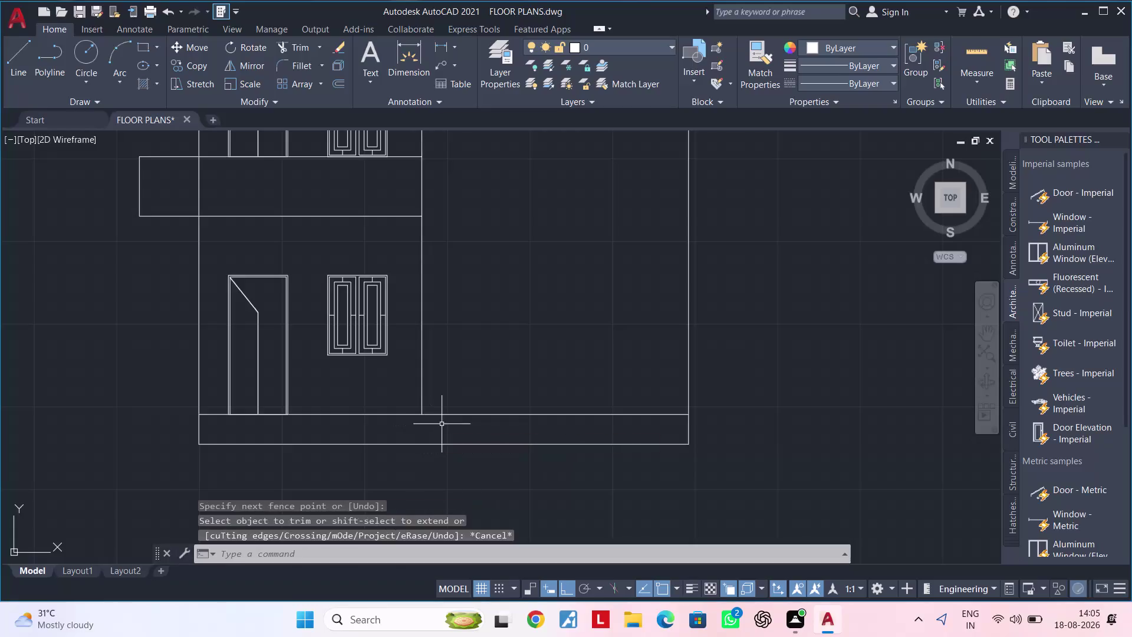
Offset the elevation's base line 5' upward to form the ledge line.
key(Escape)
middle_drag(563, 363, 447, 378)
scroll(up, 3)
key(Escape)
key(Escape)
key(Escape)
scroll(down, 3)
middle_drag(347, 346, 290, 347)
key(Escape)
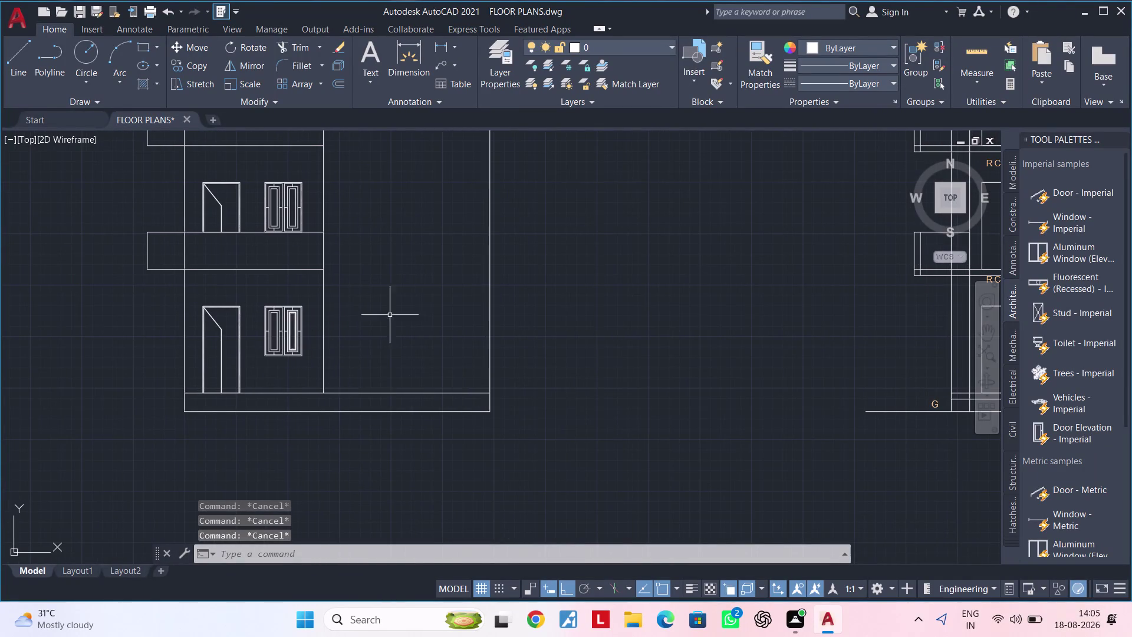
key(Escape)
key(Escape)
text(OF)
key(space)
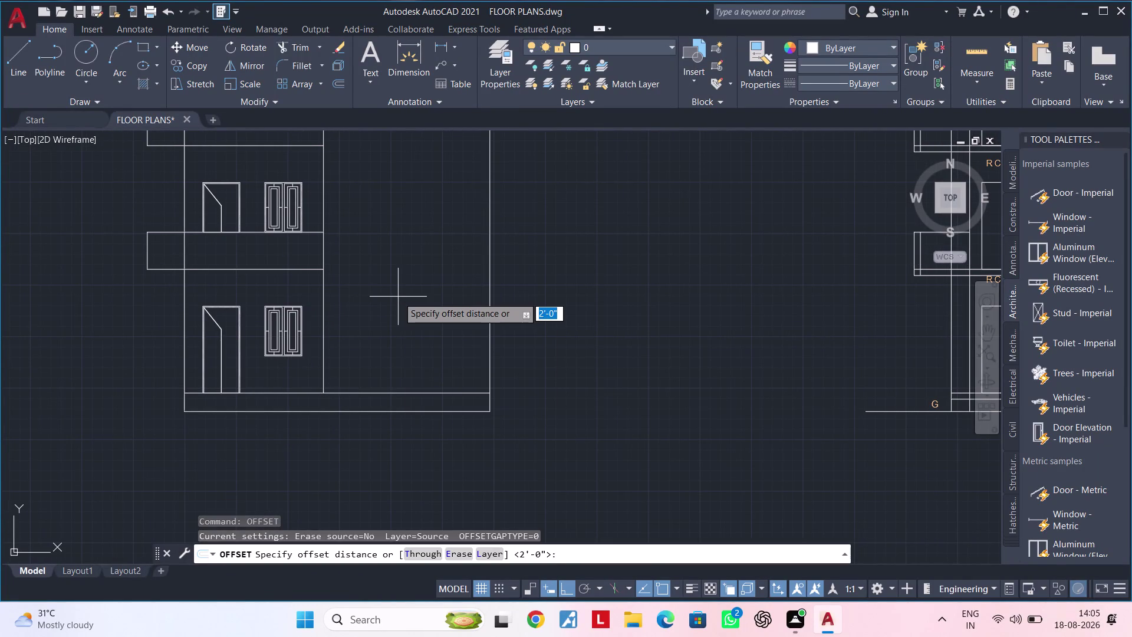
text(5')
key(Return)
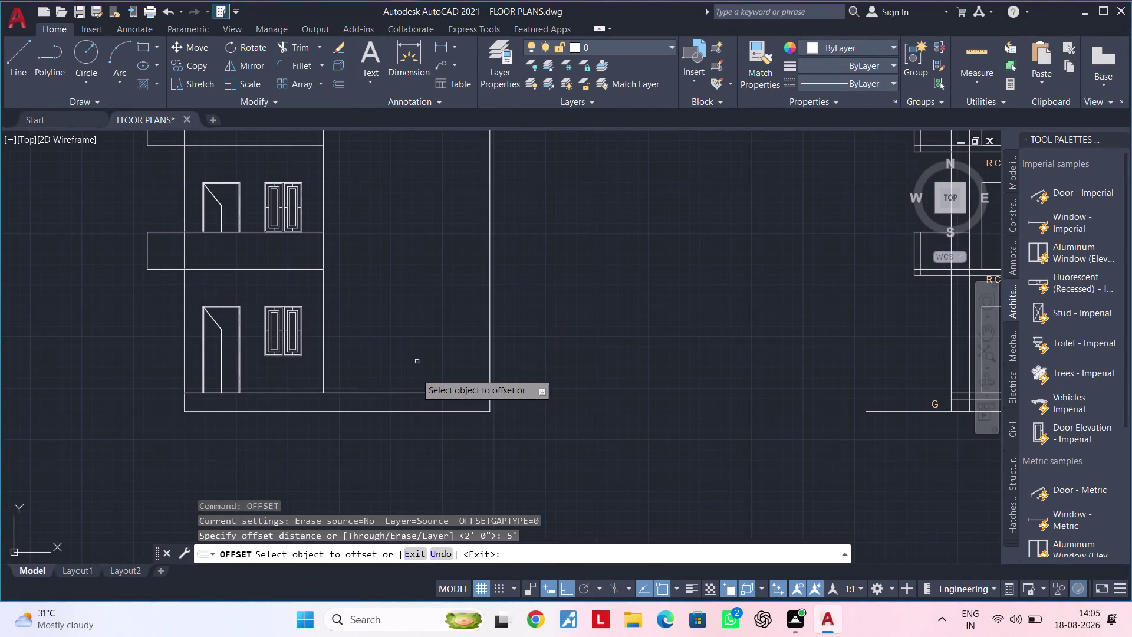
click(416, 394)
click(423, 284)
key(Escape)
key(Escape)
key(Escape)
key(Escape)
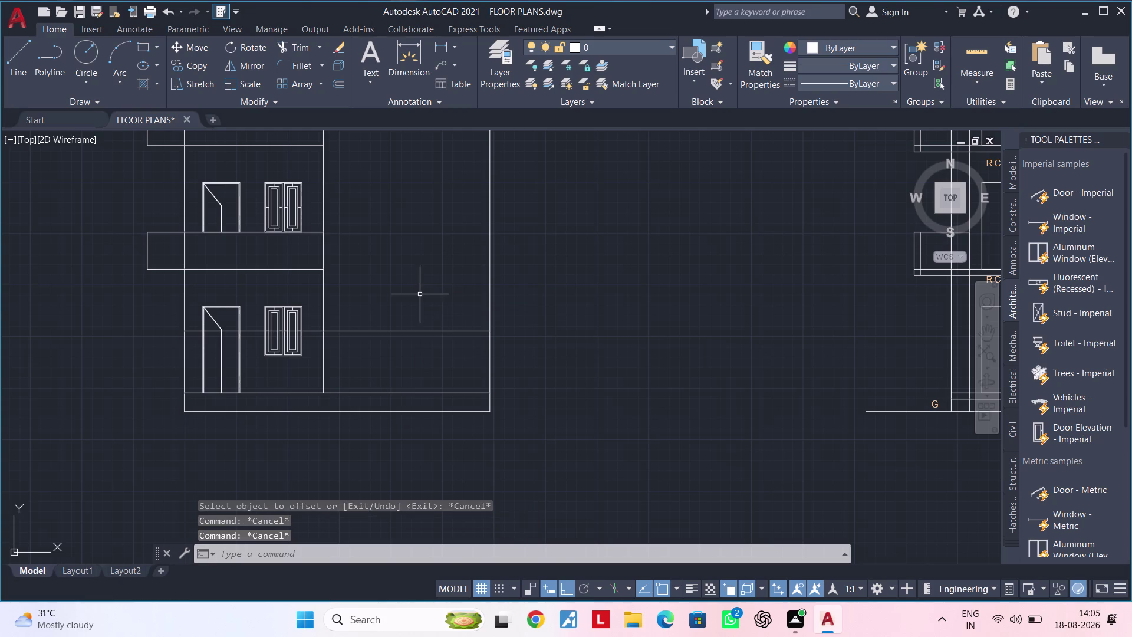
Remove the new ledge line's unwanted piece across the openings.
key(t)
key(r)
key(space)
scroll(up, 3)
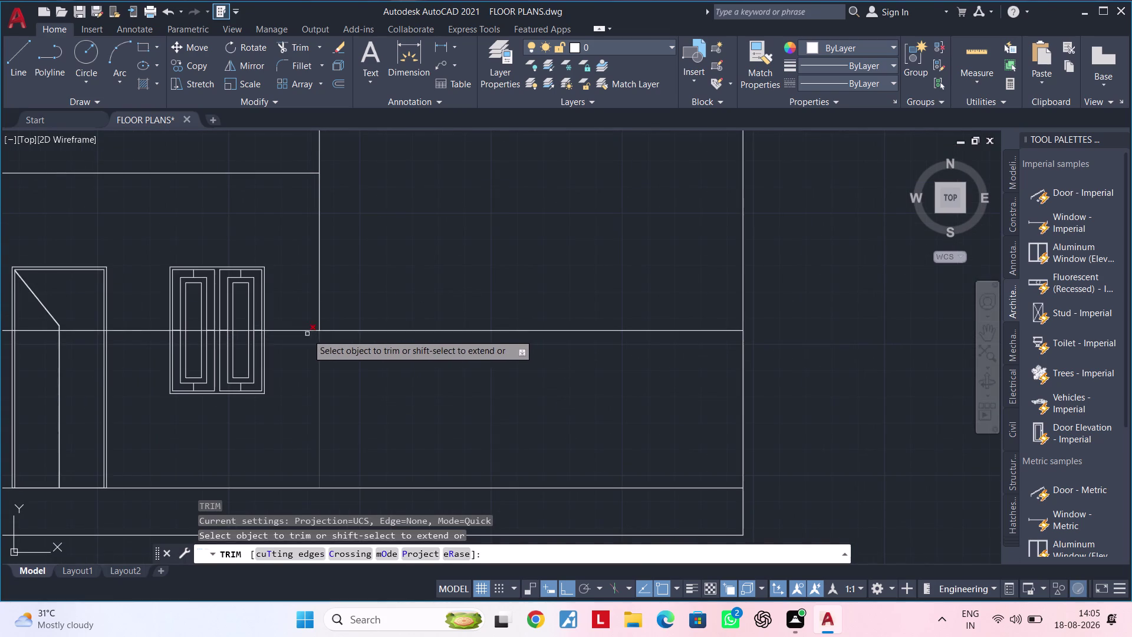
drag(292, 328, 291, 338)
key(Escape)
key(Escape)
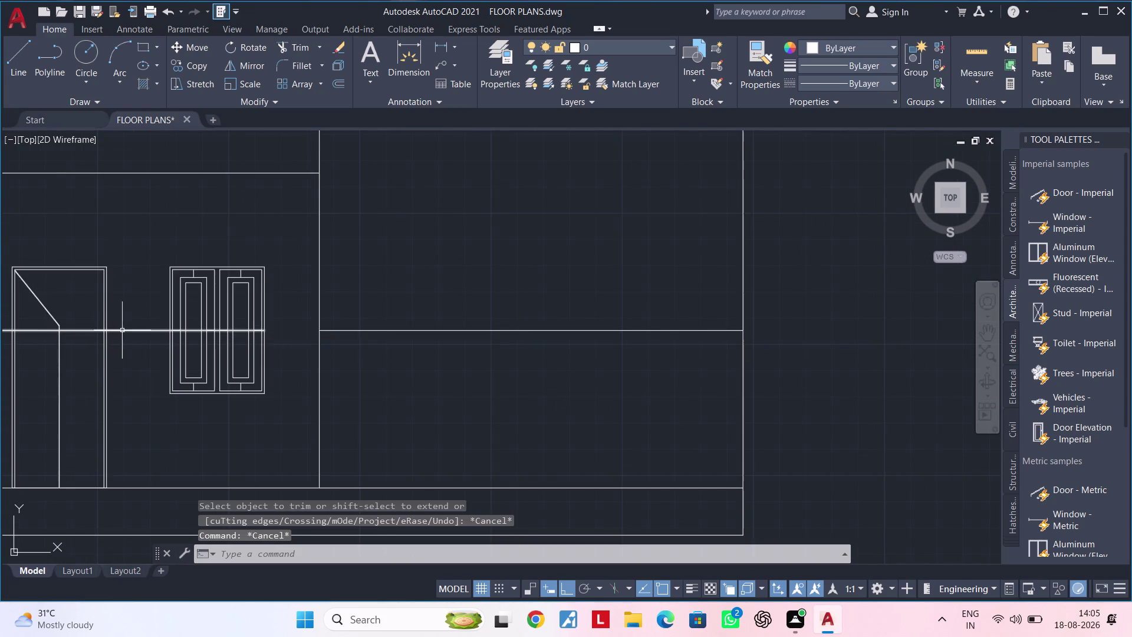
click(131, 331)
key(Delete)
scroll(down, 3)
middle_drag(270, 355, 226, 366)
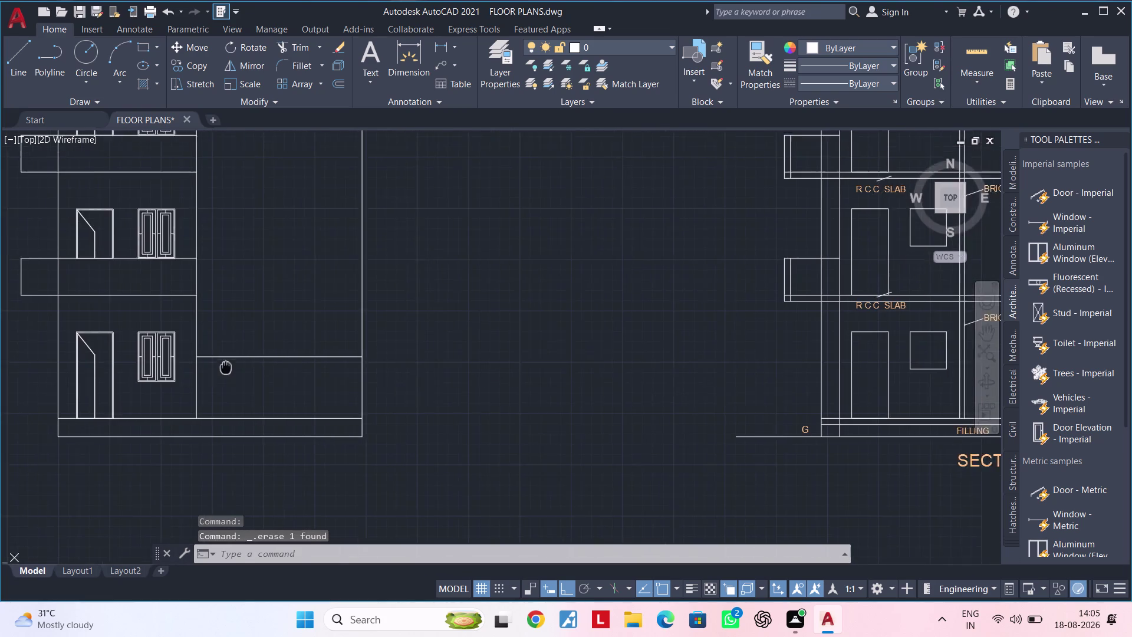
middle_drag(225, 366, 344, 348)
middle_drag(344, 354, 400, 361)
key(Escape)
key(Escape)
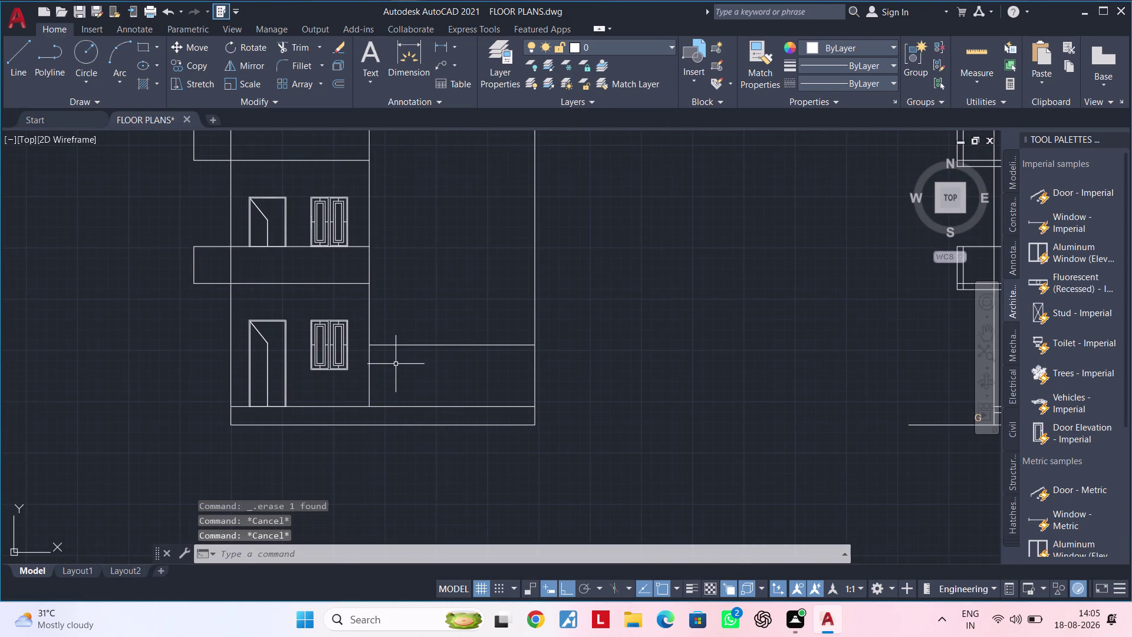
middle_drag(404, 376, 411, 323)
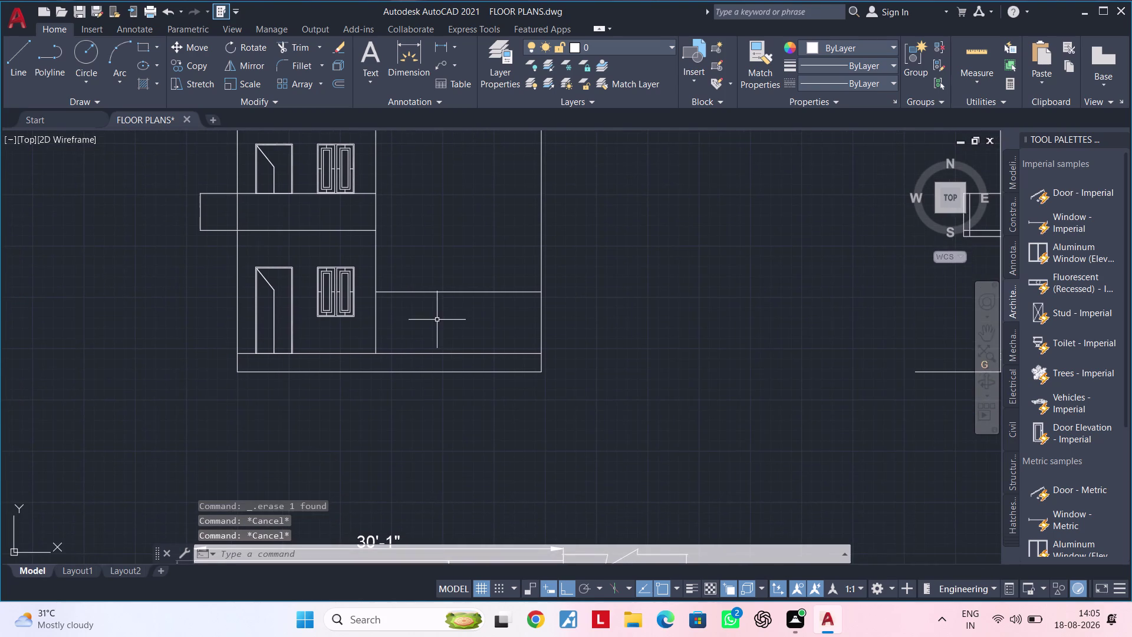
middle_drag(467, 312, 377, 363)
key(Escape)
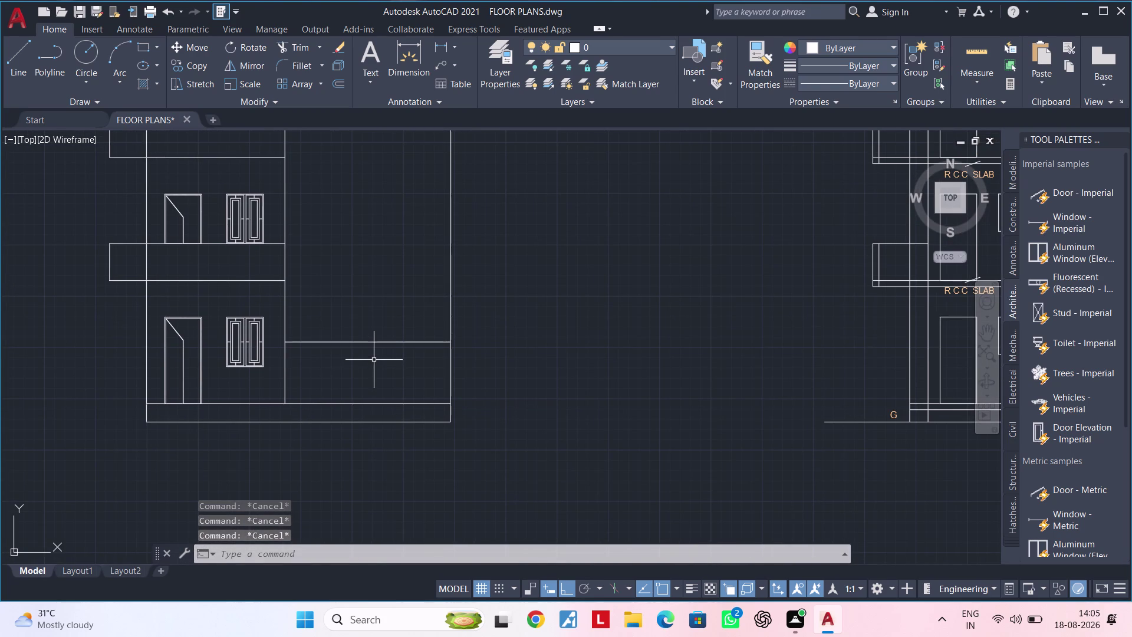
Offset the right edge line 2'6" inward, after abandoning a 2' attempt.
text(OF 2')
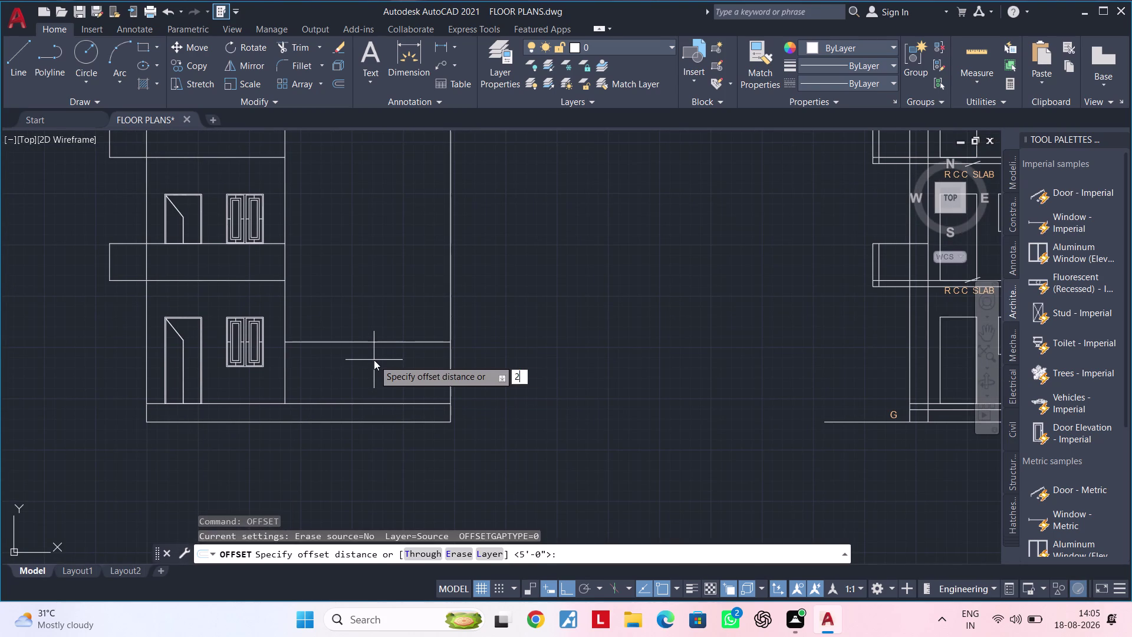
key(Return)
click(450, 267)
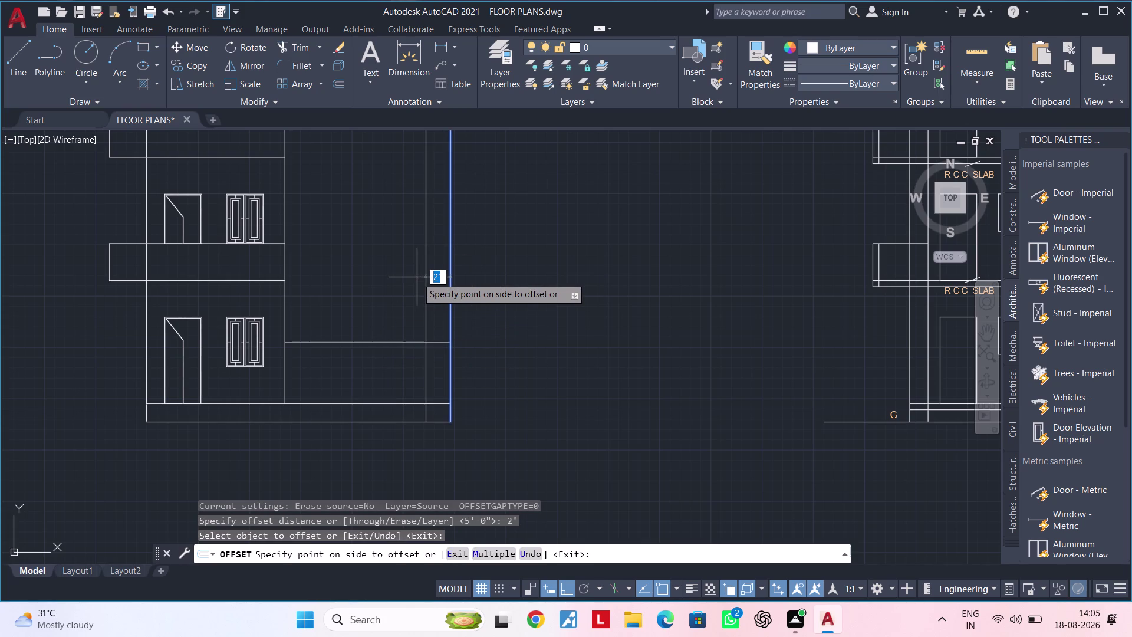
key(Escape)
key(Escape)
key(Escape)
text(OF)
key(space)
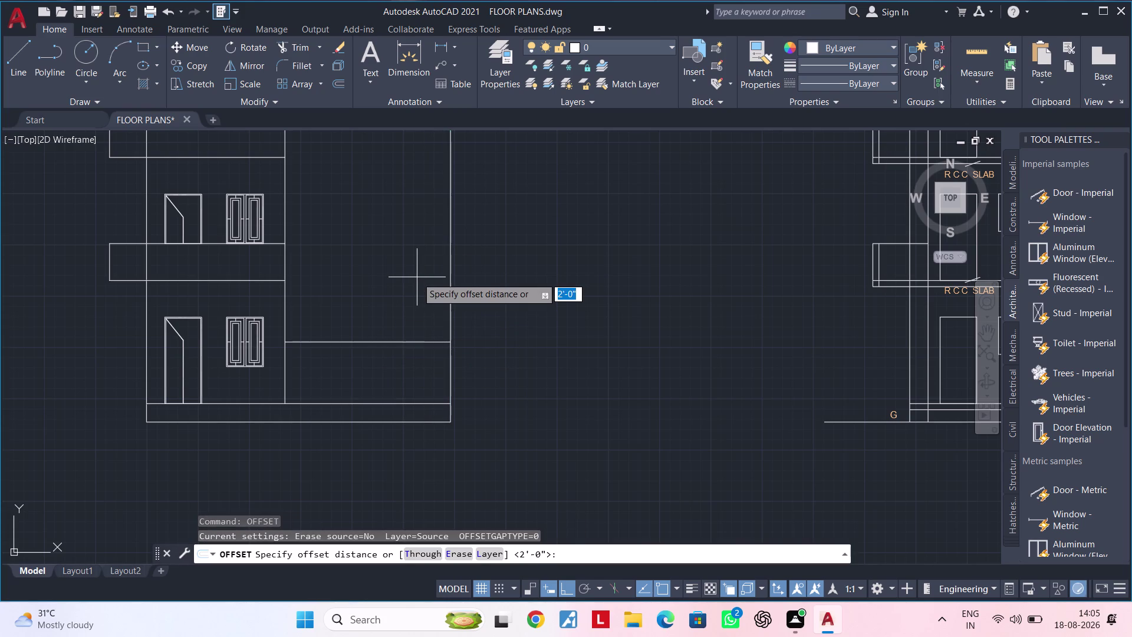
text(2'6)
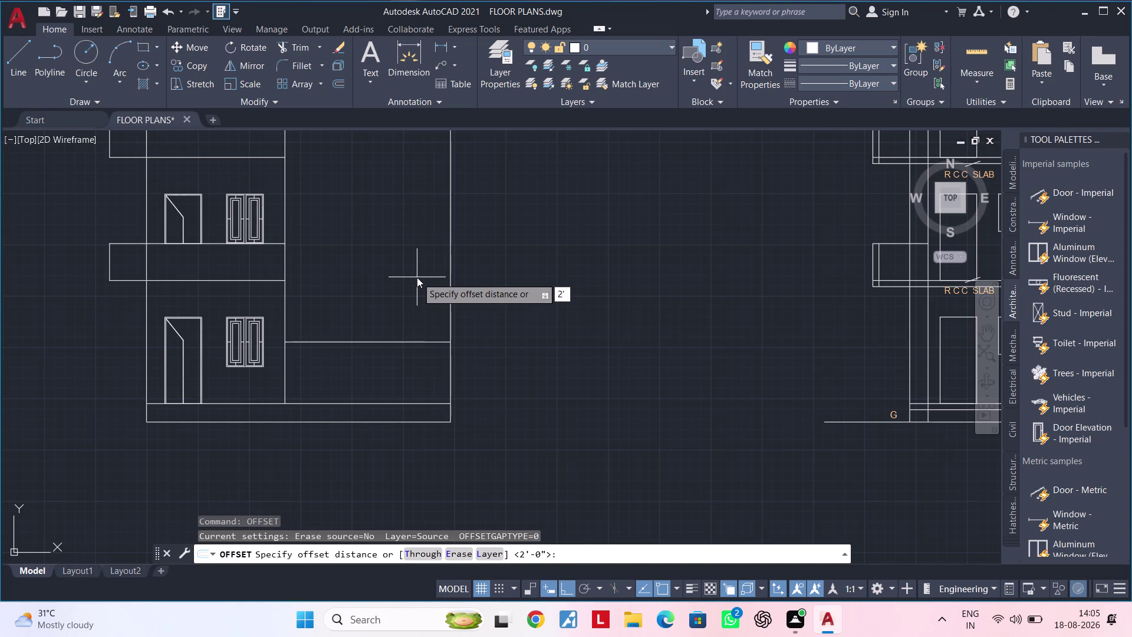
text(")
key(Return)
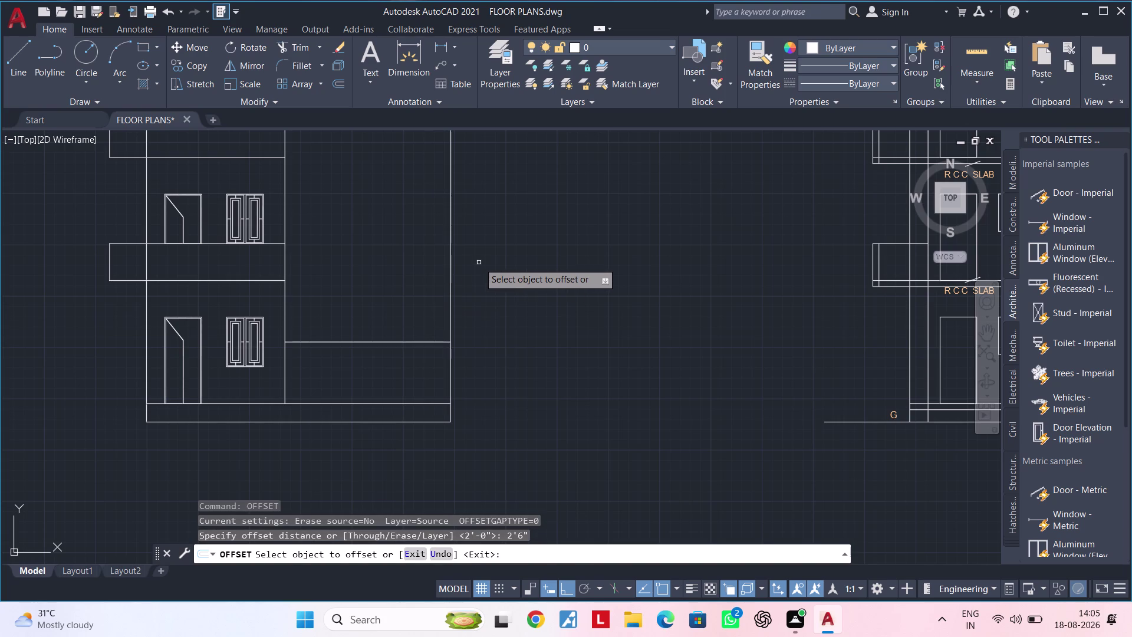
click(452, 263)
click(340, 252)
key(Escape)
key(Escape)
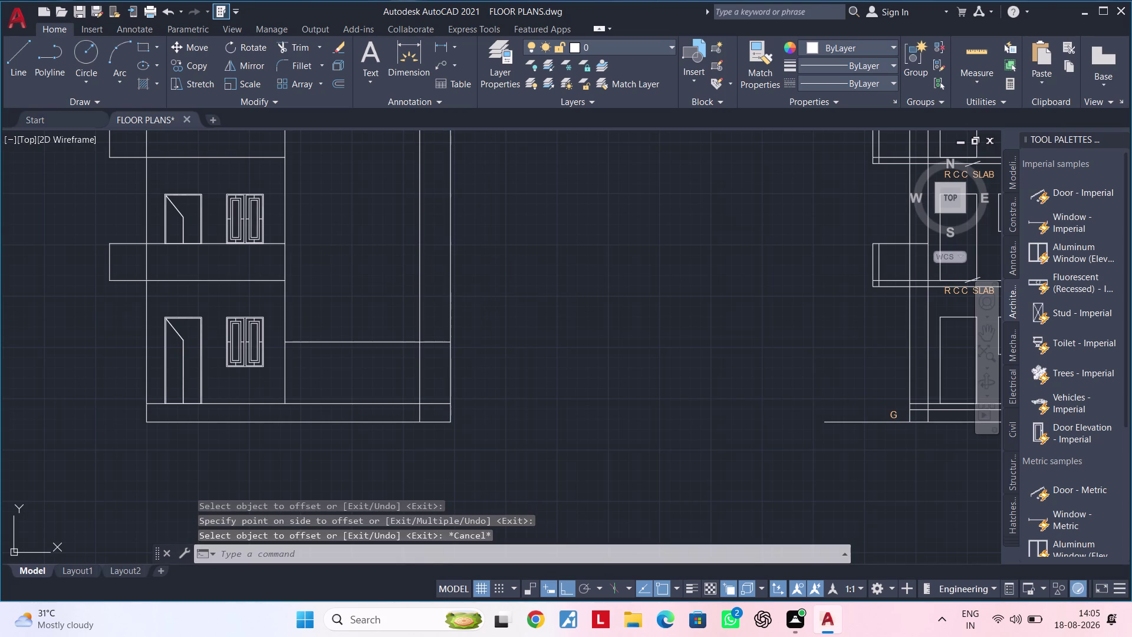
Trim the new wall line's excess below the ledge line.
text(TR)
key(space)
click(421, 374)
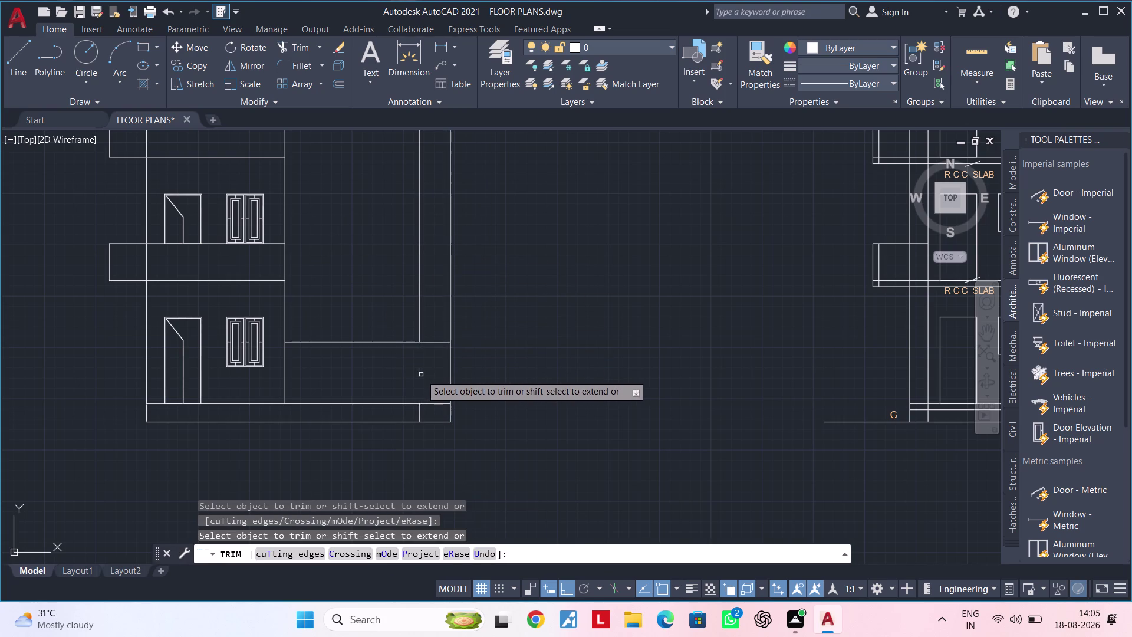
click(419, 414)
key(Escape)
key(Escape)
middle_click(422, 374)
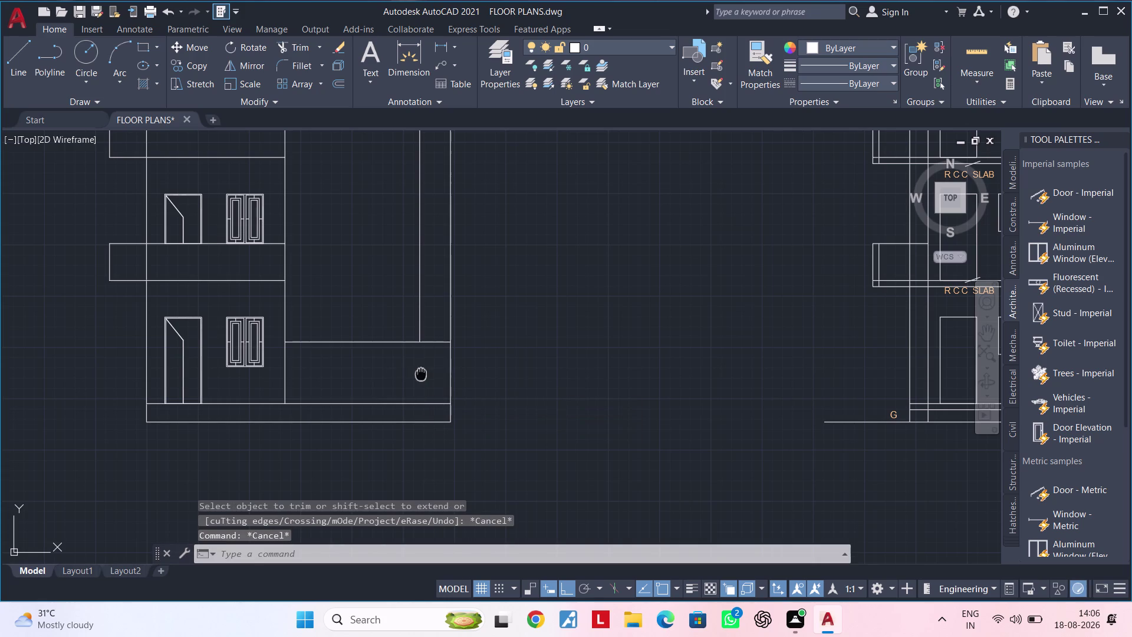
middle_drag(406, 344, 390, 364)
middle_drag(387, 367, 381, 378)
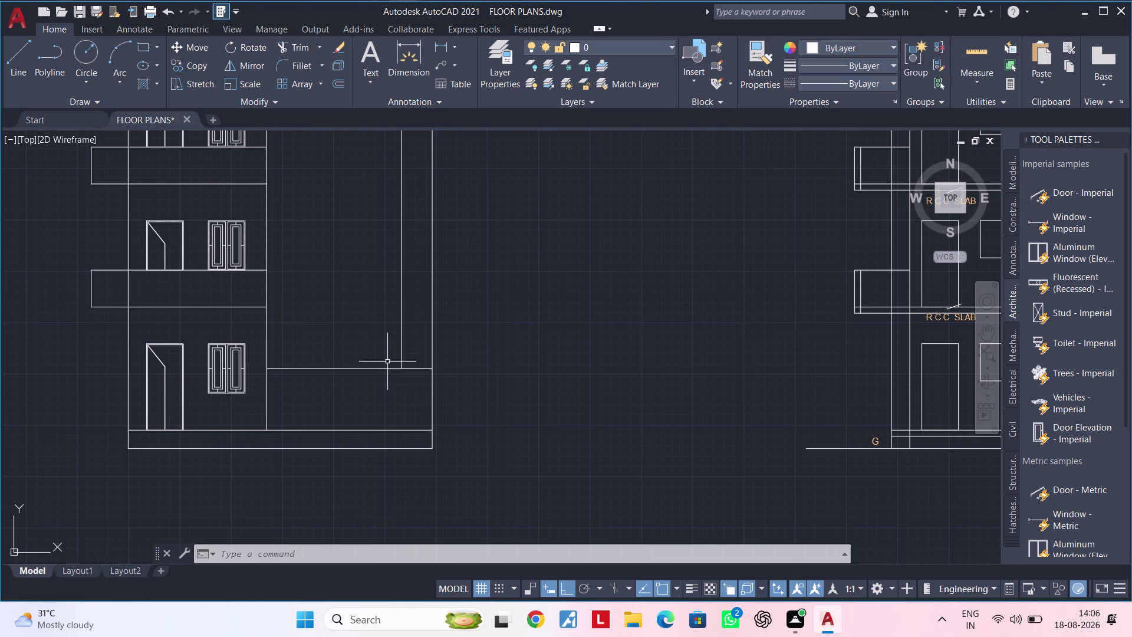
Try a dimension from the wall to the right edge, then cancel it and a line.
double_click(439, 44)
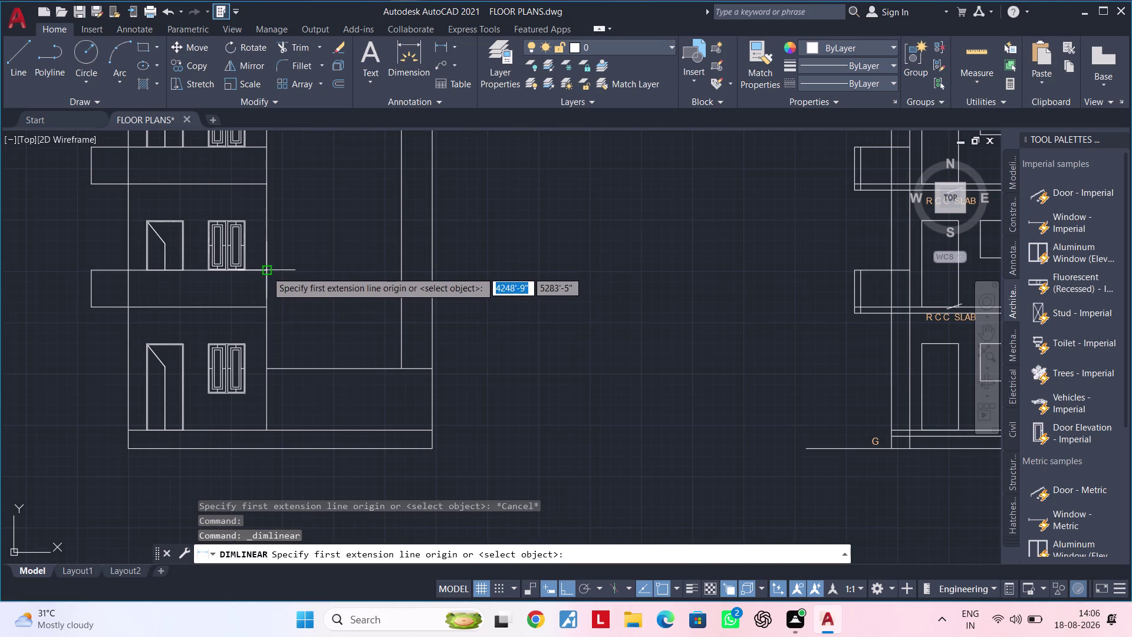
click(267, 270)
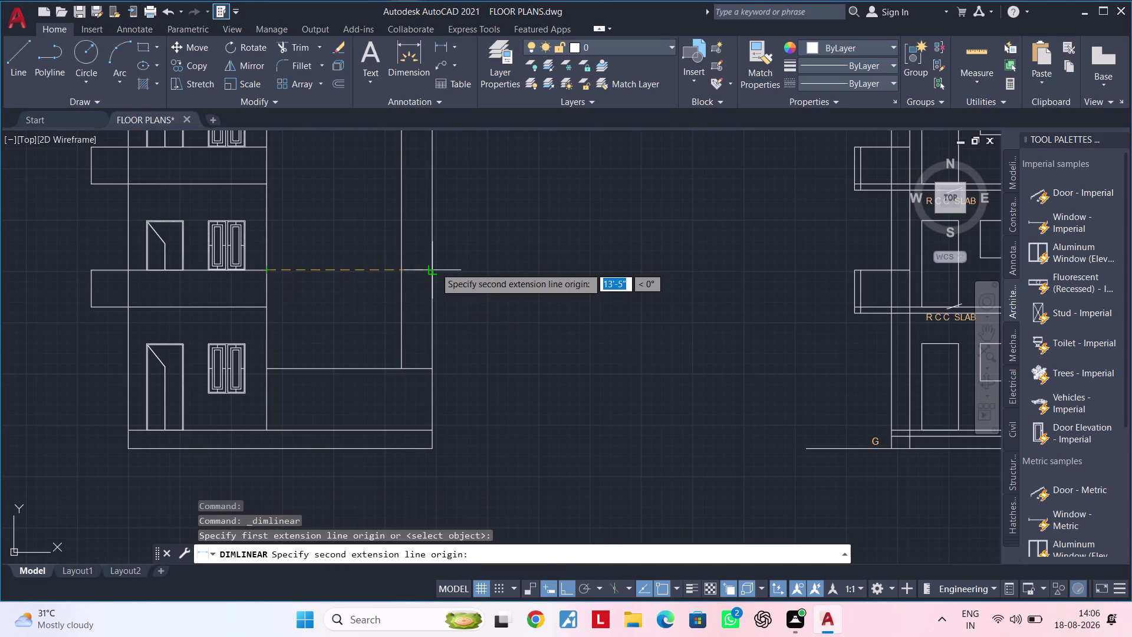
click(435, 267)
key(Escape)
key(Escape)
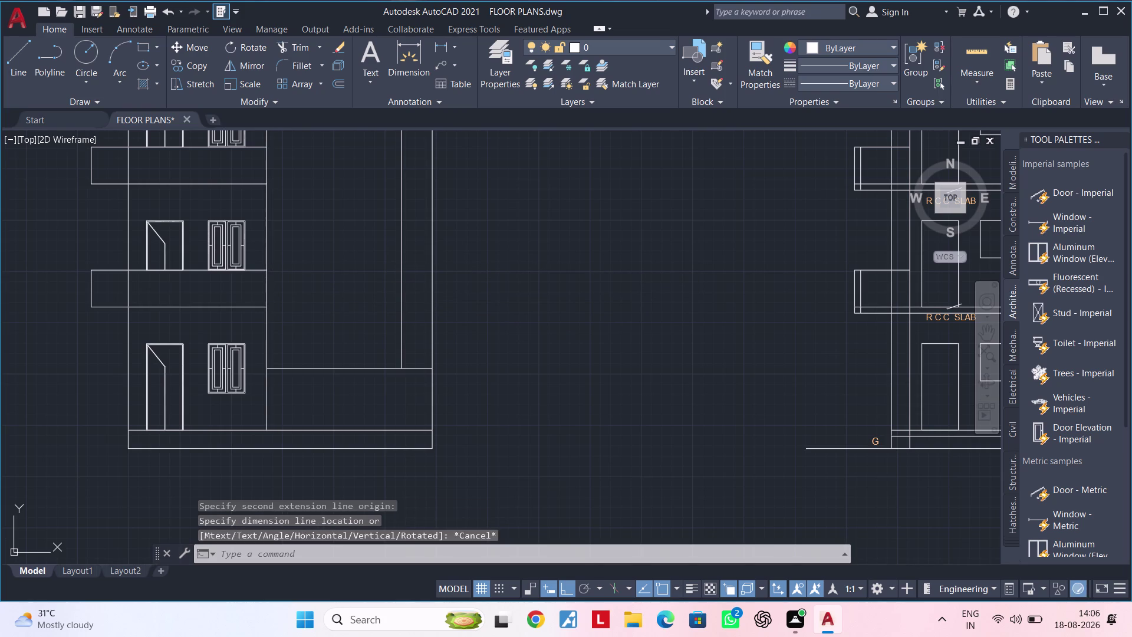
key(Escape)
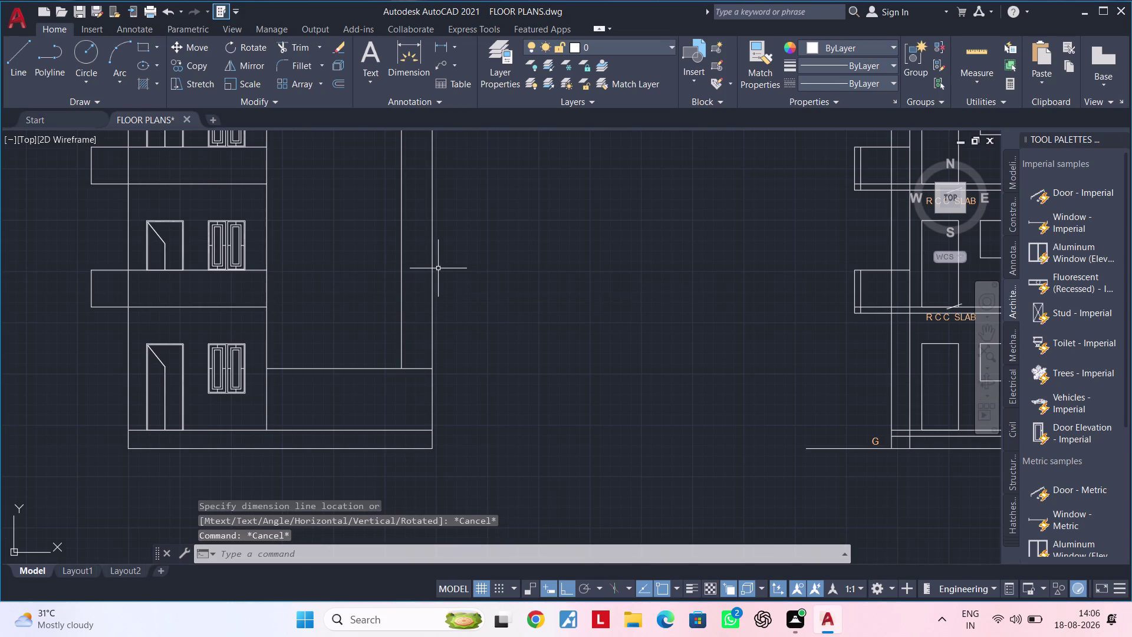
text(L)
key(space)
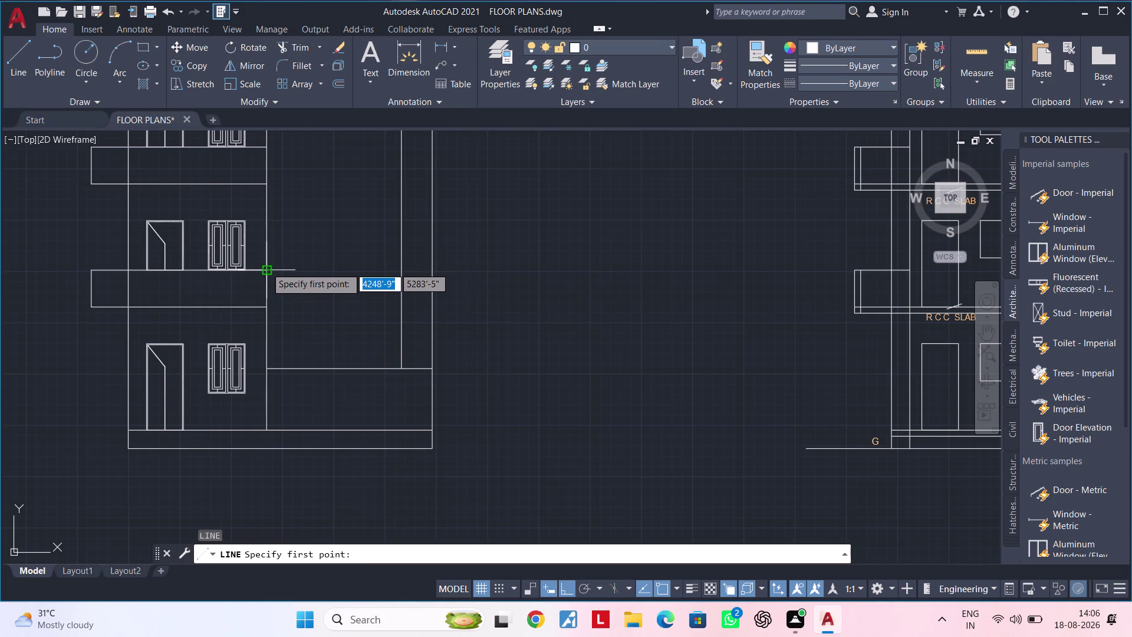
key(Escape)
key(Escape)
key(Escape)
key(Escape)
key(Escape)
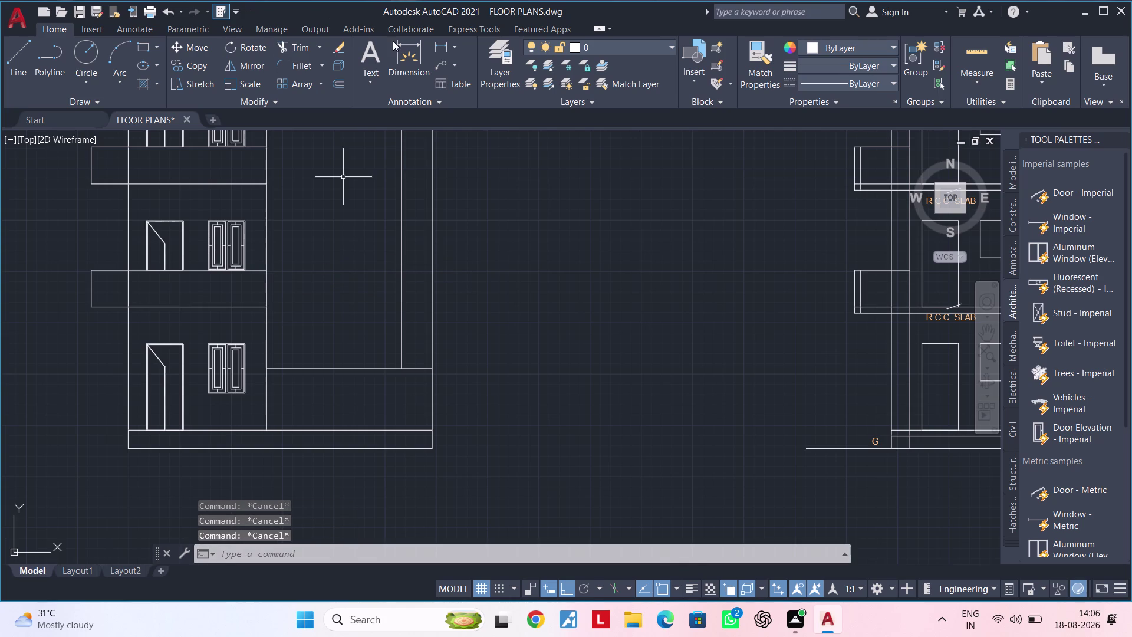
Check the block's height from top to base with a linear dimension, then cancel.
click(444, 49)
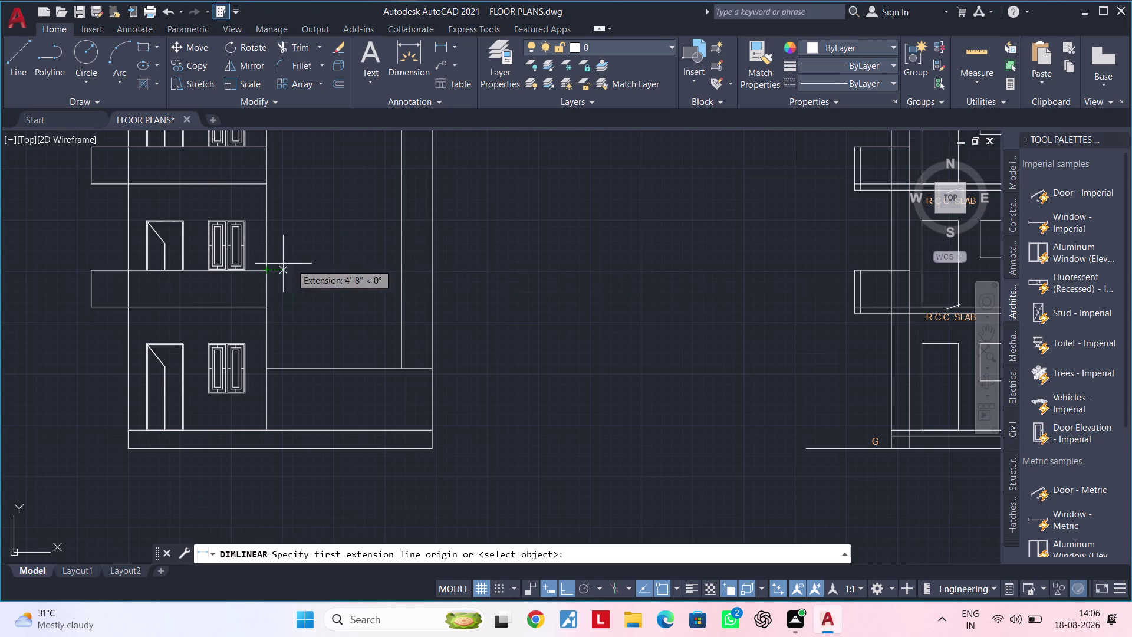
click(431, 264)
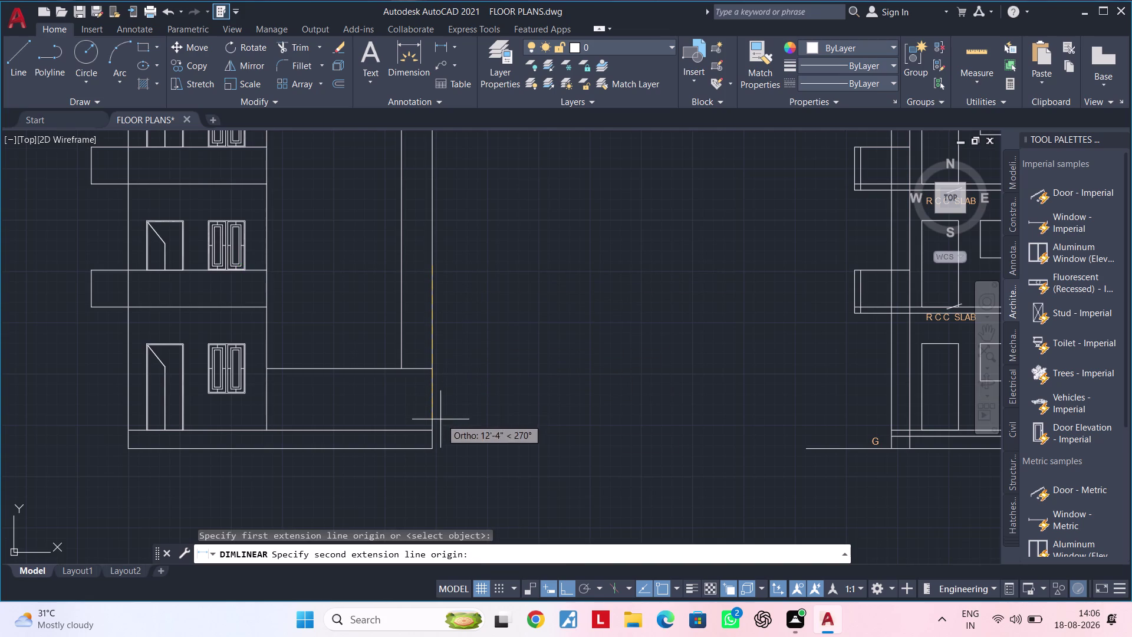
click(433, 430)
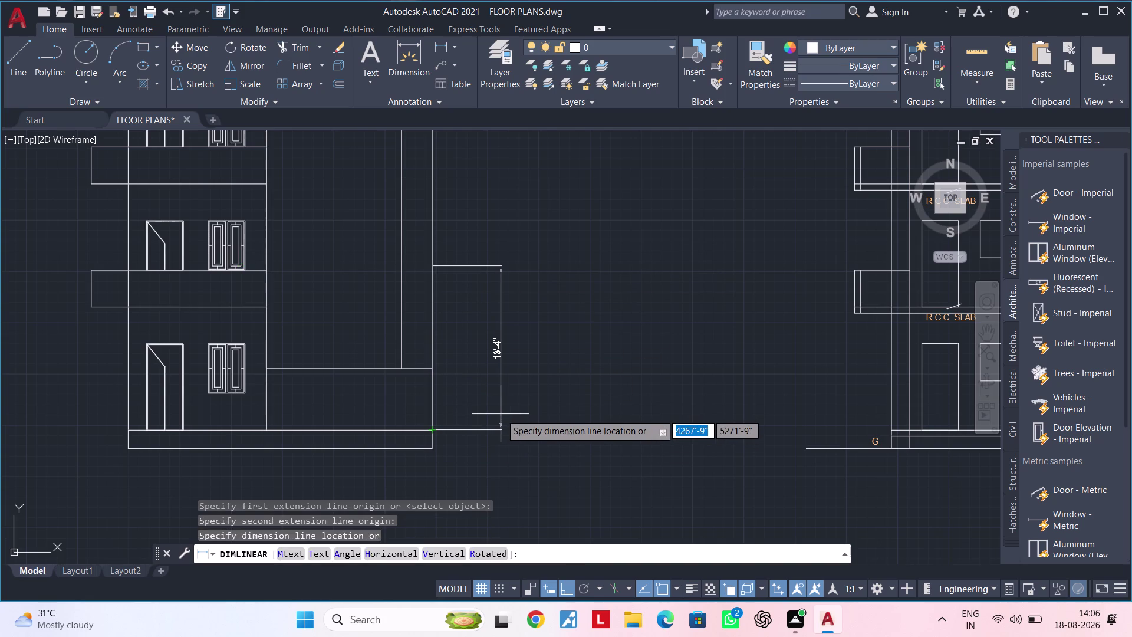
scroll(up, 3)
scroll(down, 3)
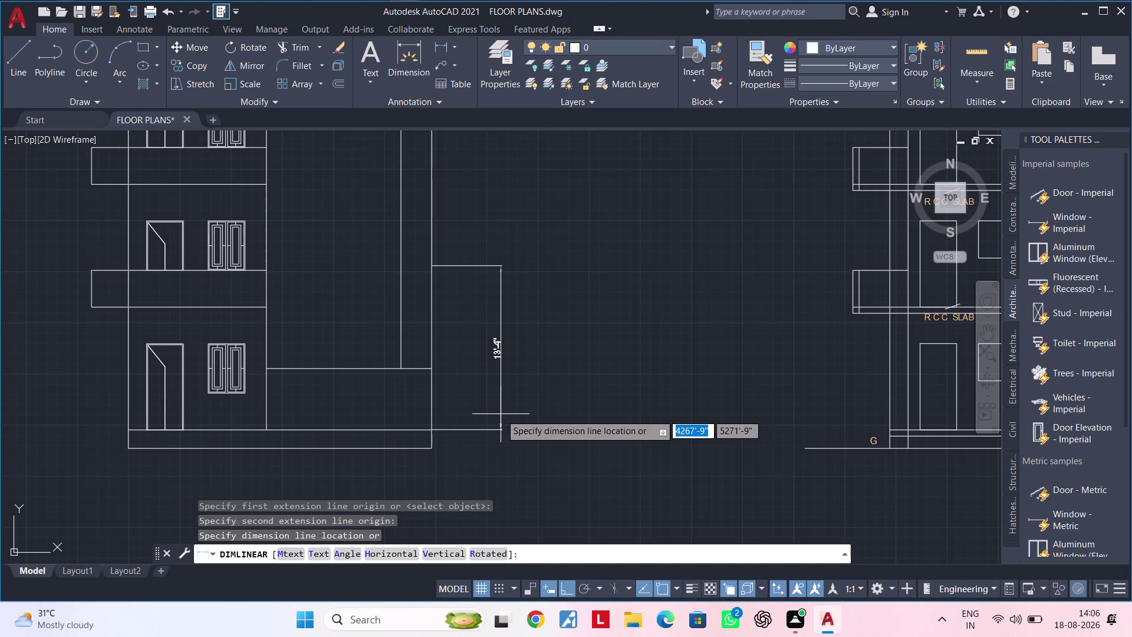
middle_drag(525, 412, 579, 411)
key(Escape)
key(Escape)
key(Escape)
key(Escape)
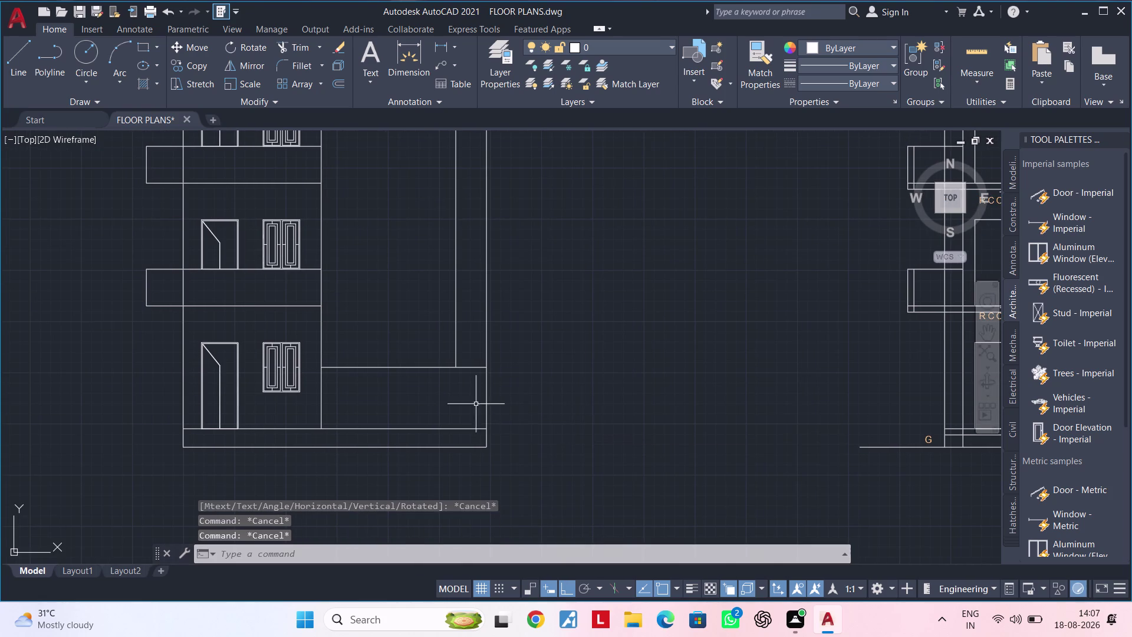
middle_drag(466, 404, 518, 402)
key(Escape)
key(Escape)
key(Escape)
key(Escape)
key(Escape)
key(Escape)
key(Escape)
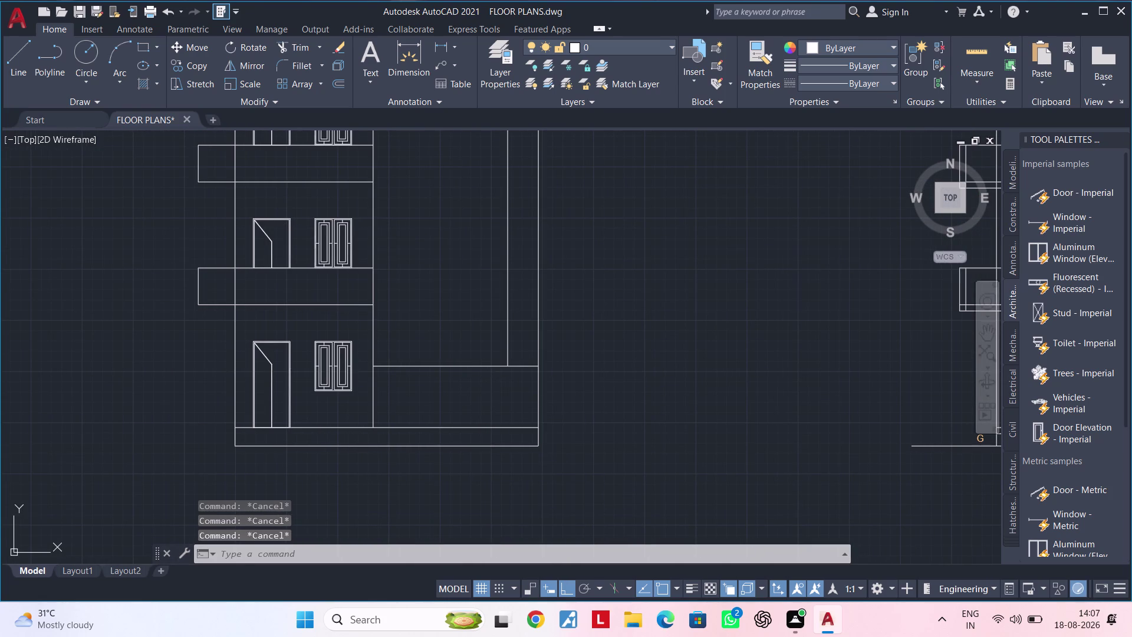
key(Escape)
key(Escape)
key(Escape)
key(Escape)
key(Escape)
key(Escape)
middle_drag(453, 367, 443, 423)
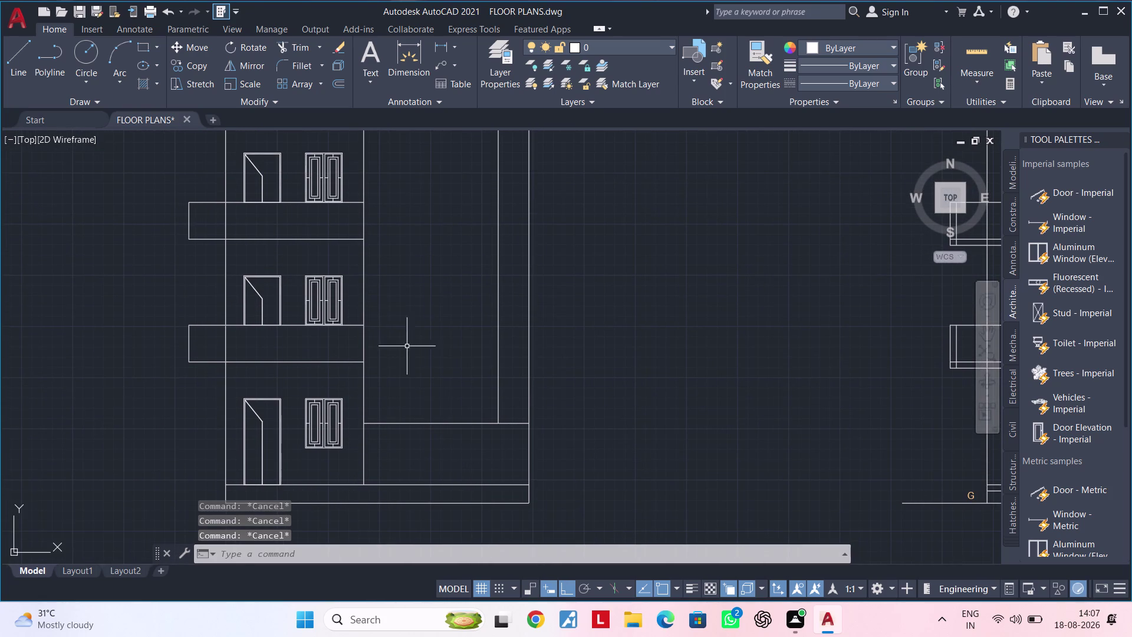
scroll(up, 3)
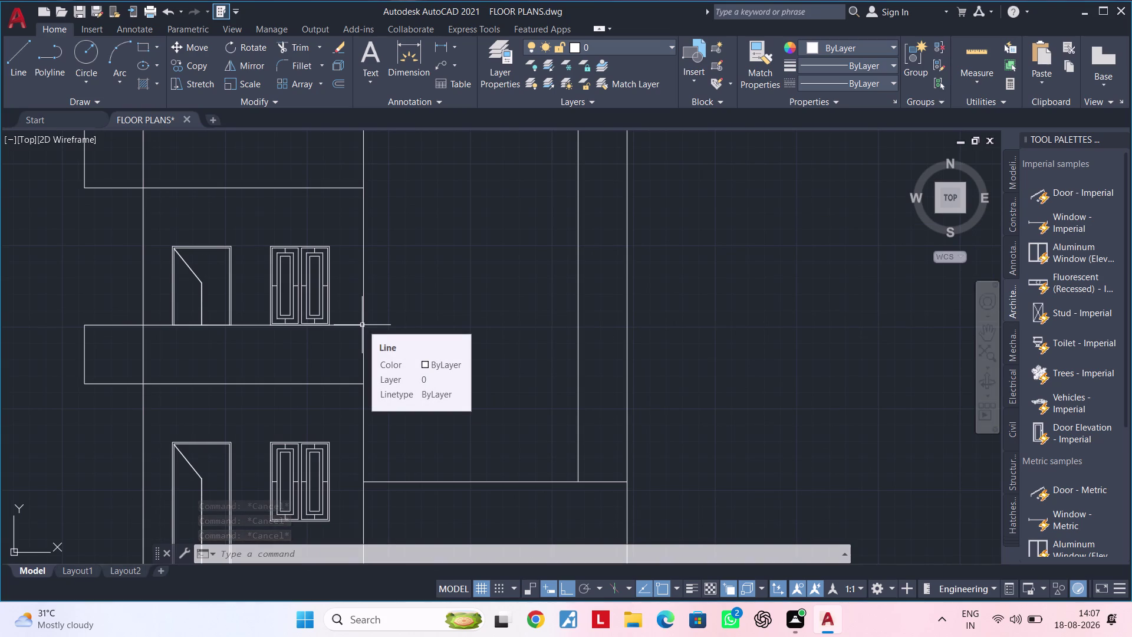
Draw a horizontal line from the slab's lower corner to the far right wall line.
key(Escape)
key(e)
text(X)
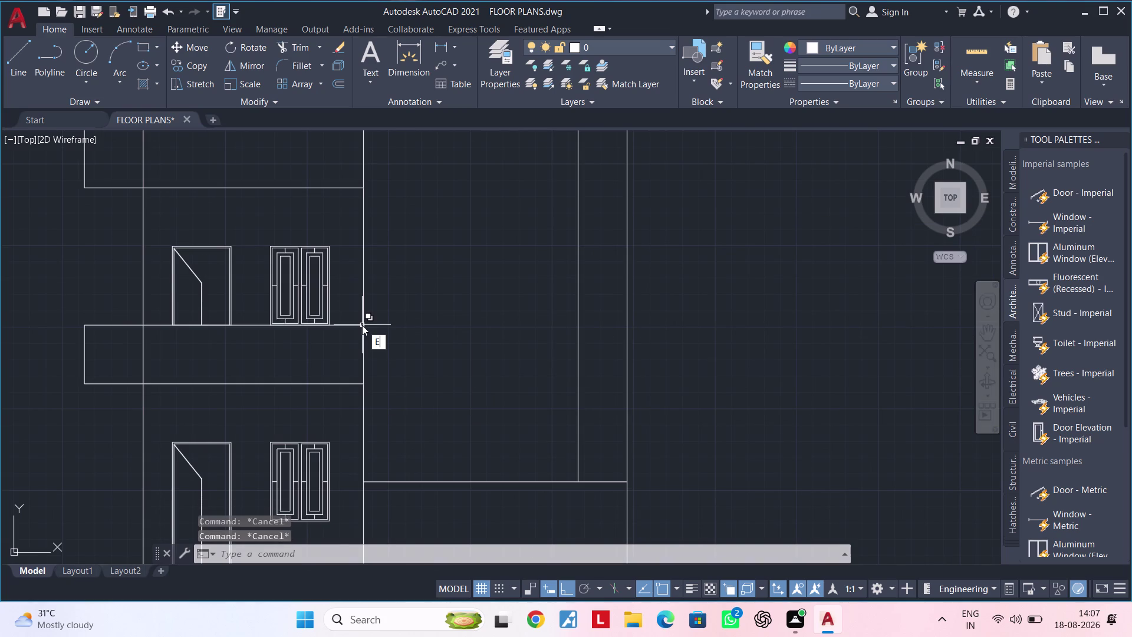
key(space)
key(Escape)
key(Escape)
key(l)
key(space)
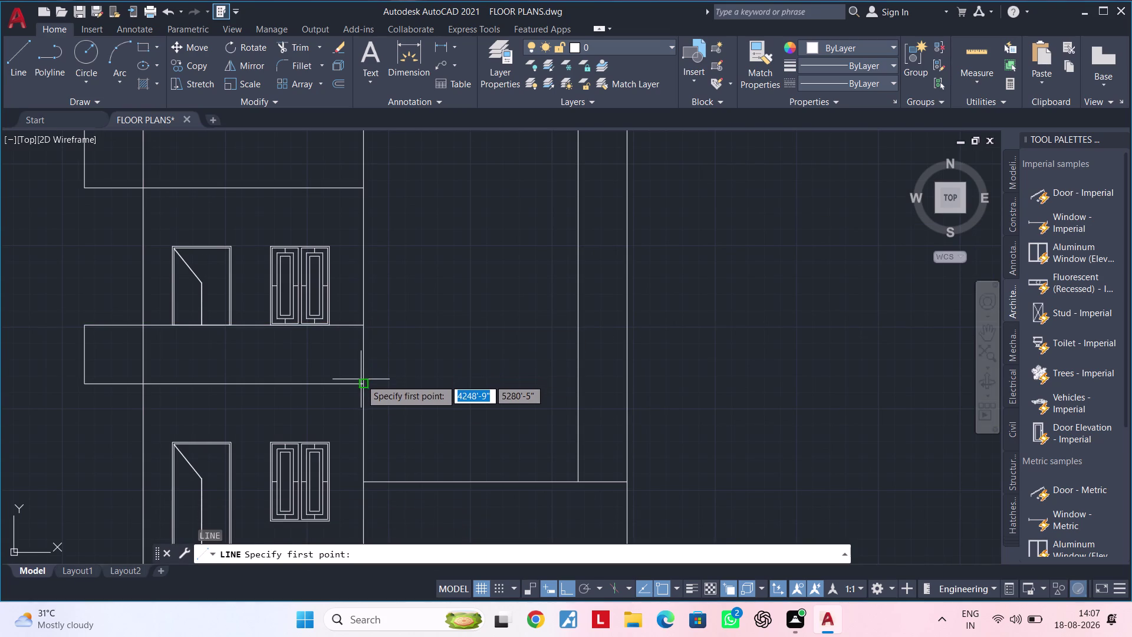
click(362, 383)
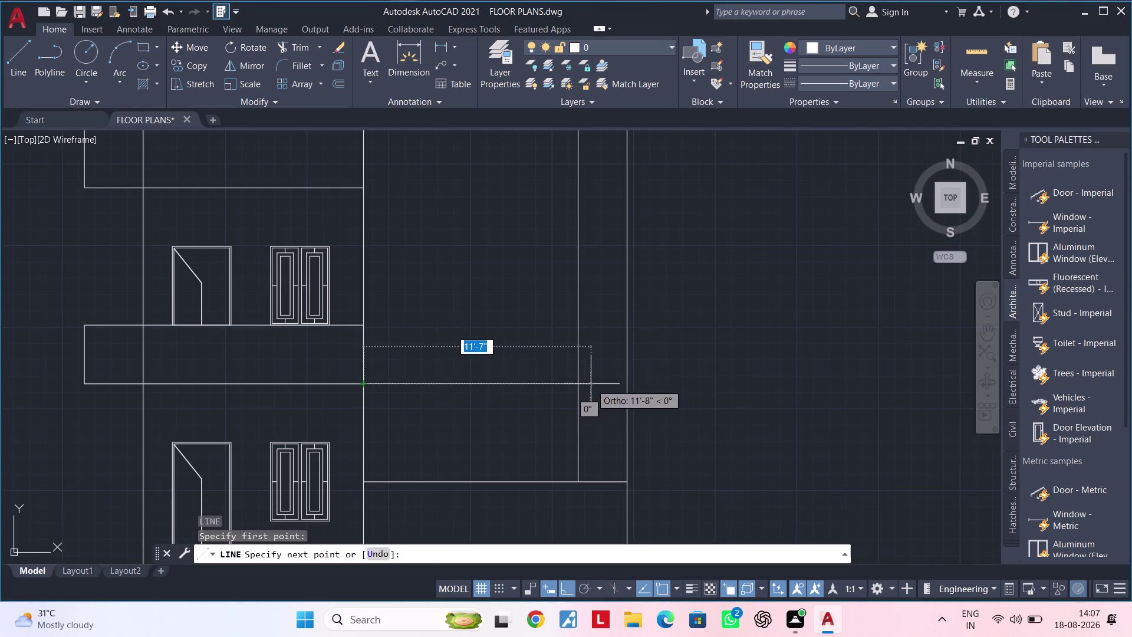
click(578, 384)
key(Escape)
key(Escape)
middle_drag(471, 358, 579, 342)
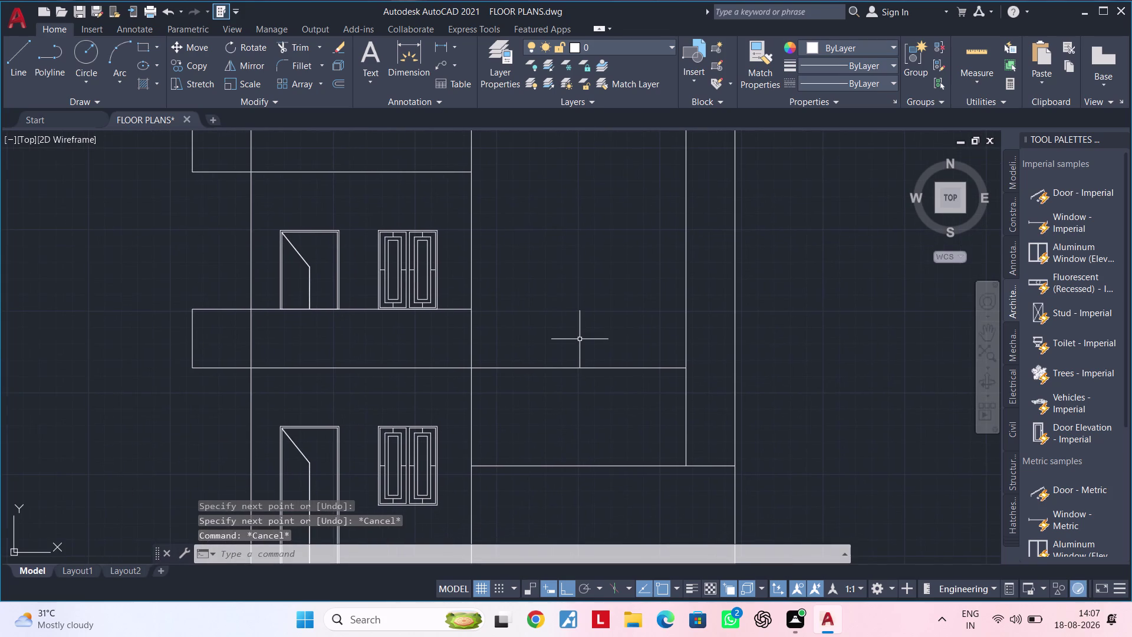
middle_drag(548, 346, 515, 364)
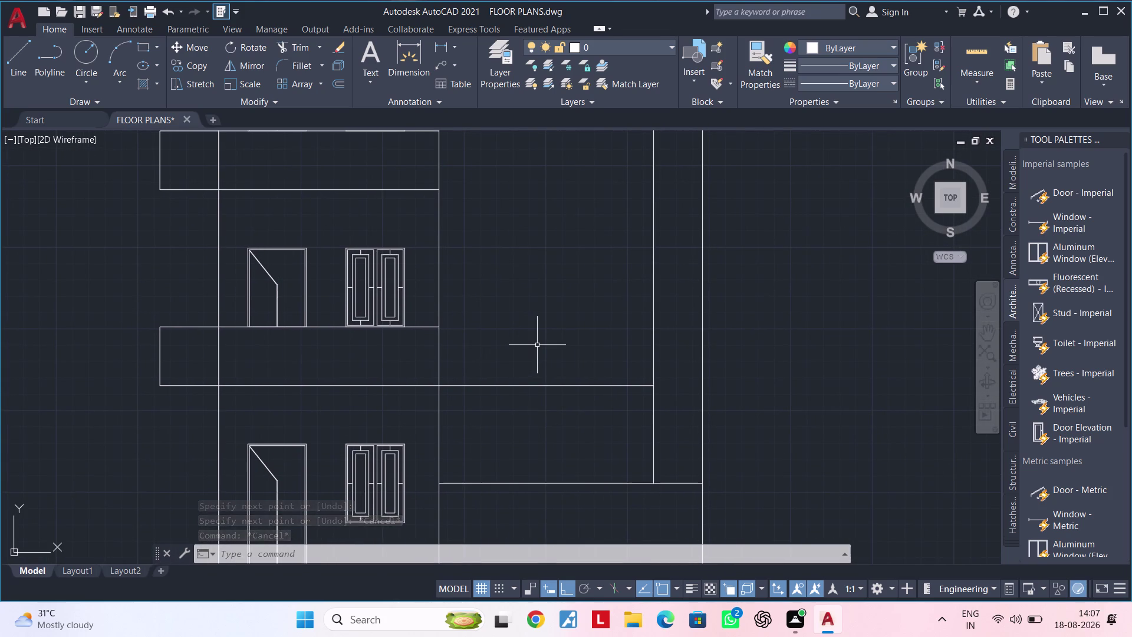
scroll(down, 3)
Add a 10' linear dimension for the lower floor height, placed to its right.
middle_drag(537, 345, 535, 298)
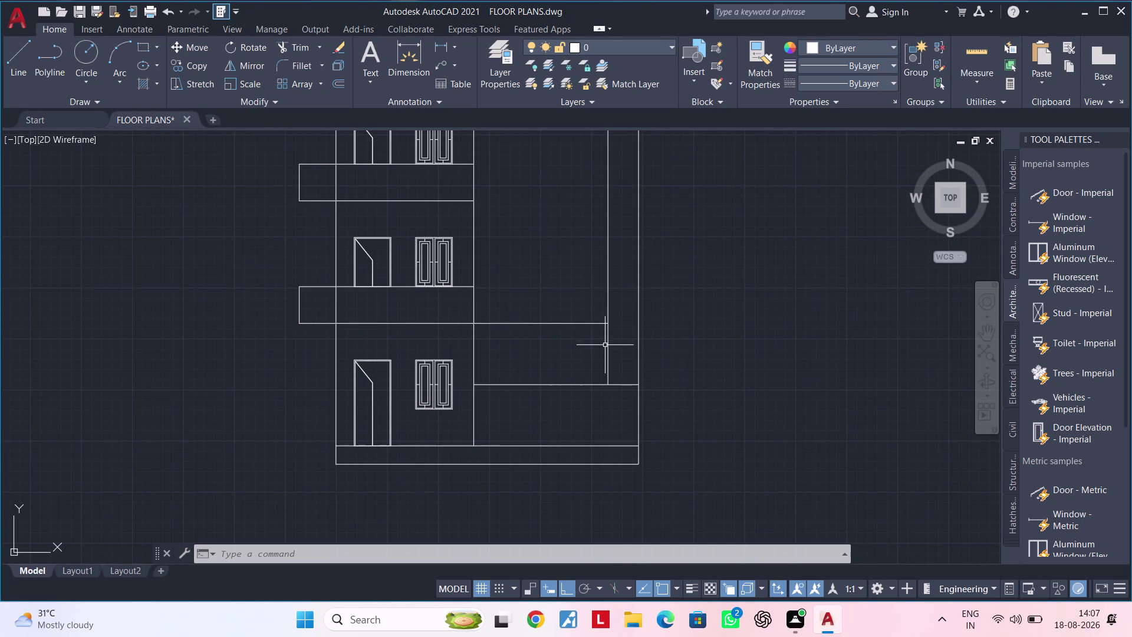
middle_drag(555, 349, 519, 364)
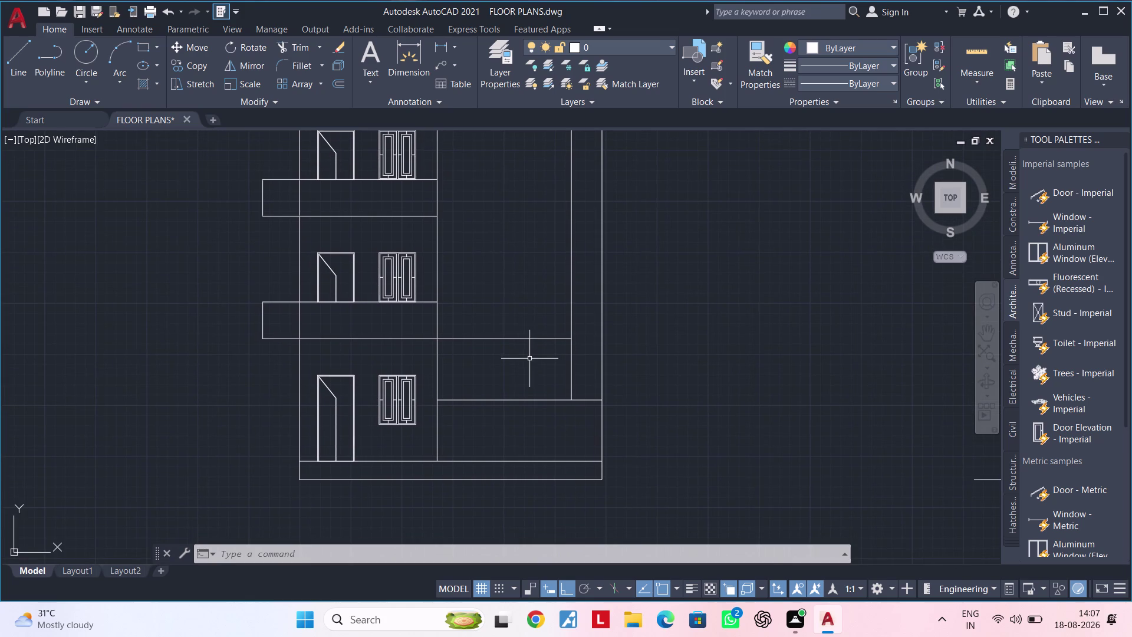
key(Escape)
click(441, 48)
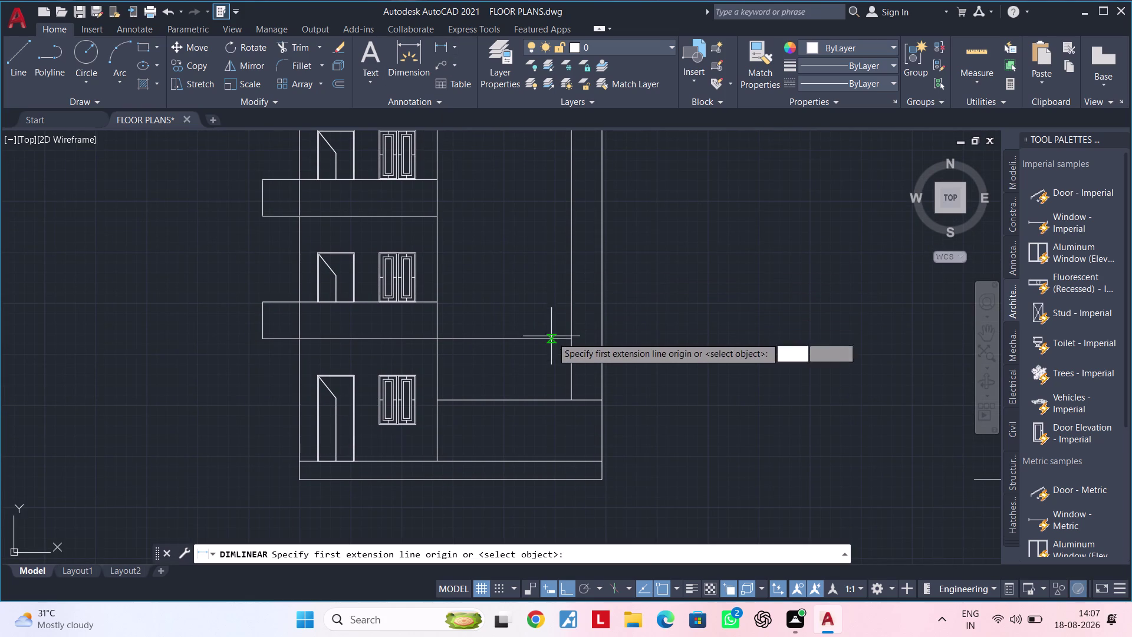
click(574, 340)
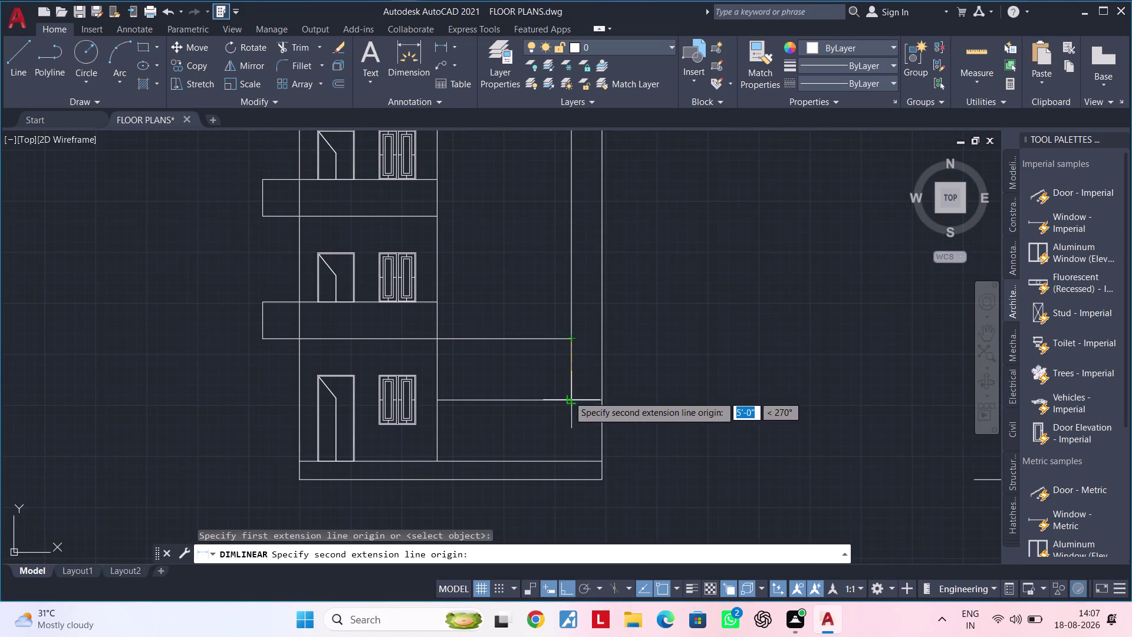
click(568, 461)
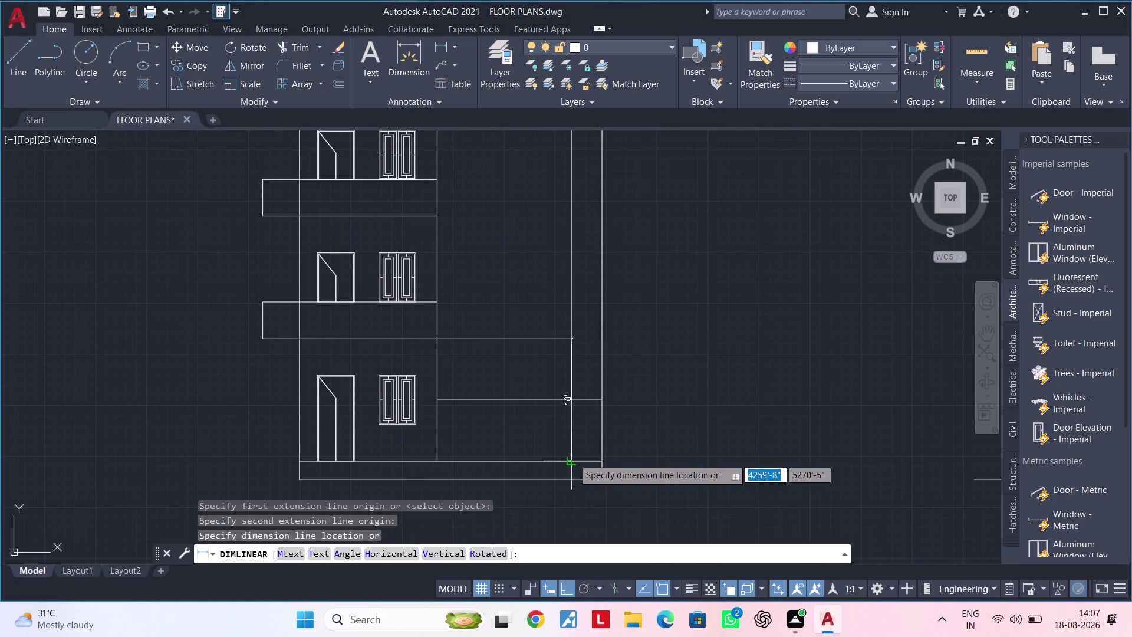
click(667, 440)
key(Escape)
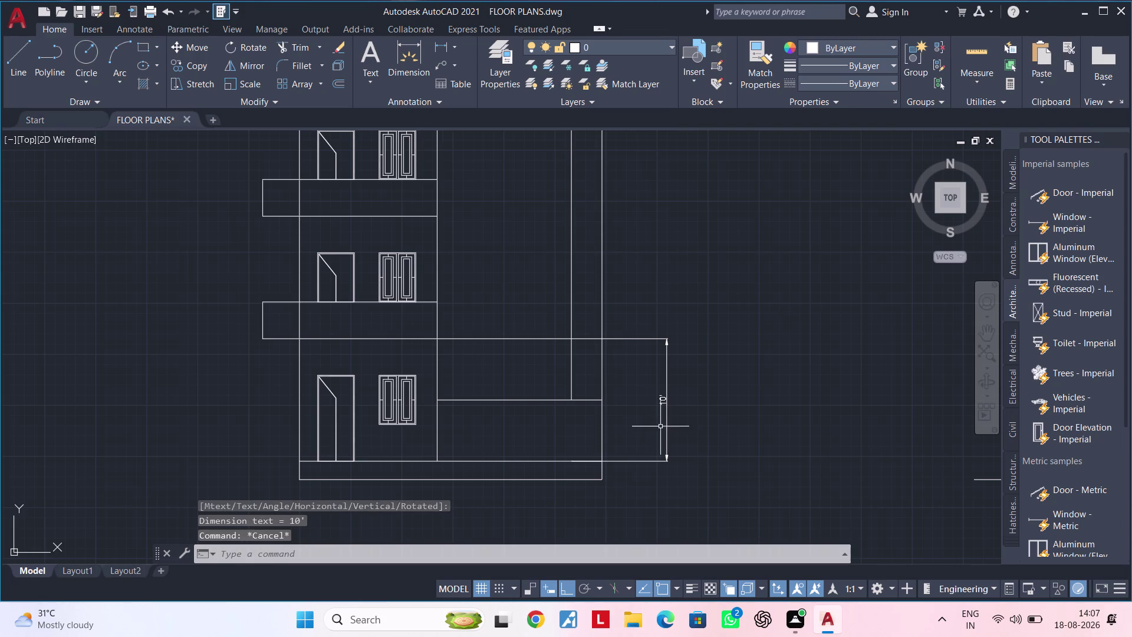
key(Escape)
Offset the lower horizontal edge 2' upward with OFFSET.
middle_drag(631, 368, 699, 320)
scroll(up, 3)
middle_drag(662, 347, 624, 386)
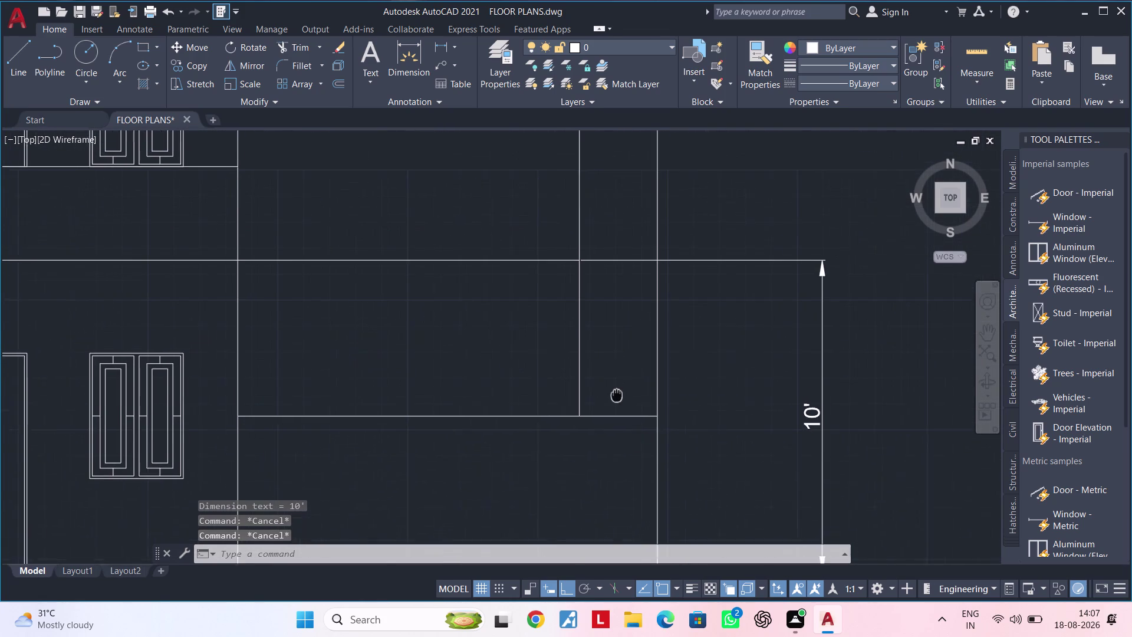
middle_drag(624, 387, 612, 402)
key(Escape)
key(Escape)
text(OF)
key(space)
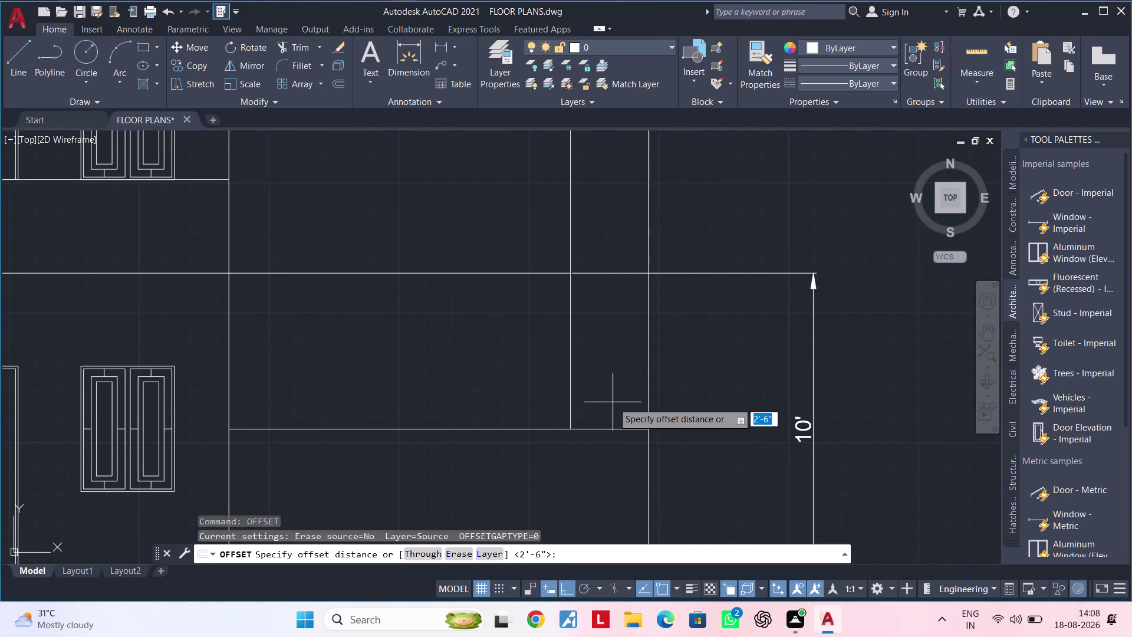
text(2')
key(Return)
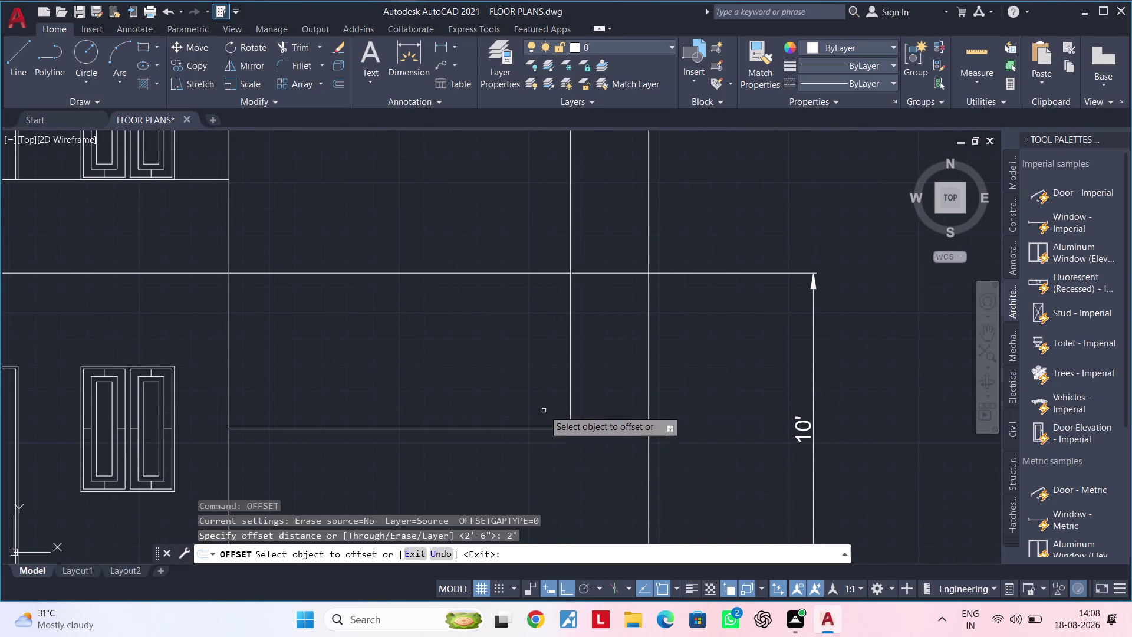
click(590, 430)
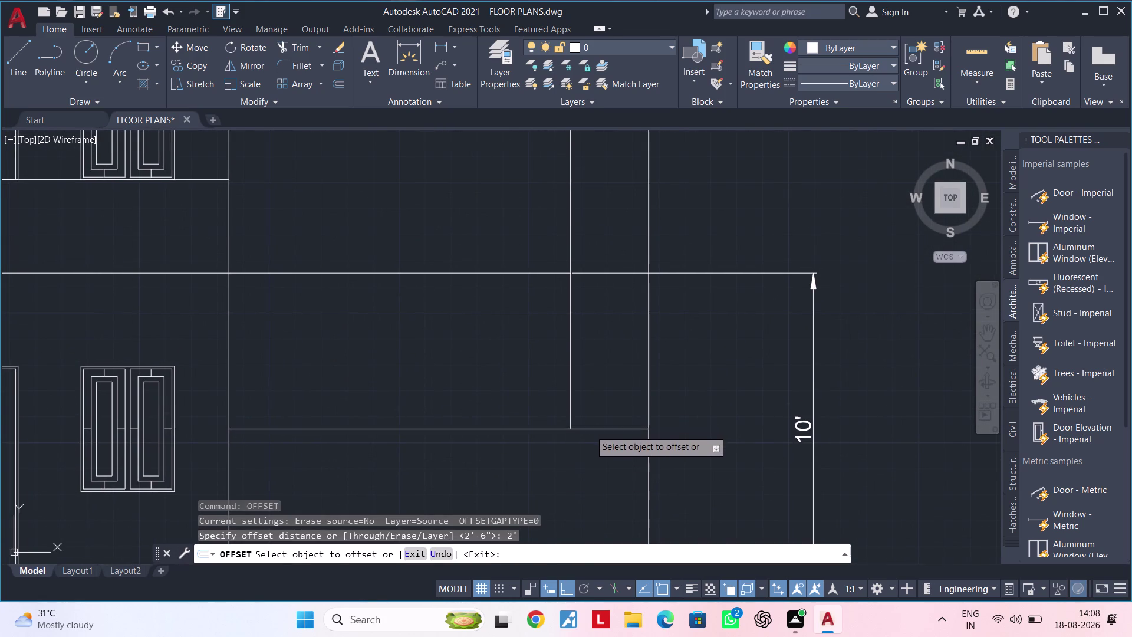
click(601, 353)
key(Escape)
key(Escape)
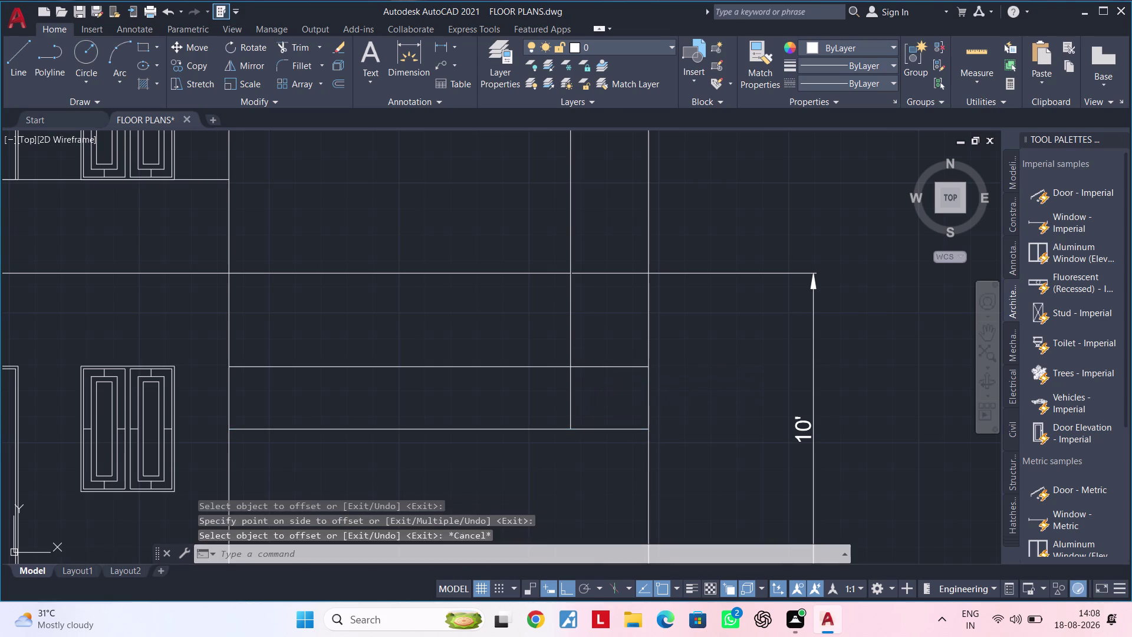
key(Escape)
Trim away the excess portion of the new 2' offset line.
text(TR)
key(space)
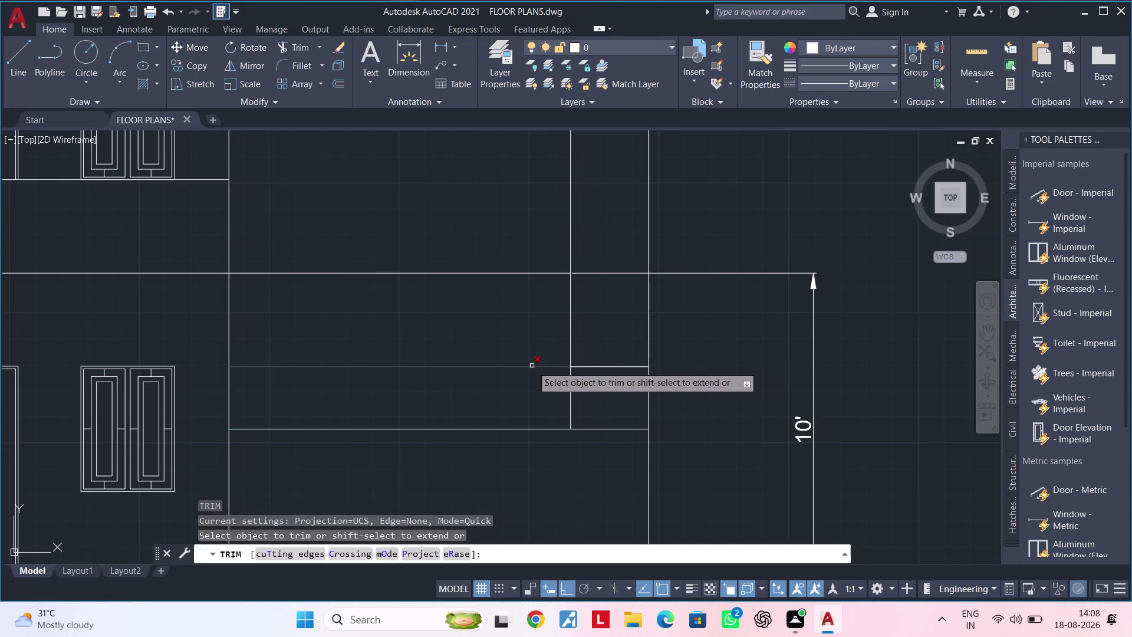
click(532, 365)
scroll(down, 3)
middle_drag(545, 380, 570, 331)
key(Escape)
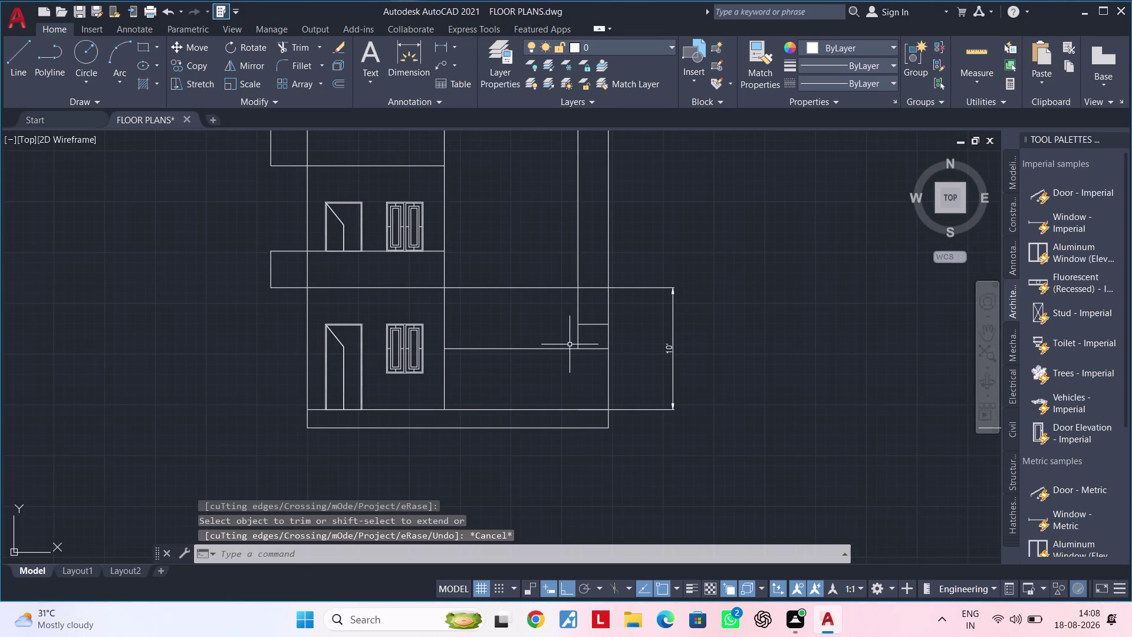
key(Escape)
key(Escape)
key(Escape)
key(Escape)
key(Escape)
middle_drag(564, 377, 548, 386)
key(Escape)
key(Escape)
key(Escape)
text(L)
key(space)
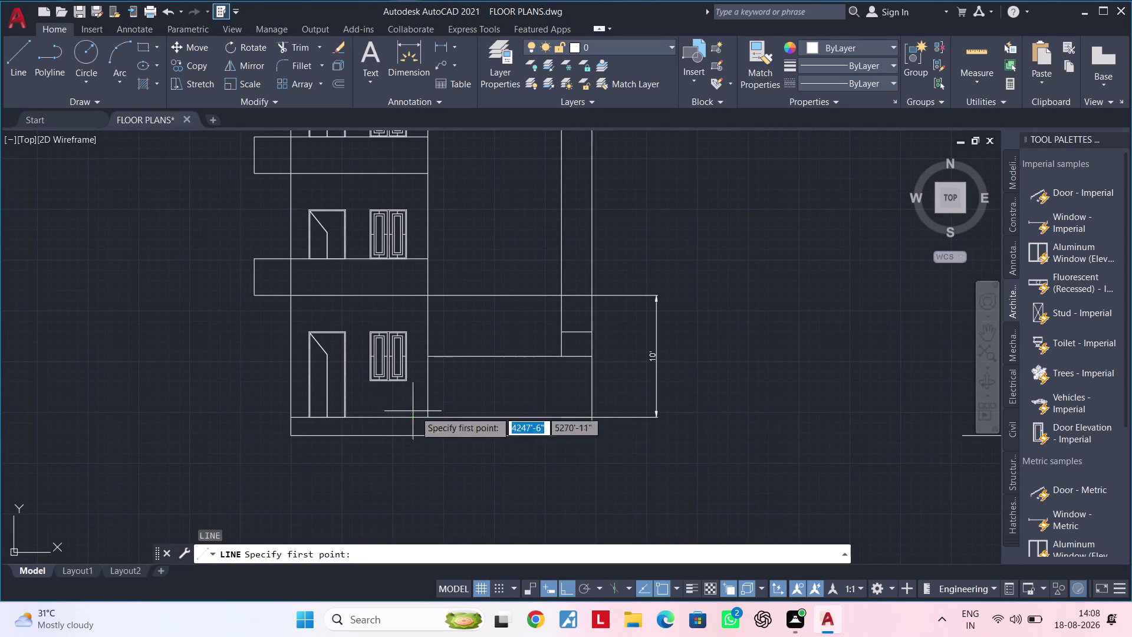
Draw a sloped line from the slab's lower corner to the step corner, trimming its overshoot.
click(428, 417)
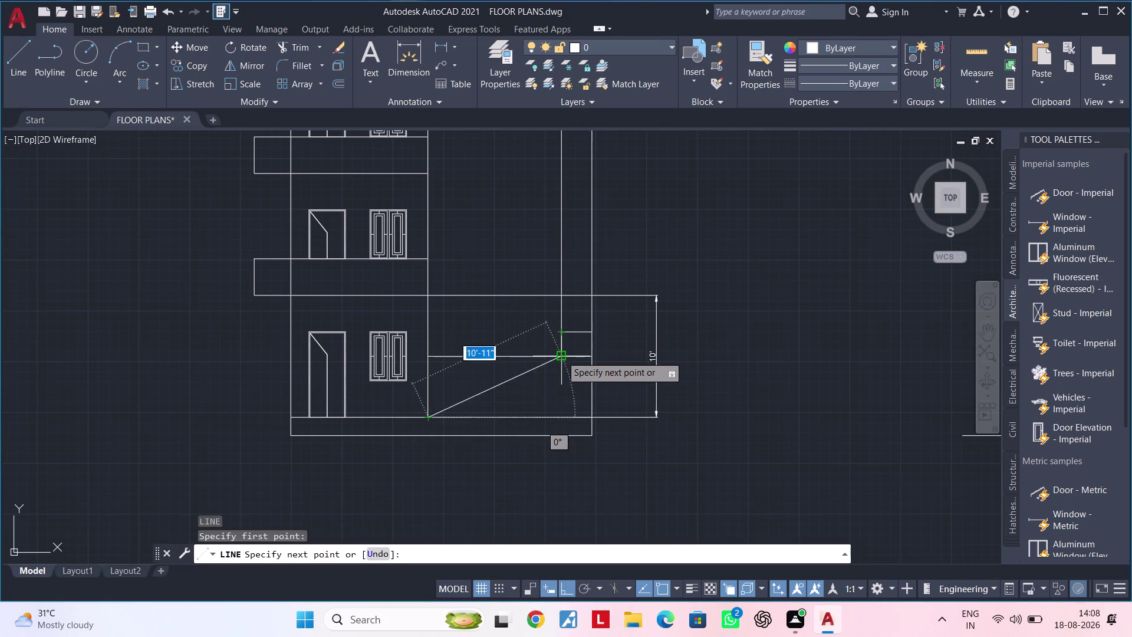
click(561, 354)
key(Escape)
key(Escape)
key(Escape)
text(TR)
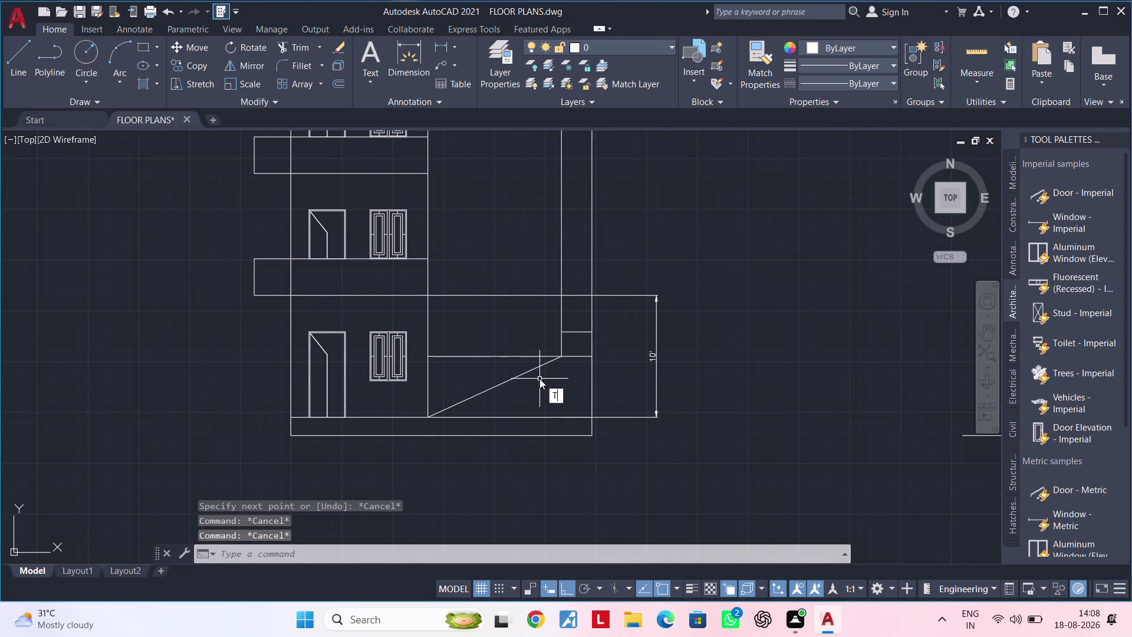
key(space)
click(519, 356)
middle_drag(520, 352, 522, 402)
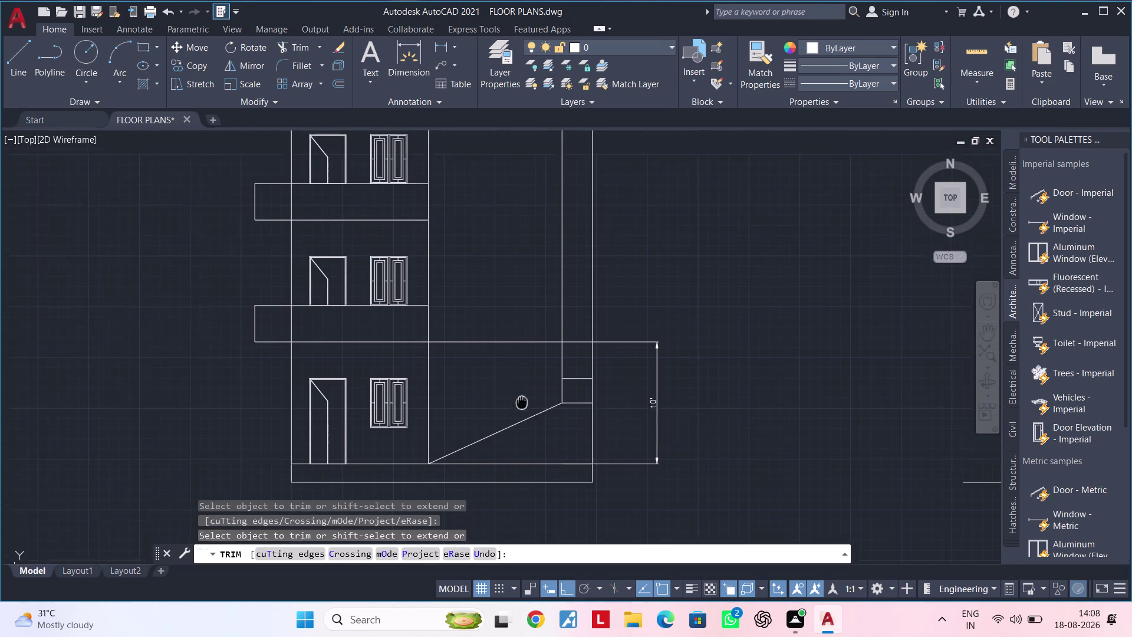
middle_drag(522, 402, 526, 414)
key(Escape)
key(Escape)
key(Escape)
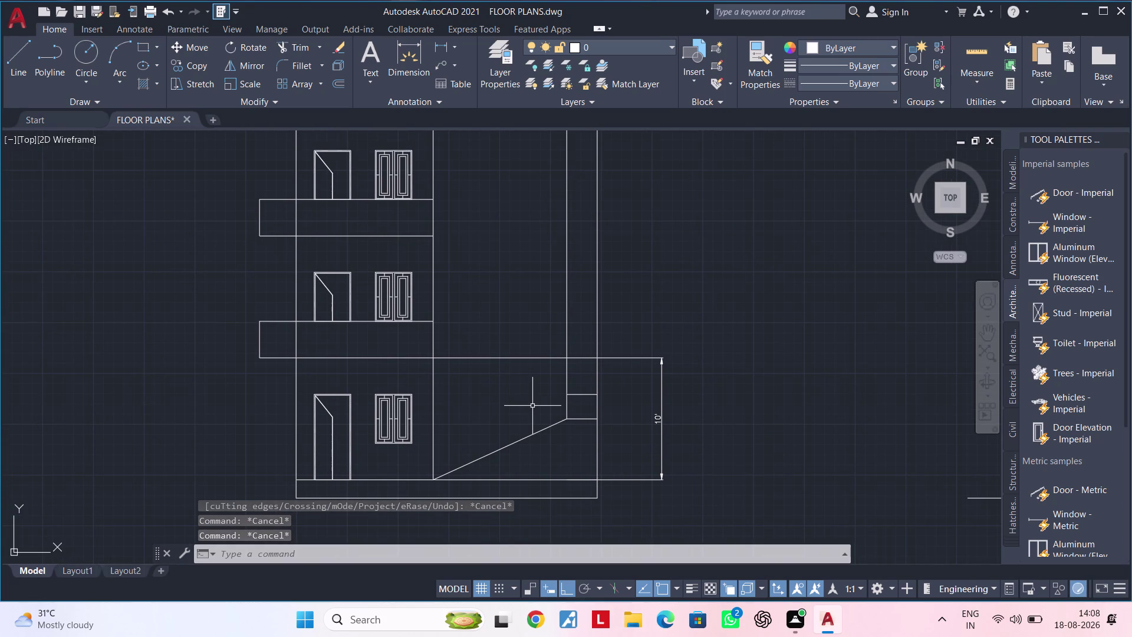
Trim the unwanted line pieces beside and above the step.
middle_drag(532, 406, 465, 423)
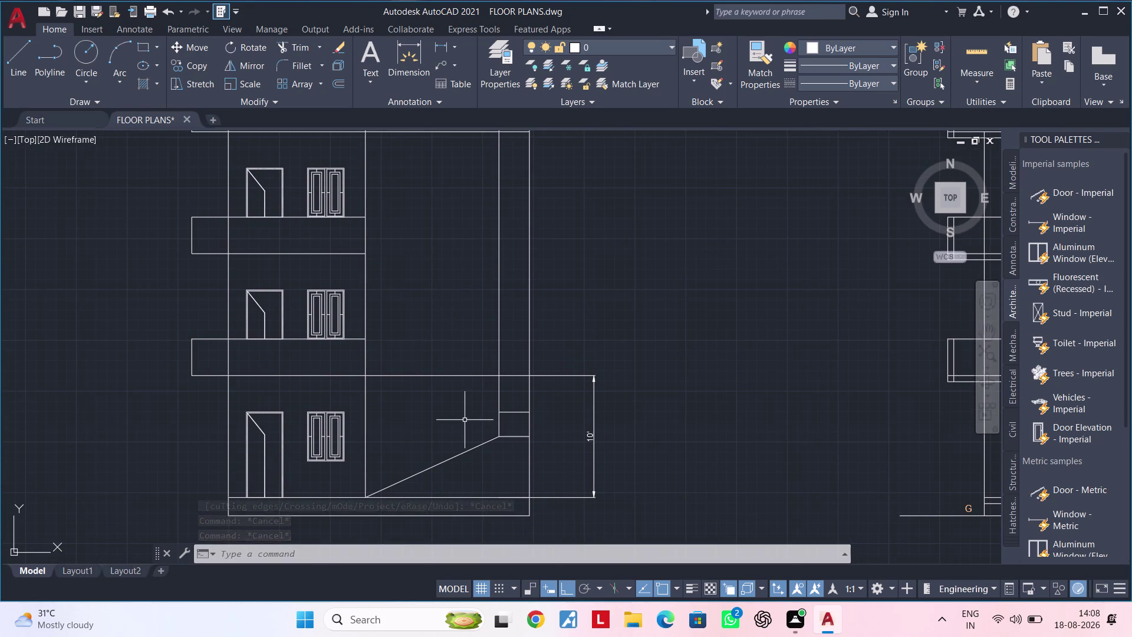
key(Escape)
key(Escape)
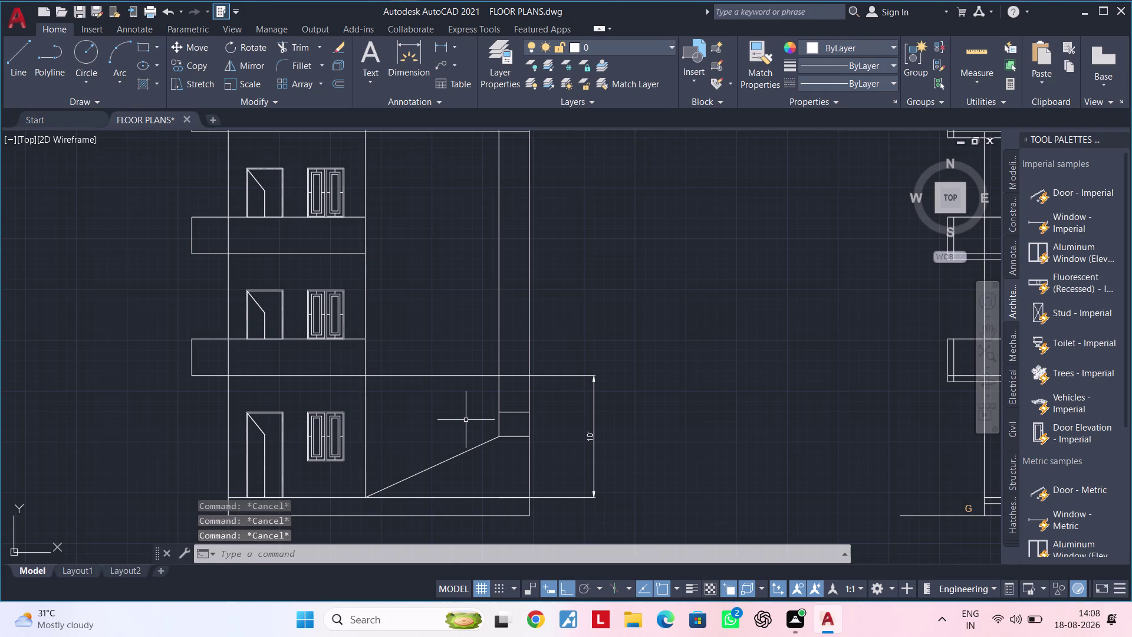
text(TR)
key(space)
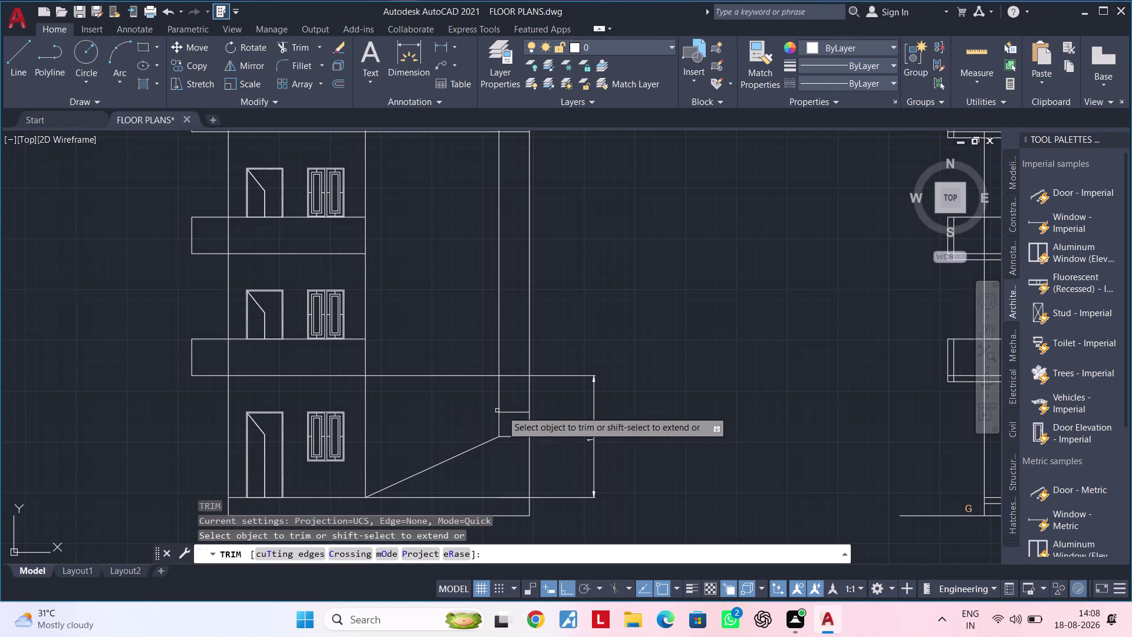
click(498, 404)
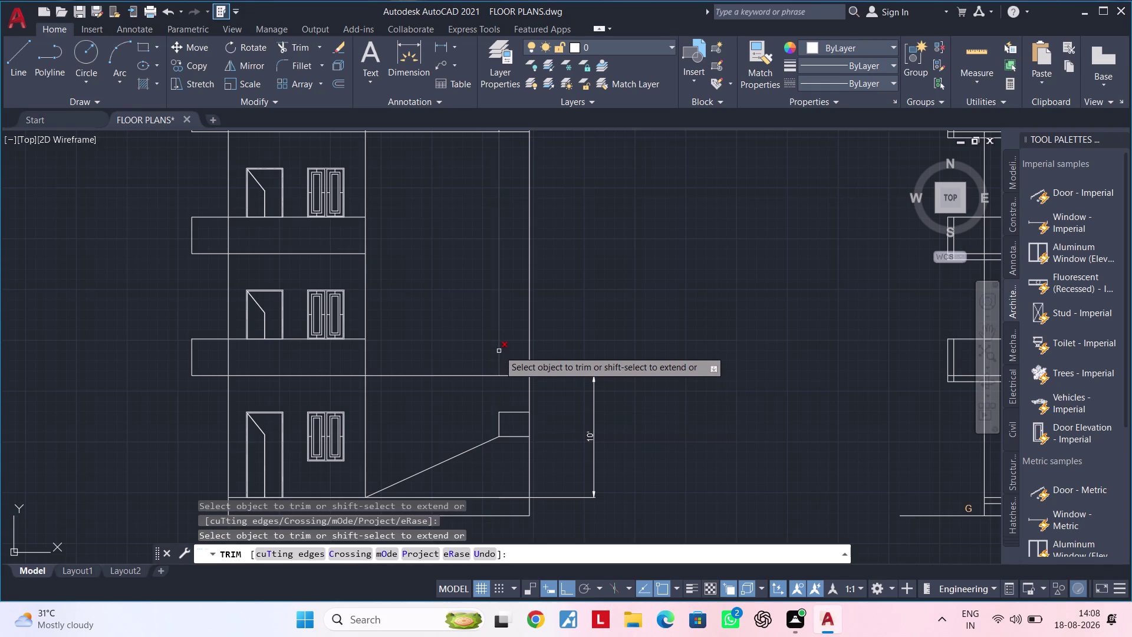
click(499, 350)
middle_drag(567, 345, 582, 322)
key(Escape)
key(Escape)
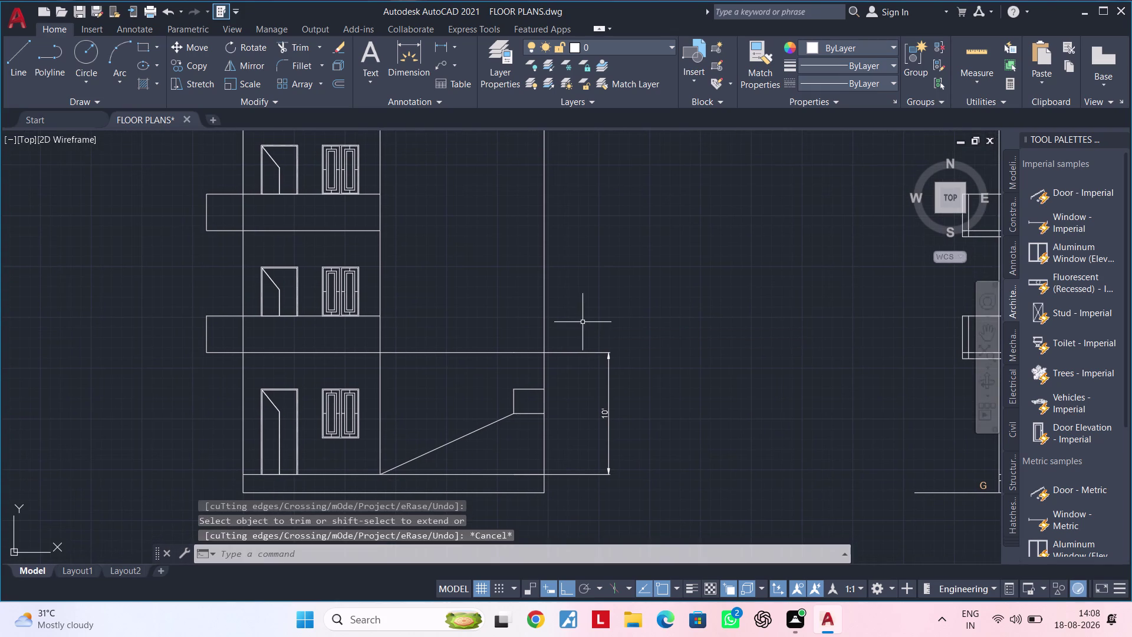
key(Escape)
key(Escape)
key(Escape)
key(Escape)
key(Escape)
key(Escape)
key(Escape)
key(Escape)
key(Escape)
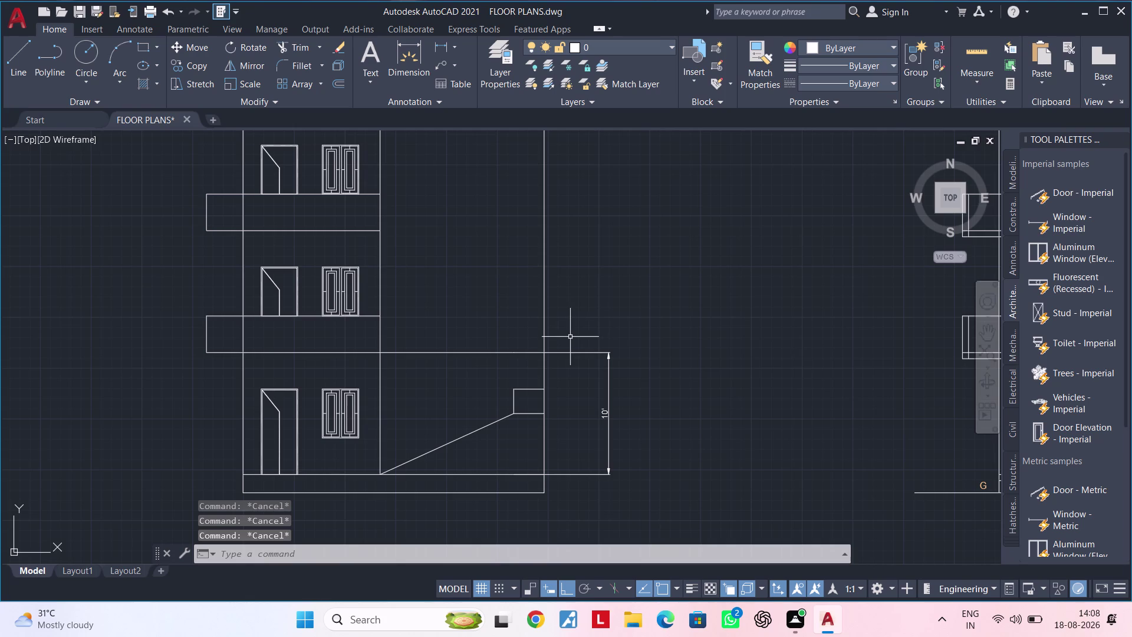
key(Escape)
Pan and zoom to the stair landing box and its dimension in the section.
middle_drag(445, 326, 387, 359)
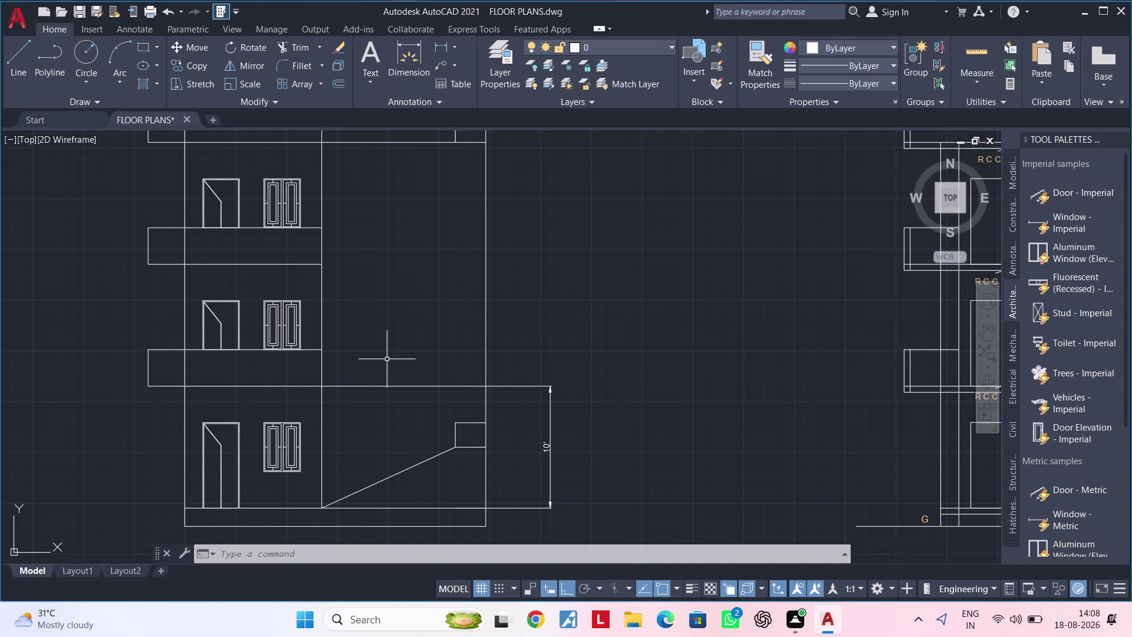
middle_drag(405, 359, 390, 360)
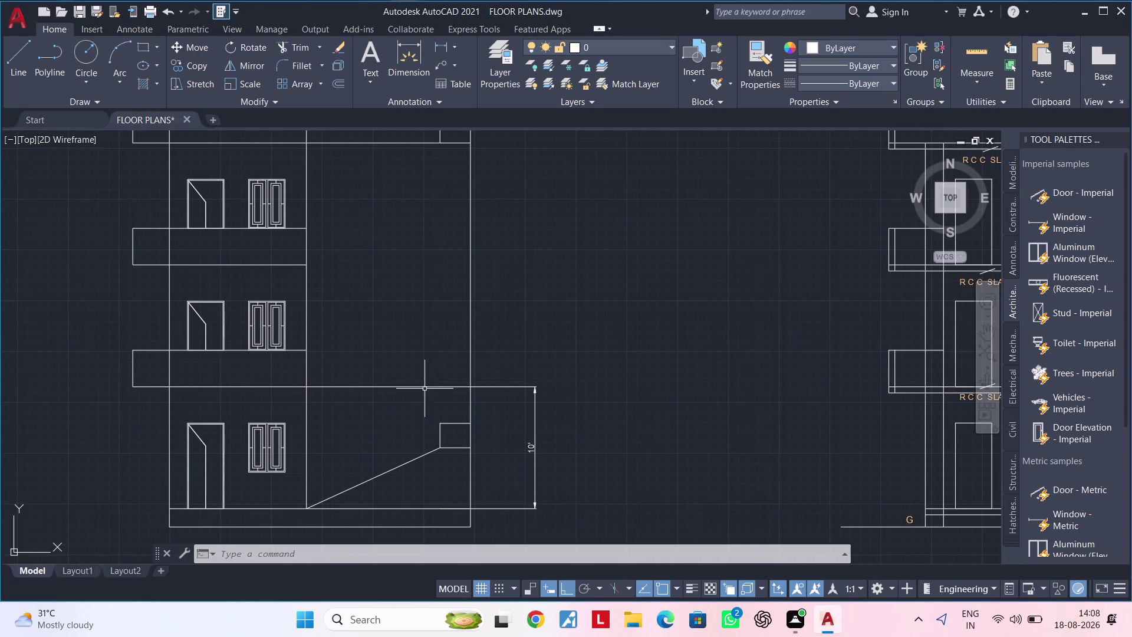
click(472, 435)
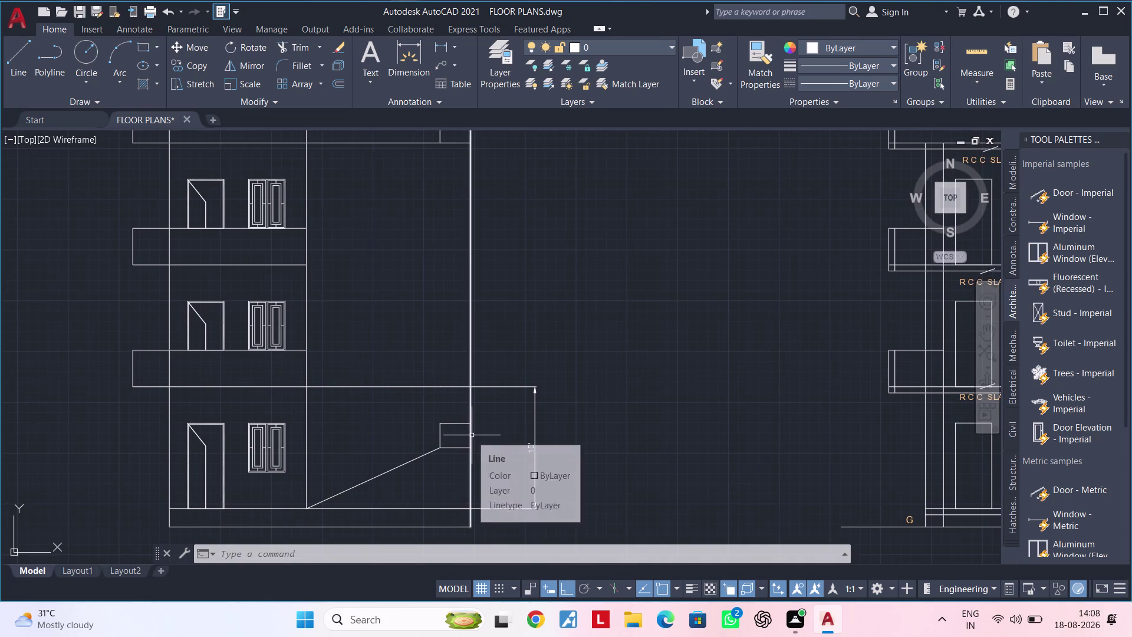
middle_drag(500, 360, 498, 367)
key(Escape)
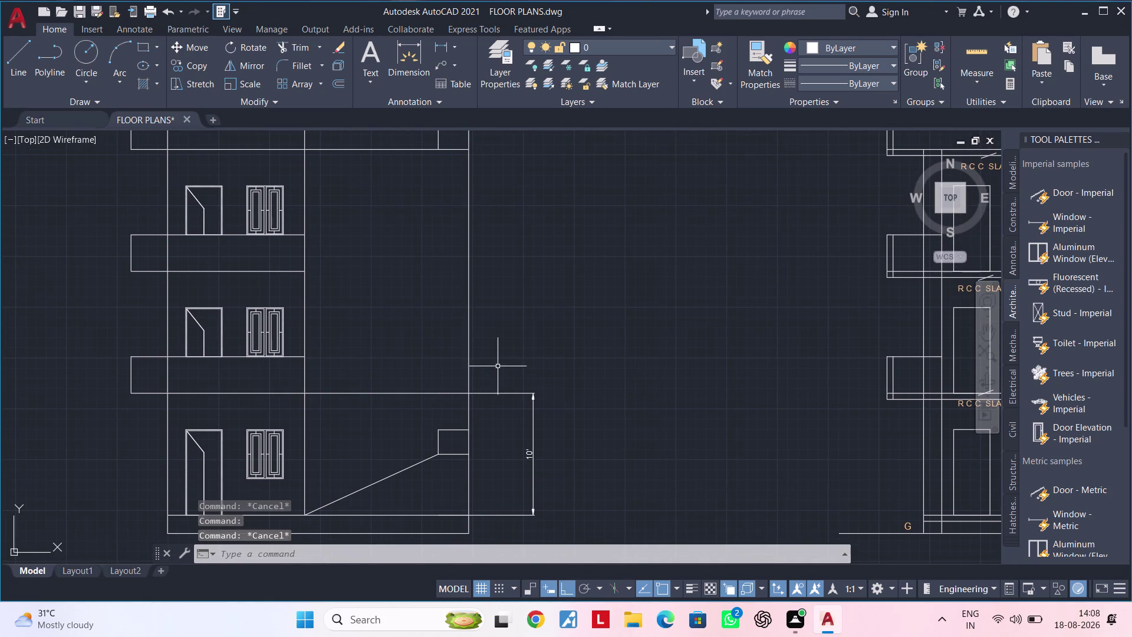
key(Escape)
middle_drag(477, 415, 483, 405)
middle_drag(494, 396, 512, 387)
scroll(up, 3)
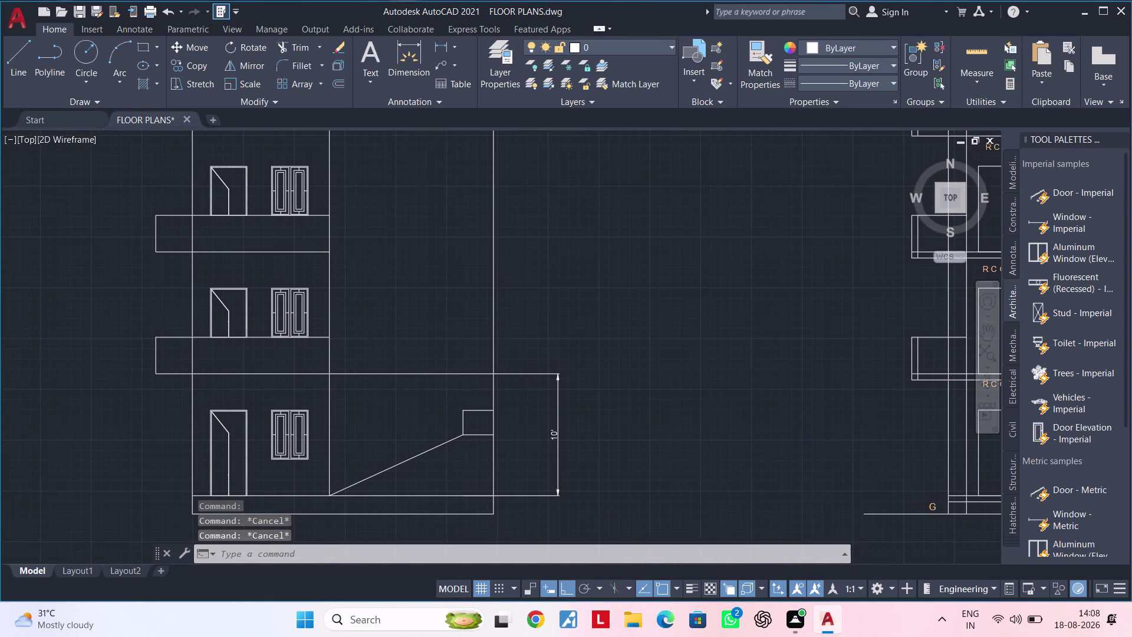
scroll(down, 3)
scroll(up, 3)
middle_drag(488, 403, 501, 396)
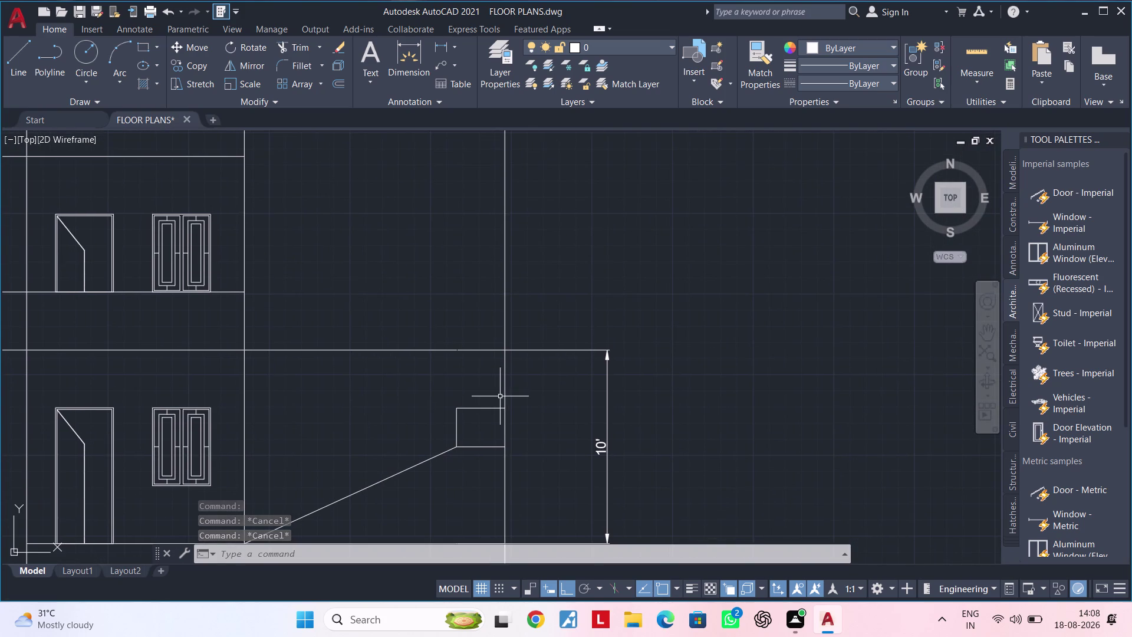
Undo twice with Ctrl+Z to bring back the trimmed stair landing lines.
key(ctrl+z)
key(ctrl+z)
key(Escape)
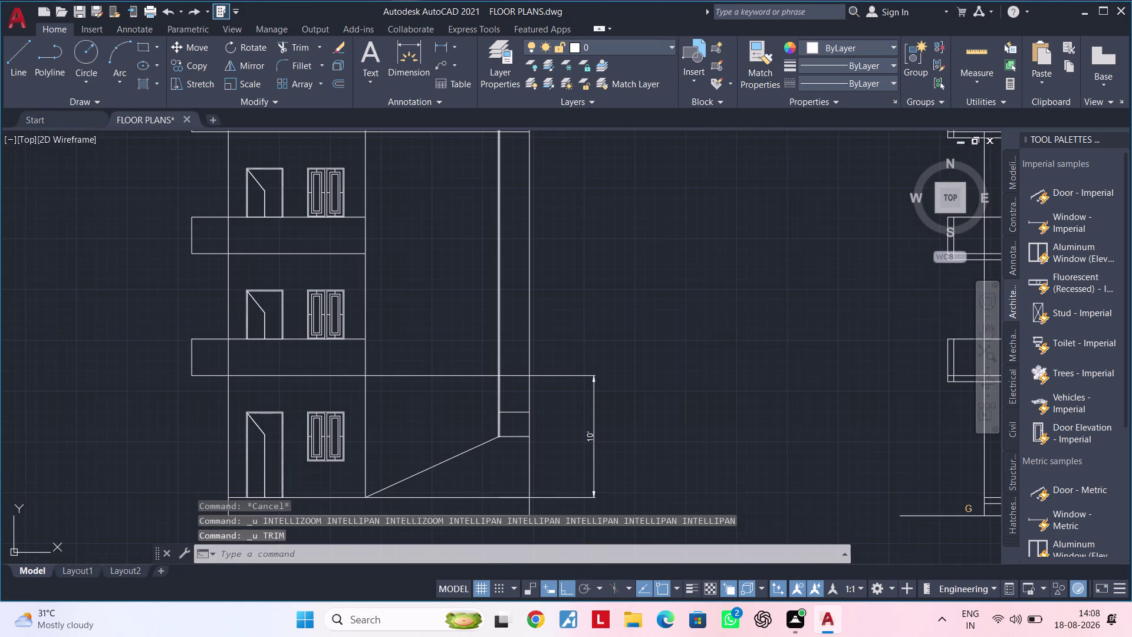
key(Escape)
middle_drag(498, 397, 484, 399)
key(Escape)
scroll(up, 3)
click(486, 406)
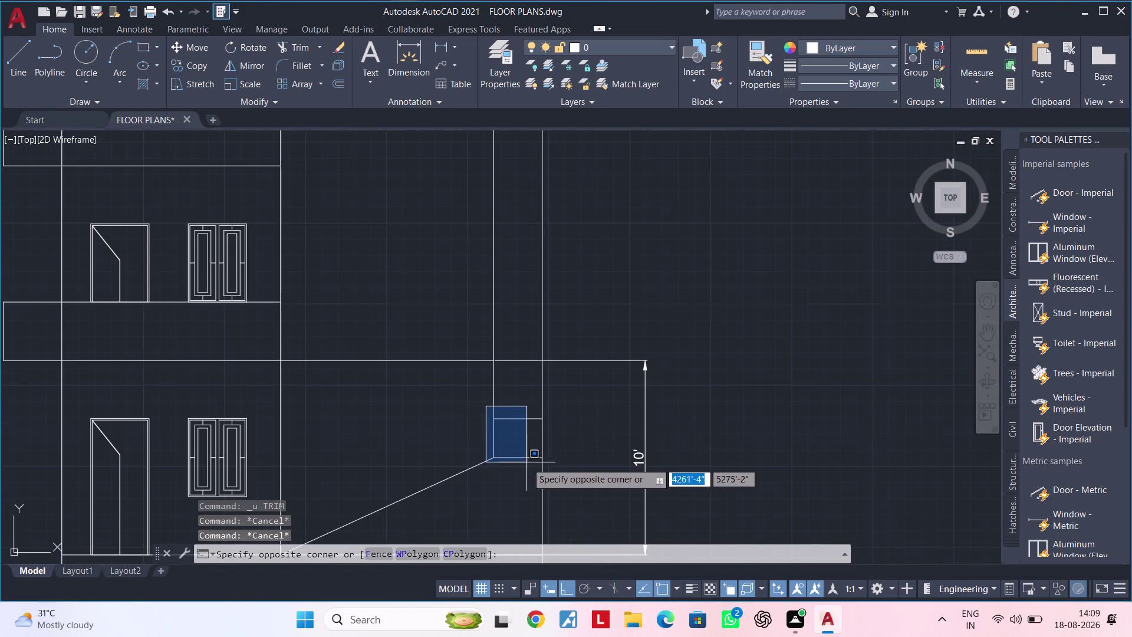
Recentre the view on the lower floors and start a 10 ft offset, then abandon it.
key(Escape)
middle_drag(459, 422, 429, 430)
scroll(down, 3)
middle_drag(425, 425, 424, 424)
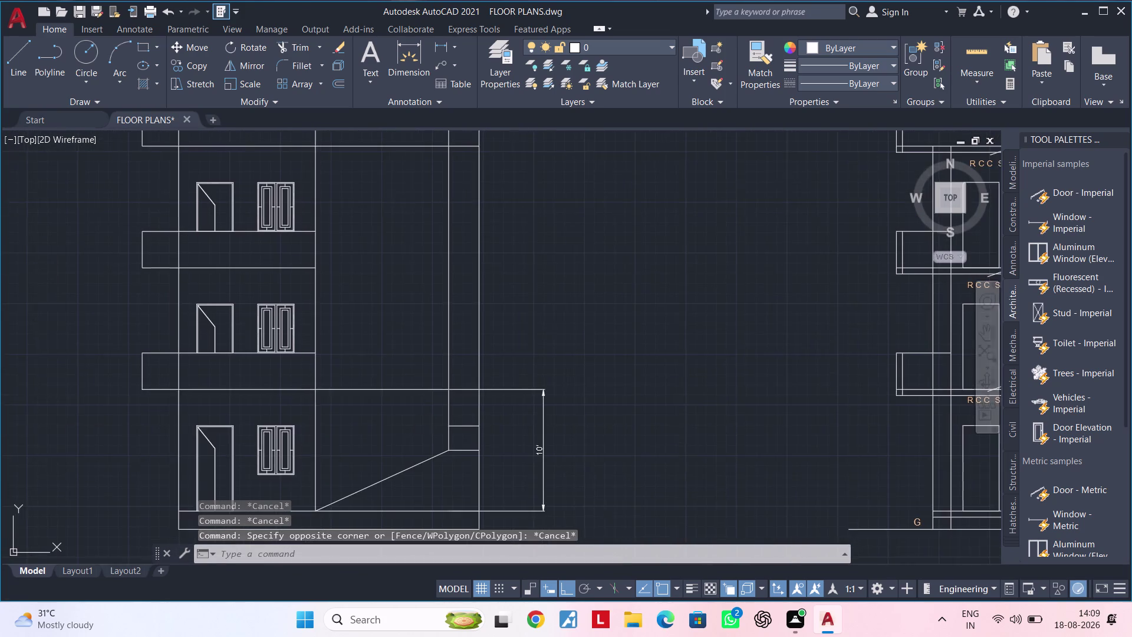
middle_drag(424, 424, 404, 439)
key(Escape)
key(Escape)
key(Escape)
middle_drag(402, 419, 393, 432)
key(Escape)
key(Escape)
key(Escape)
key(Escape)
key(Escape)
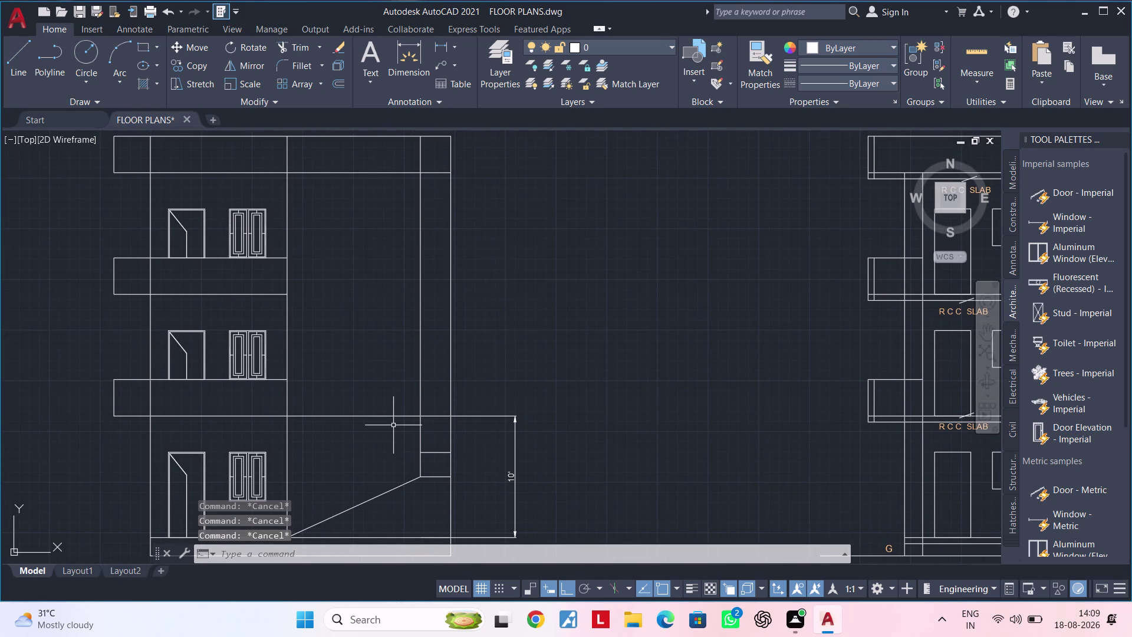
text(OF)
key(space)
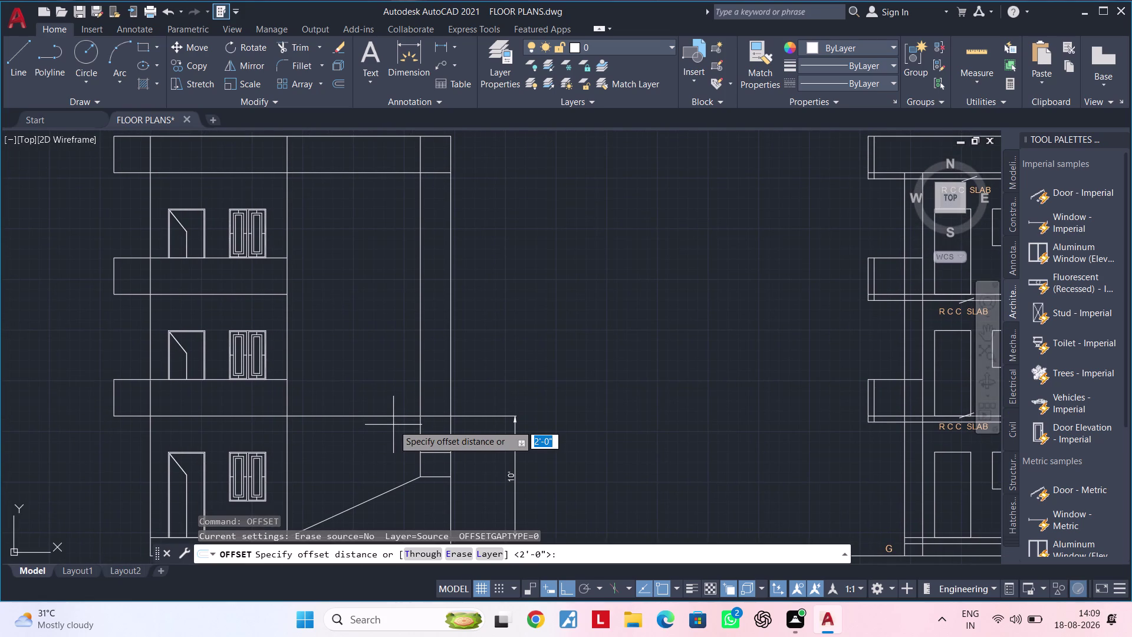
text(10')
key(Return)
key(Escape)
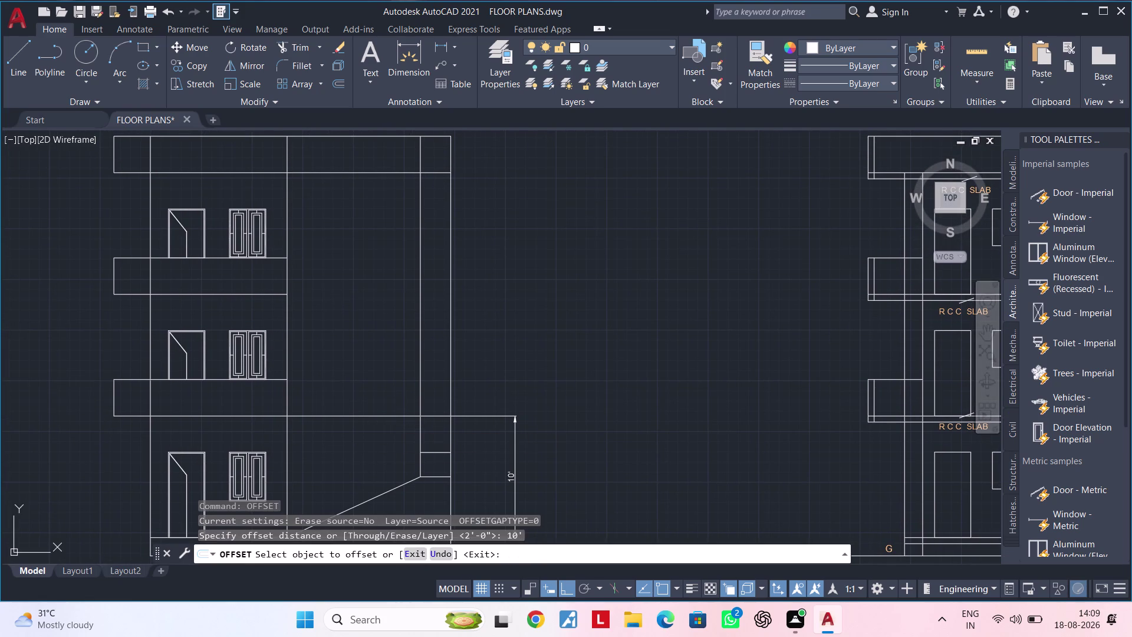
key(Escape)
key(Escape)
key(Escape)
key(Escape)
key(Escape)
key(Escape)
key(Escape)
key(Escape)
key(Escape)
key(Escape)
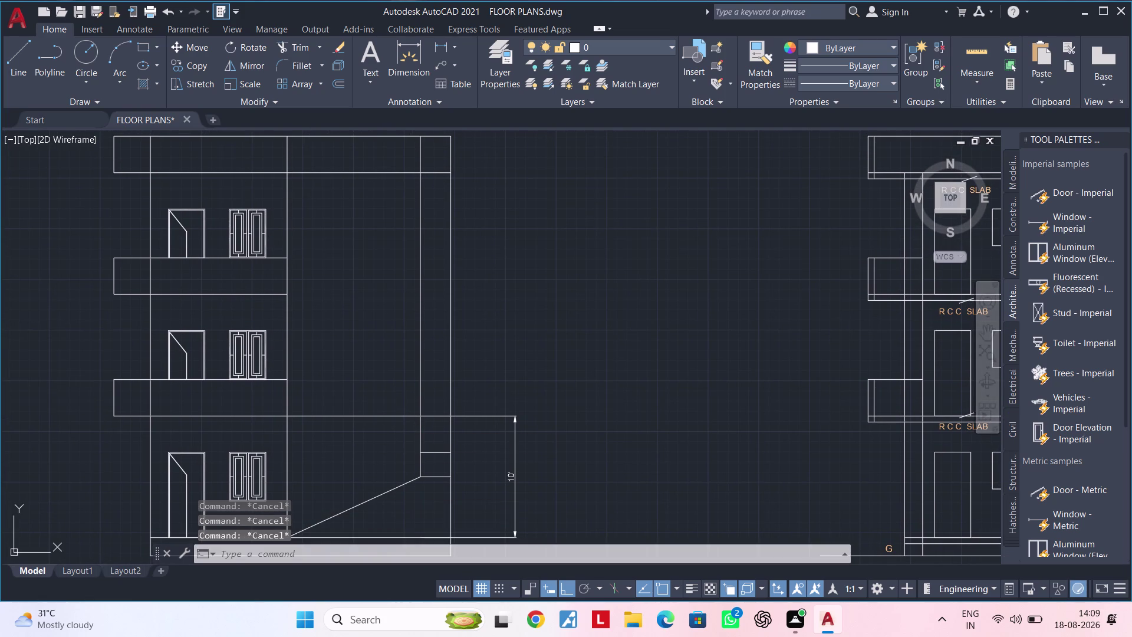
key(Escape)
Offset a floor line 10 ft upward, then cancel the offset.
text(OF)
key(space)
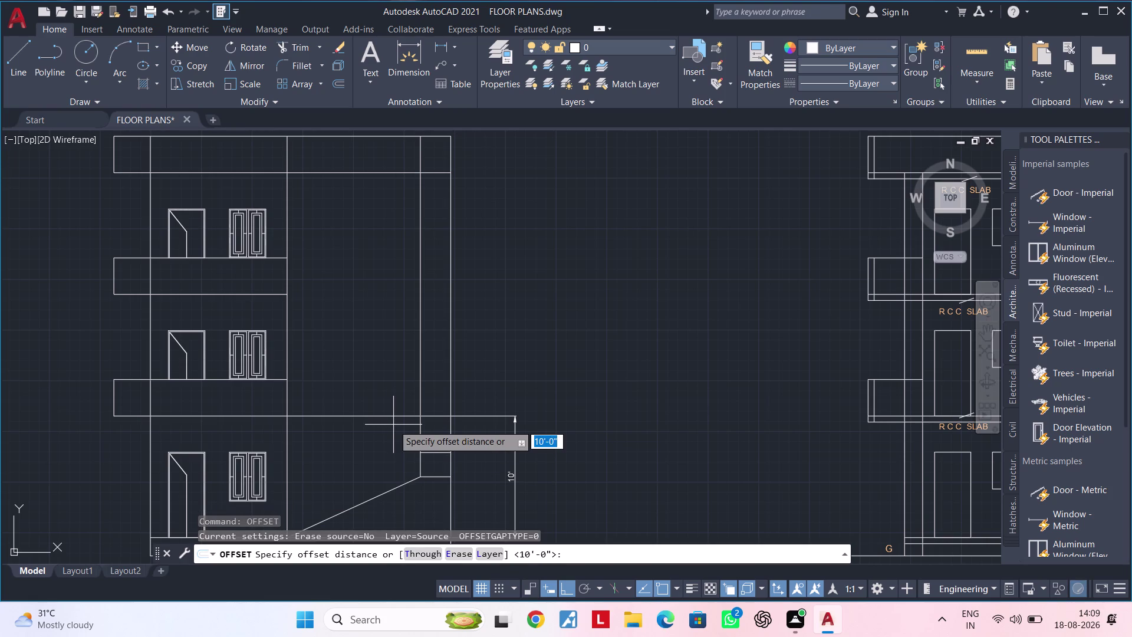
text(10')
key(Return)
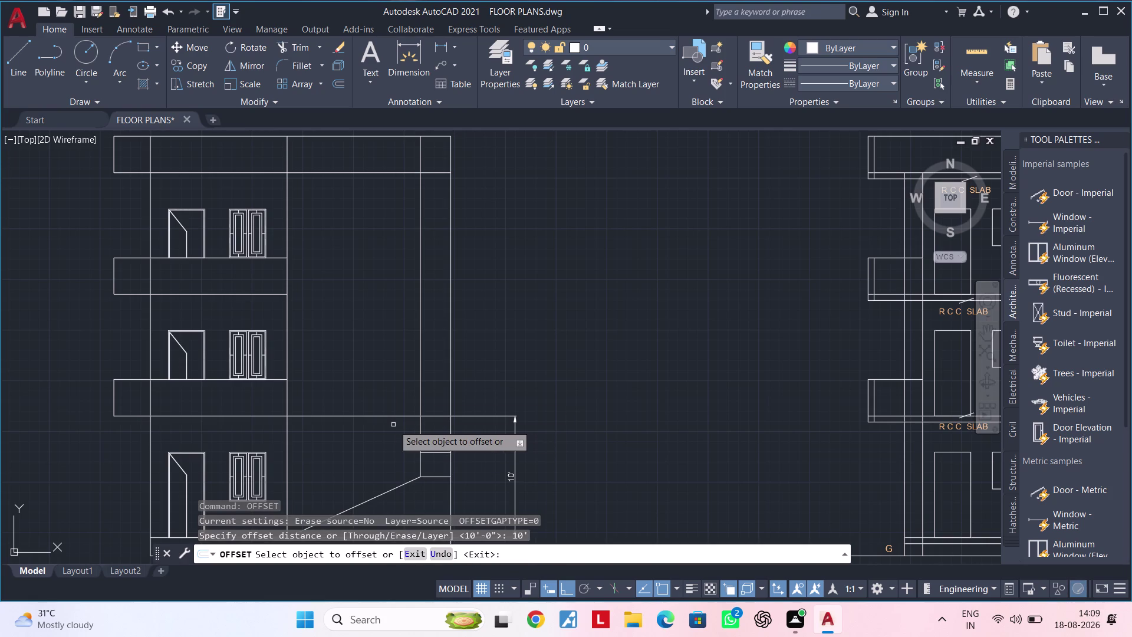
click(381, 415)
click(391, 318)
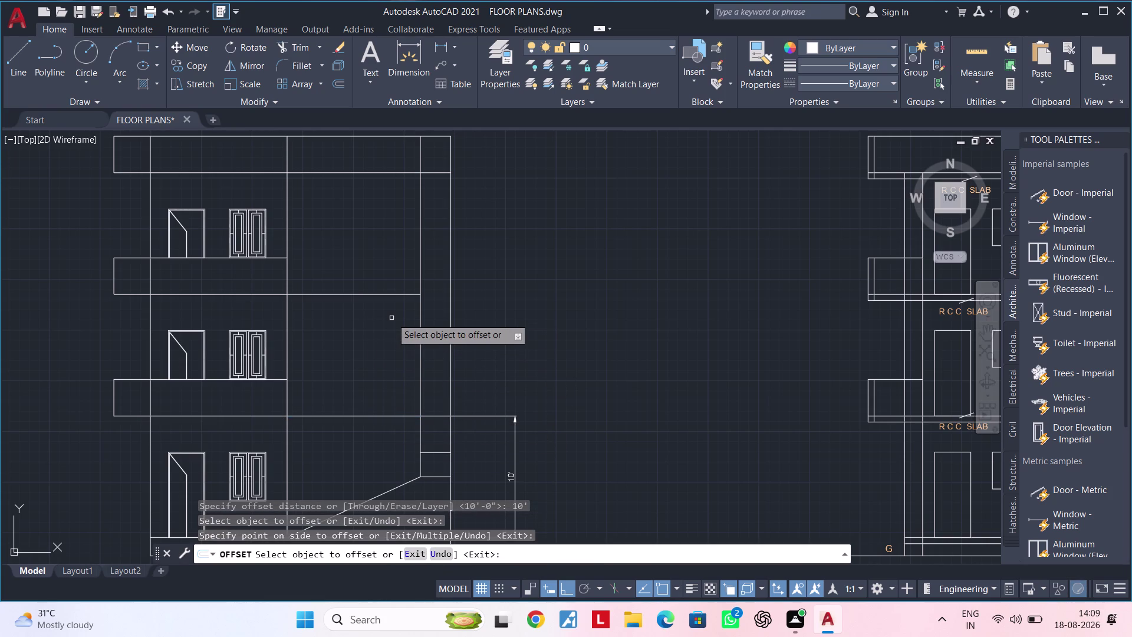
middle_drag(392, 317, 387, 296)
middle_drag(388, 296, 370, 335)
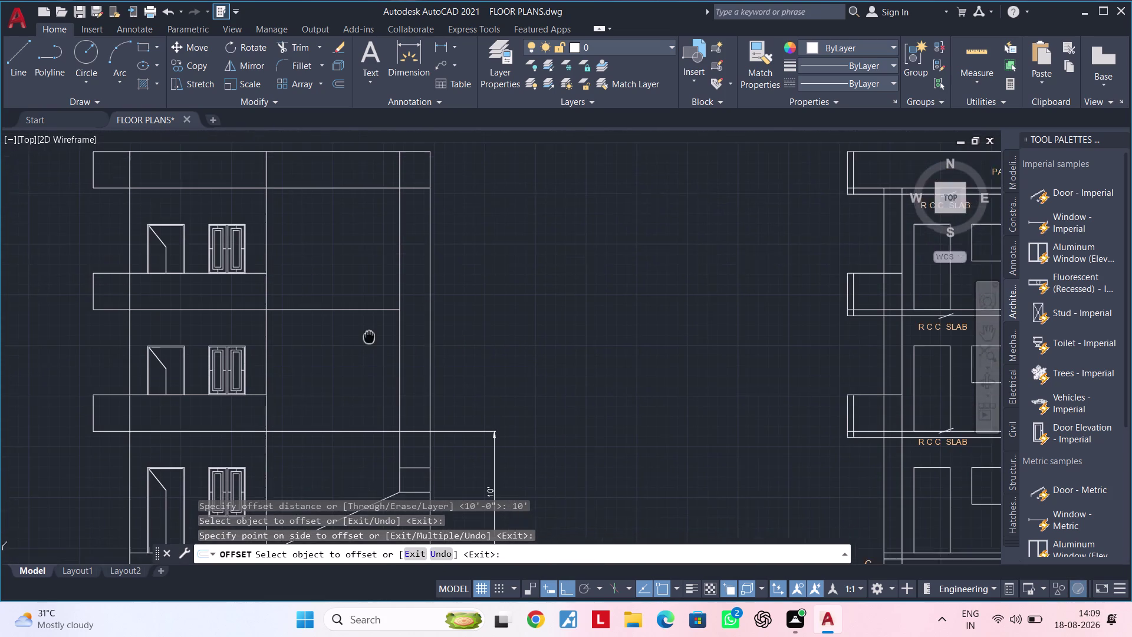
middle_drag(370, 335, 368, 340)
click(367, 316)
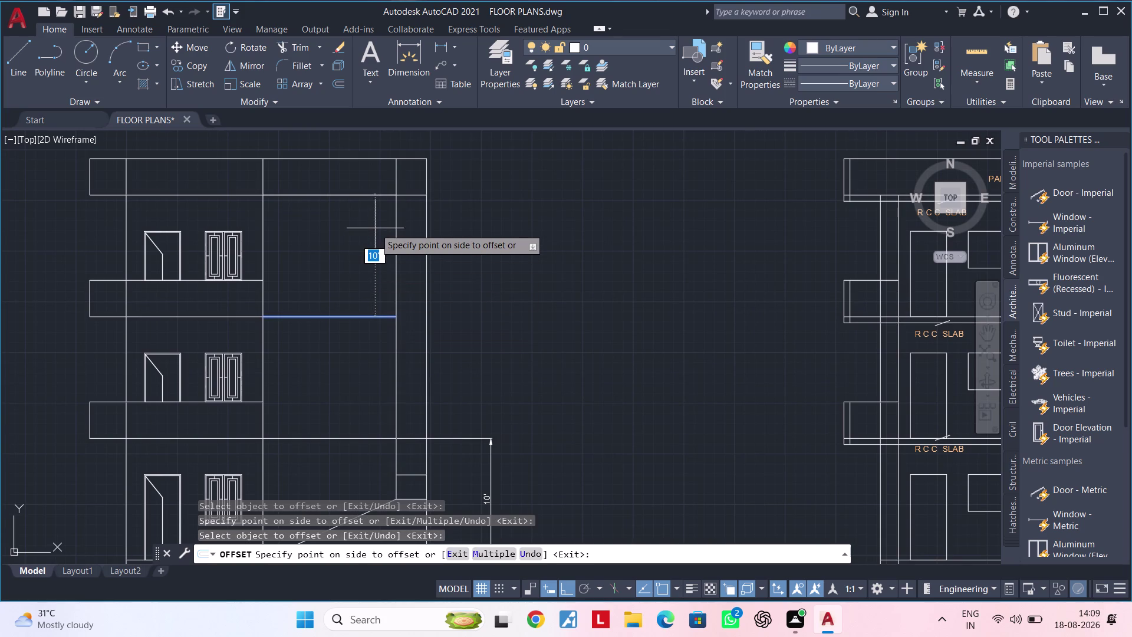
key(Escape)
key(Escape)
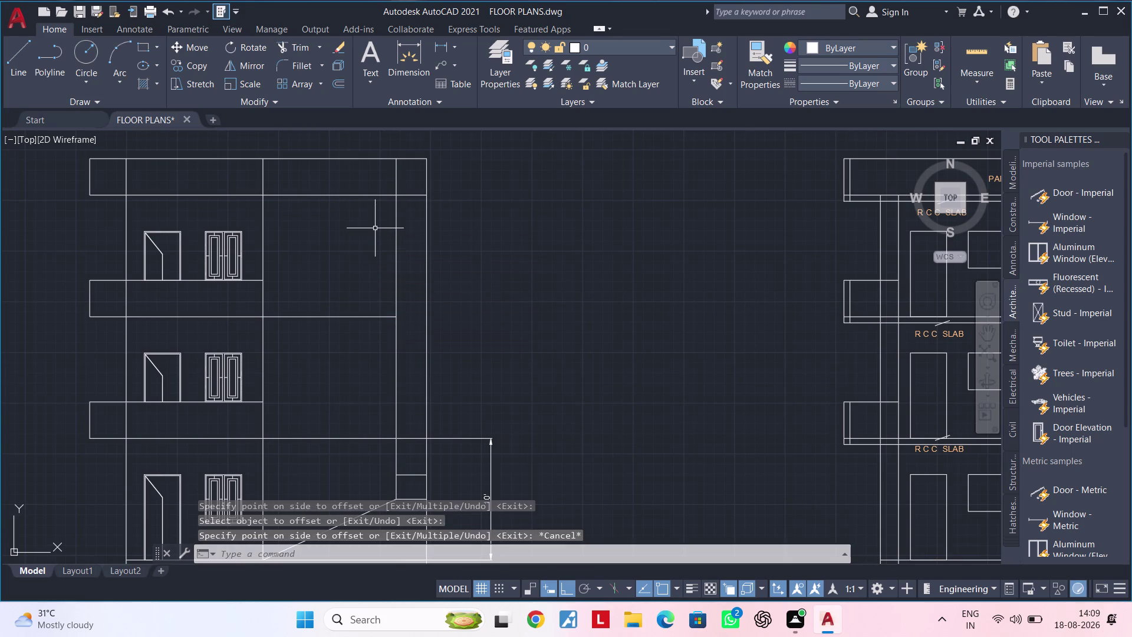
key(Escape)
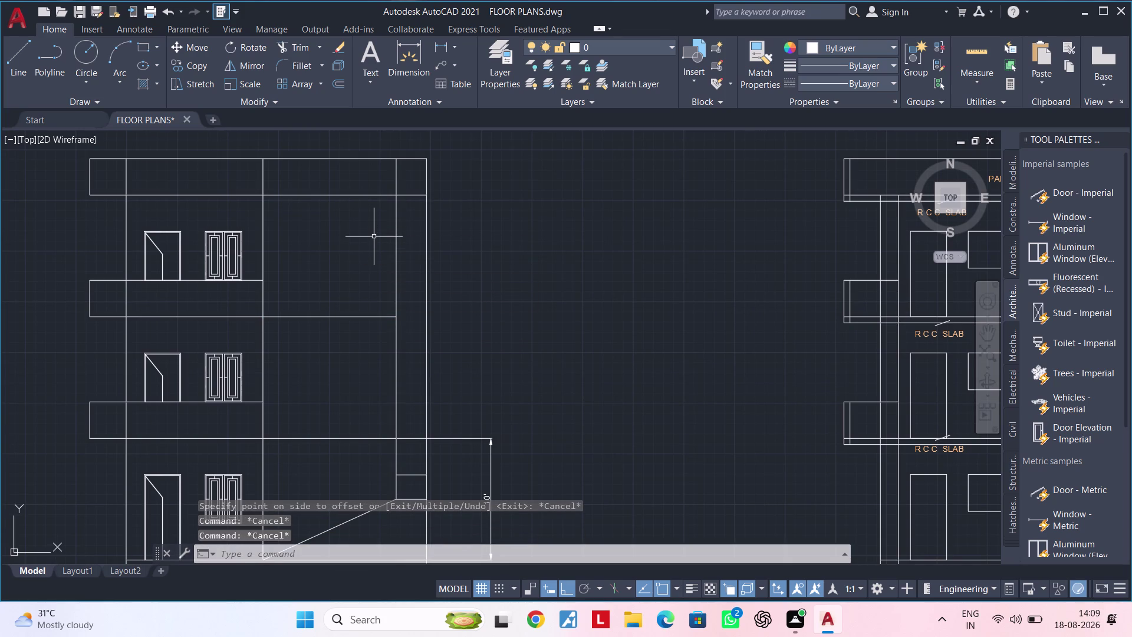
Offset a line 5 ft toward the stair landing.
middle_drag(373, 241, 418, 192)
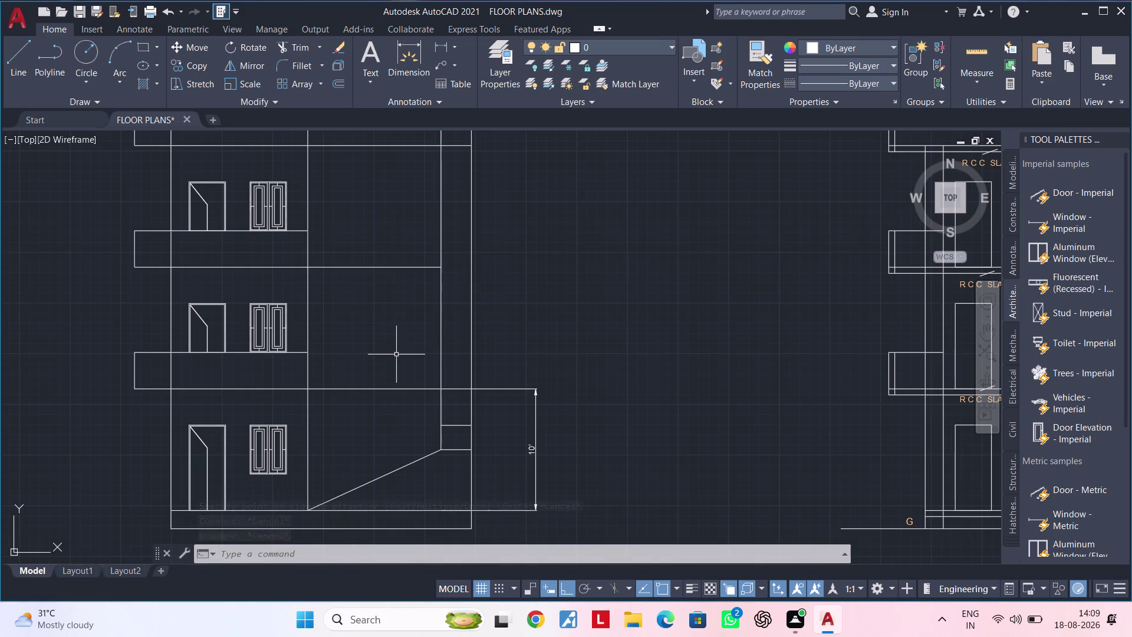
middle_drag(401, 341, 374, 384)
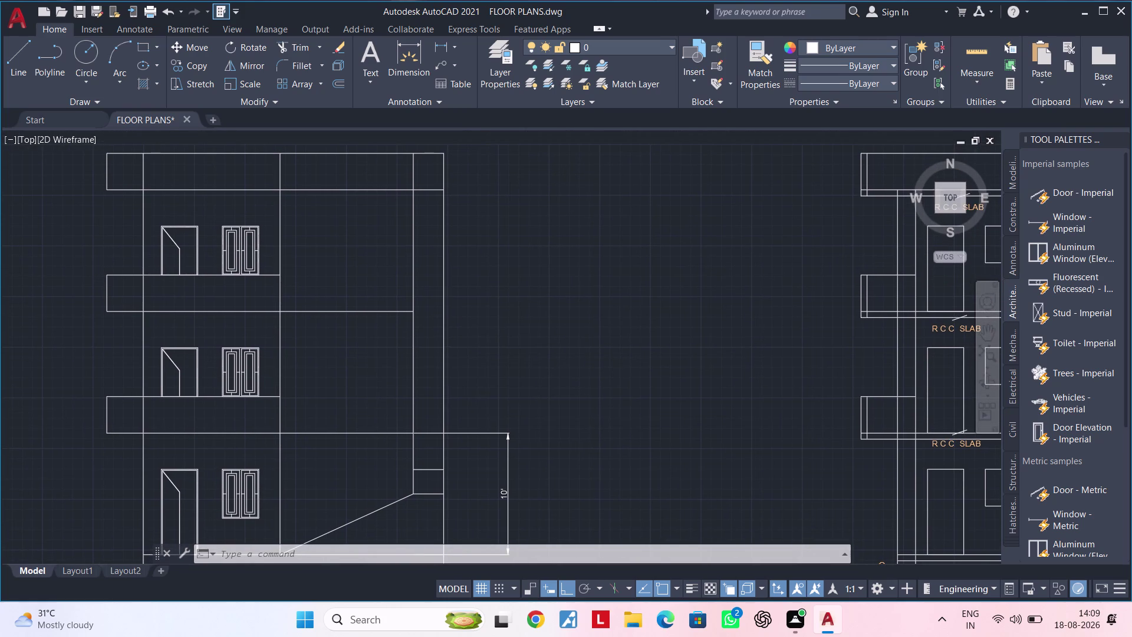
middle_drag(374, 385, 378, 368)
scroll(up, 3)
scroll(down, 3)
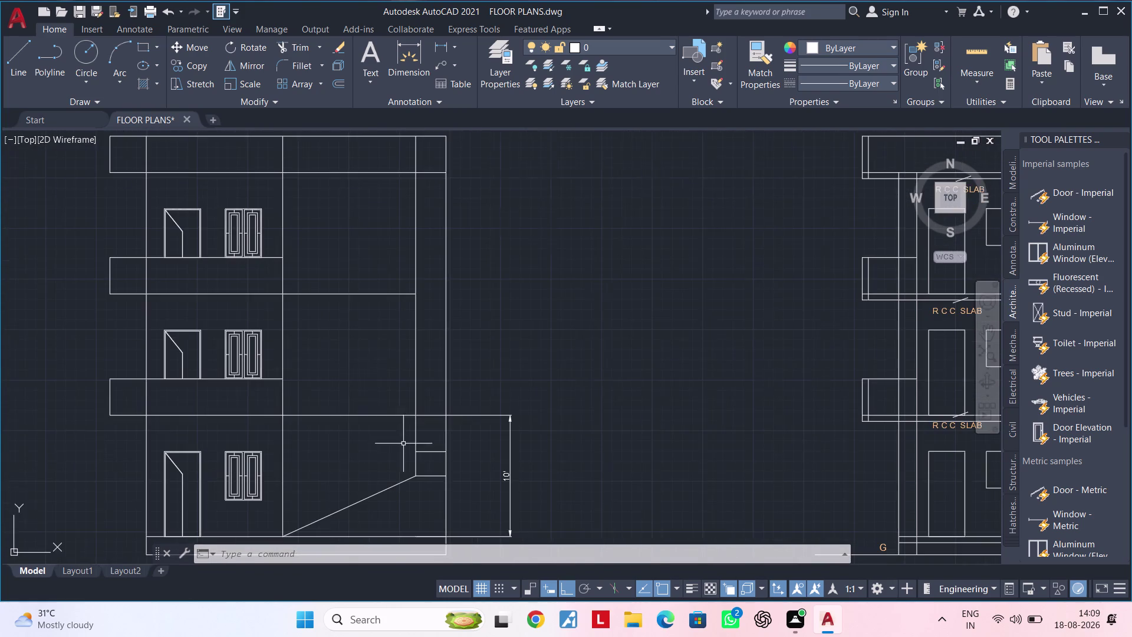
middle_drag(380, 359, 416, 354)
key(Escape)
key(Escape)
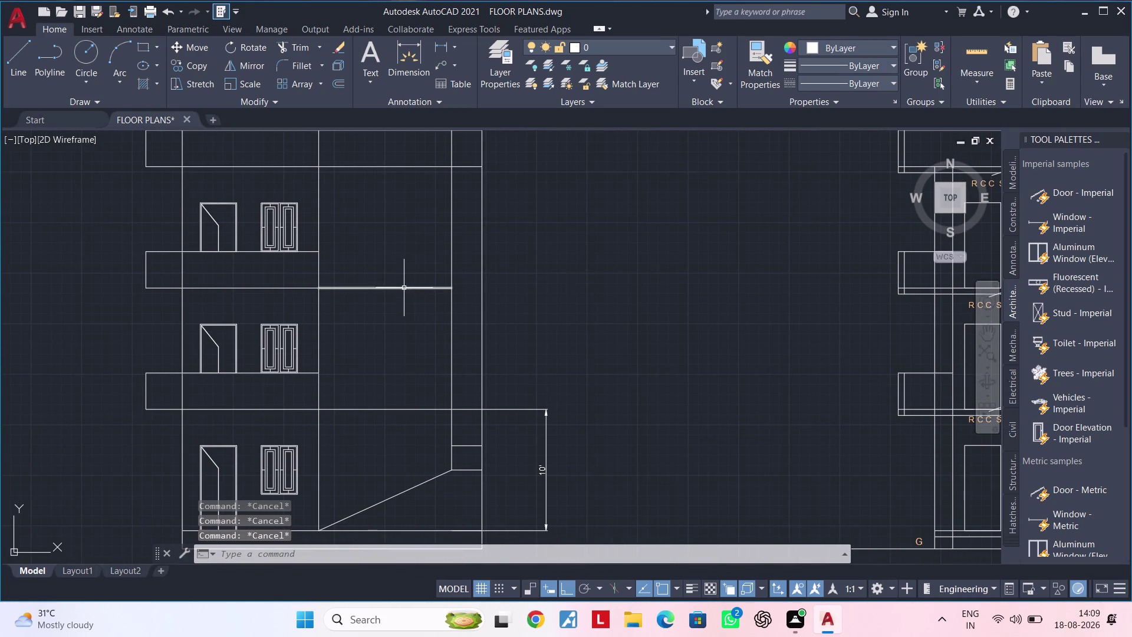
text(OF)
key(space)
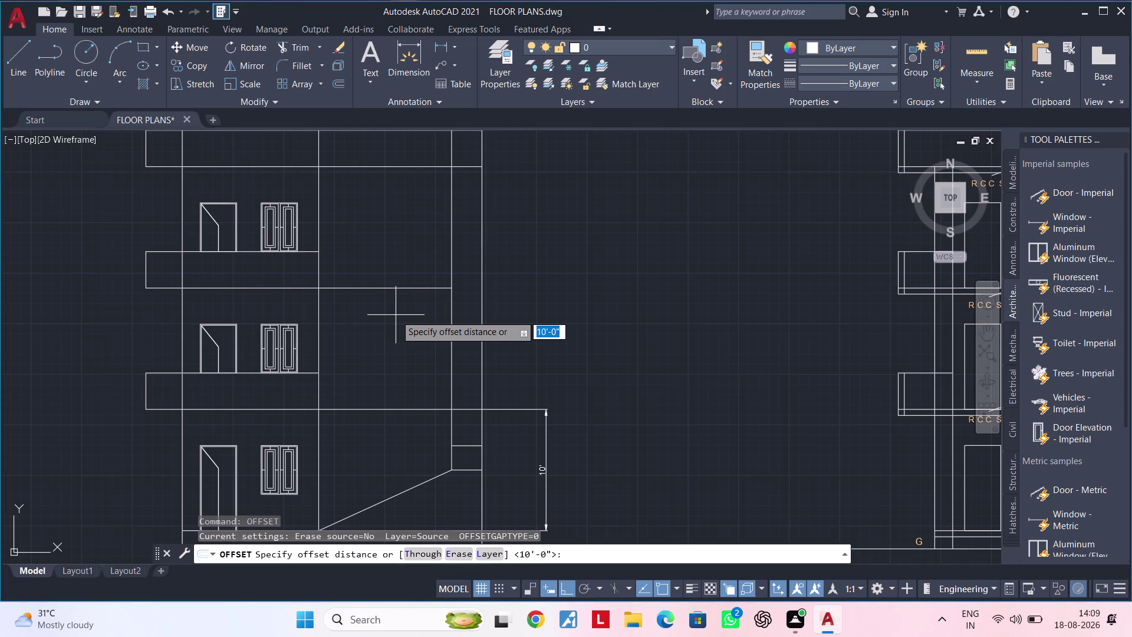
text(5')
key(Return)
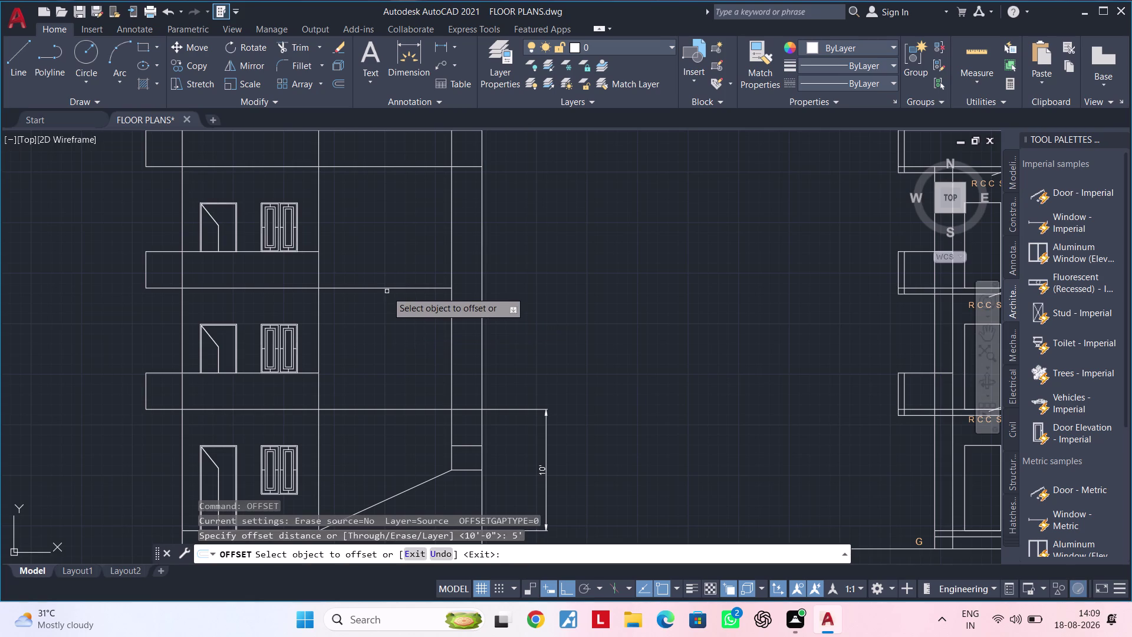
click(390, 287)
click(404, 347)
middle_drag(451, 396, 453, 351)
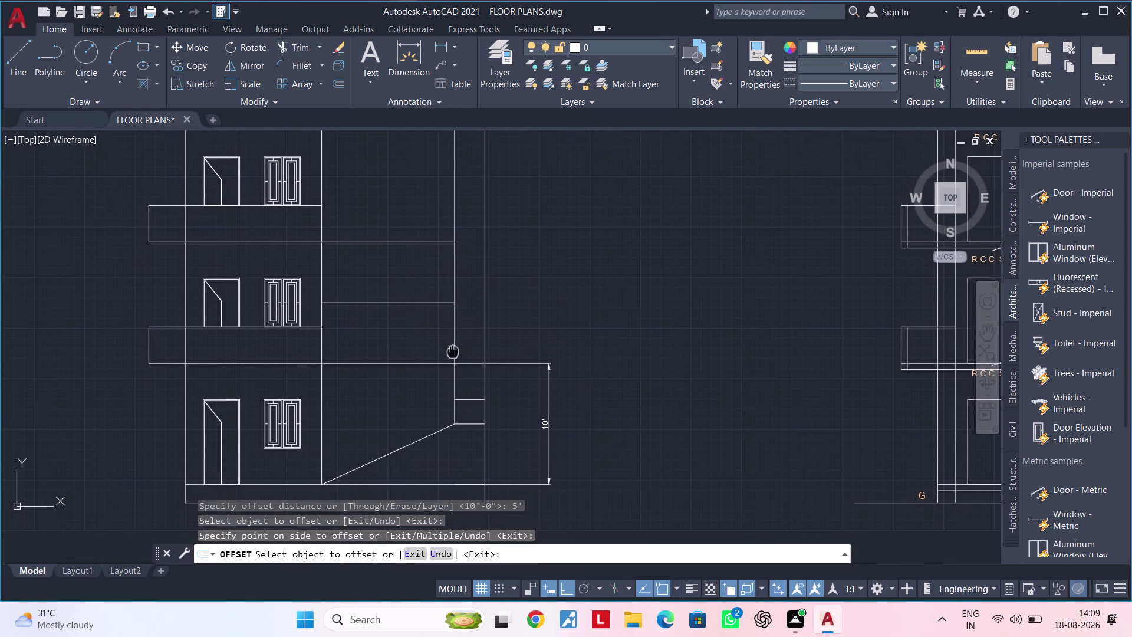
middle_drag(453, 350, 453, 348)
key(Escape)
key(Escape)
Copy the two short landing lines 10 ft higher up the wall.
click(448, 394)
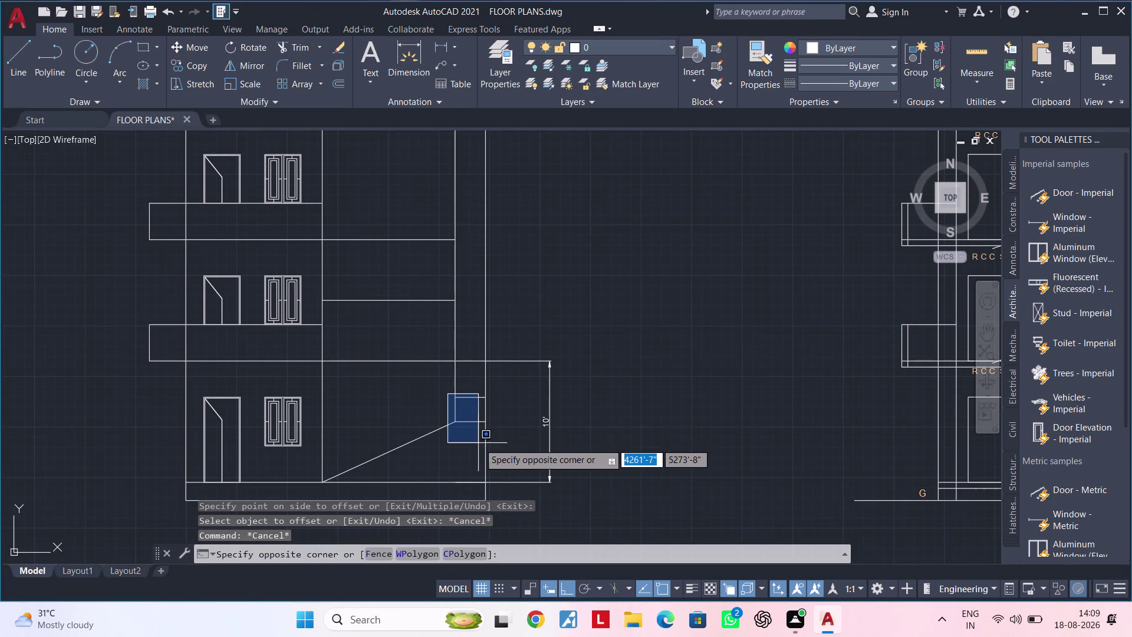
click(495, 443)
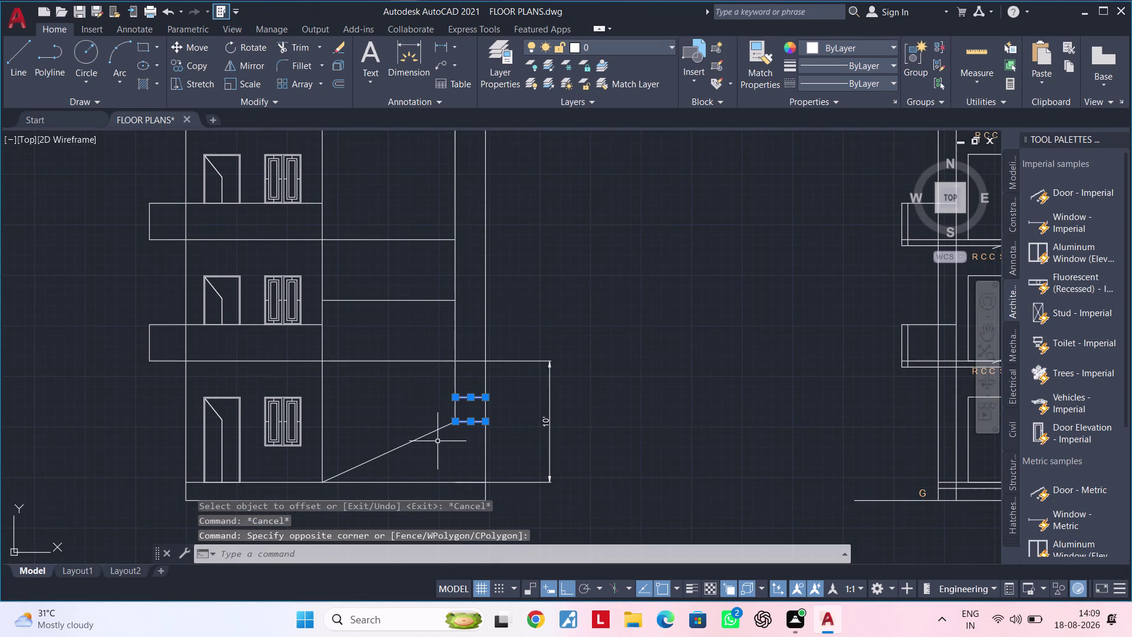
key(c)
key(o)
key(space)
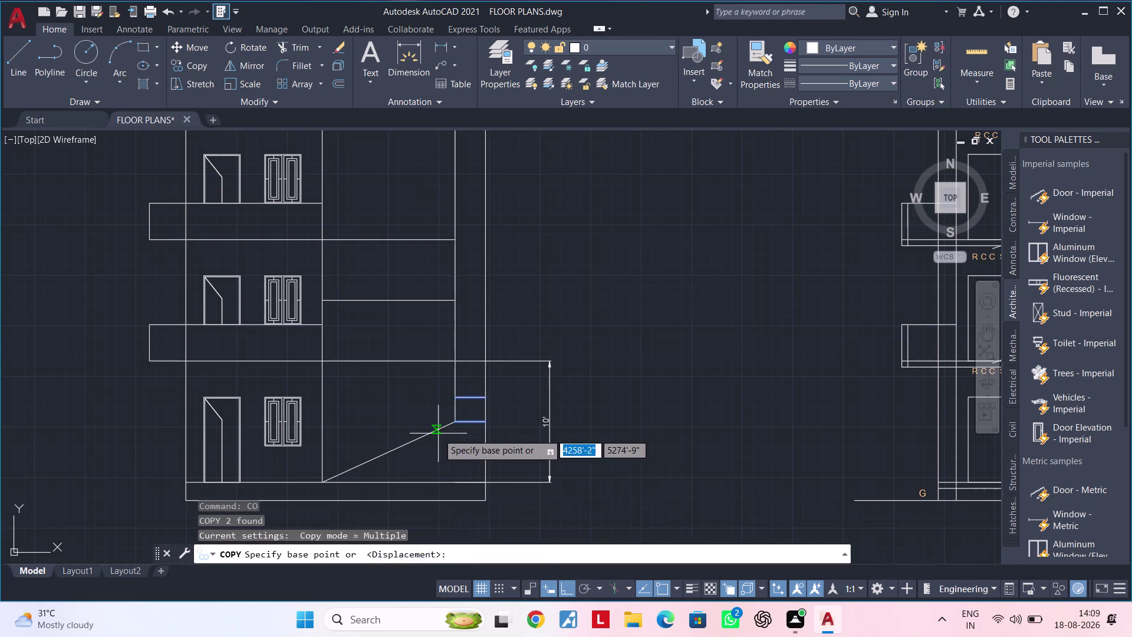
scroll(up, 3)
click(471, 422)
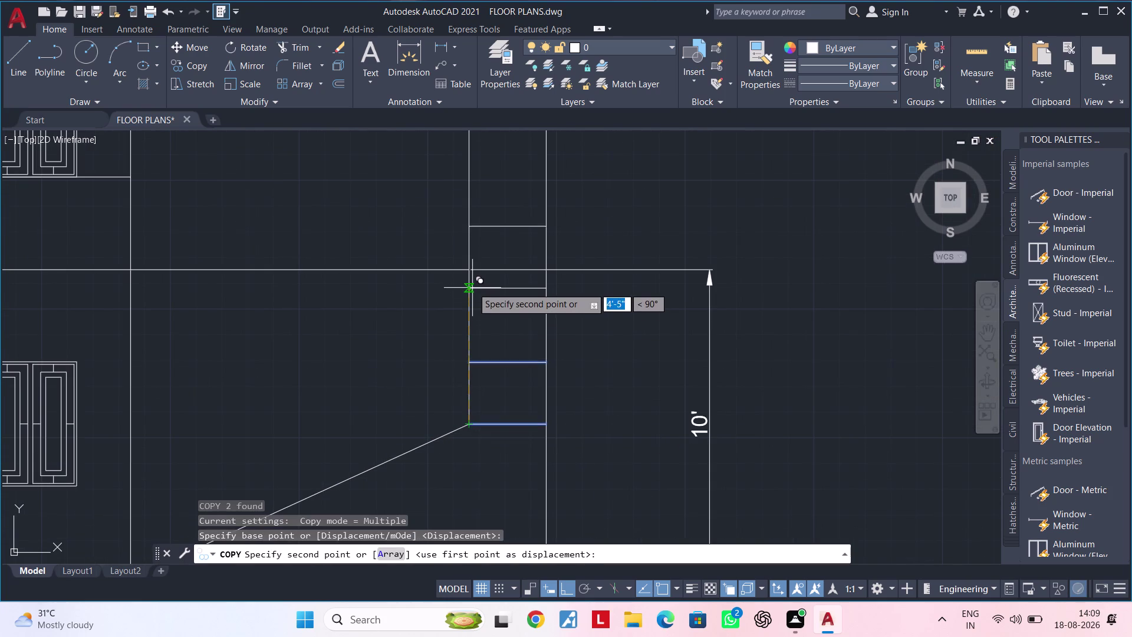
middle_drag(473, 286, 476, 473)
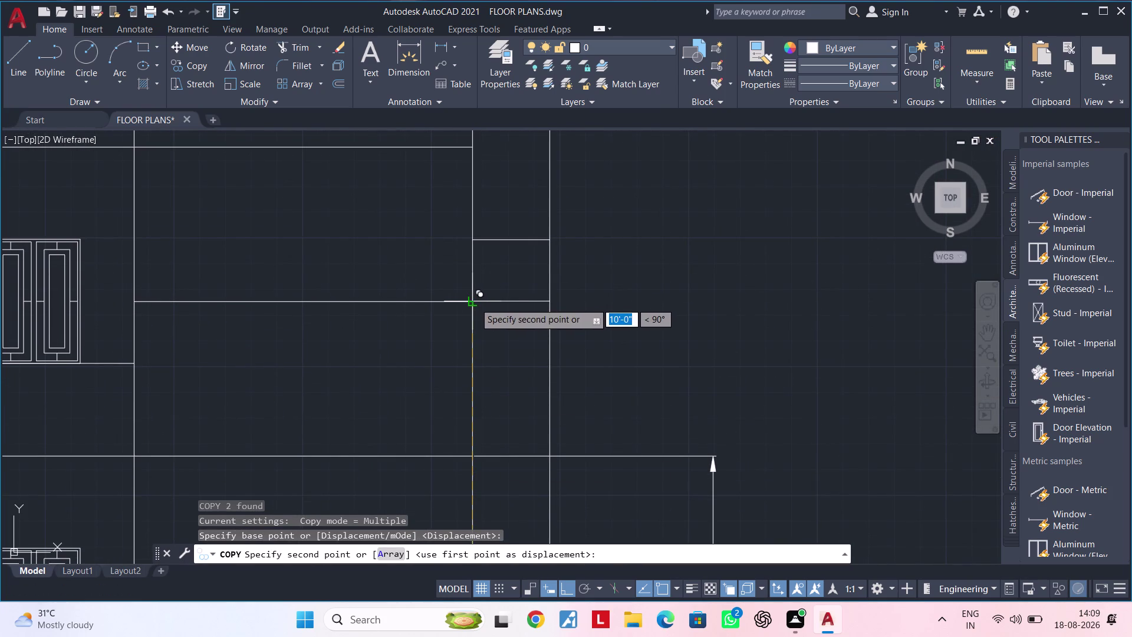
click(475, 303)
scroll(down, 3)
middle_drag(503, 334, 504, 309)
key(Escape)
key(Escape)
key(Escape)
scroll(up, 3)
middle_drag(495, 335, 484, 338)
Try trimming the excess lines at the landing, then cancel the trim.
key(Escape)
key(Escape)
key(Escape)
key(t)
key(r)
key(space)
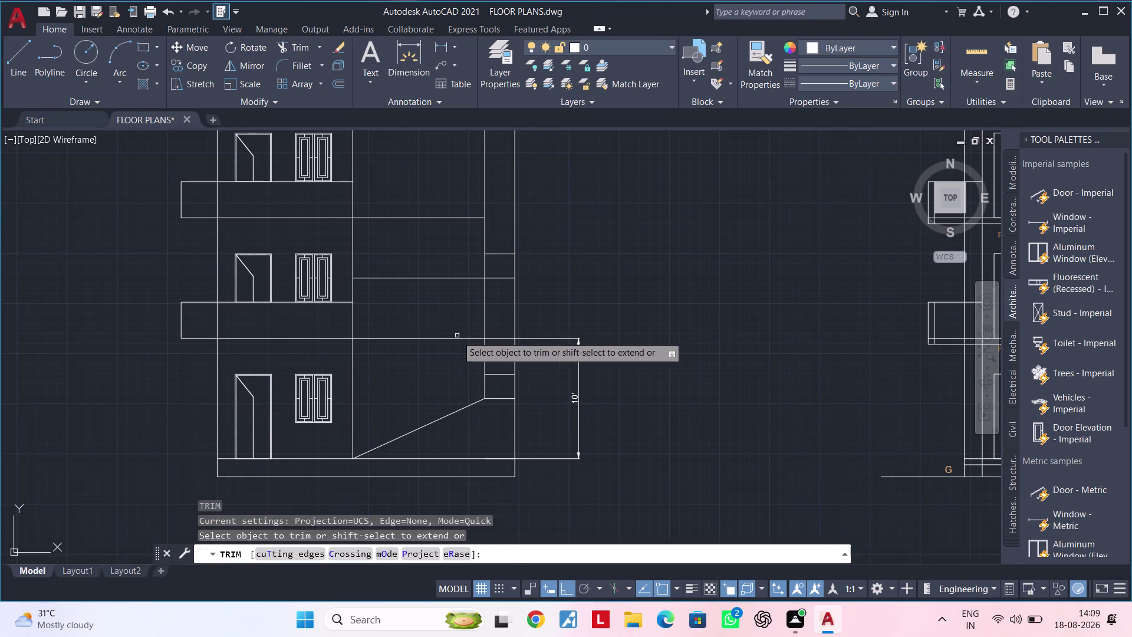
click(452, 338)
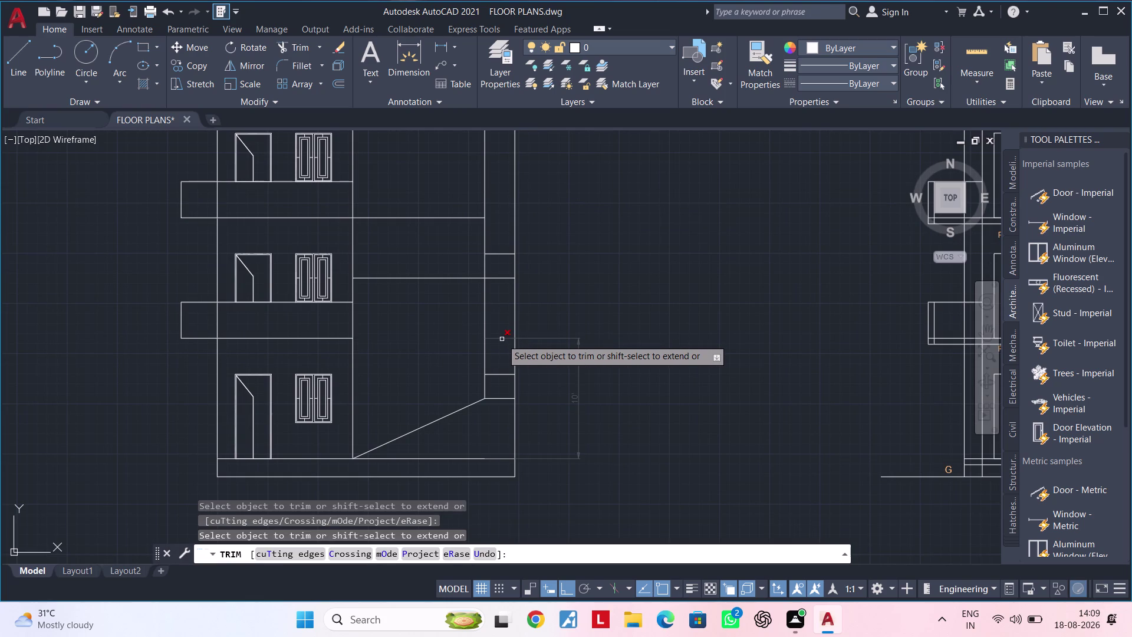
click(502, 339)
middle_drag(452, 352, 504, 373)
key(Escape)
key(Escape)
key(Escape)
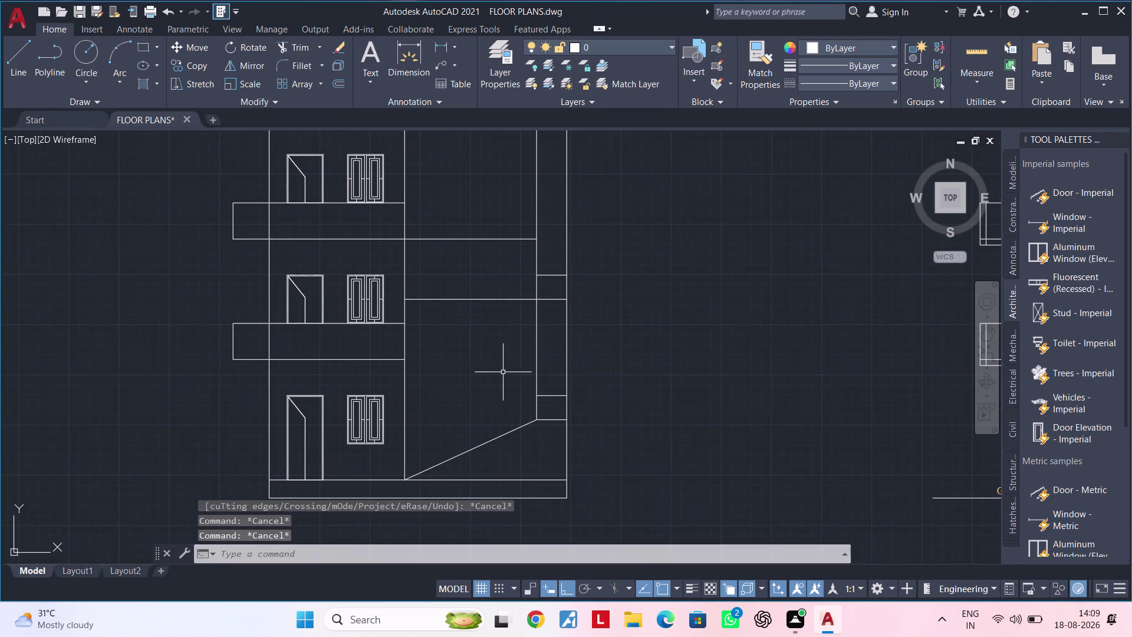
middle_drag(497, 373, 474, 409)
key(Escape)
key(Escape)
key(t)
key(r)
key(space)
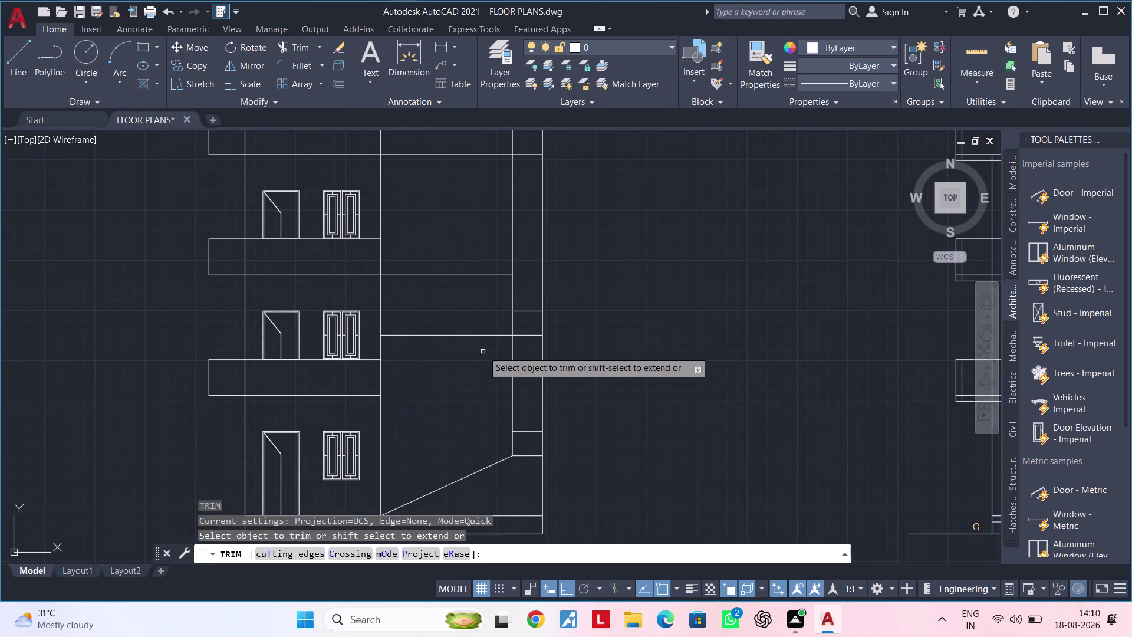
click(486, 336)
key(Escape)
middle_drag(480, 344, 456, 360)
key(Escape)
key(Escape)
key(Escape)
key(Escape)
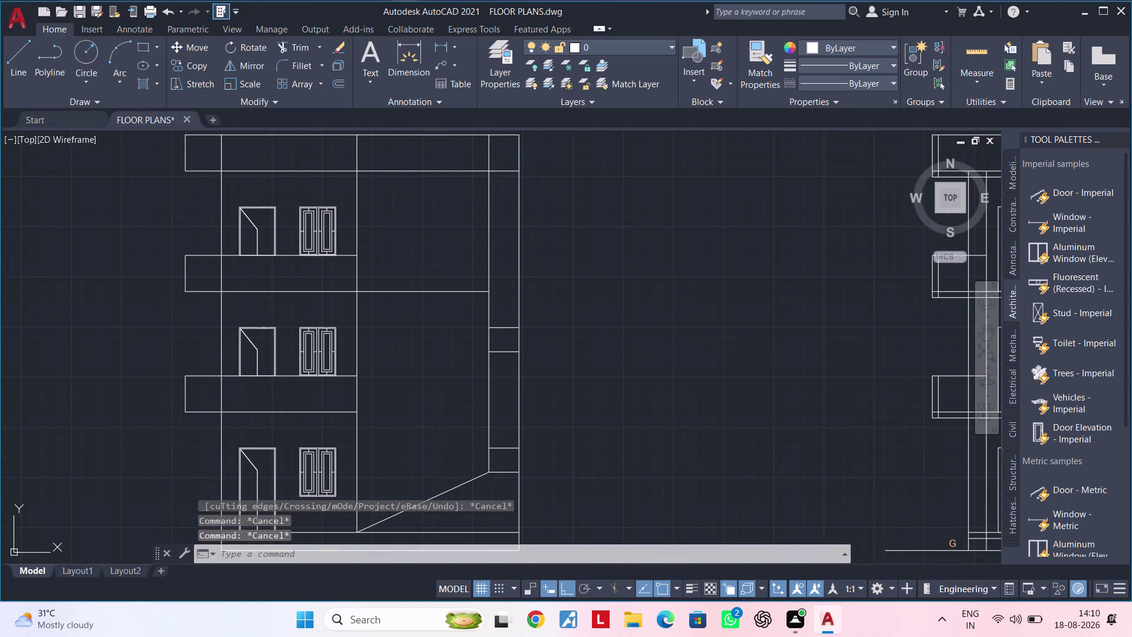
key(Escape)
key(Escape)
key(Escape)
key(Escape)
key(Escape)
key(Escape)
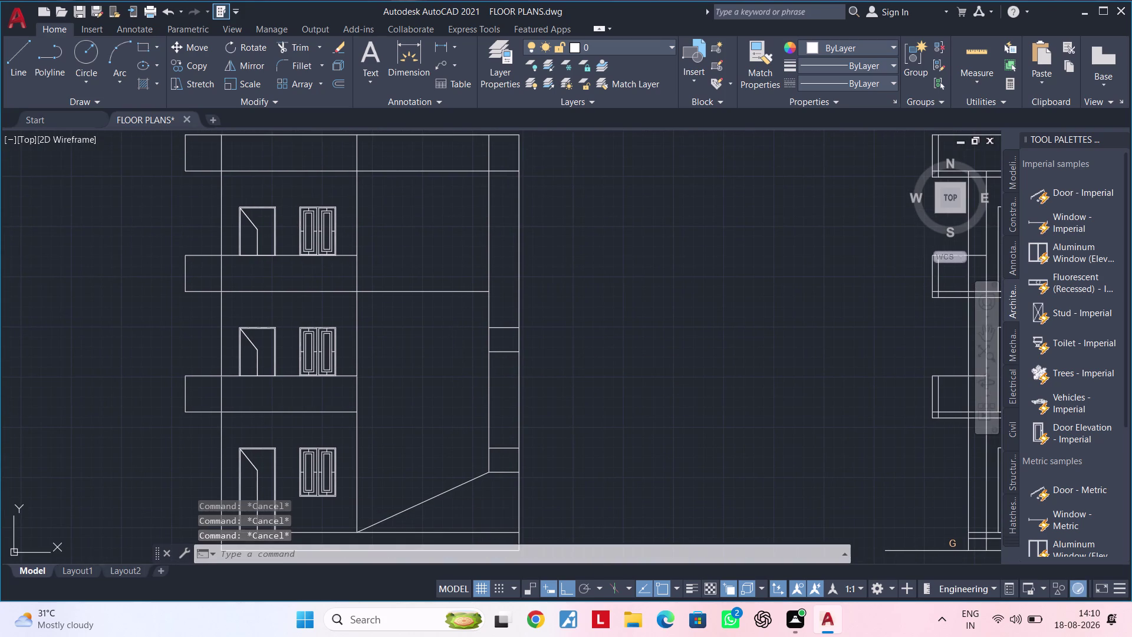
Draw the first sloped flight line from the middle slab up to the wall.
key(Escape)
key(l)
key(space)
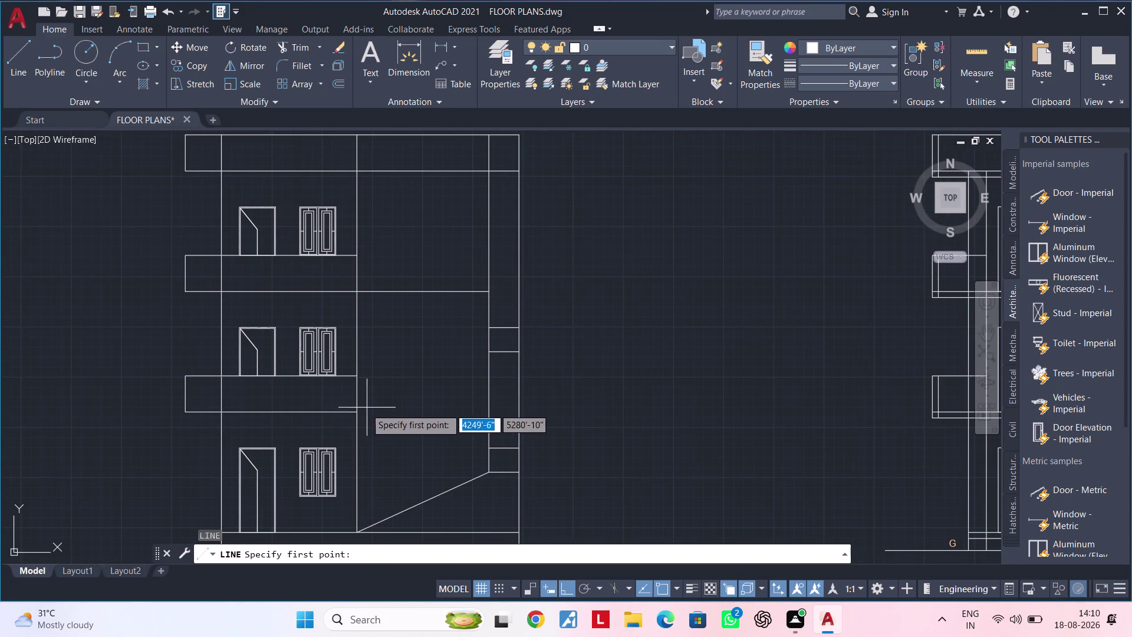
click(357, 413)
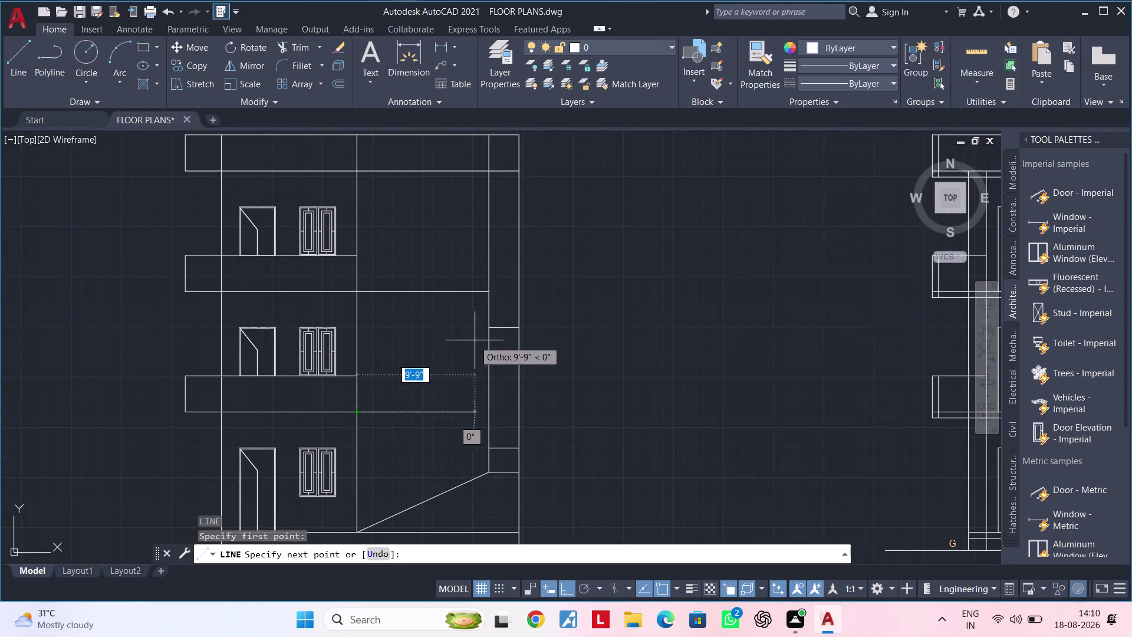
click(487, 352)
key(Escape)
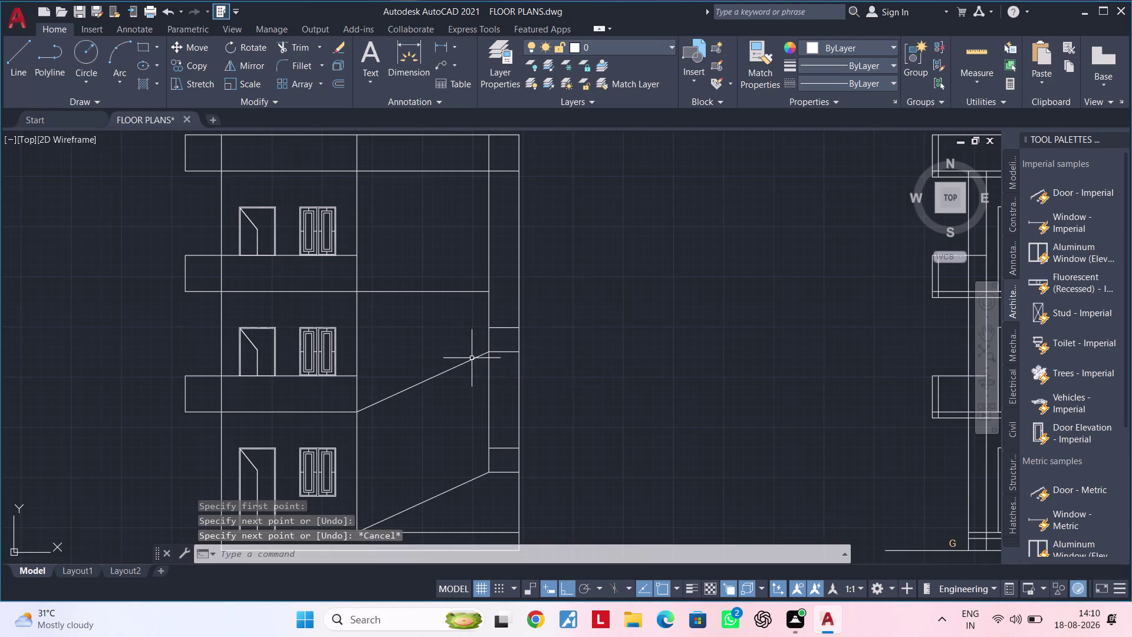
middle_drag(466, 341, 454, 324)
key(Escape)
key(Escape)
key(Escape)
key(Escape)
key(Escape)
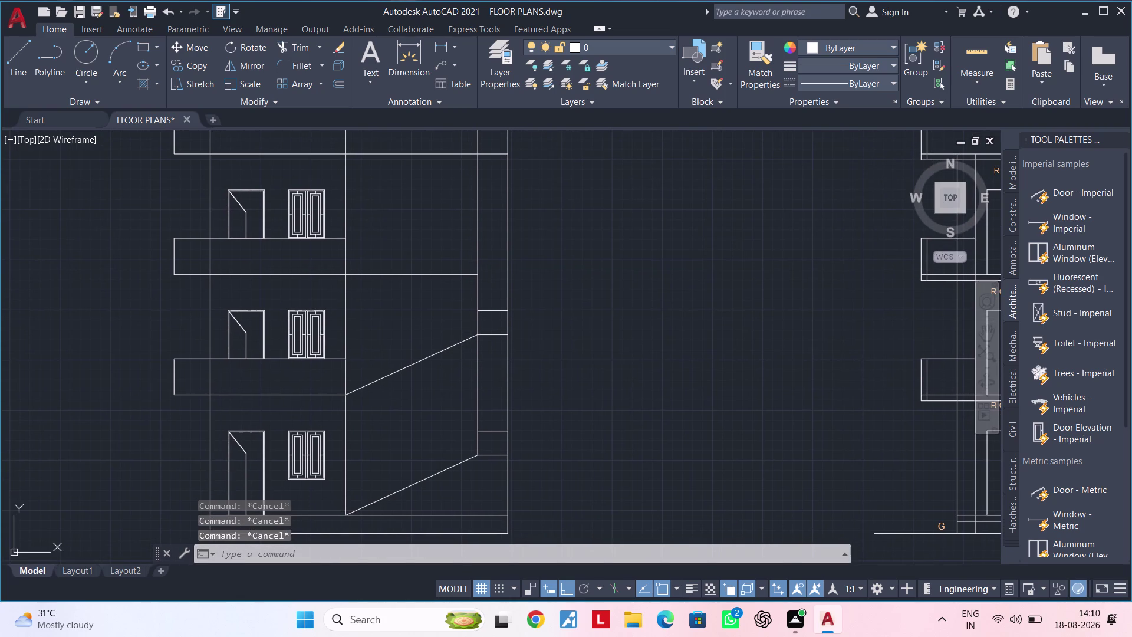
middle_drag(459, 323, 449, 352)
Draw a second parallel sloped flight line from the slab to the wall.
key(space)
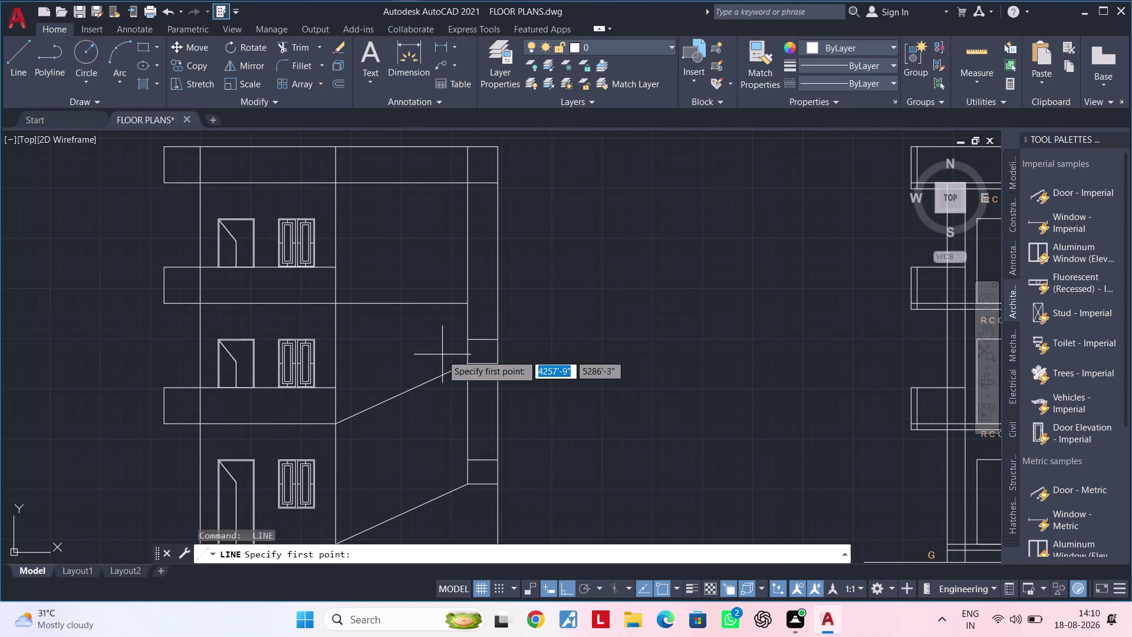
click(337, 389)
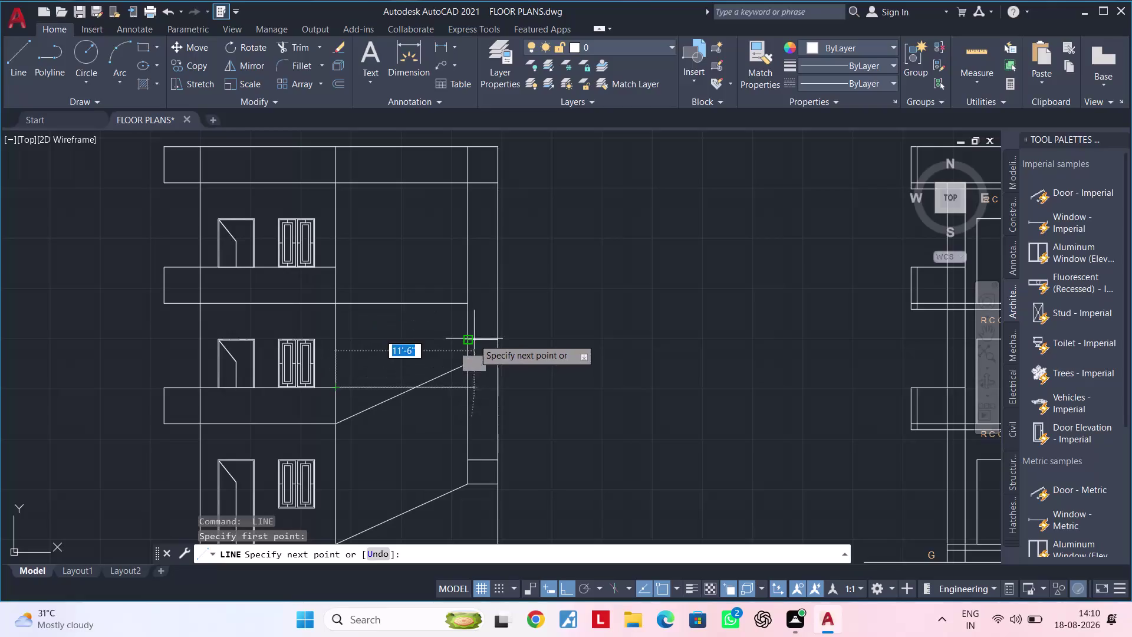
click(468, 339)
key(Escape)
middle_drag(479, 346, 479, 336)
scroll(up, 3)
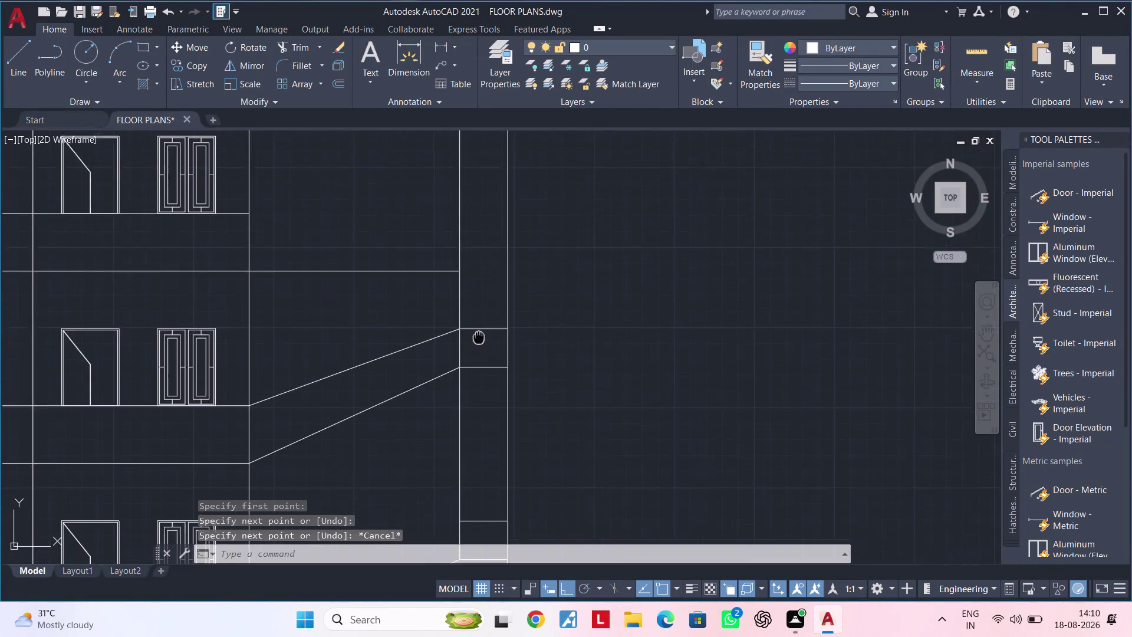
middle_drag(479, 336, 484, 318)
scroll(up, 3)
scroll(down, 3)
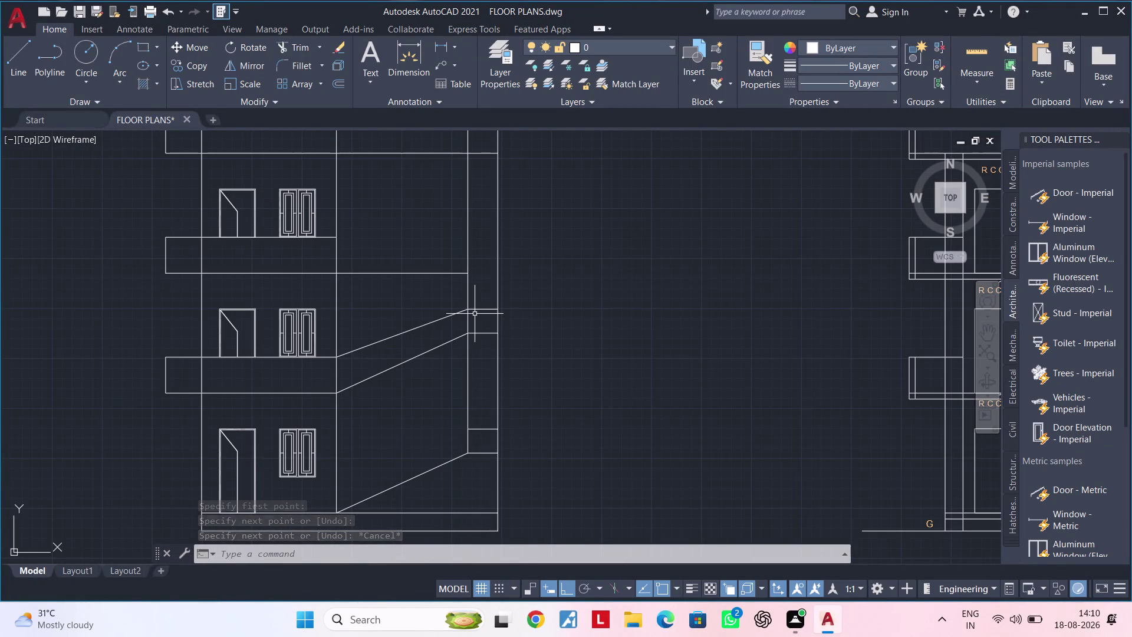
middle_drag(494, 330, 505, 301)
middle_drag(501, 372, 508, 348)
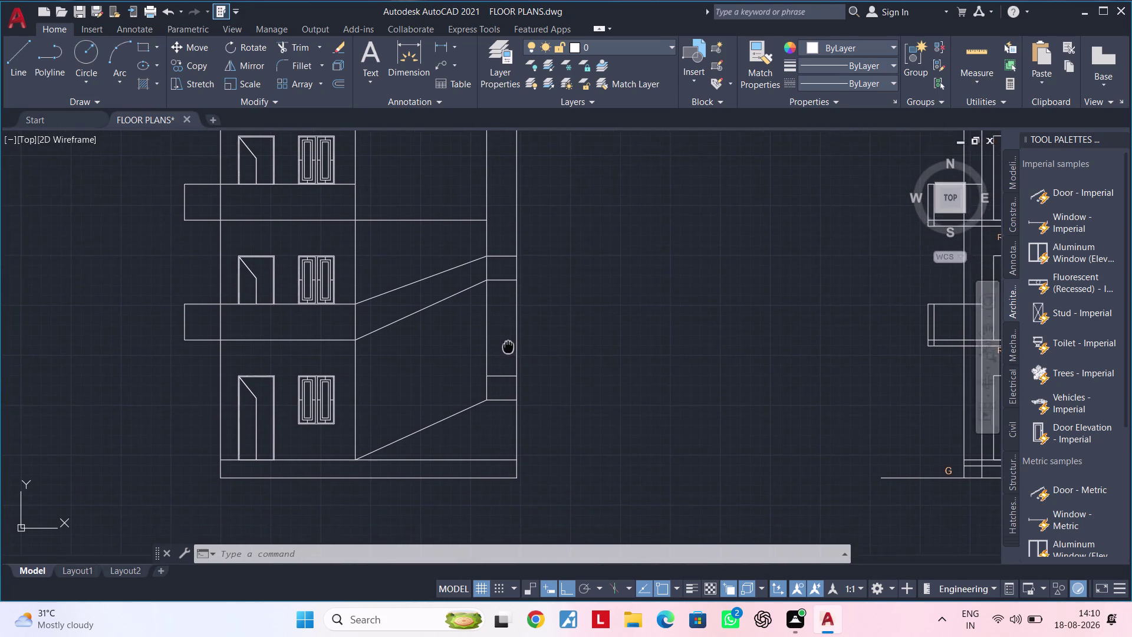
middle_drag(508, 348, 513, 339)
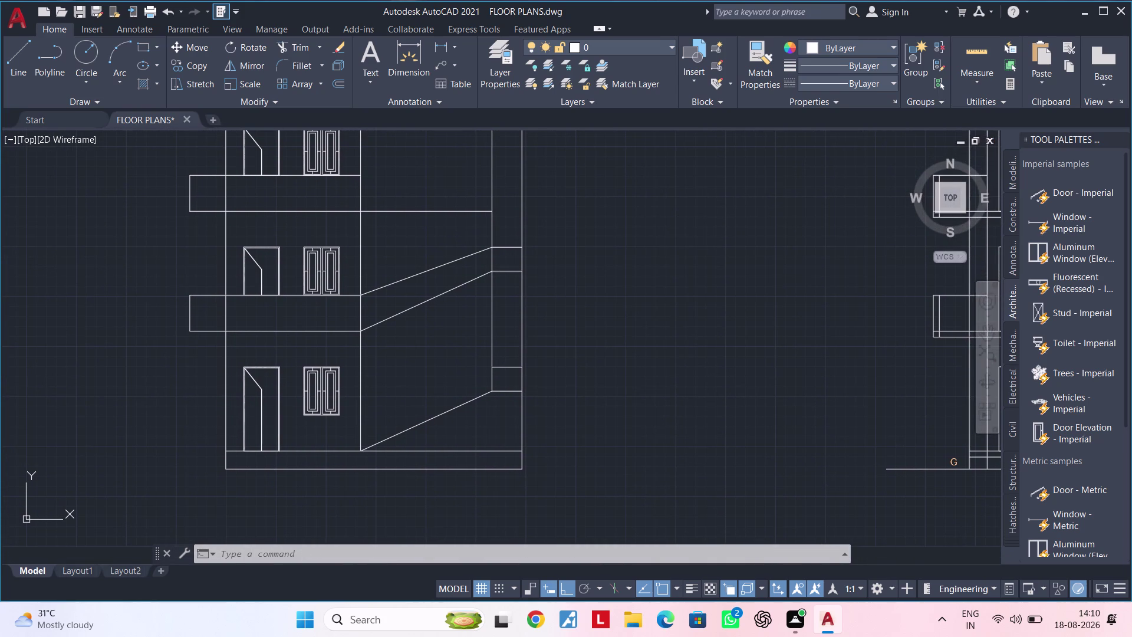
key(space)
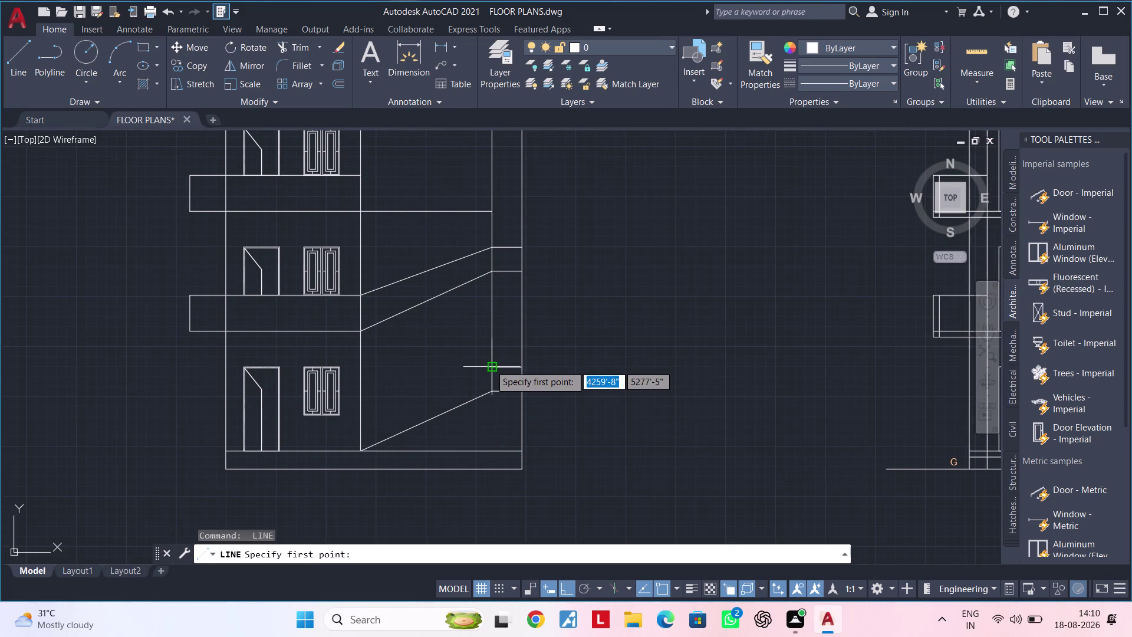
Offset the lower sloped stair flight line 2' upward.
key(Escape)
key(Escape)
key(Escape)
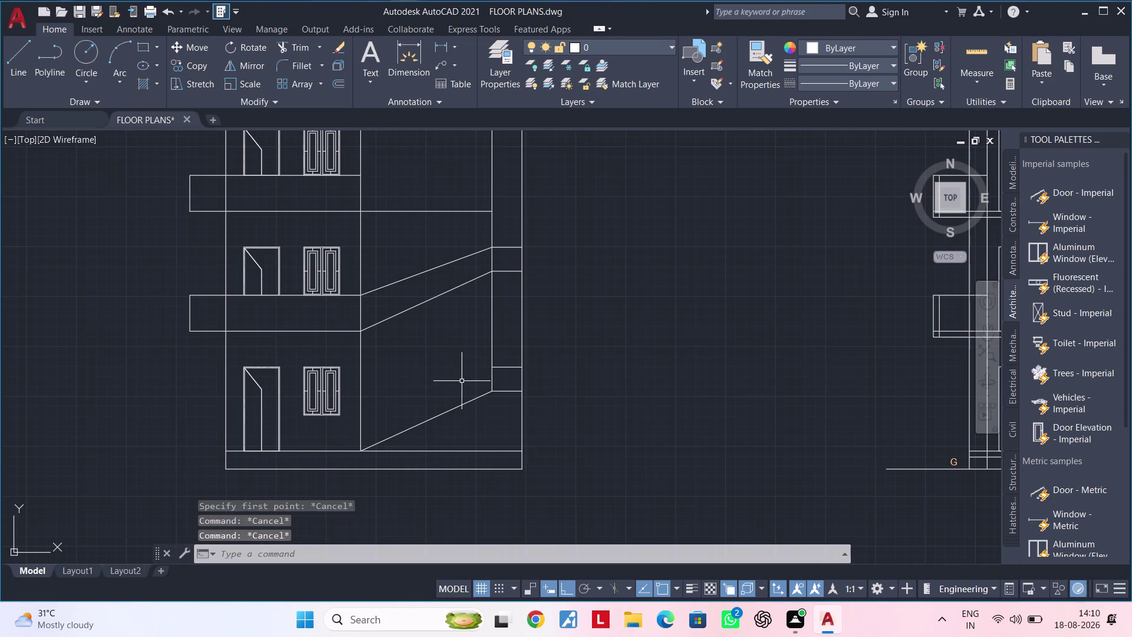
key(Escape)
key(Escape)
key(Escape)
text(OF)
key(space)
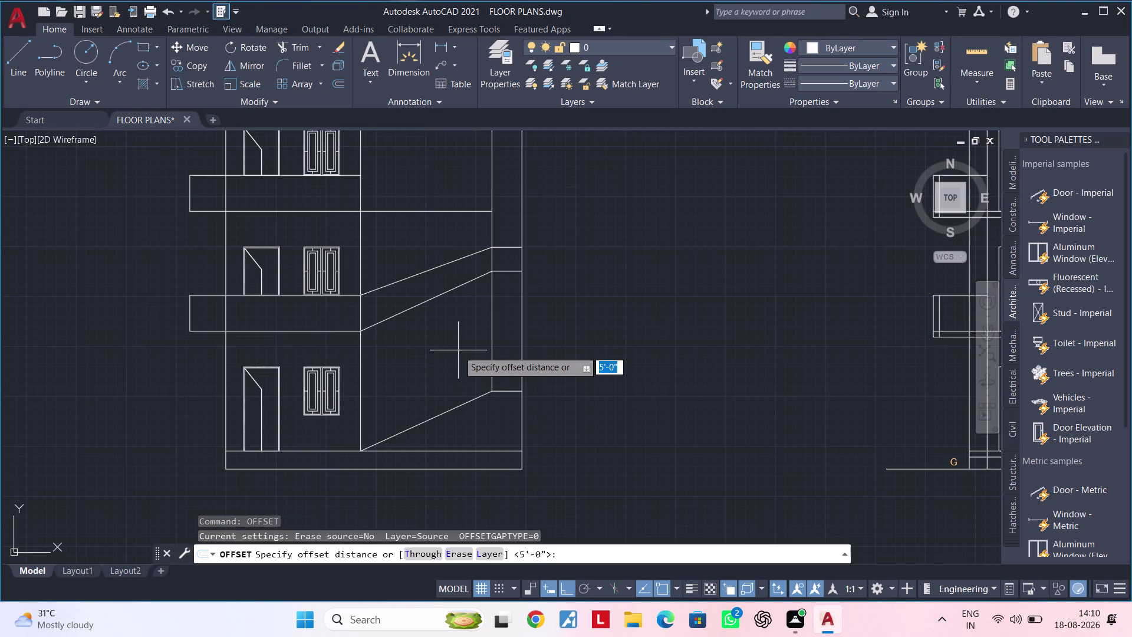
text(2')
key(Return)
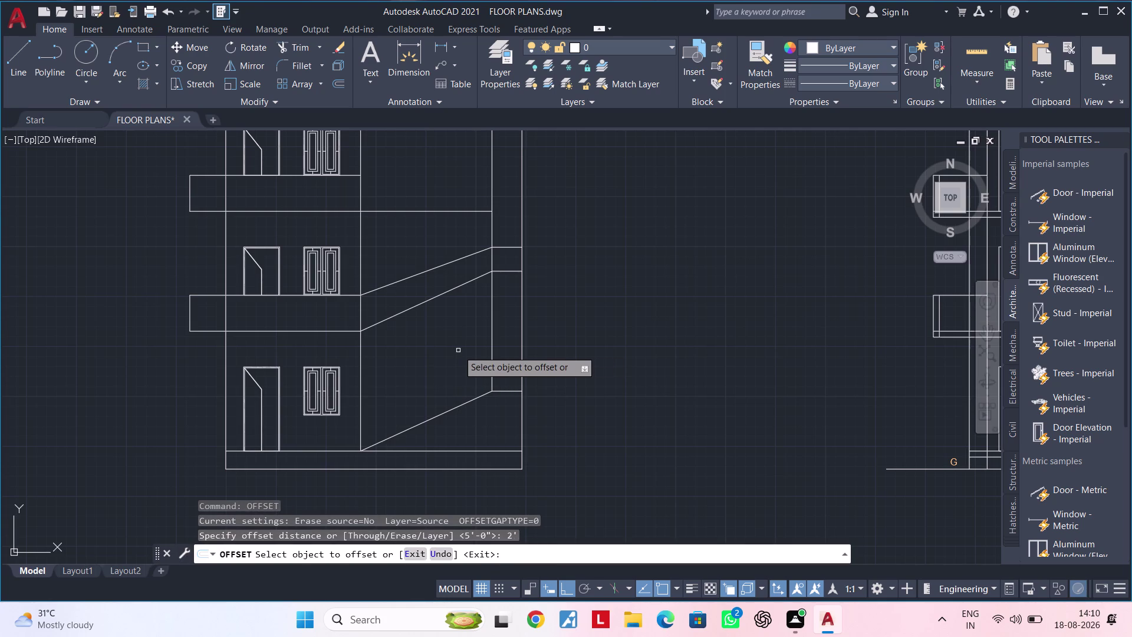
click(455, 407)
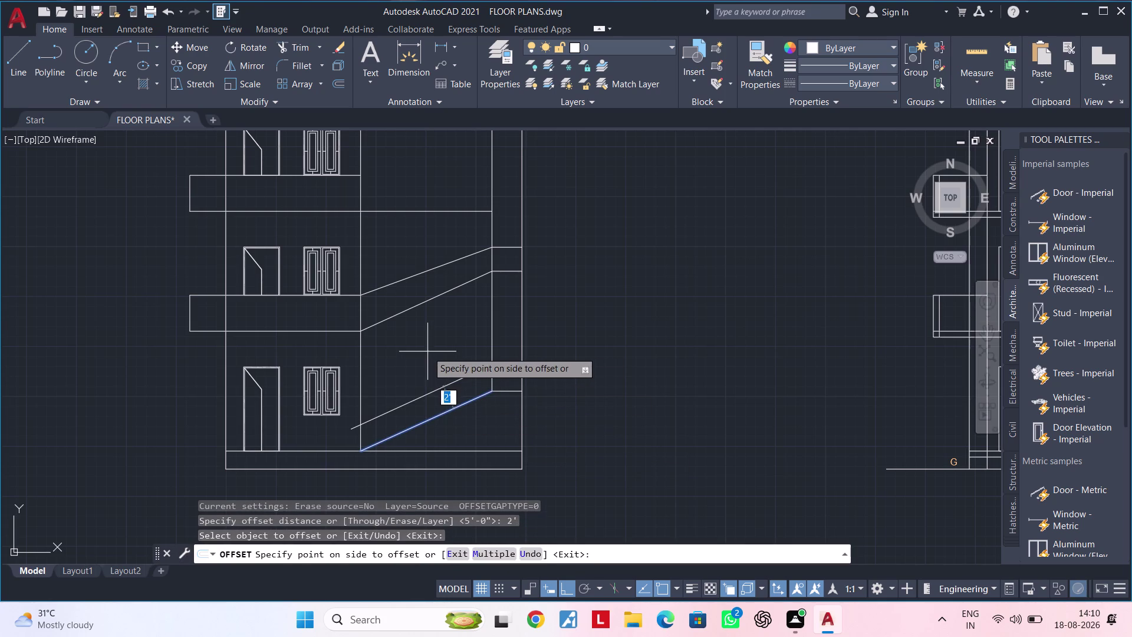
click(427, 351)
key(Escape)
key(Escape)
key(Escape)
key(Escape)
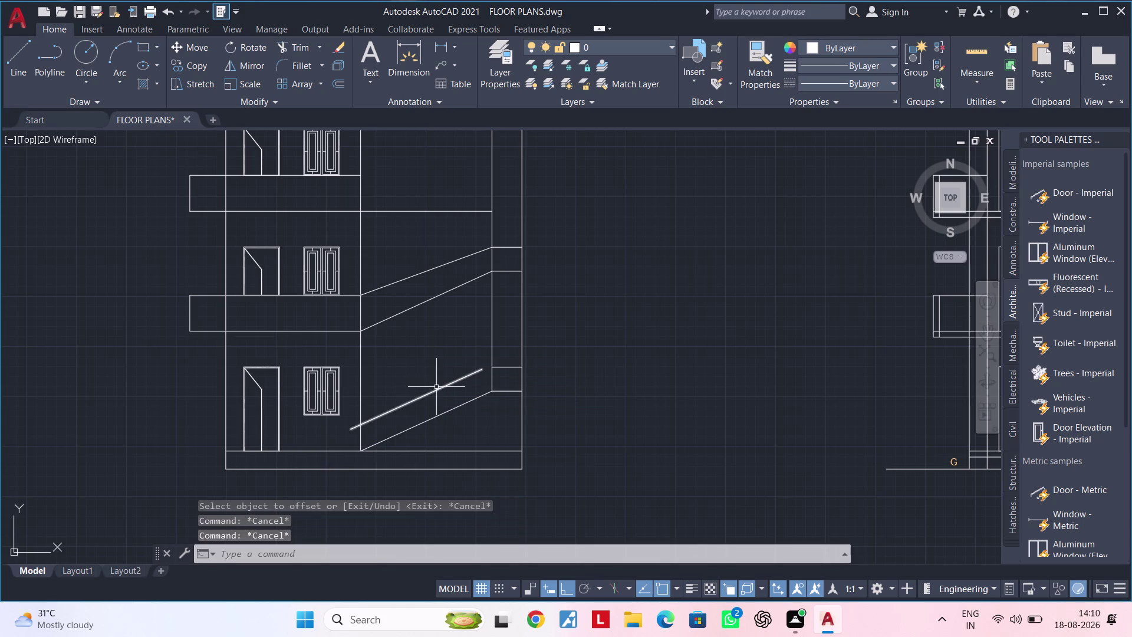
Try extending the new parallel line with EXTEND, then cancel it.
text(EX)
key(space)
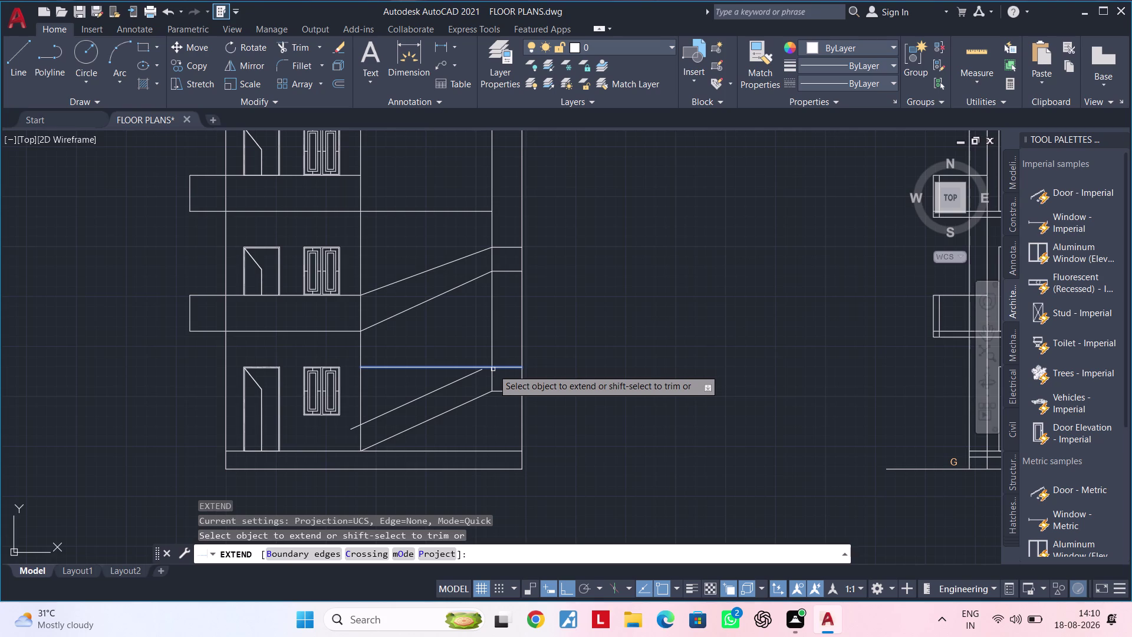
scroll(up, 3)
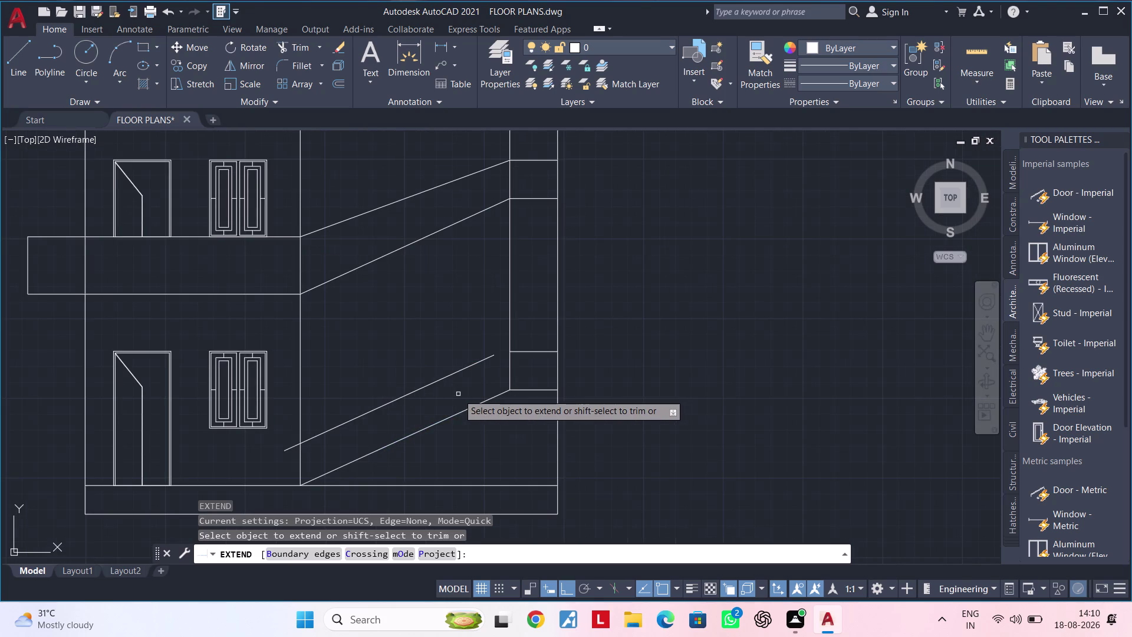
middle_drag(458, 394, 462, 375)
key(Escape)
key(Escape)
Move the new parallel line so its upper end meets the landing corner.
click(461, 354)
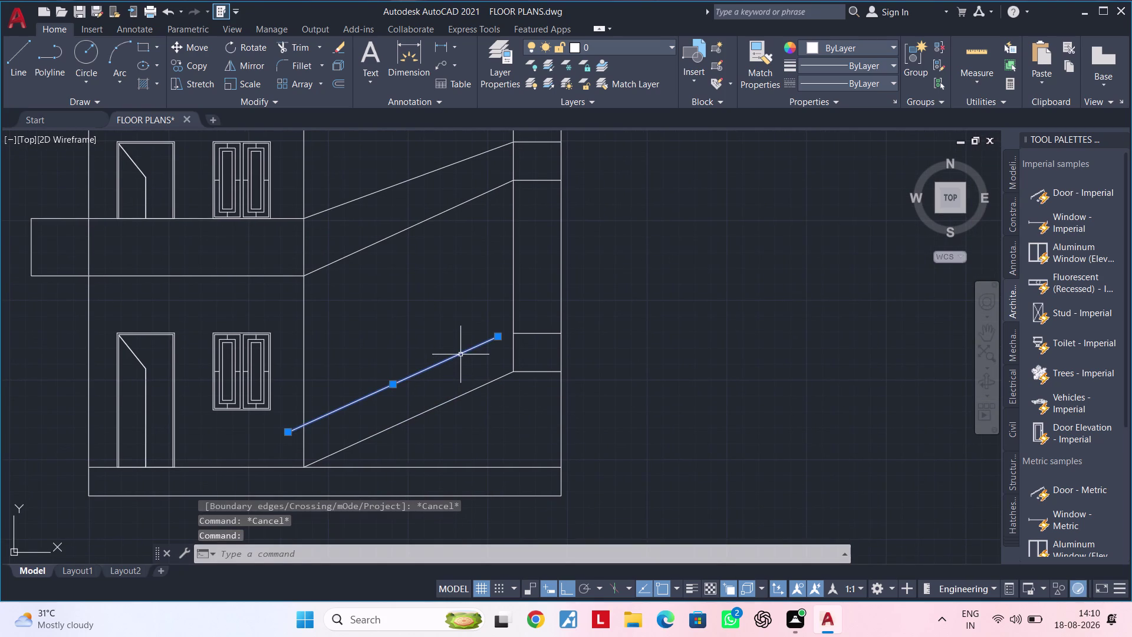
text(M)
key(space)
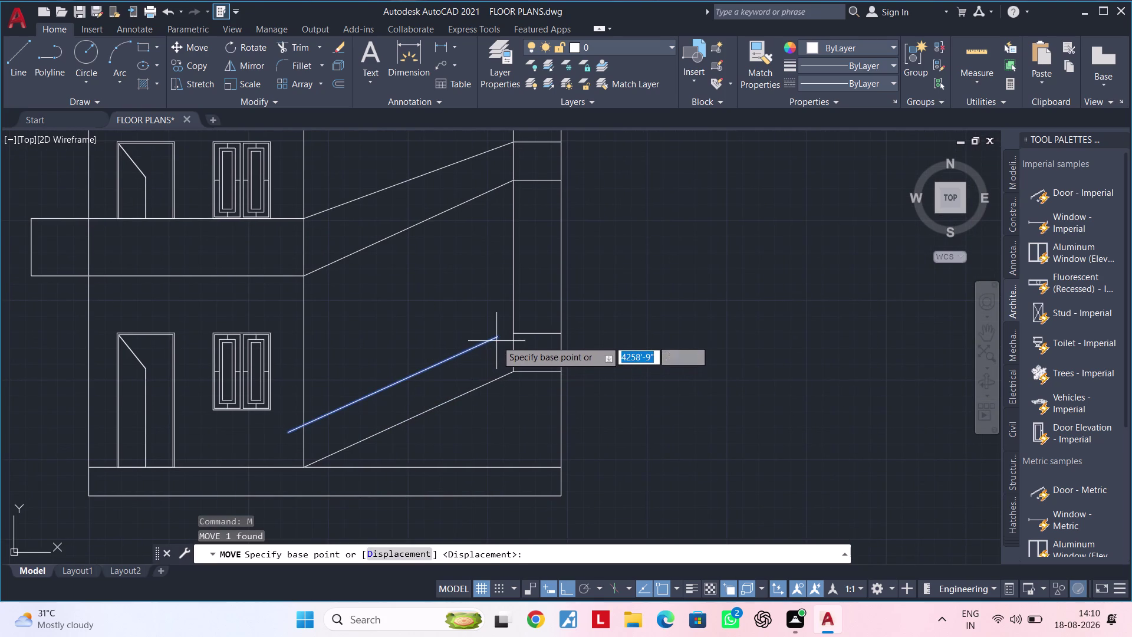
click(498, 339)
click(514, 330)
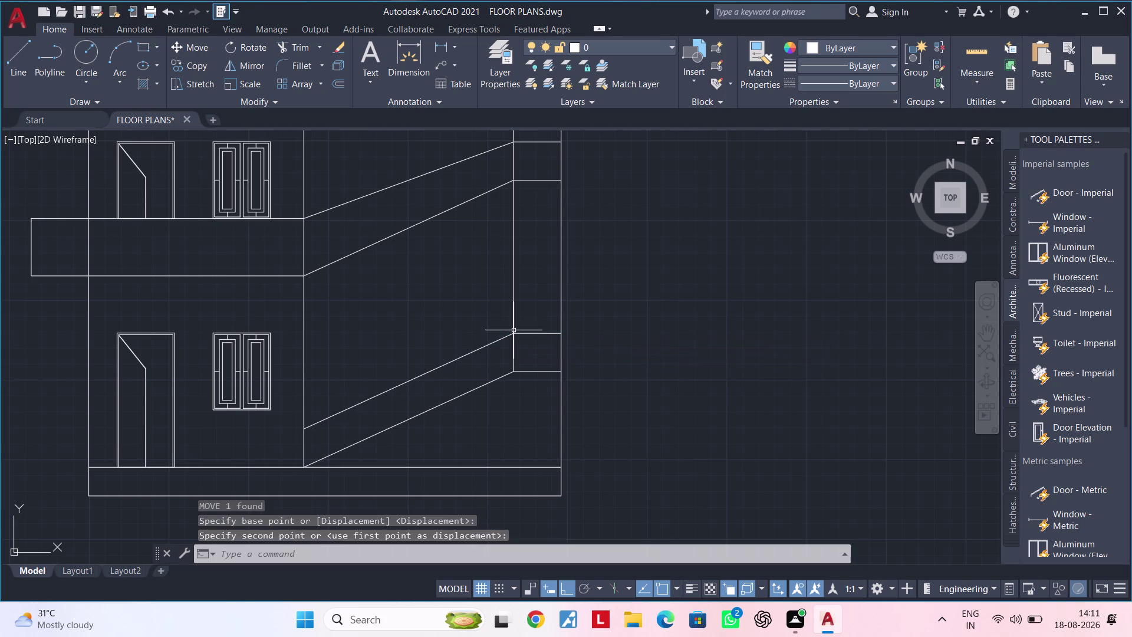
scroll(up, 3)
middle_drag(482, 378, 530, 335)
scroll(down, 3)
middle_drag(504, 353, 484, 362)
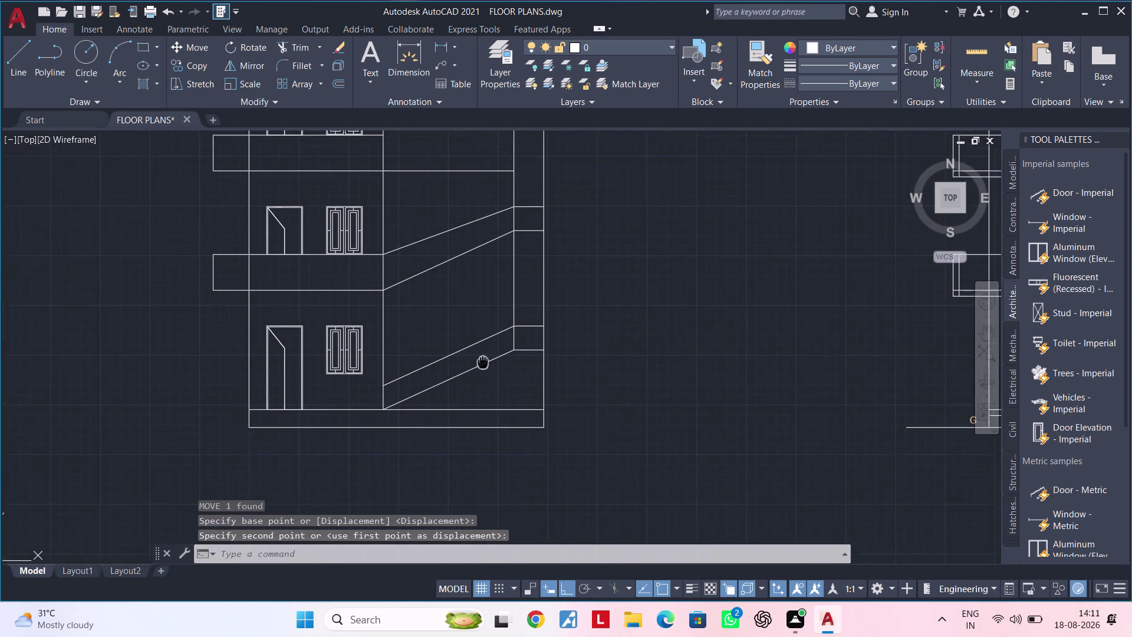
middle_drag(484, 362, 470, 368)
key(Escape)
key(Escape)
key(Escape)
key(Escape)
key(Escape)
key(Escape)
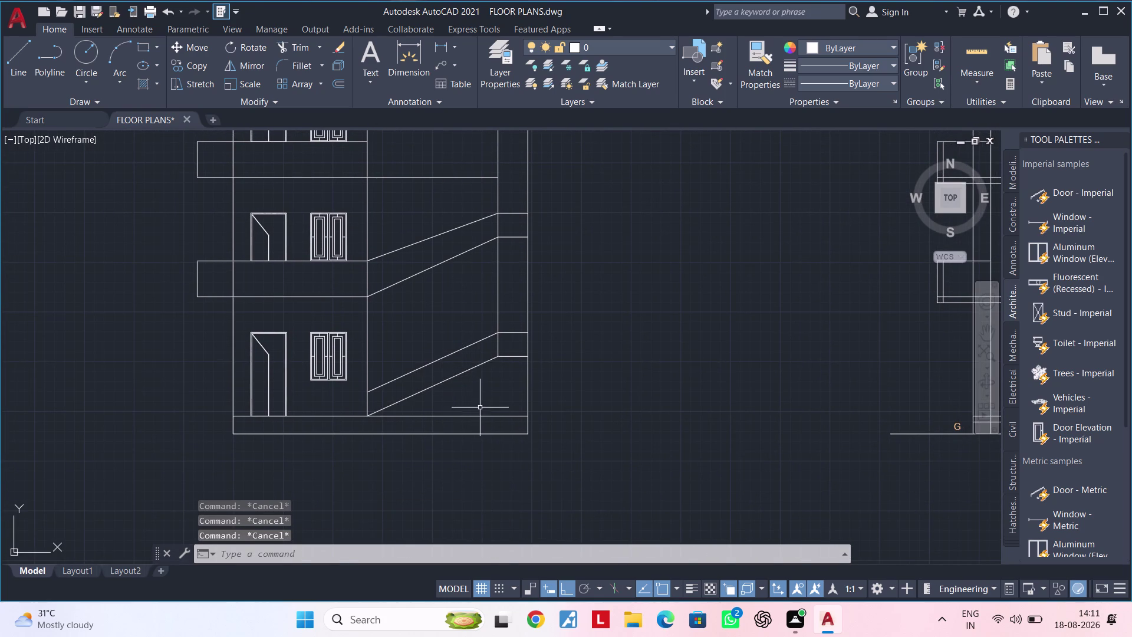
scroll(down, 3)
middle_drag(485, 408, 505, 442)
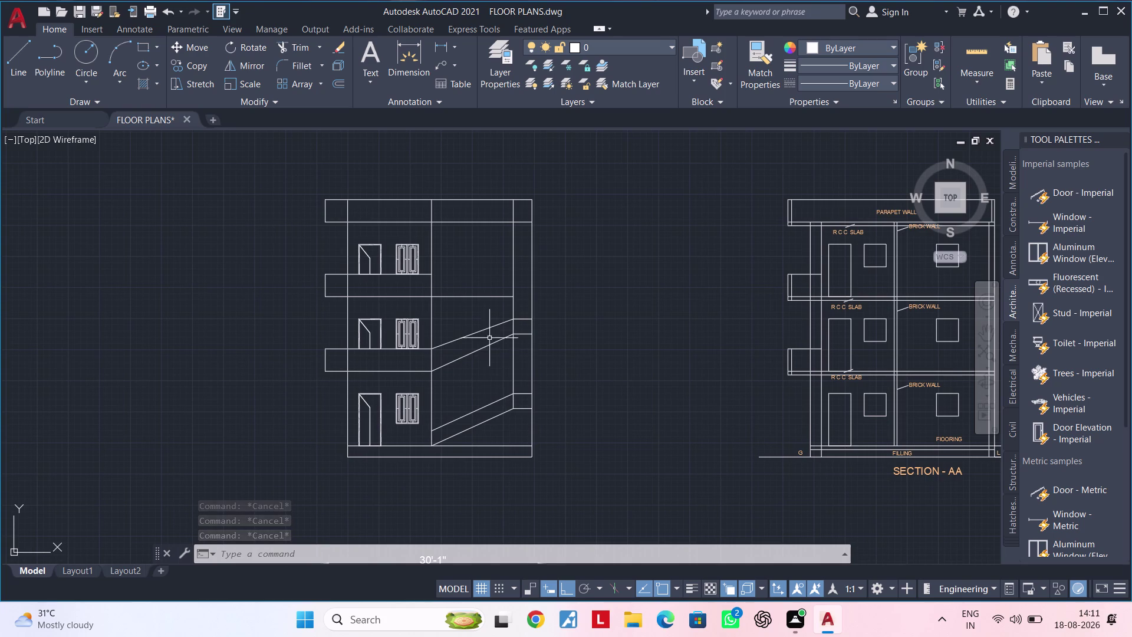
click(483, 330)
key(Delete)
scroll(up, 3)
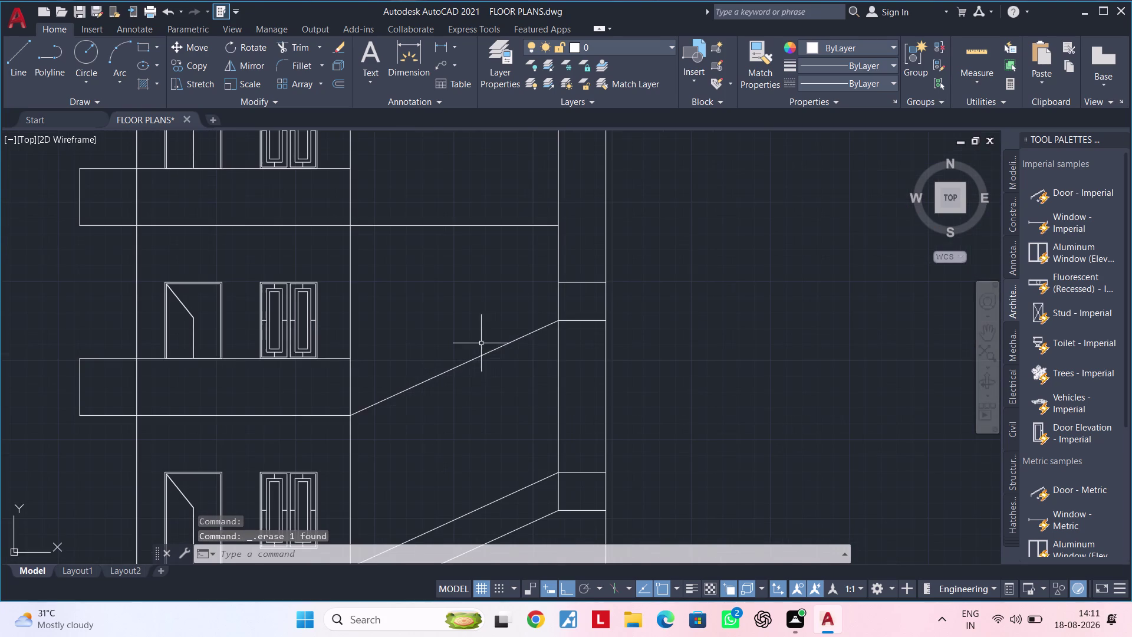
middle_drag(476, 375, 478, 319)
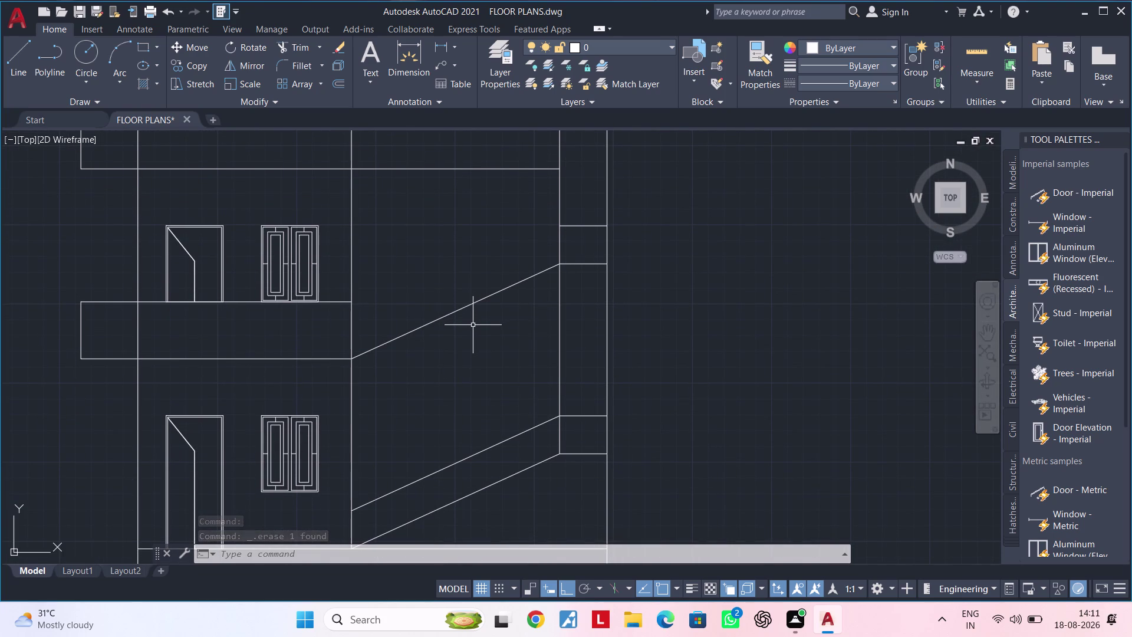
middle_drag(473, 325, 472, 311)
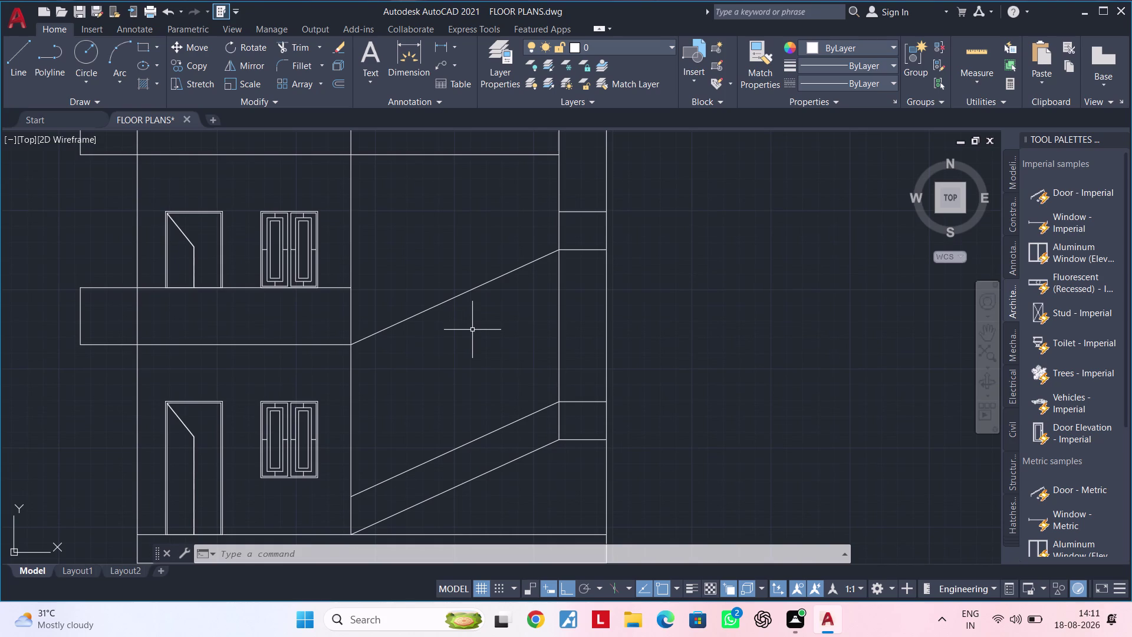
key(Escape)
key(Escape)
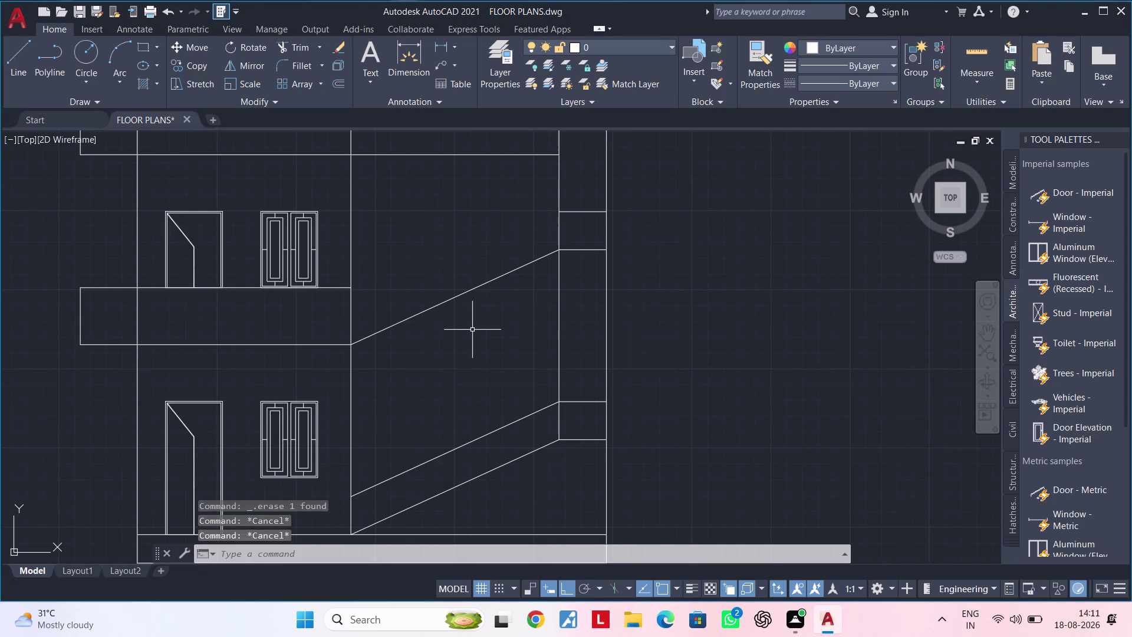
key(Escape)
key(Escape)
scroll(down, 3)
middle_drag(477, 330, 471, 342)
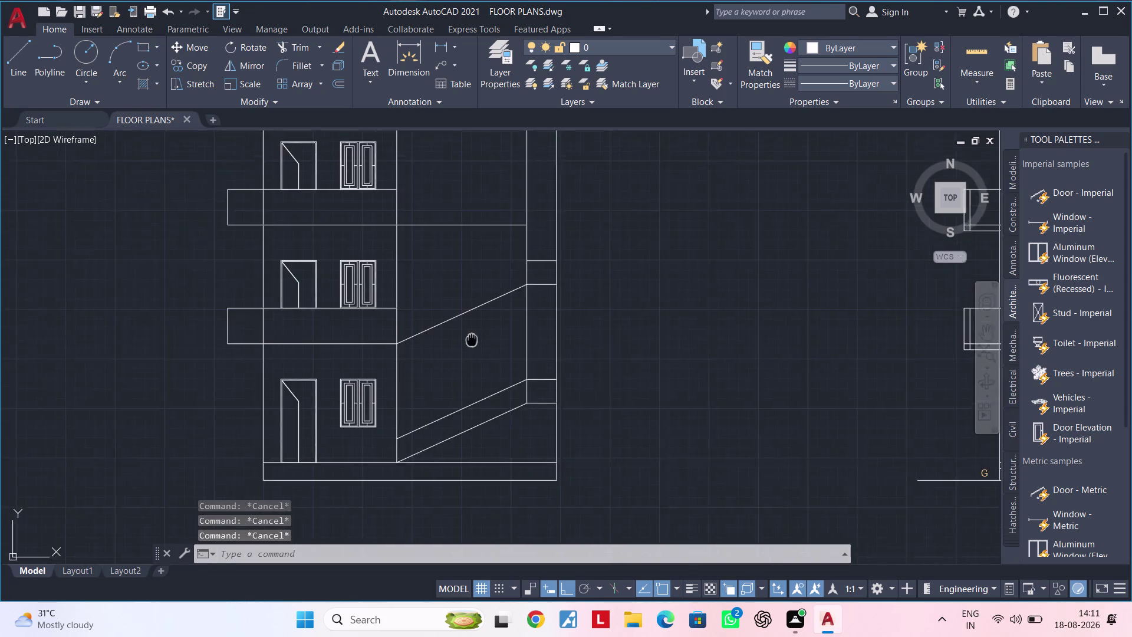
middle_drag(471, 341, 459, 384)
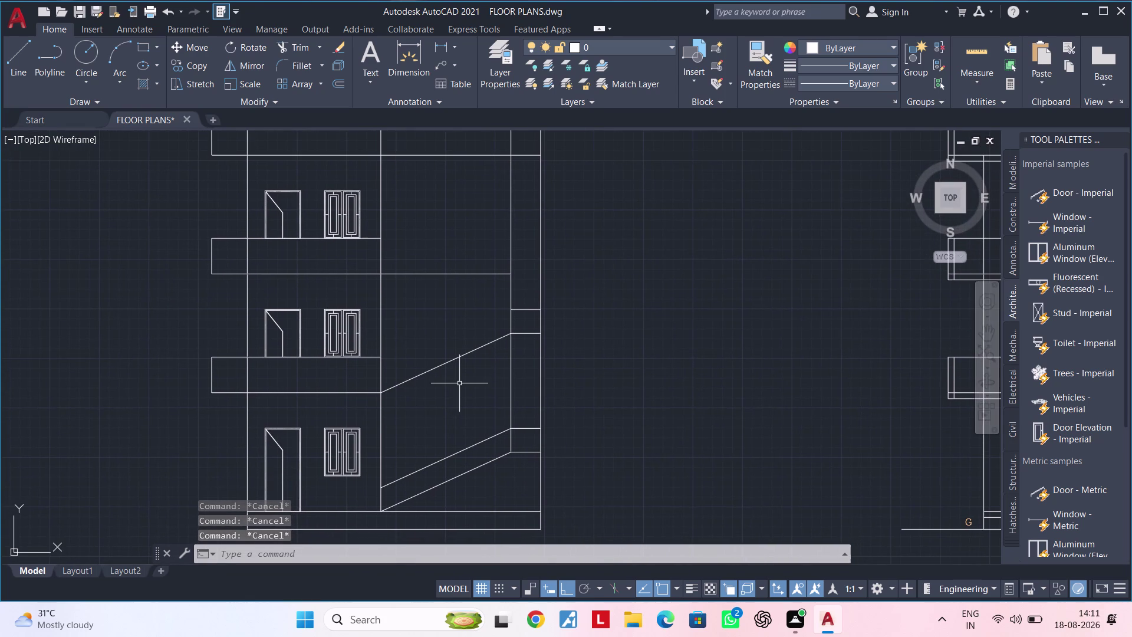
middle_drag(459, 383, 418, 350)
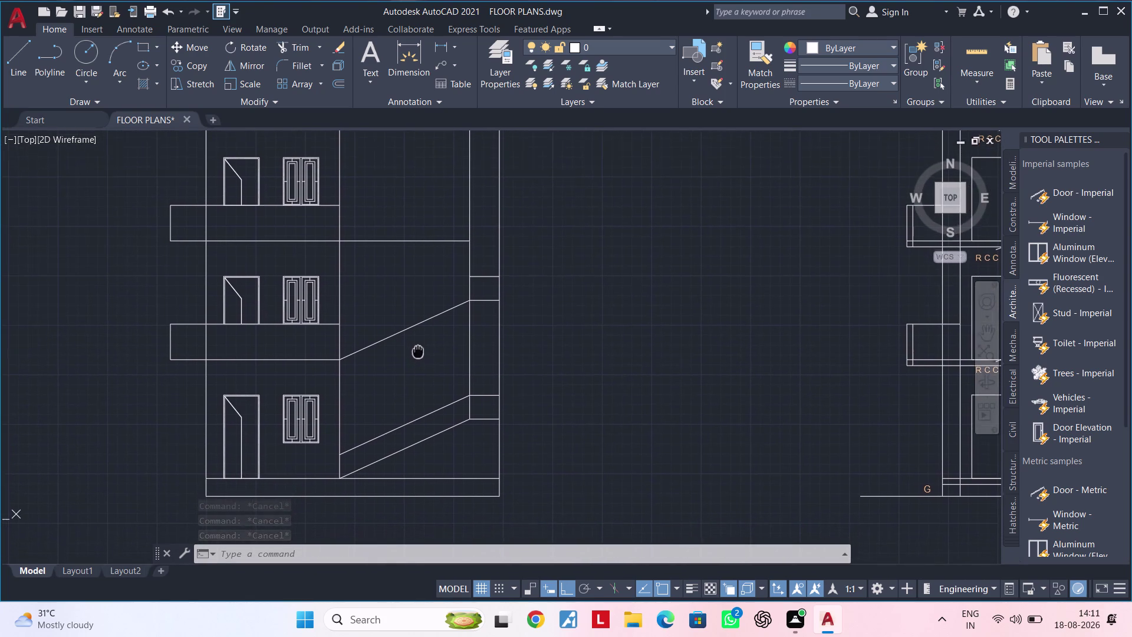
middle_drag(418, 351, 419, 349)
middle_drag(419, 347, 429, 335)
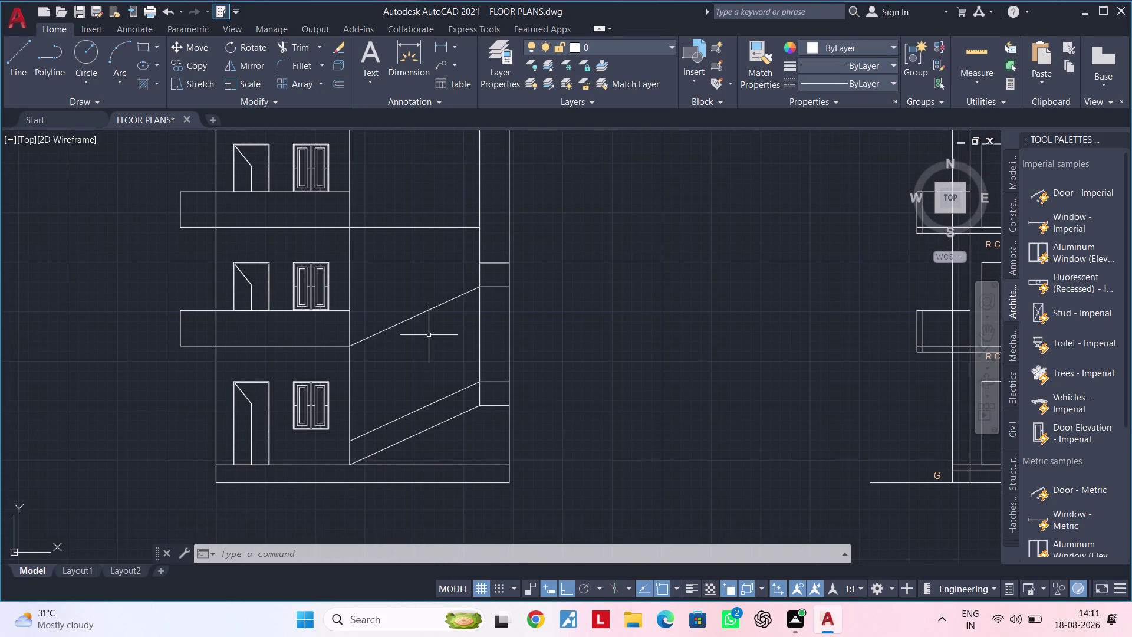
Offset the sloping upper stair line 2' above itself.
text(O)
text(F 2')
key(Return)
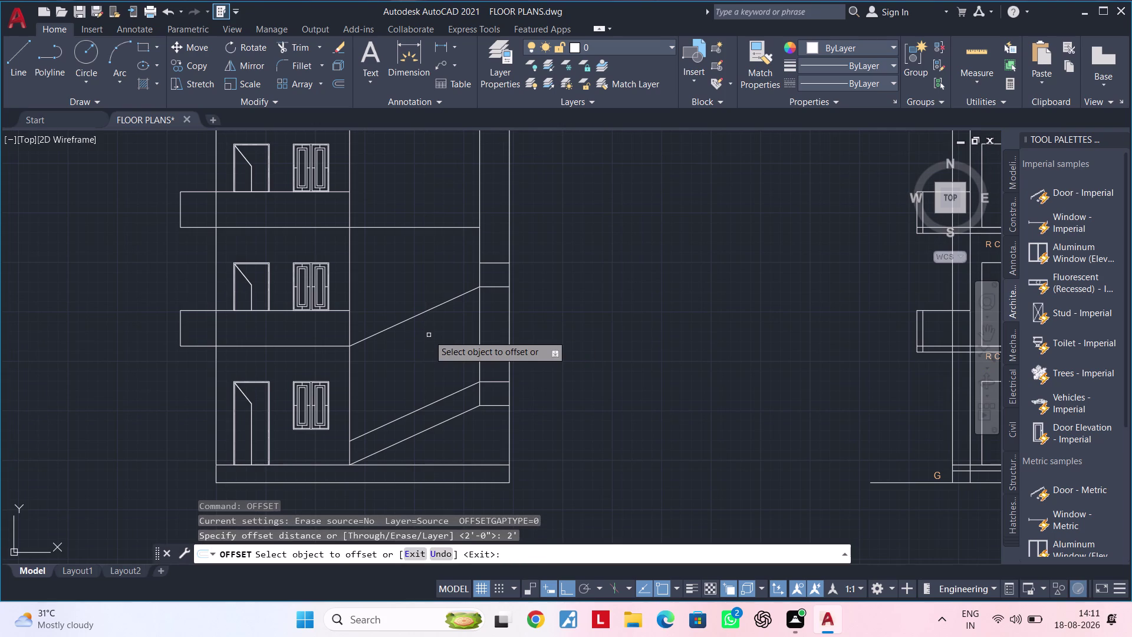
click(415, 315)
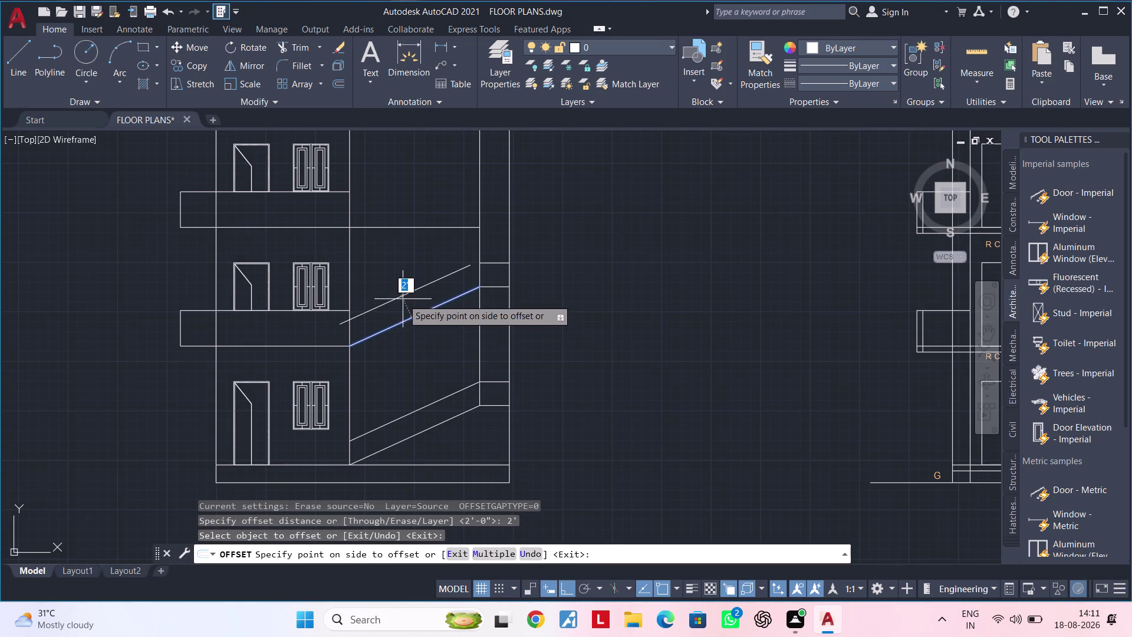
click(402, 294)
scroll(up, 3)
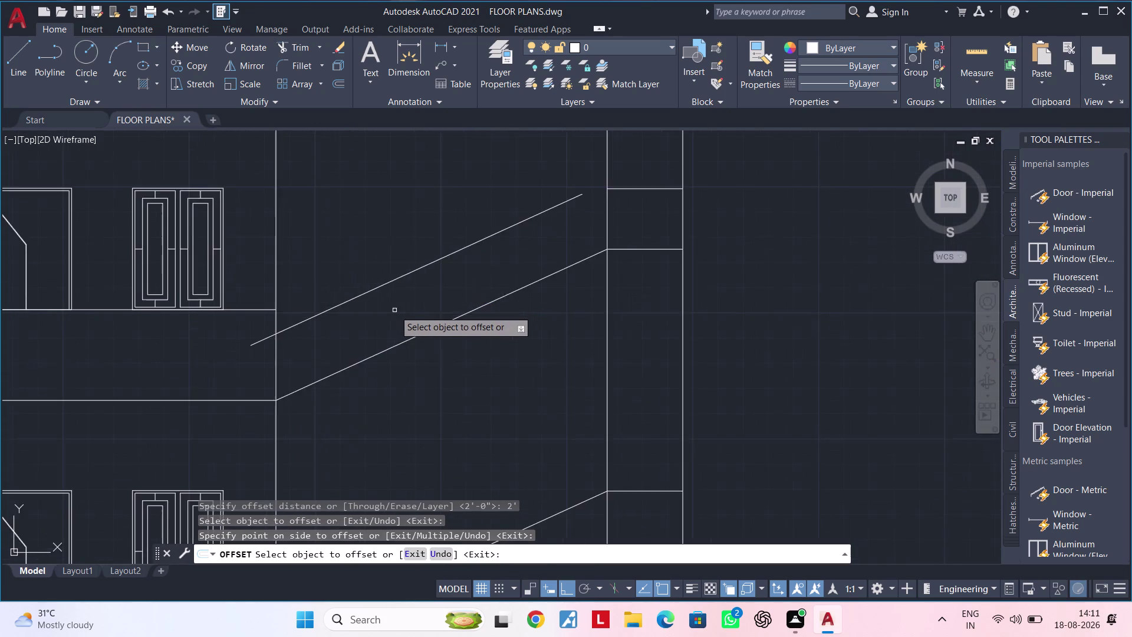
middle_drag(393, 310, 464, 299)
key(Escape)
key(Escape)
key(Escape)
key(Escape)
key(Escape)
key(Escape)
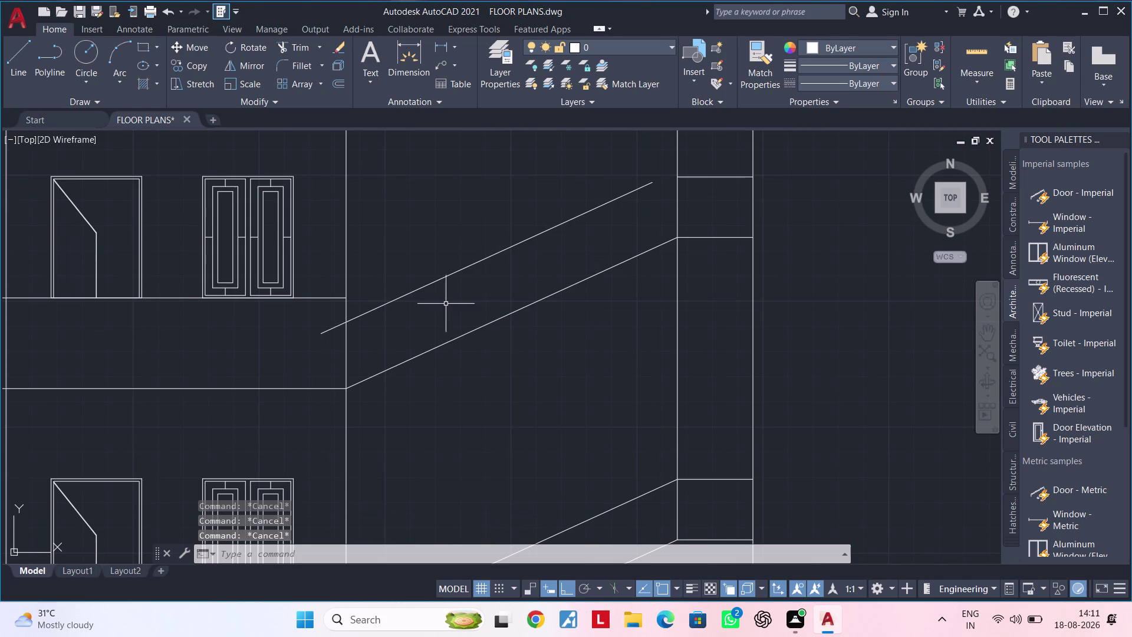
scroll(down, 3)
middle_drag(446, 308, 394, 341)
Move the new parallel stair line so it sits against the landing wall.
click(498, 274)
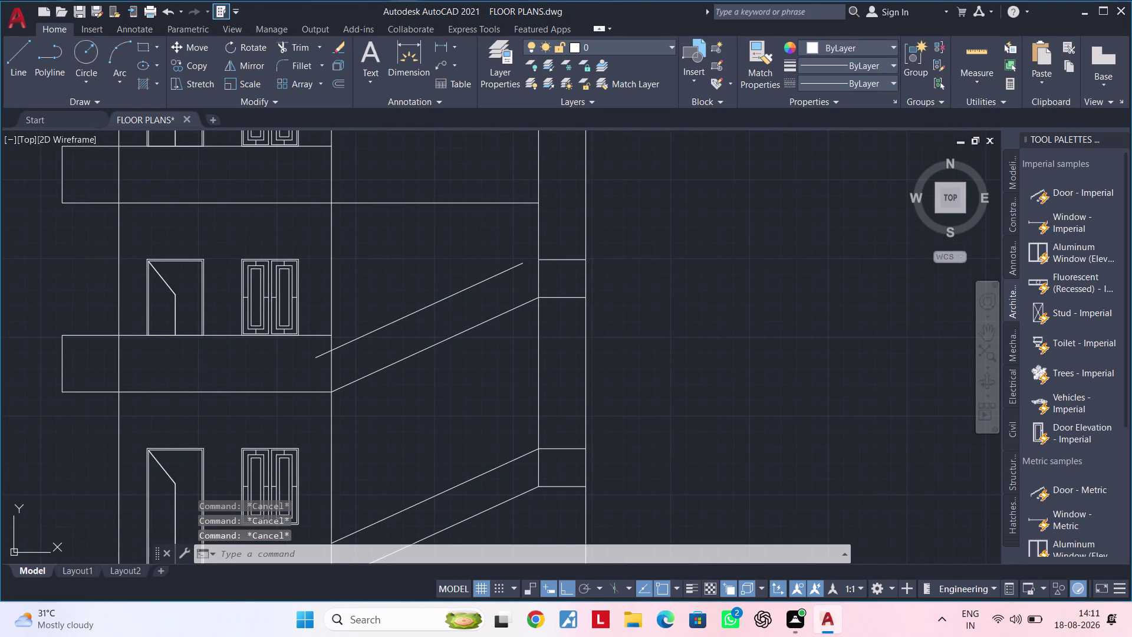
text(M)
key(space)
click(522, 263)
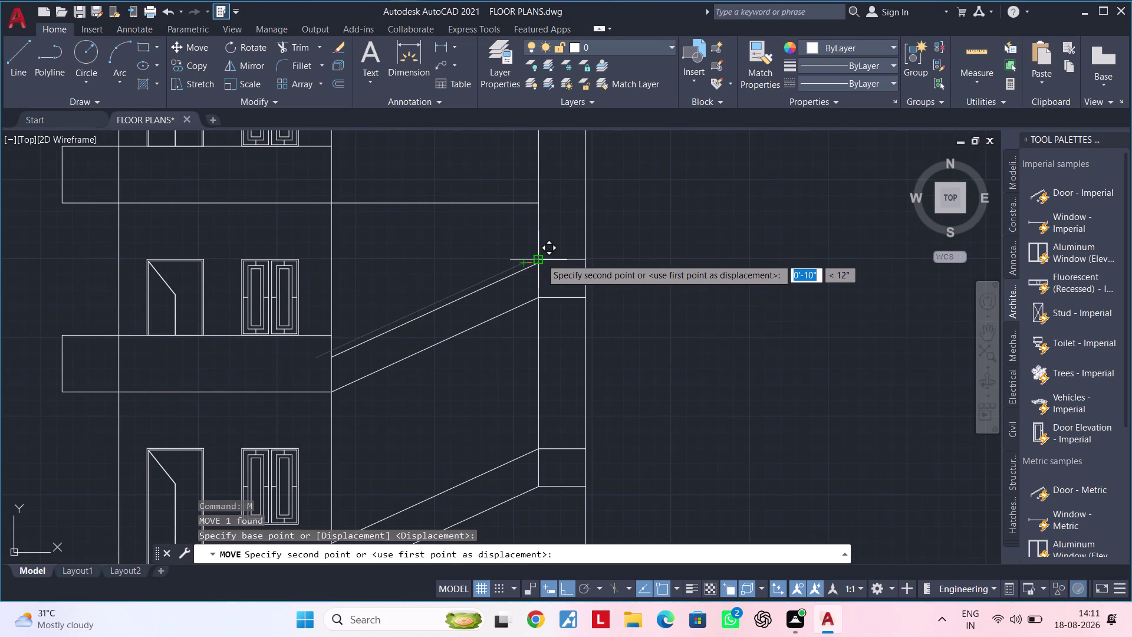
click(537, 258)
middle_drag(498, 306, 531, 277)
scroll(down, 3)
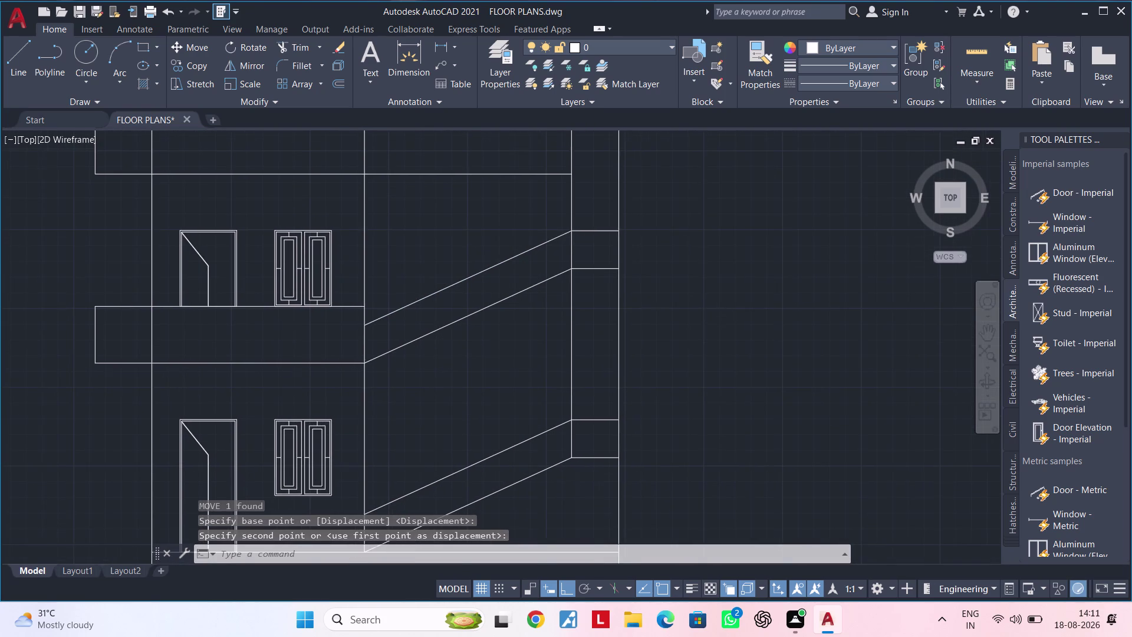
middle_drag(522, 341, 478, 319)
key(Escape)
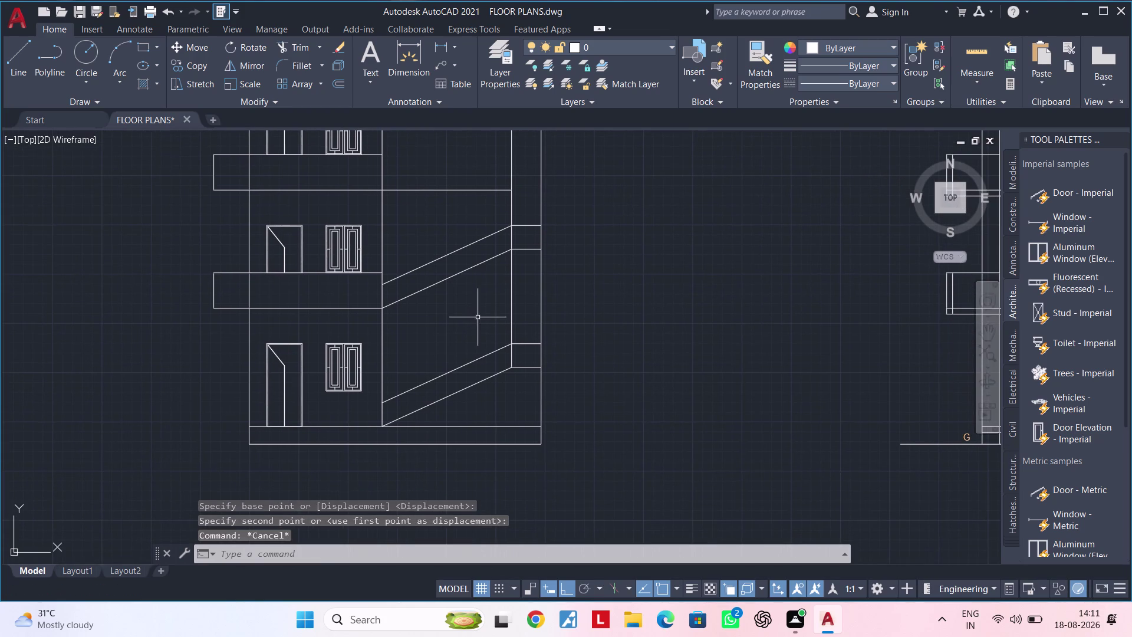
key(Escape)
key(Escape)
key(Escape)
key(Escape)
key(Escape)
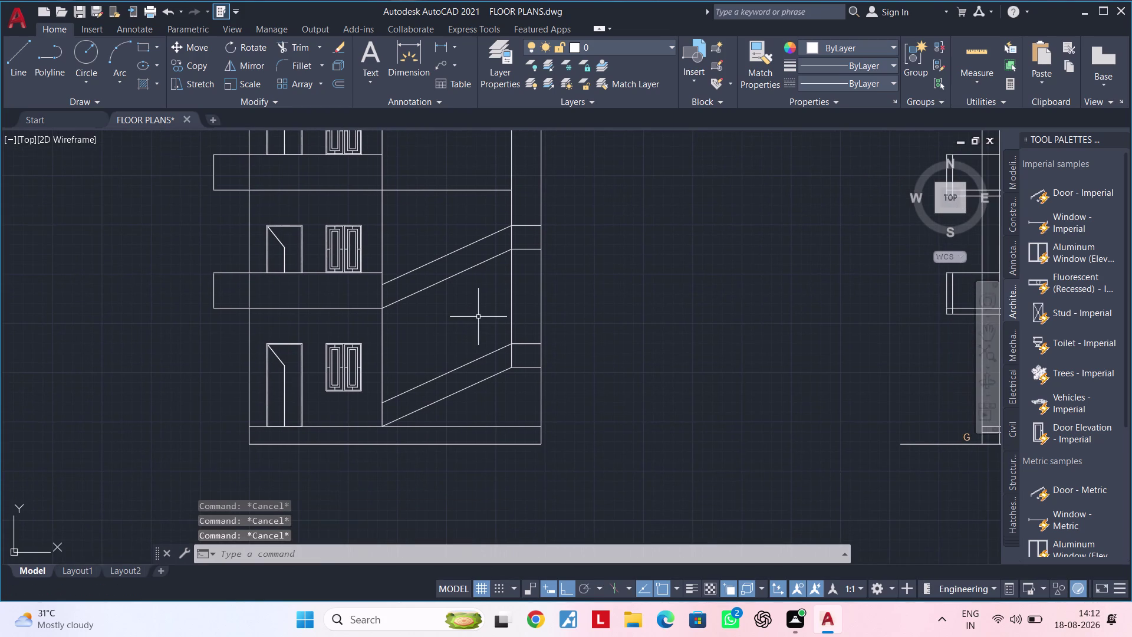
Draw the return flight line from the landing up to the upper flight.
text(L)
key(space)
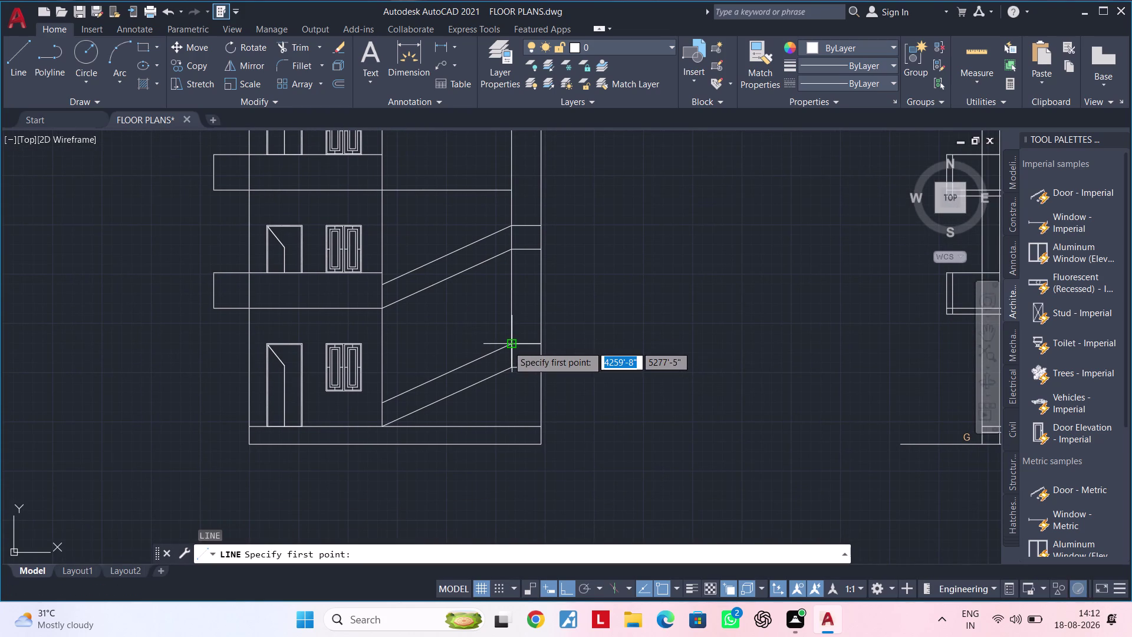
click(508, 346)
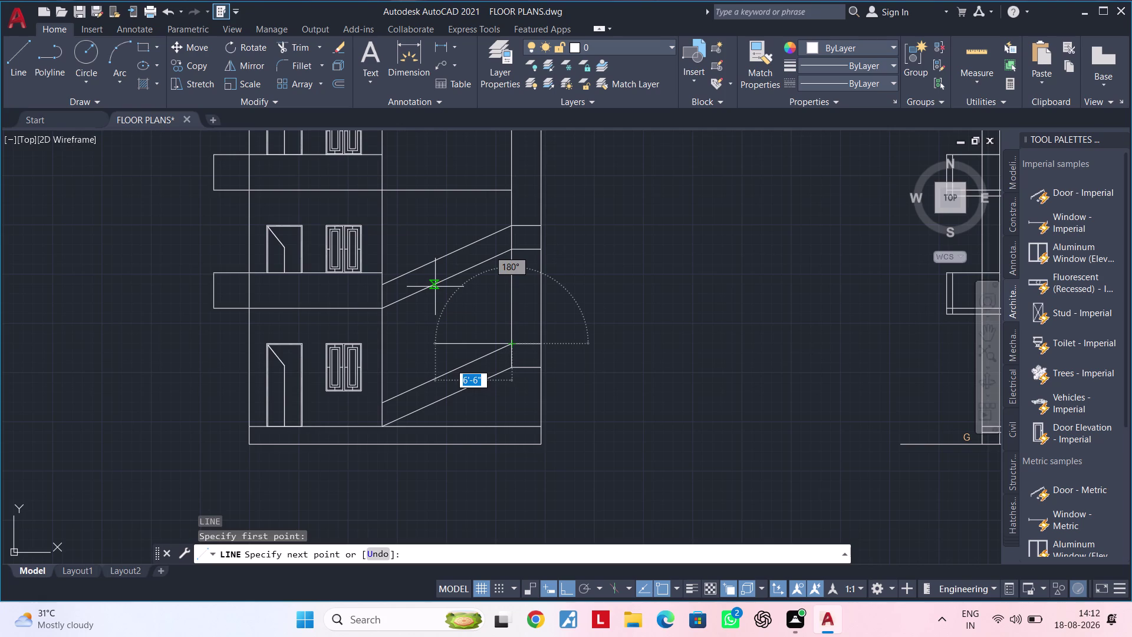
click(436, 286)
key(Escape)
middle_drag(461, 351, 485, 345)
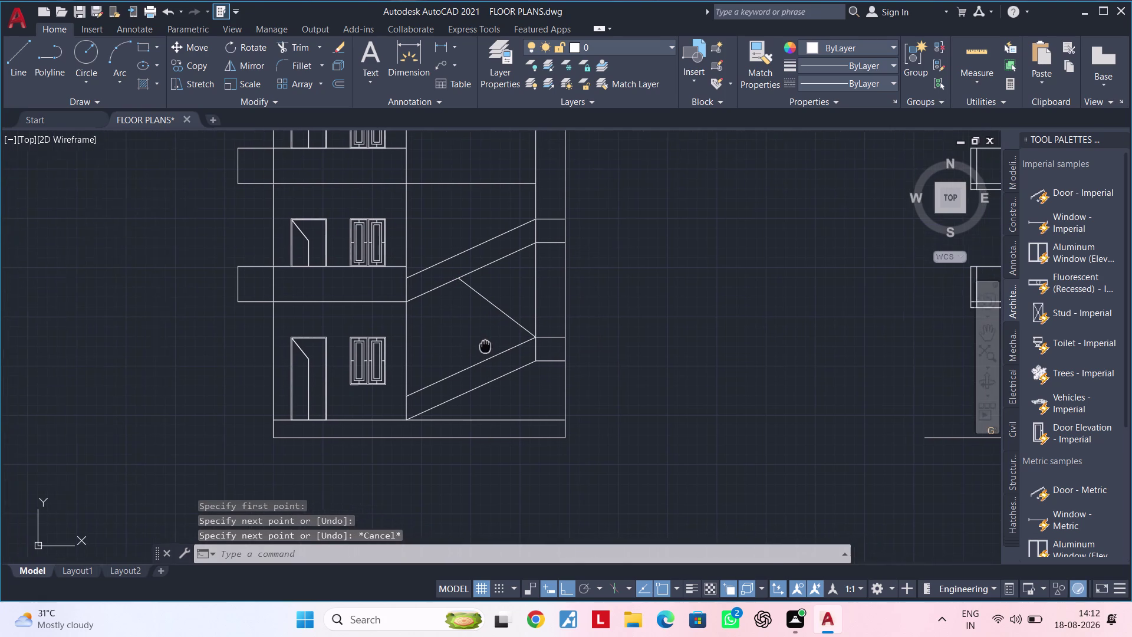
middle_drag(485, 345, 492, 345)
key(Escape)
key(Escape)
key(Escape)
key(Escape)
key(Escape)
Offset the return flight line 2' below itself.
text(O)
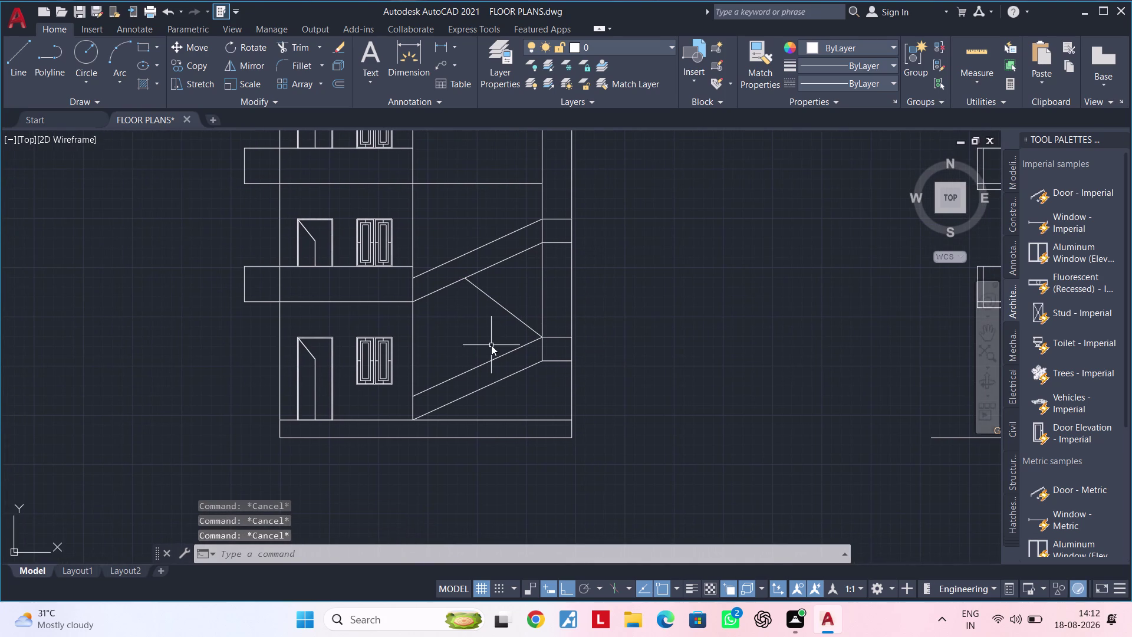
text(F 2')
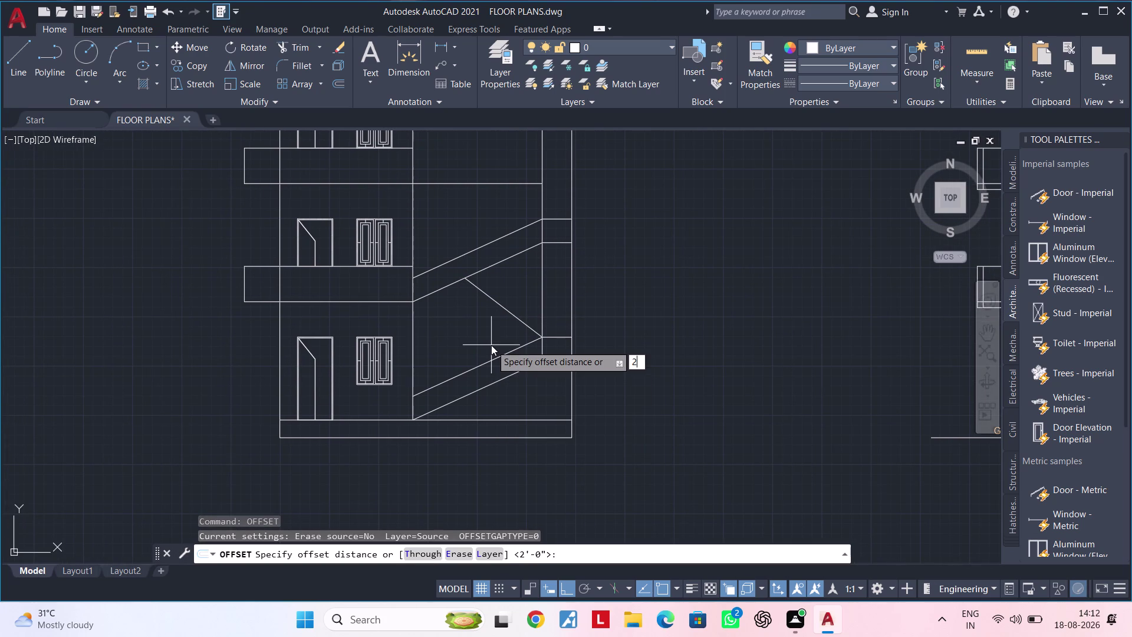
key(Return)
click(501, 305)
click(421, 349)
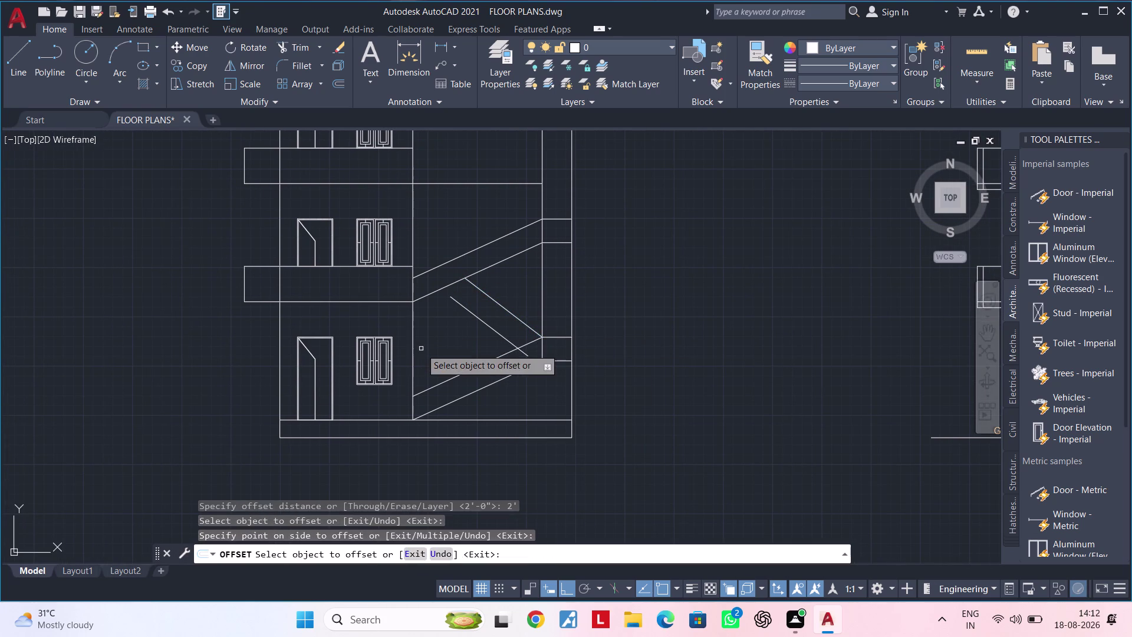
key(Escape)
key(Escape)
middle_drag(460, 352, 433, 355)
scroll(up, 3)
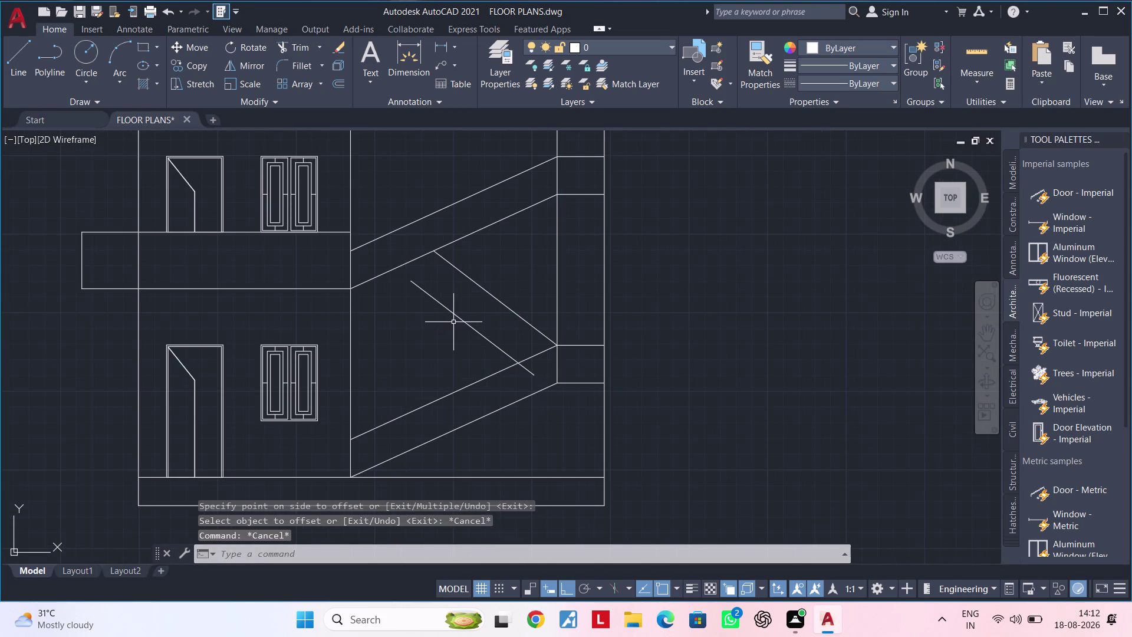
Move the return line's offset copy up to meet the upper flight.
click(453, 314)
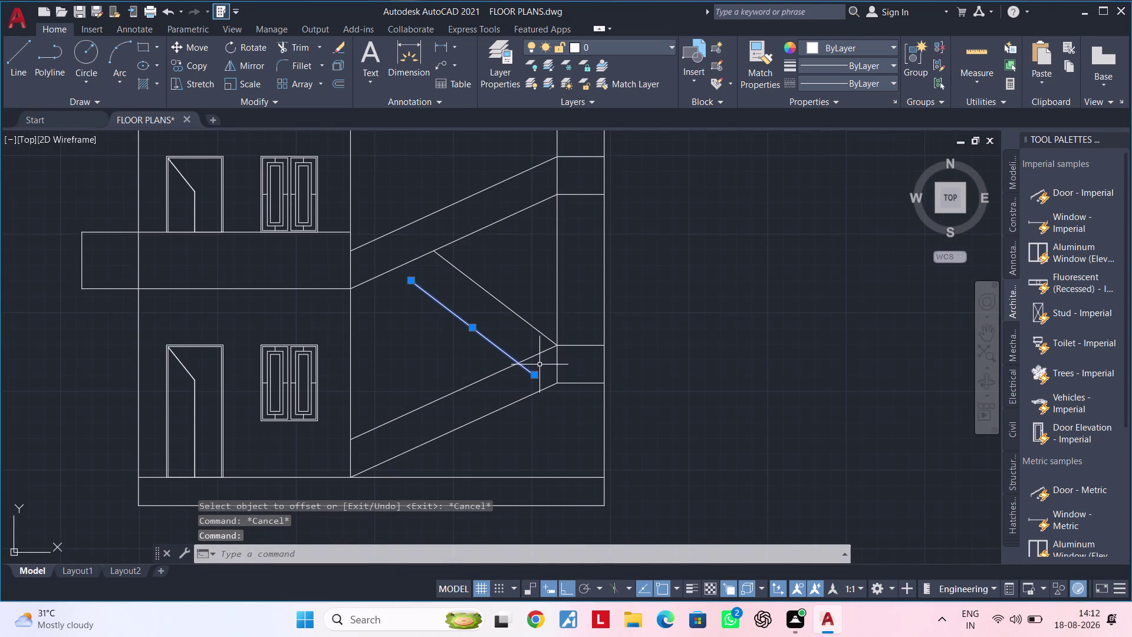
text(M)
key(space)
click(534, 375)
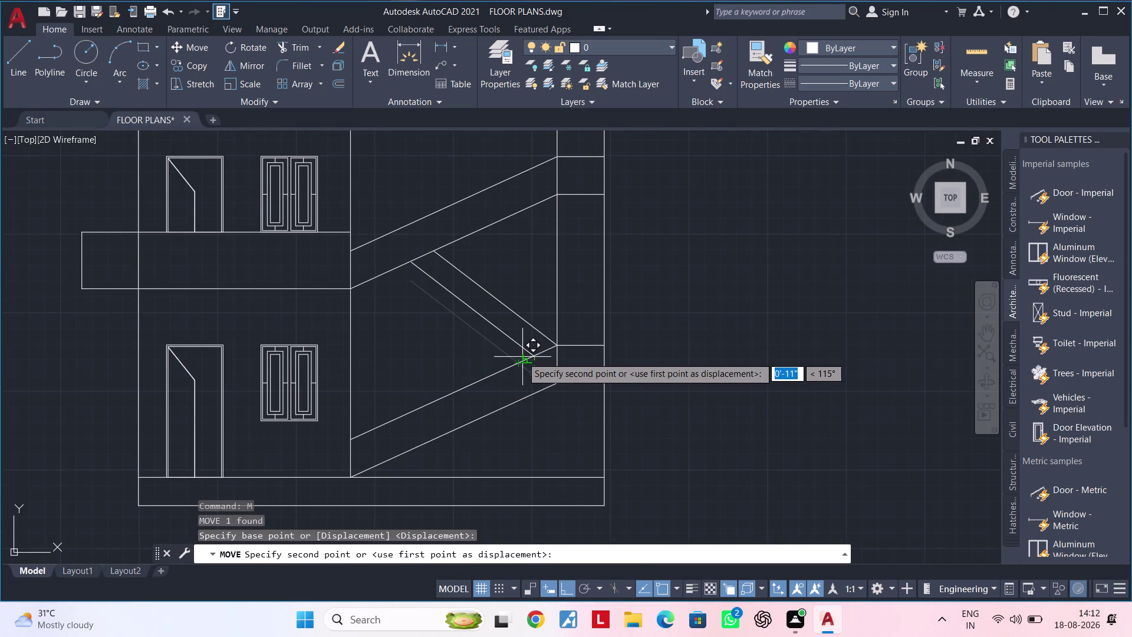
click(532, 357)
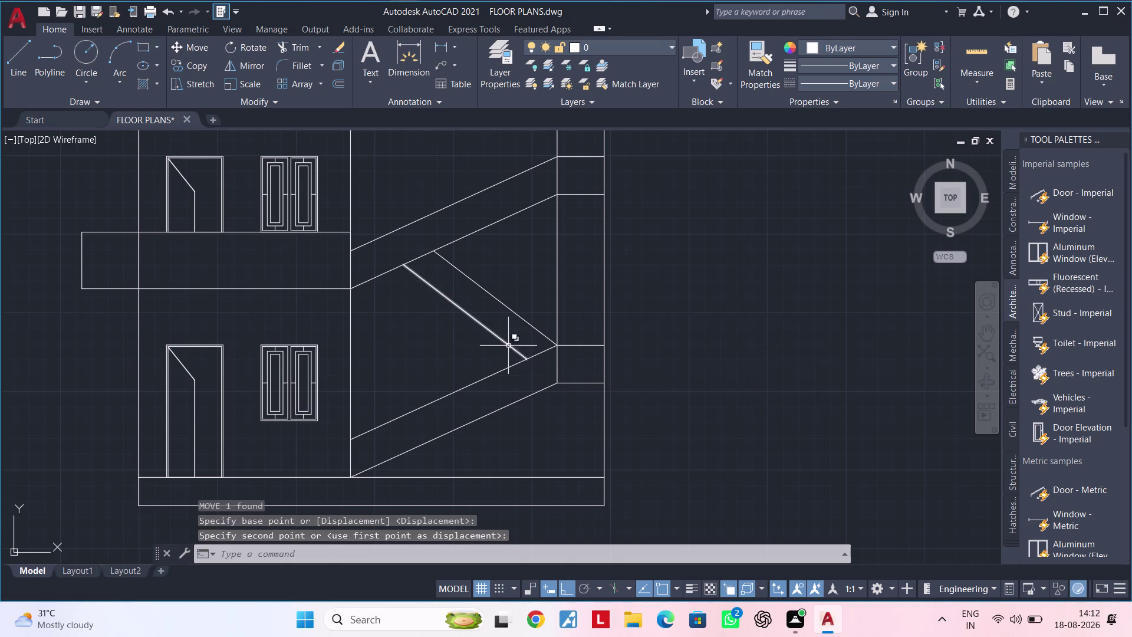
middle_drag(491, 332, 508, 316)
scroll(down, 3)
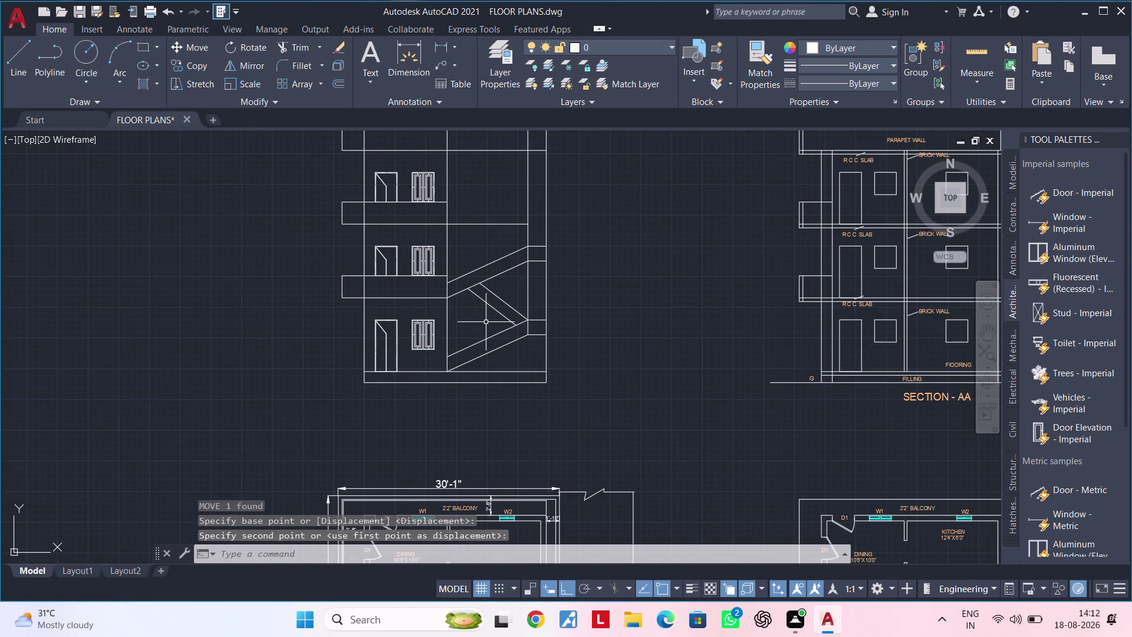
middle_drag(482, 335, 479, 358)
scroll(up, 3)
middle_drag(467, 329, 448, 362)
key(Escape)
key(Escape)
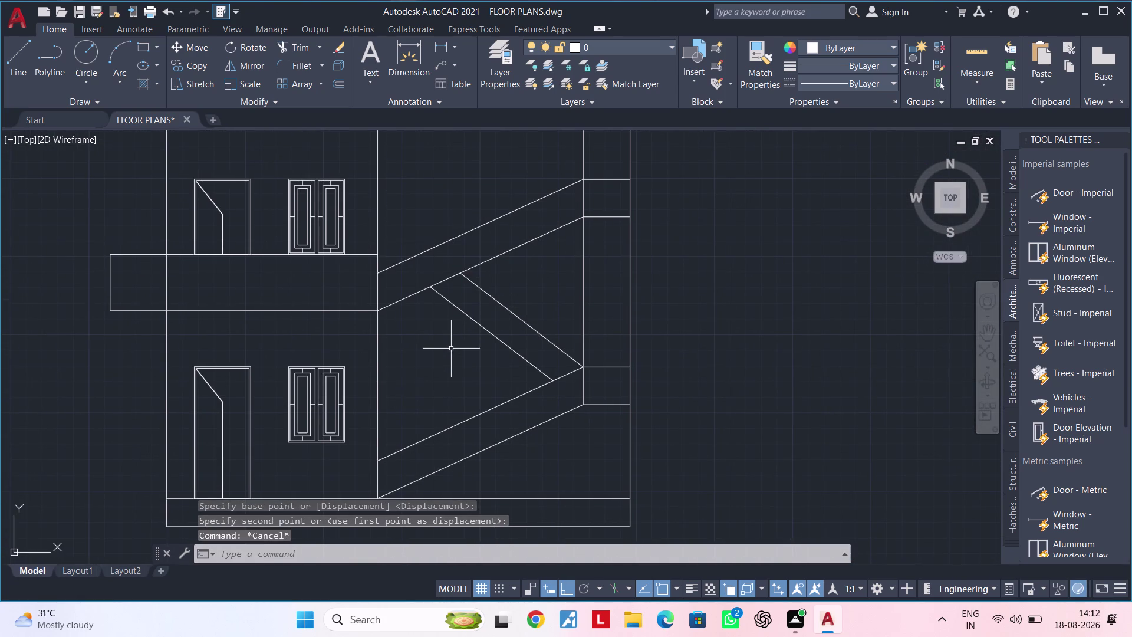
key(l)
key(space)
Draw a landing-level line to the outer wall, trim it and delete the leftover piece.
click(382, 309)
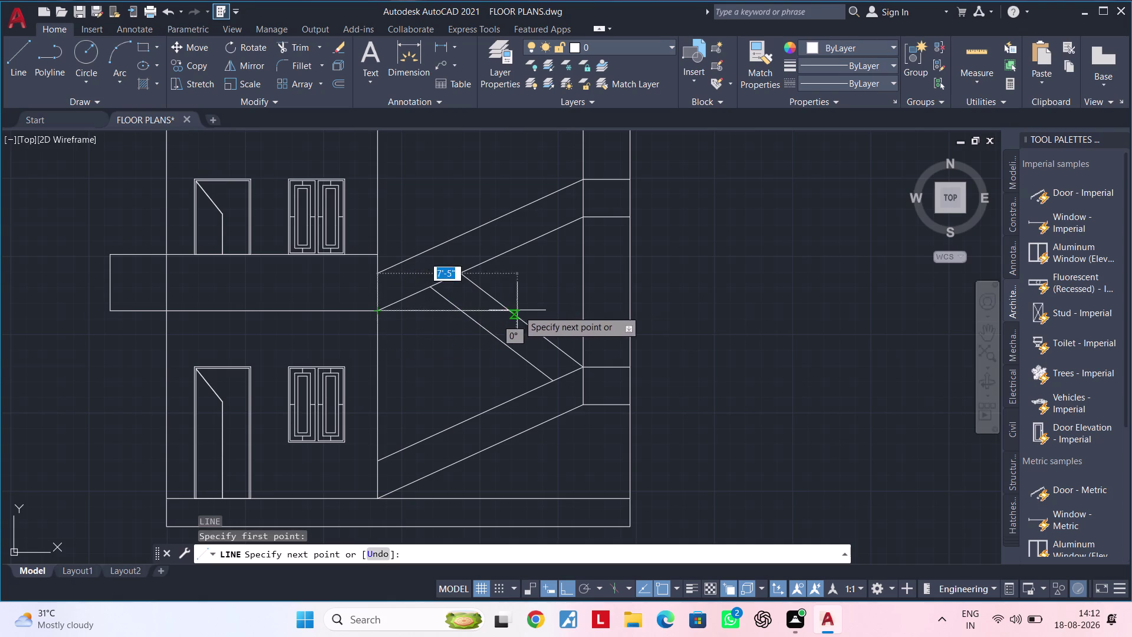
click(630, 312)
key(Escape)
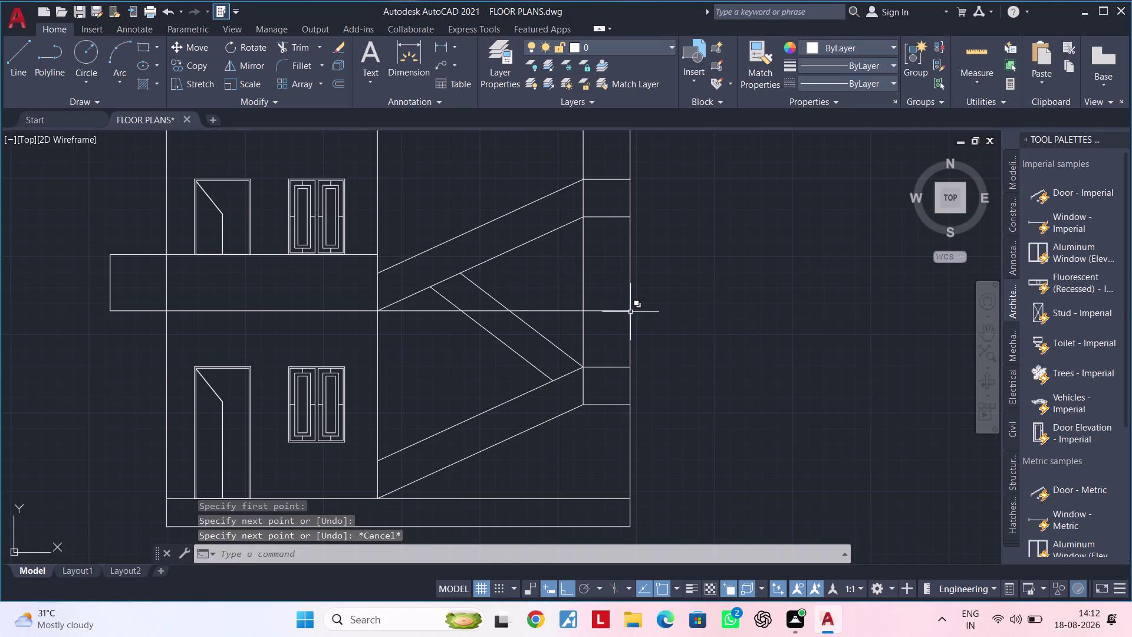
key(Escape)
text(TR)
key(space)
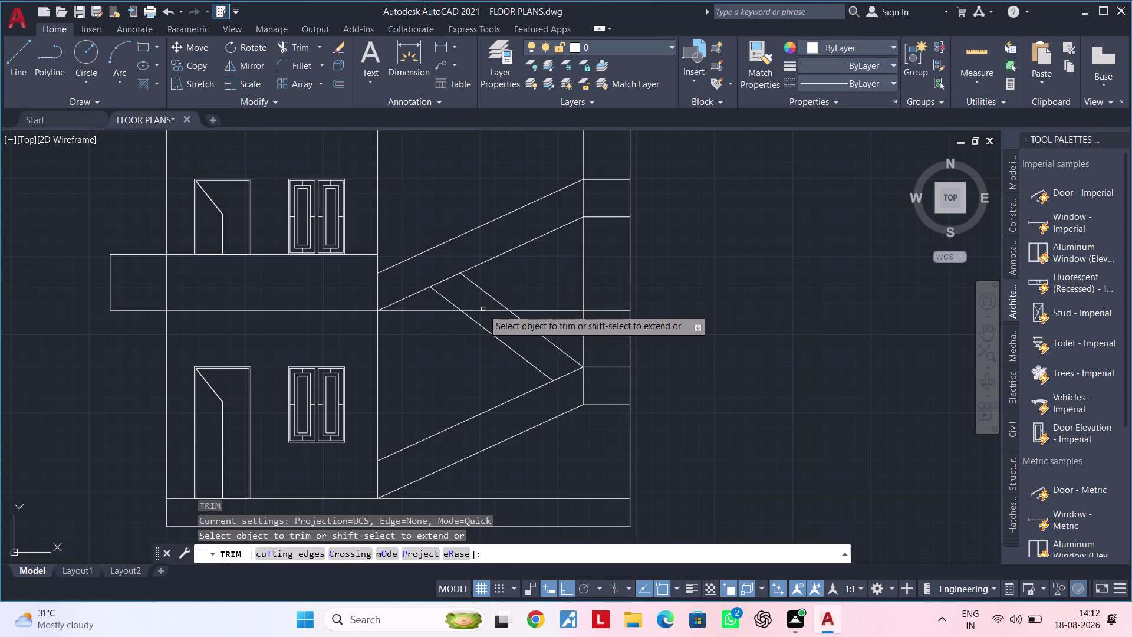
click(483, 310)
key(Escape)
click(554, 312)
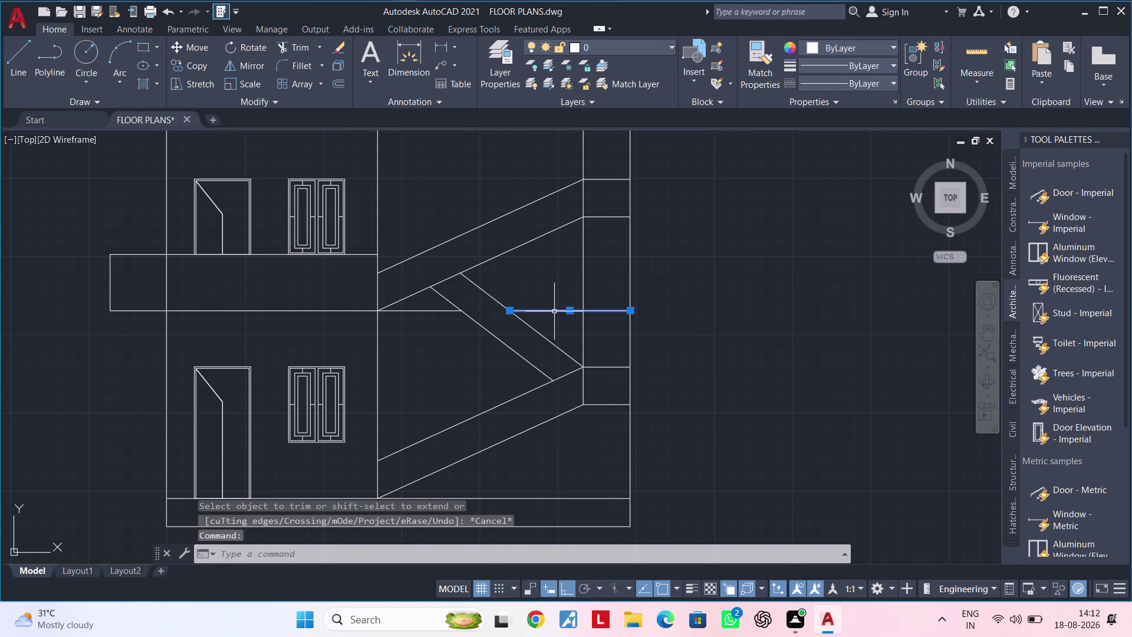
key(Delete)
Select the long vertical line beside the stair for removal.
scroll(down, 3)
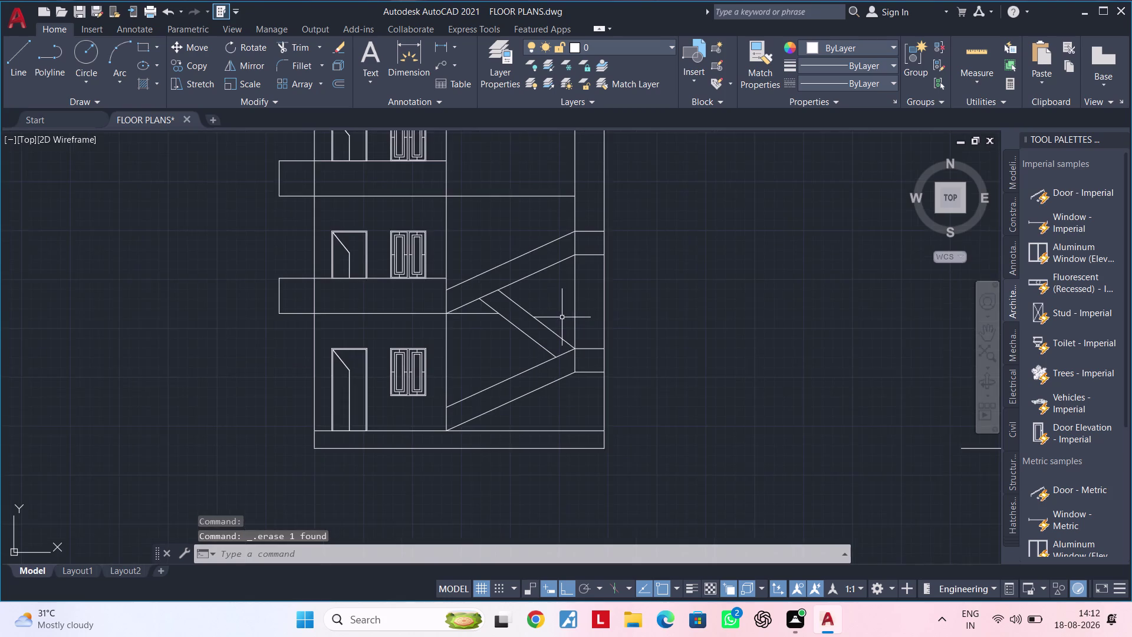
middle_drag(562, 317, 511, 333)
middle_drag(516, 322, 522, 299)
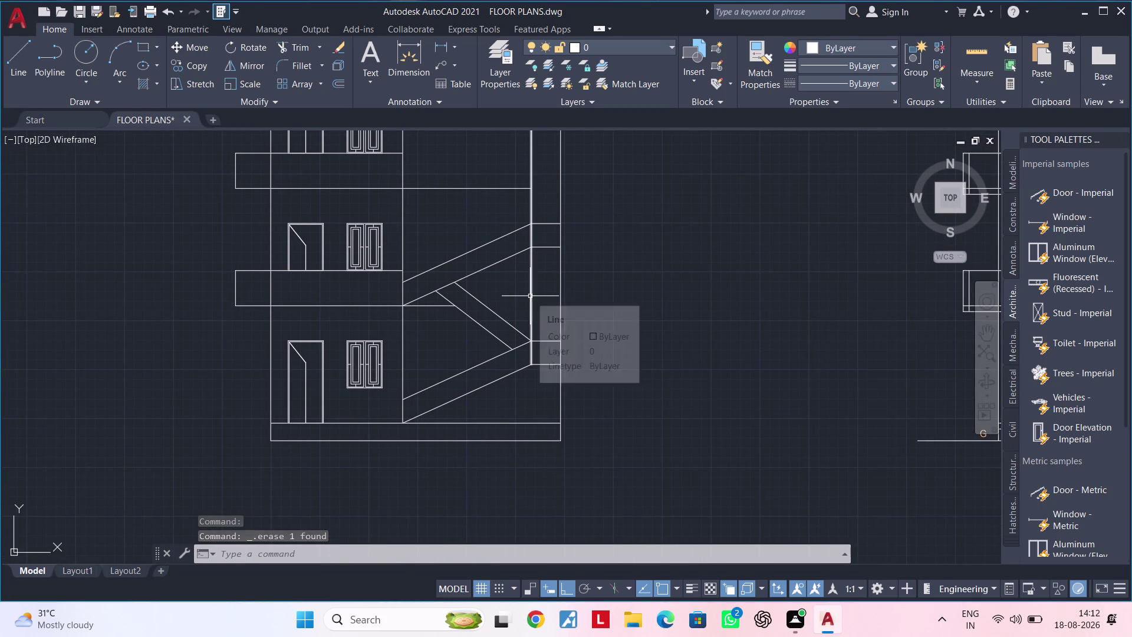
middle_drag(510, 296, 490, 371)
middle_drag(499, 358, 496, 374)
middle_click(496, 375)
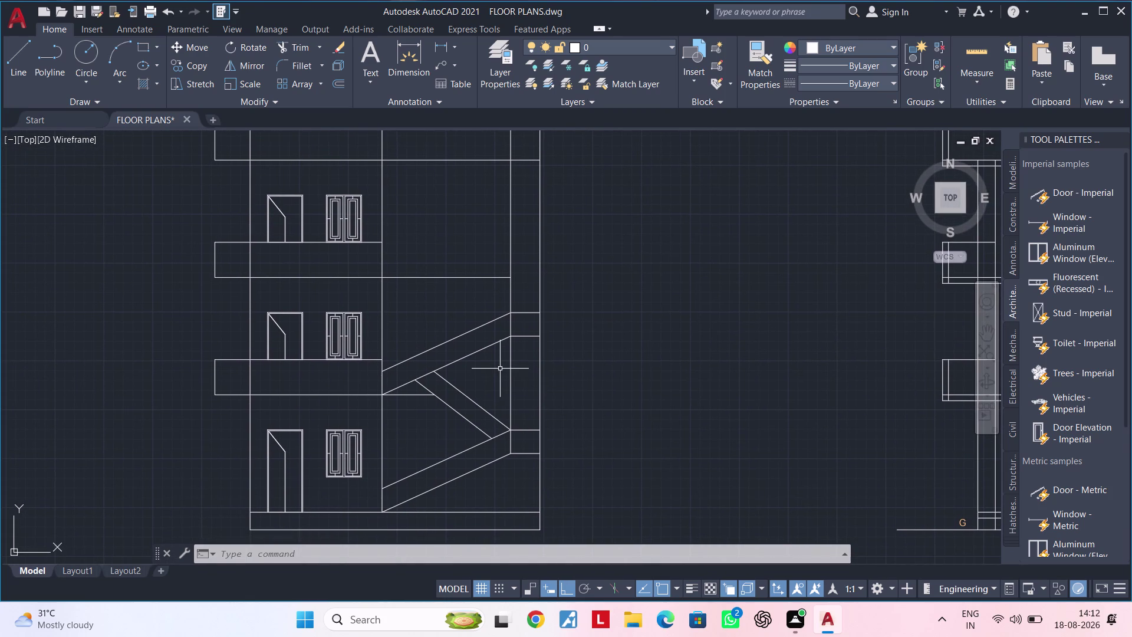
click(383, 309)
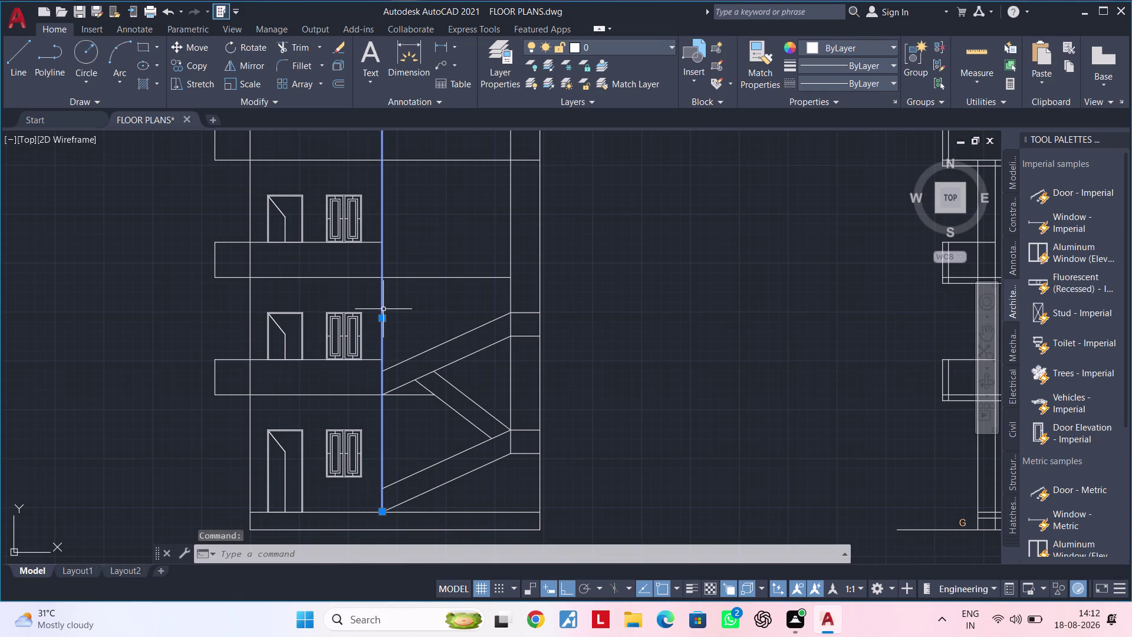
key(Escape)
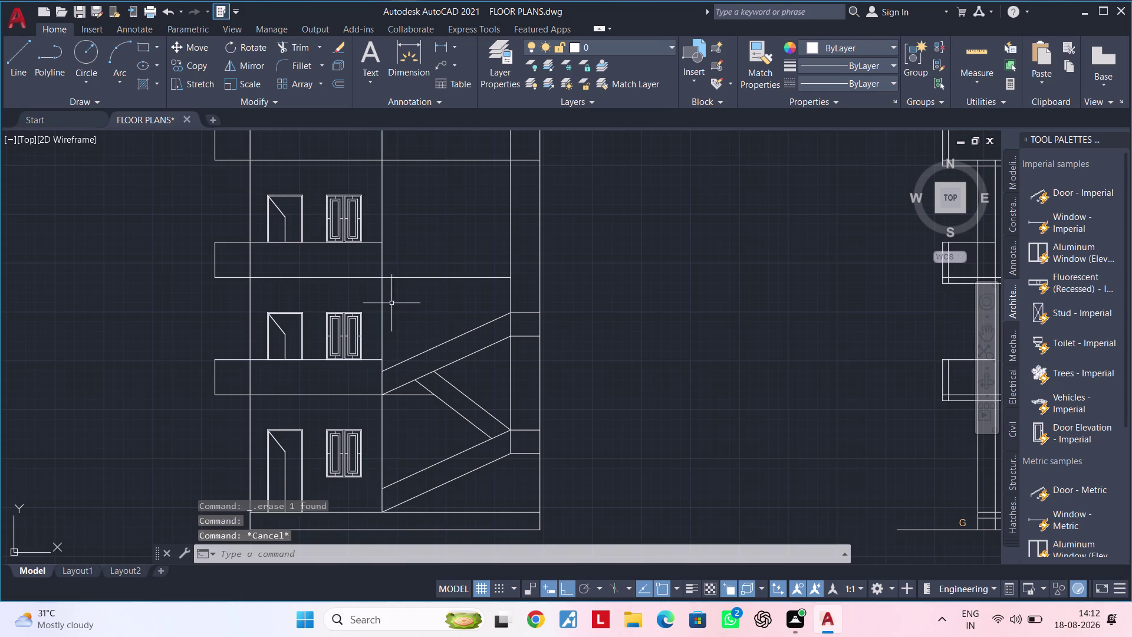
key(Escape)
Cancel a TRIM attempt and delete the short vertical line on the upper floor.
text(TR)
key(space)
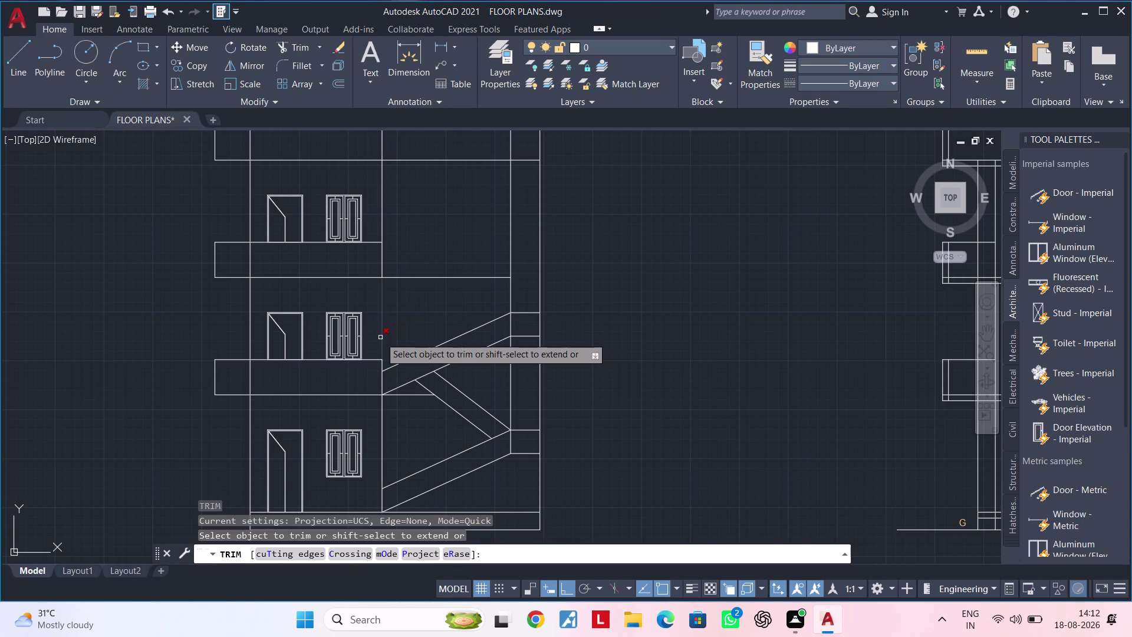
click(380, 337)
middle_drag(384, 325, 375, 358)
key(Escape)
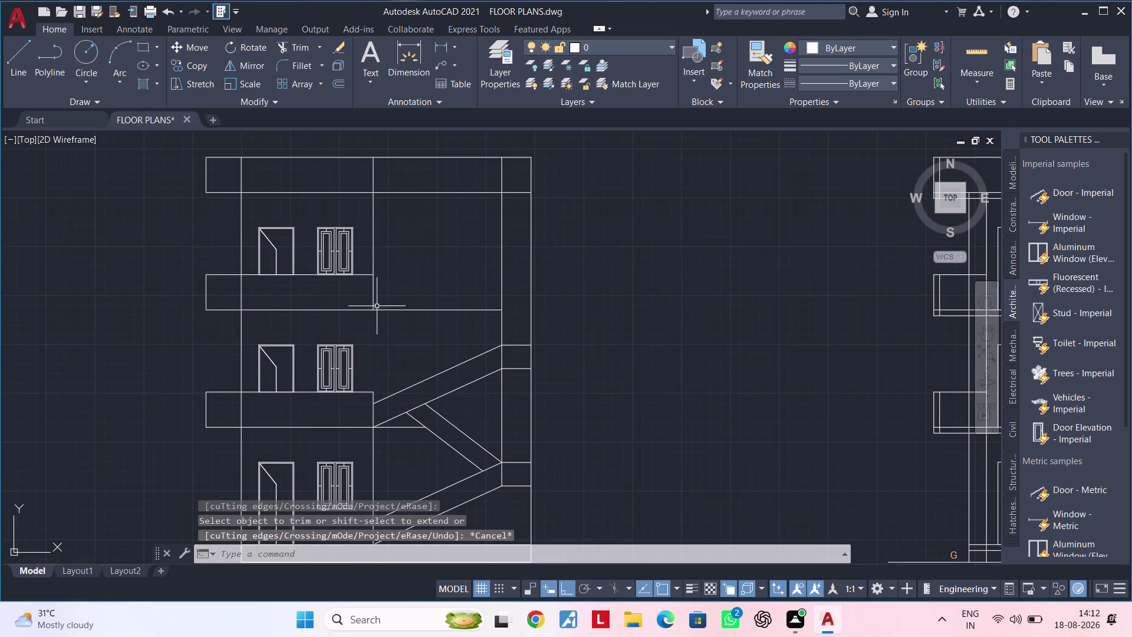
click(374, 292)
key(Delete)
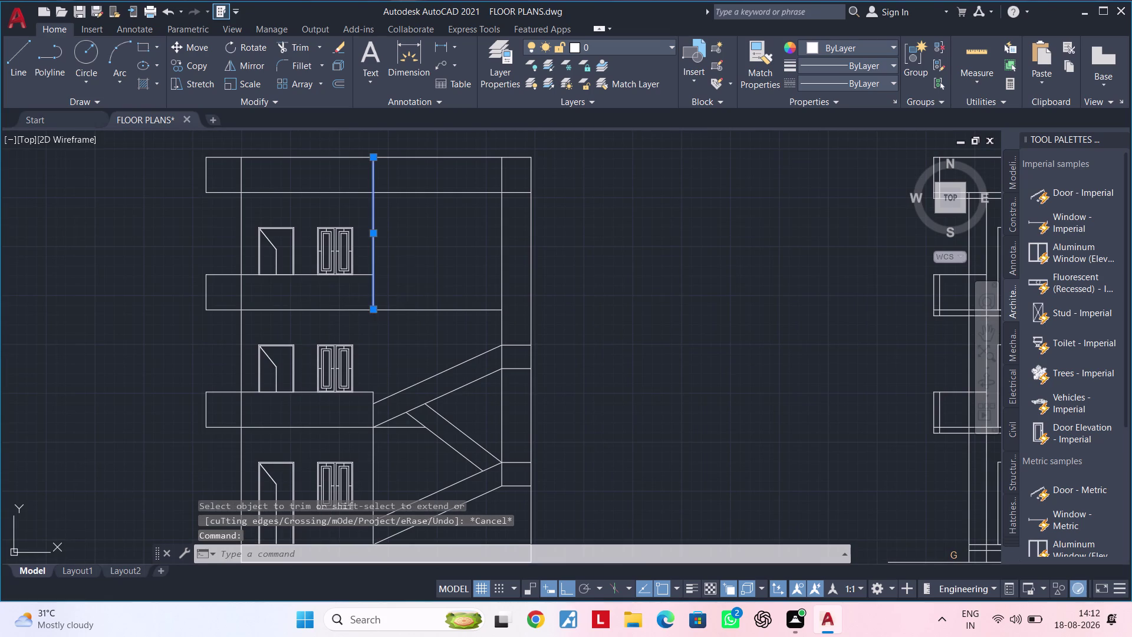
middle_drag(436, 290, 458, 273)
key(Escape)
key(Escape)
key(Escape)
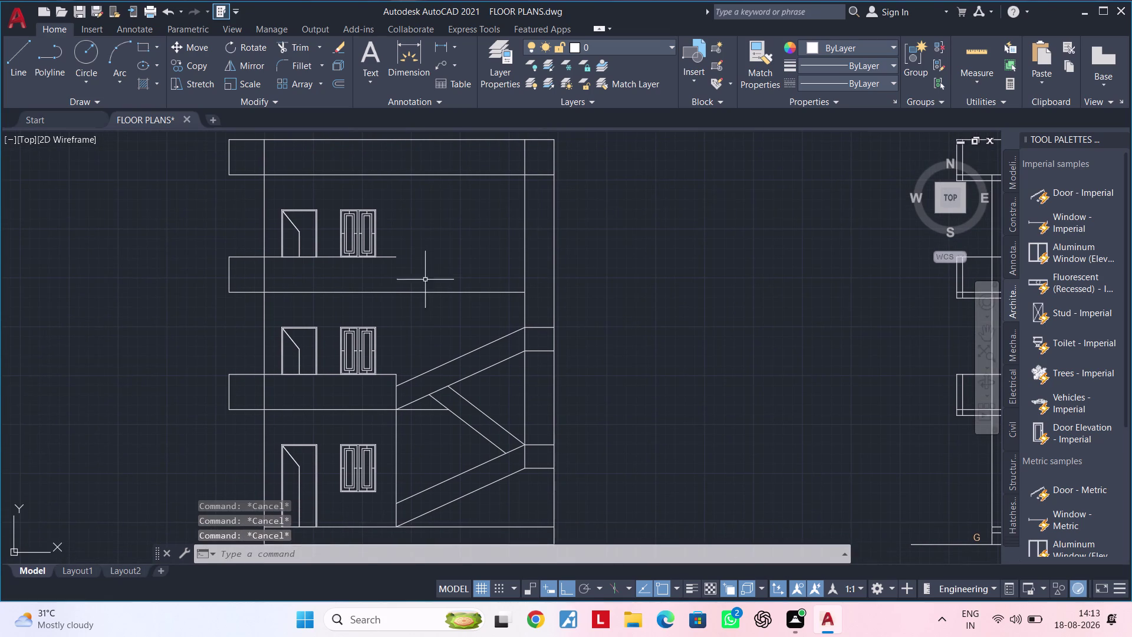
Draw a short vertical line at the slab's top corner to close its right end.
middle_drag(423, 283, 419, 298)
key(Escape)
key(Escape)
key(l)
key(space)
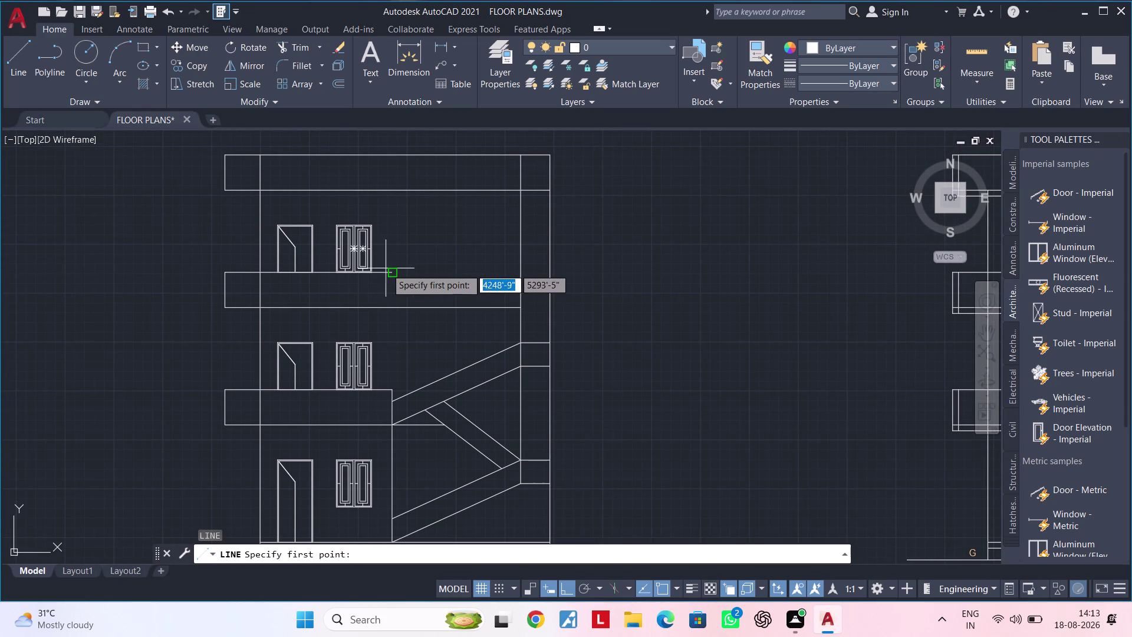
click(393, 273)
click(393, 308)
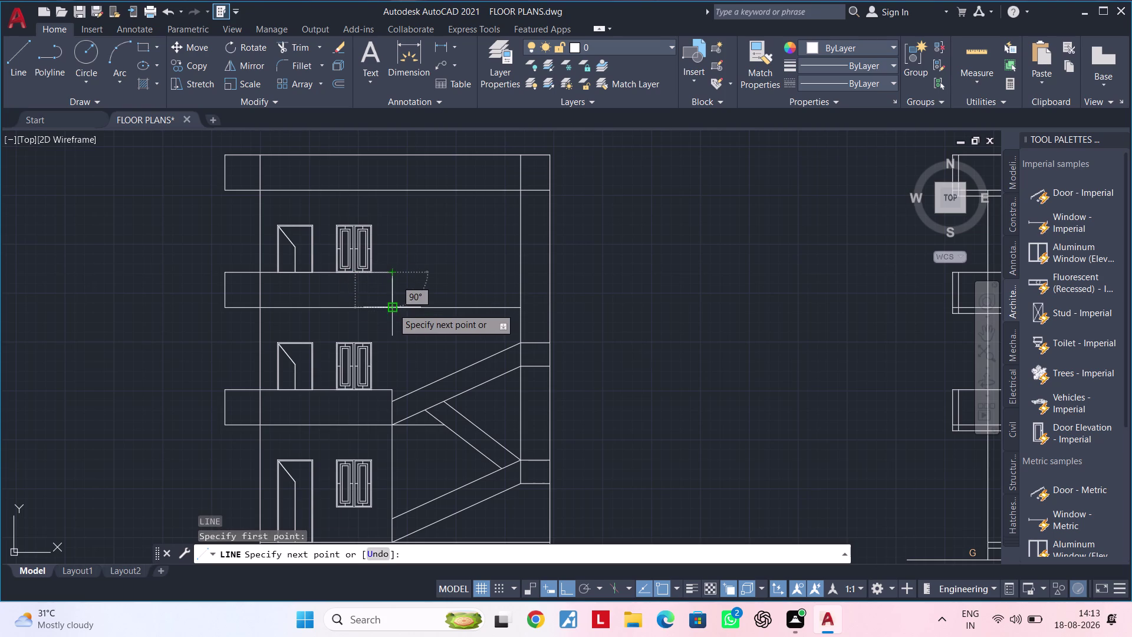
key(Escape)
middle_drag(440, 303, 428, 297)
key(Escape)
key(Escape)
key(Escape)
key(Escape)
key(Escape)
Pan to the stair landing and window-select its two short landing lines.
middle_drag(445, 303, 440, 308)
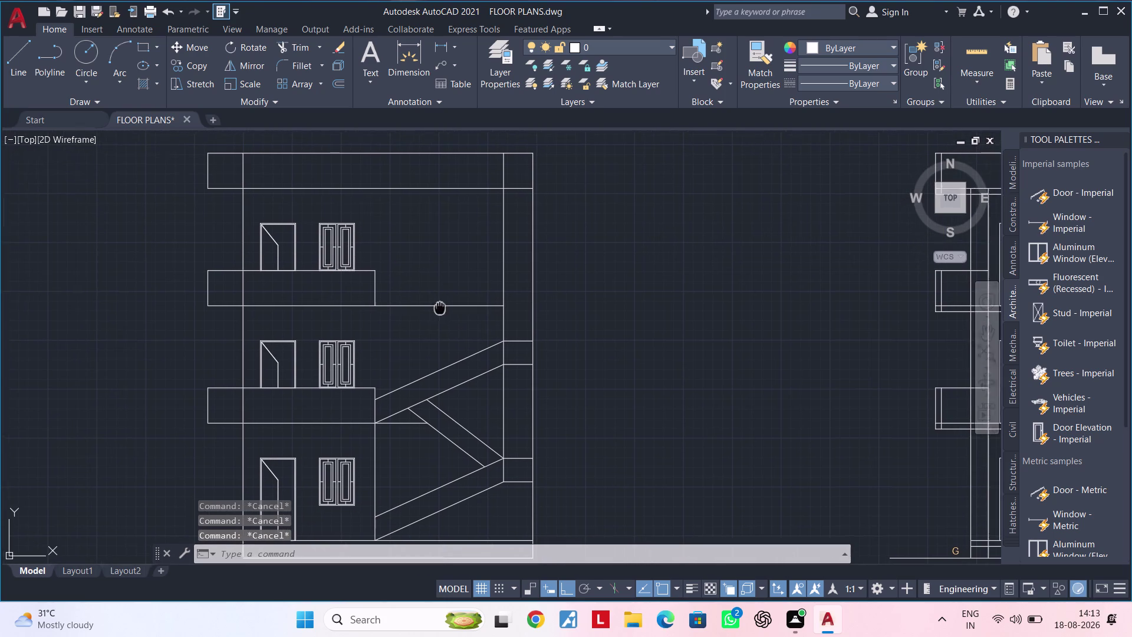
middle_drag(440, 308, 437, 309)
key(Escape)
key(Escape)
middle_drag(432, 310, 420, 317)
key(Escape)
middle_drag(398, 300, 408, 299)
key(Escape)
key(Escape)
middle_drag(414, 303, 414, 293)
scroll(up, 3)
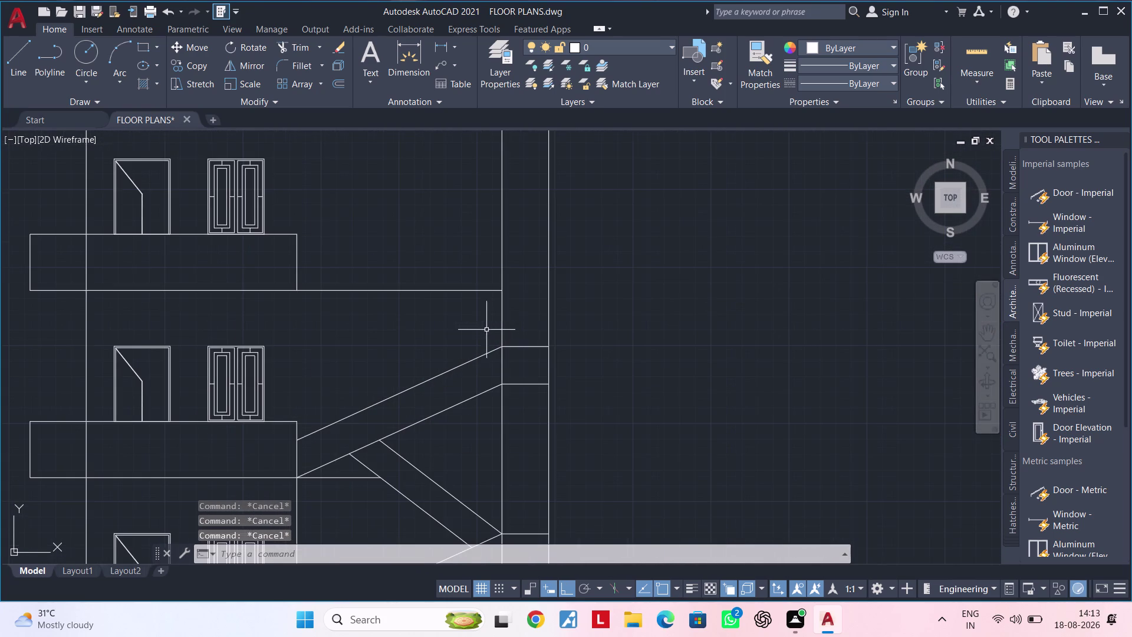
click(529, 333)
key(Escape)
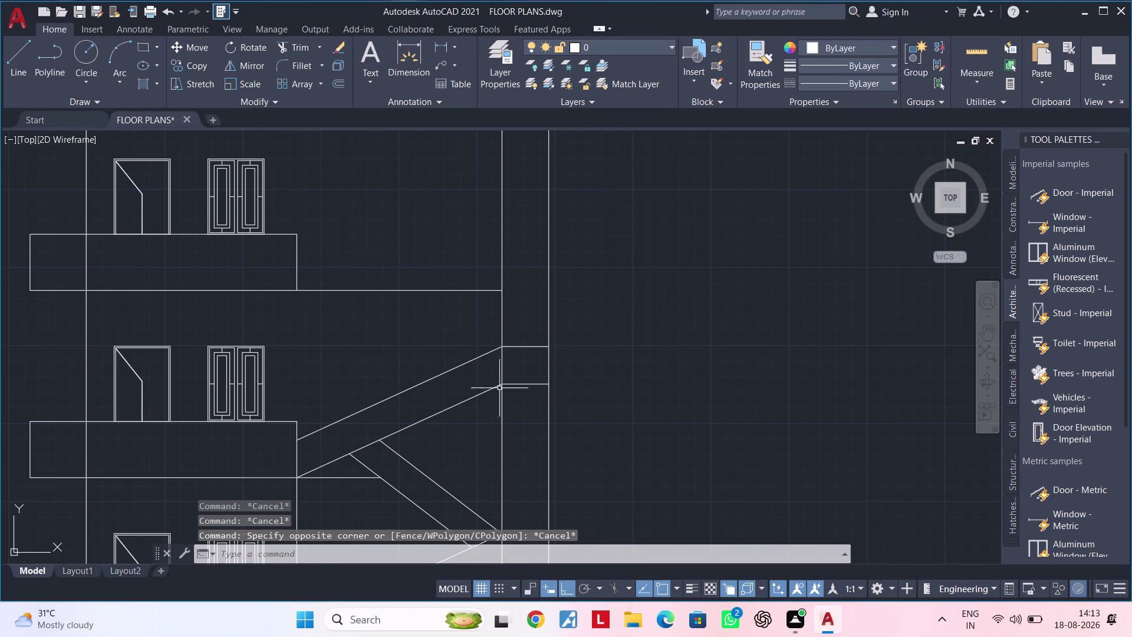
click(481, 340)
click(570, 401)
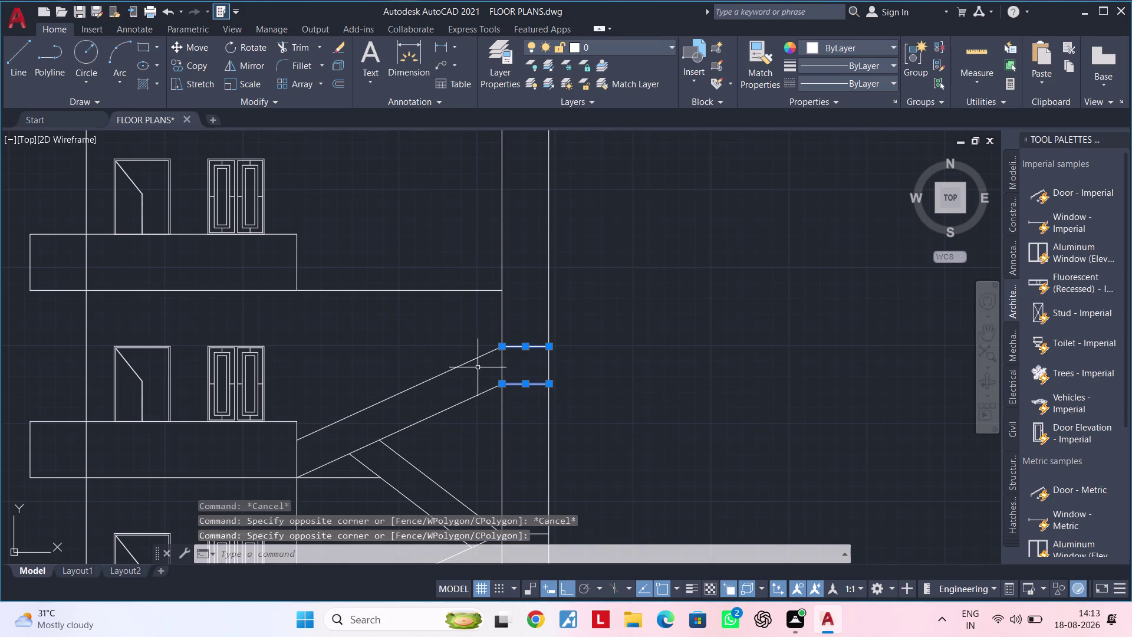
Centre the landing below the upper floors, cancel a Move, and reselect both landing lines.
scroll(up, 3)
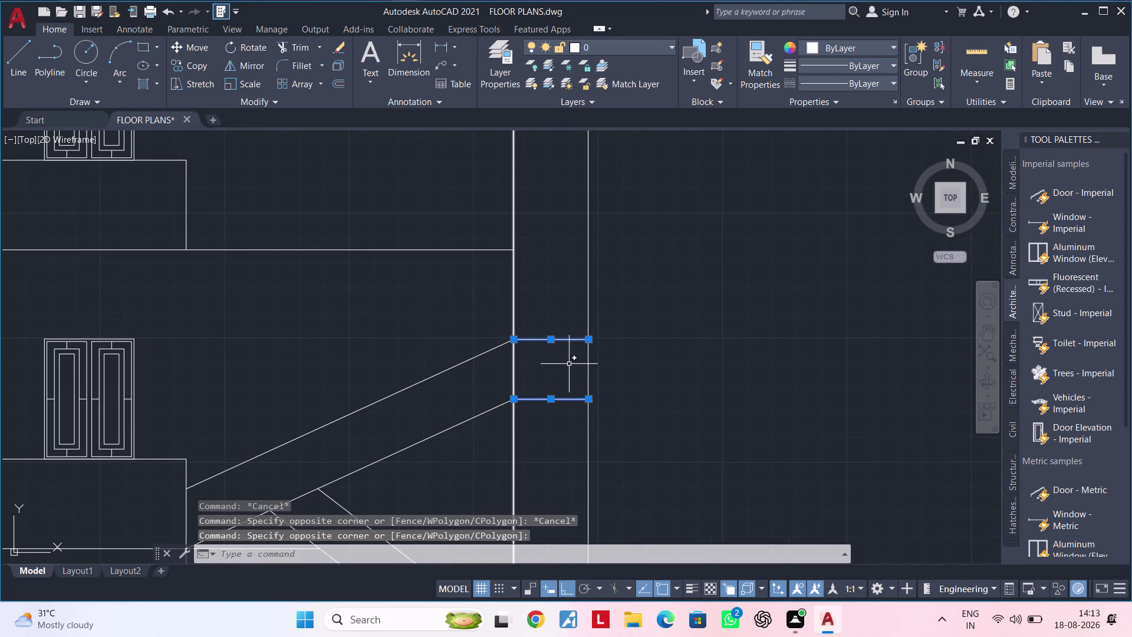
middle_drag(560, 373, 487, 400)
scroll(down, 3)
middle_drag(546, 360, 463, 388)
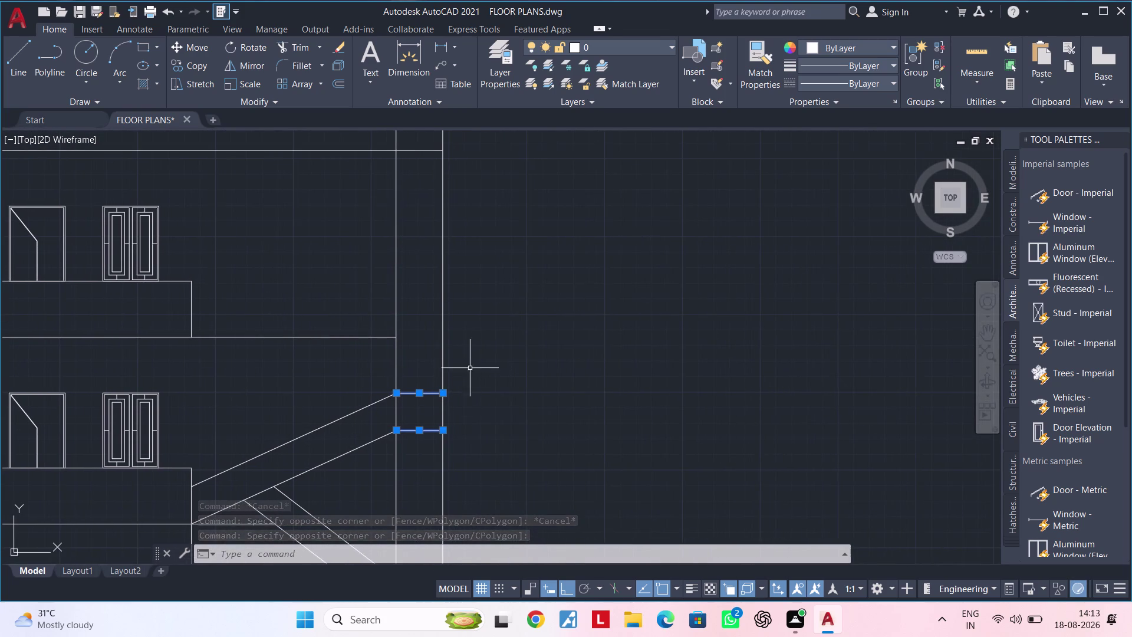
middle_drag(483, 344, 492, 384)
key(m)
key(space)
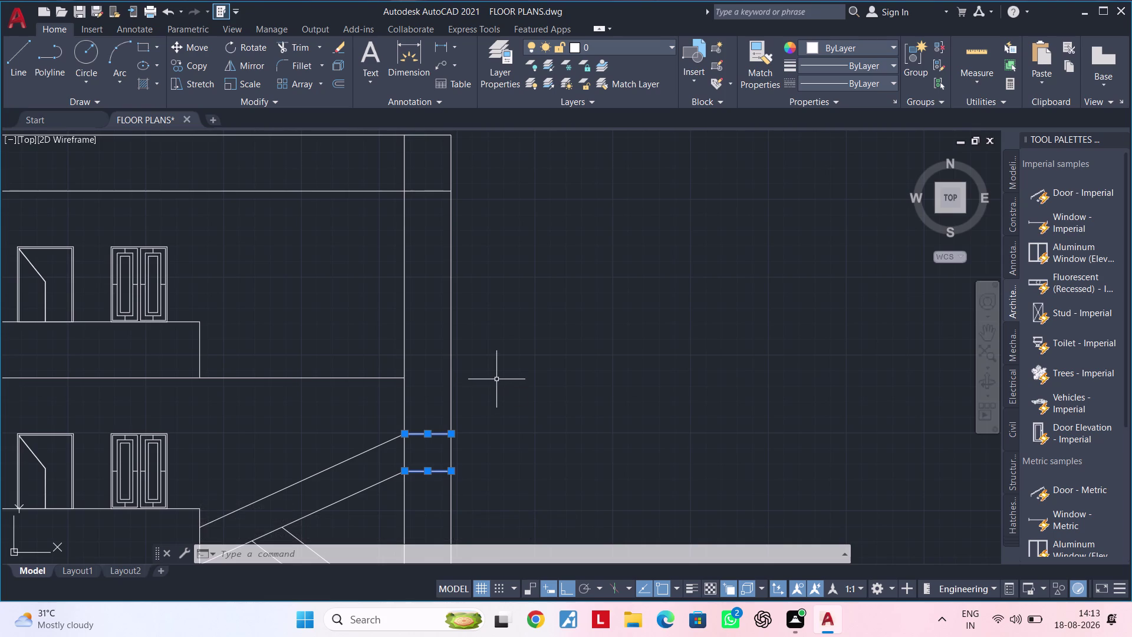
key(Escape)
key(Escape)
click(401, 420)
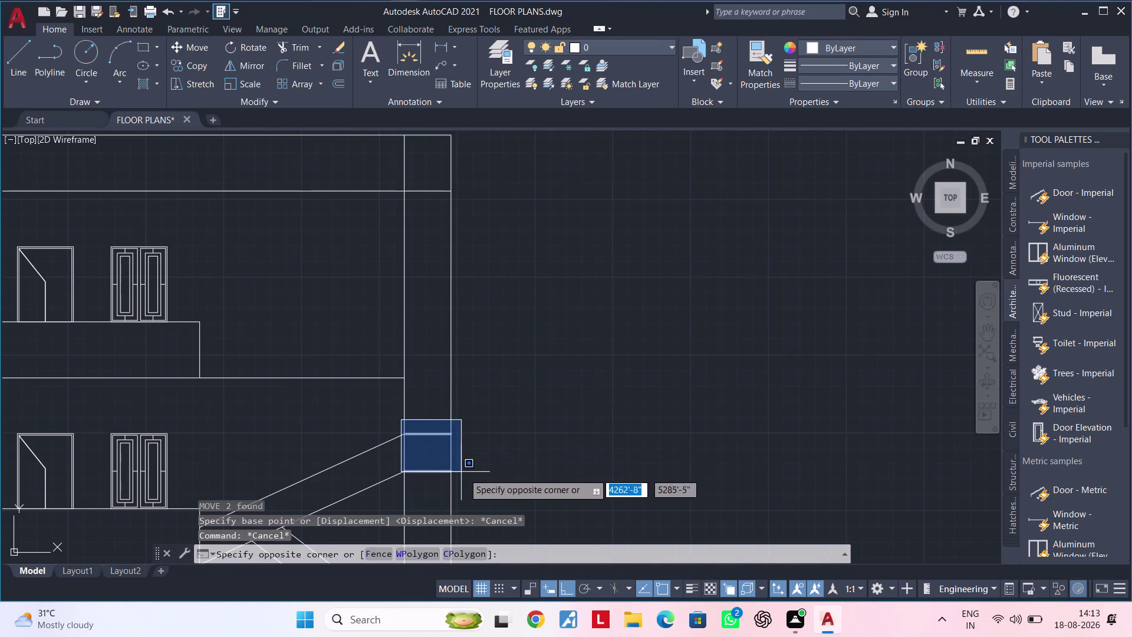
click(471, 479)
Start copying the landing lines from the wall corner, then cancel the copy.
key(c)
key(o)
key(space)
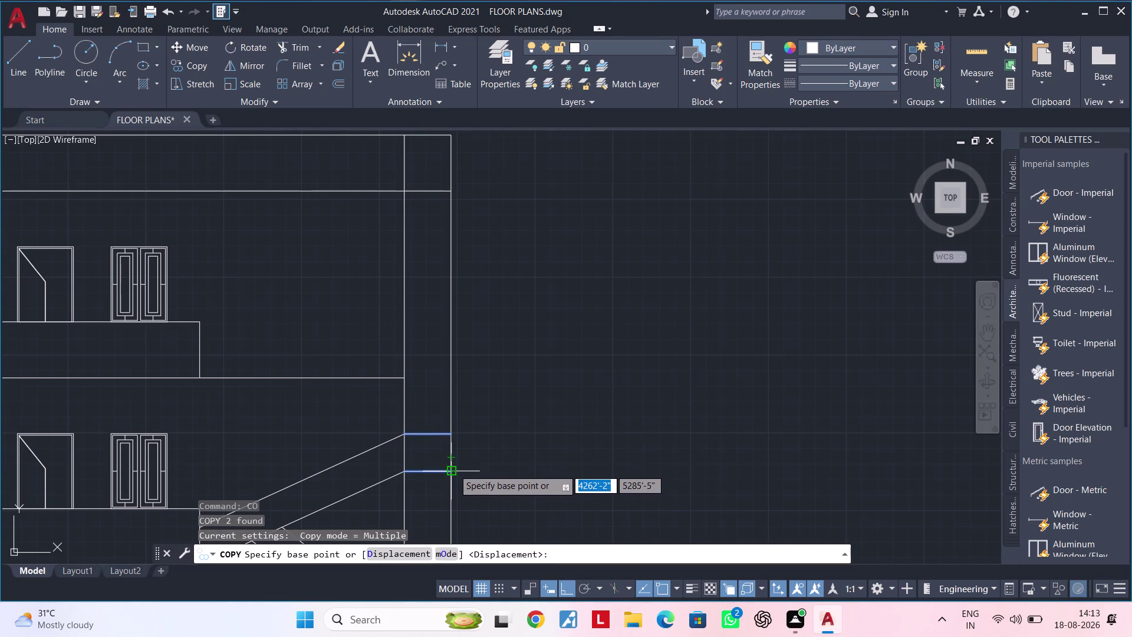
click(450, 434)
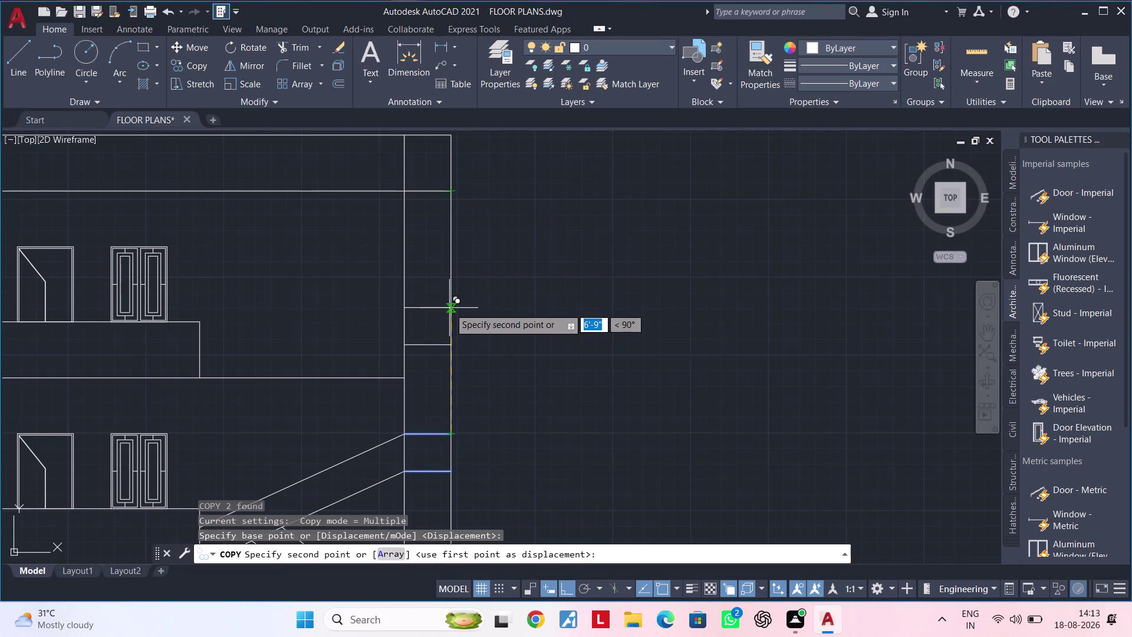
key(Escape)
middle_drag(484, 384, 662, 406)
key(Escape)
key(Escape)
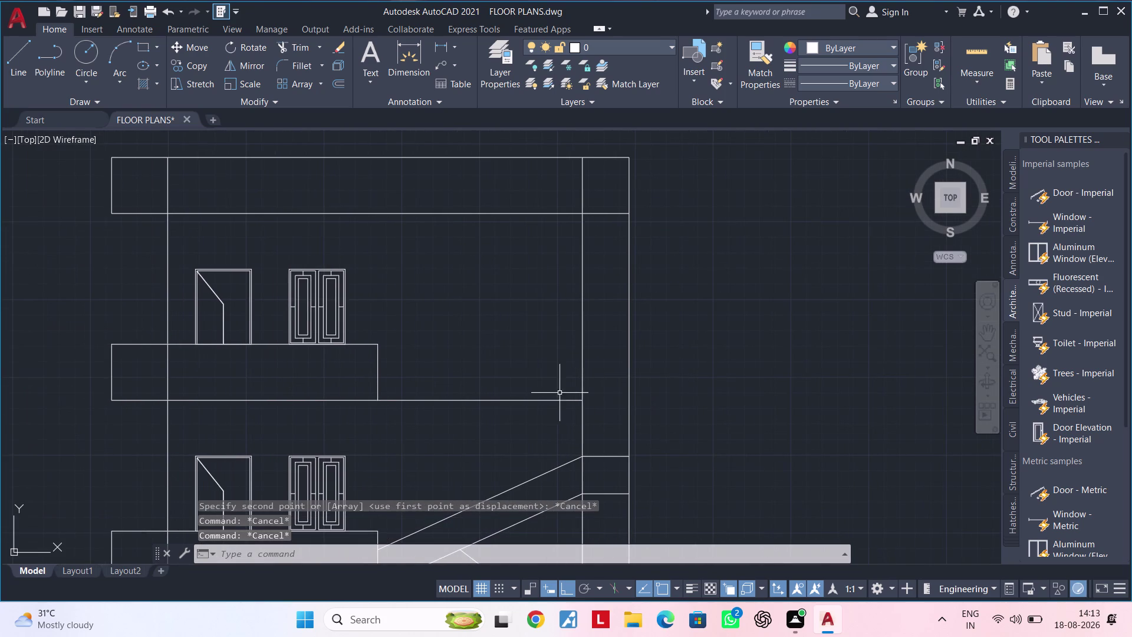
Offset the slab's lower line 5 feet upward.
text(OF 5)
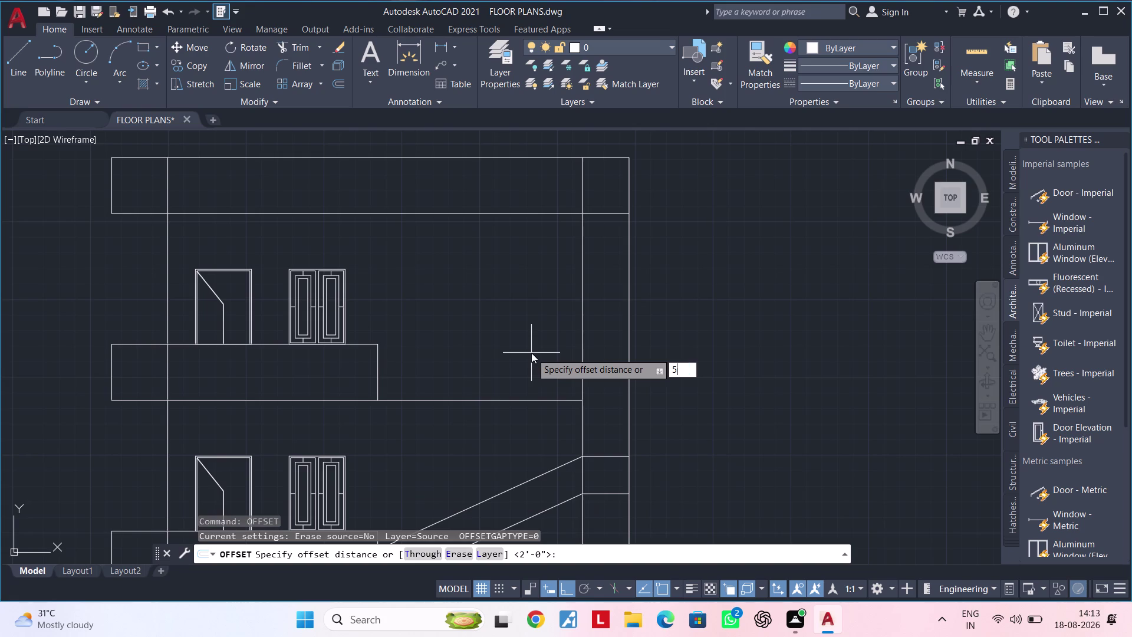
text(')
key(Return)
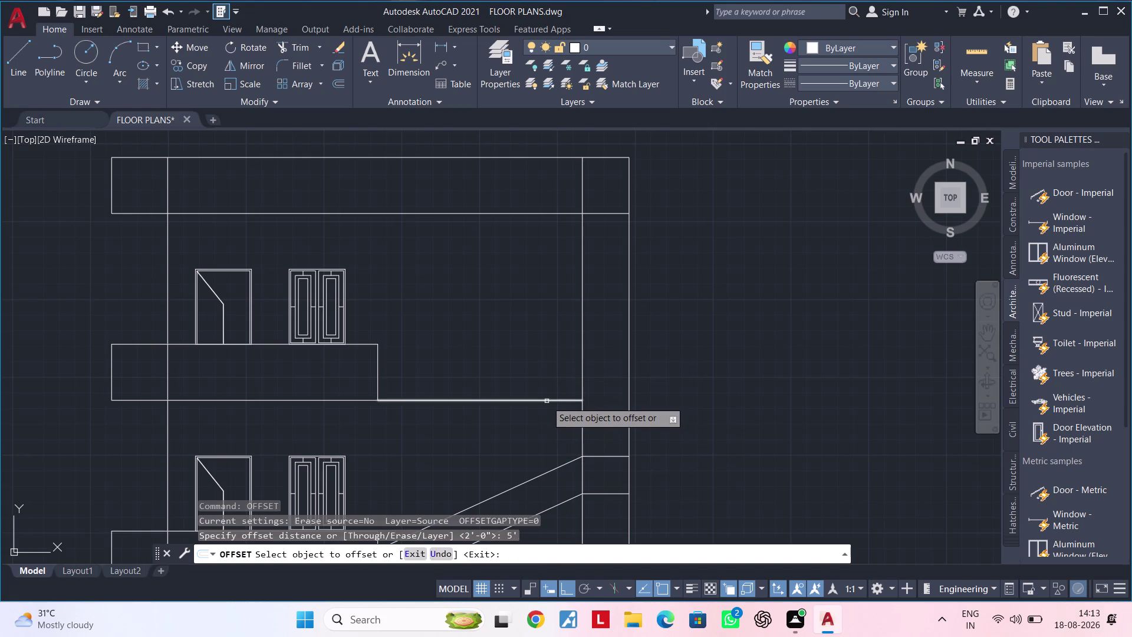
click(547, 401)
click(545, 329)
middle_drag(548, 333, 463, 322)
key(Escape)
key(Escape)
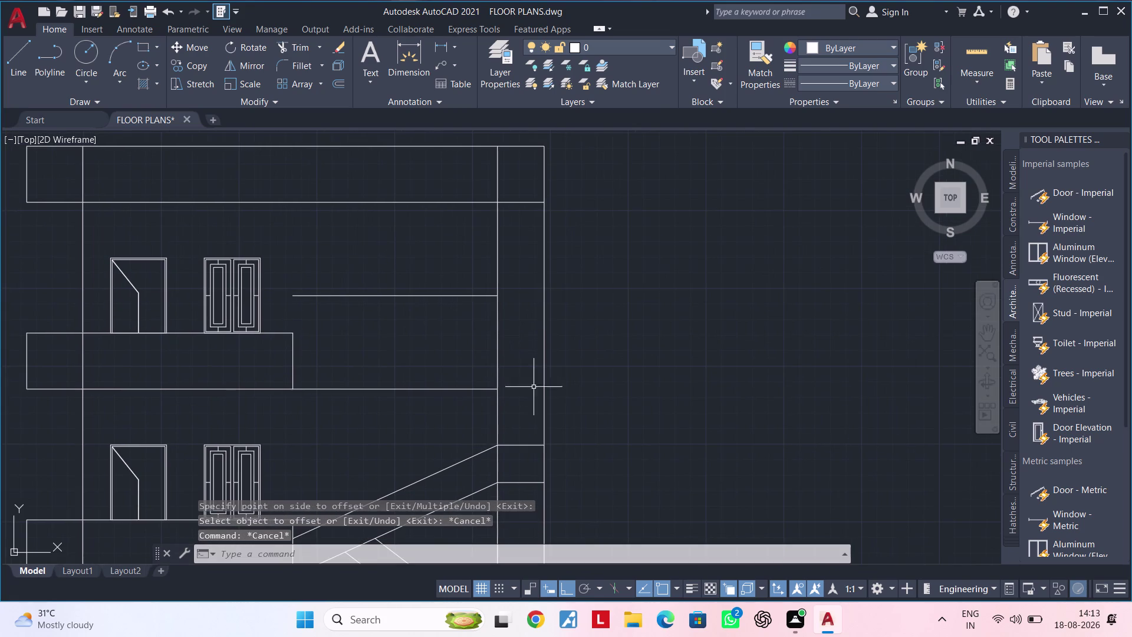
Copy the two short landing lines 8 feet up from the landing wall corner.
click(490, 425)
click(582, 493)
key(c)
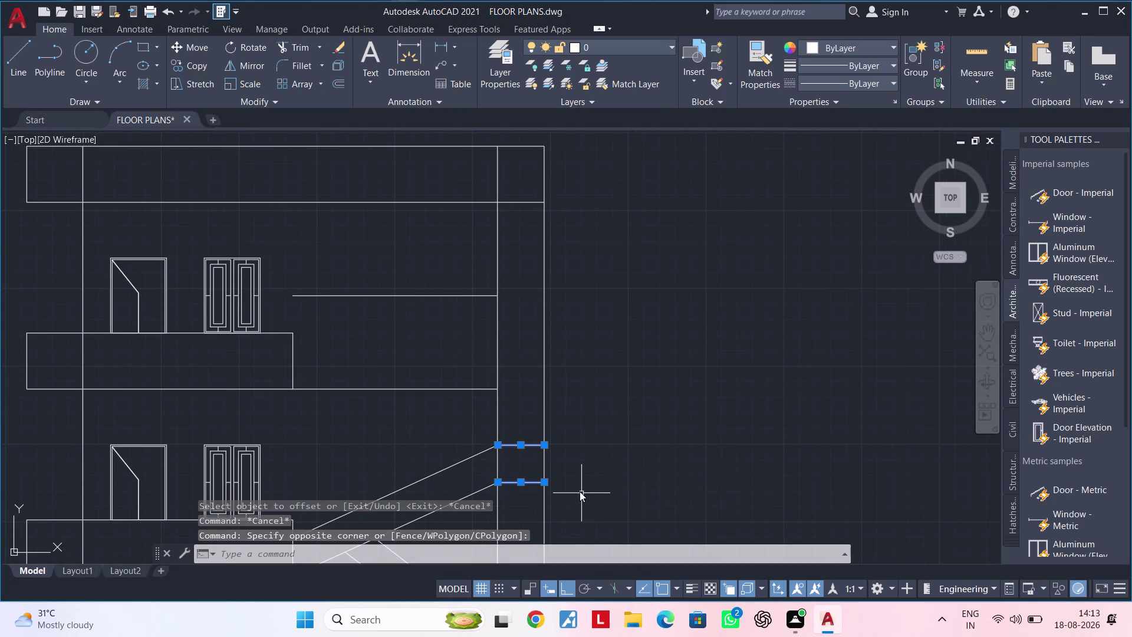
key(o)
key(space)
click(499, 446)
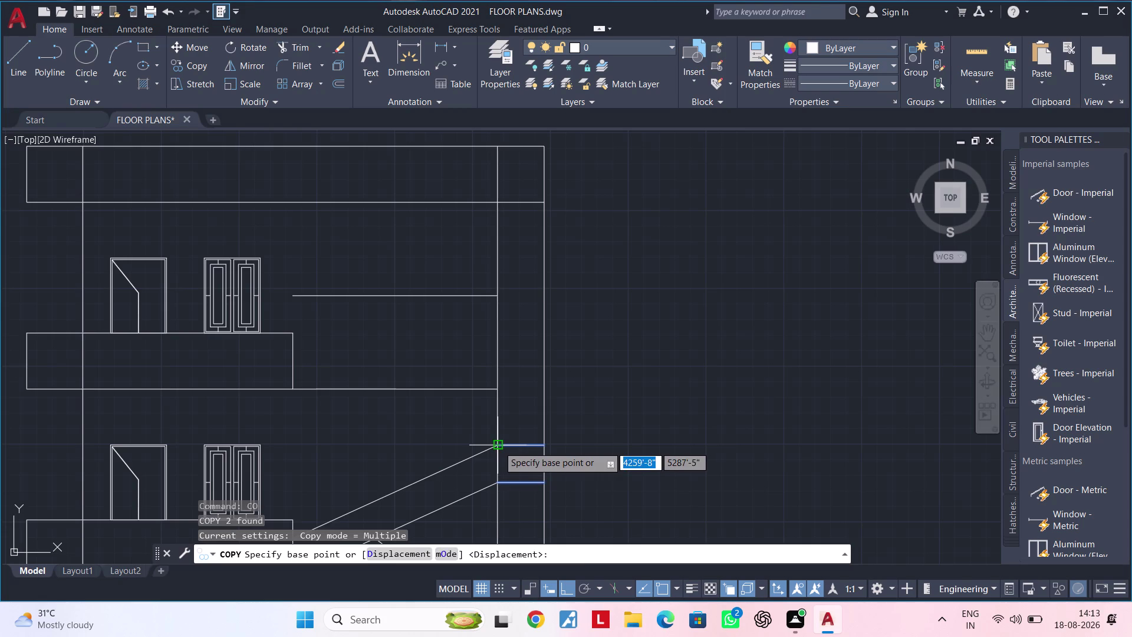
click(500, 297)
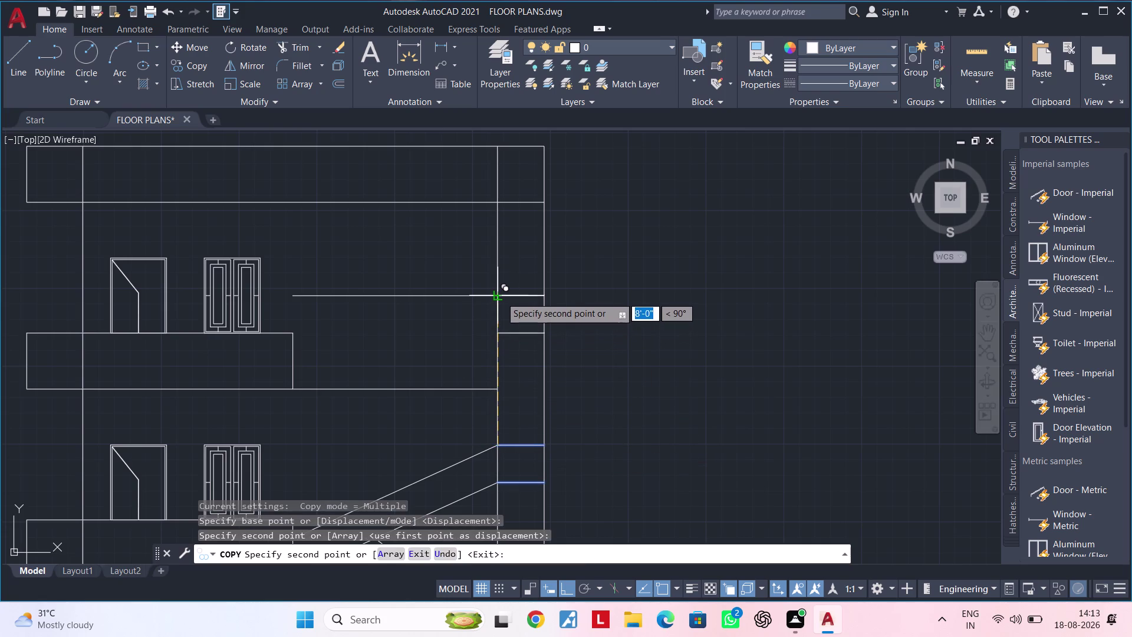
key(Escape)
middle_drag(515, 334, 624, 344)
key(Escape)
Delete the extra short copied line near the wall.
middle_drag(632, 379, 621, 338)
key(Escape)
key(Escape)
middle_drag(618, 338, 595, 345)
key(Escape)
click(593, 310)
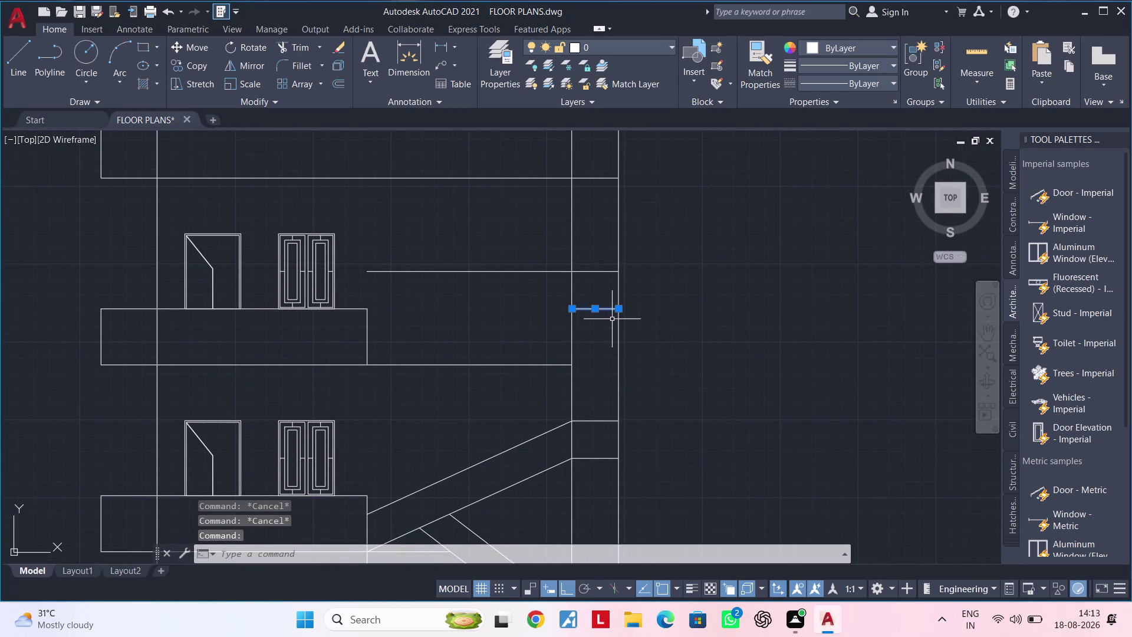
key(Delete)
middle_drag(601, 331, 588, 429)
key(Escape)
middle_drag(578, 396, 565, 424)
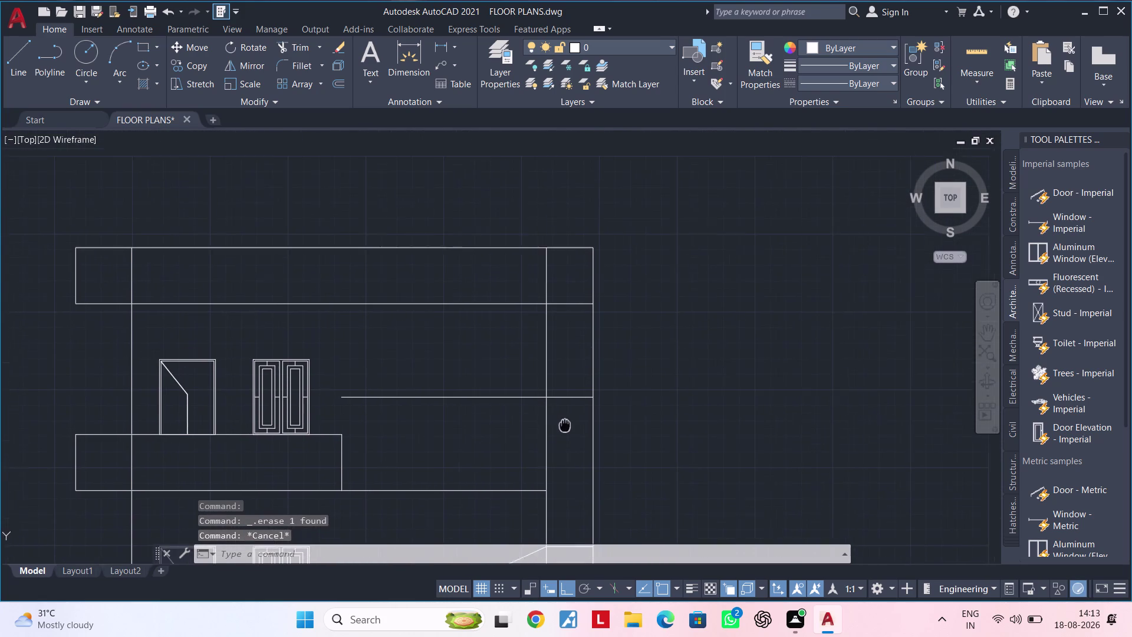
middle_drag(565, 425, 564, 426)
key(Escape)
key(Escape)
key(Escape)
Offset the new upper line 2 feet above it.
text(OF)
key(space)
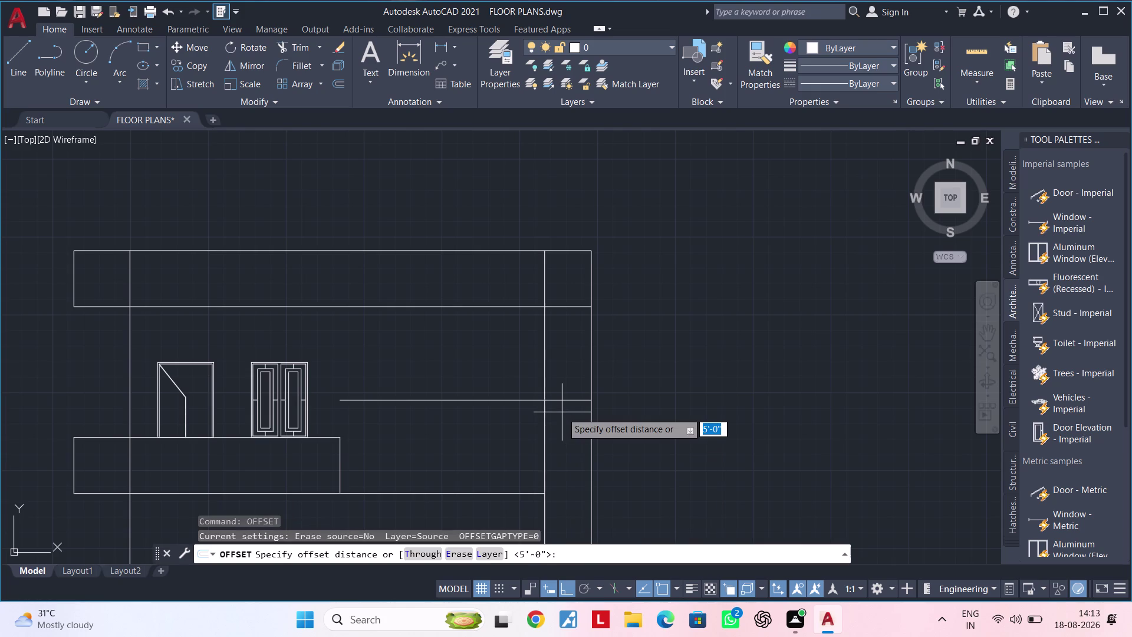
text(2')
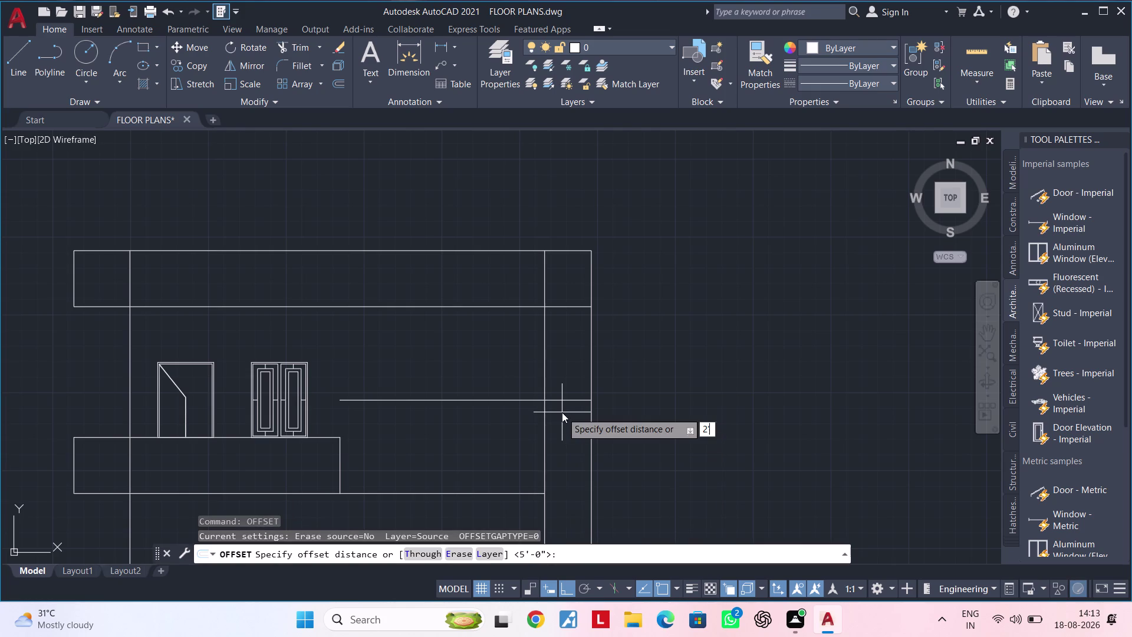
key(Return)
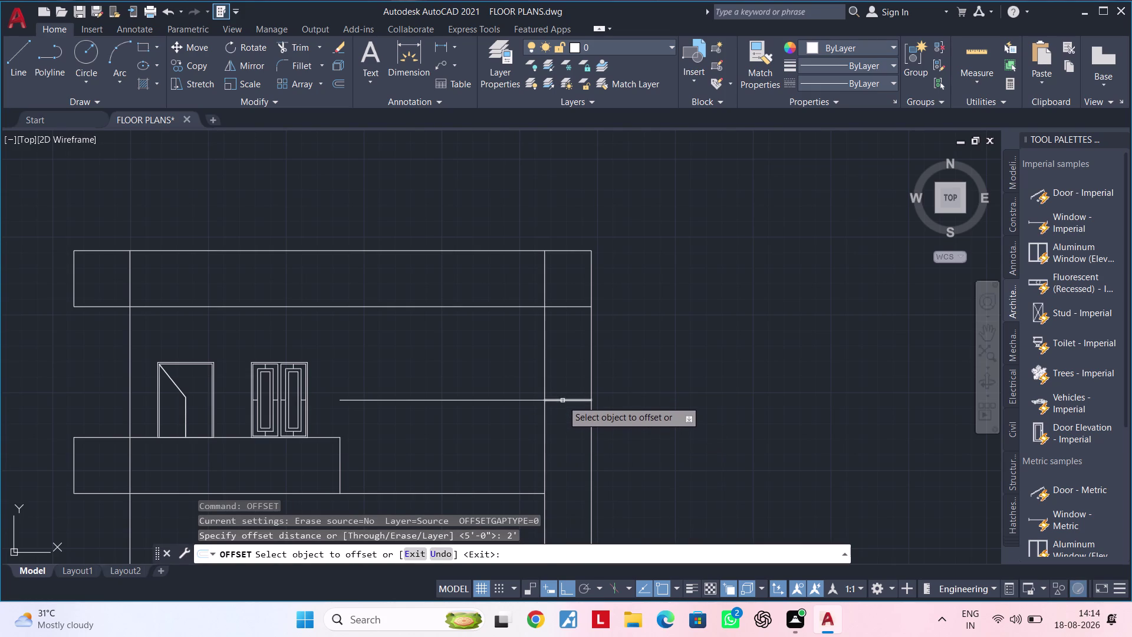
click(562, 401)
click(563, 357)
key(Escape)
key(Escape)
scroll(up, 3)
middle_drag(570, 340, 567, 352)
key(Escape)
key(Escape)
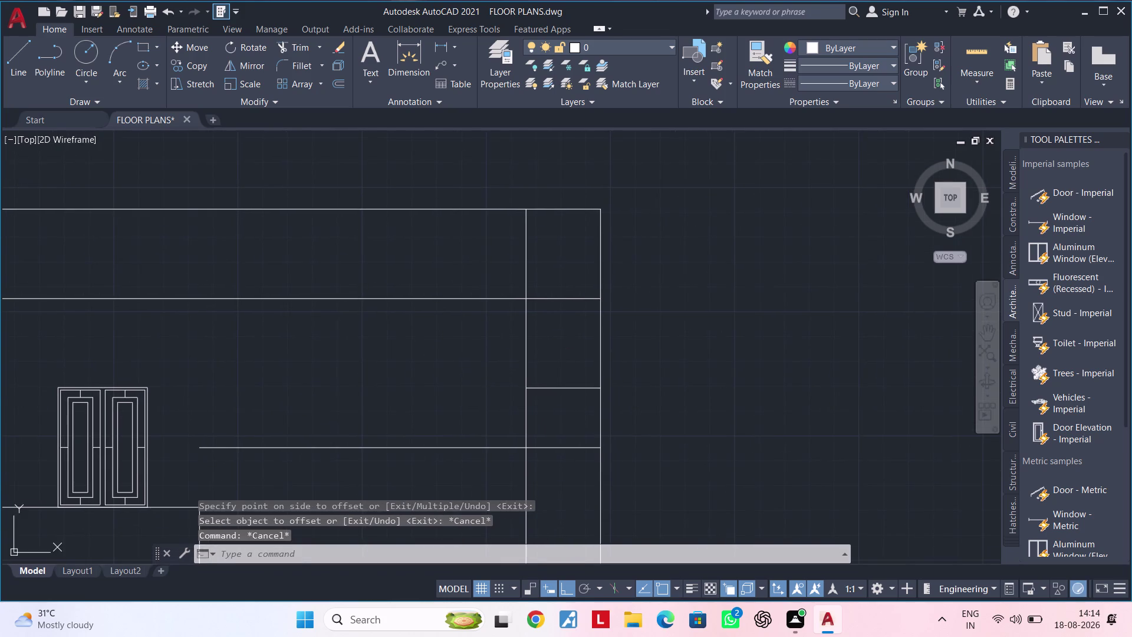
scroll(down, 3)
middle_drag(567, 352, 533, 362)
key(Escape)
key(Escape)
key(Escape)
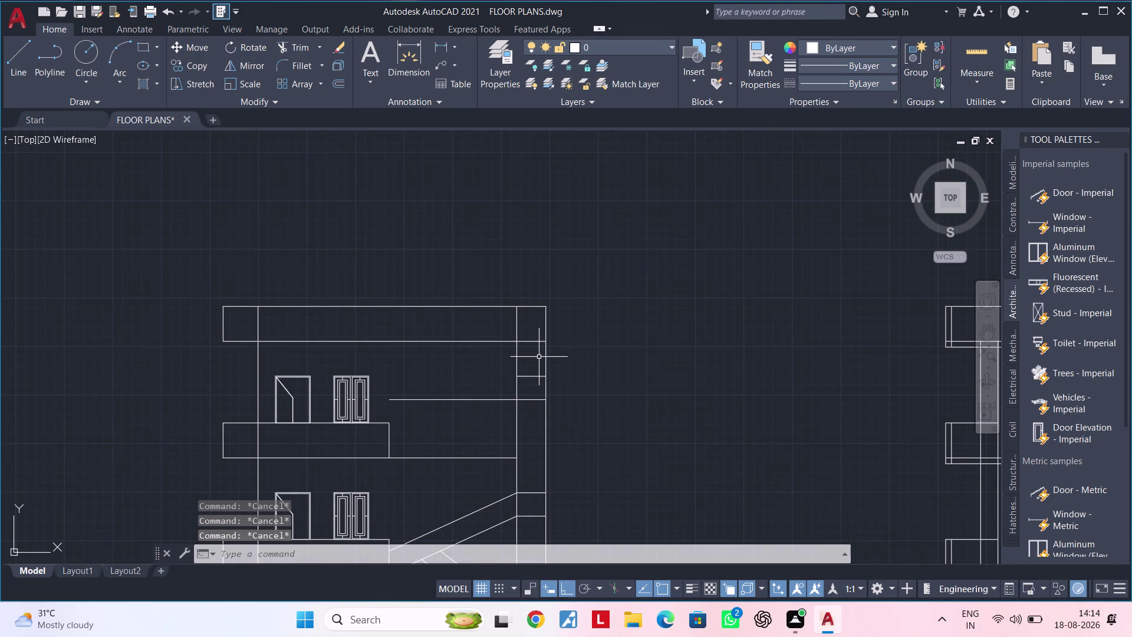
Trim the excess segment at the upper staircase landing with TR.
text(TR)
key(space)
scroll(up, 3)
drag(536, 349, 528, 318)
click(501, 310)
scroll(down, 3)
middle_drag(504, 314, 526, 301)
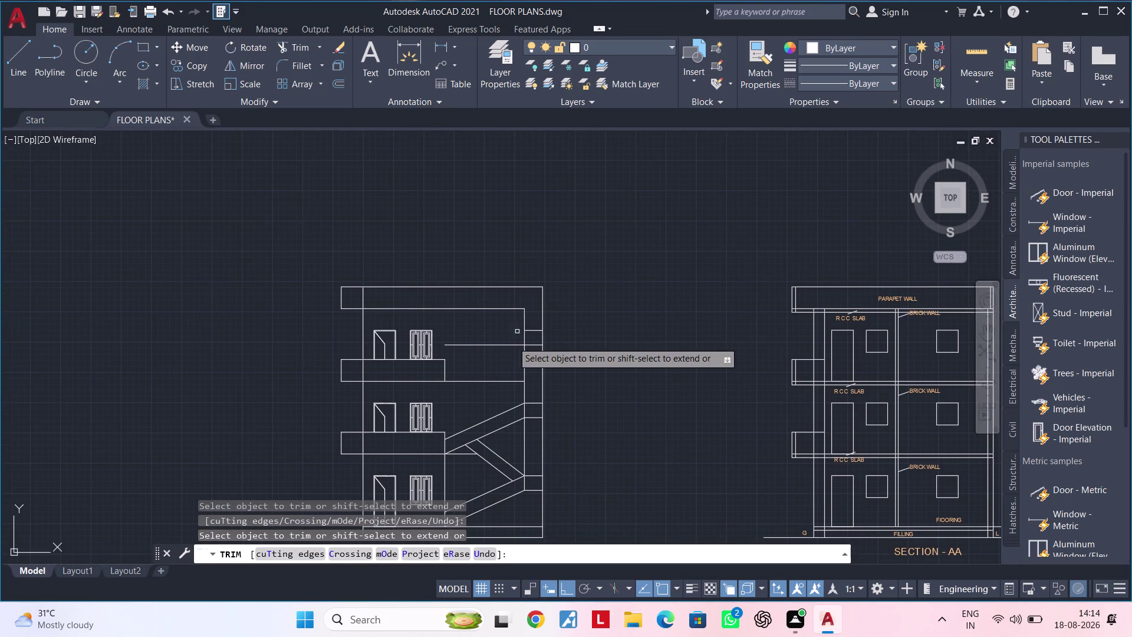
click(506, 345)
scroll(up, 3)
middle_drag(504, 352, 475, 343)
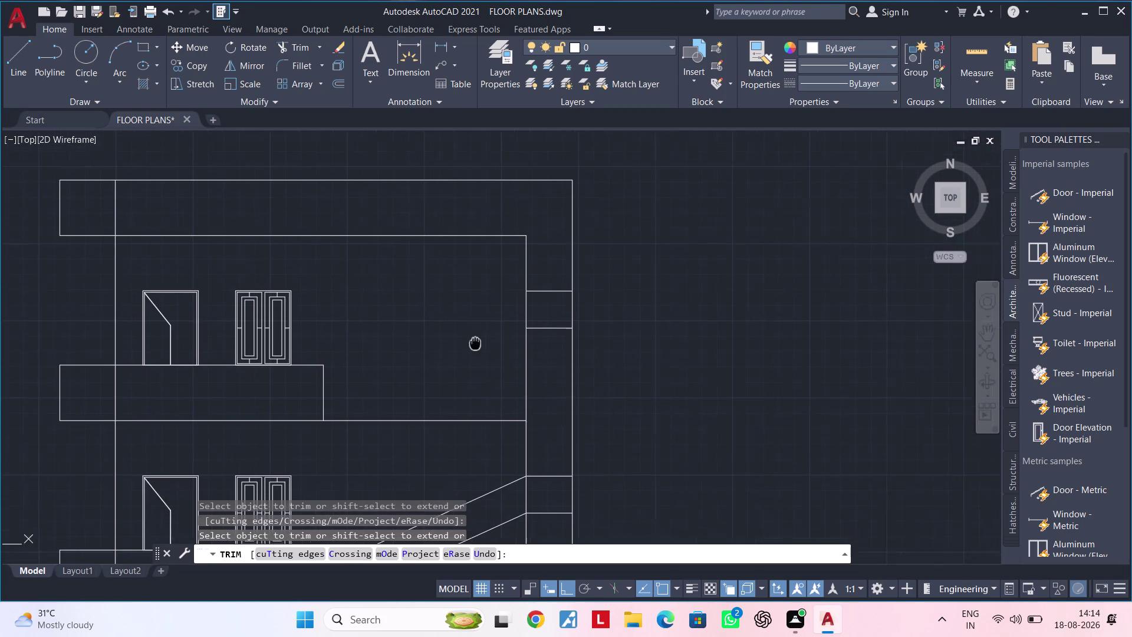
middle_drag(475, 343, 477, 331)
key(Escape)
key(Escape)
key(Escape)
Pan up to the upper floors and begin a new line with L.
scroll(down, 3)
middle_drag(506, 358, 505, 321)
key(Escape)
key(Escape)
middle_drag(489, 340, 489, 329)
key(Escape)
key(Escape)
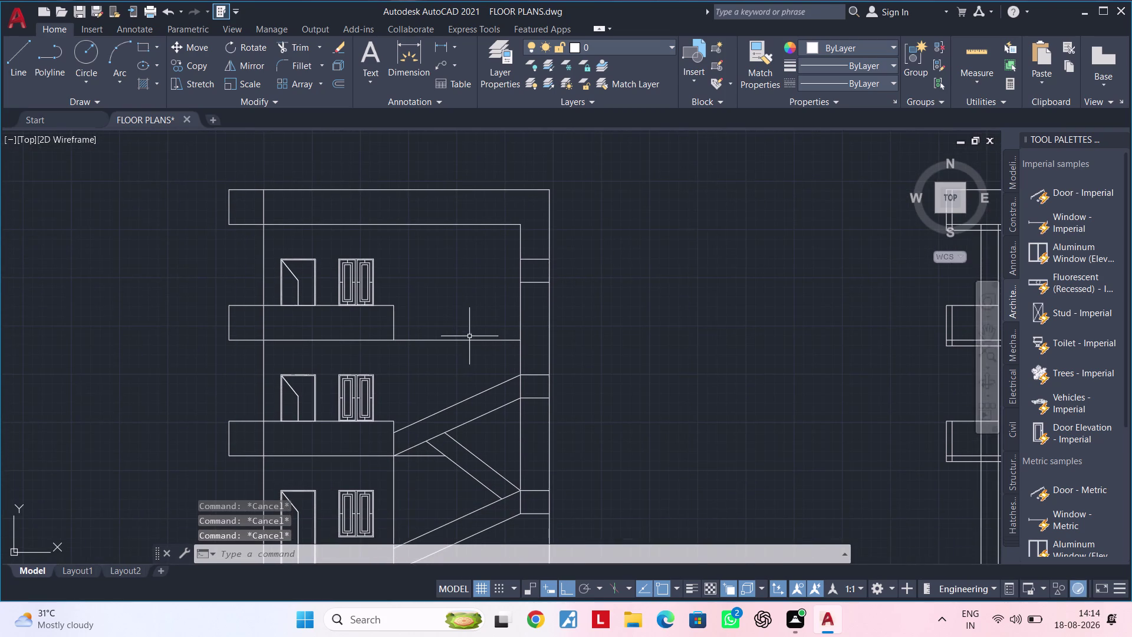
middle_drag(469, 337, 475, 324)
key(Escape)
middle_drag(489, 300, 463, 313)
key(Escape)
key(Escape)
key(Escape)
key(Escape)
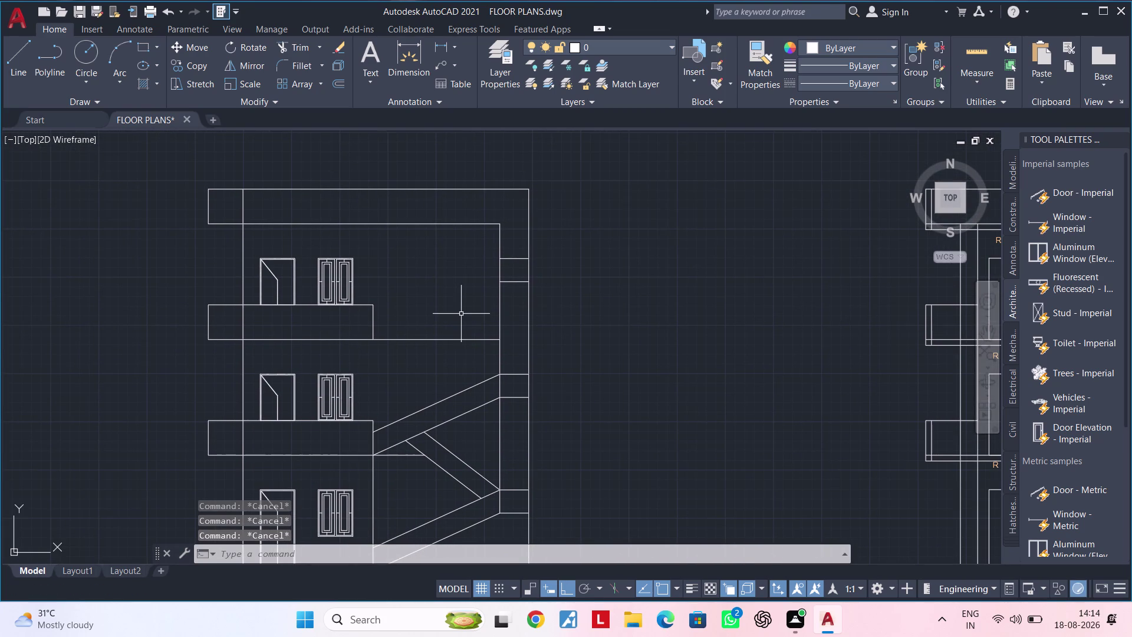
text(L)
key(space)
scroll(up, 3)
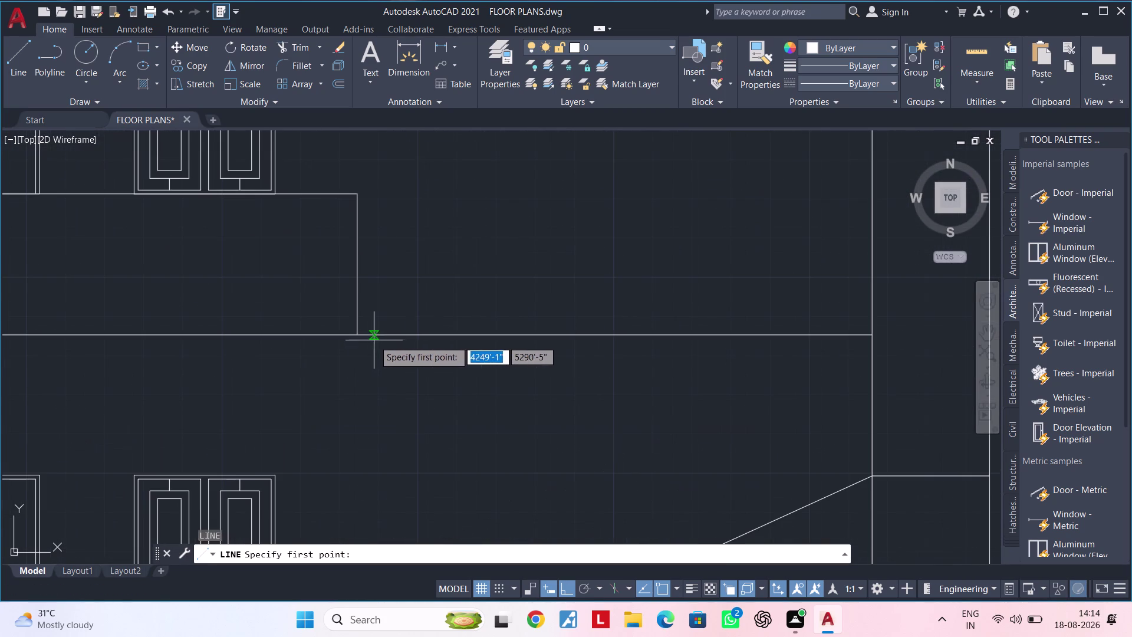
Draw a sloped stair line from the first-floor slab corner to the upper landing corner.
click(360, 335)
middle_drag(522, 247, 358, 378)
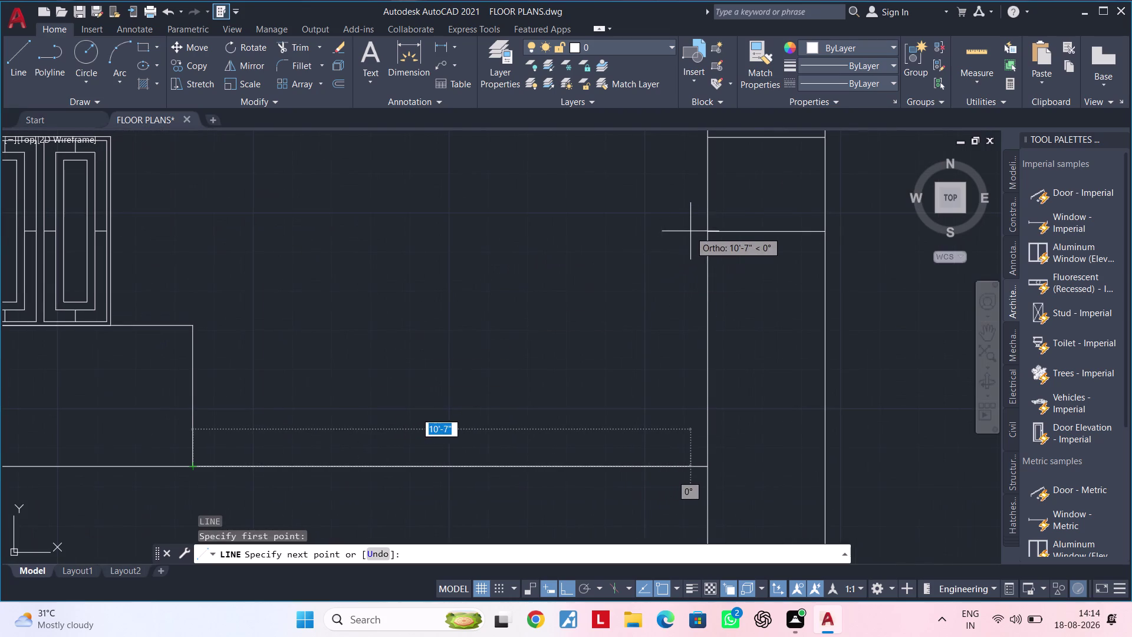
click(704, 232)
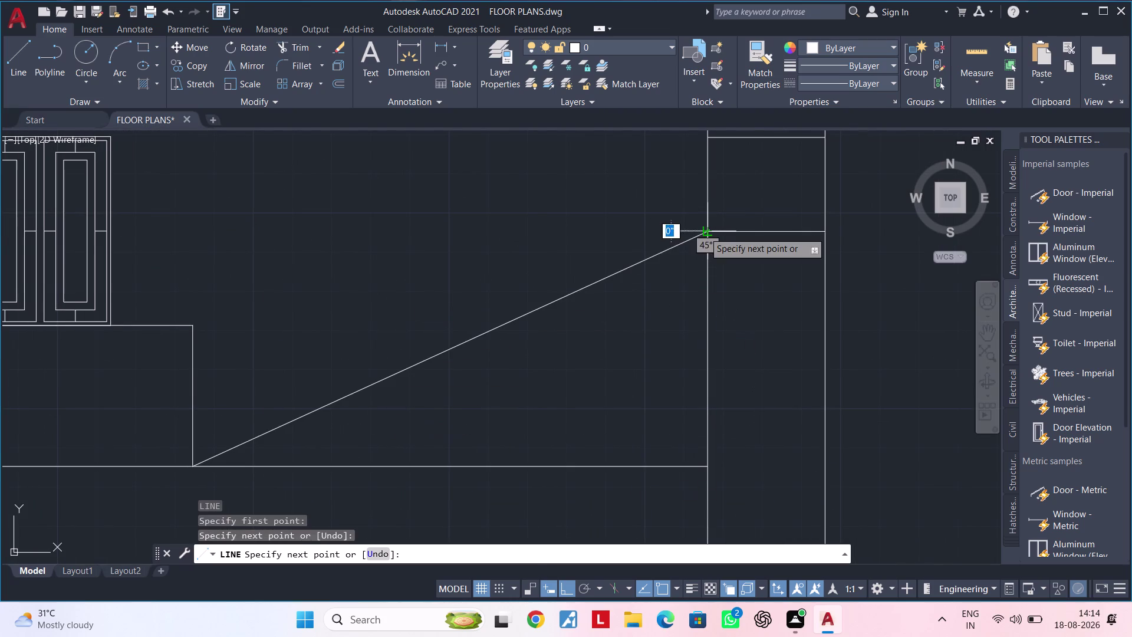
middle_drag(670, 298, 641, 380)
key(Escape)
key(Escape)
scroll(down, 3)
middle_drag(572, 332, 564, 341)
key(Escape)
key(Escape)
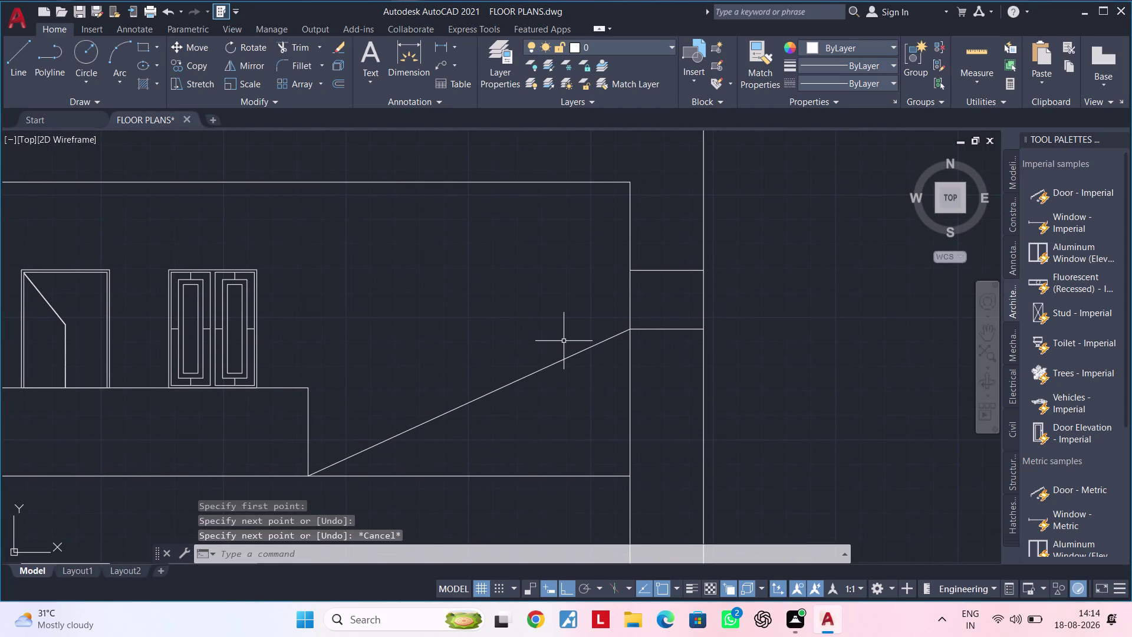
Offset the new diagonal line 2' upward.
text(OF 2)
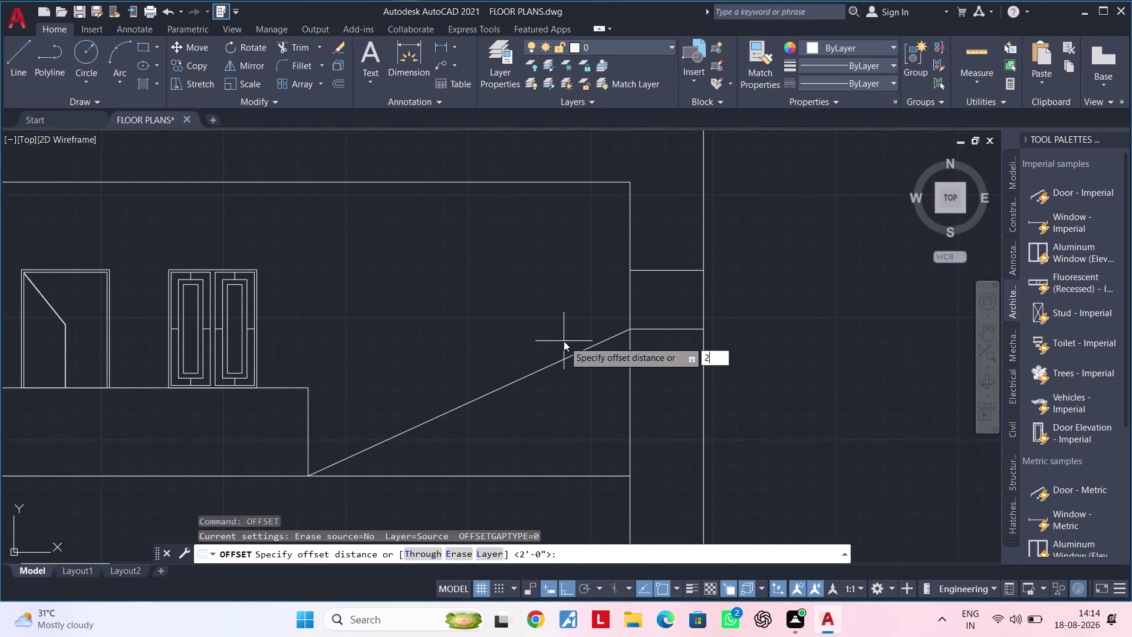
text(')
key(Return)
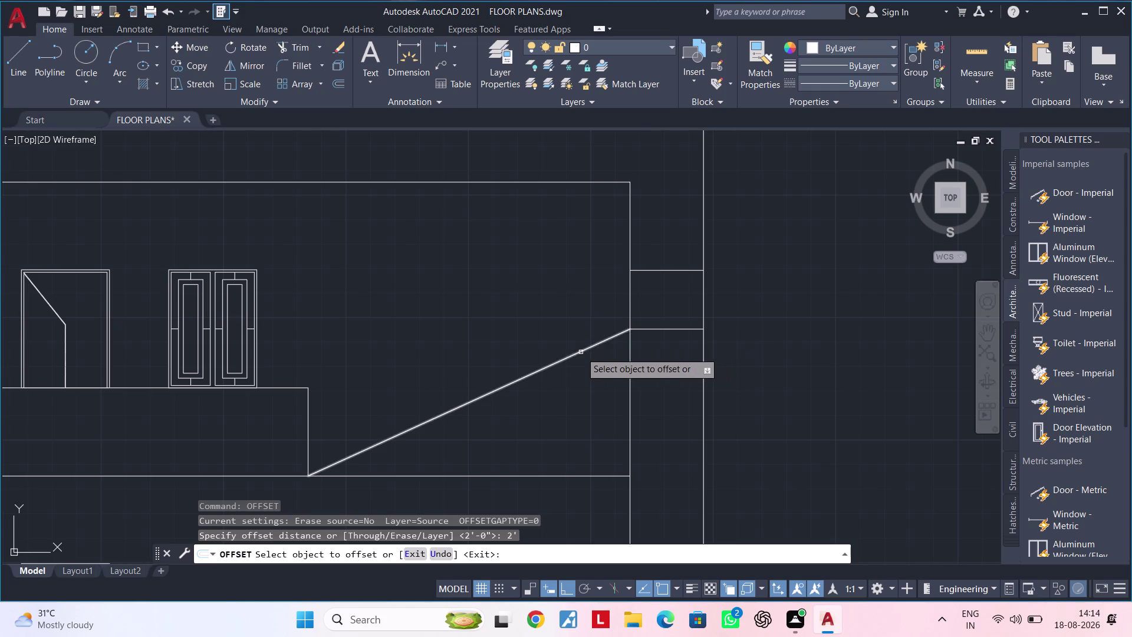
click(581, 352)
click(564, 325)
middle_drag(563, 333, 530, 346)
key(Escape)
key(Escape)
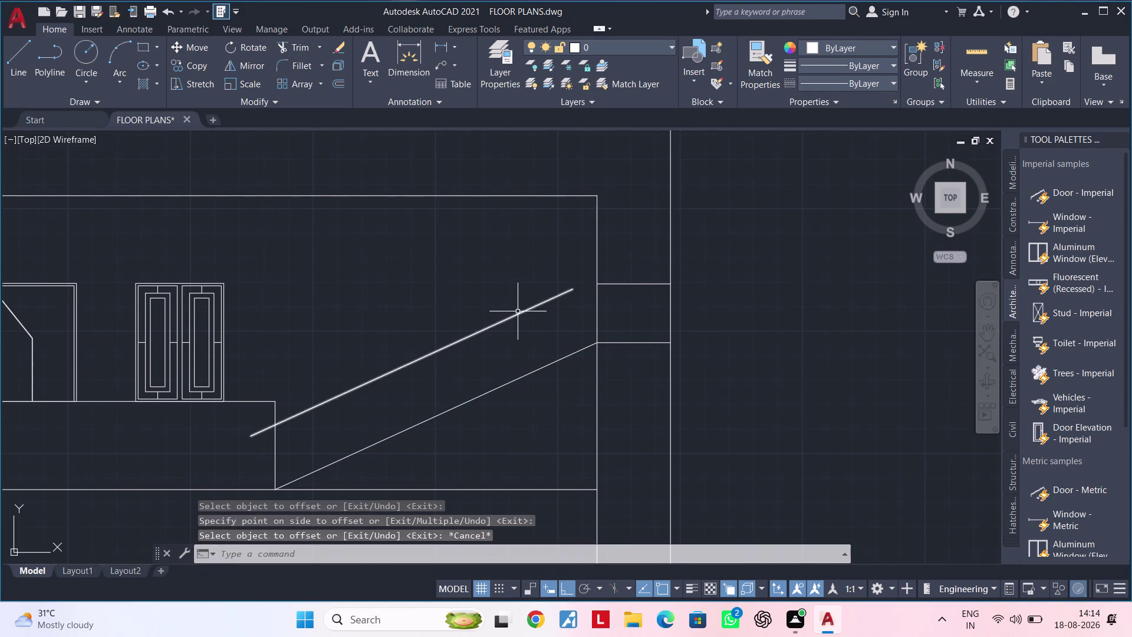
Move the offset diagonal so its upper end meets the landing wall.
click(517, 311)
text(M)
key(space)
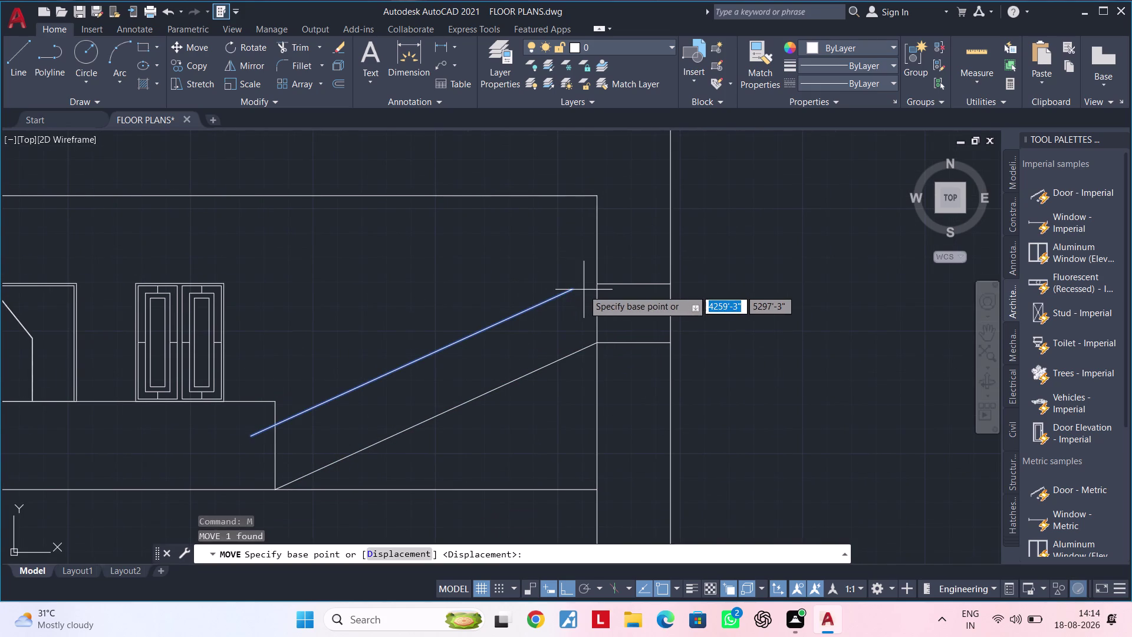
click(574, 289)
click(595, 286)
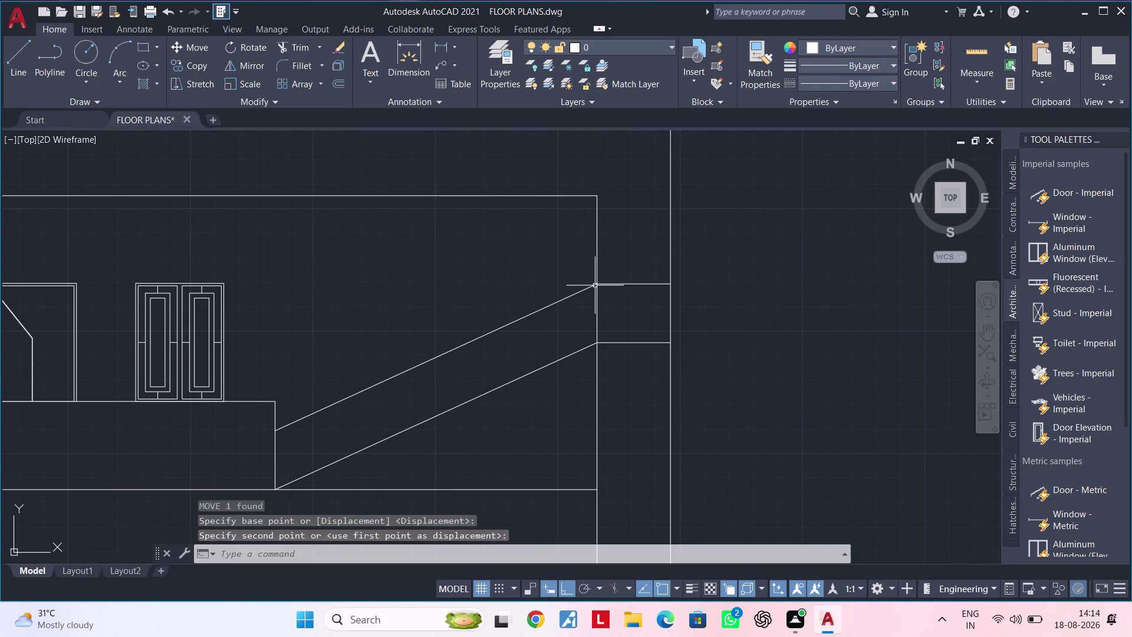
scroll(down, 3)
middle_drag(581, 317, 590, 282)
scroll(down, 3)
middle_drag(586, 314, 579, 307)
Select the two descending stair-flight lines on the lower floor.
key(Escape)
key(Escape)
key(Escape)
key(Escape)
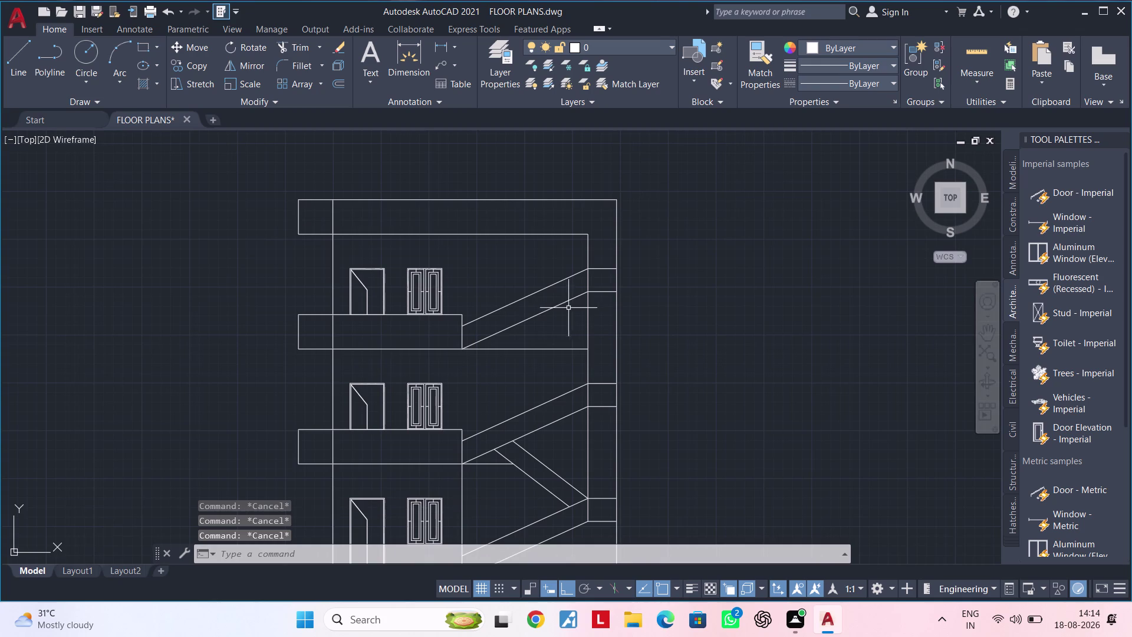
key(Escape)
middle_drag(540, 381, 527, 363)
key(Escape)
key(Escape)
key(Escape)
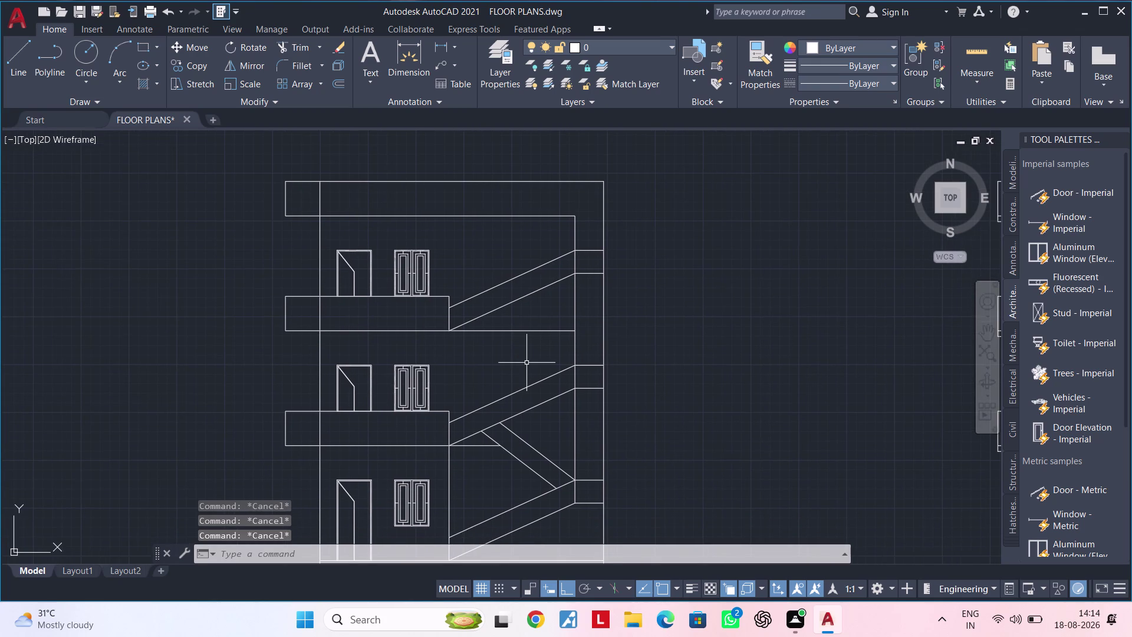
click(542, 450)
click(519, 479)
middle_drag(558, 434, 532, 441)
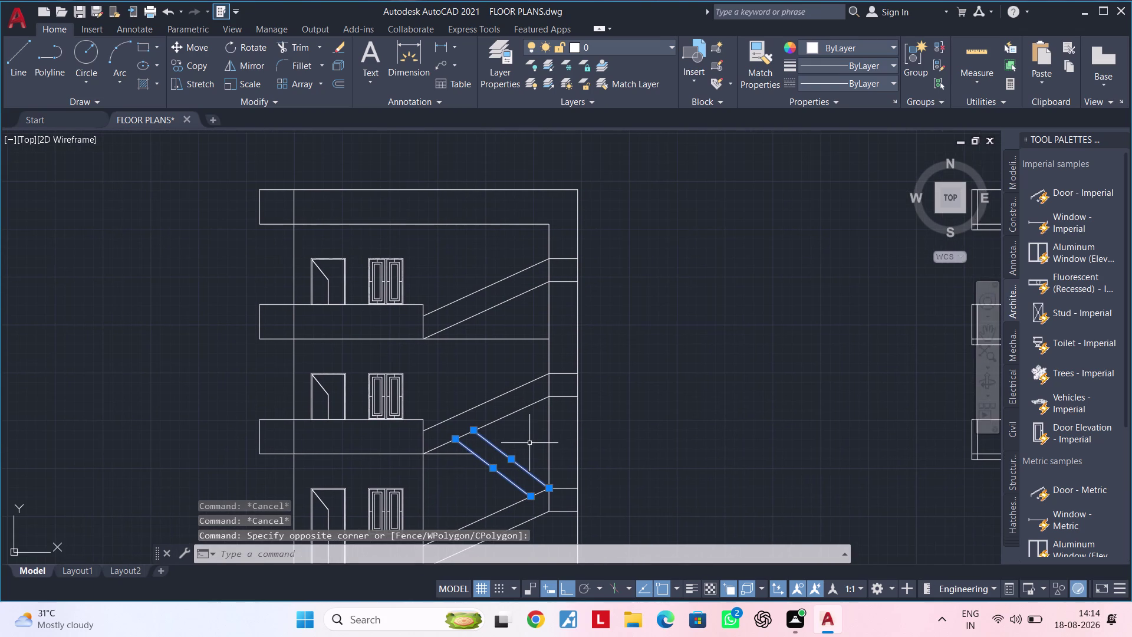
Copy the two flight lines upward from their lower end point.
text(CO)
key(space)
click(549, 492)
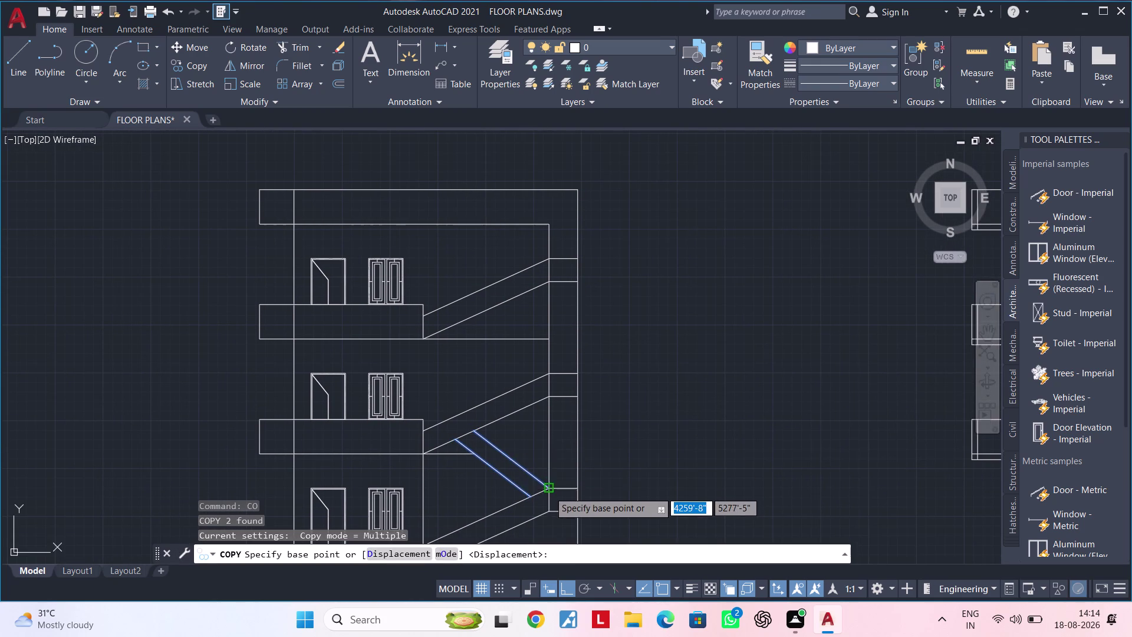
scroll(up, 3)
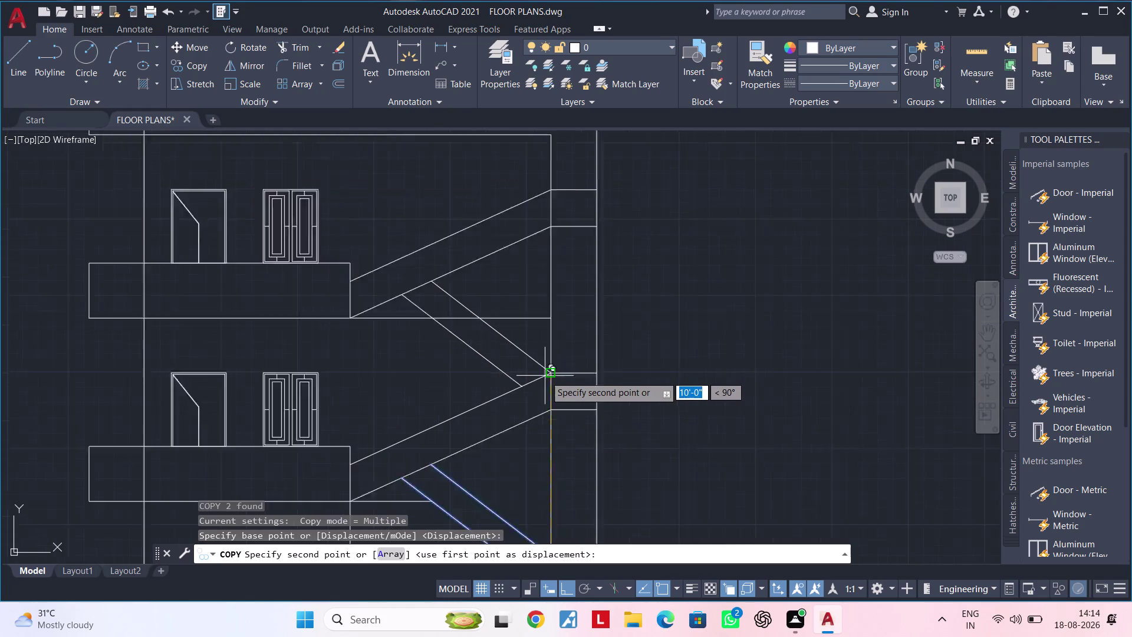
scroll(up, 3)
click(558, 375)
Place the copied stair flight at the top-floor level.
middle_drag(595, 324, 534, 577)
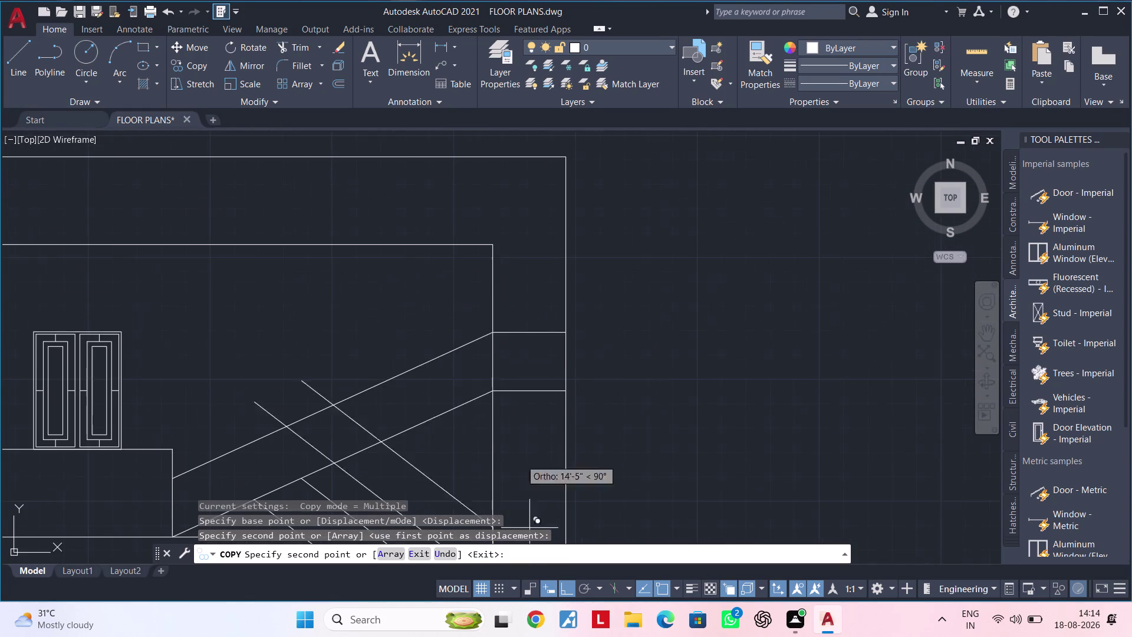
click(492, 329)
scroll(down, 3)
middle_drag(492, 329, 613, 343)
key(Escape)
key(Escape)
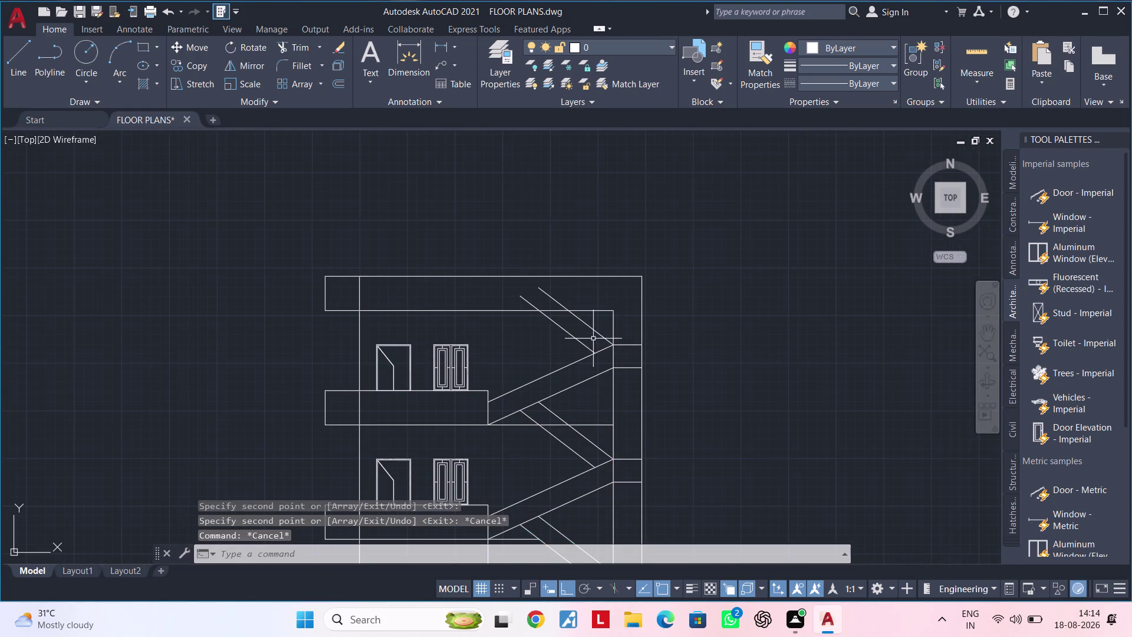
key(Escape)
key(Escape)
key(Escape)
key(Escape)
key(Escape)
Extend the copied flight's upper line to the slab above.
scroll(up, 3)
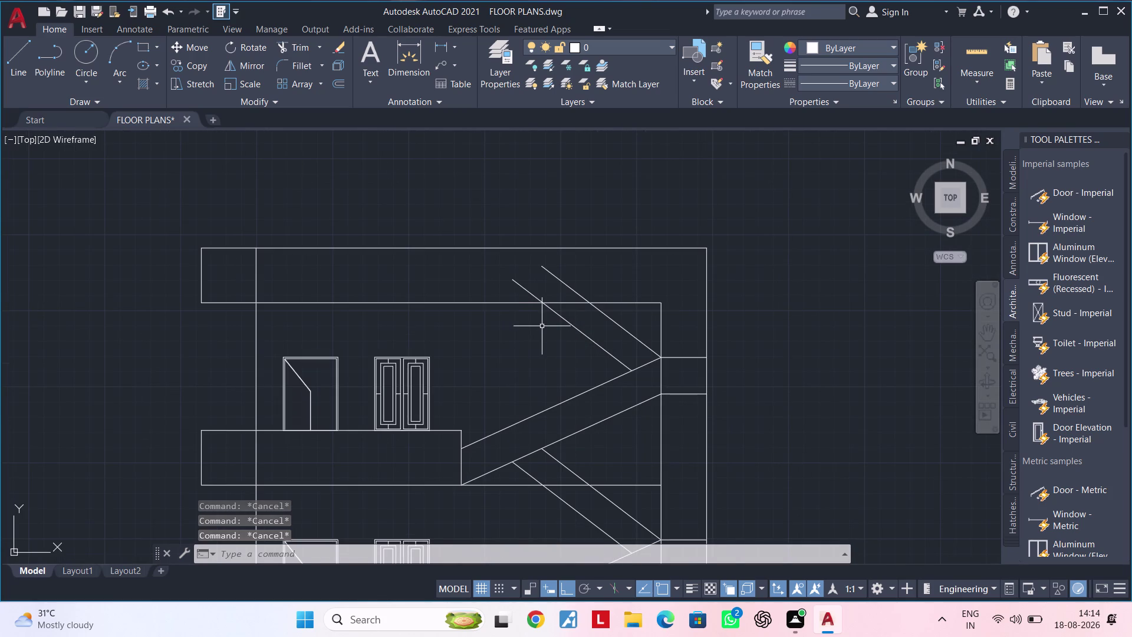
scroll(up, 3)
middle_drag(542, 326, 536, 401)
key(Escape)
key(Escape)
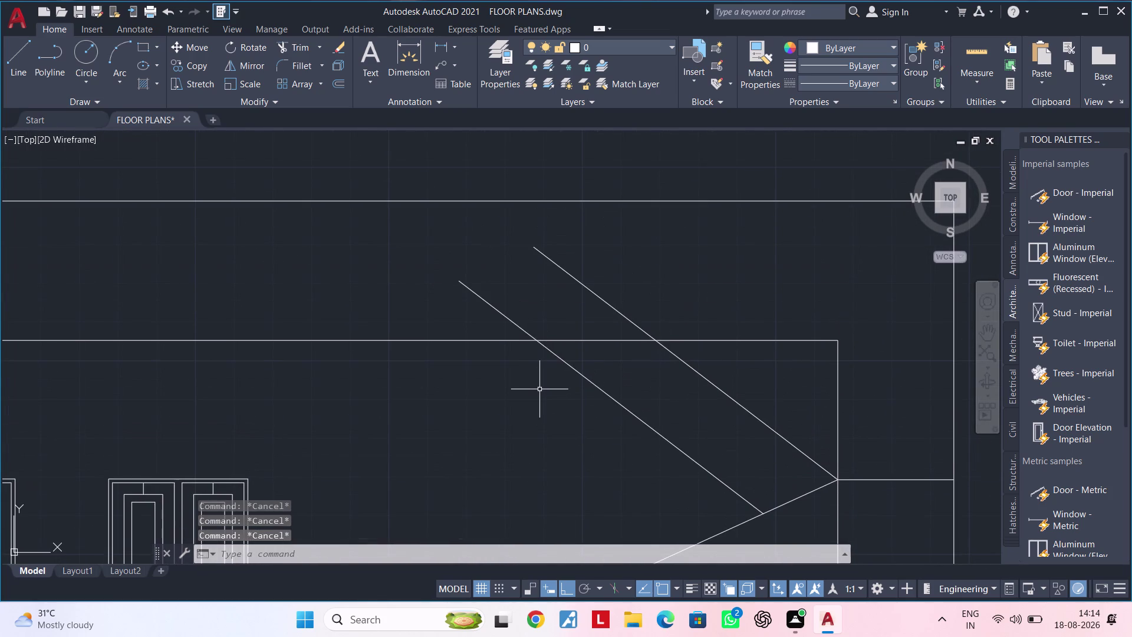
key(e)
key(x)
key(space)
click(587, 284)
key(Escape)
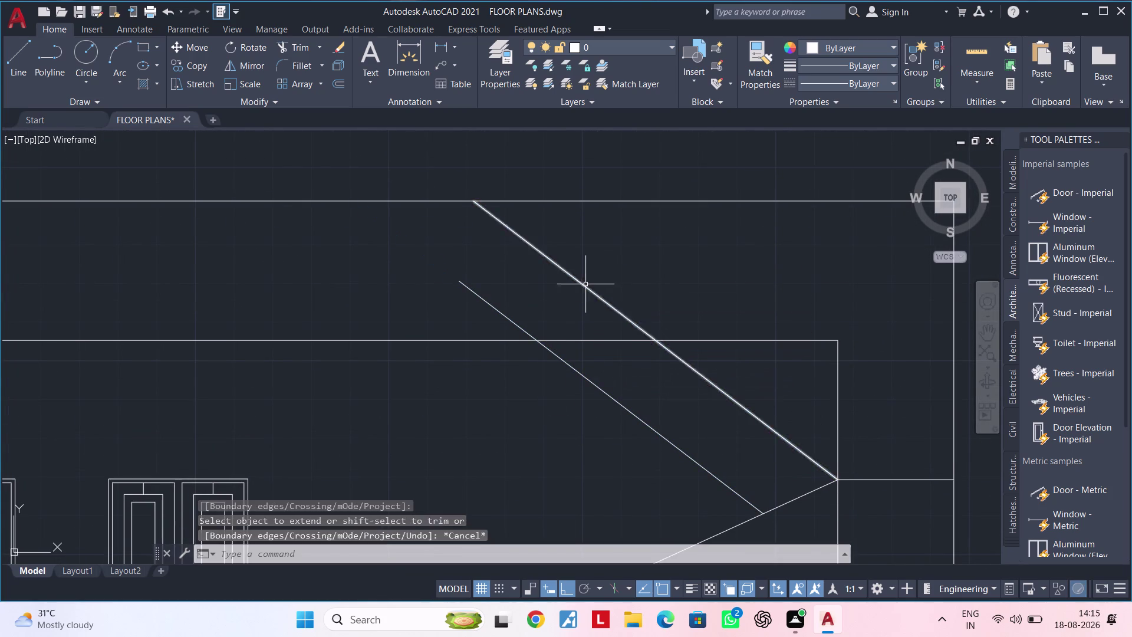
key(Escape)
key(Escape)
text(TR)
key(space)
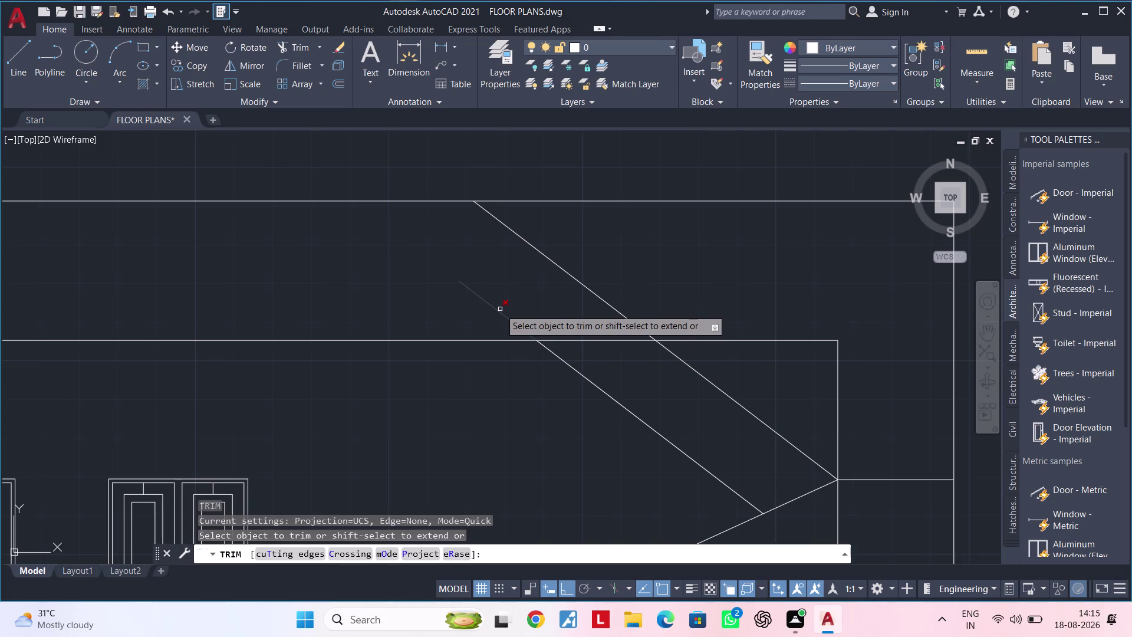
Trim the copied line above the top slab and end the trim.
click(500, 309)
scroll(down, 3)
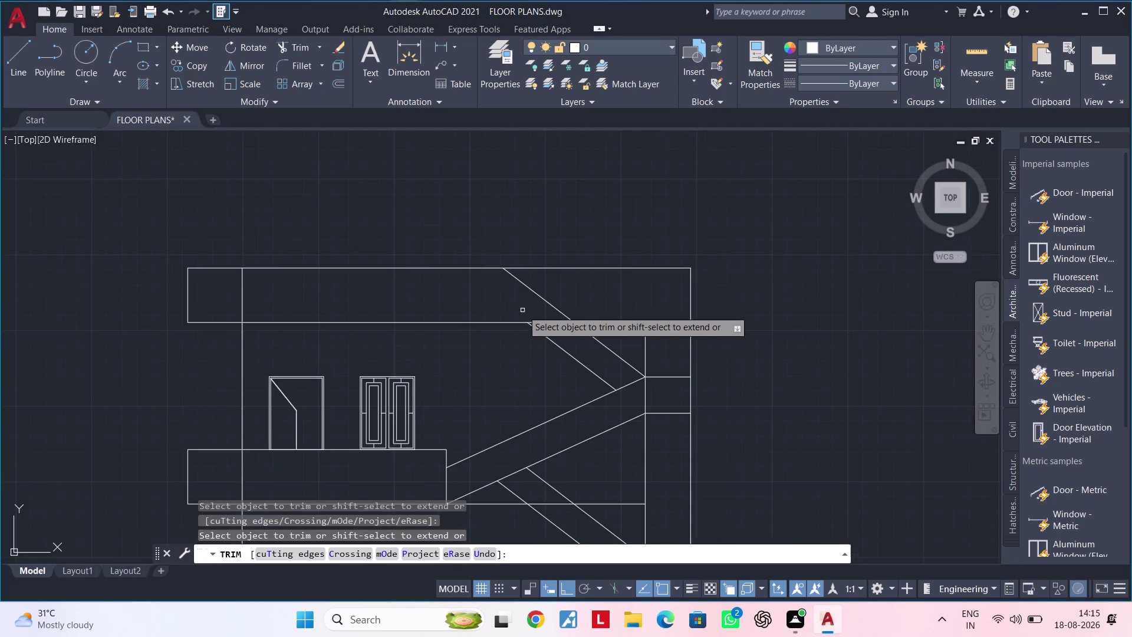
middle_drag(523, 310, 460, 335)
key(Escape)
key(Escape)
key(Escape)
Draw a vertical line from where the flight meets the slab to below it.
text(L)
key(space)
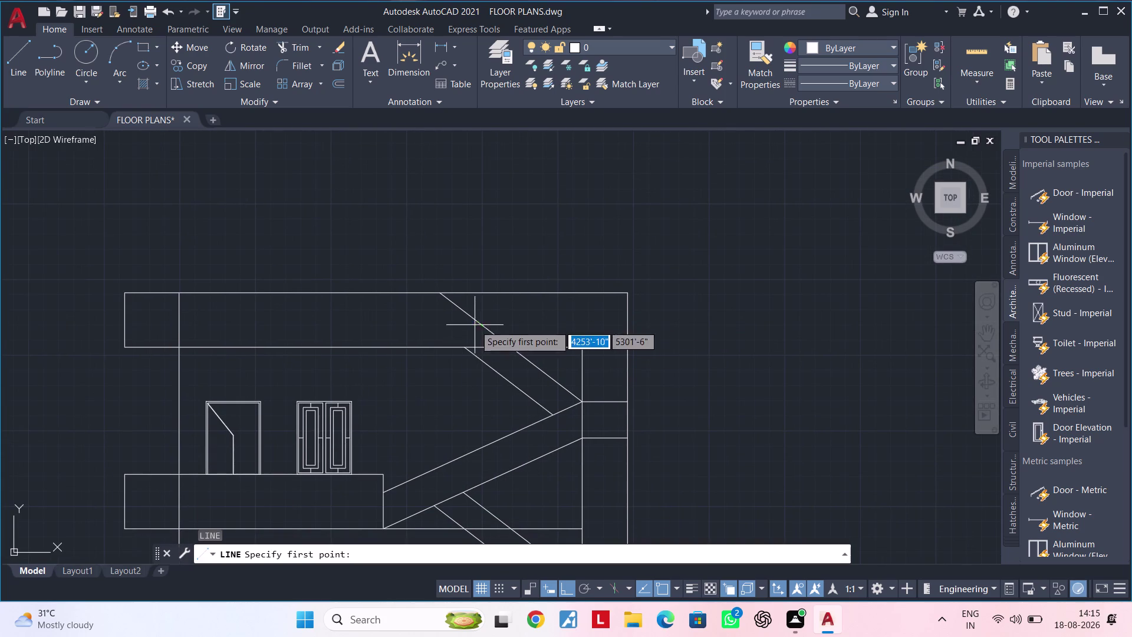
click(444, 295)
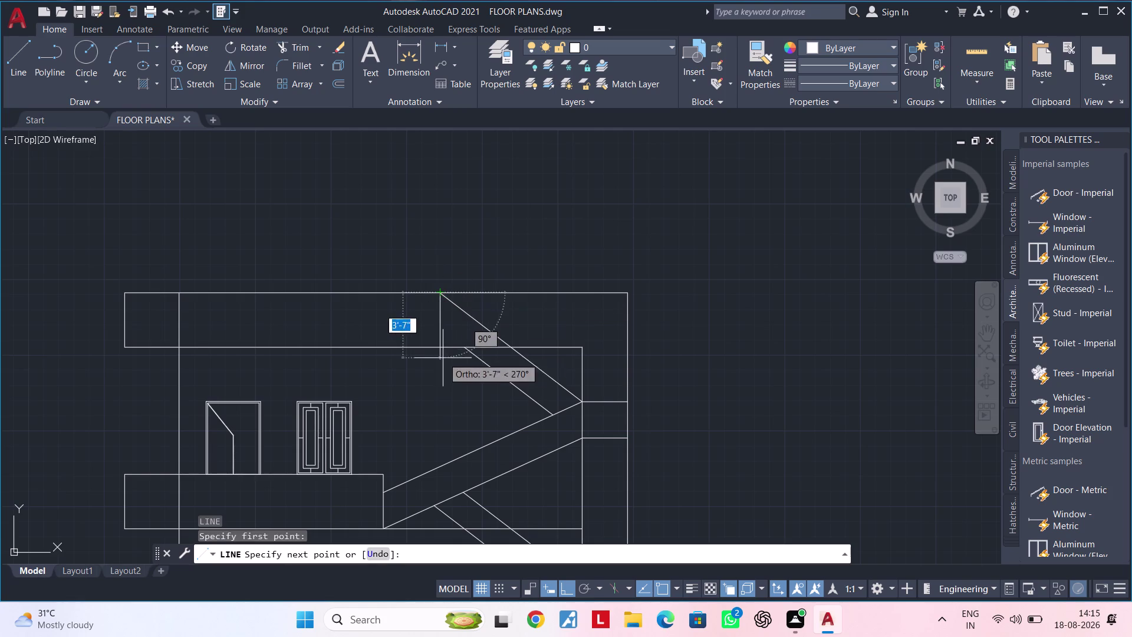
click(441, 348)
key(Escape)
key(Escape)
Delete an unwanted line on the top floor.
middle_drag(473, 378, 503, 372)
key(Escape)
key(Escape)
click(530, 369)
key(Delete)
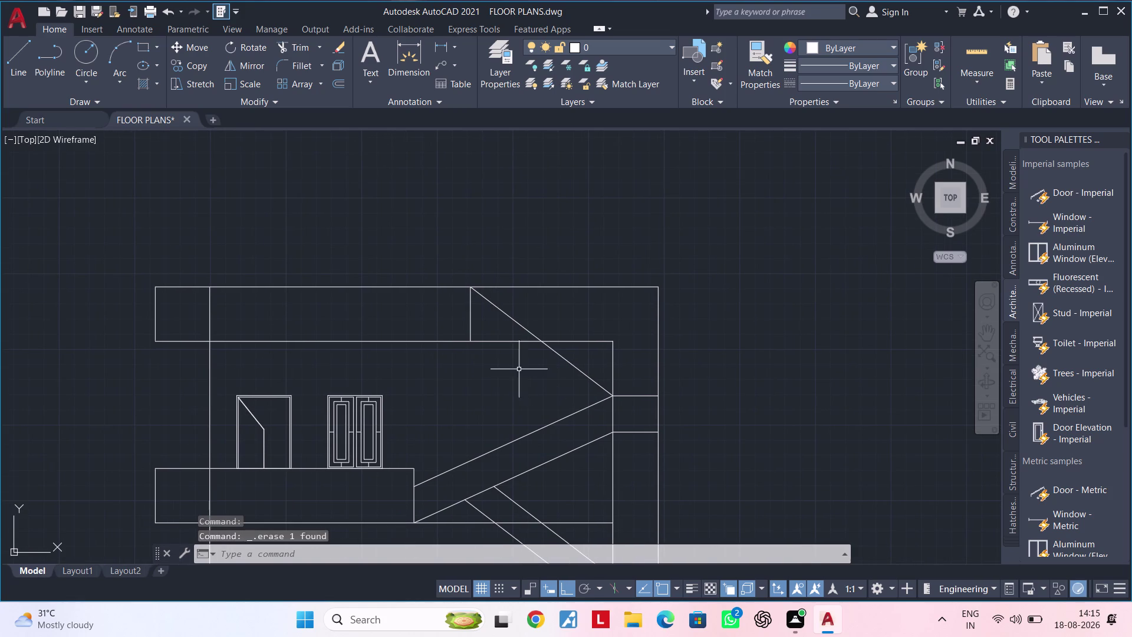
Draw a vertical line from the flight end down to the slab.
key(l)
key(space)
click(471, 342)
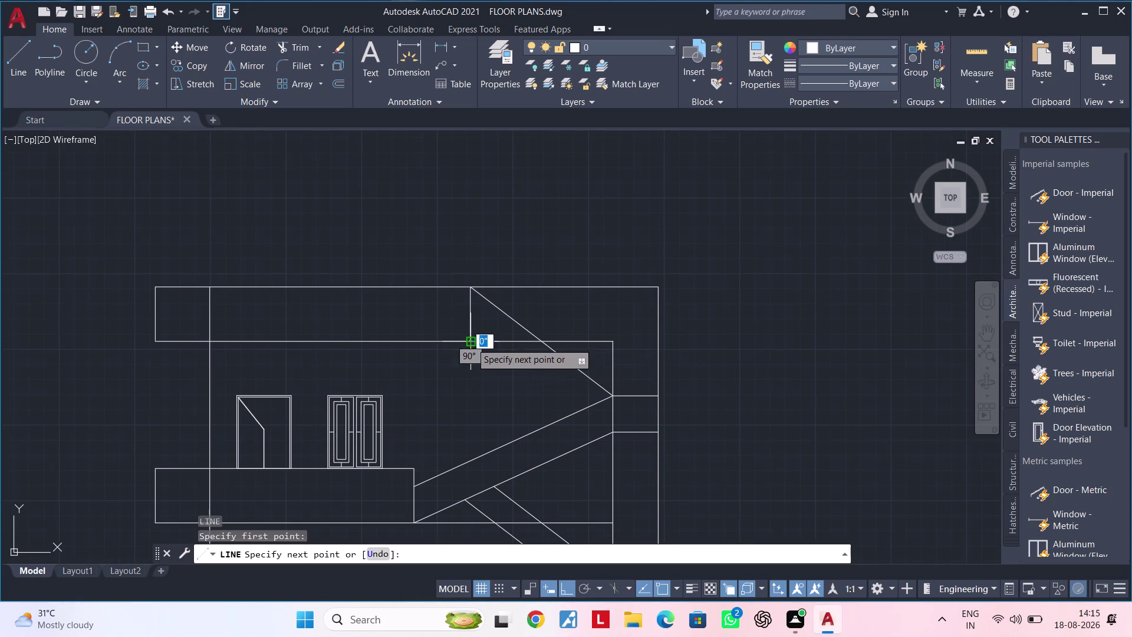
click(559, 419)
key(Escape)
middle_click(572, 406)
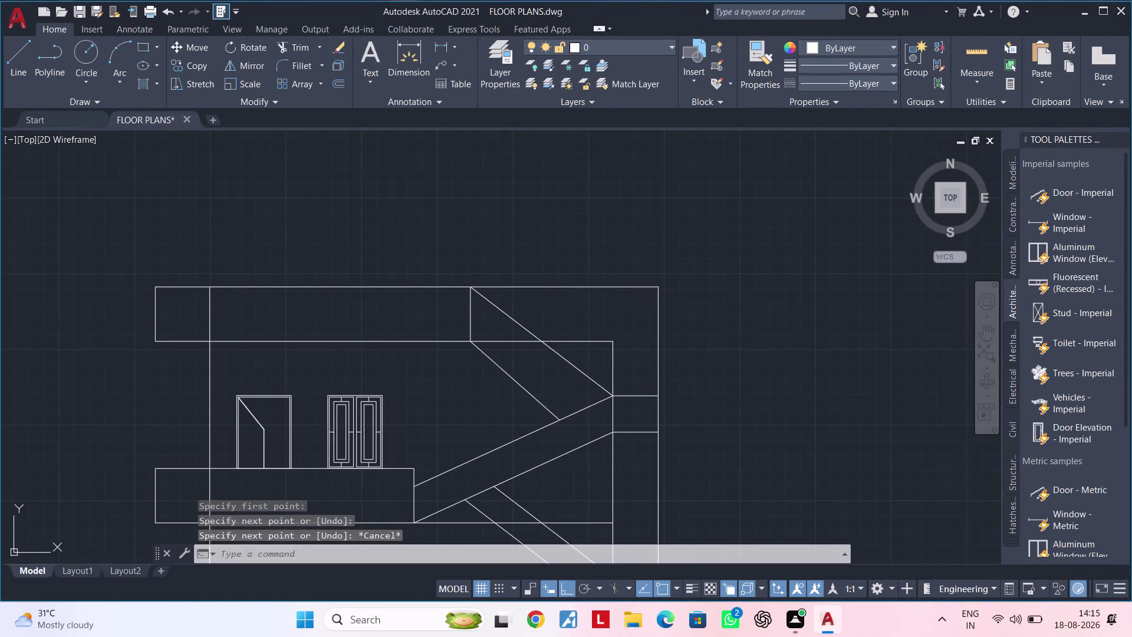
key(Escape)
Delete the stray short diagonal segment at the top.
click(528, 397)
key(Escape)
click(526, 387)
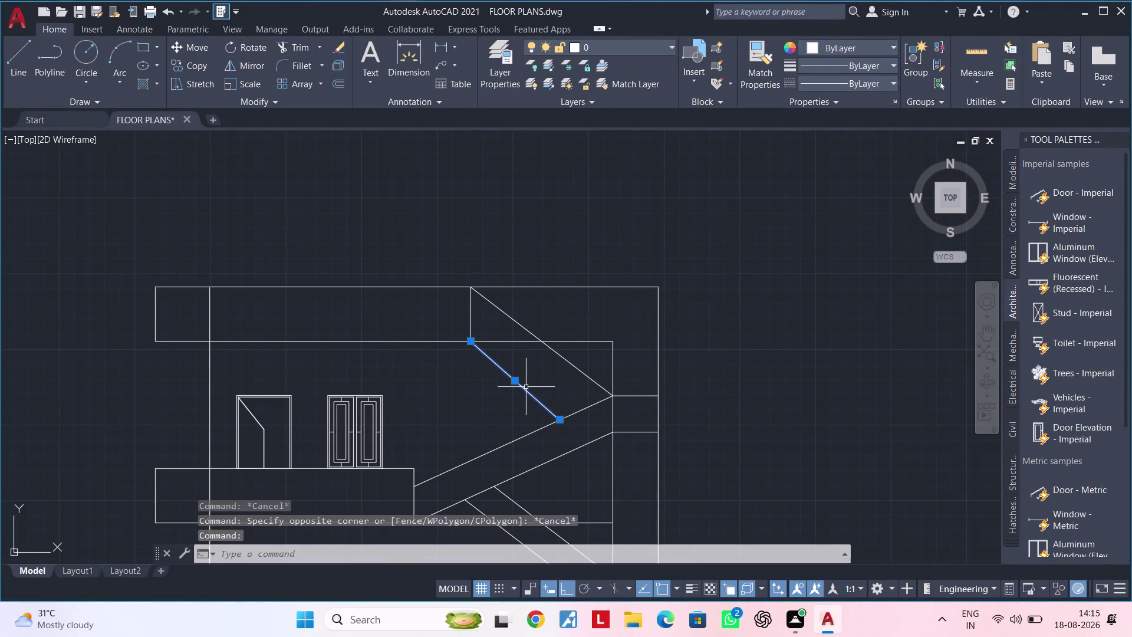
key(Delete)
middle_drag(521, 388, 536, 378)
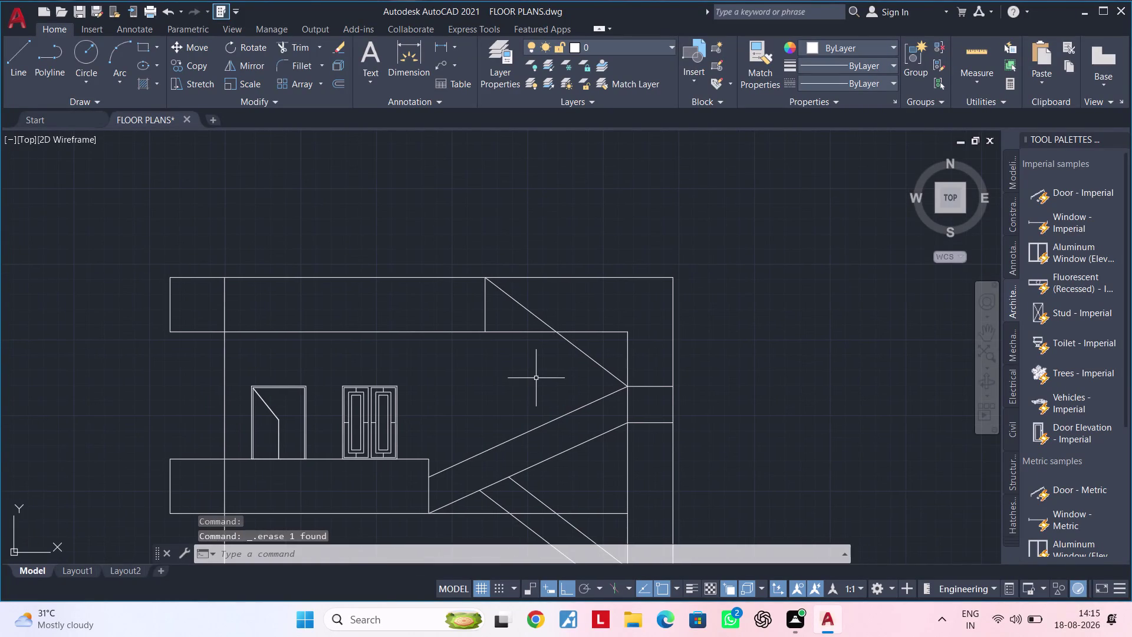
Recover from the accidental Ctrl+X by undoing several recent edits.
key(ctrl+x)
key(ctrl+x)
key(Escape)
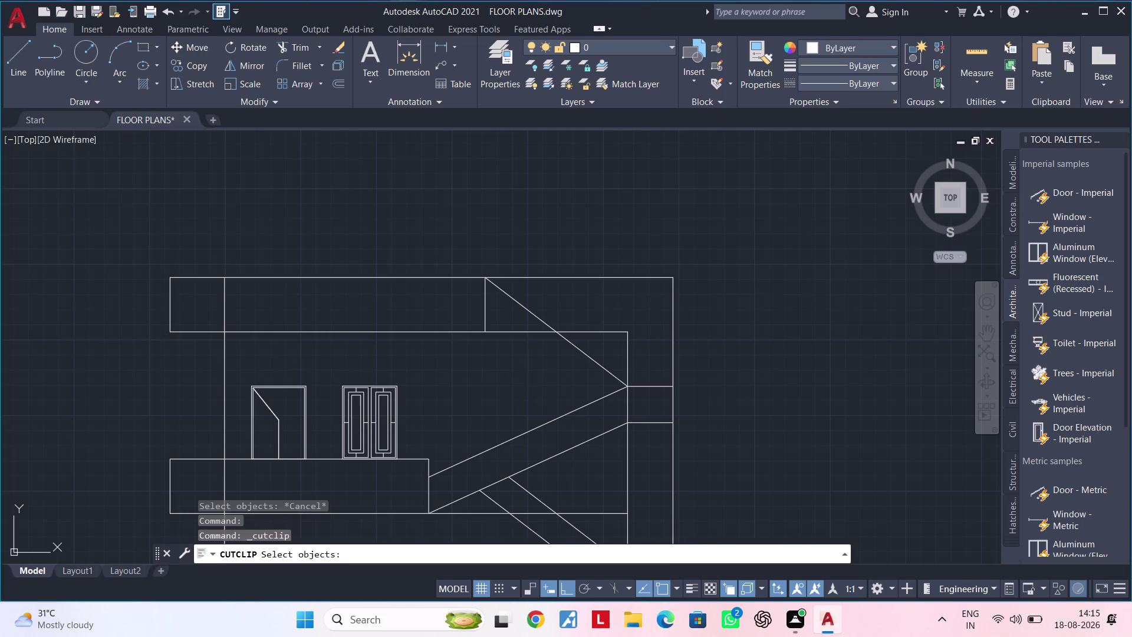
key(ctrl+z)
key(ctrl+z)
key(ctrl+z)
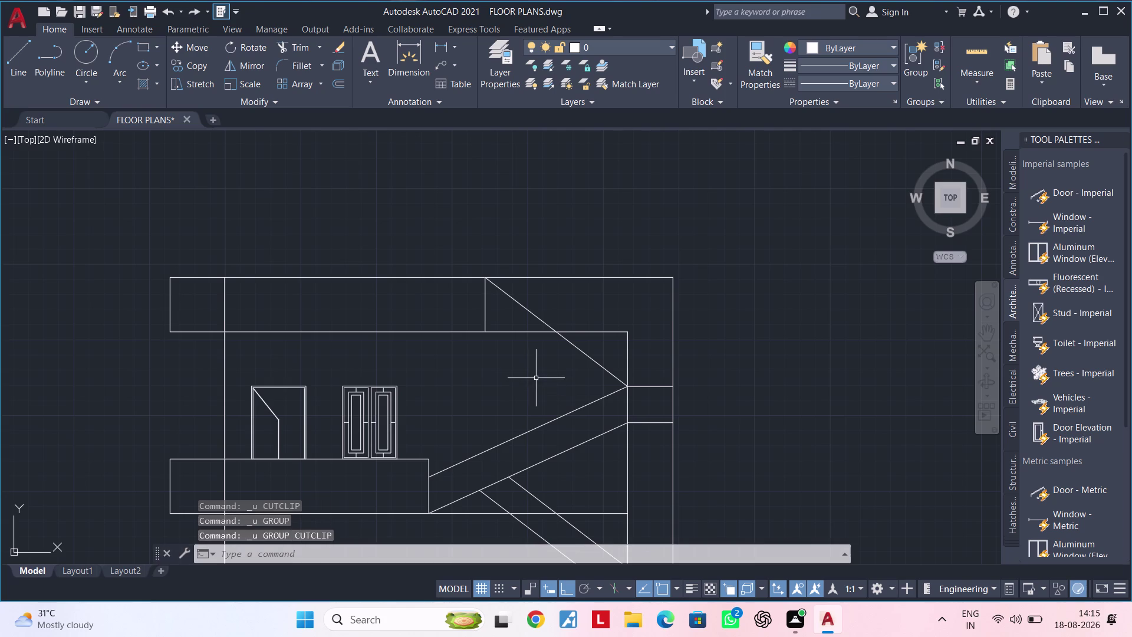
key(ctrl+z)
key(ctrl+z)
key(Escape)
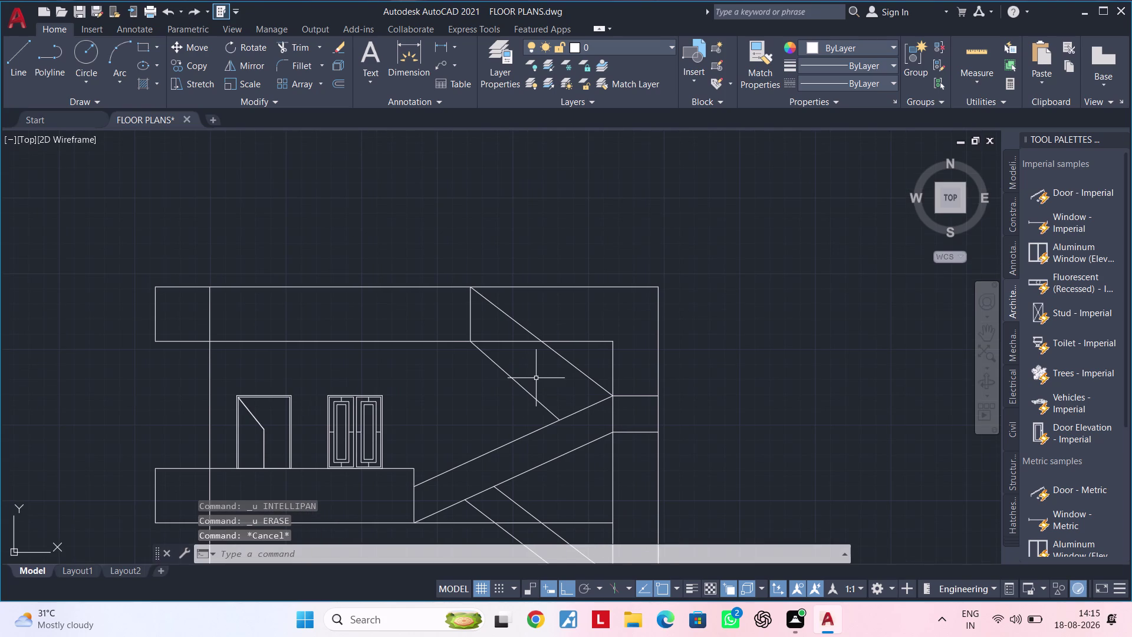
Undo further, removing the last drawn line and reverting an earlier deletion.
key(ctrl+z)
key(ctrl+z)
key(ctrl+z)
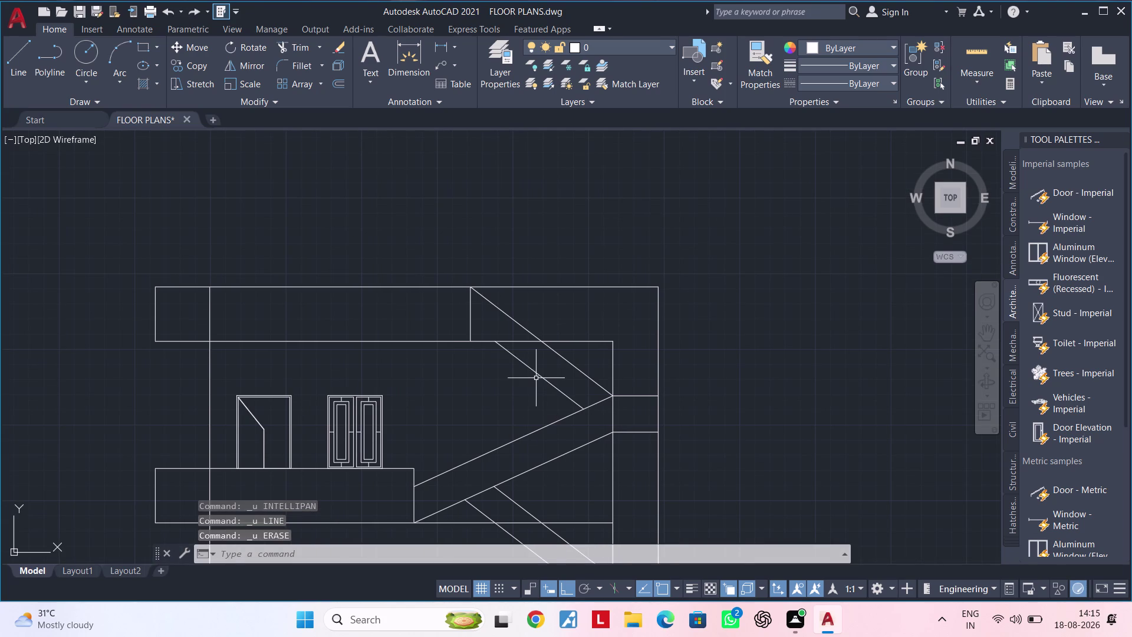
key(Escape)
key(Escape)
middle_click(533, 379)
key(Escape)
Pan across the upper stair flight with no command active.
scroll(up, 3)
scroll(down, 3)
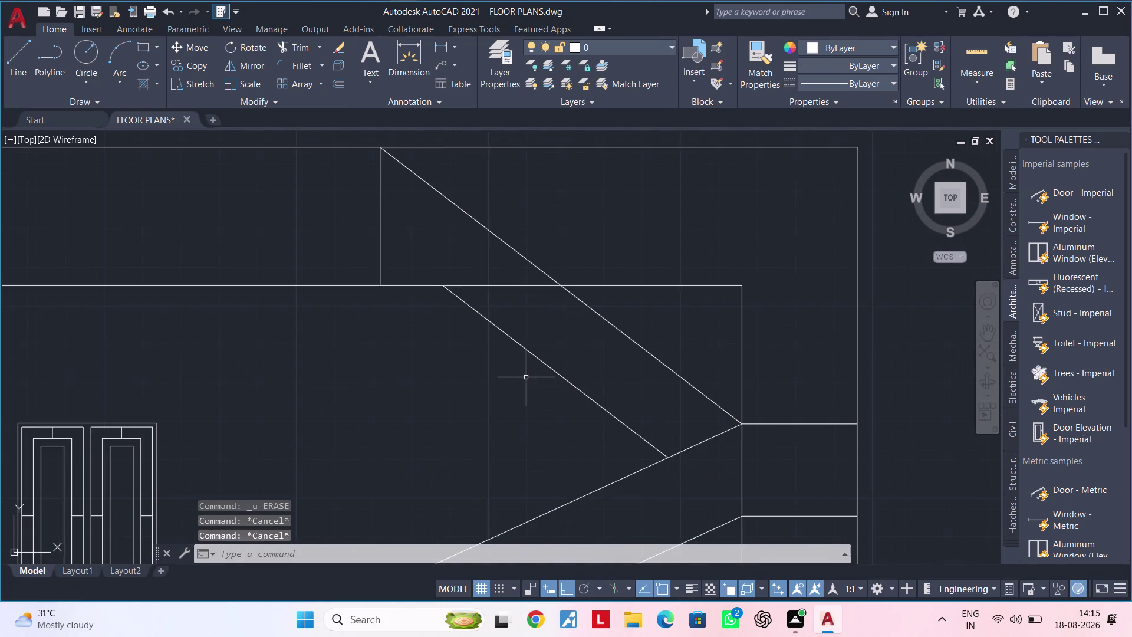
middle_drag(526, 378, 578, 393)
key(Escape)
key(Escape)
key(Escape)
key(Escape)
key(Escape)
key(Escape)
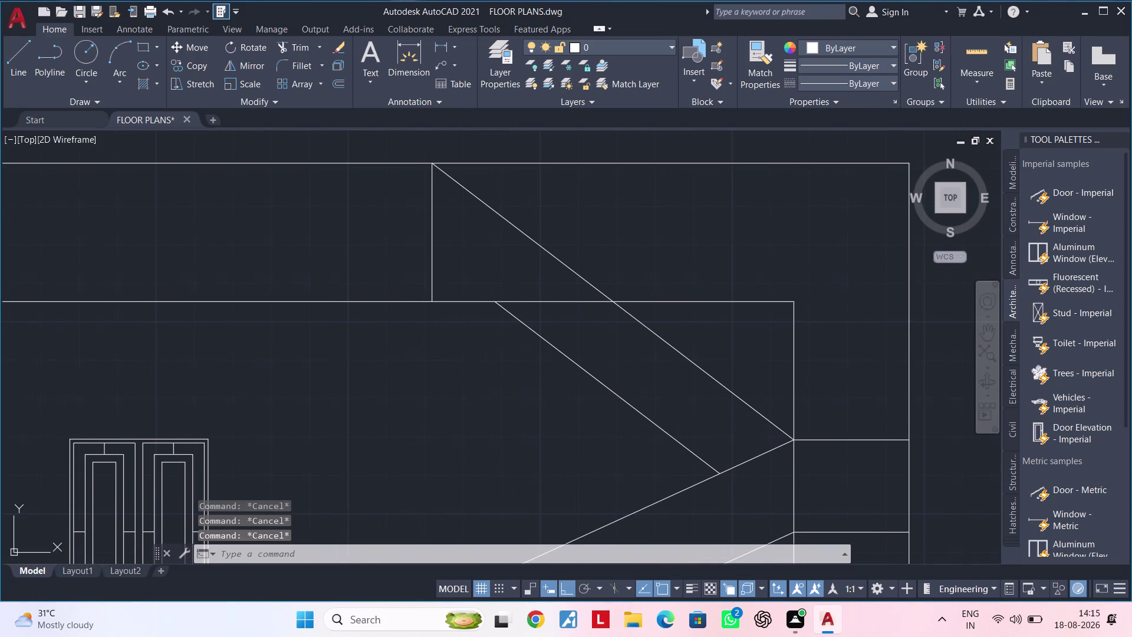
Pick the upper sloping stair line and the short vertical line under the slab.
scroll(down, 3)
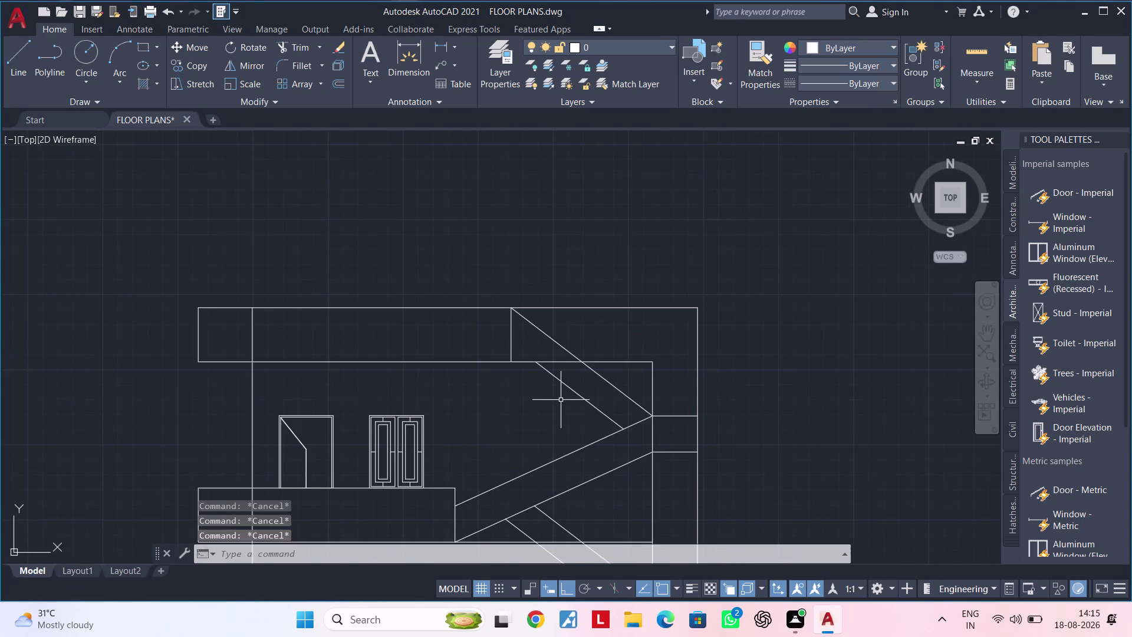
middle_drag(561, 399, 572, 396)
scroll(up, 3)
middle_drag(562, 388, 547, 418)
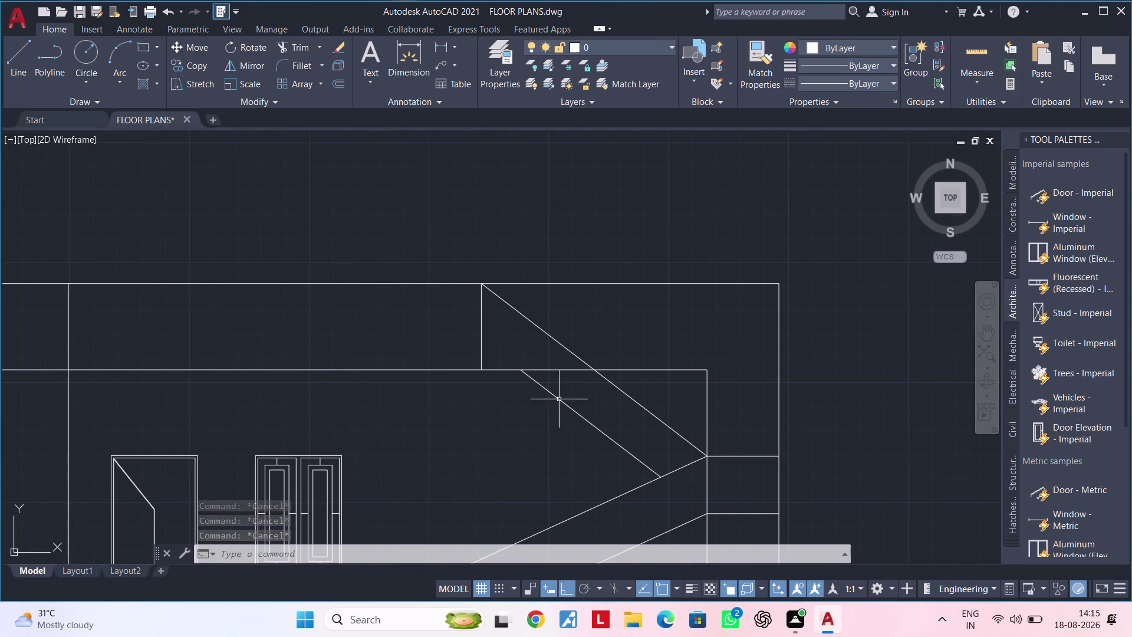
click(551, 335)
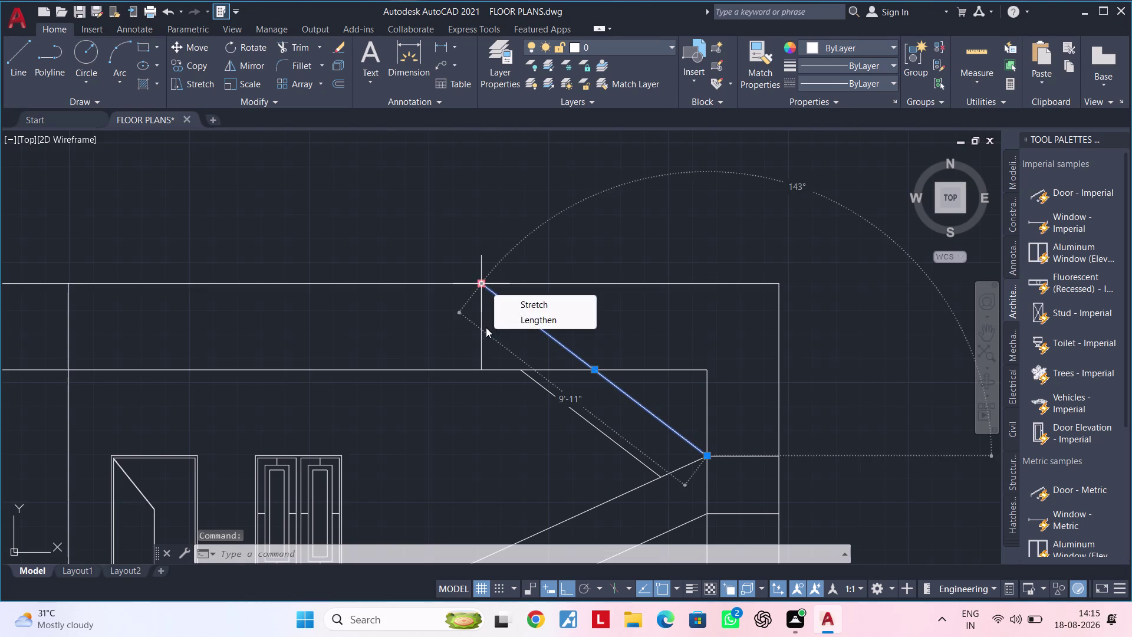
key(Escape)
click(483, 328)
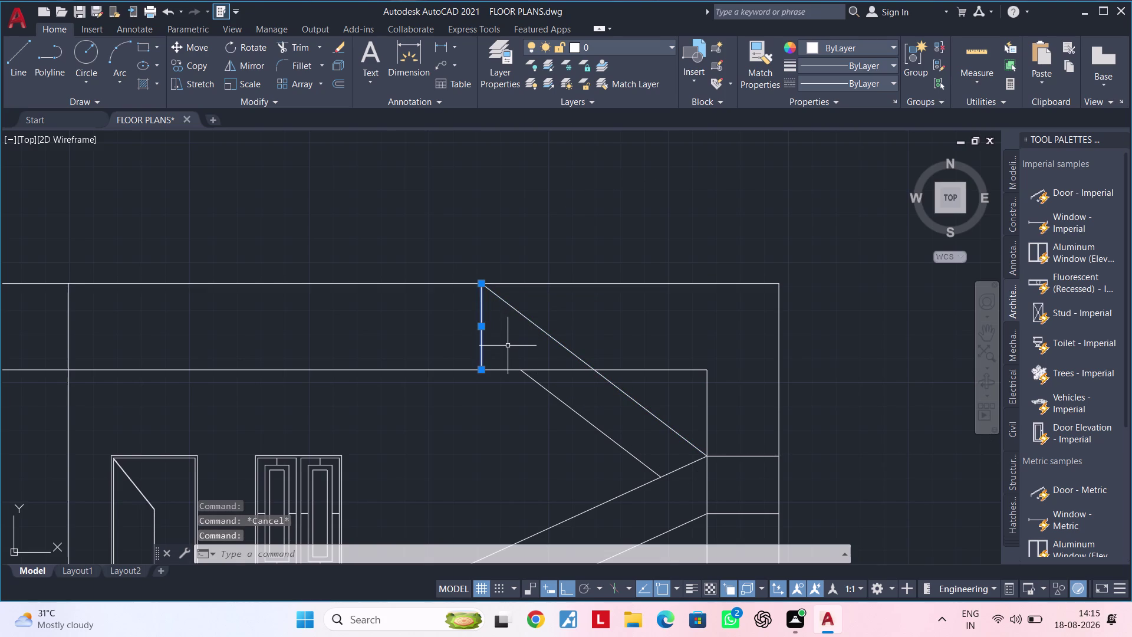
Center the top flight and select its sloping line, then clear the selection.
scroll(down, 3)
middle_drag(507, 347, 536, 282)
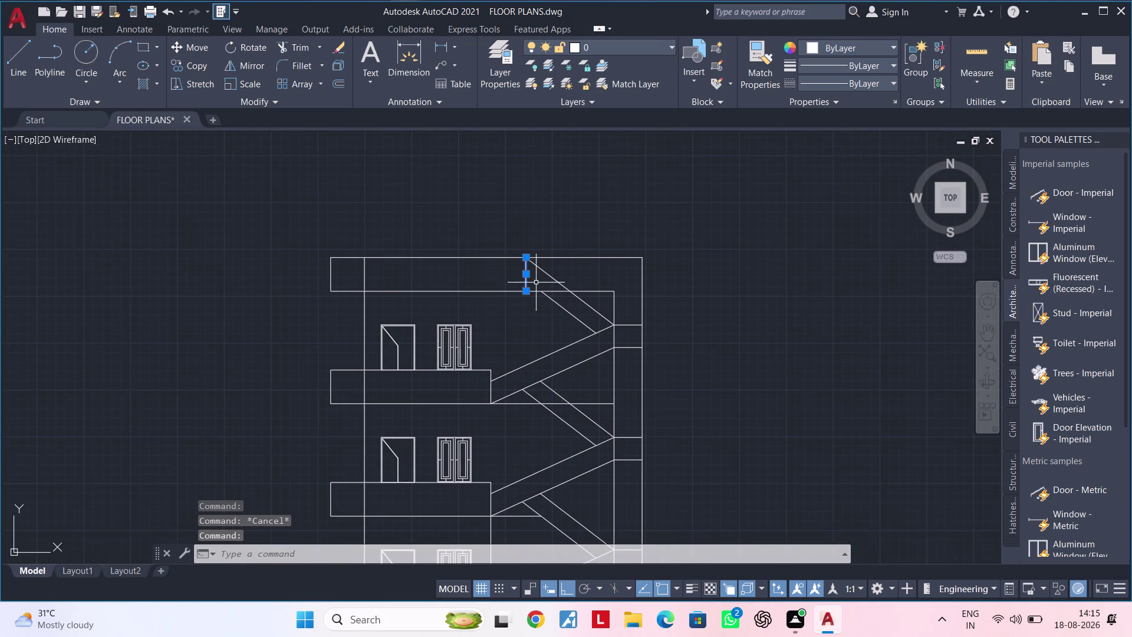
middle_drag(536, 283, 477, 302)
scroll(up, 3)
middle_drag(486, 299, 458, 336)
scroll(up, 3)
click(434, 271)
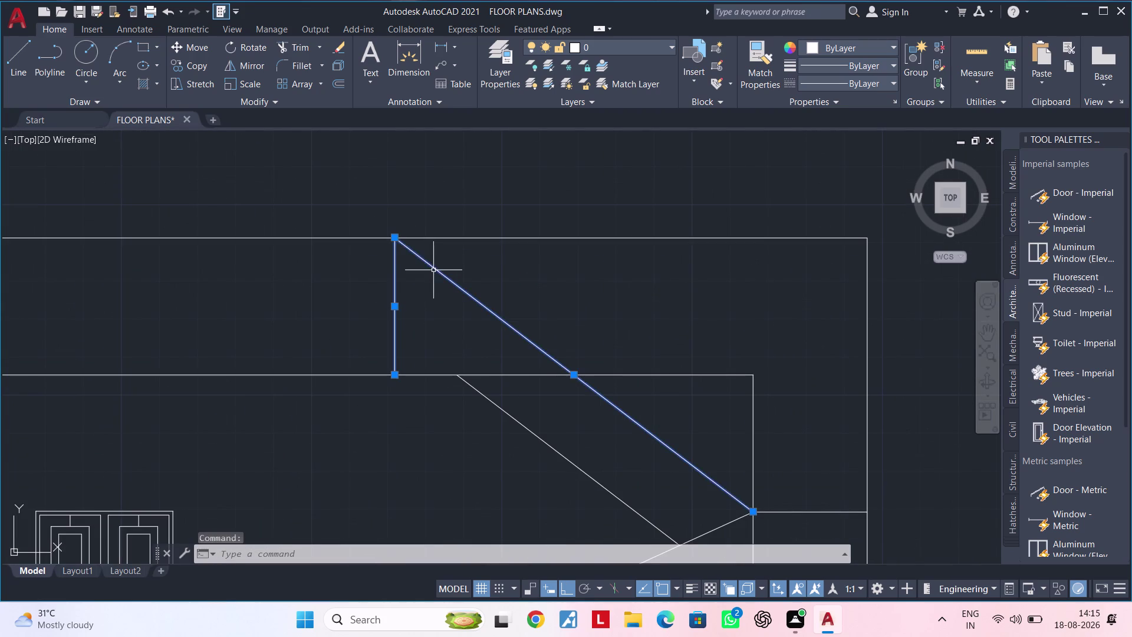
key(Escape)
key(Escape)
click(408, 246)
key(Escape)
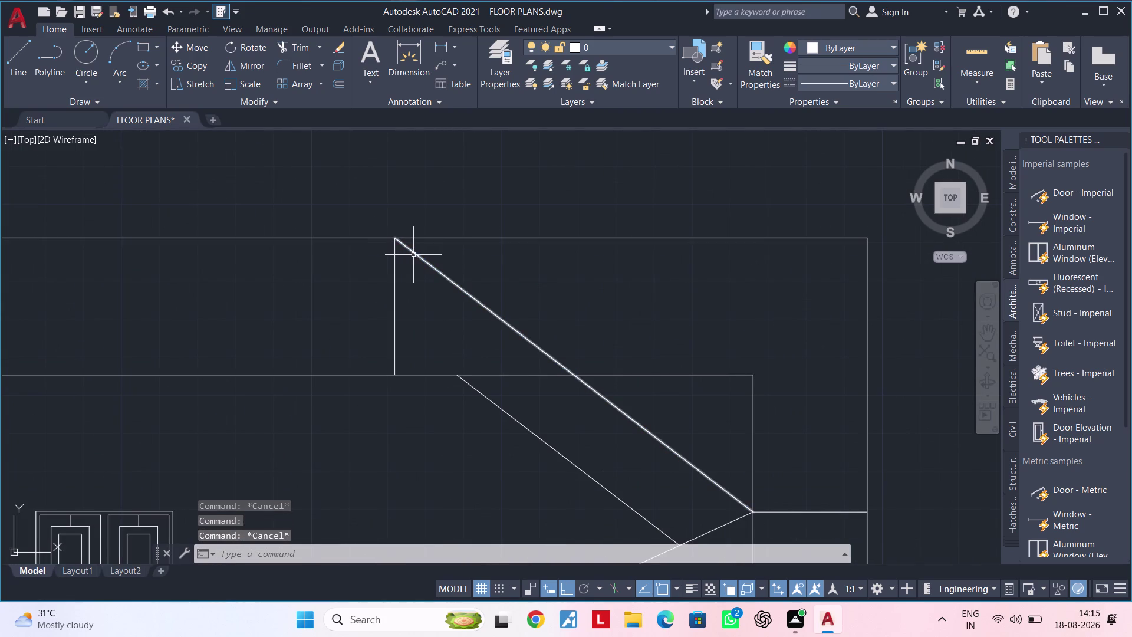
Trim the long sloping stair line and delete the short vertical line at the slab end.
text(TR)
key(space)
click(440, 273)
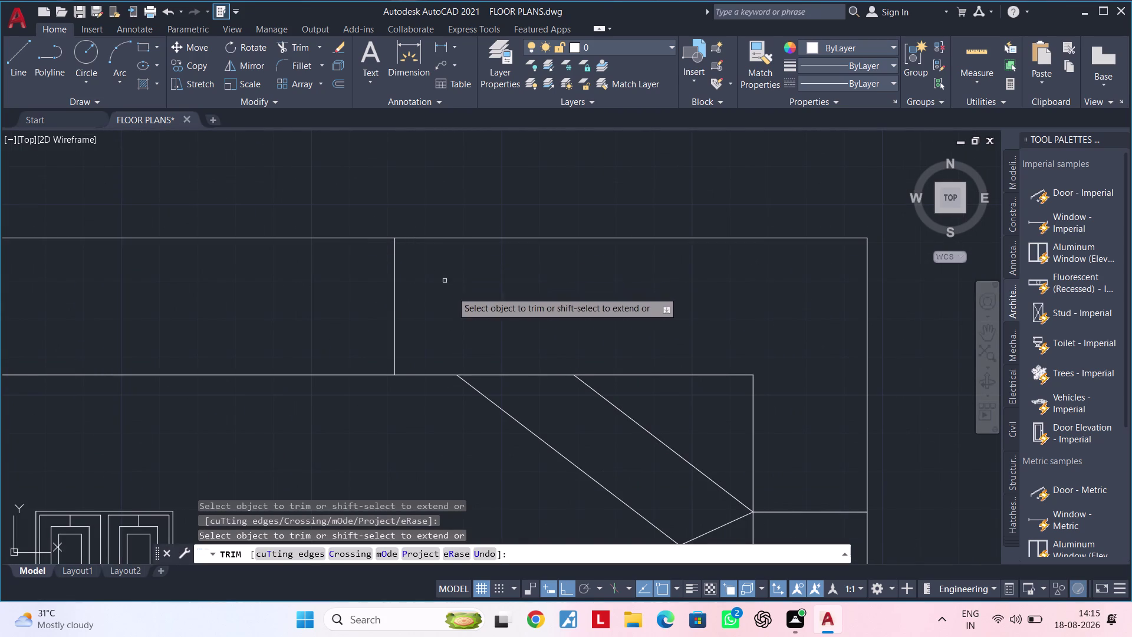
middle_drag(489, 311, 505, 305)
key(Escape)
click(410, 304)
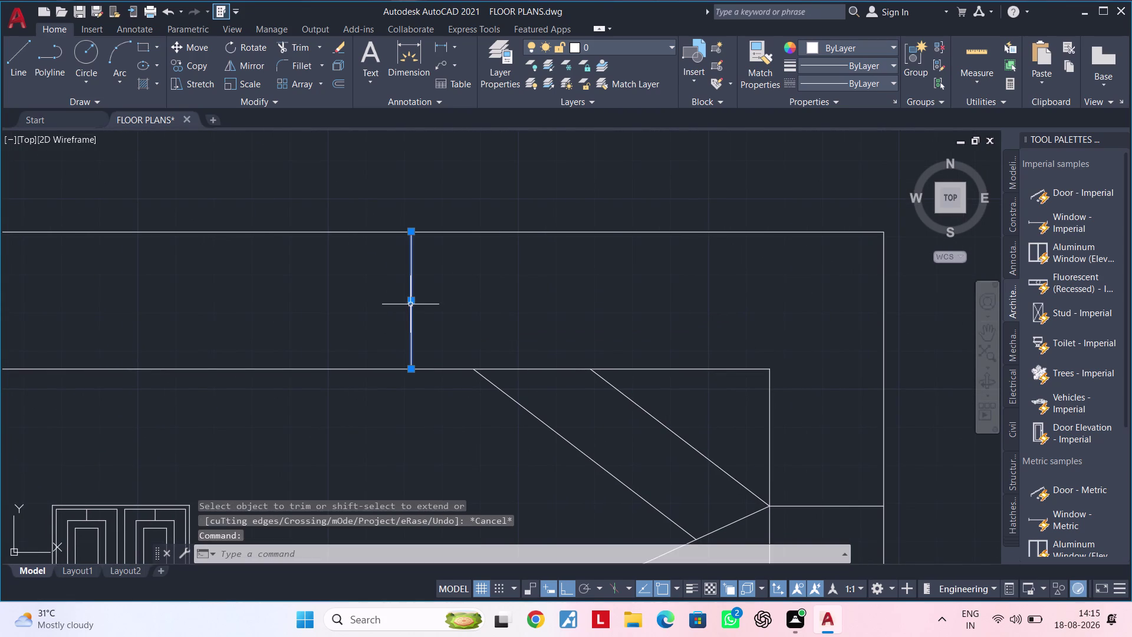
key(Delete)
middle_drag(460, 331, 414, 347)
key(Escape)
Draw a vertical line from the slab's lower edge to its top edge.
text(L)
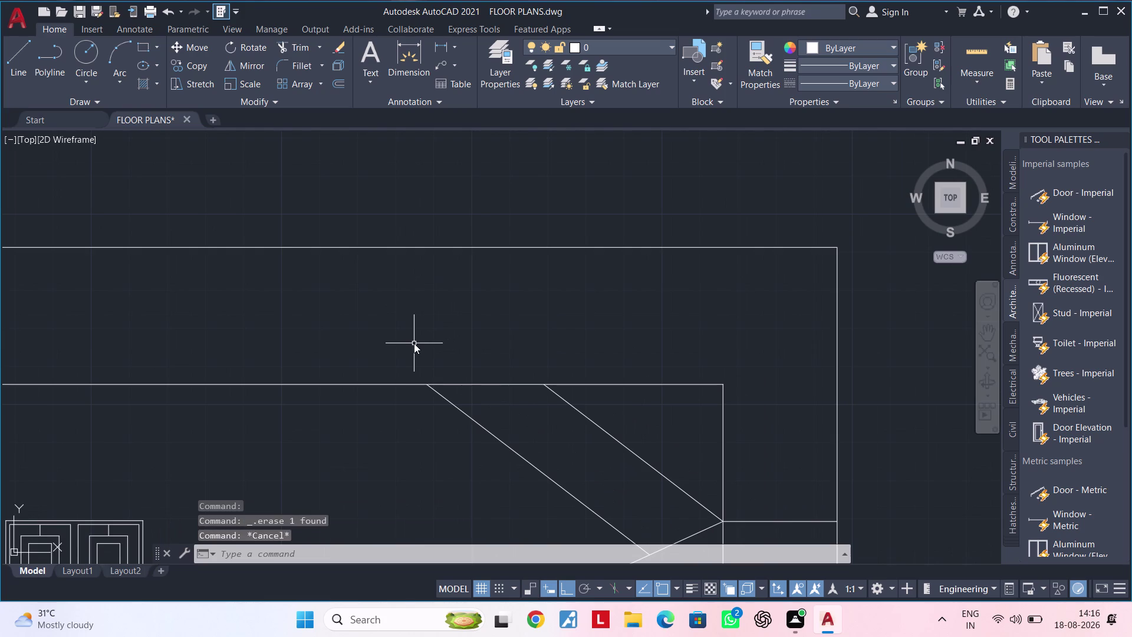
key(space)
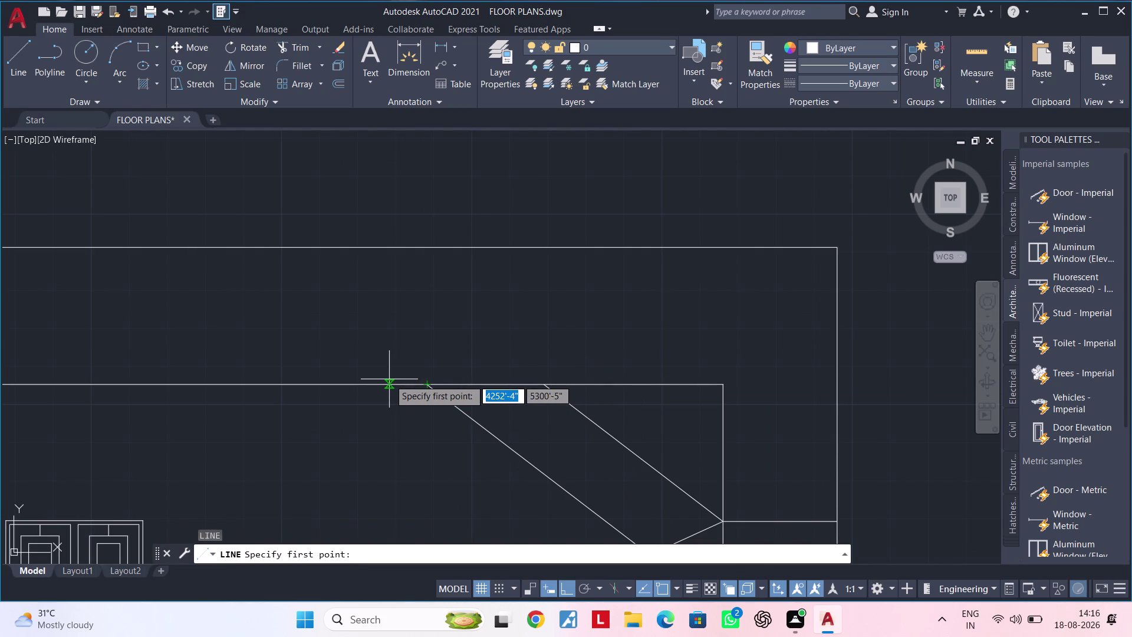
click(427, 384)
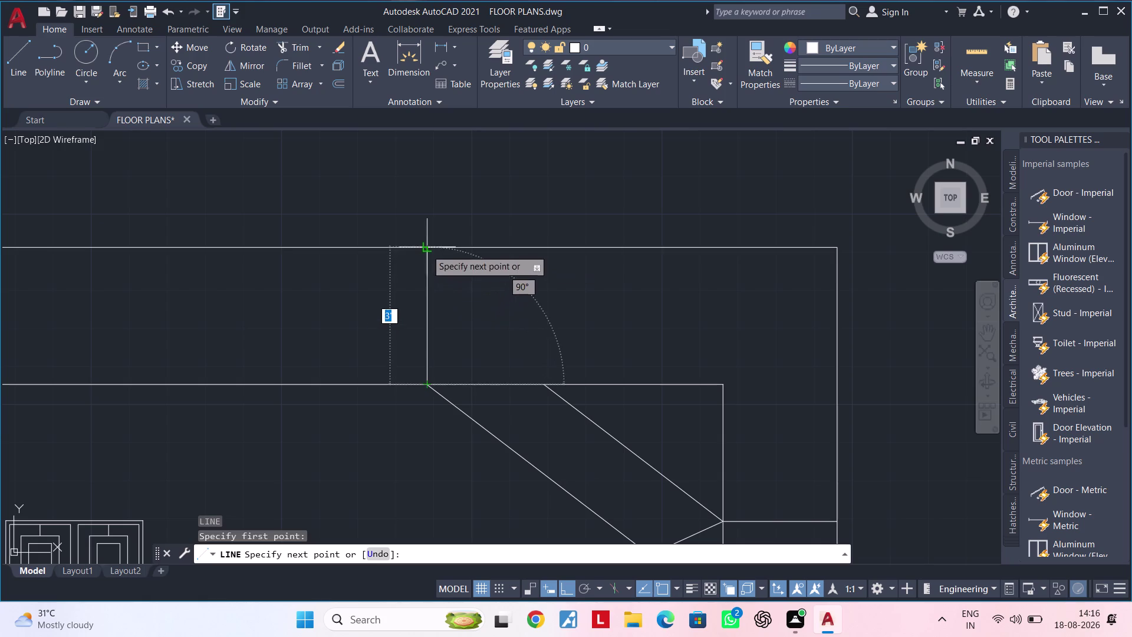
click(427, 245)
key(Escape)
key(Escape)
Grip-stretch the shorter sloping stair line to the slab's top corner.
click(551, 391)
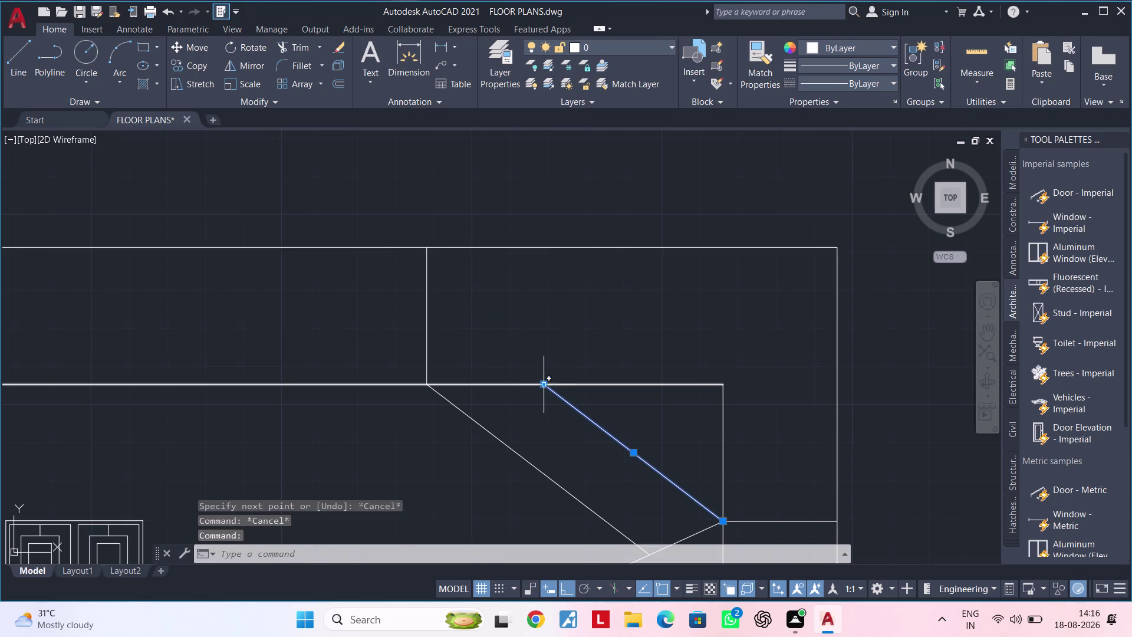
click(546, 386)
click(427, 251)
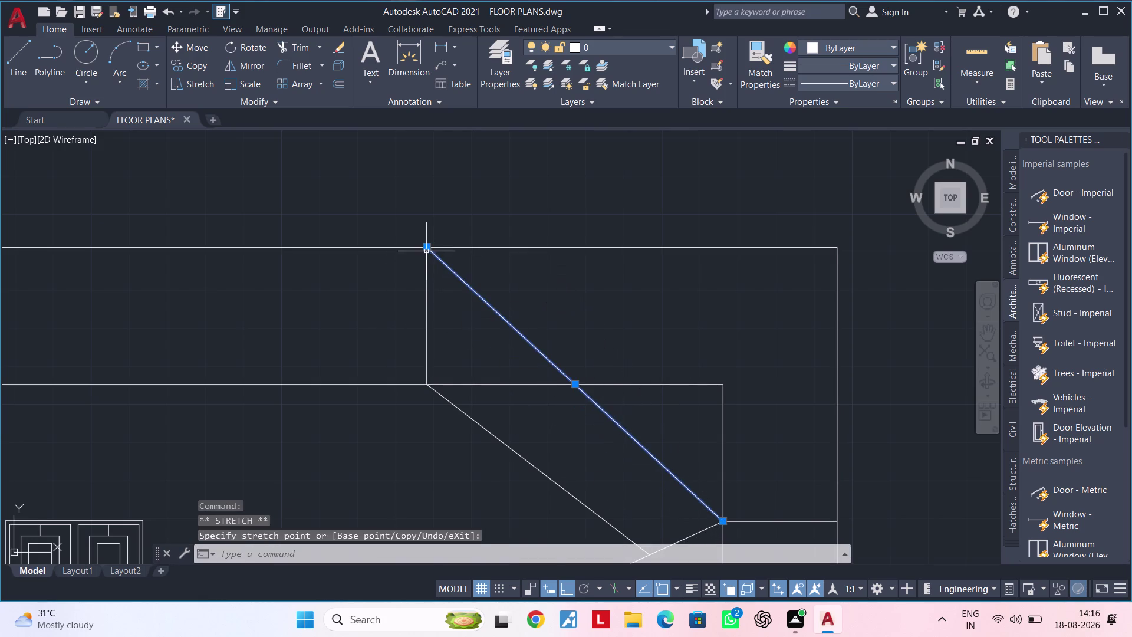
scroll(down, 3)
middle_drag(484, 328, 478, 355)
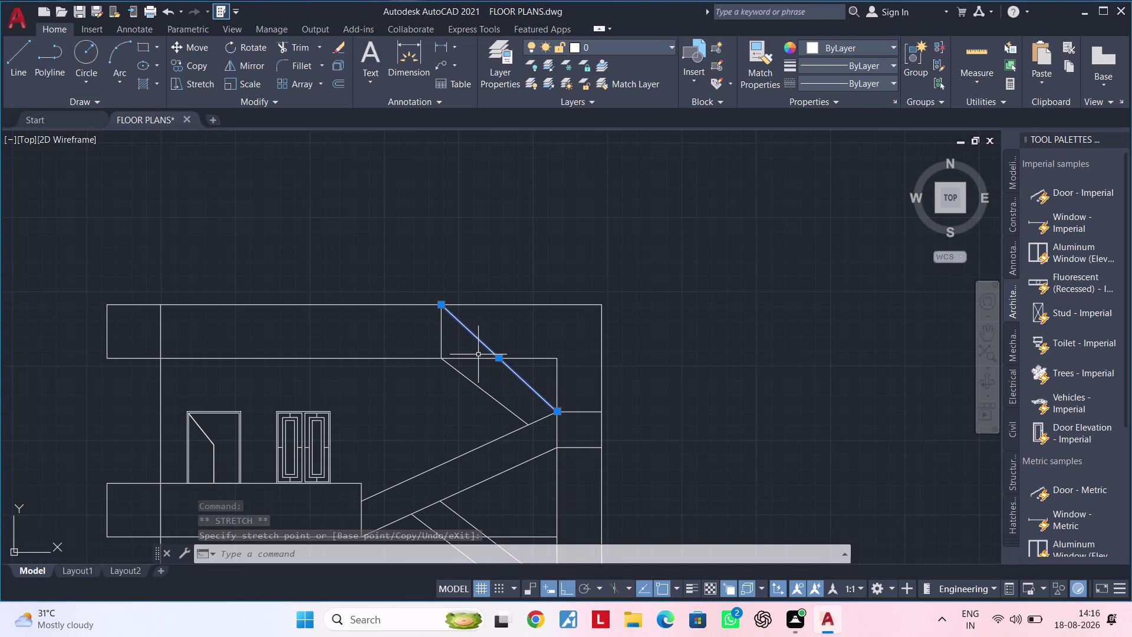
key(Escape)
key(Escape)
key(Escape)
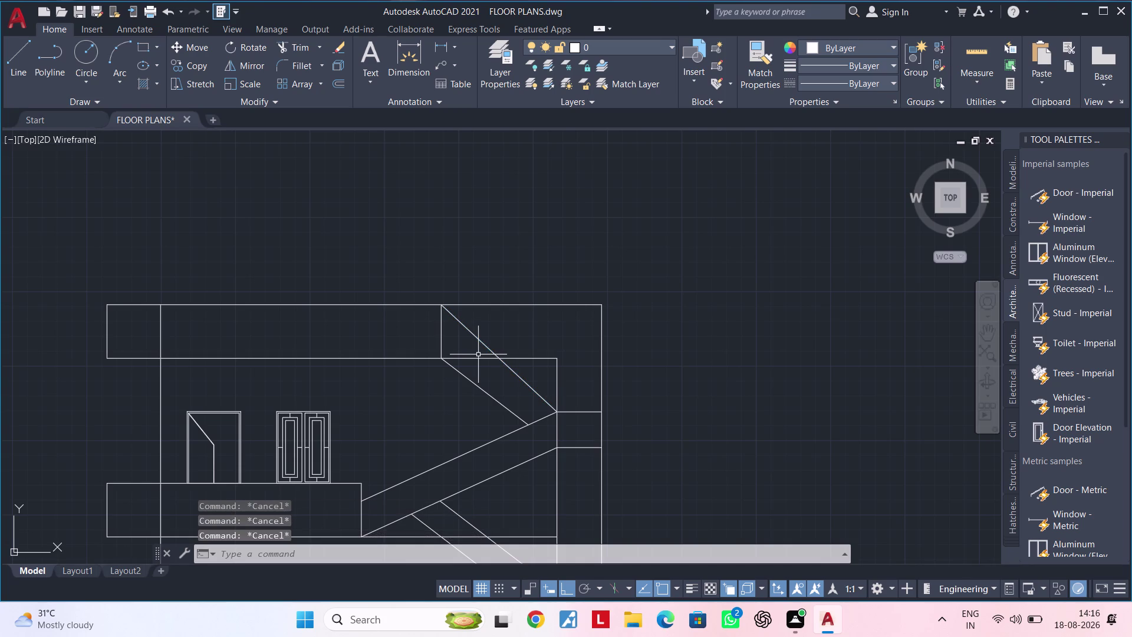
Trim pieces of the inner sloping stair lines, partly with a fence.
key(Escape)
key(t)
key(r)
key(space)
click(537, 356)
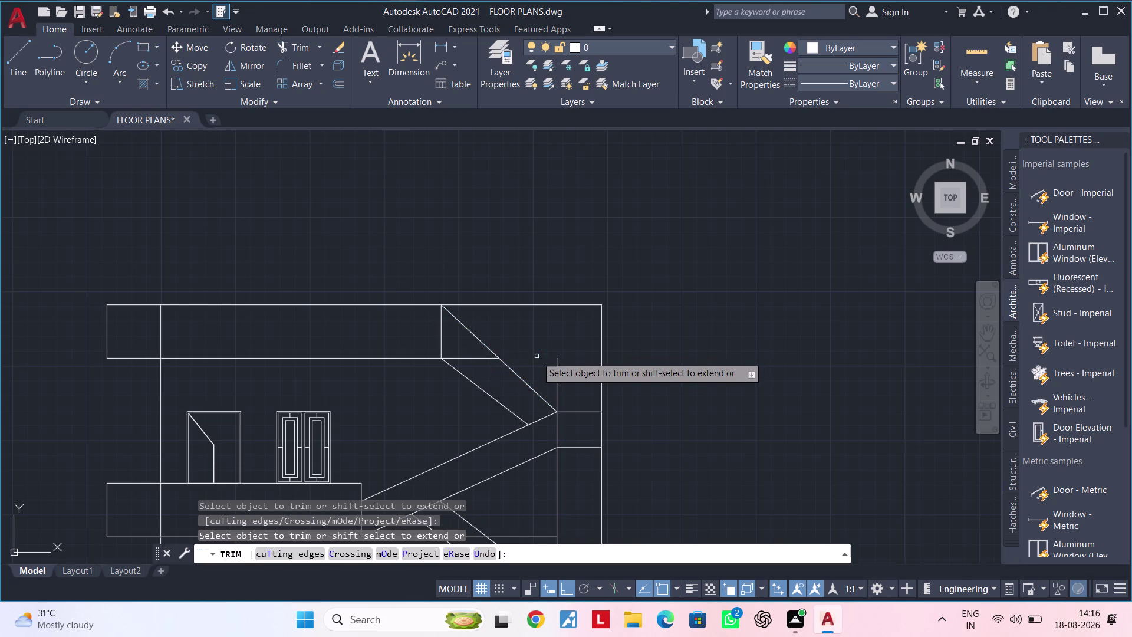
click(560, 377)
click(550, 377)
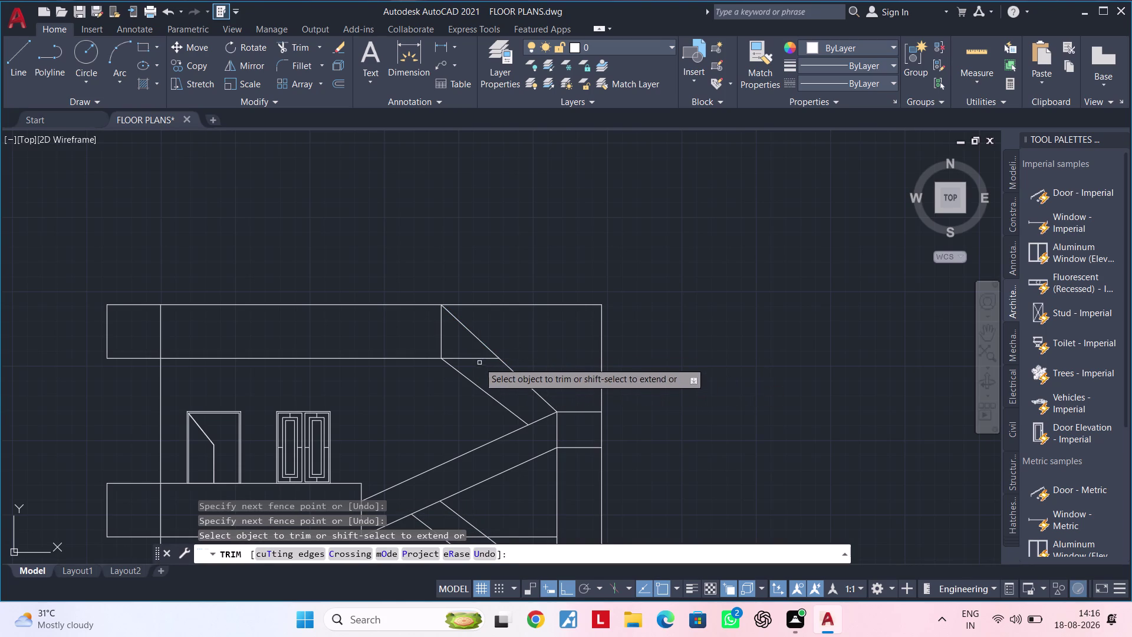
click(477, 357)
key(Escape)
key(Escape)
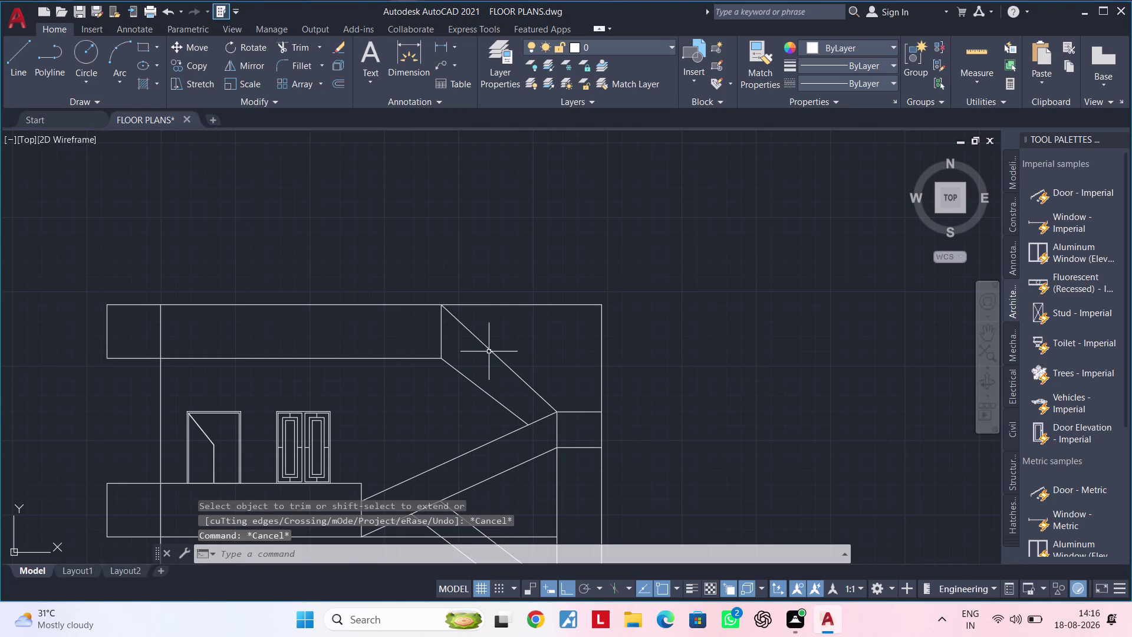
Select the inner and outer sloping stair lines together and delete them.
click(487, 393)
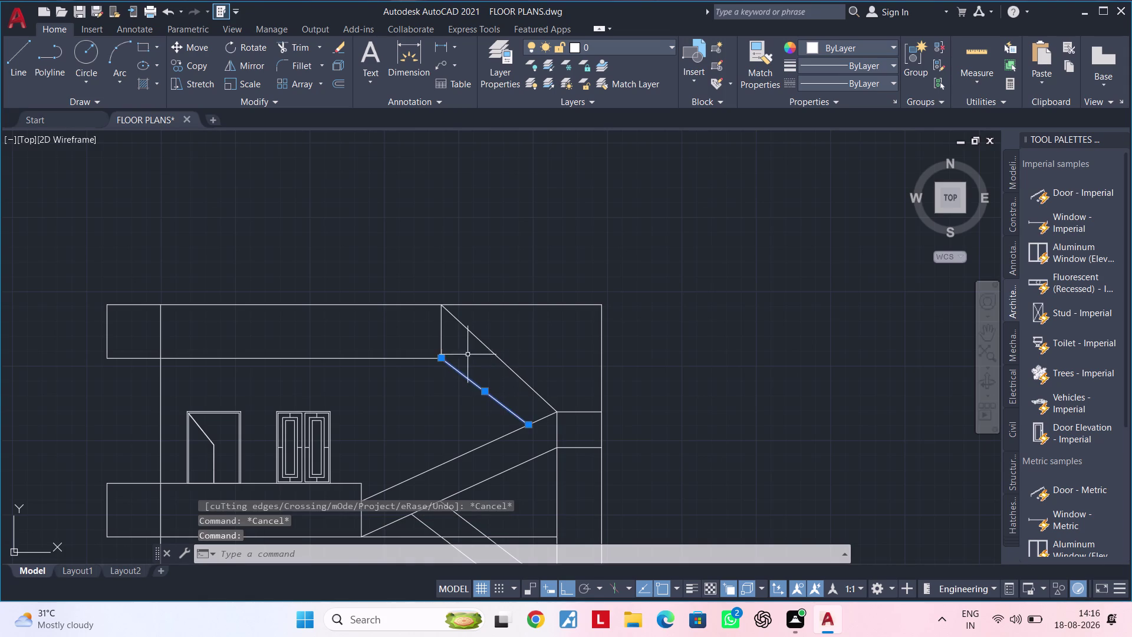
click(464, 326)
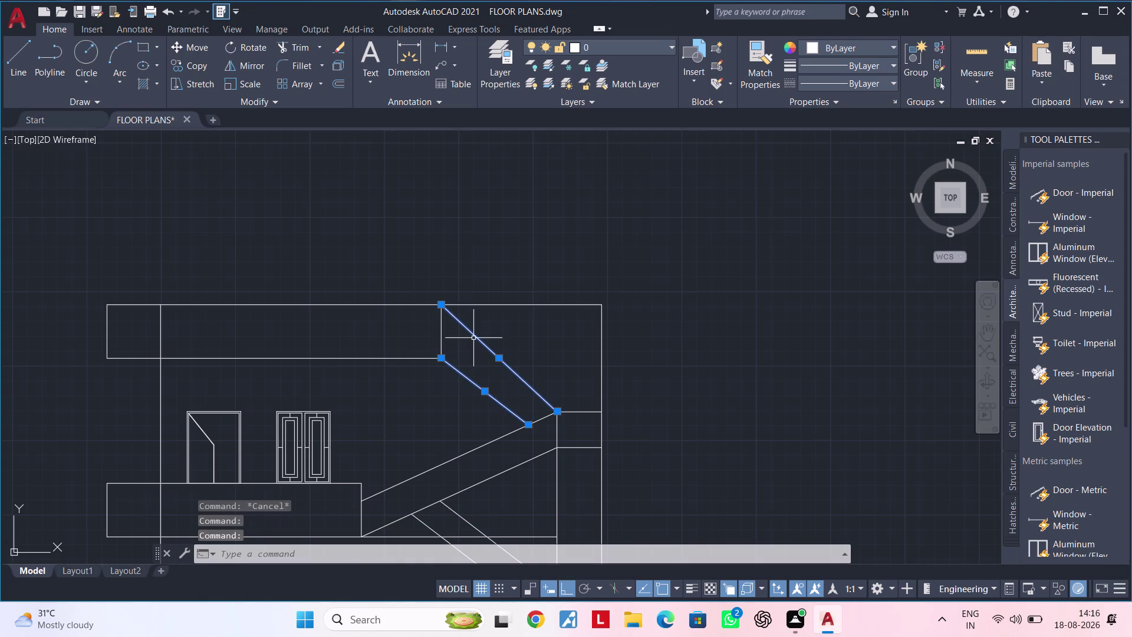
key(Delete)
middle_click(469, 358)
key(Escape)
key(Escape)
key(Escape)
key(Escape)
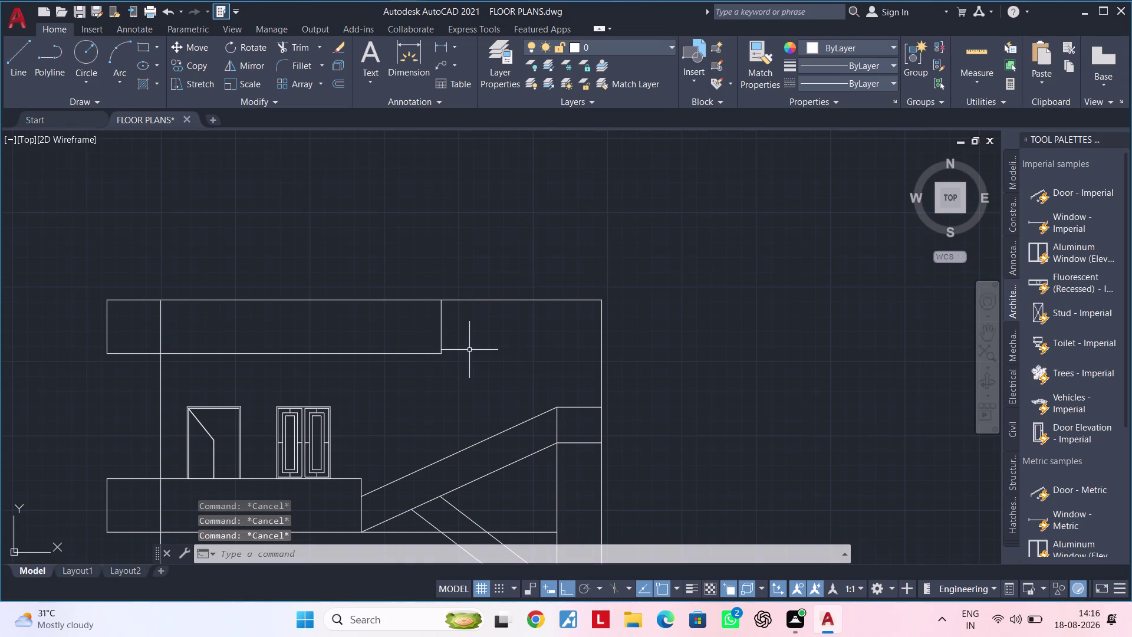
Draw a line from the slab's top corner down to the landing corner.
key(Escape)
key(Escape)
middle_click(469, 350)
key(Escape)
key(Escape)
text(L)
key(space)
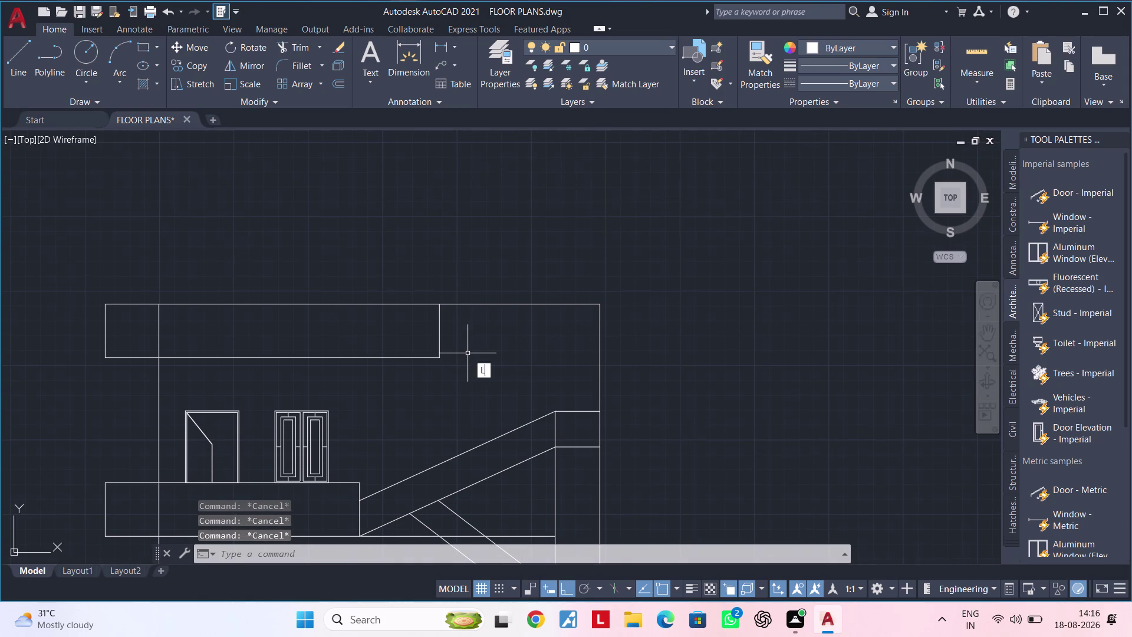
click(440, 308)
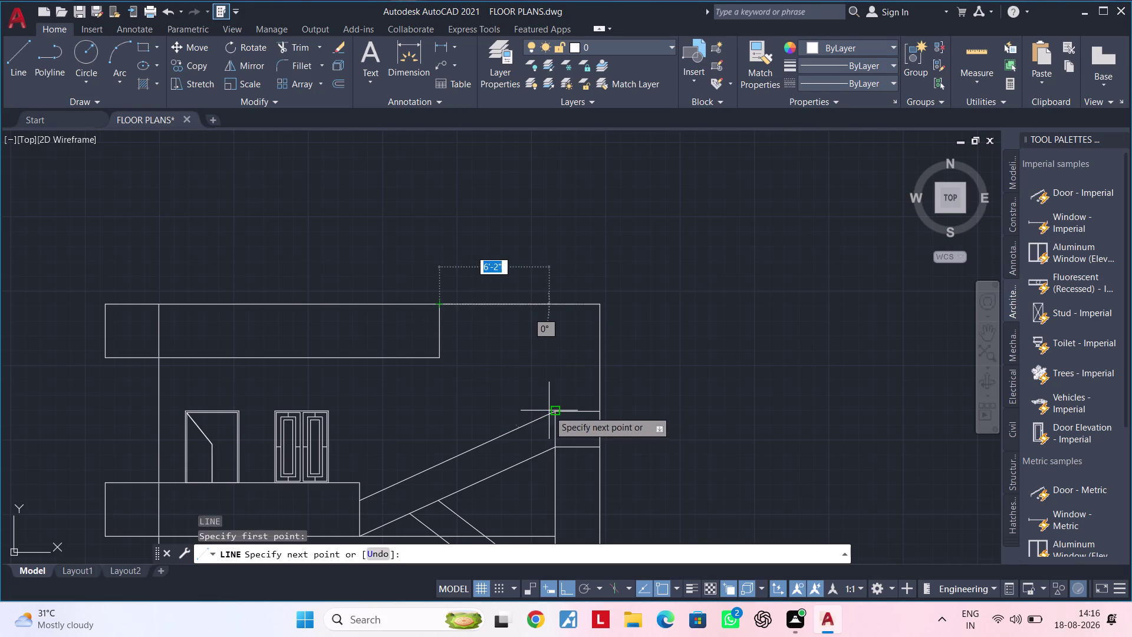
click(550, 410)
key(Escape)
key(Escape)
middle_drag(524, 408, 533, 408)
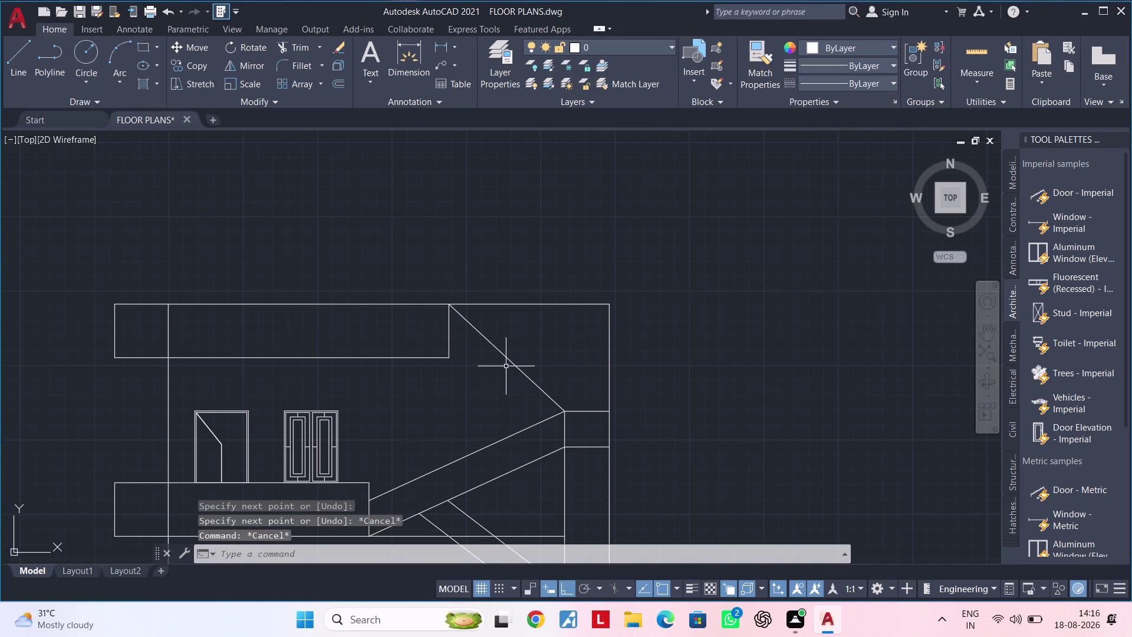
Offset the diagonal stair line by 2' to make a parallel flight line.
key(p)
key(Escape)
key(Escape)
text(O)
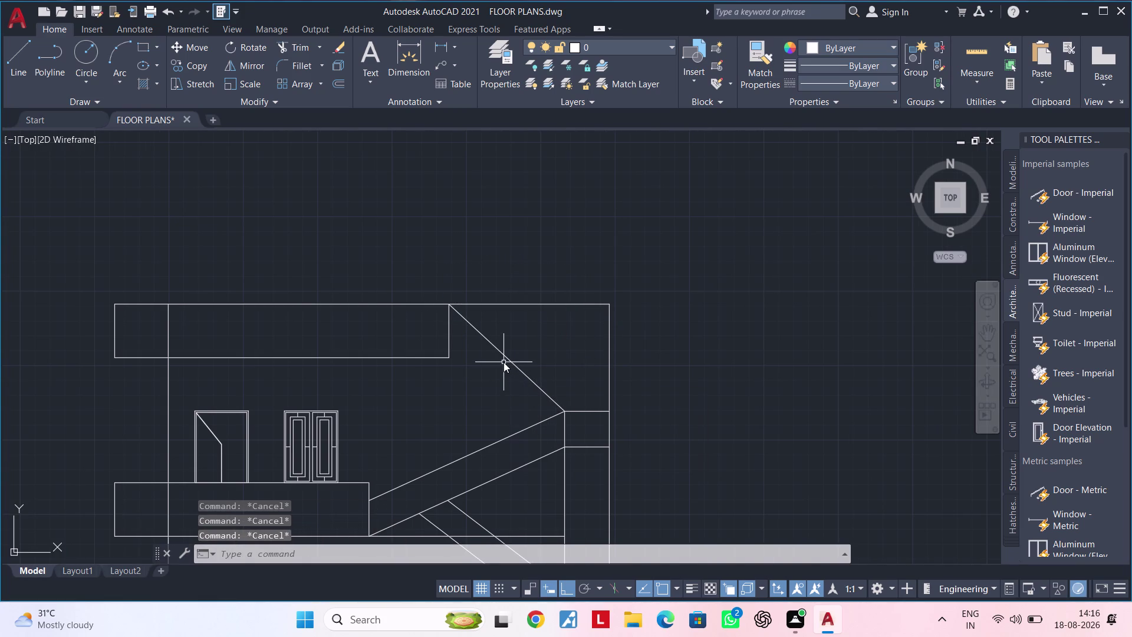
text(F 2')
key(Return)
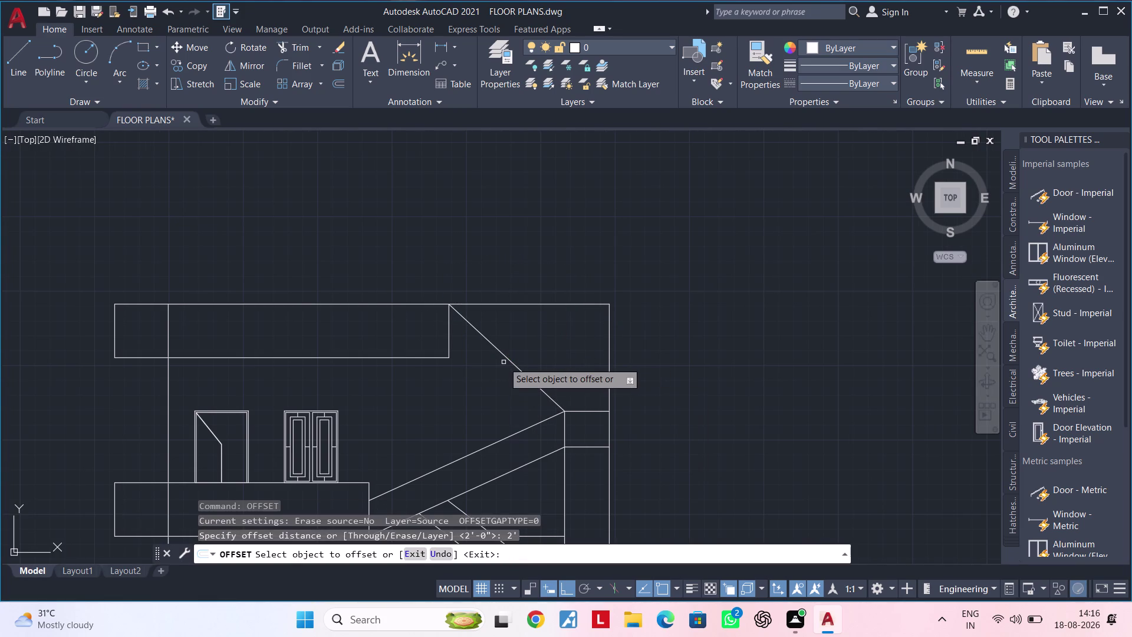
click(498, 352)
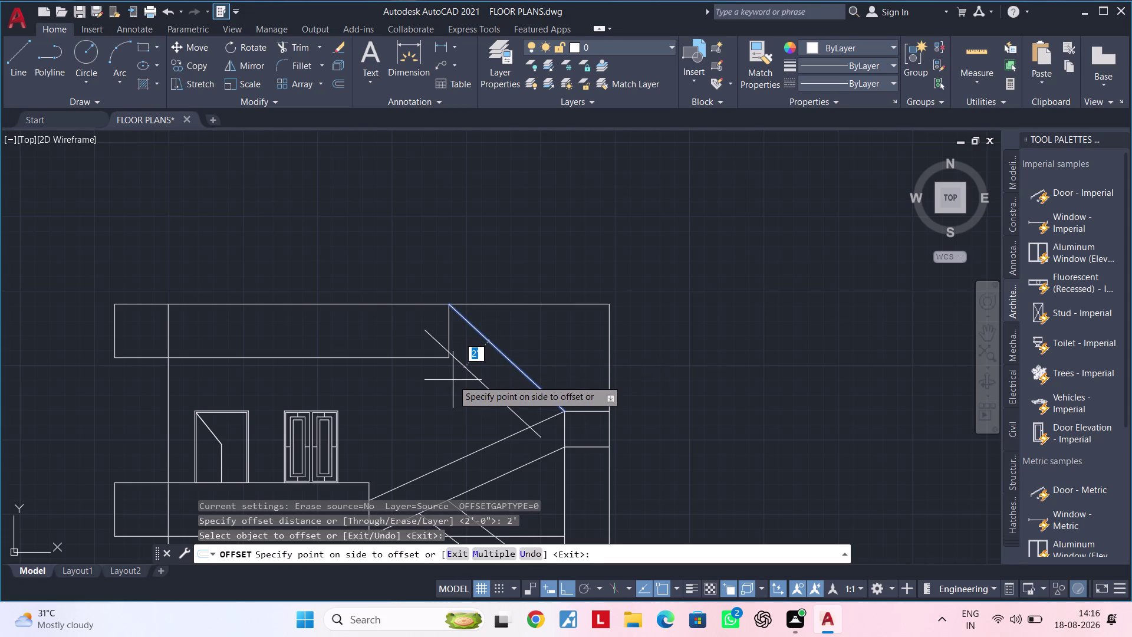
click(453, 380)
key(Escape)
key(Escape)
key(Escape)
Trim the overshooting stair line ends near the upper landing.
text(TR)
key(space)
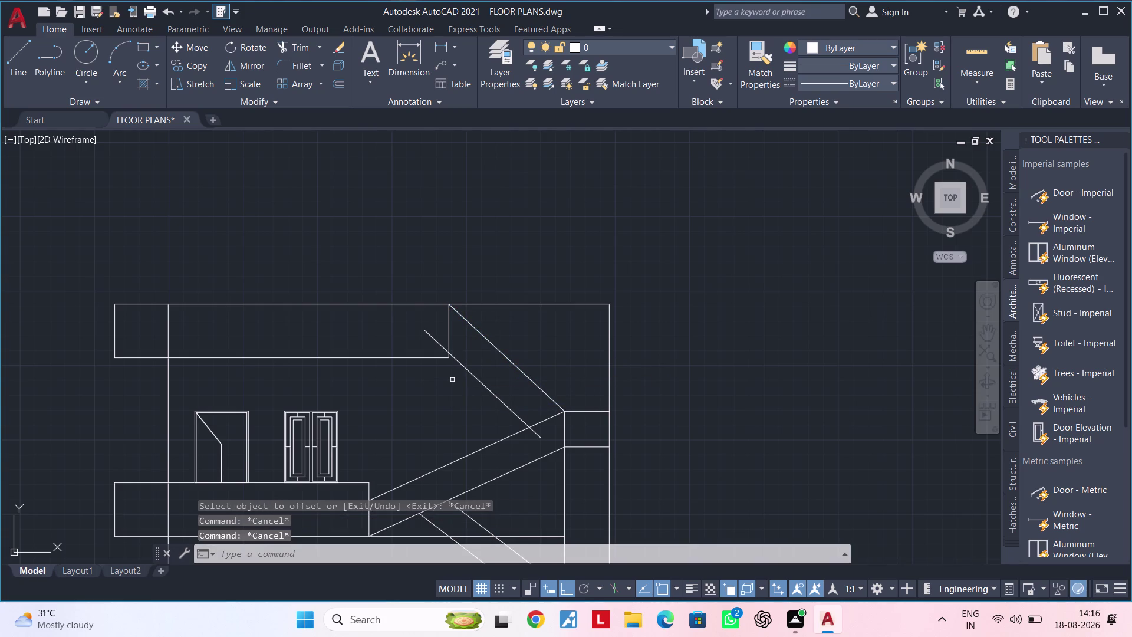
click(438, 340)
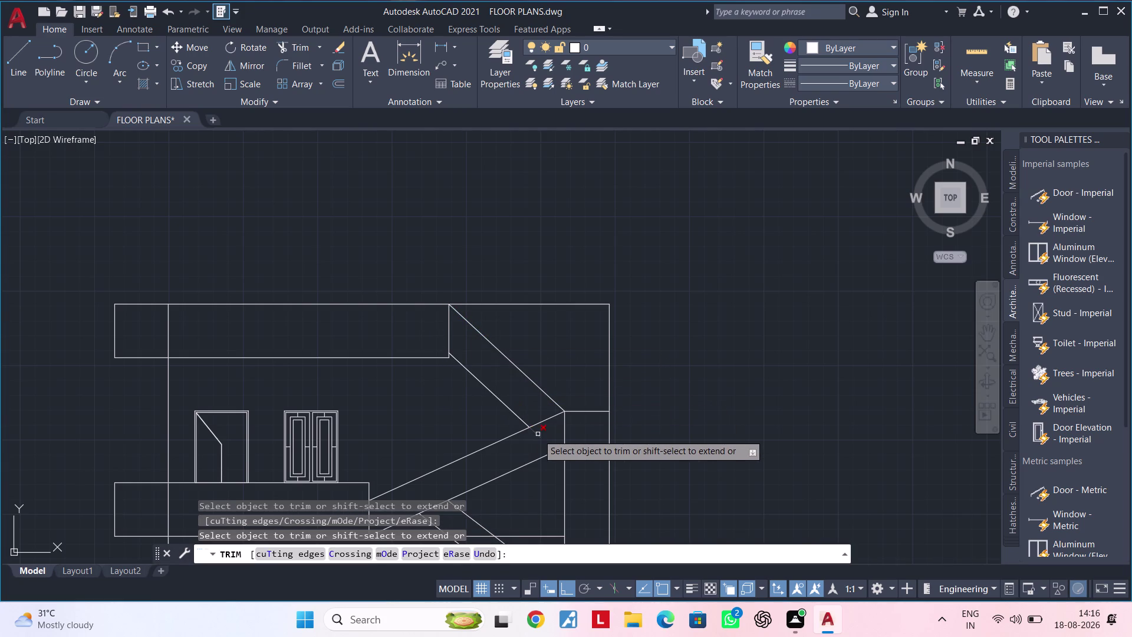
click(538, 434)
scroll(down, 3)
middle_drag(483, 428, 513, 389)
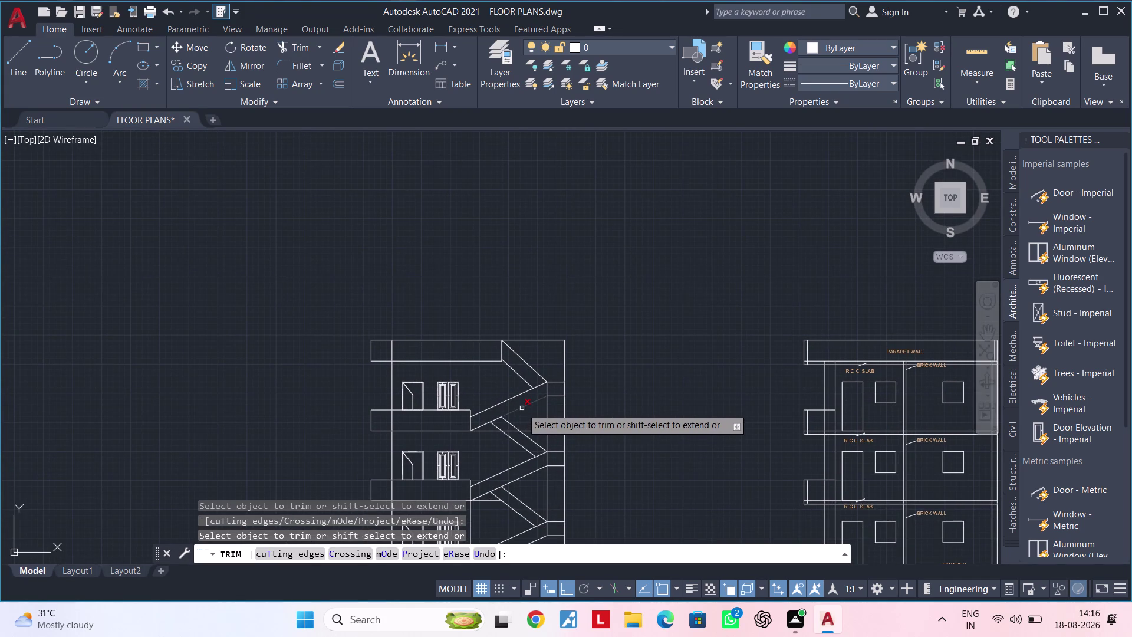
key(Escape)
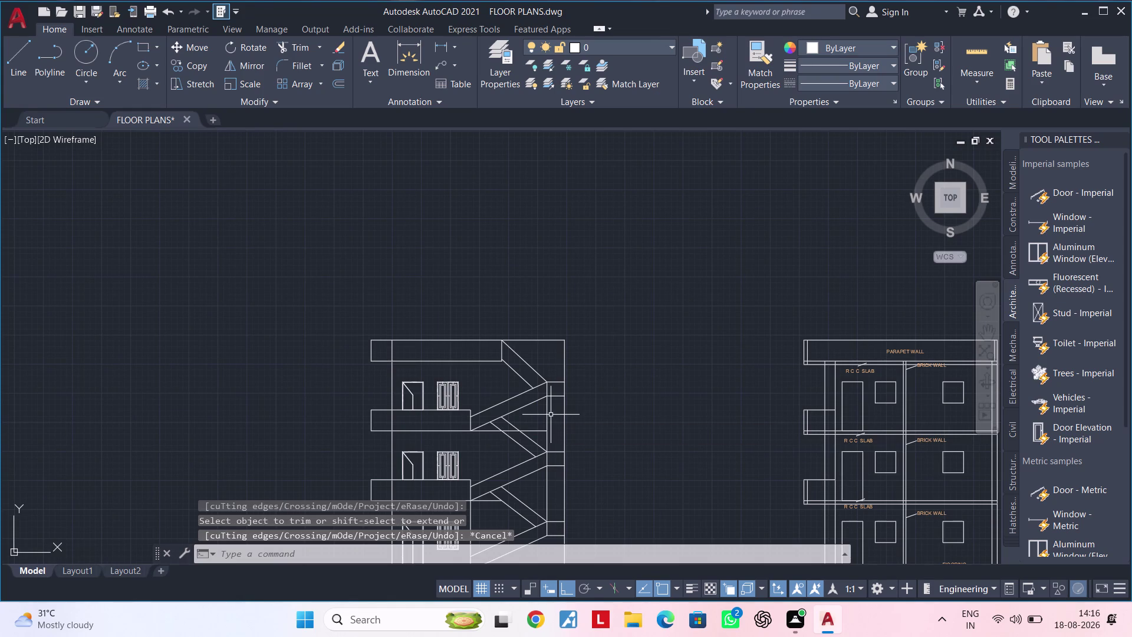
click(545, 414)
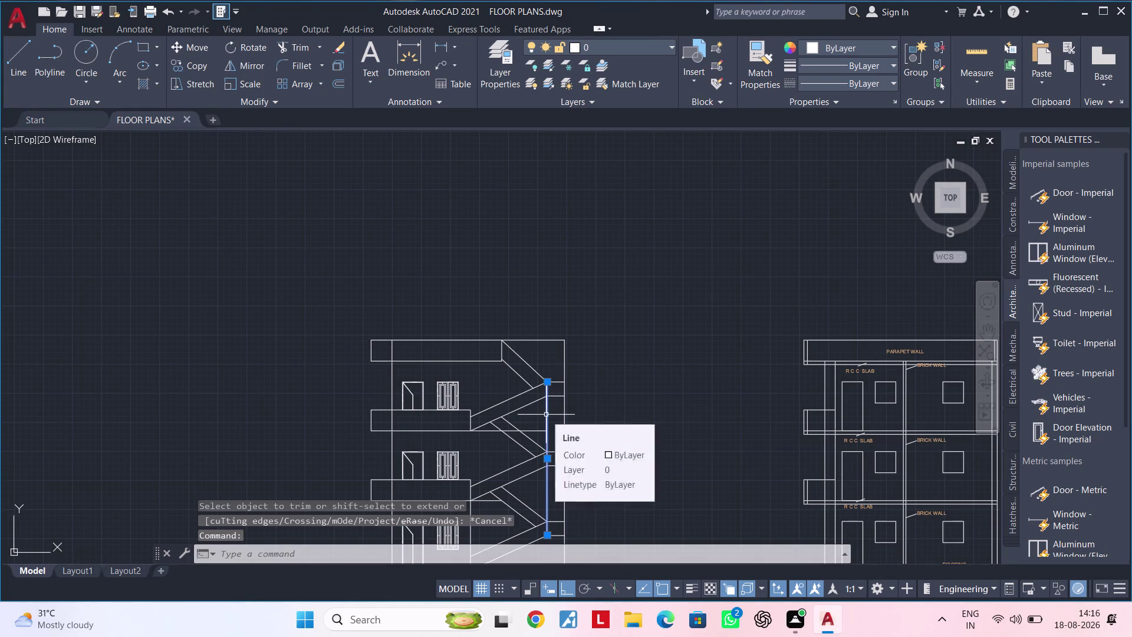
key(Escape)
scroll(up, 3)
key(Escape)
Fence-trim the remaining overlapping stair lines at the landings and lower flights.
text(TR)
key(space)
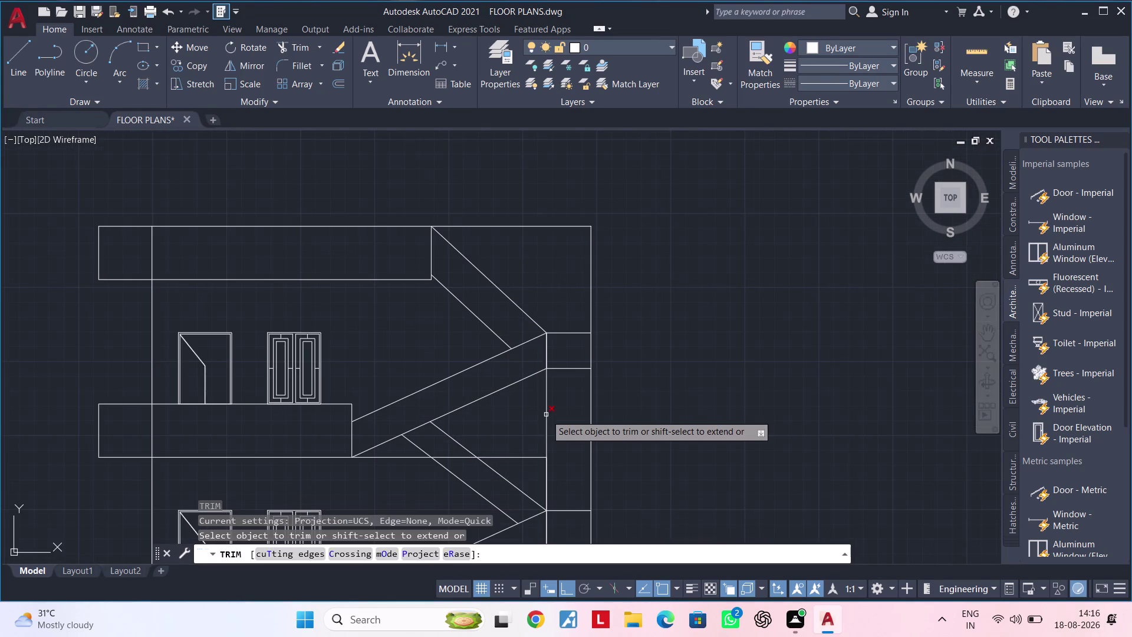
click(546, 411)
scroll(down, 3)
middle_drag(552, 432, 555, 363)
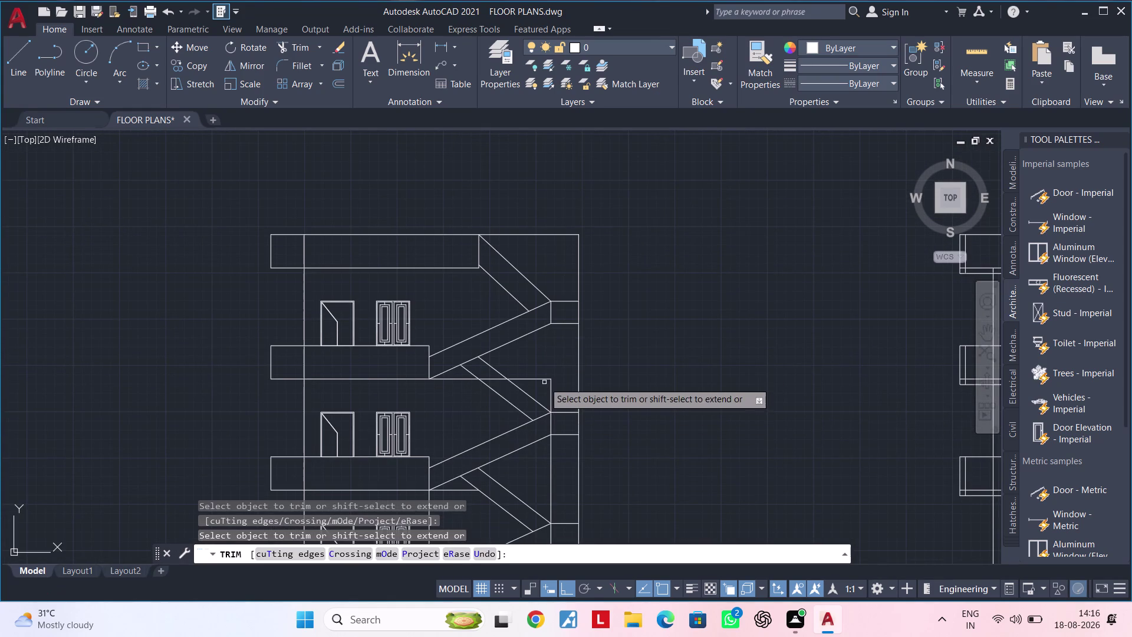
click(542, 379)
click(556, 391)
click(553, 391)
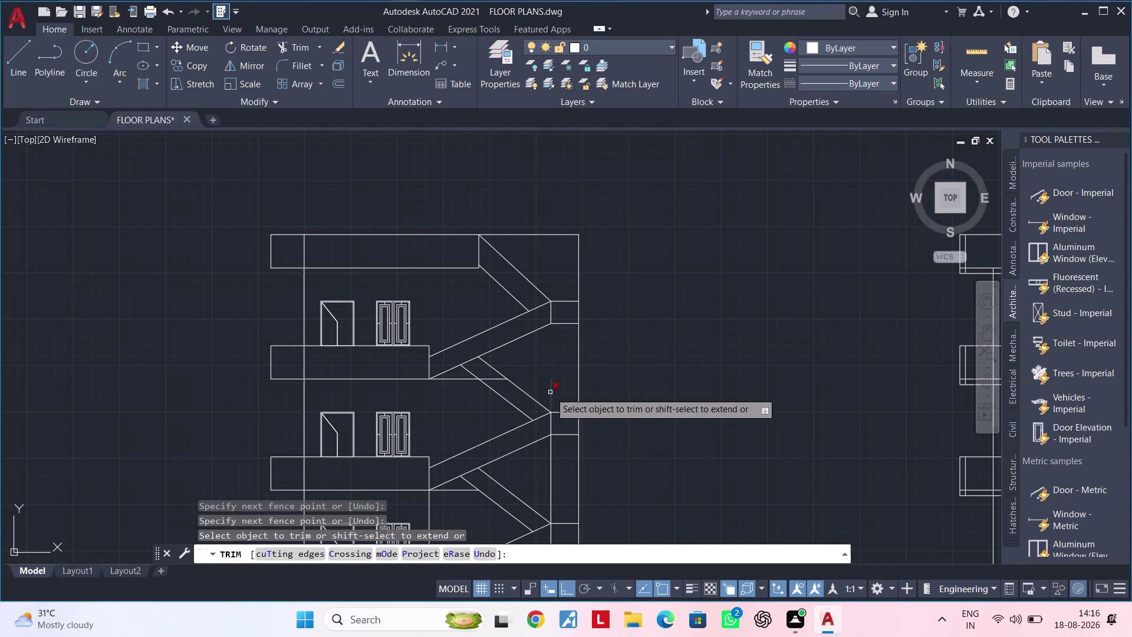
click(497, 379)
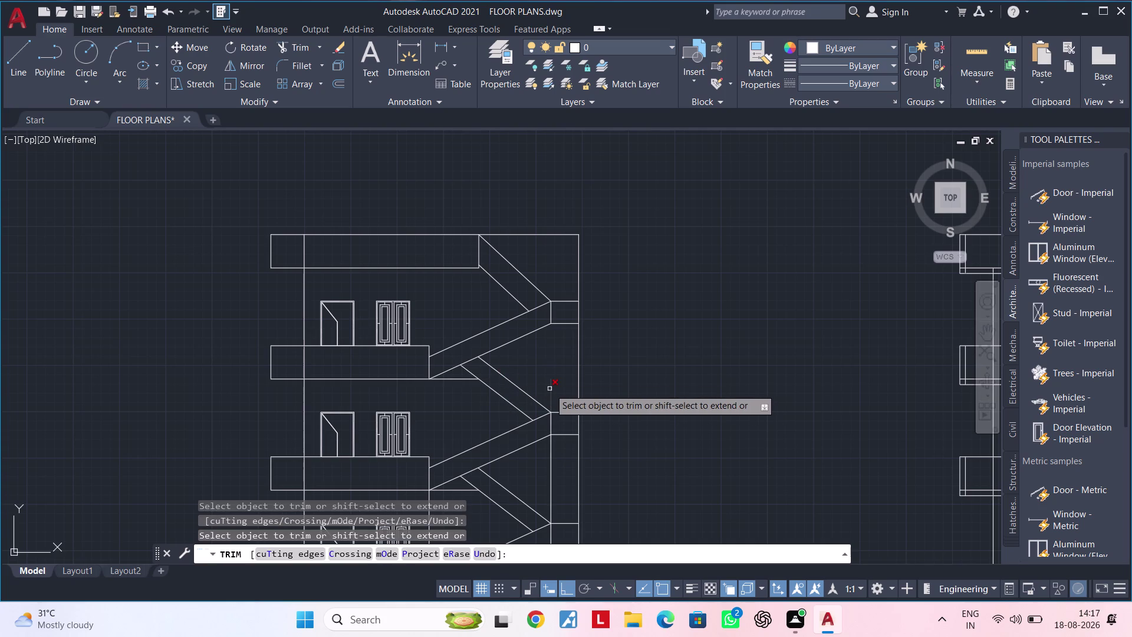
click(549, 388)
middle_drag(560, 408, 570, 350)
click(560, 401)
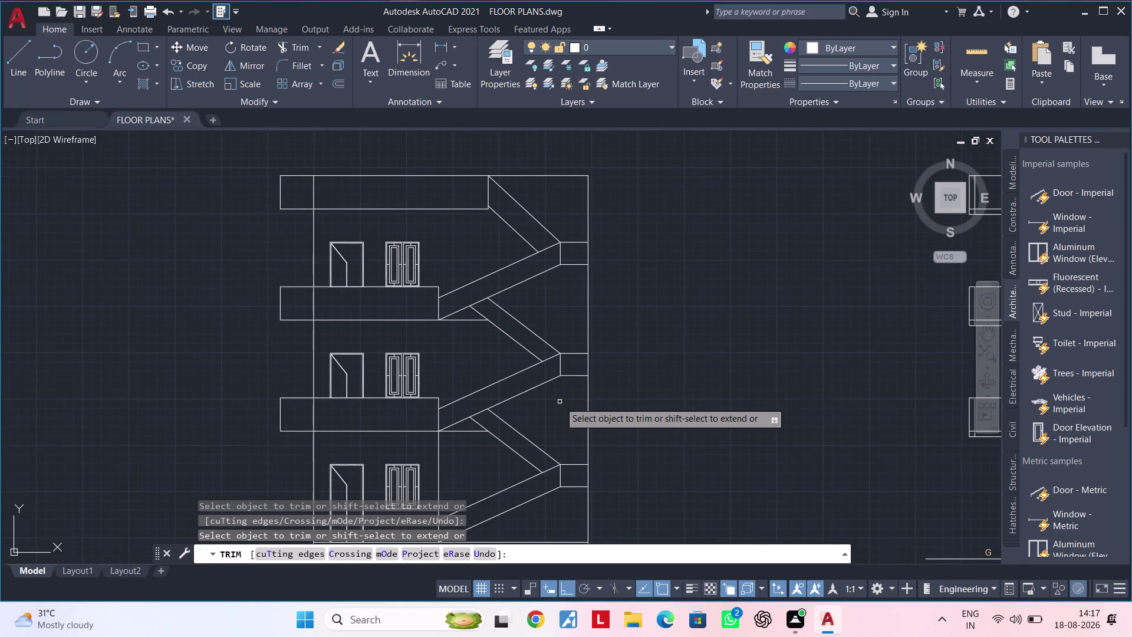
middle_drag(564, 421, 577, 377)
scroll(down, 3)
middle_drag(551, 381, 597, 380)
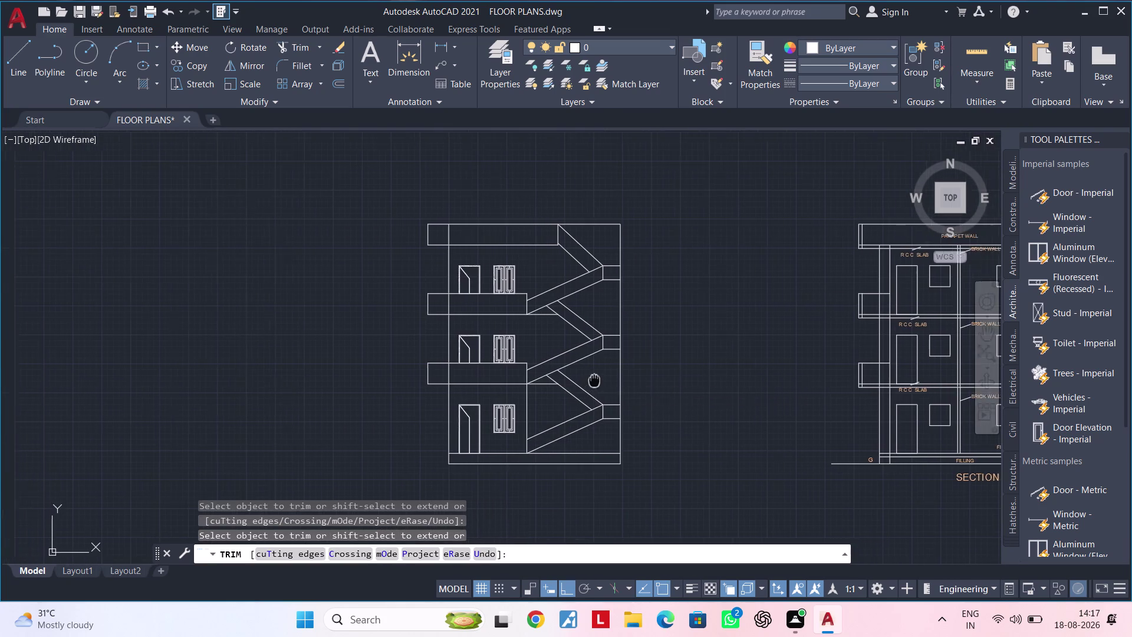
middle_drag(596, 380, 619, 384)
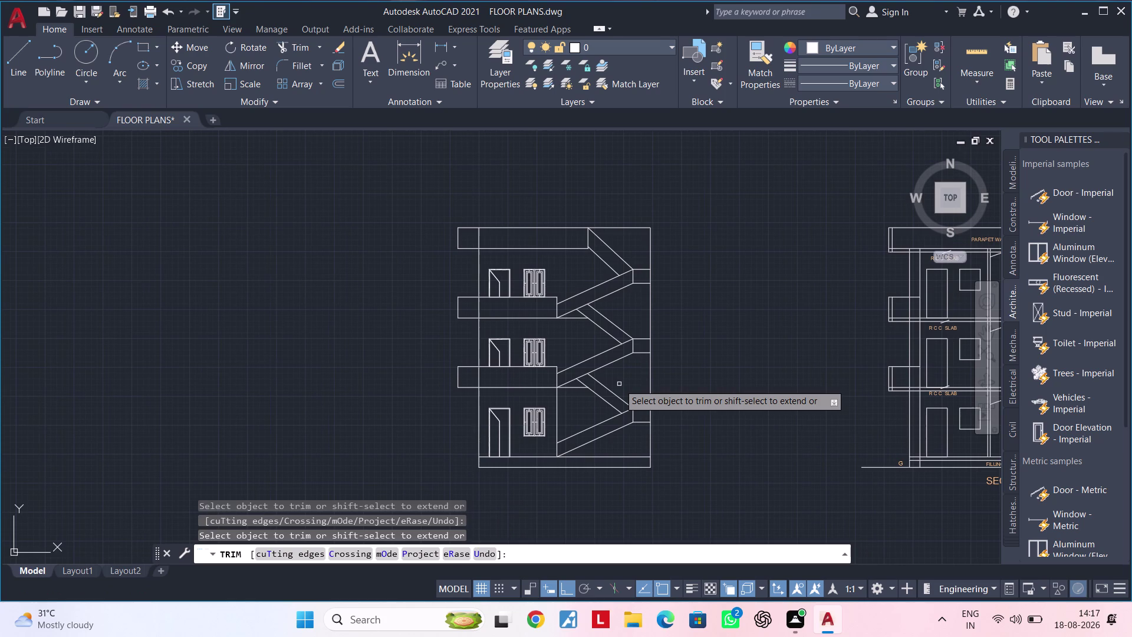
key(Escape)
key(Escape)
key(Escape)
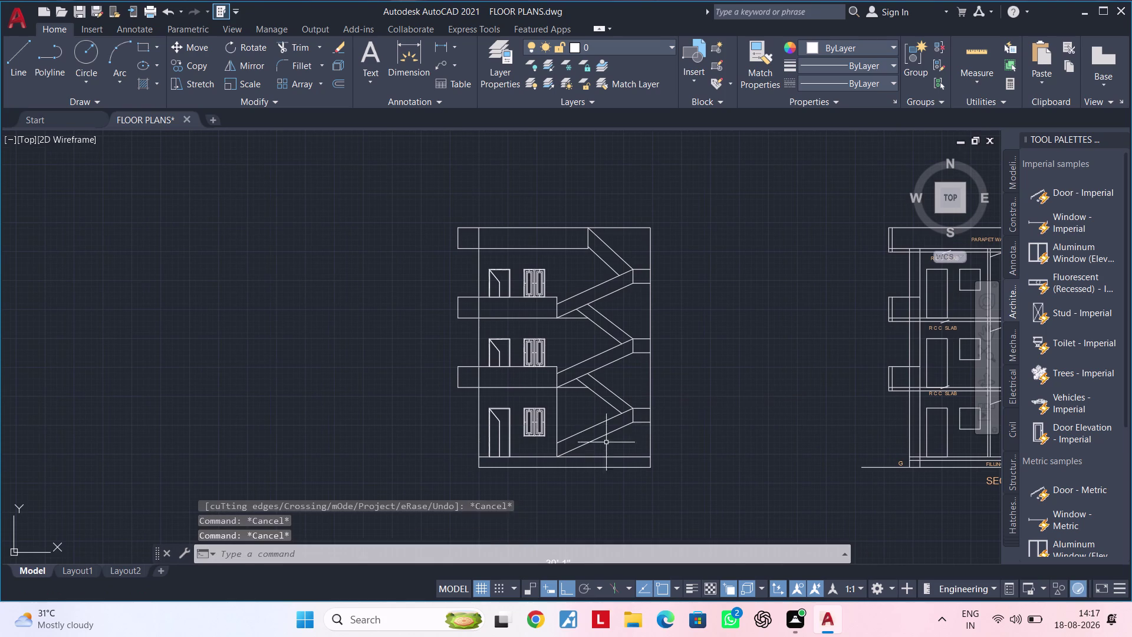
key(Escape)
middle_drag(596, 448, 668, 374)
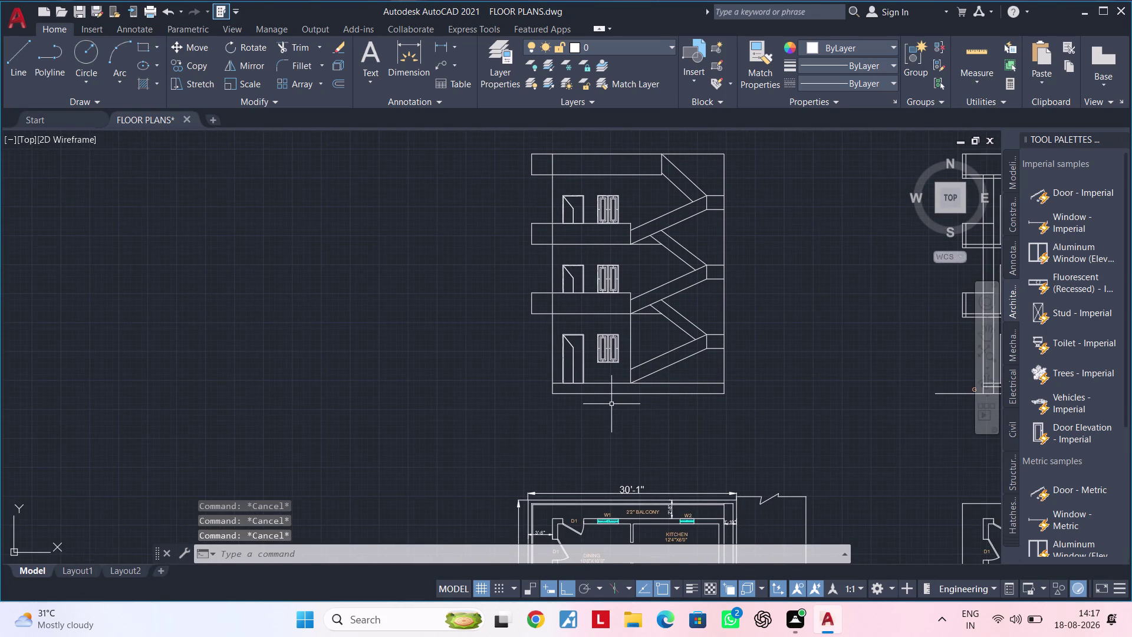
scroll(up, 3)
scroll(down, 3)
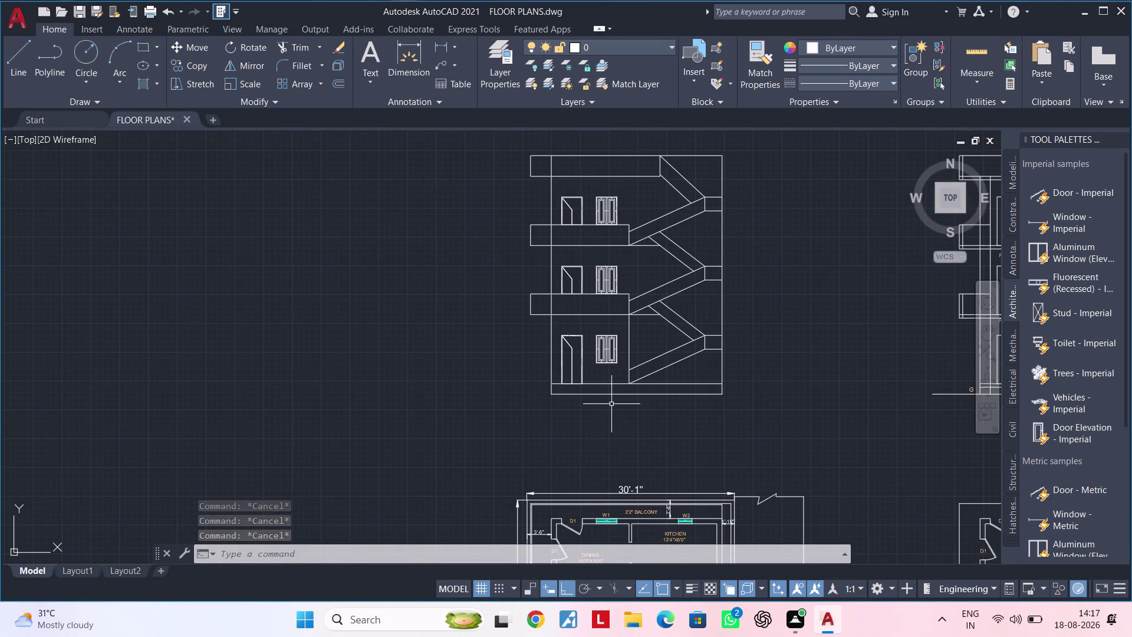
middle_drag(614, 399, 626, 379)
scroll(up, 3)
middle_drag(556, 401, 647, 426)
scroll(up, 3)
middle_drag(516, 352, 608, 441)
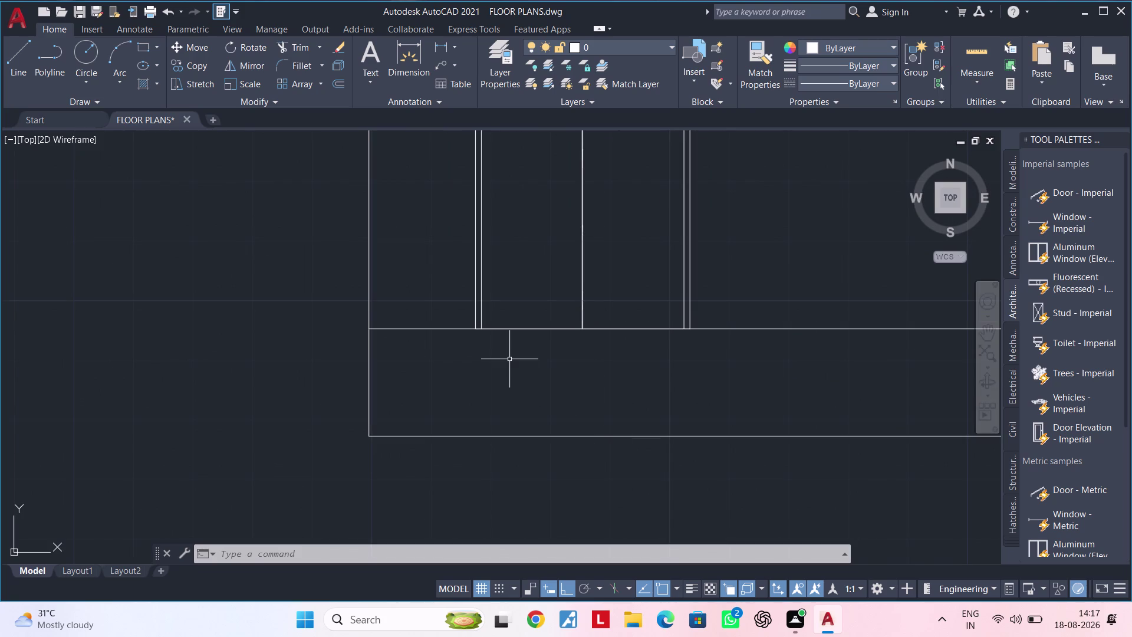
Draw two vertical lines from the slab's top edge down to its bottom.
key(Escape)
key(Escape)
key(Escape)
text(L)
key(space)
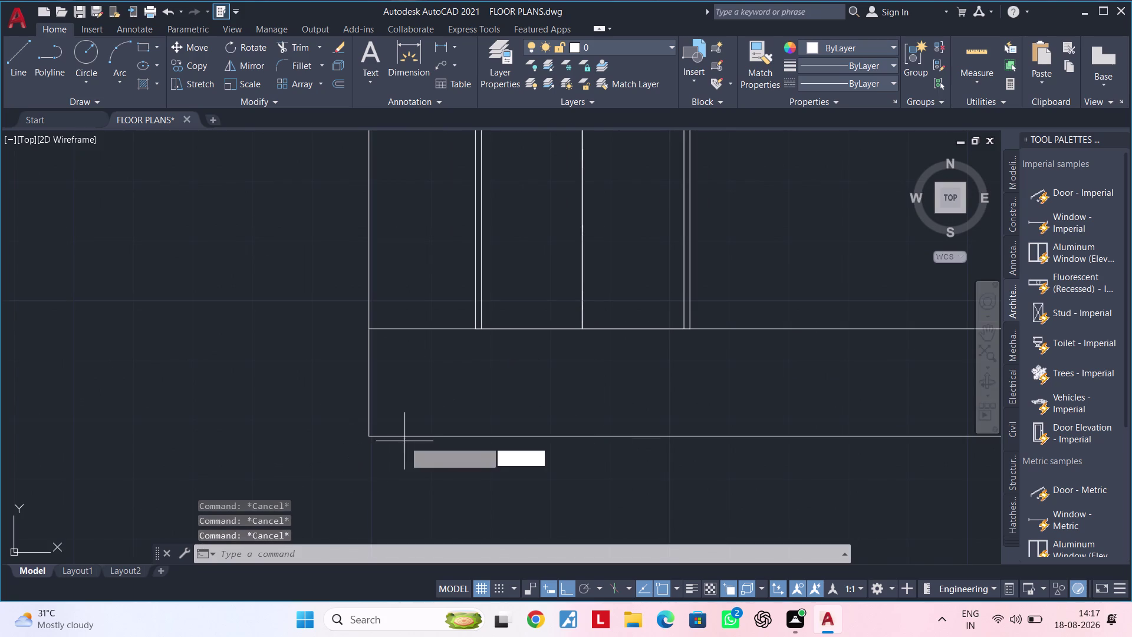
click(475, 330)
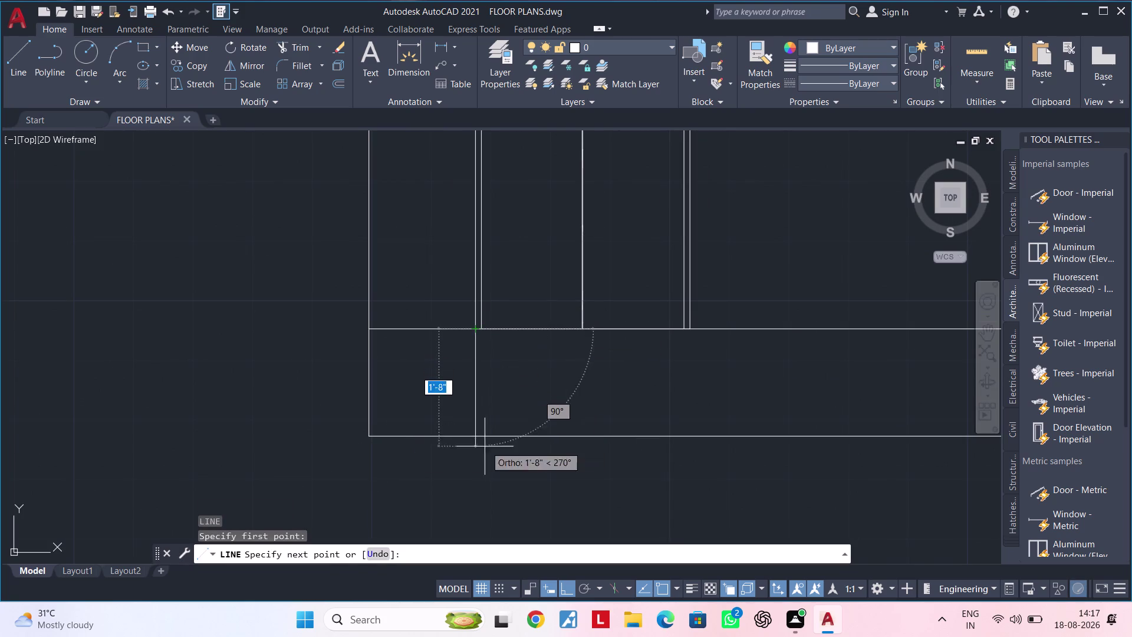
click(479, 436)
key(Escape)
middle_drag(610, 418, 442, 445)
key(space)
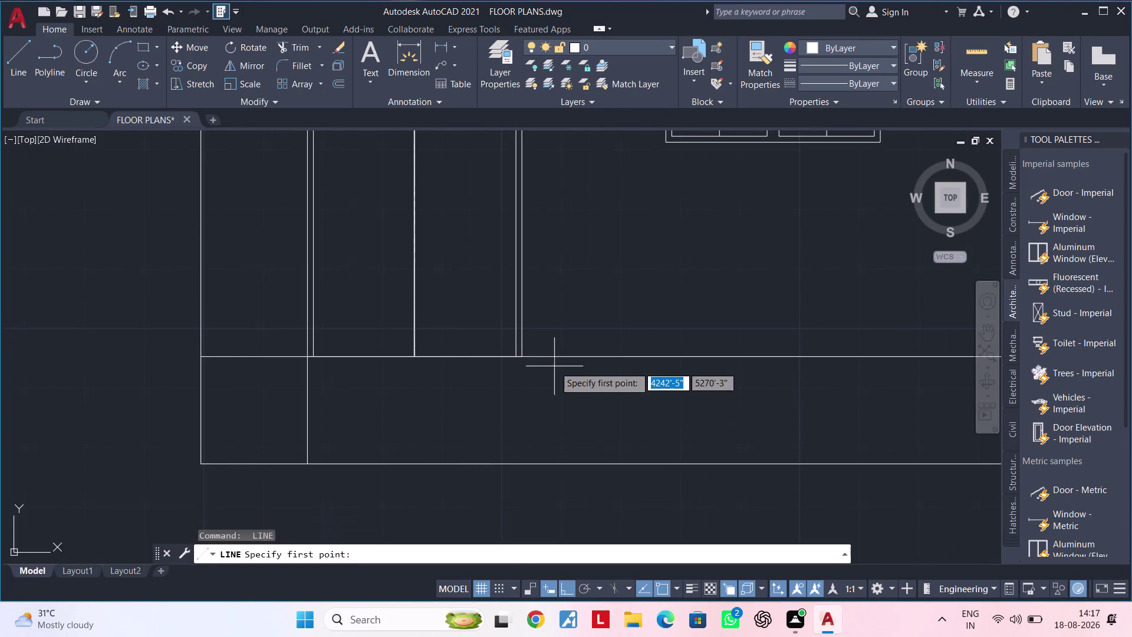
click(522, 357)
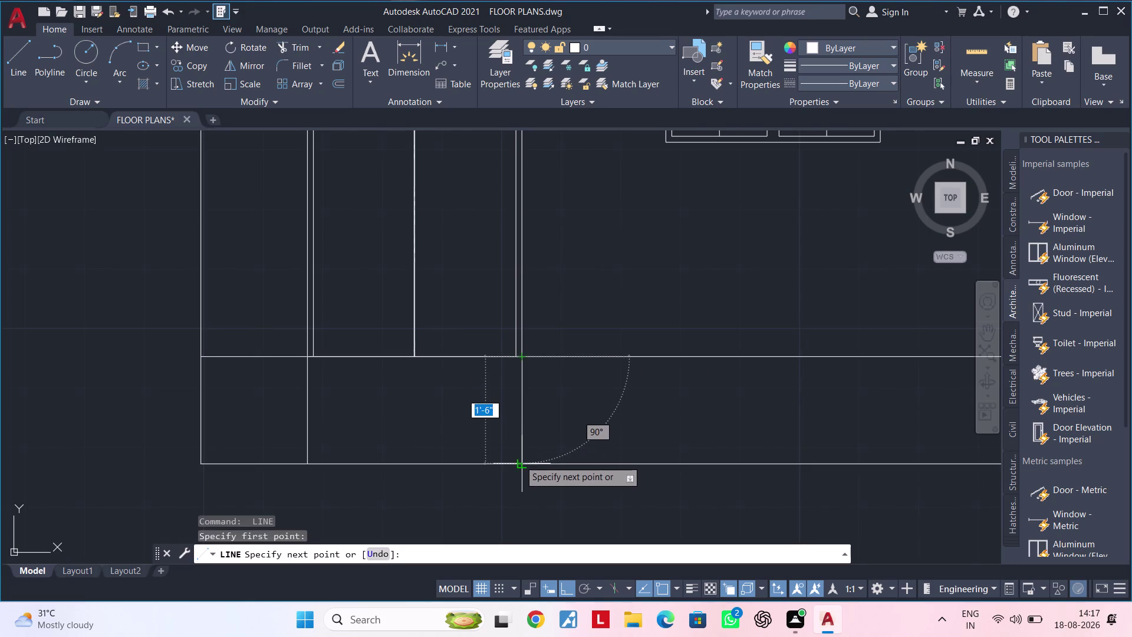
scroll(up, 3)
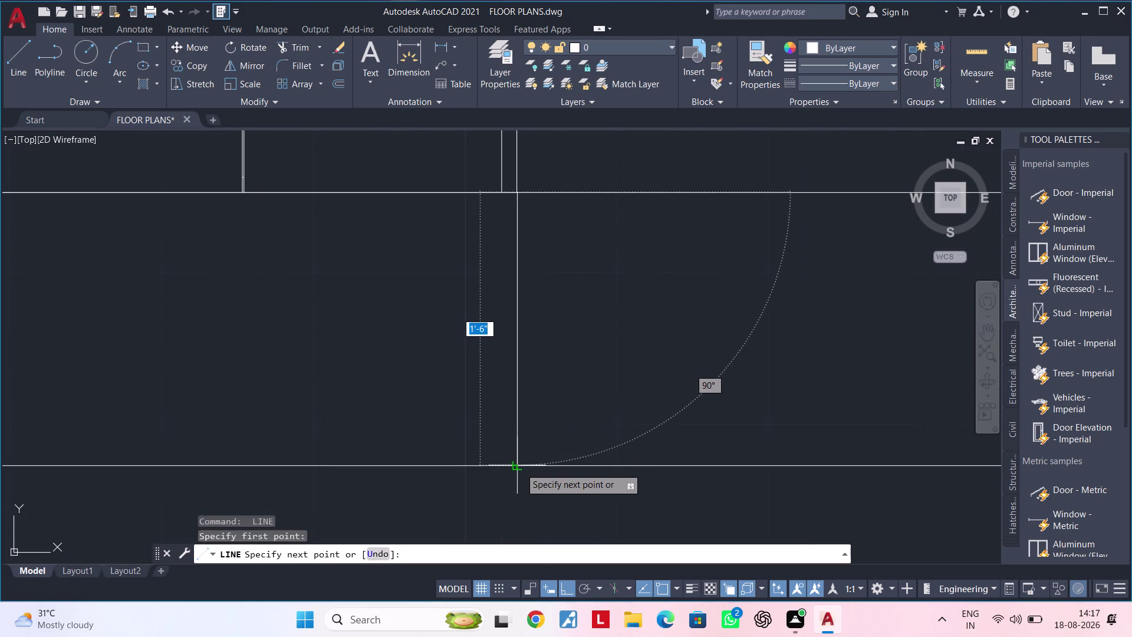
click(520, 467)
key(Escape)
key(Escape)
key(Escape)
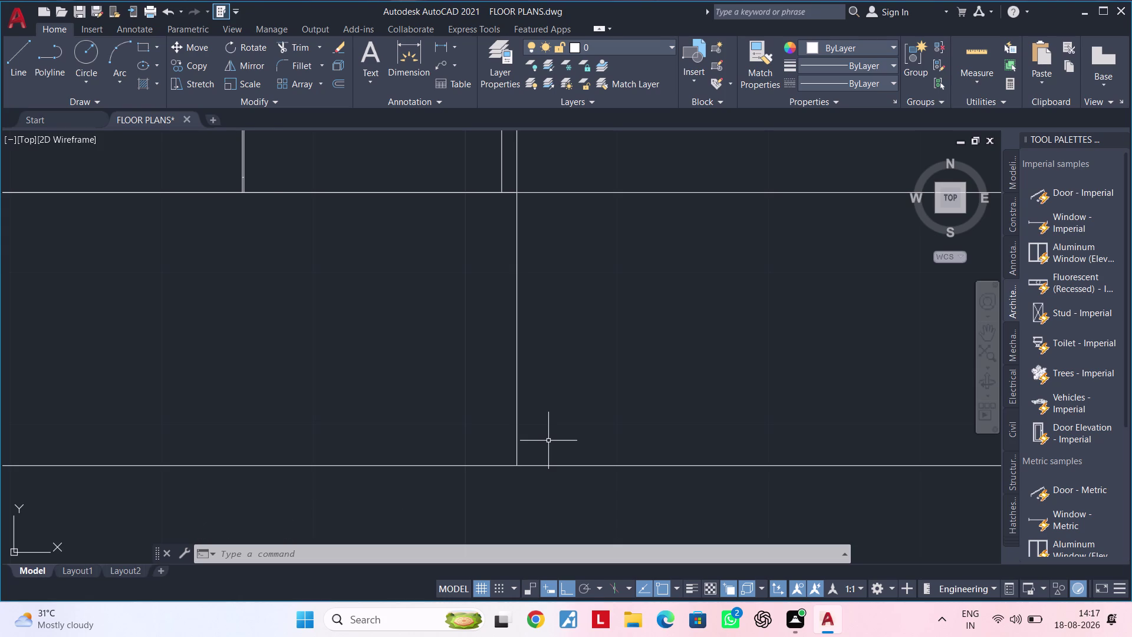
Draw a horizontal step line from the inner wall to the right wall.
scroll(down, 3)
middle_drag(369, 415, 579, 410)
key(Escape)
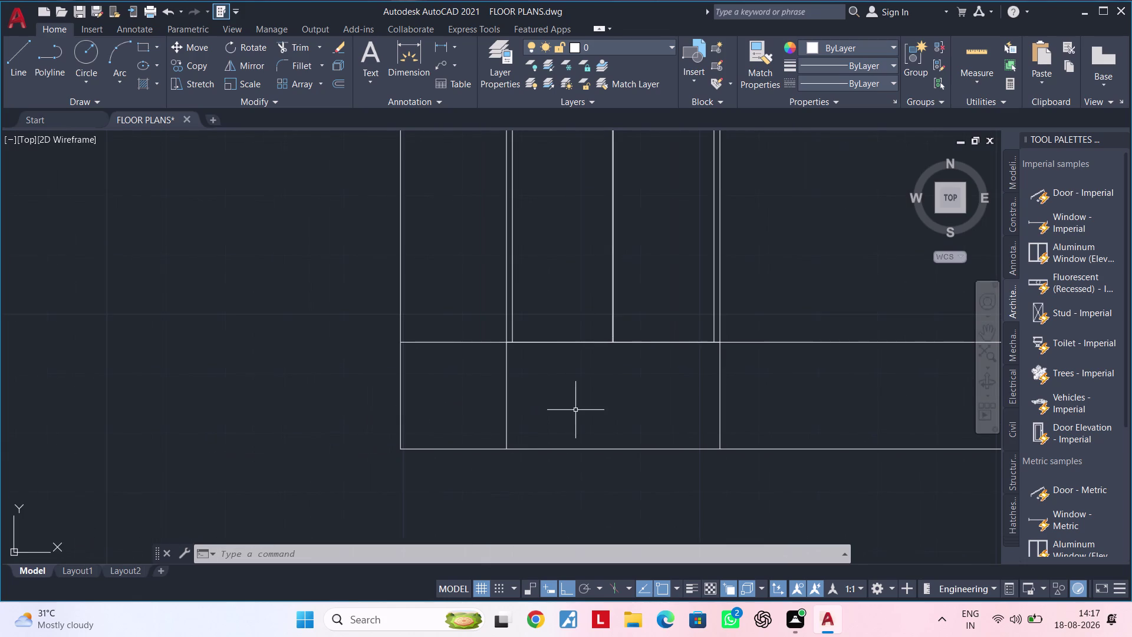
key(Escape)
key(Escape)
key(Escape)
key(Escape)
key(Escape)
text(L)
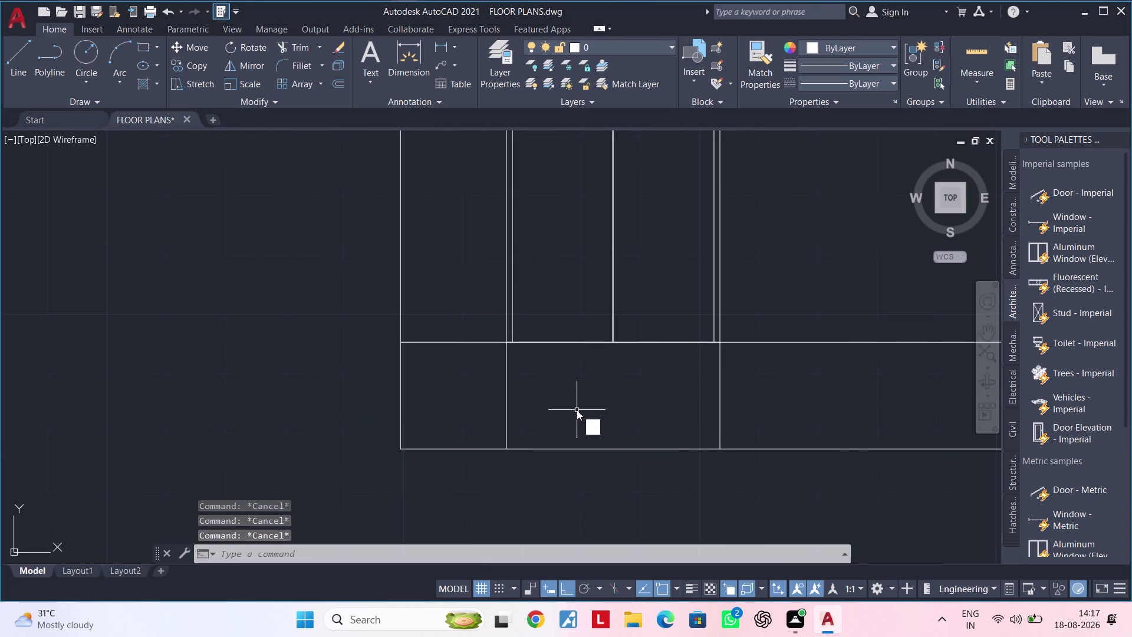
key(space)
drag(506, 394, 511, 395)
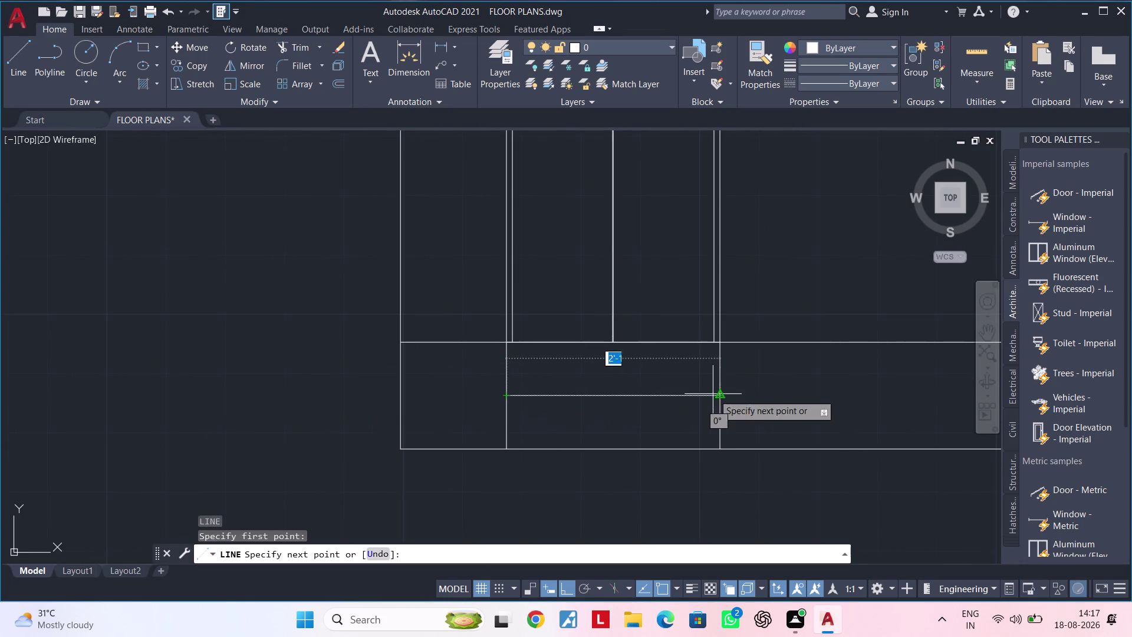
click(722, 395)
key(Escape)
key(Escape)
middle_drag(717, 401, 653, 423)
key(Escape)
key(Escape)
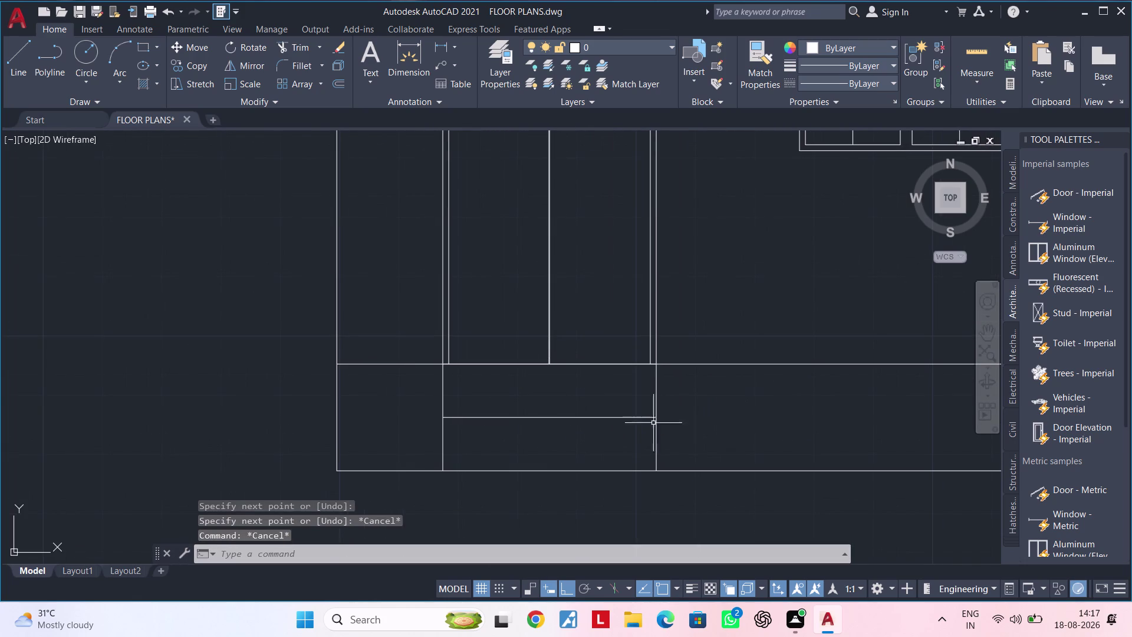
Offset the step line 2" downward repeatedly to fill the box.
text(OF 2)
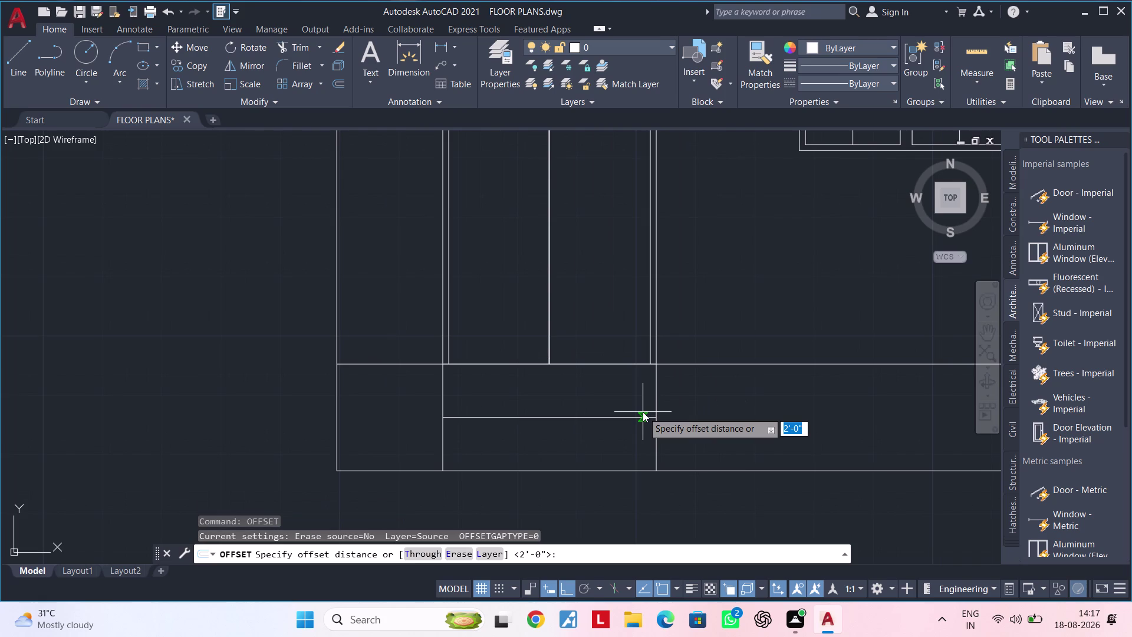
text(")
key(Return)
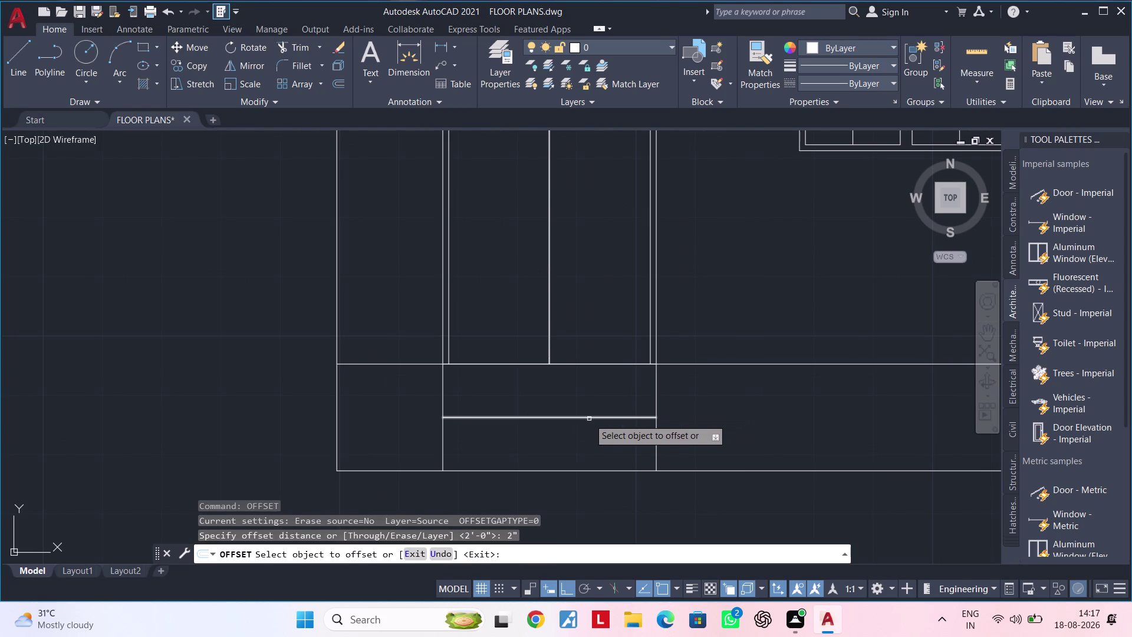
click(589, 415)
click(577, 416)
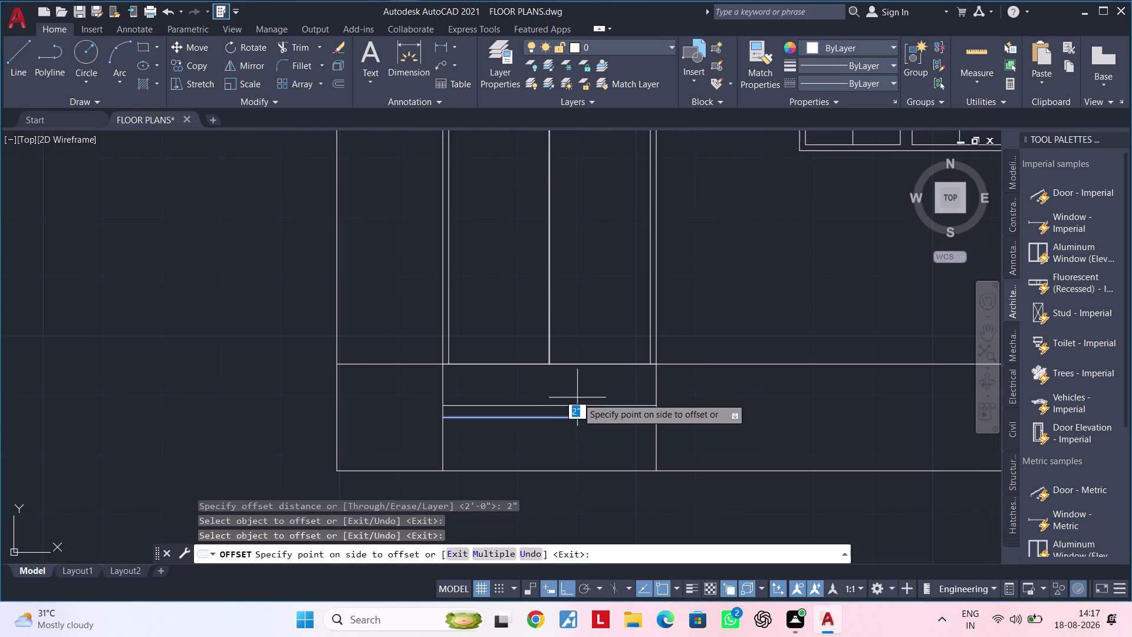
click(577, 390)
click(580, 417)
click(577, 446)
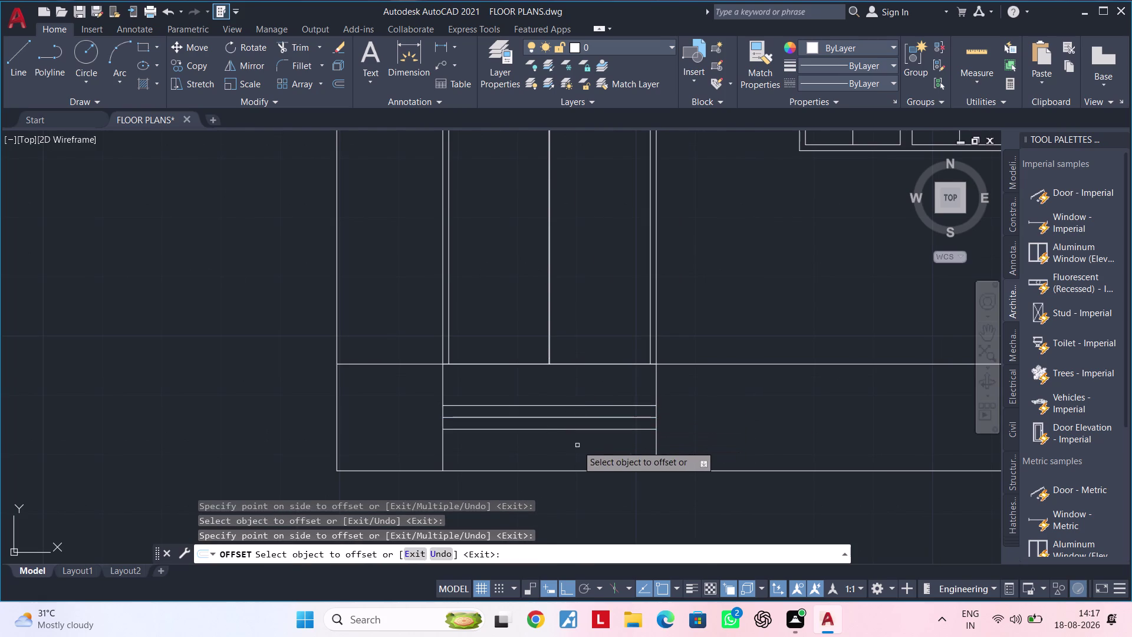
click(576, 428)
click(571, 451)
click(571, 441)
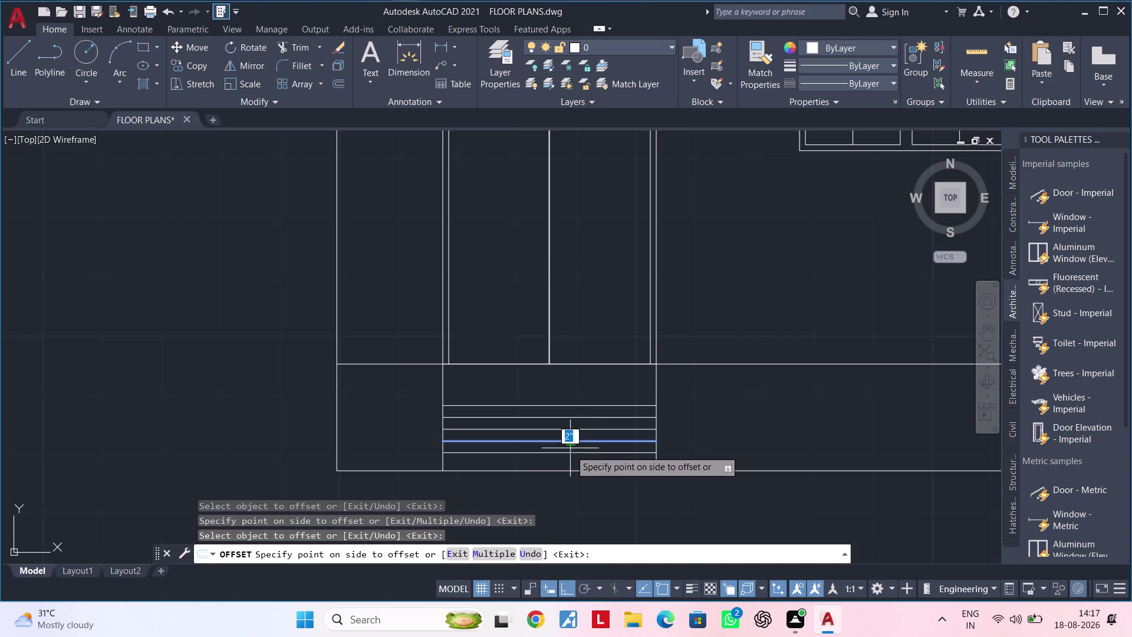
click(569, 460)
click(569, 453)
click(569, 462)
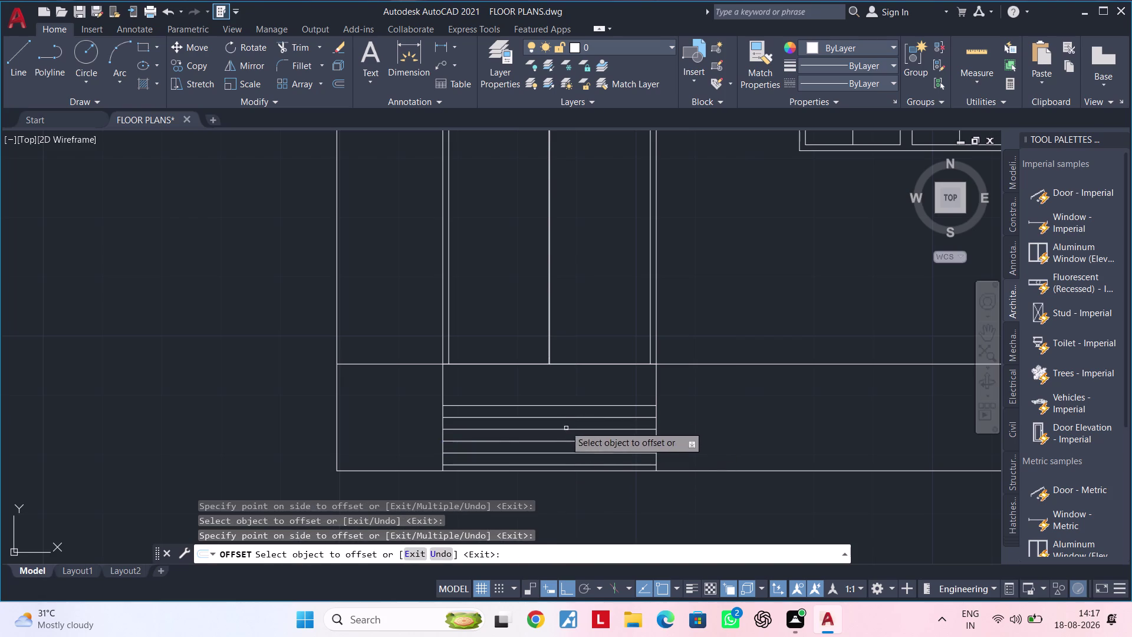
Add two more 2" parallel step lines near the top of the box.
click(562, 407)
click(564, 396)
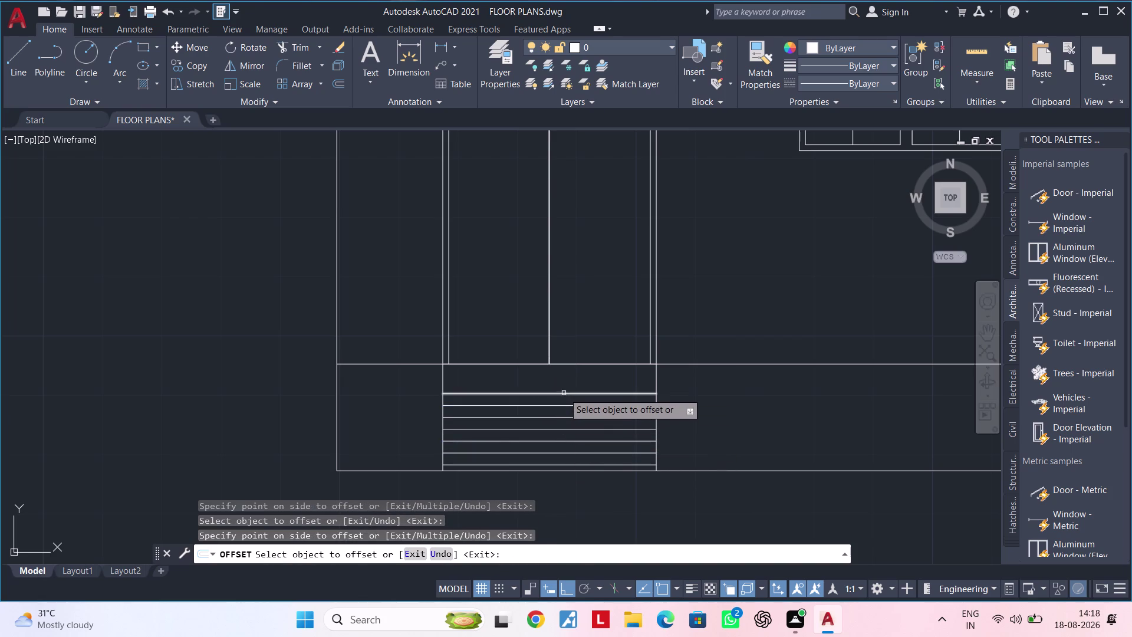
click(564, 393)
click(567, 383)
scroll(down, 3)
middle_drag(587, 398, 488, 428)
key(Escape)
key(Escape)
Pan to the elevation base and start the HATCH command.
scroll(down, 3)
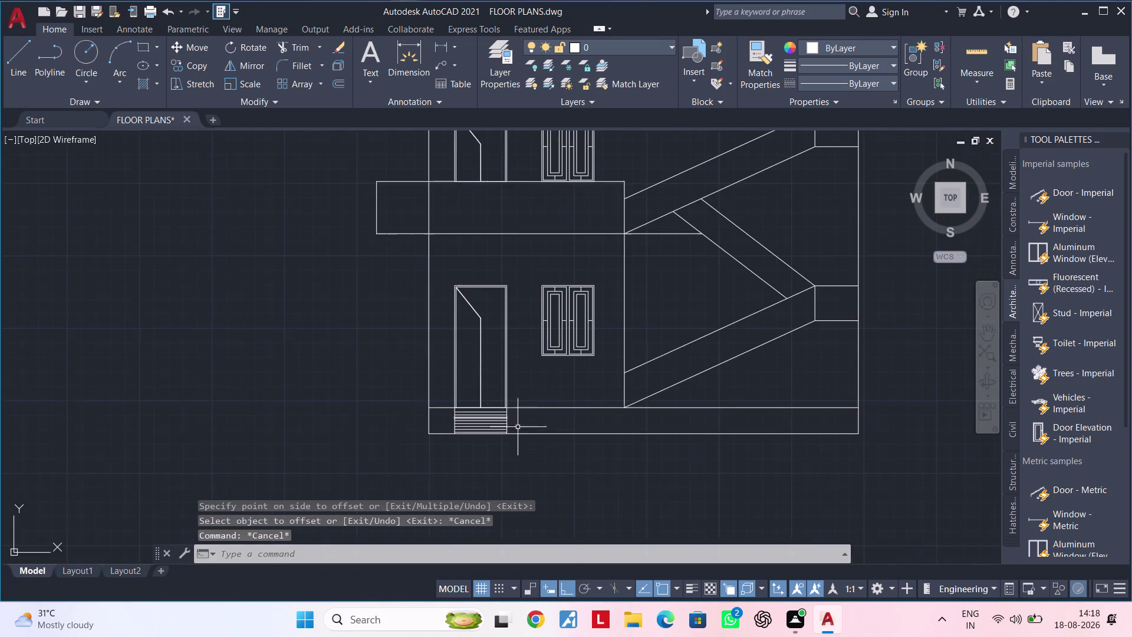
middle_drag(535, 426, 428, 427)
scroll(down, 3)
middle_drag(418, 425, 352, 432)
key(Escape)
key(Escape)
key(Escape)
key(Escape)
key(Escape)
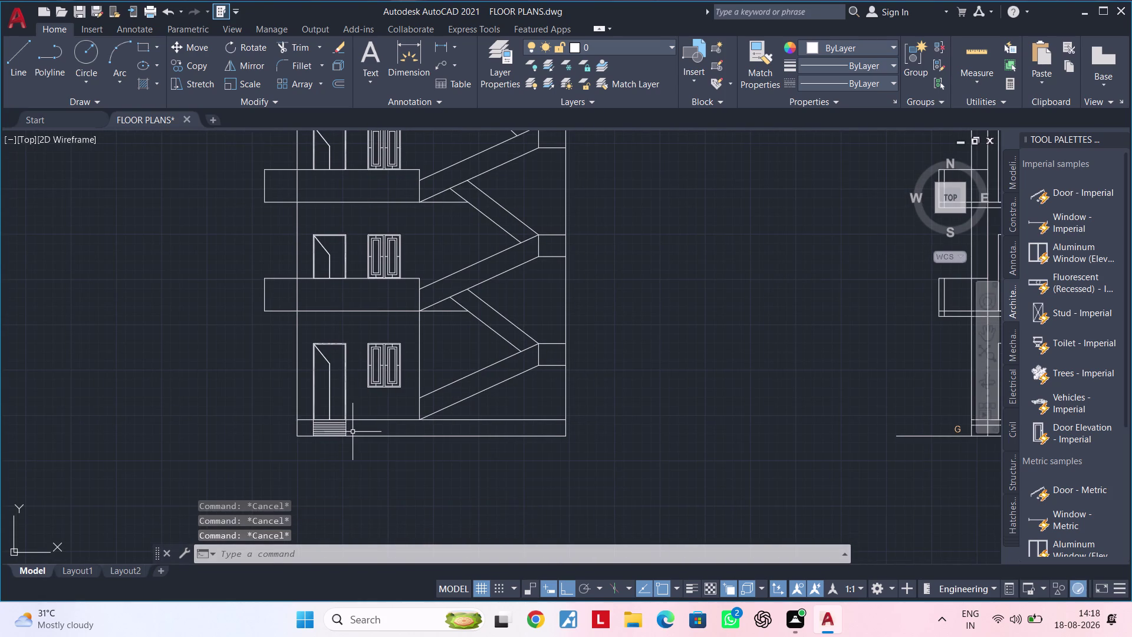
key(Escape)
key(Escape)
key(Escape)
key(Escape)
key(h)
key(space)
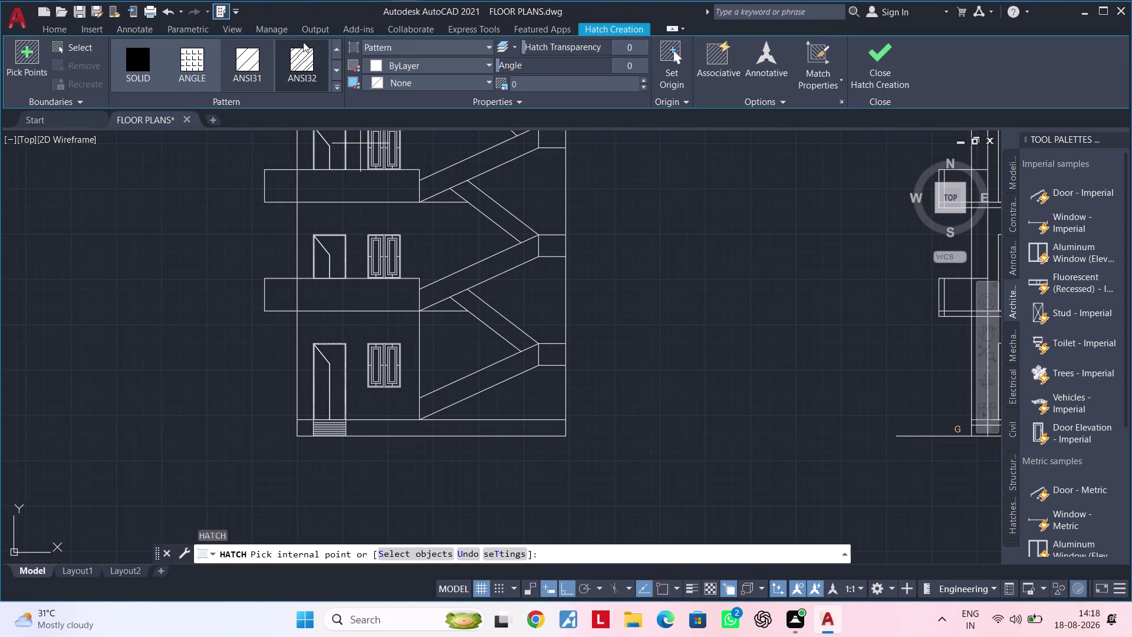
Choose the AR-B816 brick pattern from the hatch pattern gallery.
click(340, 87)
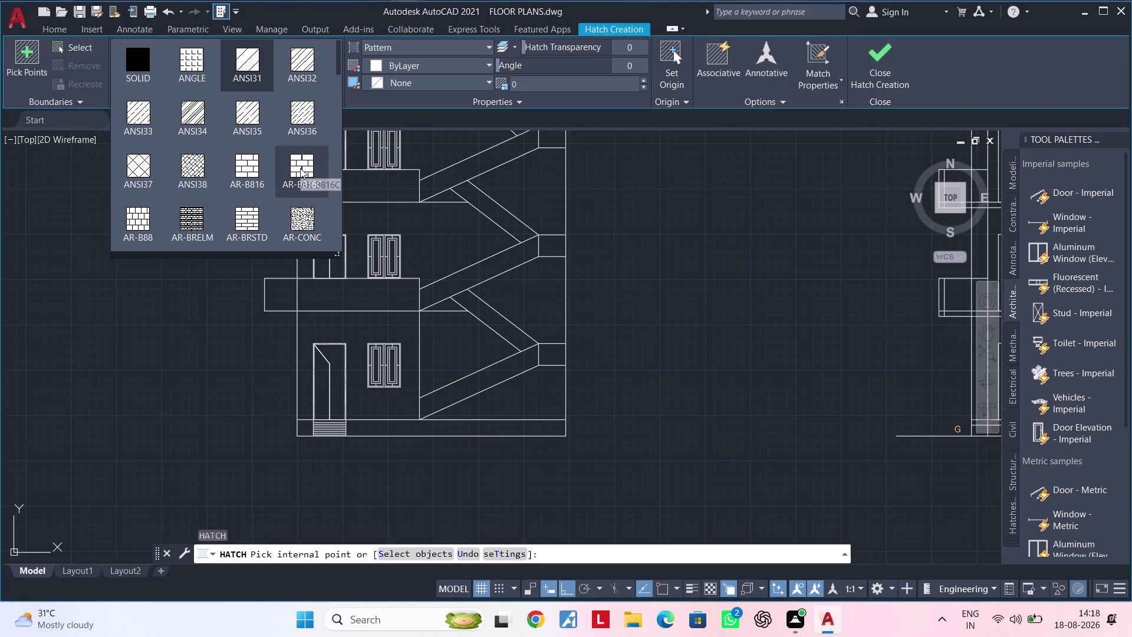
click(250, 222)
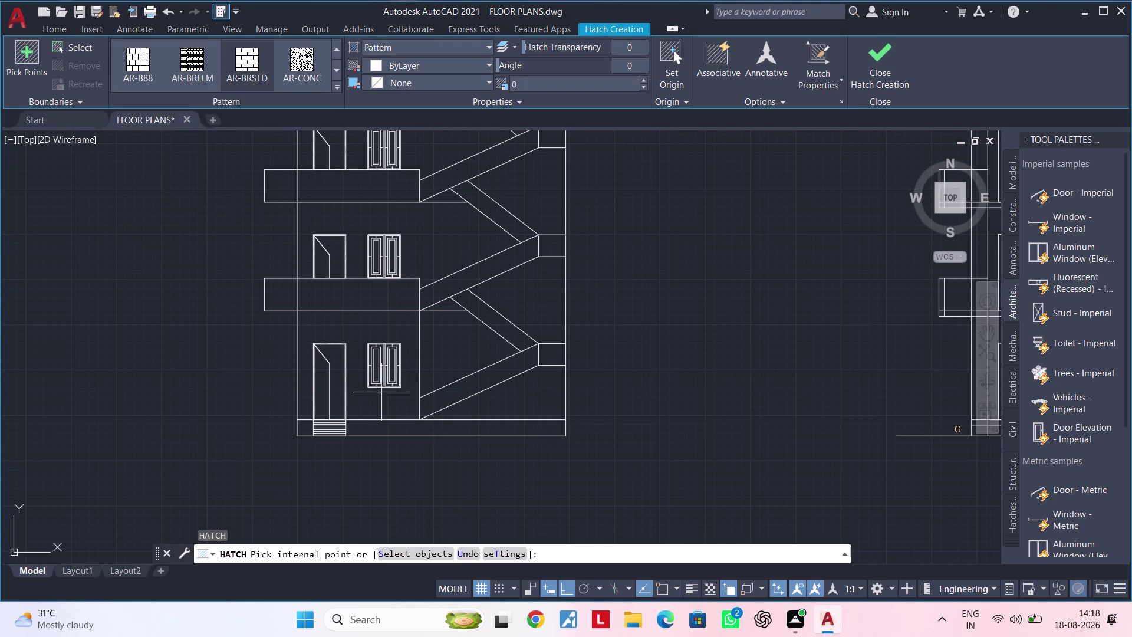
scroll(up, 3)
click(387, 426)
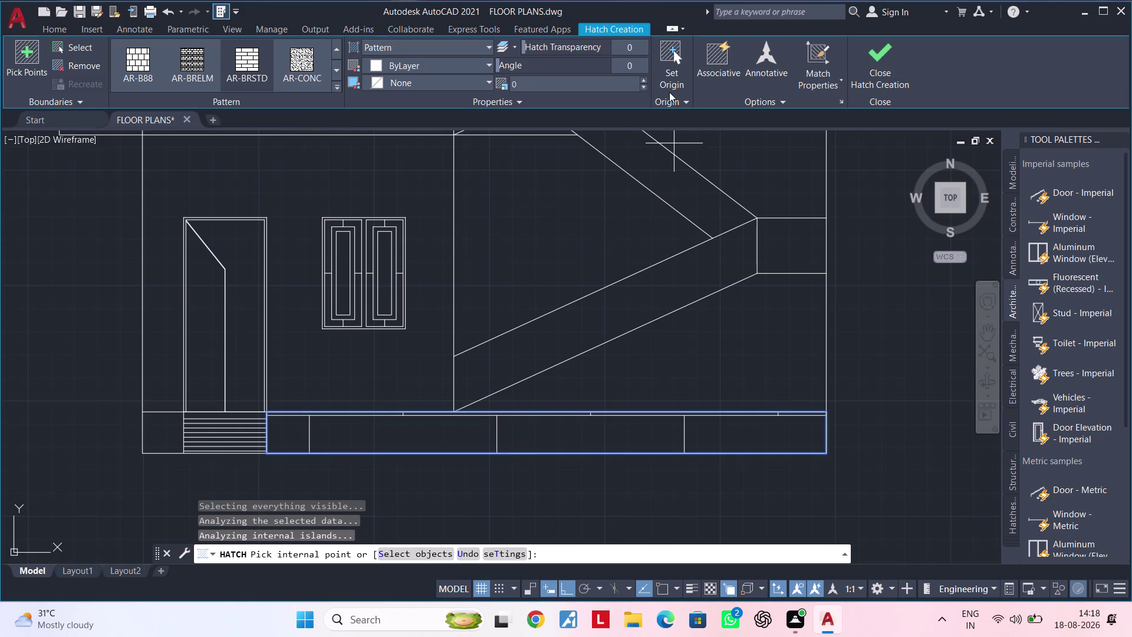
Pick points in the plinth band right and left of the steps, then cancel the hatch.
double_click(644, 80)
triple_click(644, 80)
triple_click(644, 80)
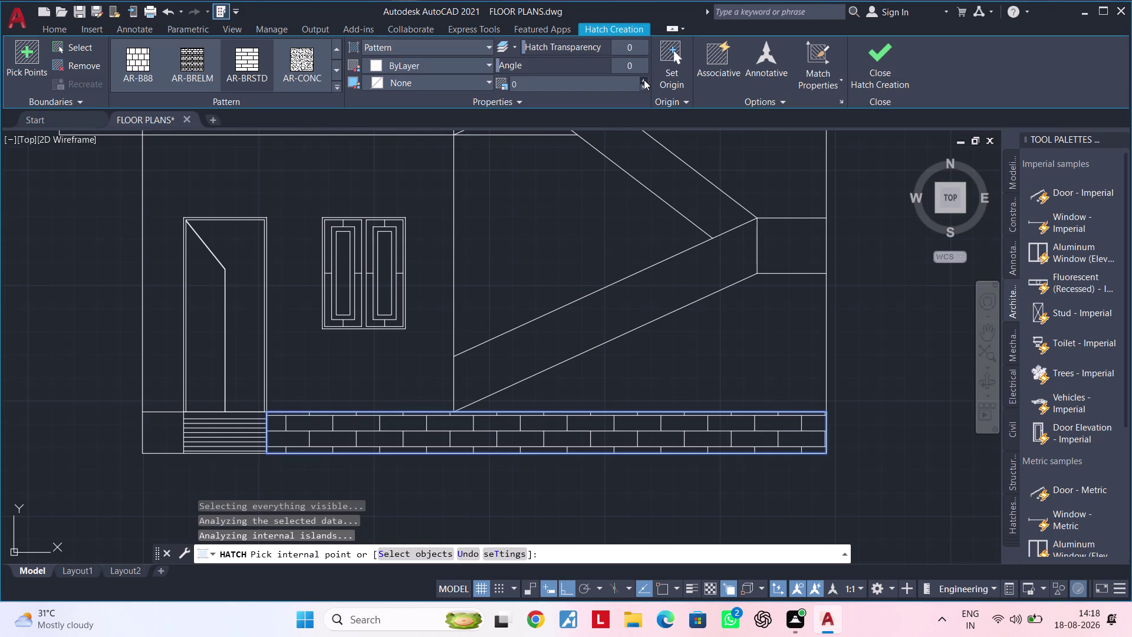
click(644, 80)
triple_click(644, 80)
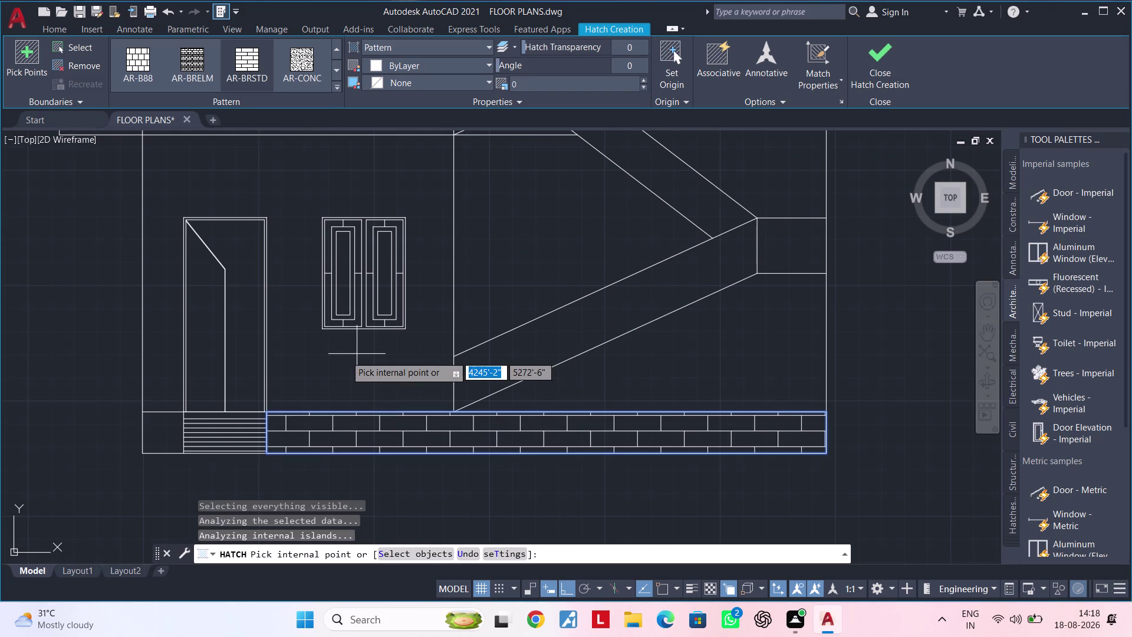
click(160, 435)
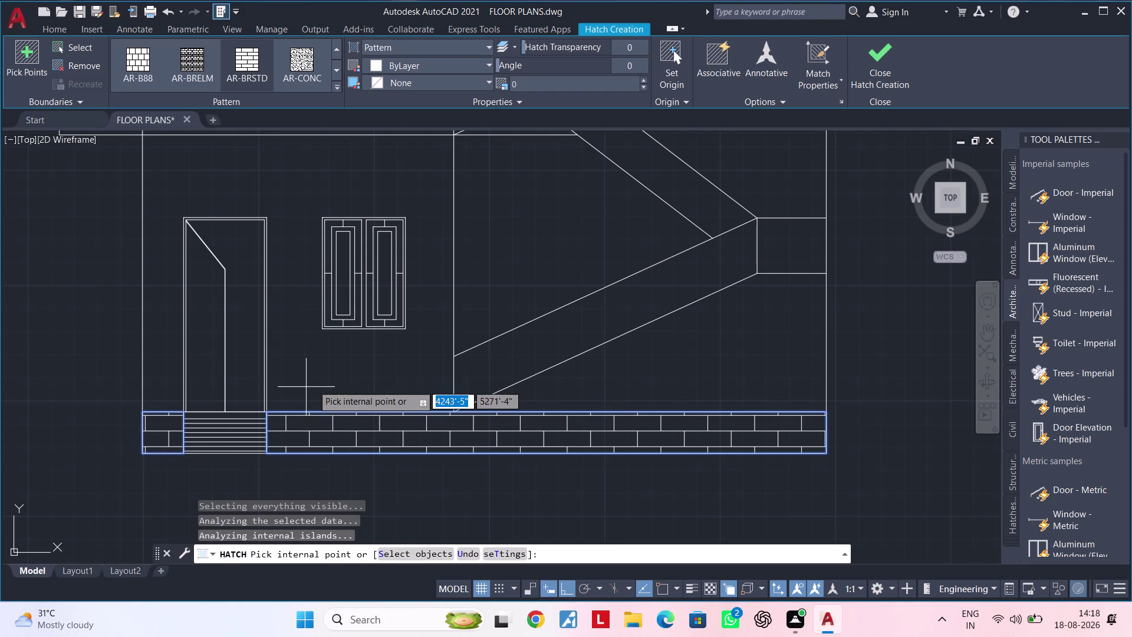
scroll(down, 3)
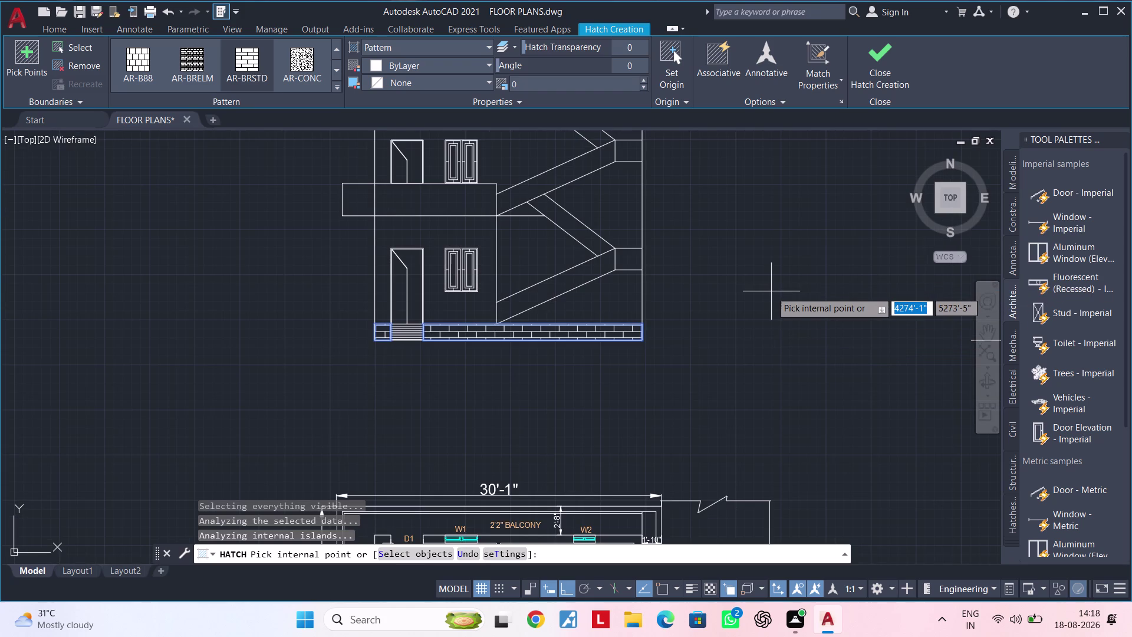
key(Escape)
scroll(up, 3)
scroll(up, 3)
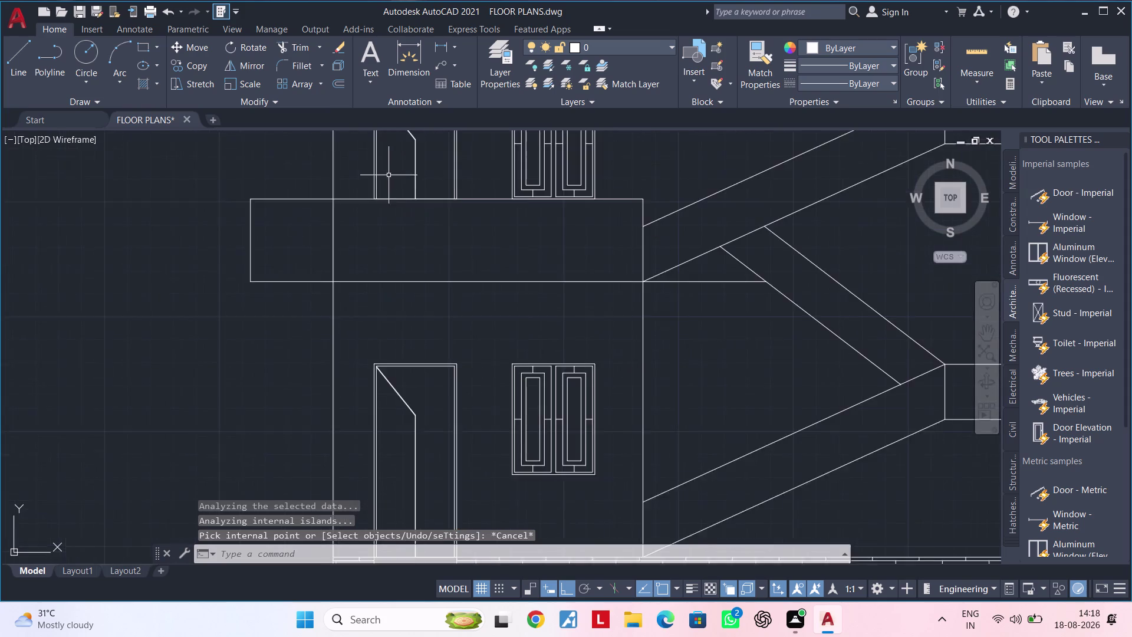
middle_drag(398, 179, 418, 229)
scroll(up, 3)
scroll(down, 3)
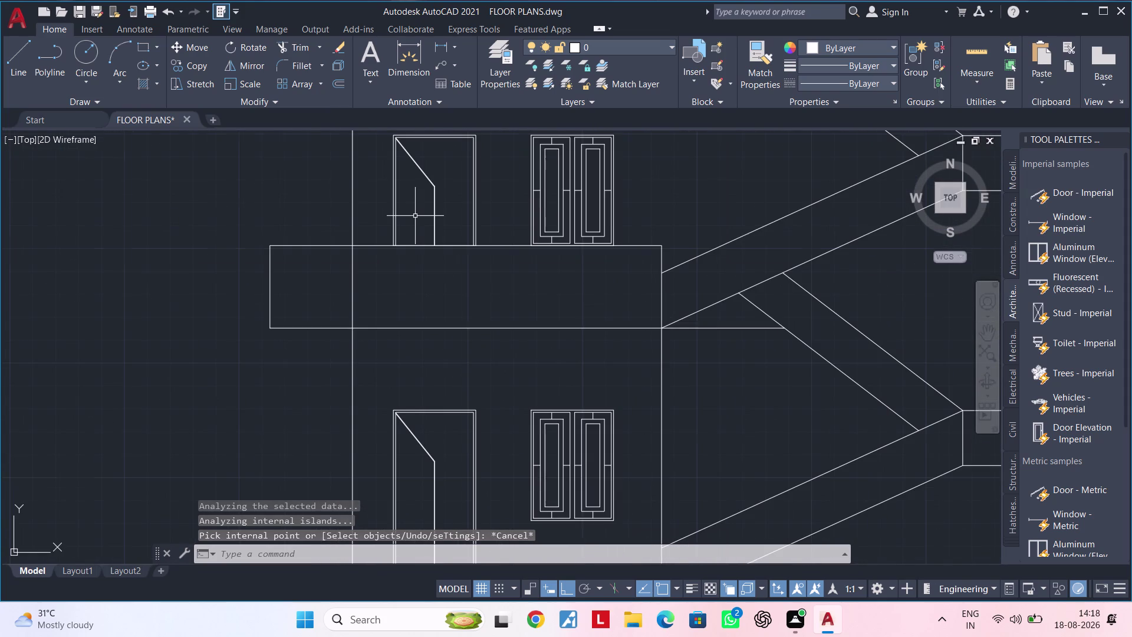
key(h)
key(space)
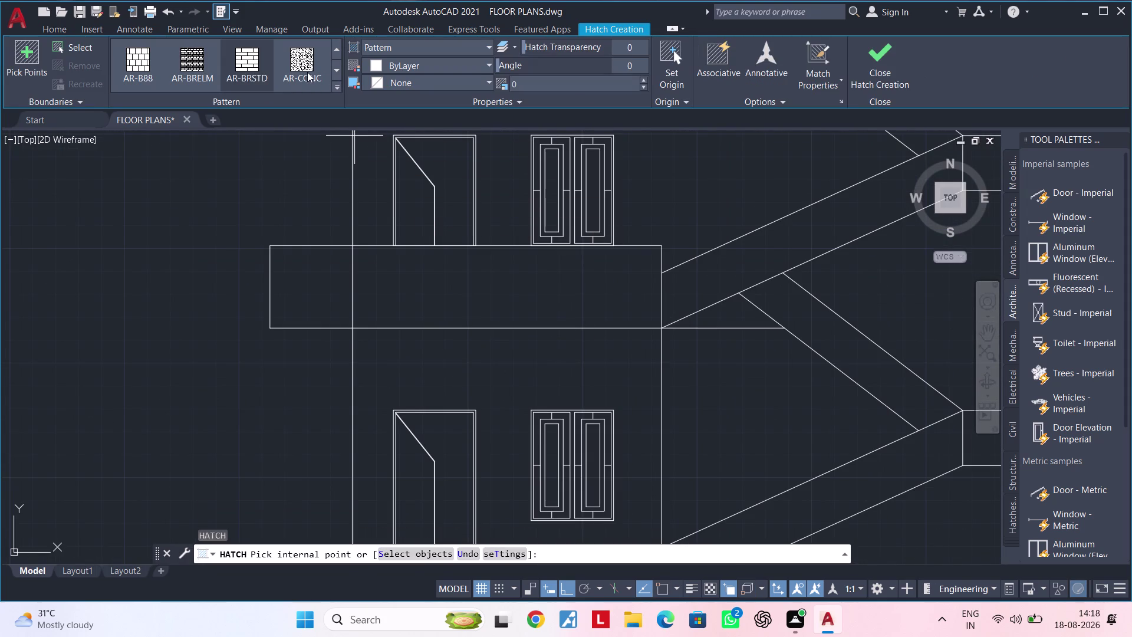
click(335, 87)
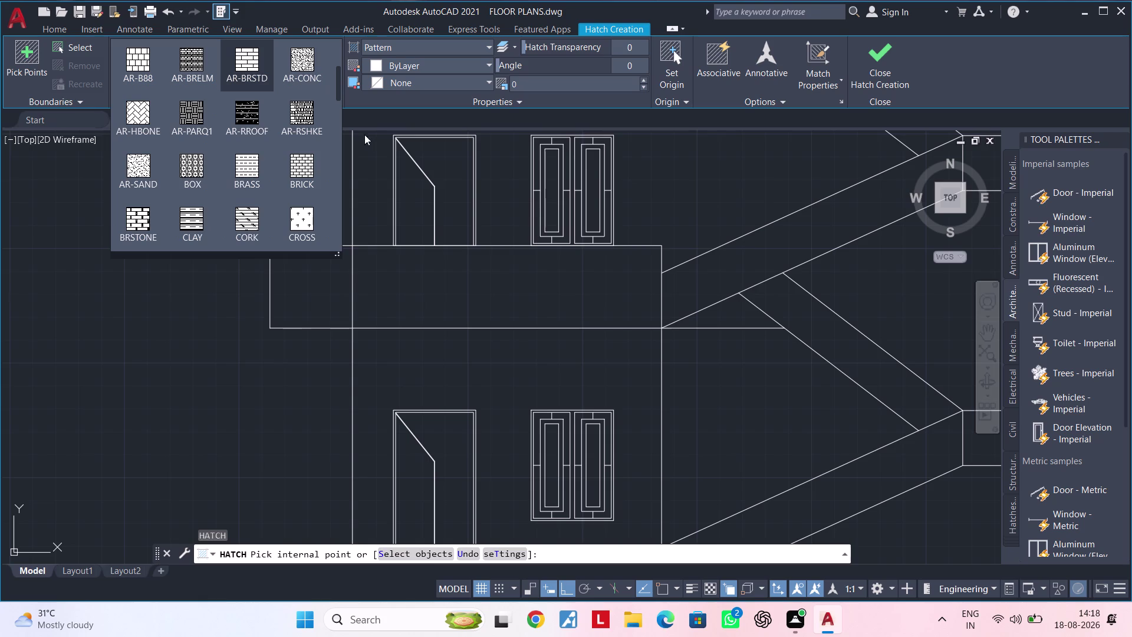
scroll(down, 3)
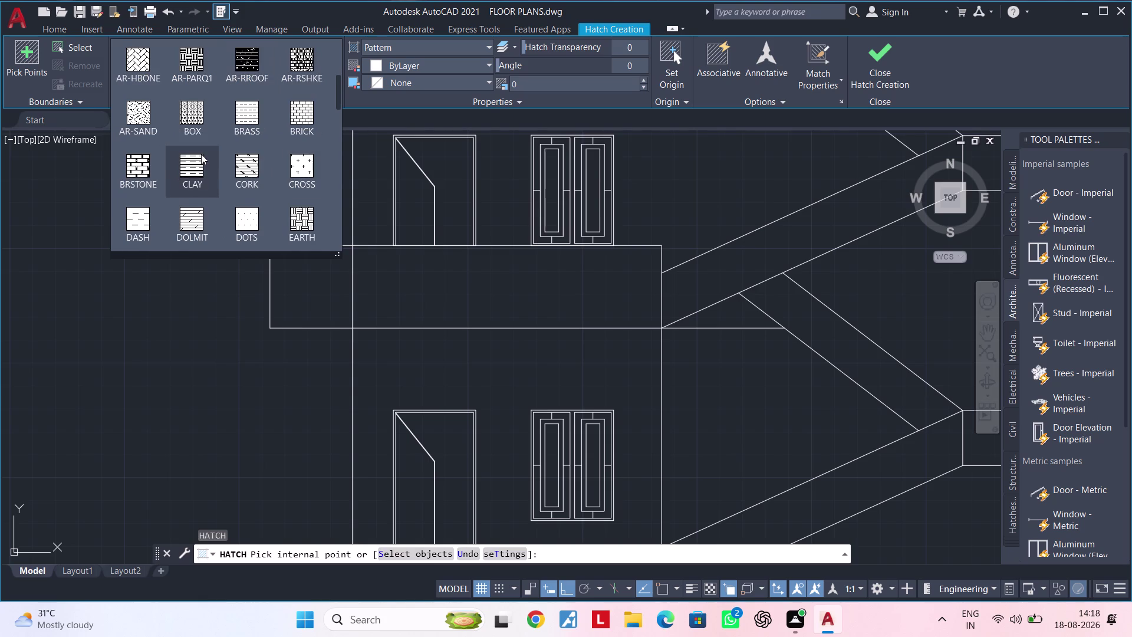
scroll(down, 3)
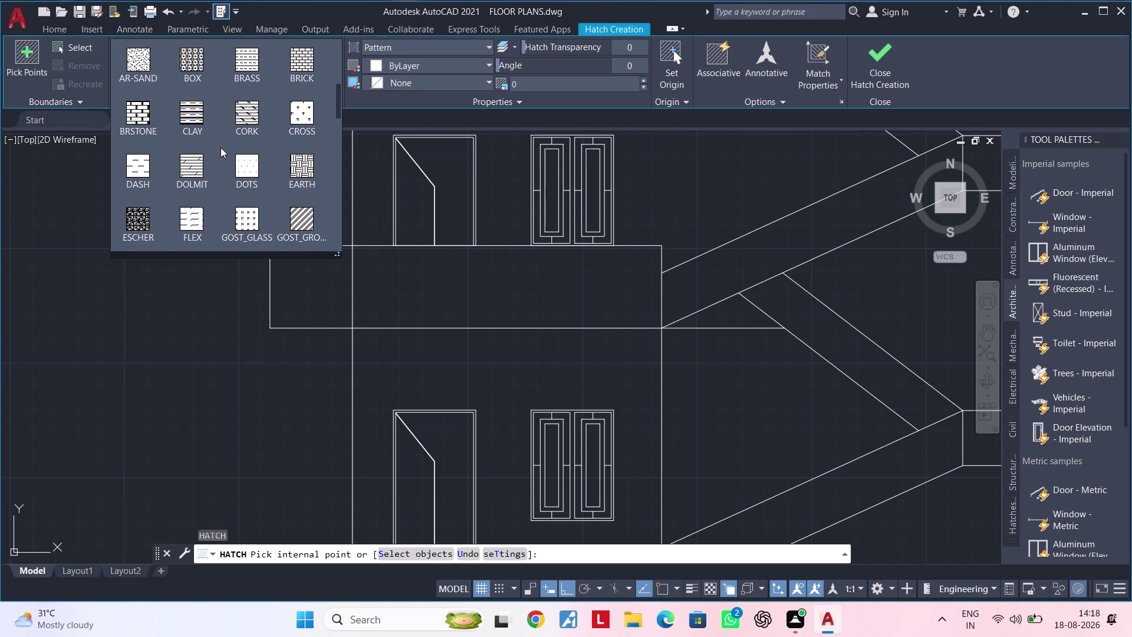
click(238, 160)
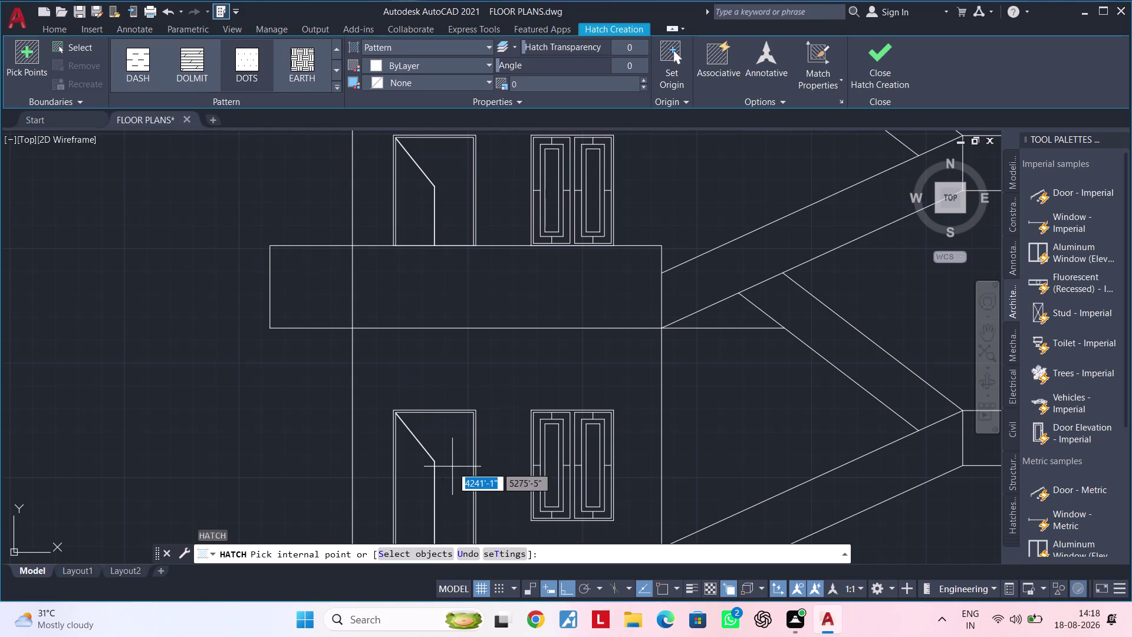
click(417, 469)
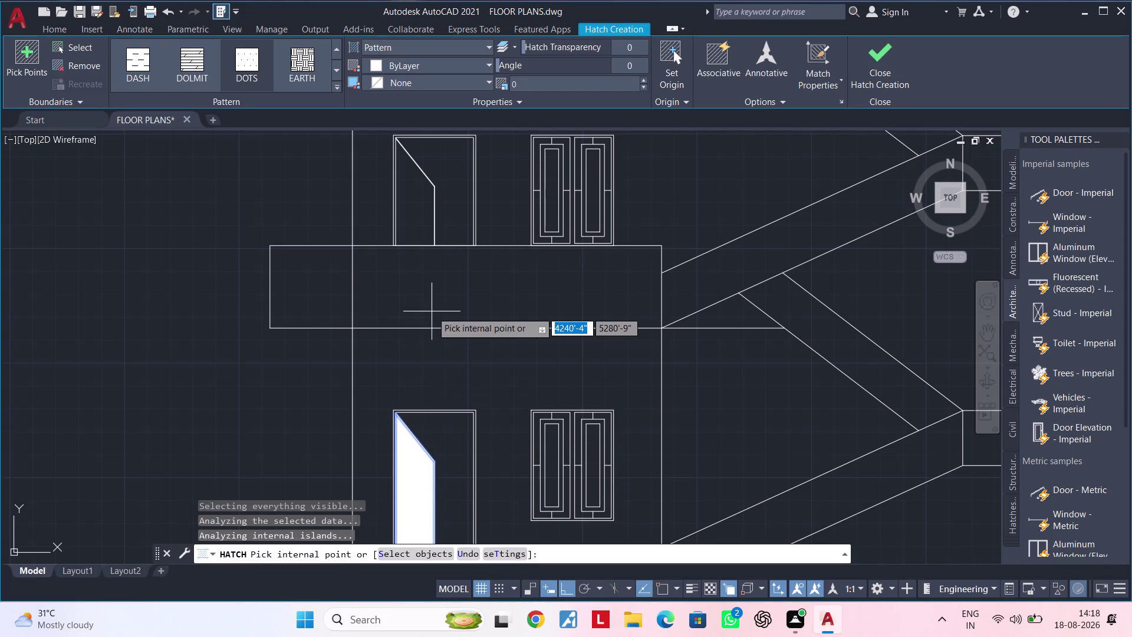
click(404, 198)
scroll(down, 3)
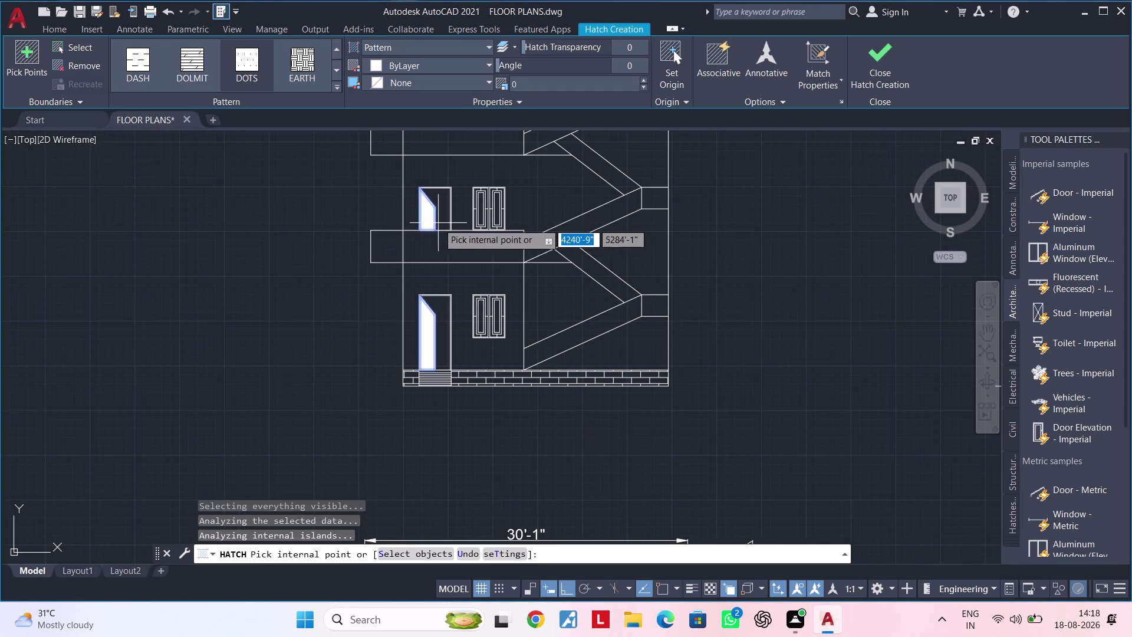
middle_drag(438, 223, 361, 203)
key(Escape)
key(Escape)
key(Escape)
scroll(up, 3)
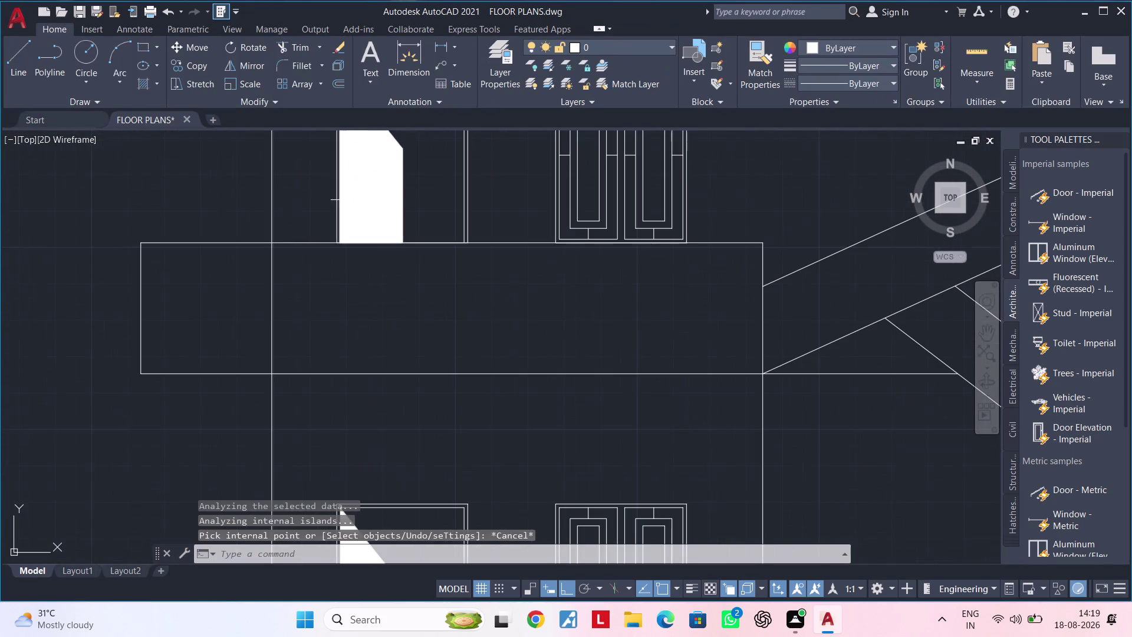
click(379, 200)
scroll(down, 3)
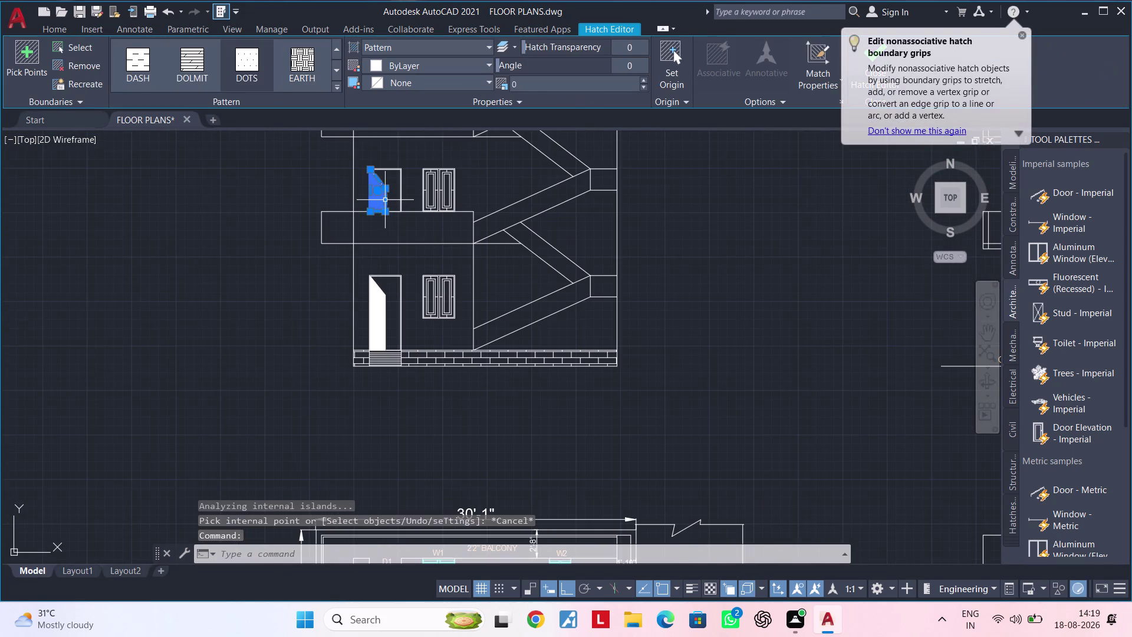
key(Escape)
scroll(up, 3)
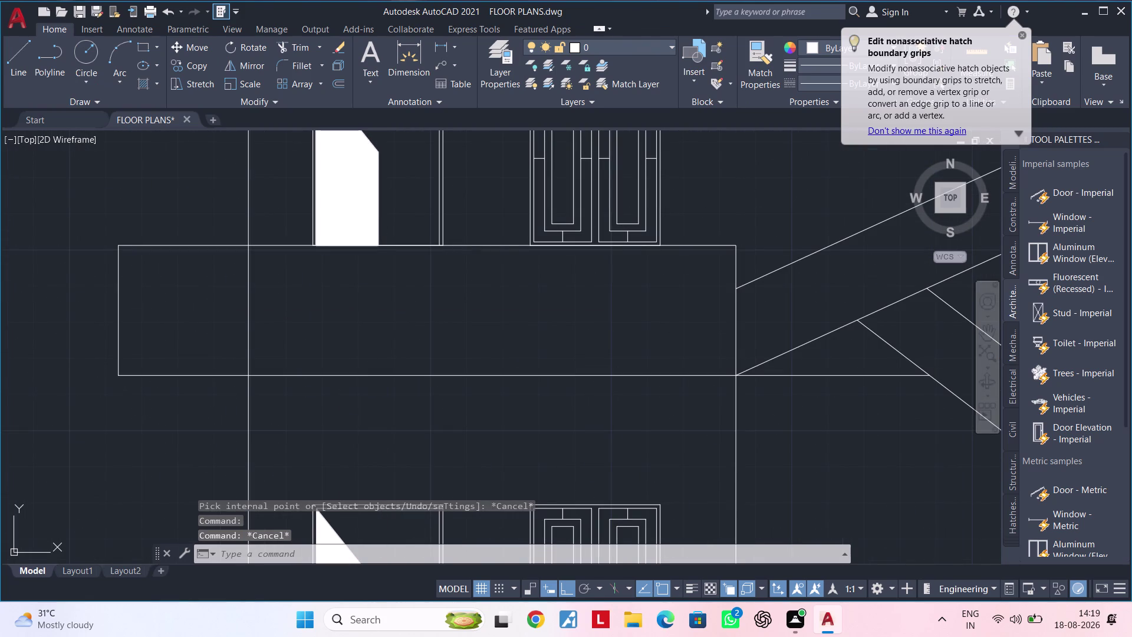
click(351, 207)
key(Delete)
scroll(down, 3)
middle_drag(391, 240, 418, 170)
scroll(up, 3)
click(418, 268)
key(Delete)
scroll(down, 3)
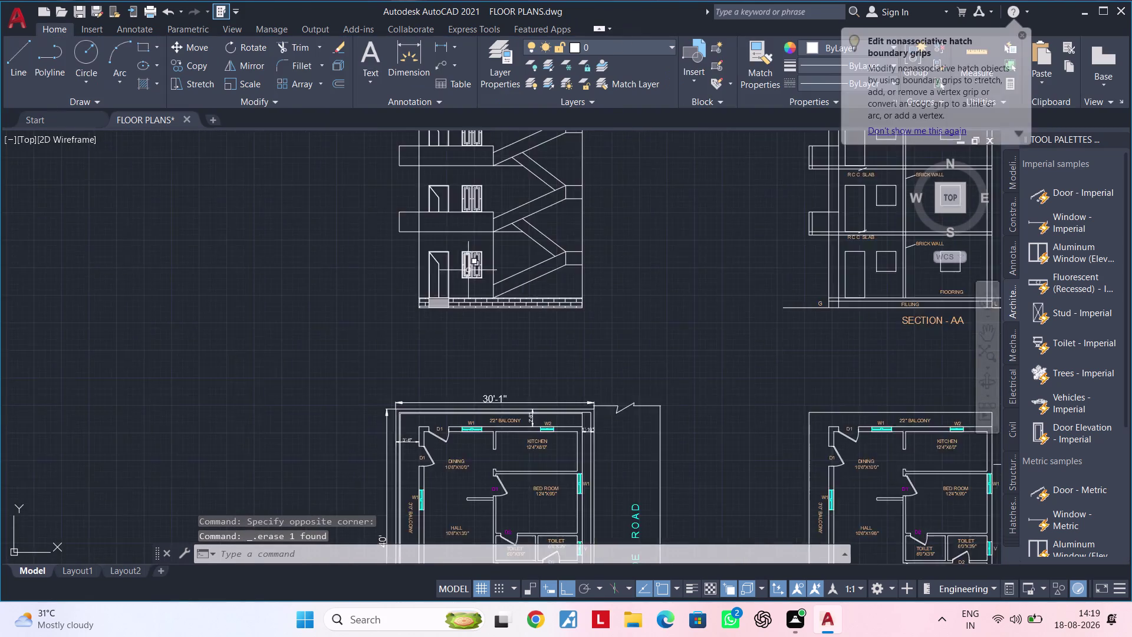
scroll(down, 3)
middle_drag(490, 267, 369, 310)
key(Escape)
middle_drag(467, 275, 358, 282)
key(Escape)
key(Escape)
middle_drag(396, 289, 411, 274)
key(Escape)
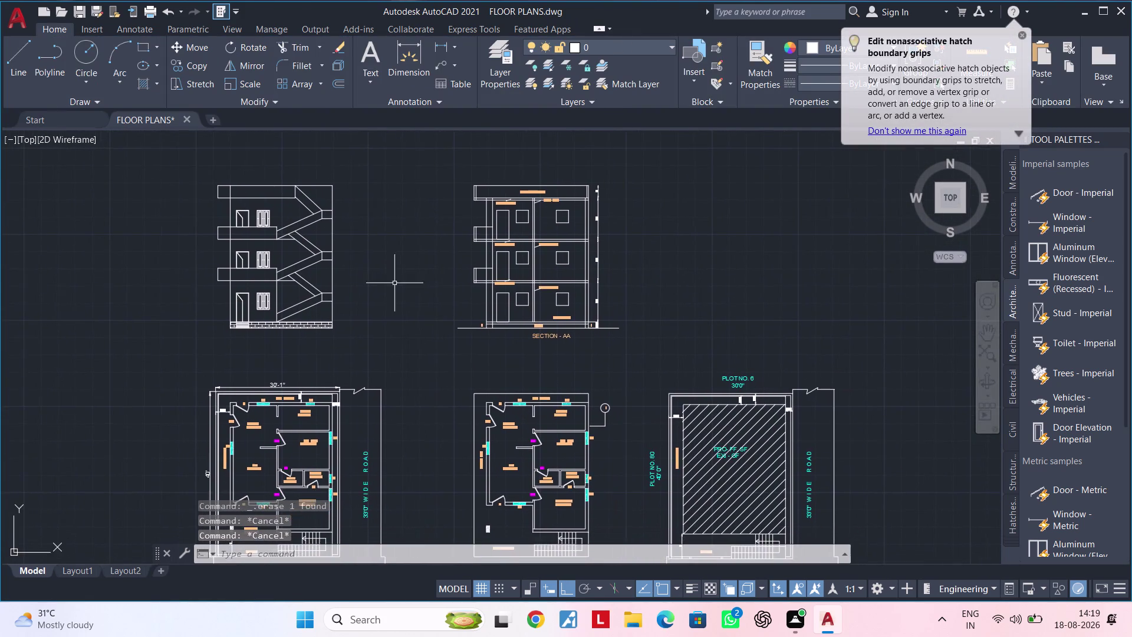
middle_drag(370, 309, 417, 293)
middle_drag(397, 299, 407, 303)
scroll(up, 3)
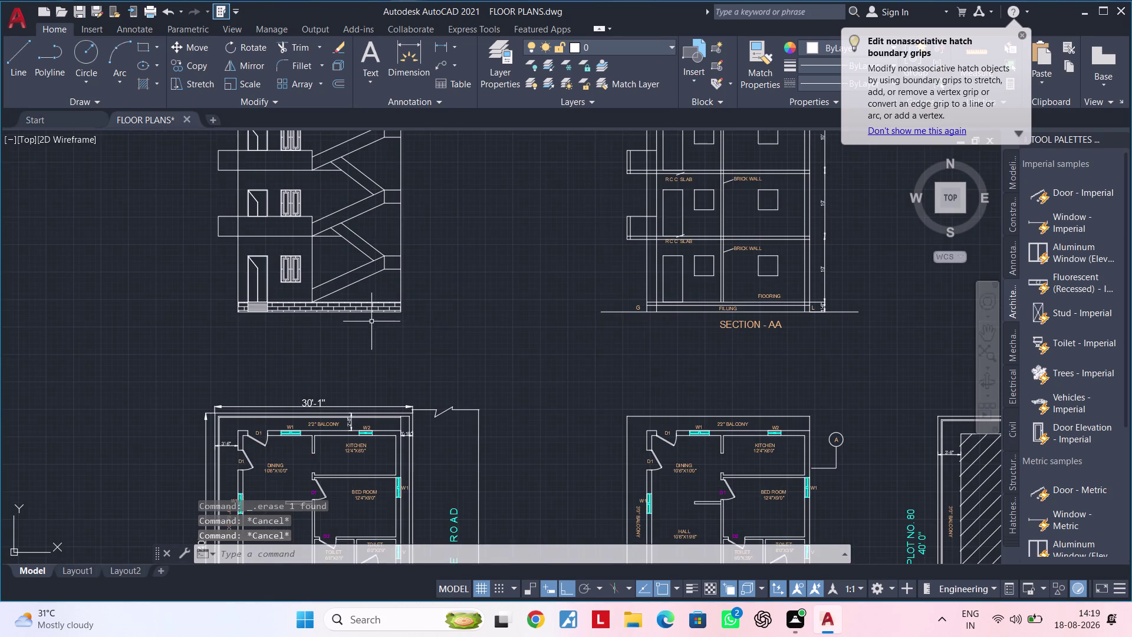
middle_drag(564, 324, 546, 327)
scroll(up, 3)
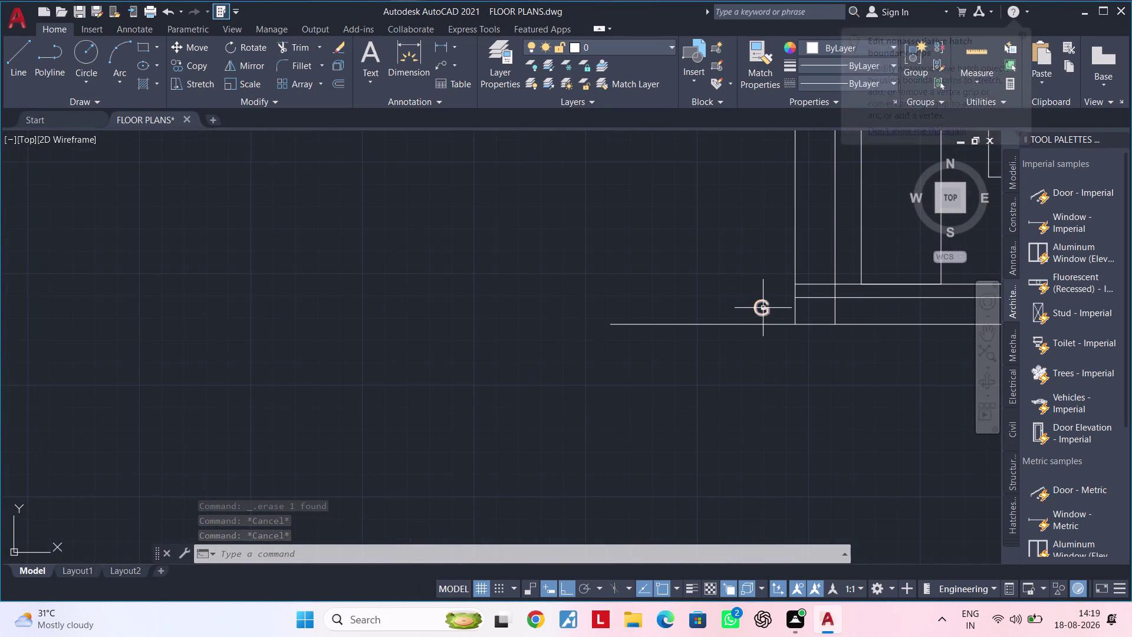
scroll(down, 3)
scroll(up, 3)
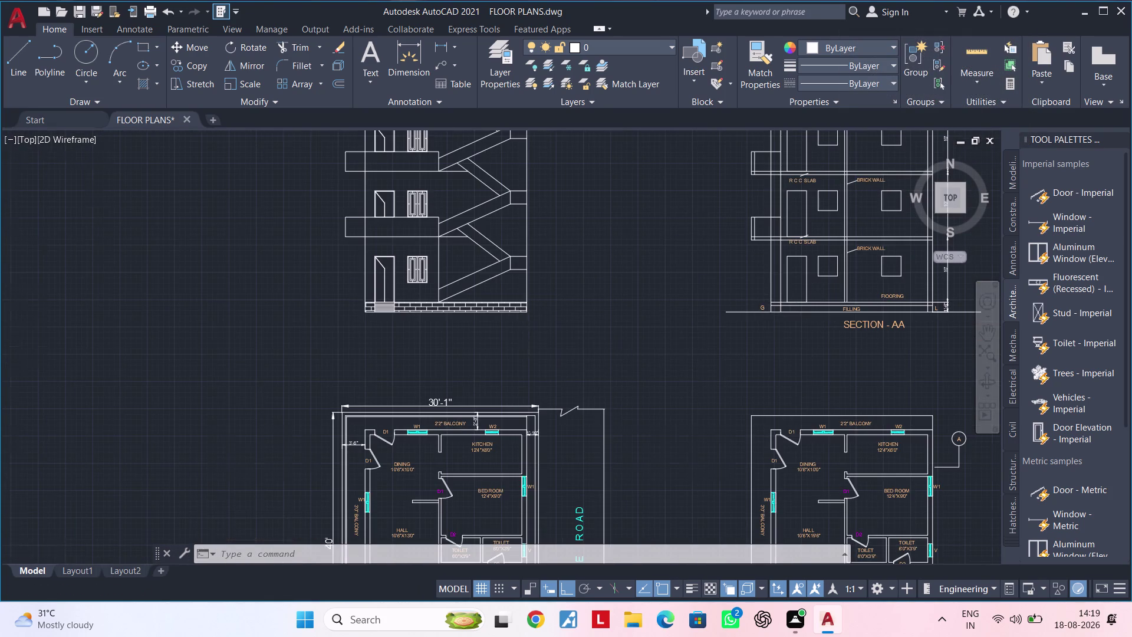
Stretch the ground line's left end outward past the brick plinth.
scroll(up, 3)
scroll(up, 3)
click(514, 282)
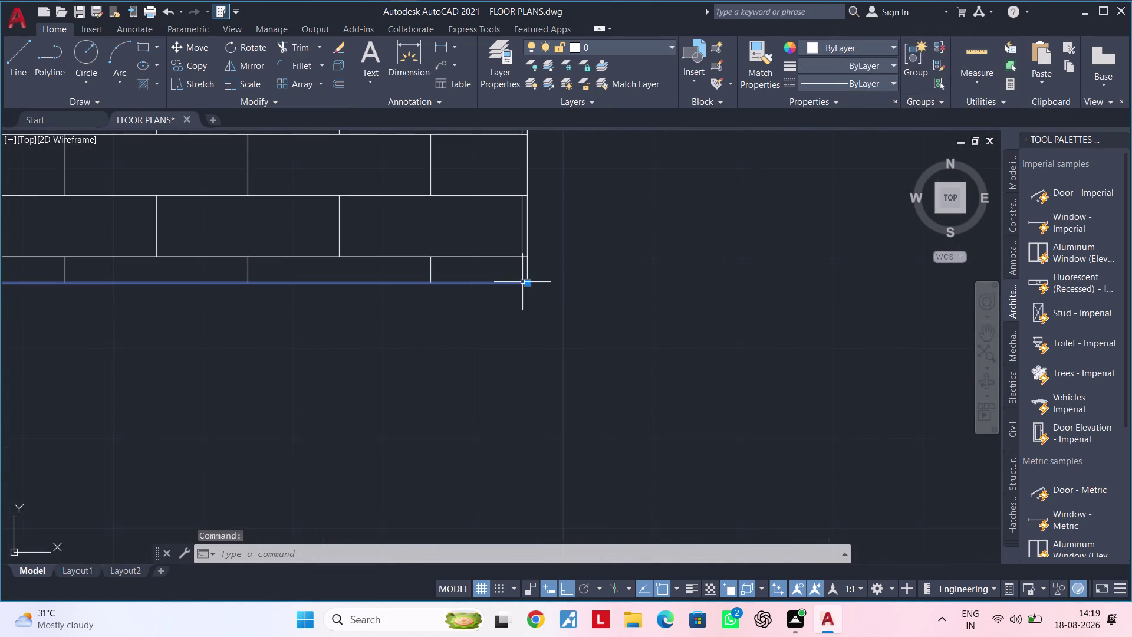
click(522, 282)
click(527, 282)
click(668, 280)
scroll(down, 3)
middle_drag(531, 328, 870, 328)
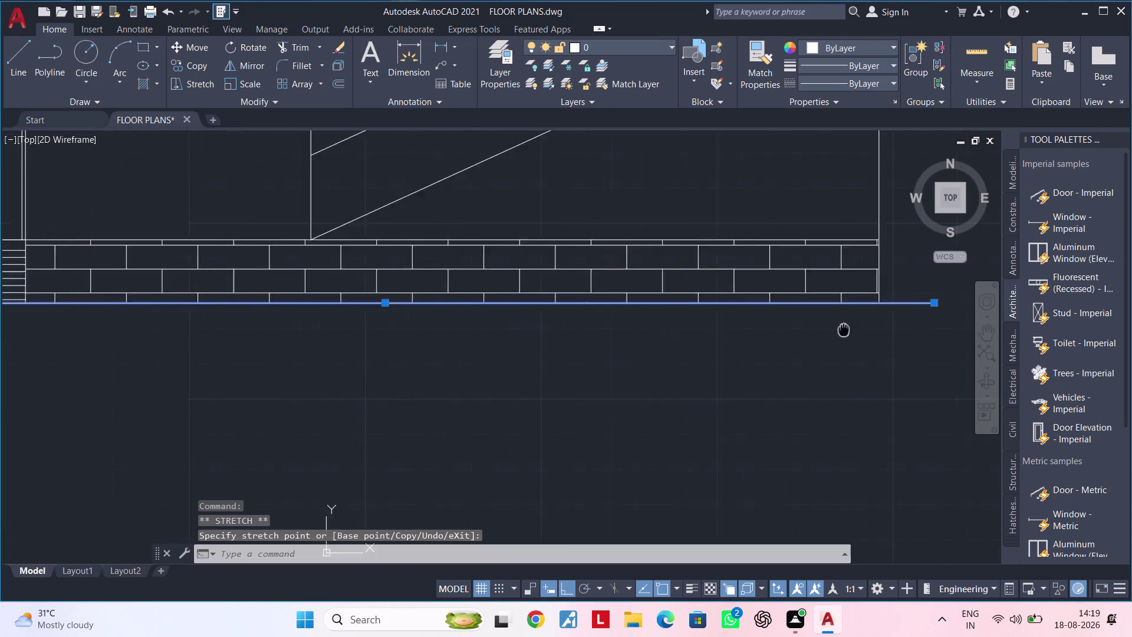
middle_drag(870, 329, 966, 325)
middle_drag(273, 329, 628, 330)
click(314, 300)
click(242, 298)
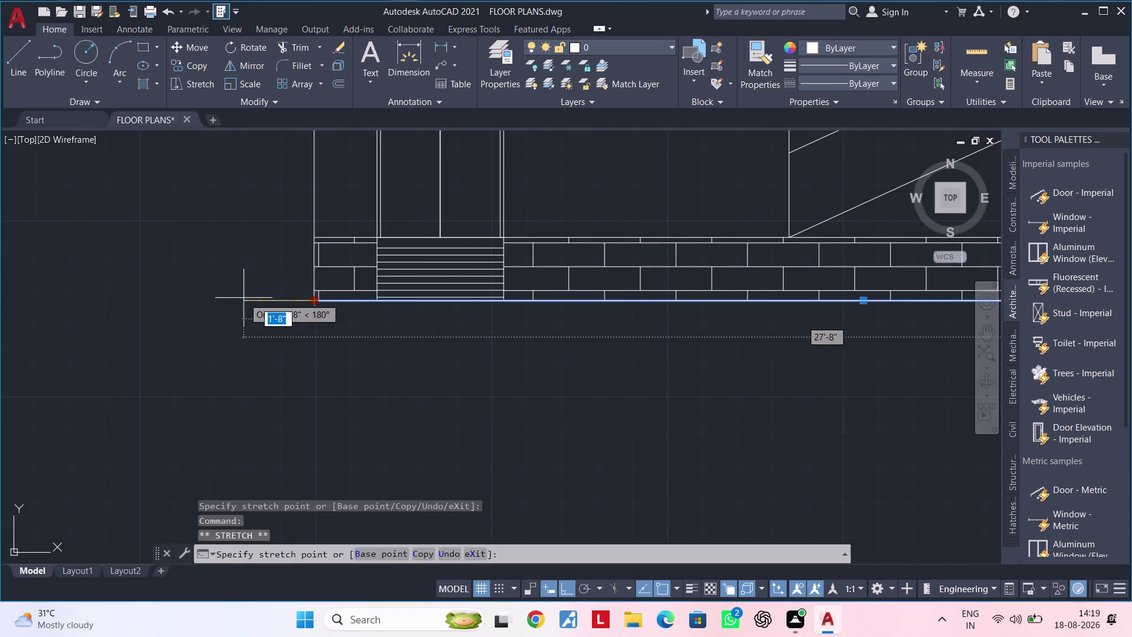
scroll(down, 3)
middle_drag(511, 317, 411, 326)
key(Escape)
scroll(up, 3)
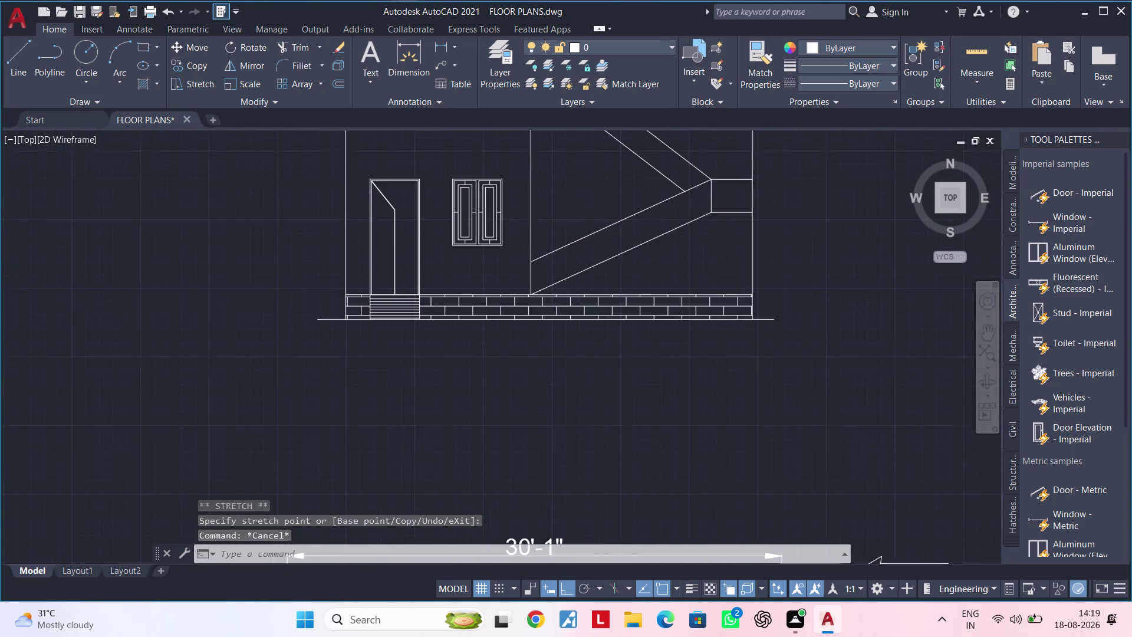
click(356, 326)
drag(336, 328, 329, 327)
click(225, 327)
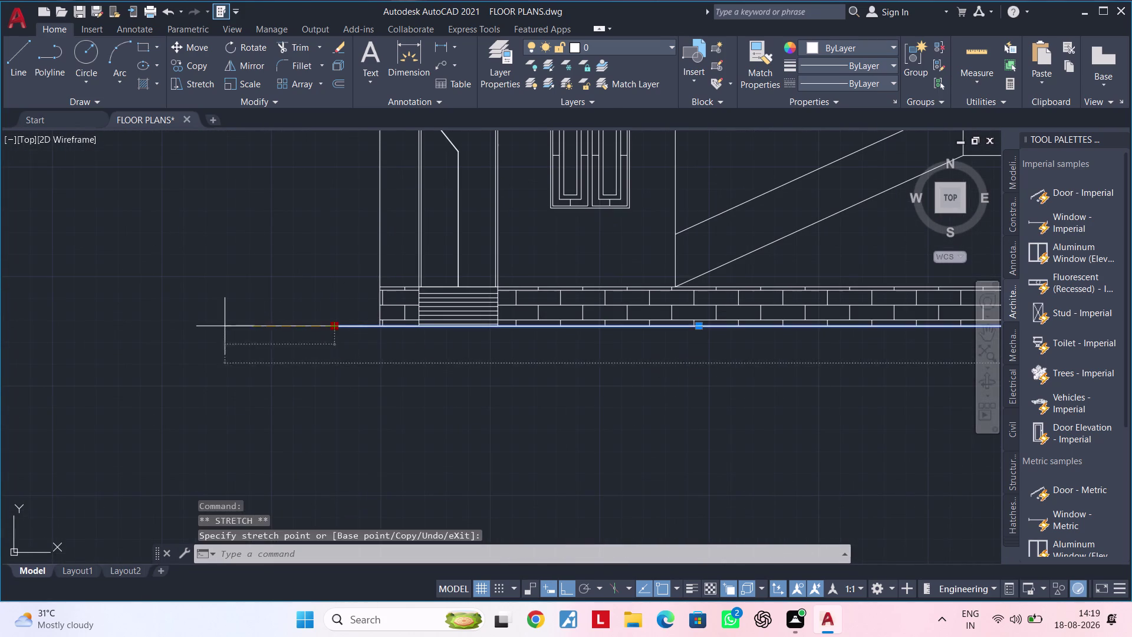
Stretch the ground line's right end past the right wall.
scroll(down, 3)
middle_drag(548, 366, 422, 366)
scroll(up, 3)
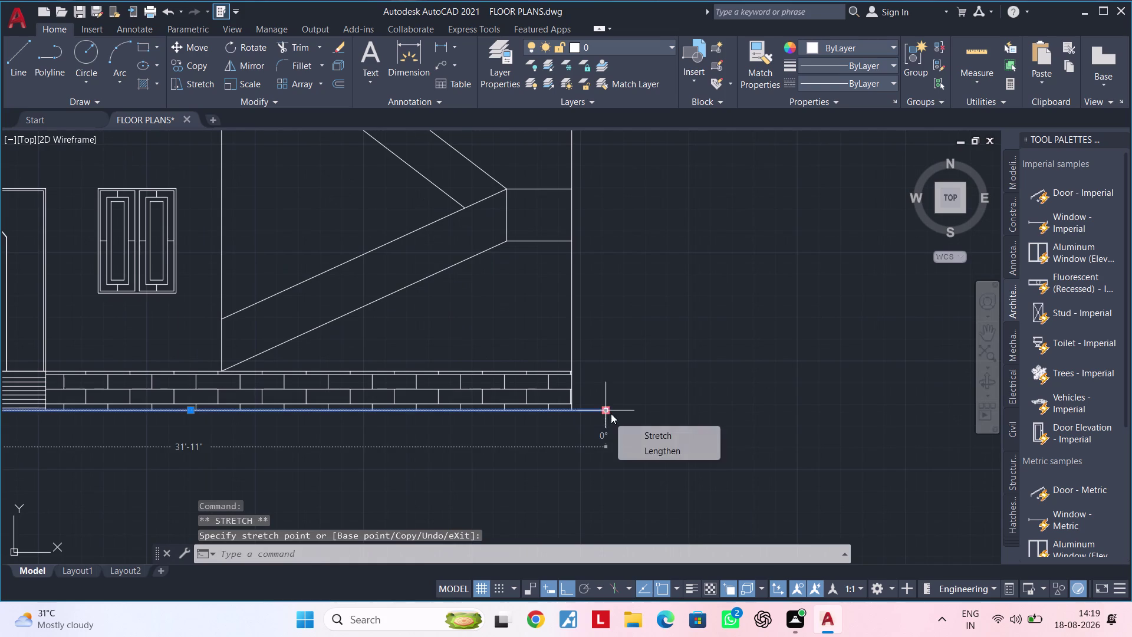
click(611, 413)
click(720, 411)
scroll(down, 3)
scroll(up, 3)
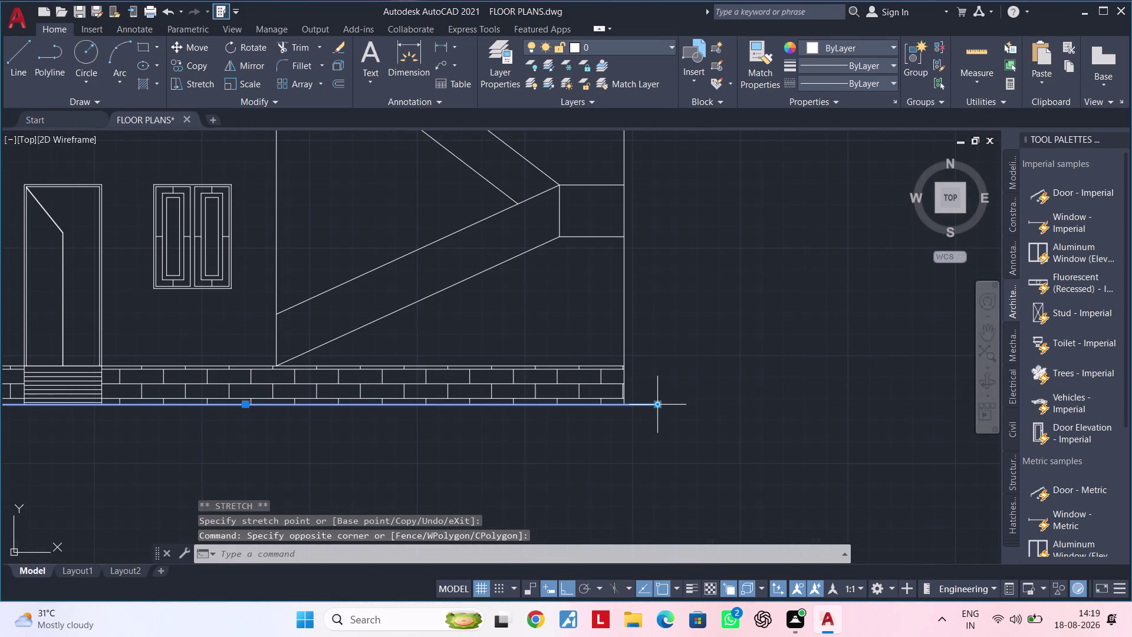
click(658, 402)
click(860, 393)
scroll(down, 3)
middle_drag(819, 393, 383, 389)
key(Escape)
scroll(up, 3)
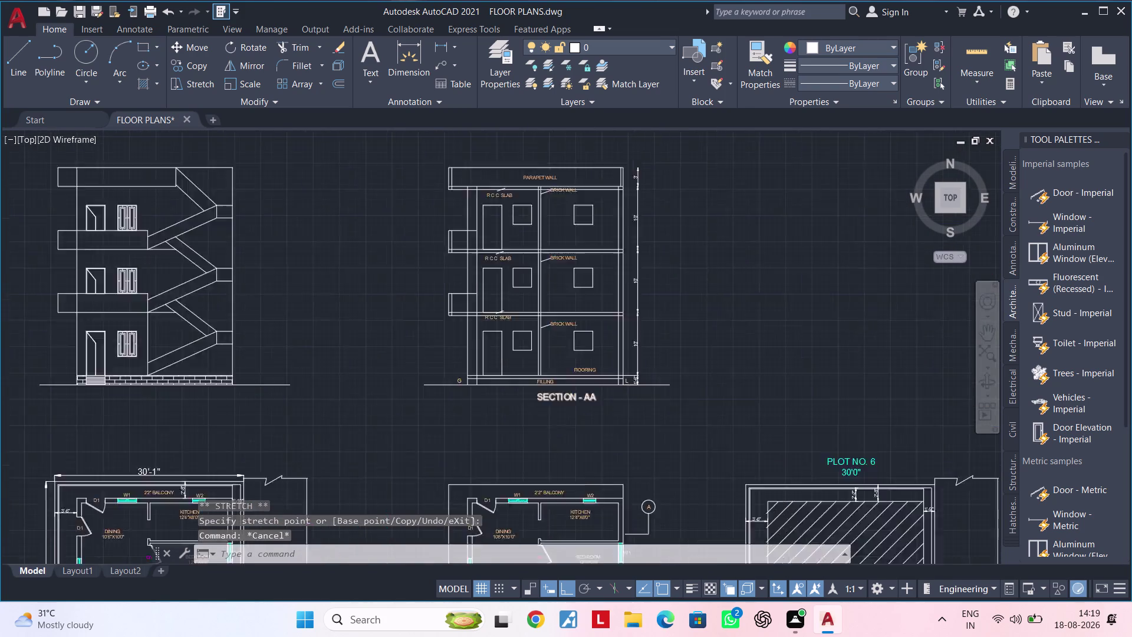
scroll(up, 3)
Copy the G and L markers with CO, using a base point on Section AA's ground line.
click(335, 355)
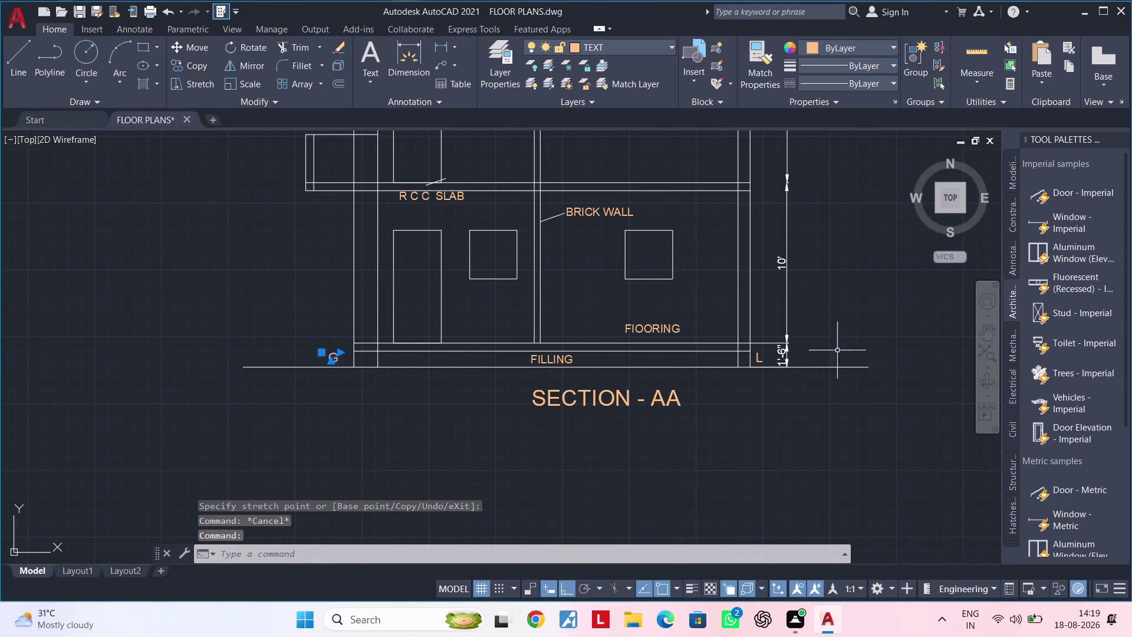
scroll(up, 3)
click(746, 361)
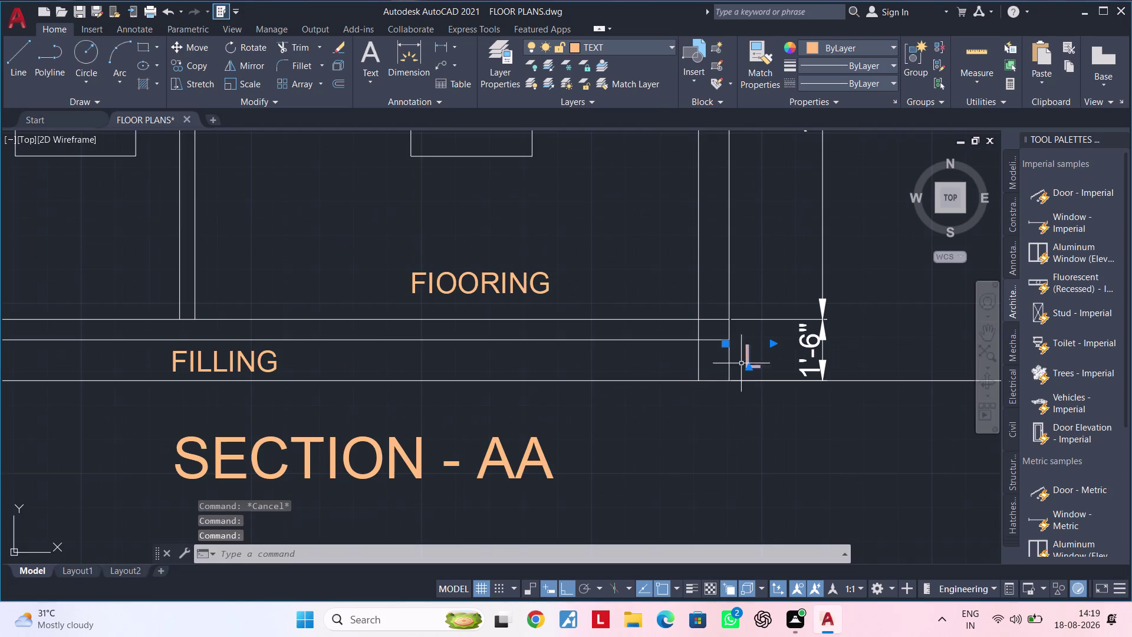
scroll(down, 3)
middle_drag(638, 368, 712, 330)
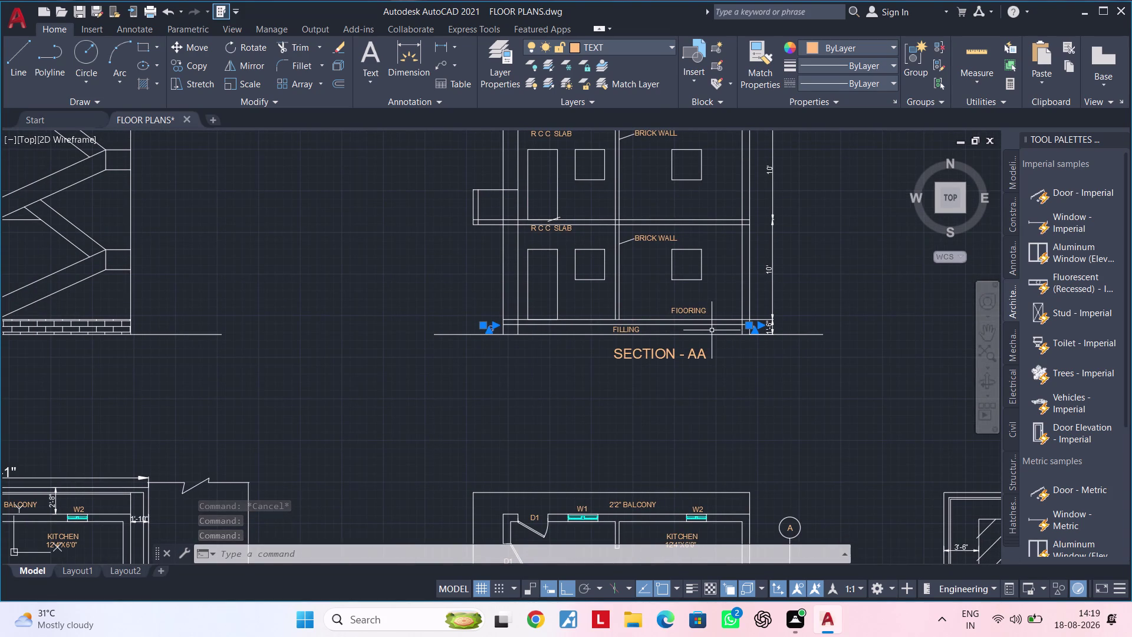
key(c)
text(O)
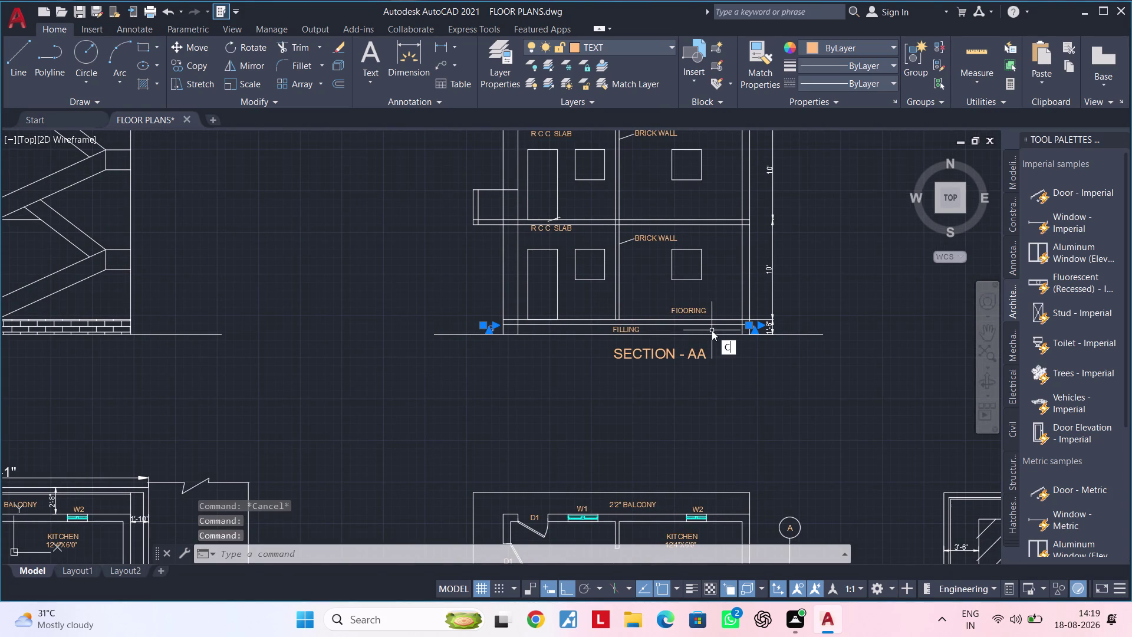
key(space)
scroll(up, 3)
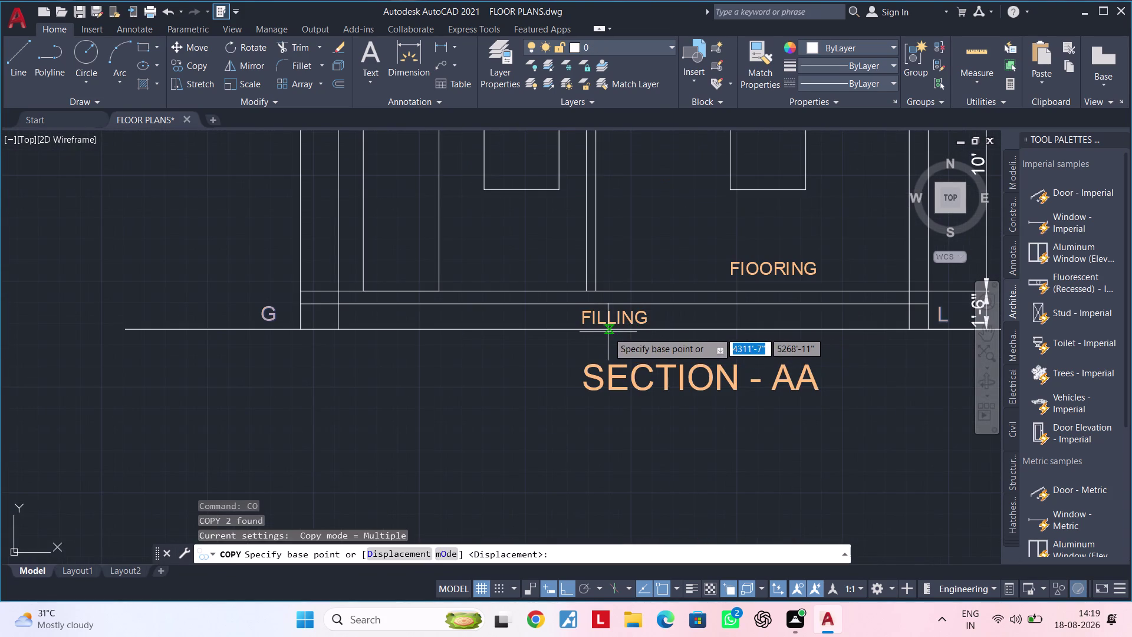
click(620, 333)
Place the G and L marker copies on the elevation's ground line.
scroll(down, 3)
middle_drag(96, 346, 855, 340)
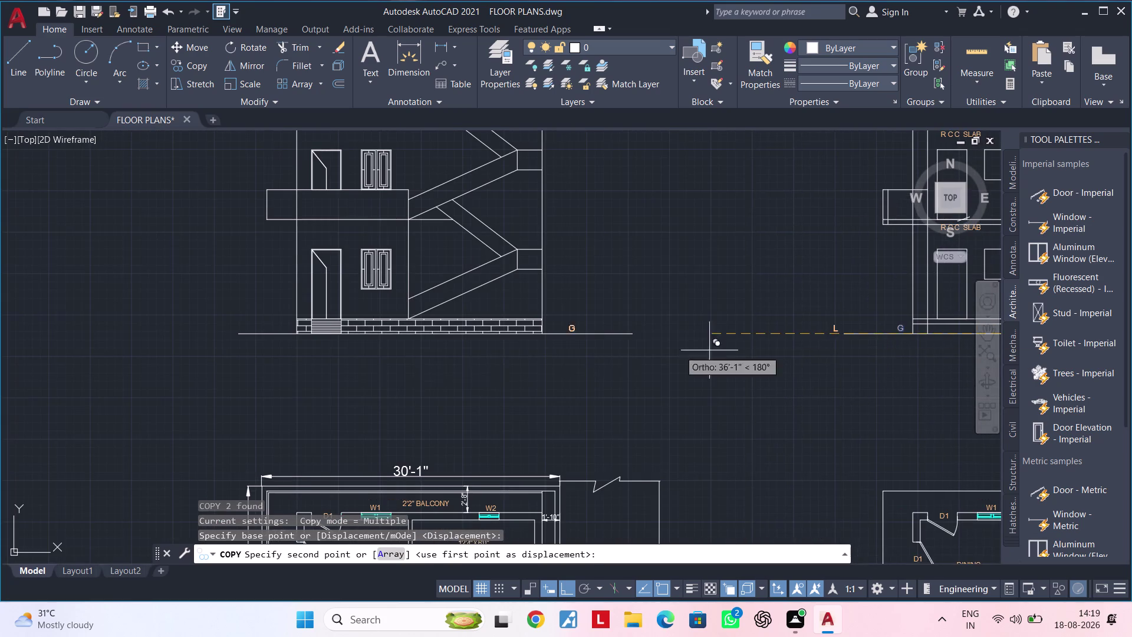
scroll(up, 3)
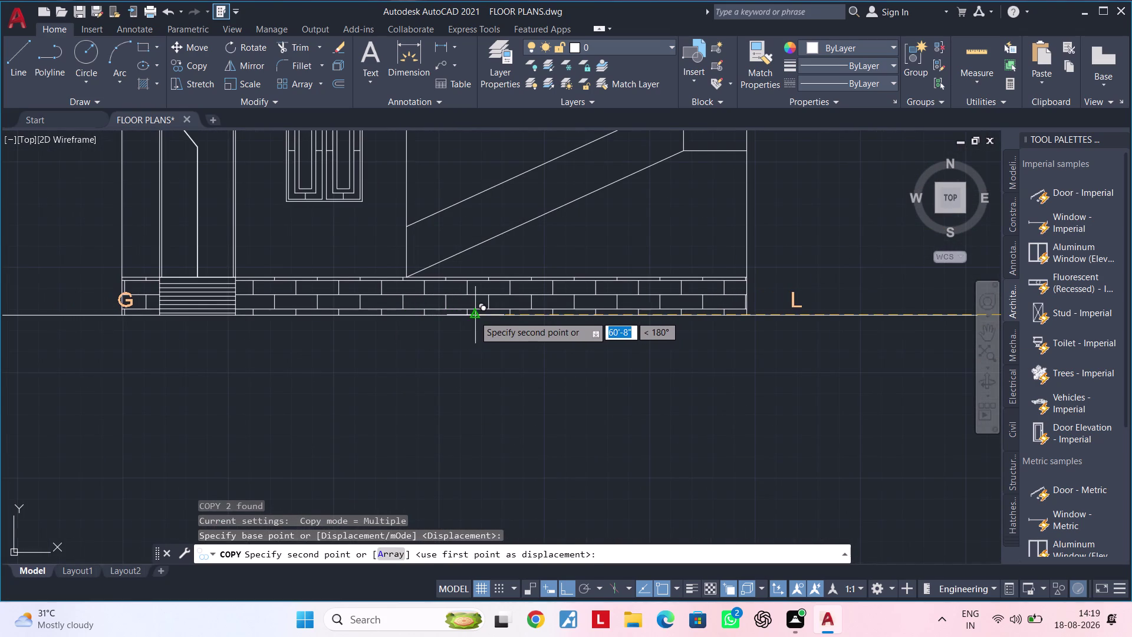
scroll(up, 3)
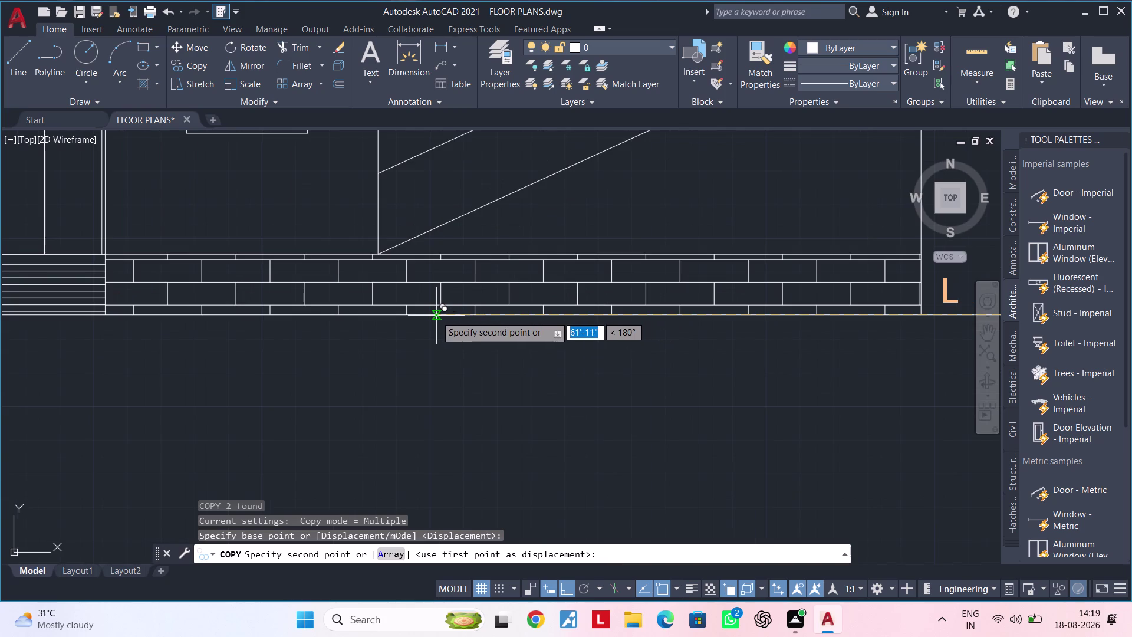
click(435, 315)
scroll(down, 3)
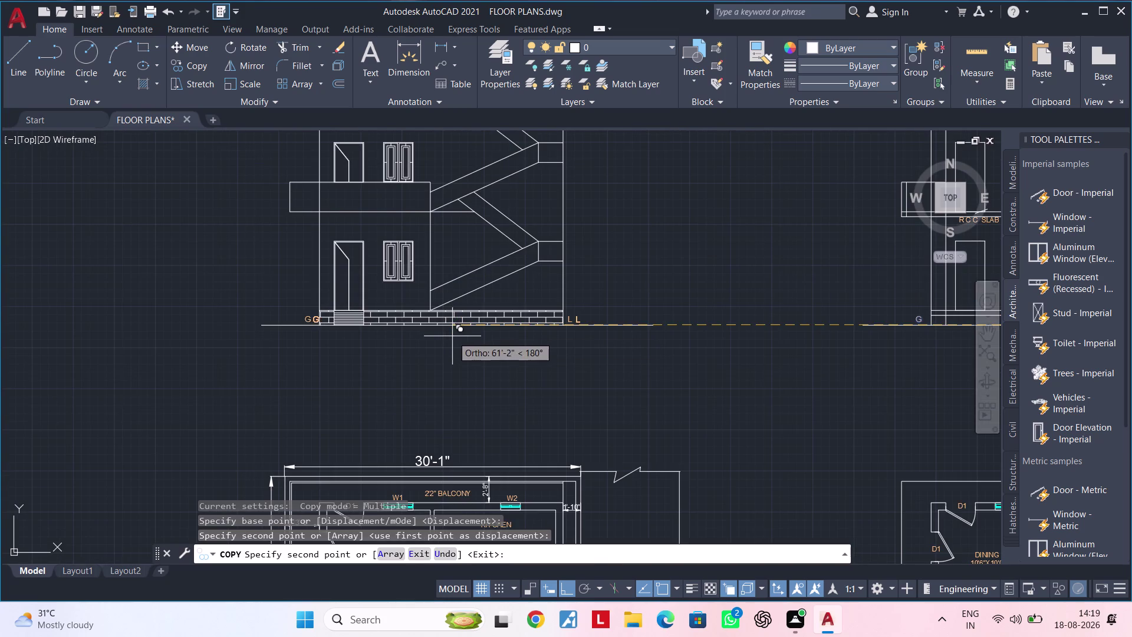
key(Escape)
scroll(down, 3)
middle_drag(452, 339, 497, 339)
Clear the previous selection and select the SECTION - AA title.
key(Escape)
key(Escape)
key(Escape)
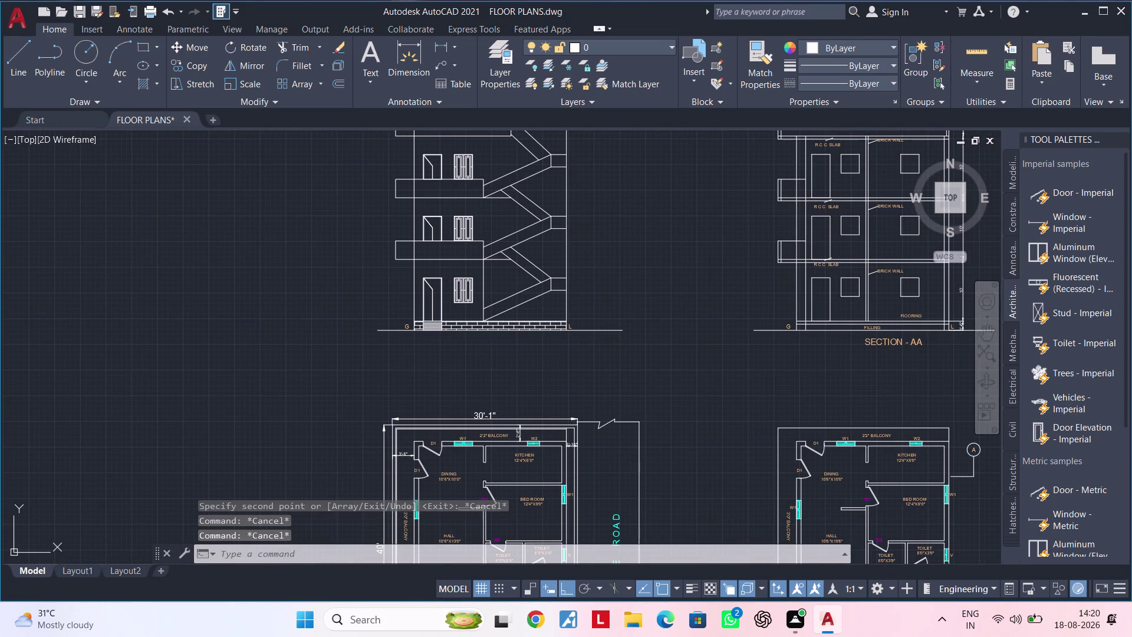
key(Escape)
middle_drag(567, 341, 478, 342)
middle_drag(571, 330, 477, 350)
scroll(up, 3)
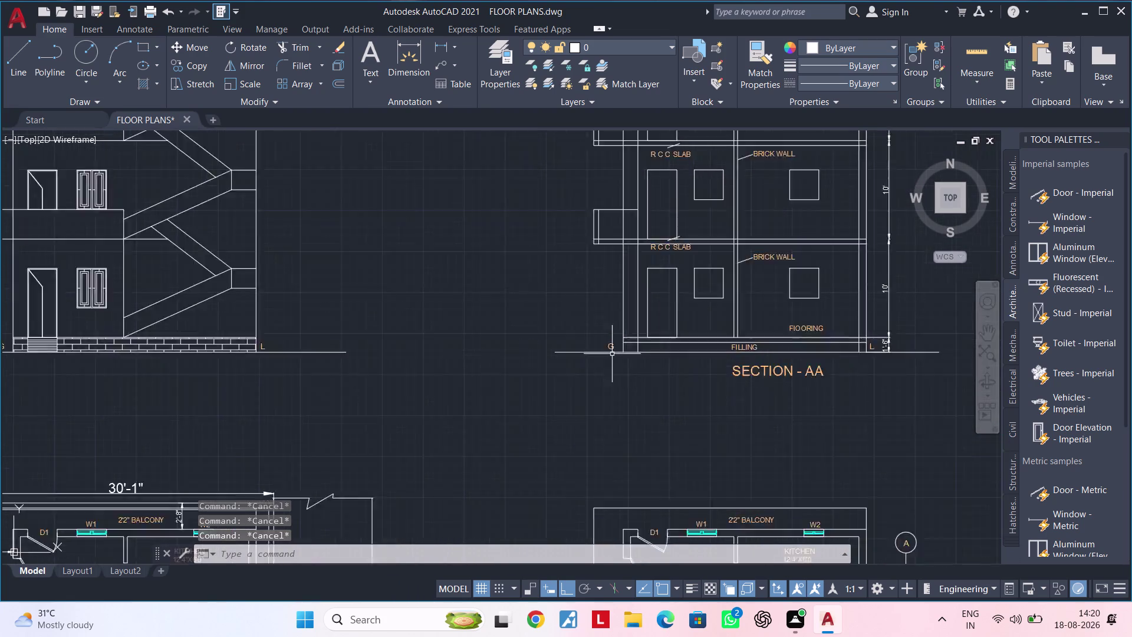
scroll(up, 3)
middle_drag(751, 350, 568, 386)
scroll(up, 3)
scroll(up, 3)
drag(568, 396, 574, 398)
drag(585, 402, 630, 418)
middle_drag(764, 425, 408, 383)
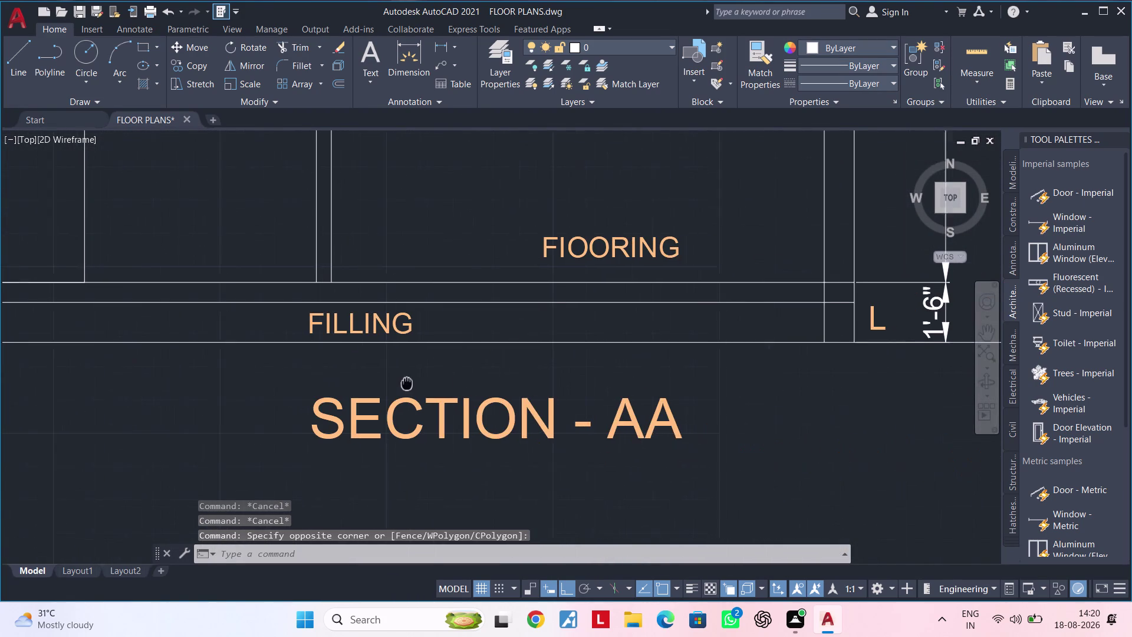
middle_drag(408, 382, 394, 382)
click(293, 374)
drag(295, 378, 309, 391)
key(Escape)
click(649, 411)
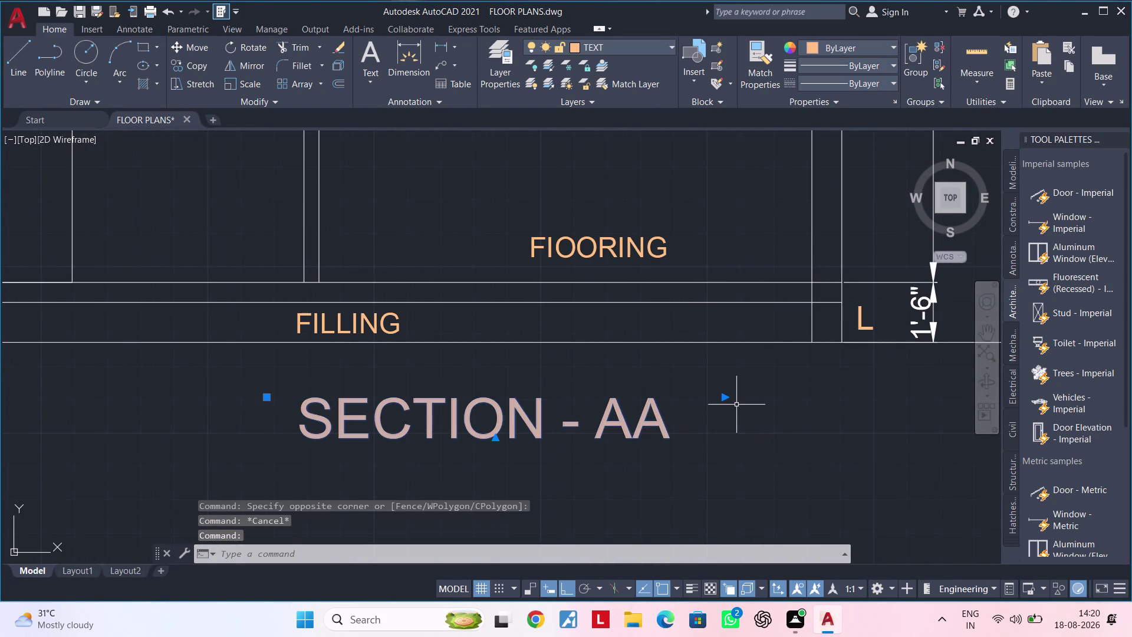
Copy the SECTION - AA title with CO to below the elevation.
text(CO)
key(space)
click(541, 410)
scroll(down, 3)
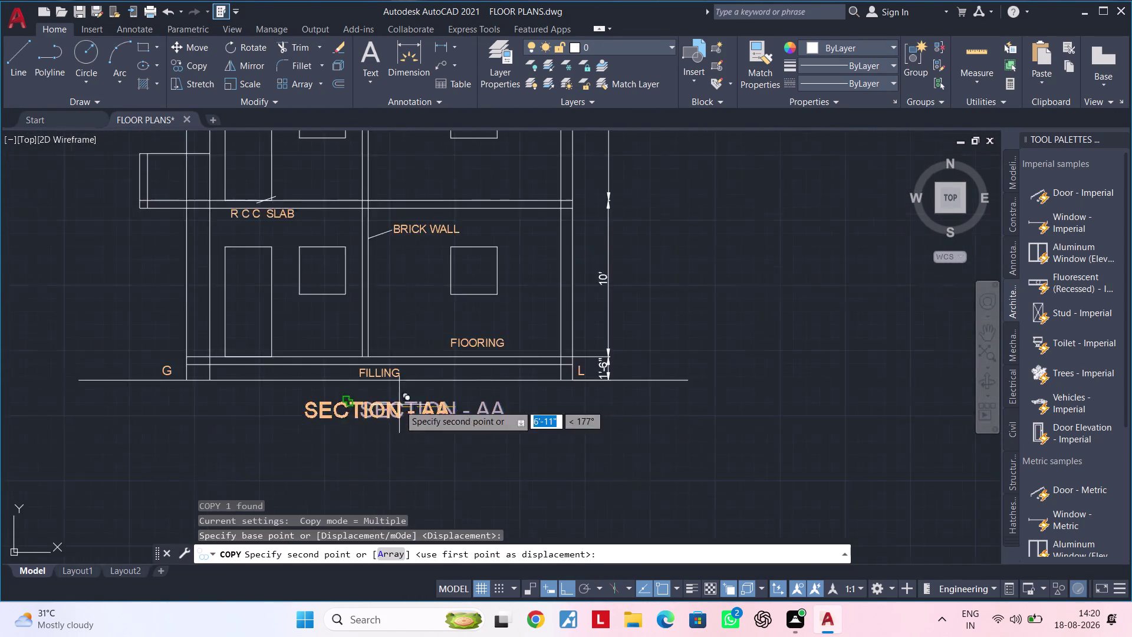
middle_drag(399, 405, 793, 366)
middle_drag(388, 393, 711, 395)
middle_drag(379, 397, 683, 398)
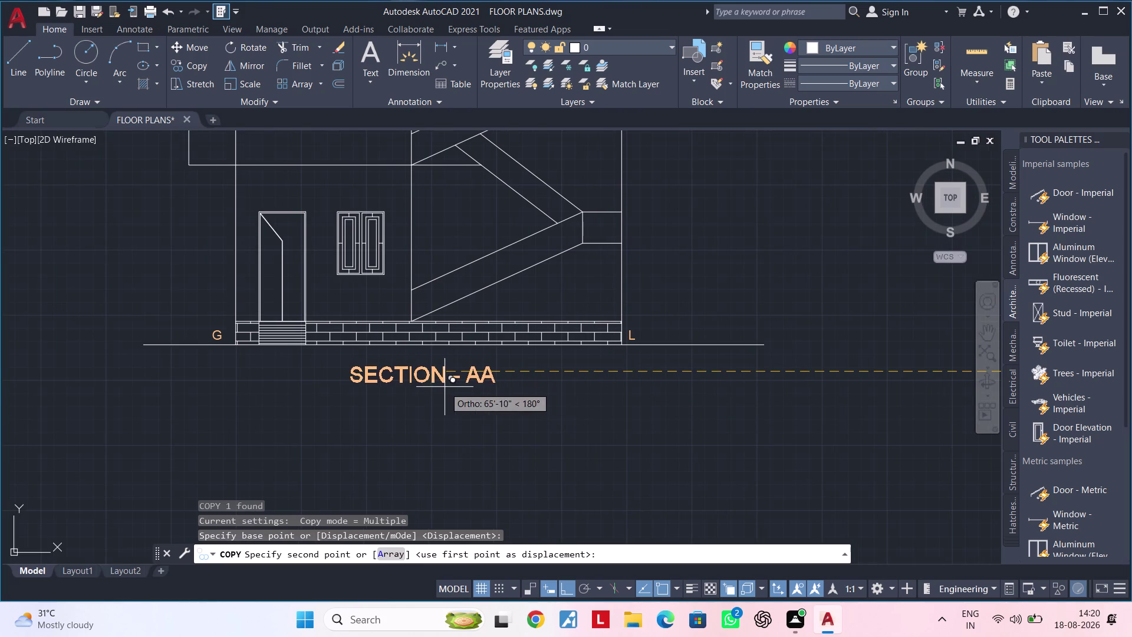
click(427, 383)
key(Escape)
key(Escape)
Change the copied title's text to ELEVATION.
double_click(474, 379)
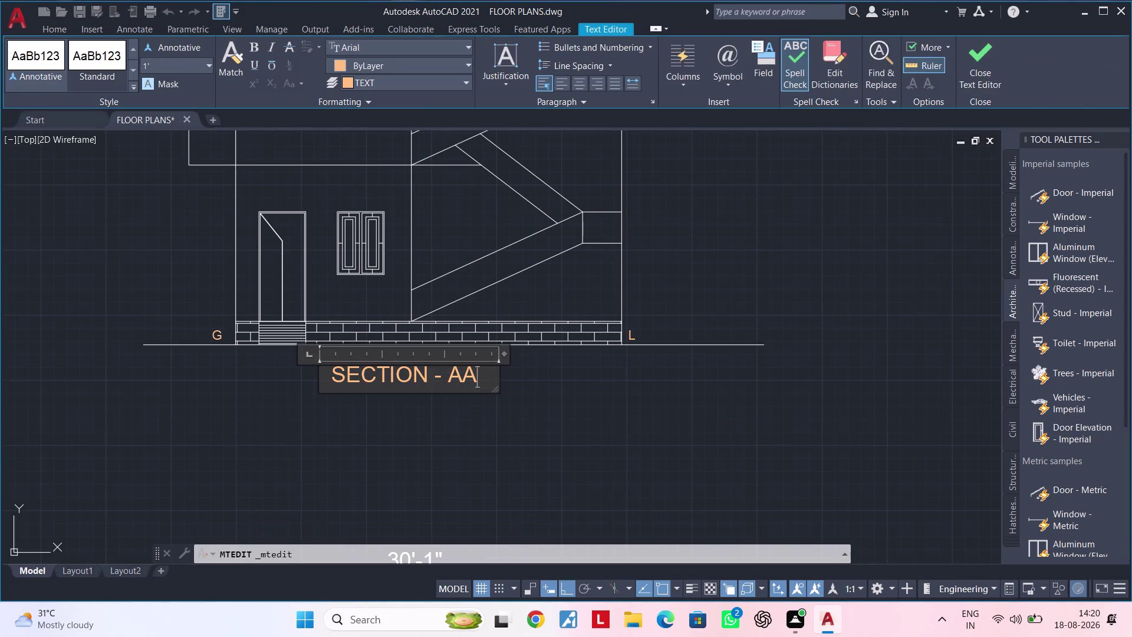
click(479, 374)
key(BackSpace)
key(BackSpace)
key(BackSpace)
key(BackSpace)
key(BackSpace)
key(BackSpace)
key(BackSpace)
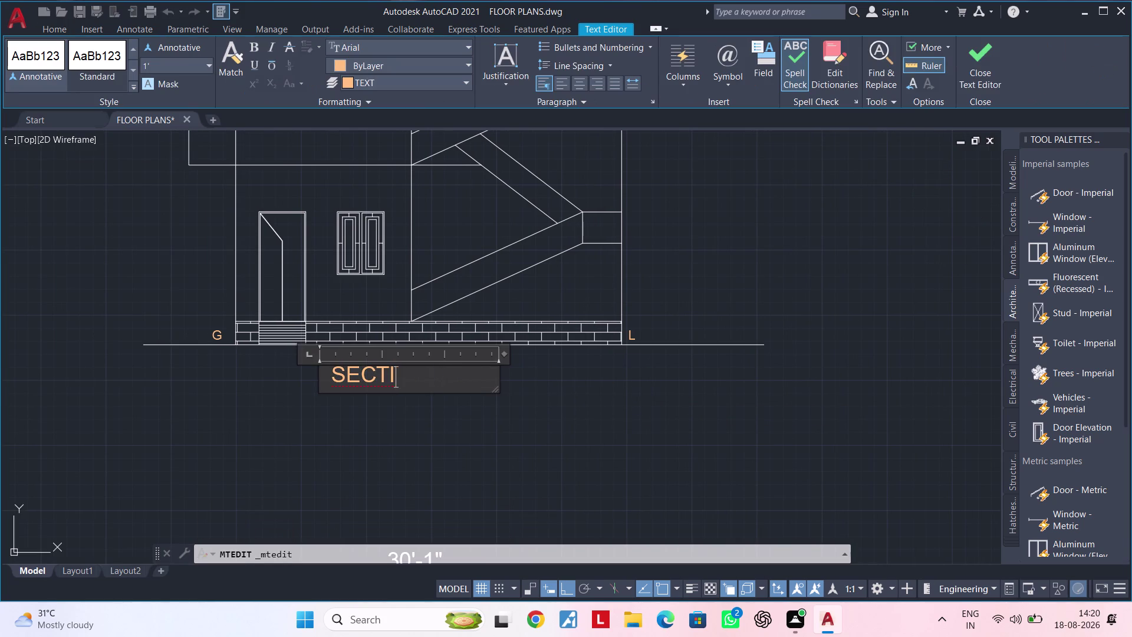
key(BackSpace)
key(BackSpace)
key(BackSpace)
key(BackSpace)
key(BackSpace)
key(BackSpace)
text(E)
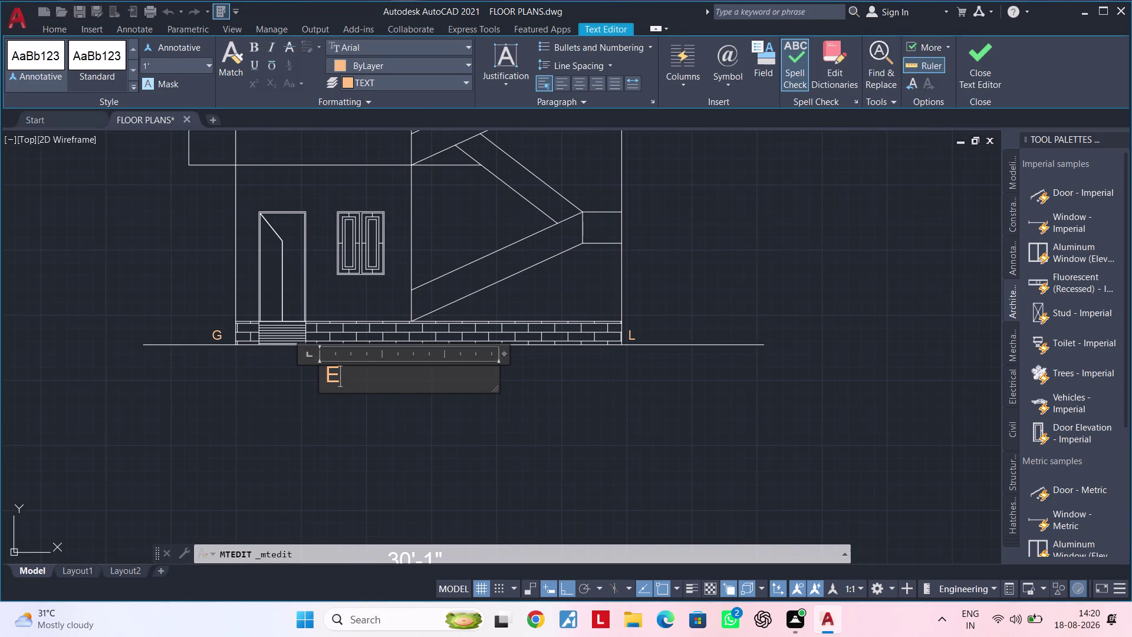
text(LEVATIO)
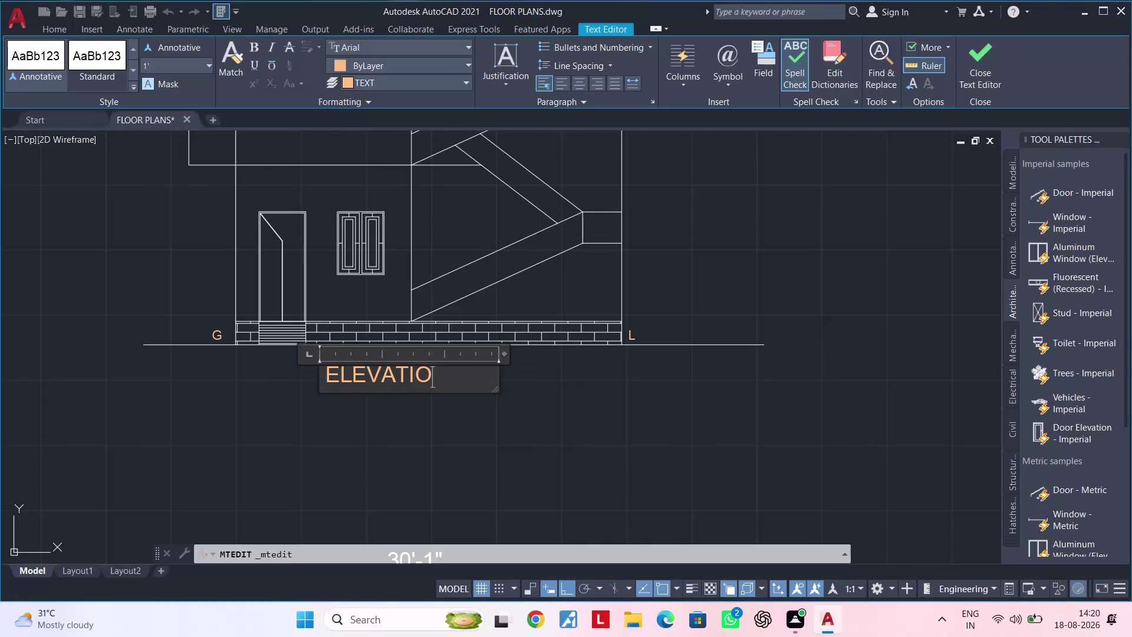
text(M)
key(BackSpace)
key(n)
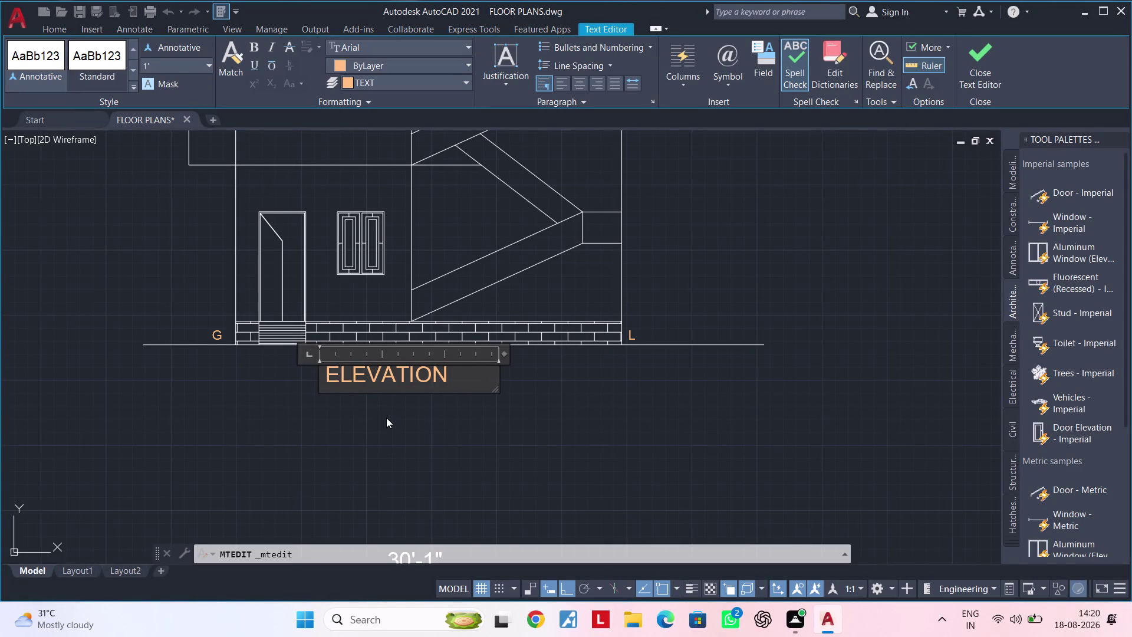
click(386, 418)
scroll(down, 3)
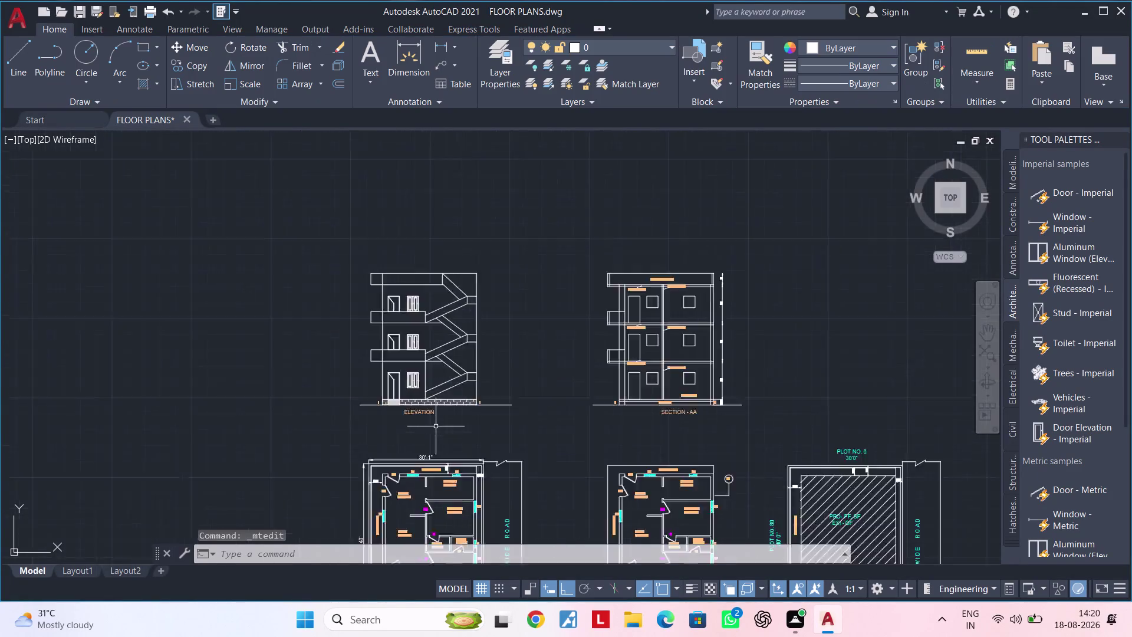
Delete two unneeded objects, including the old SECTION - AA title.
scroll(down, 3)
middle_drag(487, 445, 380, 305)
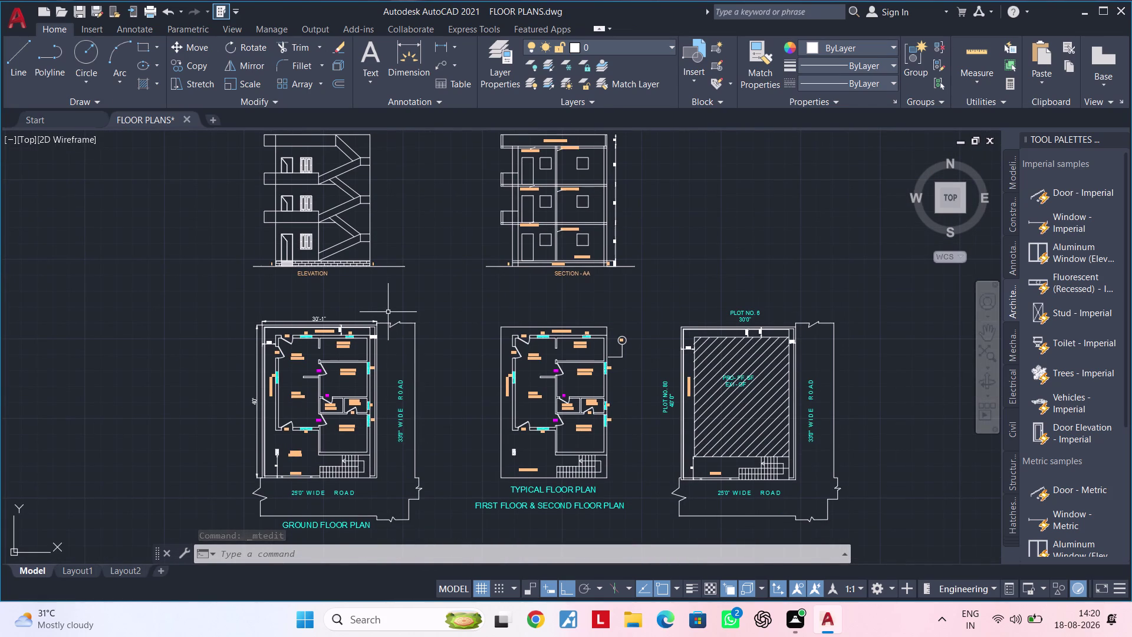
key(Escape)
key(Escape)
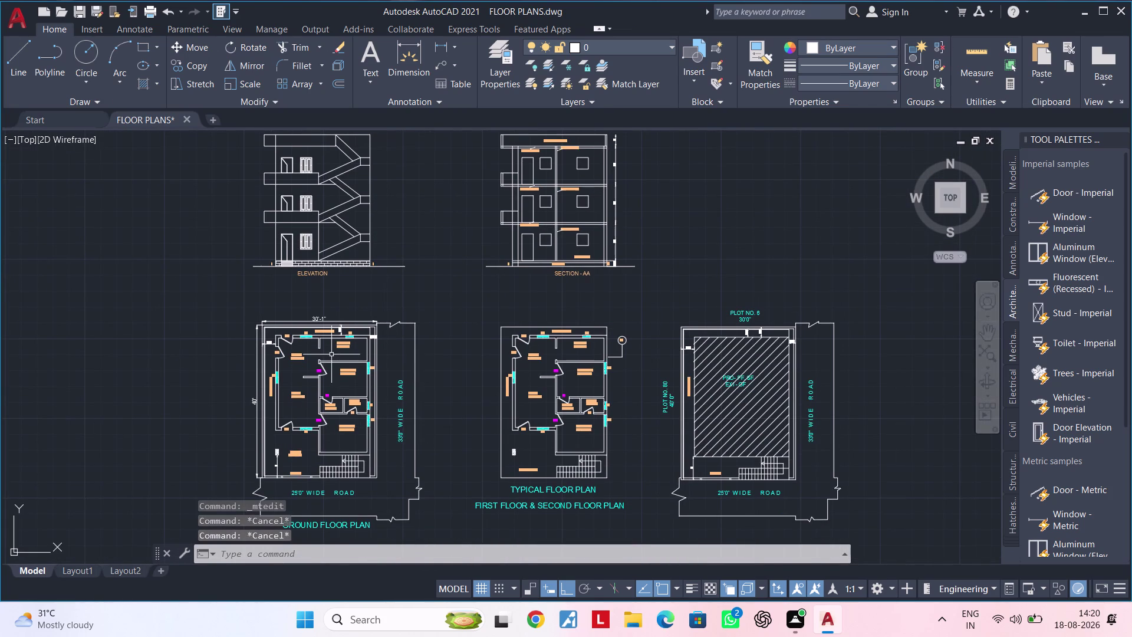
key(Escape)
scroll(up, 3)
click(311, 244)
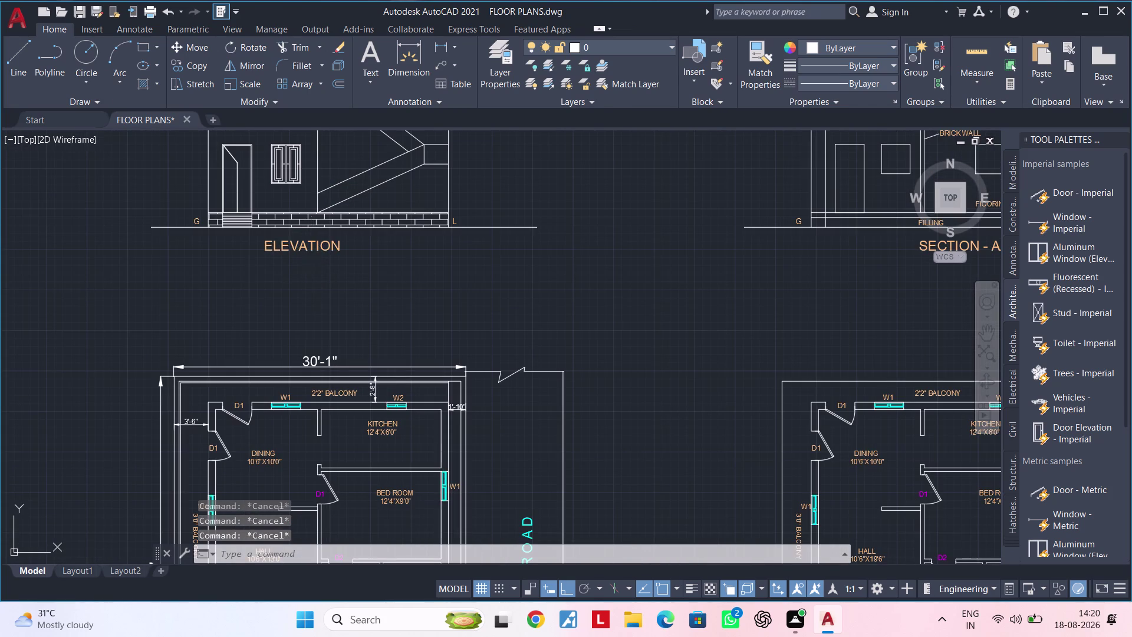
key(Delete)
middle_drag(710, 305, 394, 343)
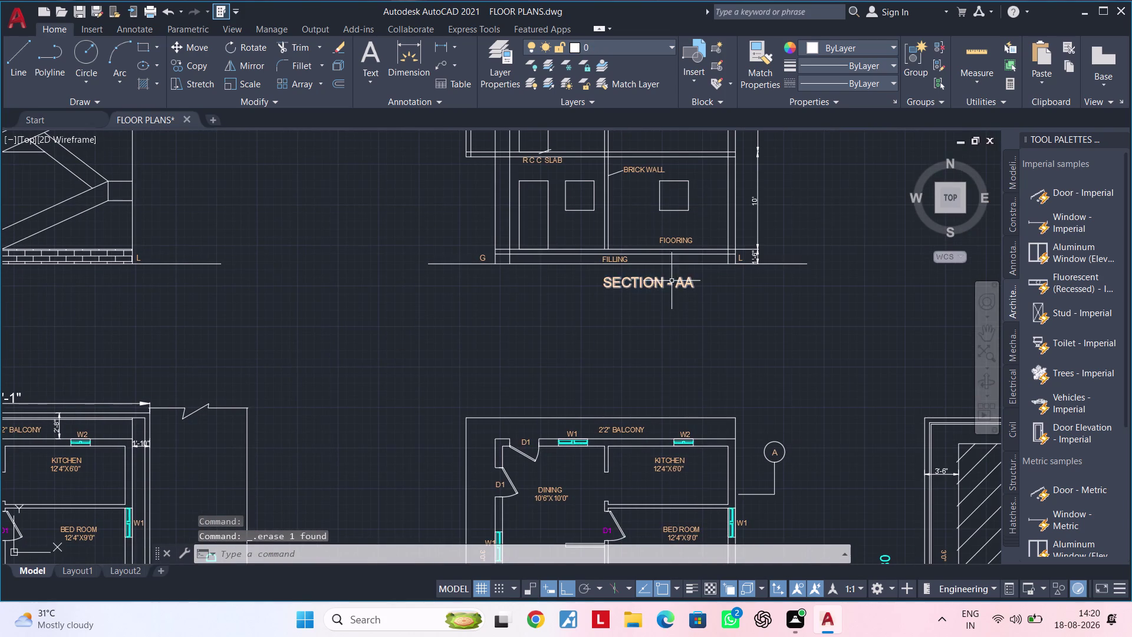
click(667, 282)
key(Delete)
Copy the GROUND FLOOR PLAN title to a spot below the elevation drawing.
scroll(down, 3)
middle_drag(673, 307, 674, 261)
scroll(up, 3)
middle_drag(579, 292, 561, 379)
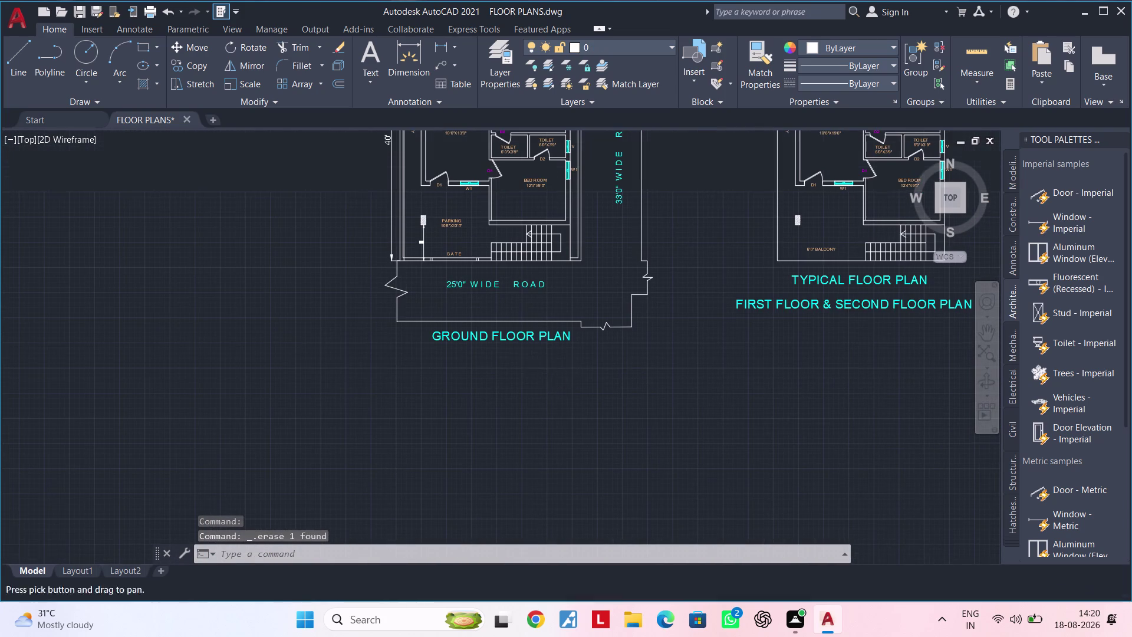
click(526, 340)
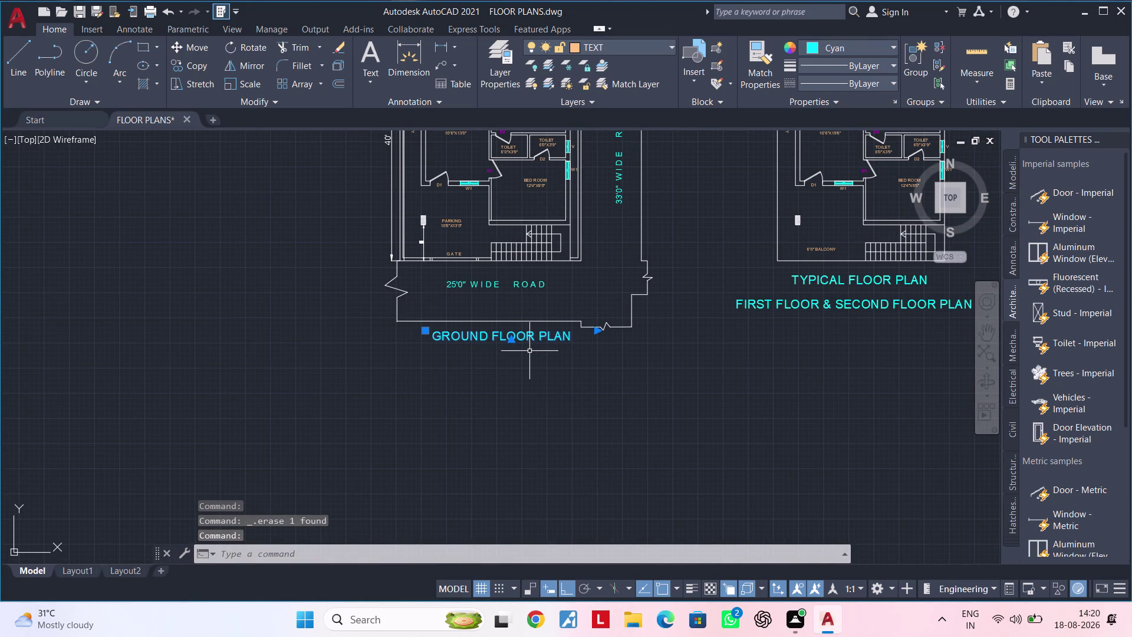
text(CO)
key(space)
click(529, 351)
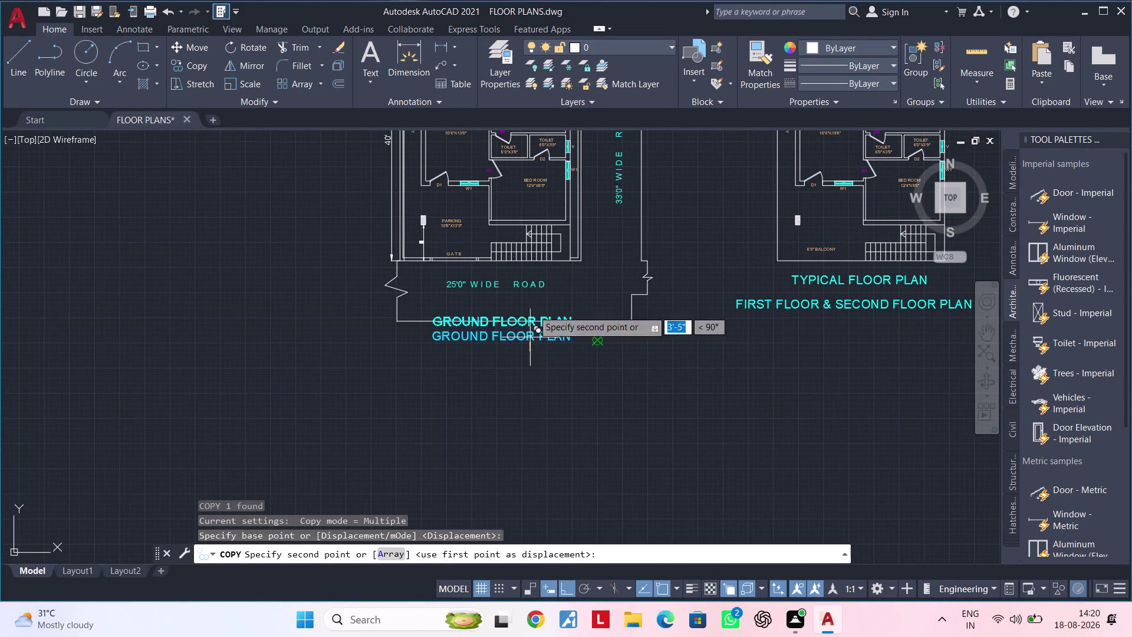
middle_drag(540, 272, 524, 587)
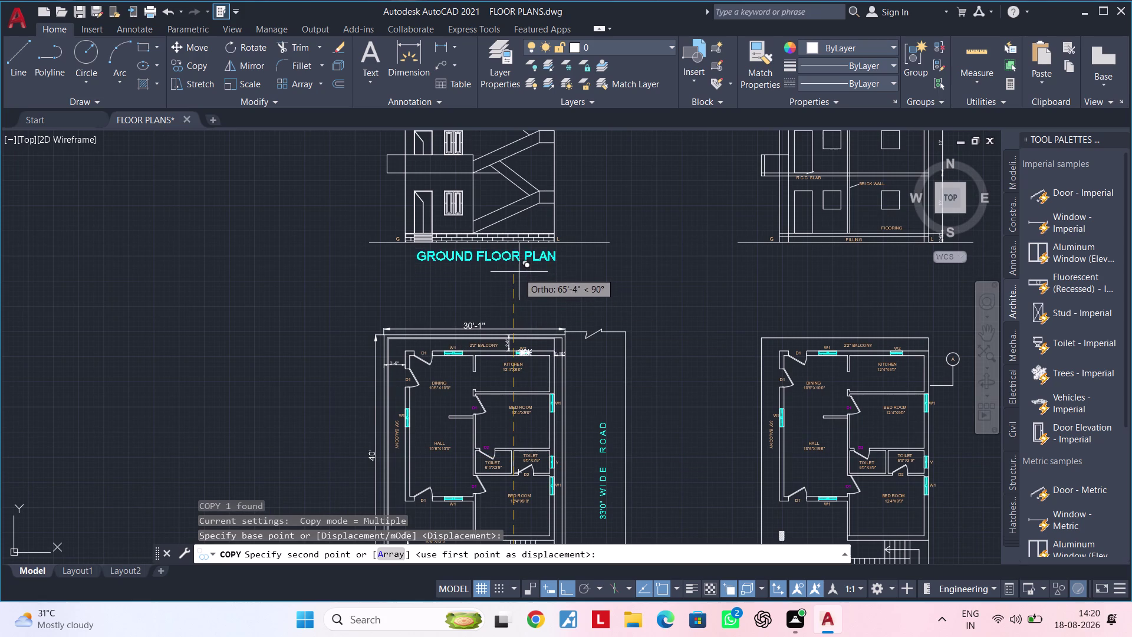
click(518, 274)
key(Escape)
Change the copied title's wording to ELEVATION.
double_click(549, 260)
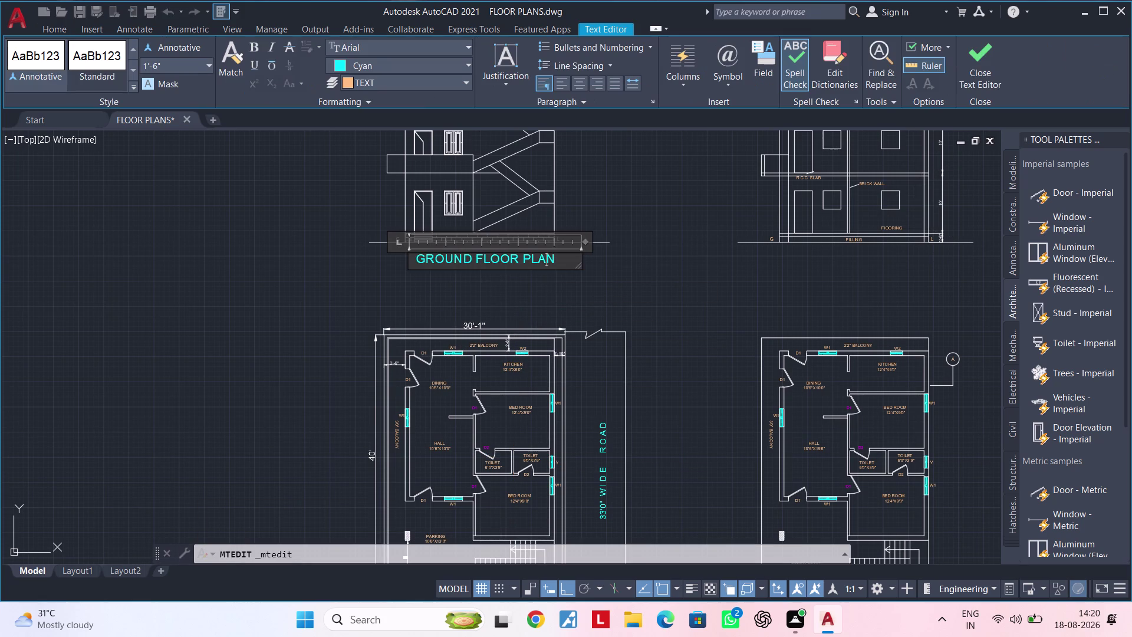
click(560, 259)
key(BackSpace)
key(BackSpace)
key(BackSpace)
key(BackSpace)
key(BackSpace)
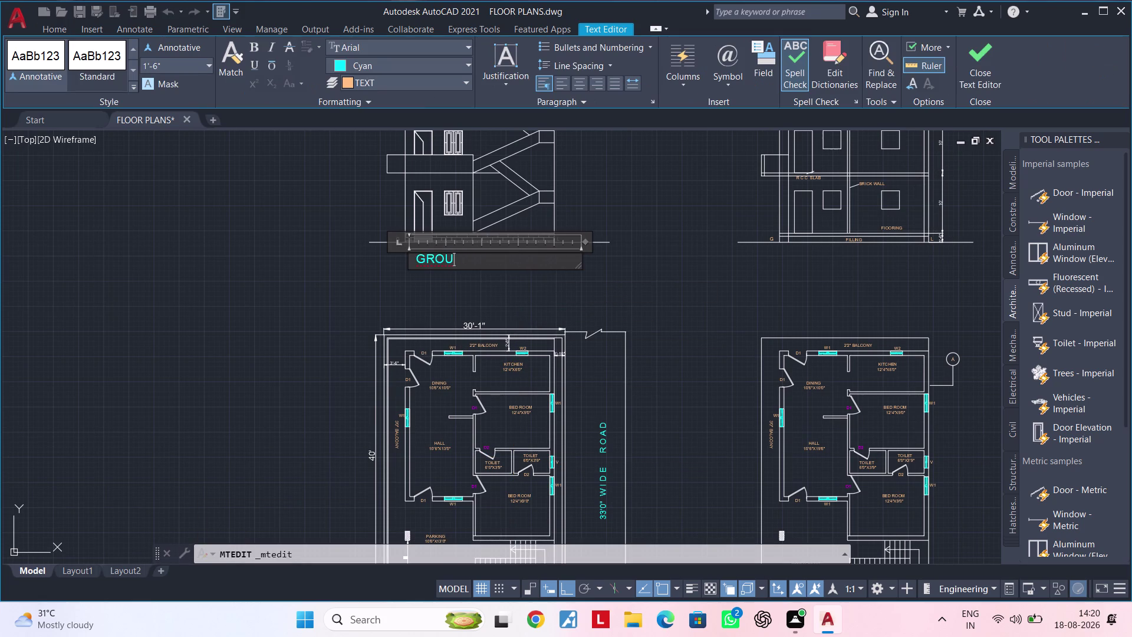
key(BackSpace)
key(BackSpace)
key(BackSpace)
key(BackSpace)
text(ELE)
text(VATIO)
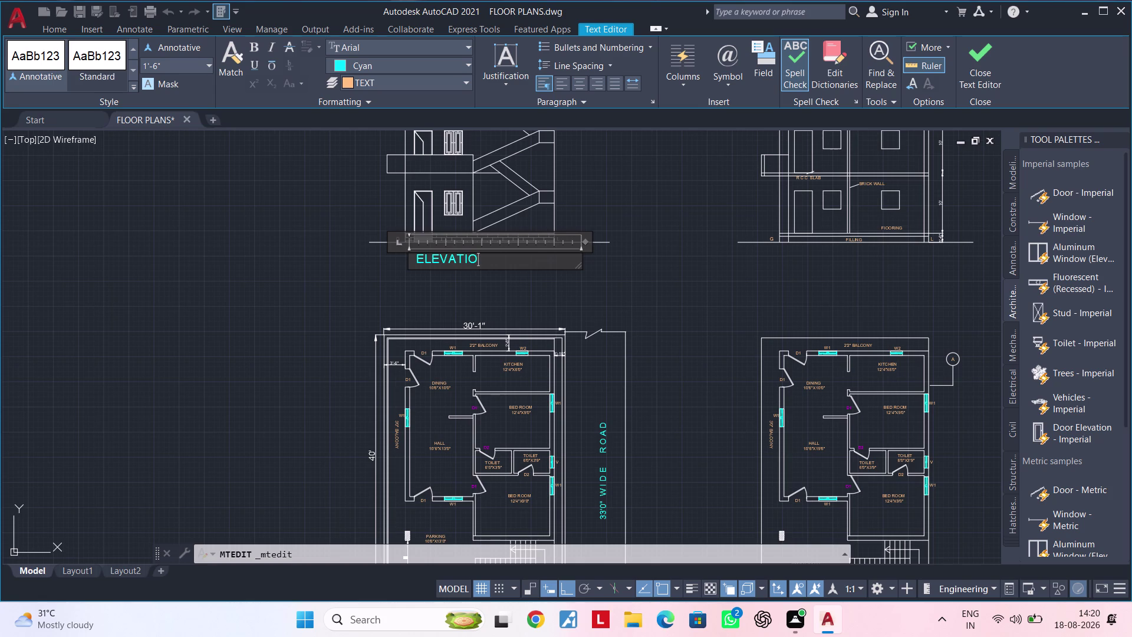
text(N)
click(553, 285)
Move the ELEVATION title twice to settle it centred under the elevation.
middle_drag(560, 286, 391, 305)
click(294, 276)
text(M)
key(space)
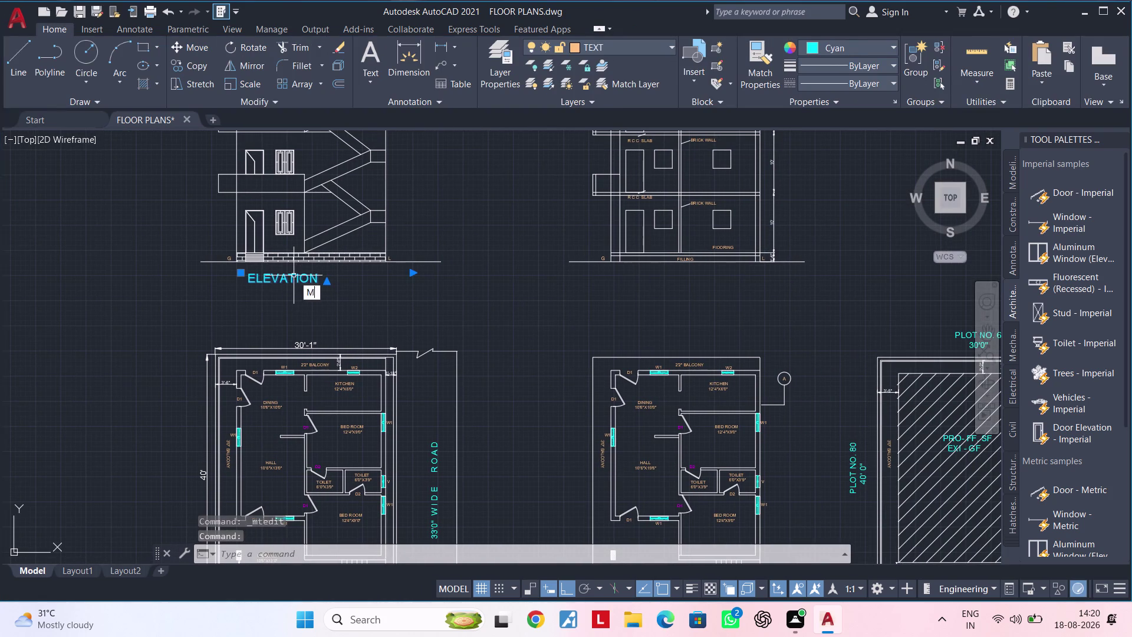
click(294, 275)
click(274, 278)
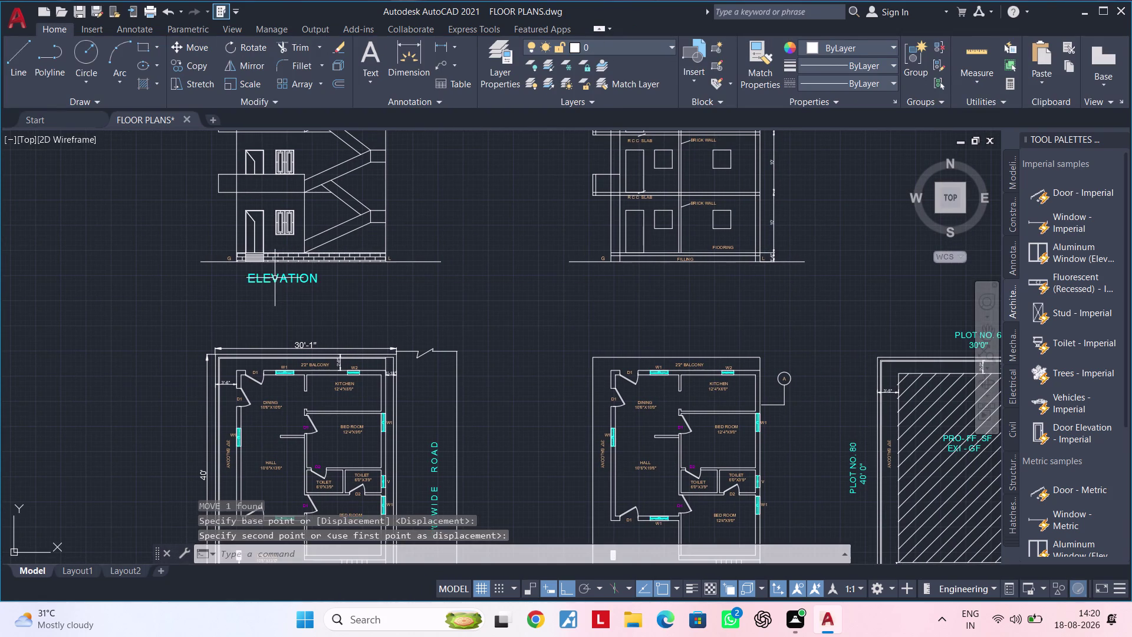
click(283, 278)
text(M)
key(space)
click(296, 278)
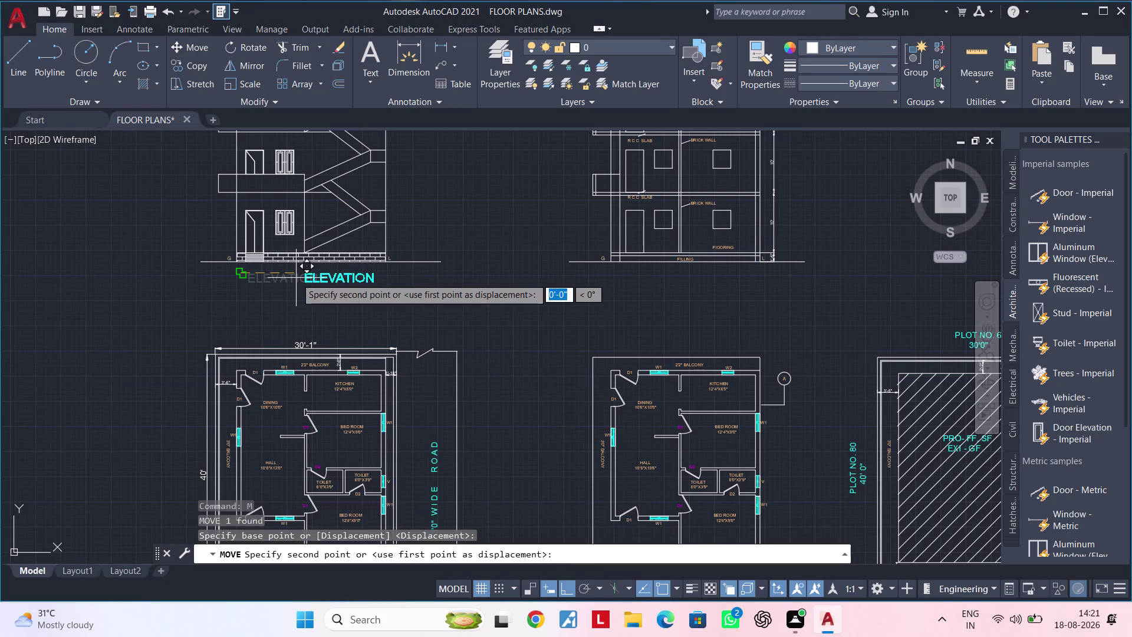
click(288, 277)
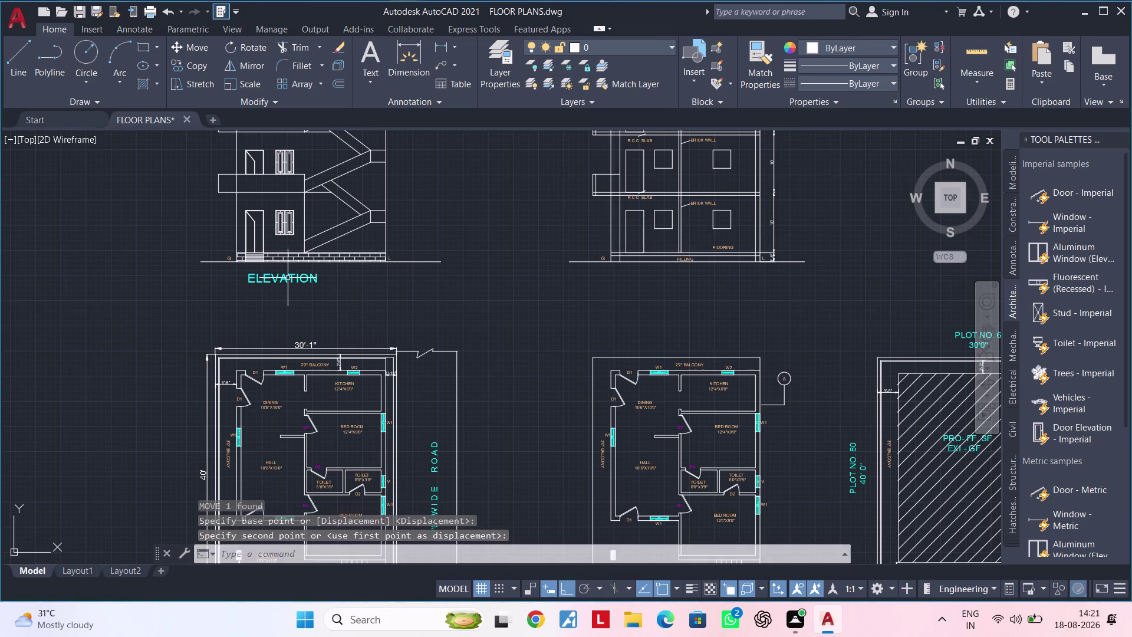
key(Escape)
Begin a copy of the ELEVATION title, picking its base point.
click(292, 280)
key(c)
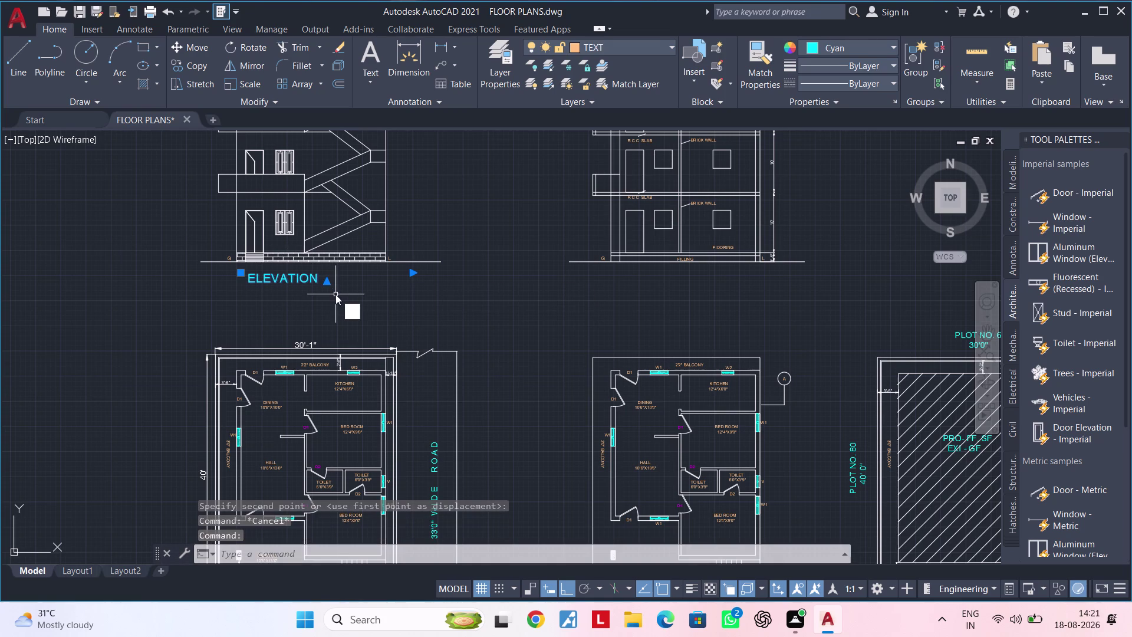
text(O)
key(space)
click(288, 279)
Place the copied ELEVATION title beneath the section drawing.
middle_drag(567, 279, 365, 299)
scroll(up, 3)
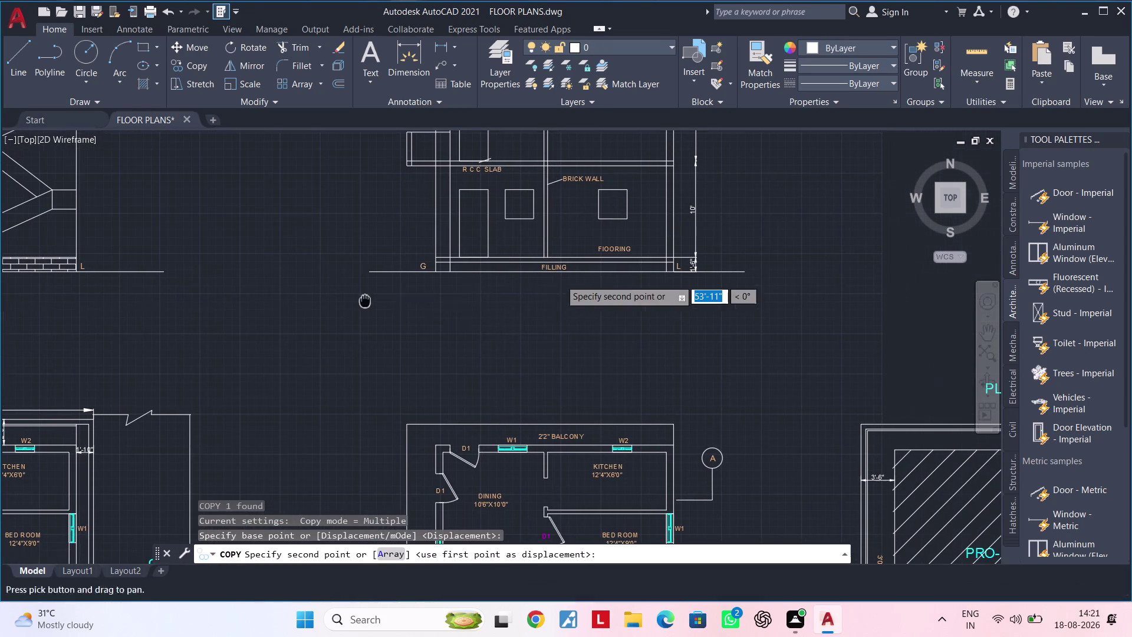
click(501, 287)
key(Escape)
key(Escape)
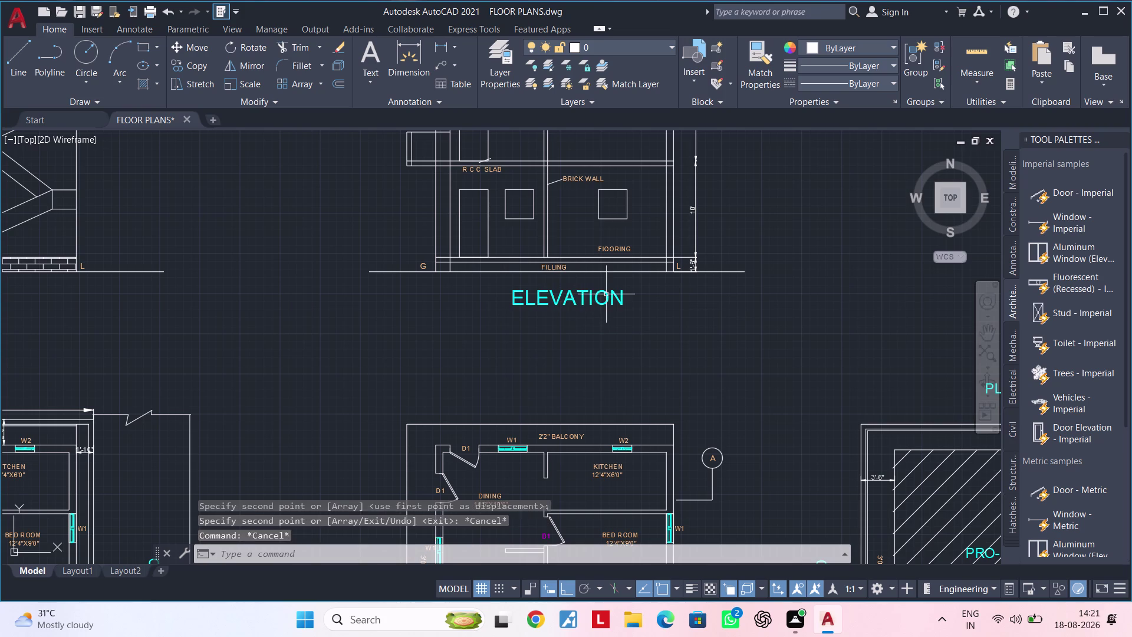
Reword the copied title to SECTION-AA and zoom out over all drawings.
double_click(611, 298)
click(630, 294)
key(BackSpace)
key(BackSpace)
key(BackSpace)
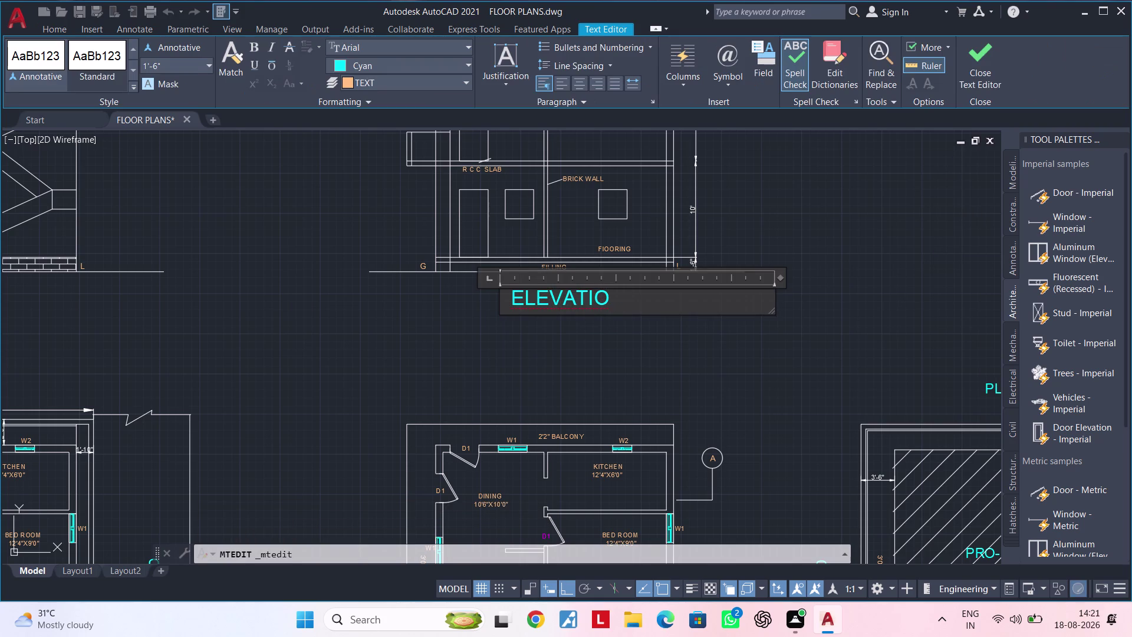
text(SE)
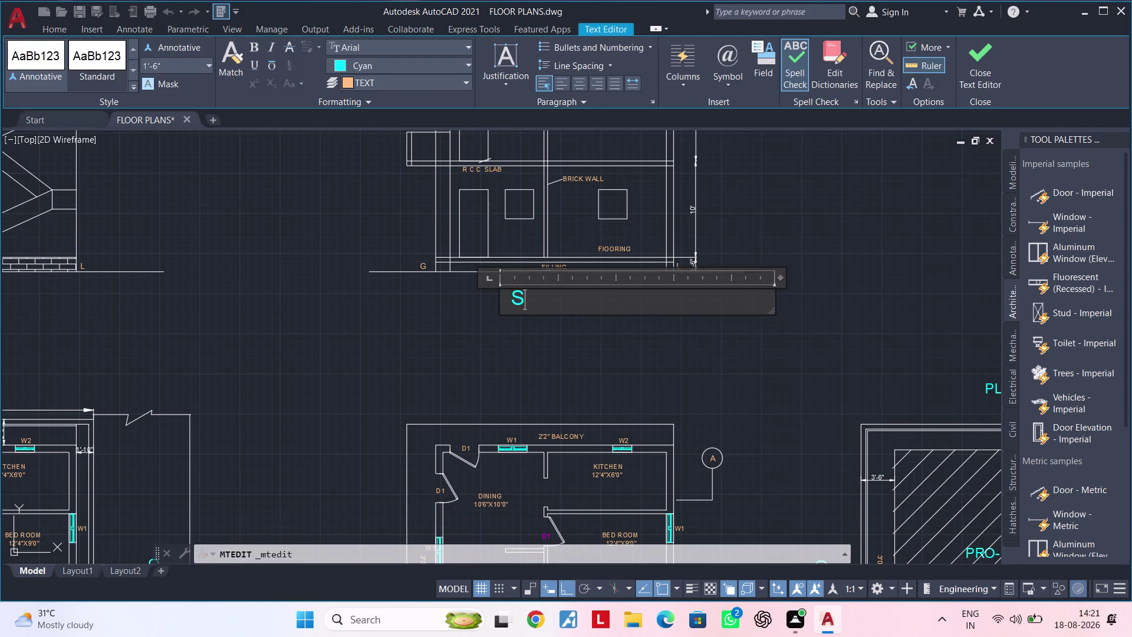
text(CTION)
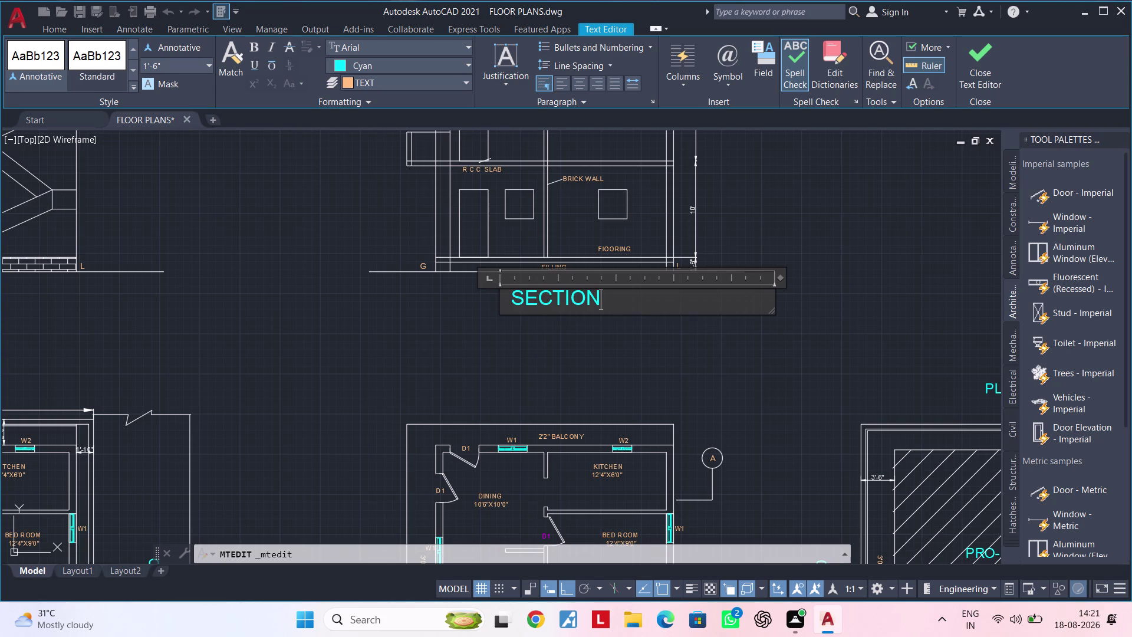
key(minus)
text(AA)
click(577, 358)
scroll(down, 3)
scroll(down, 3)
middle_drag(557, 336, 470, 291)
key(Escape)
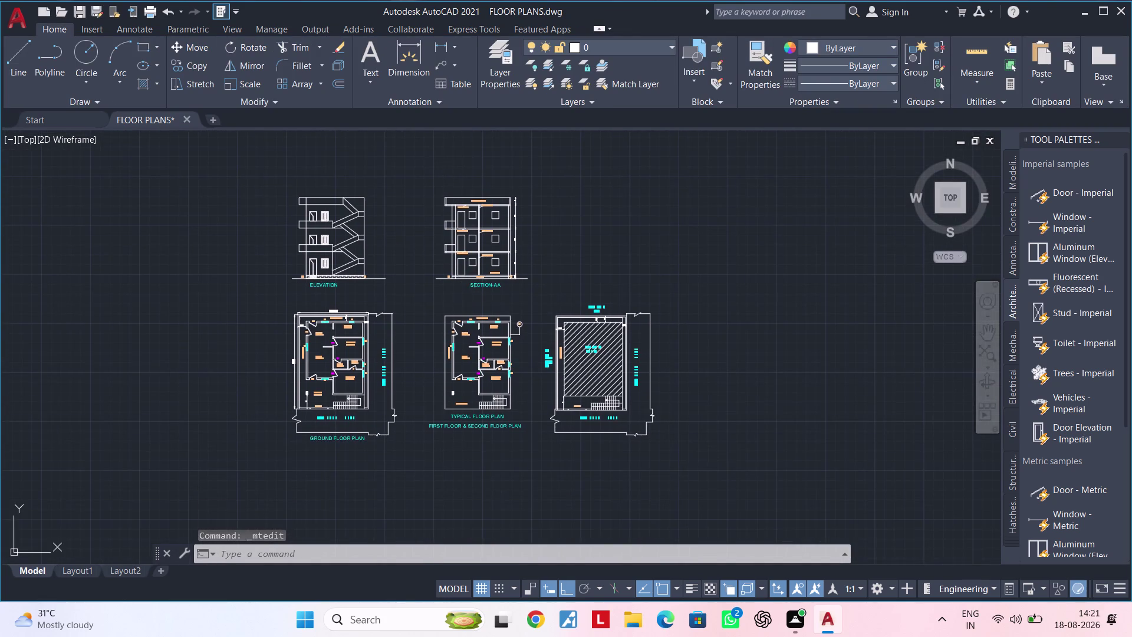
Clear pending commands and zoom in close on the titled front elevation.
key(Escape)
middle_drag(471, 309, 510, 290)
scroll(up, 3)
scroll(down, 3)
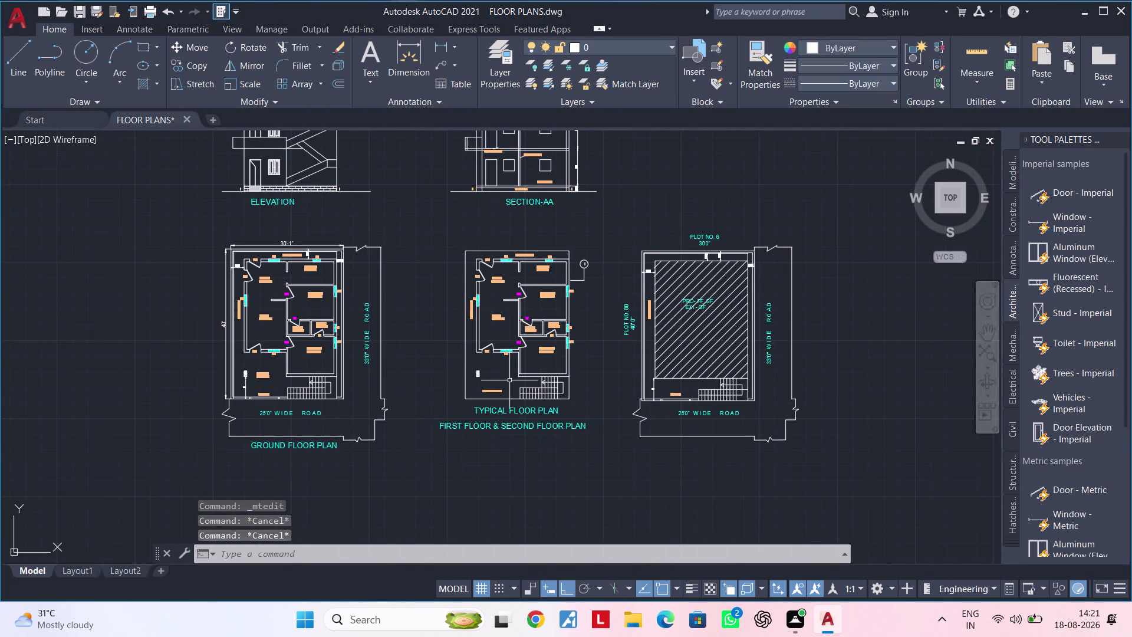
middle_drag(503, 382, 477, 475)
middle_drag(417, 359, 484, 340)
middle_drag(474, 337, 542, 411)
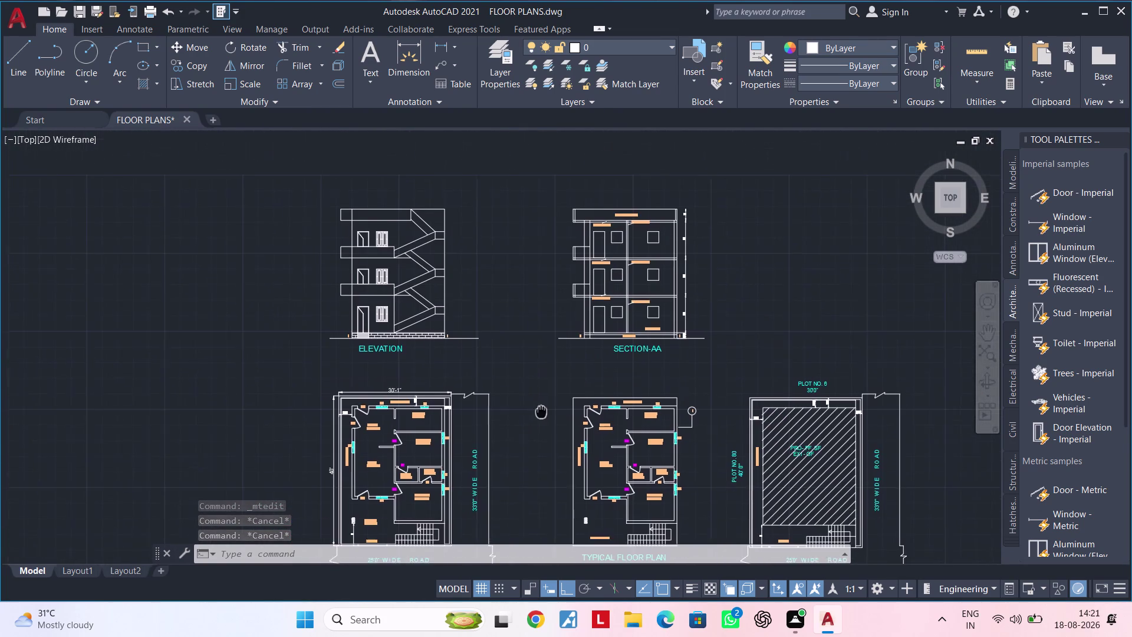
middle_drag(542, 411, 541, 411)
middle_drag(480, 364, 530, 375)
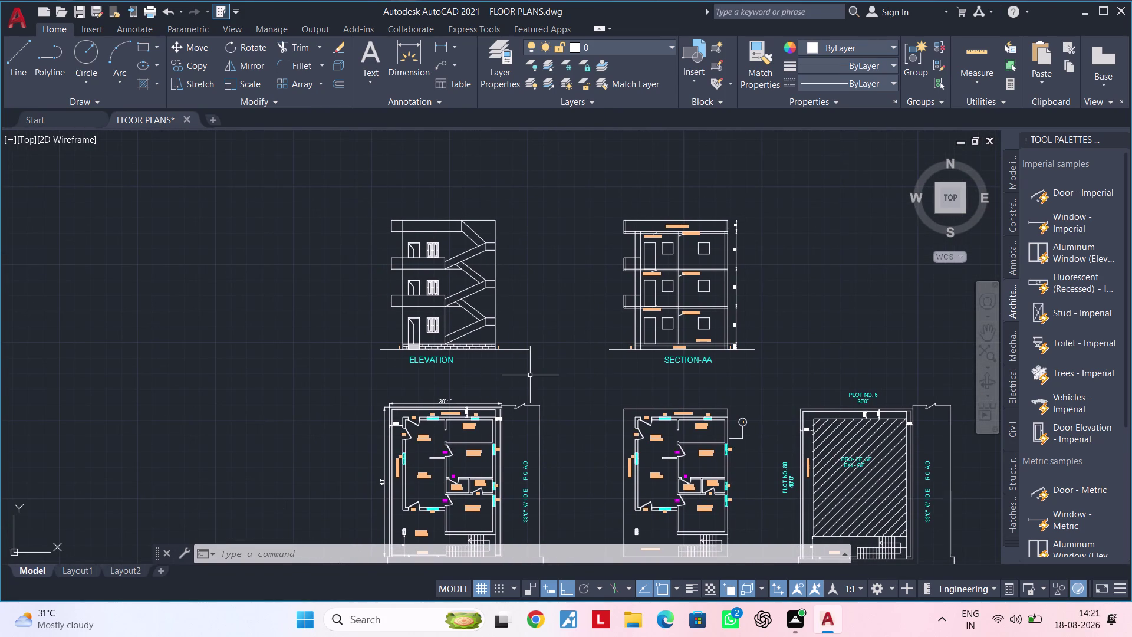
key(Escape)
key(Escape)
key(Escape)
key(Escape)
key(Escape)
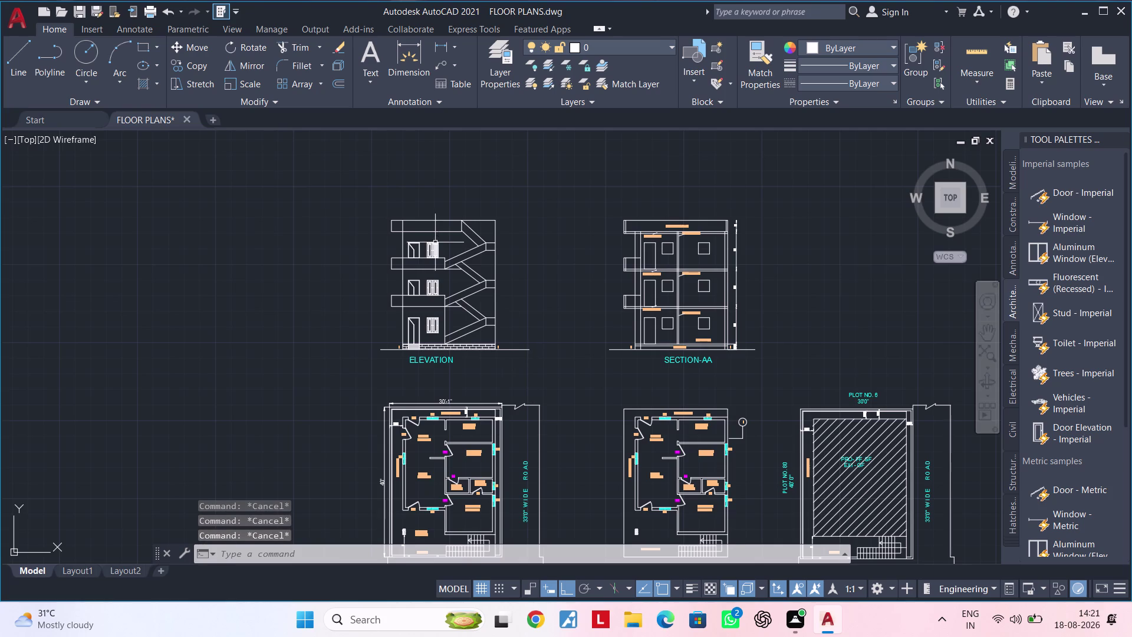
scroll(up, 3)
middle_drag(427, 248, 396, 276)
key(Escape)
key(Escape)
key(Escape)
key(Escape)
key(Escape)
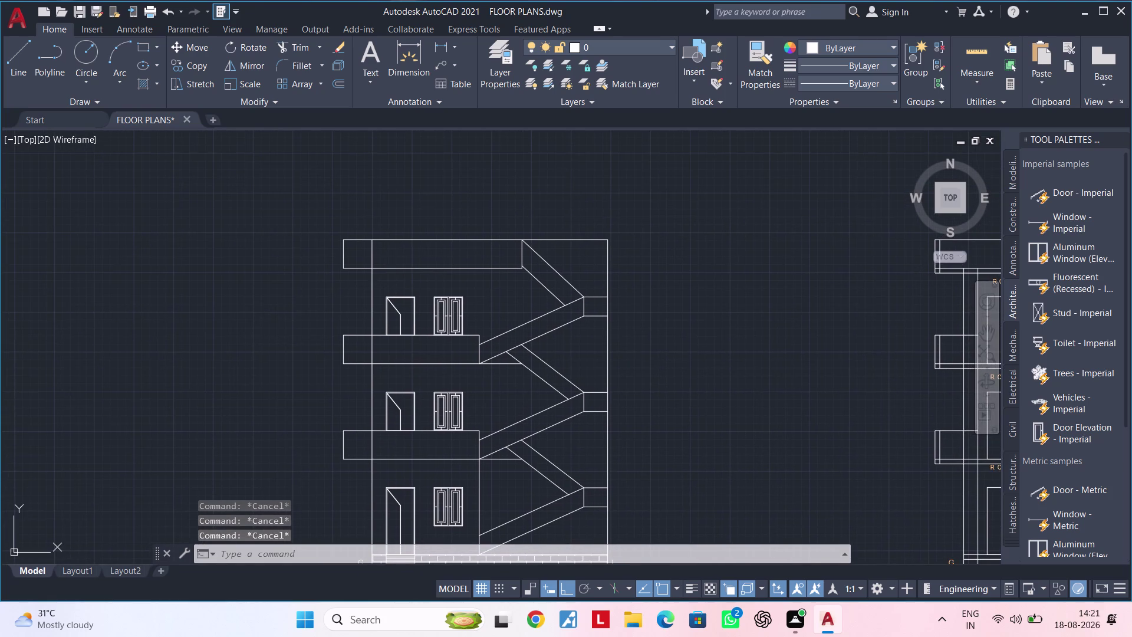
Trim three extra line pieces on the elevation's staircase with TR.
text(TR)
key(Escape)
key(Escape)
text(T)
text(R)
key(space)
click(370, 251)
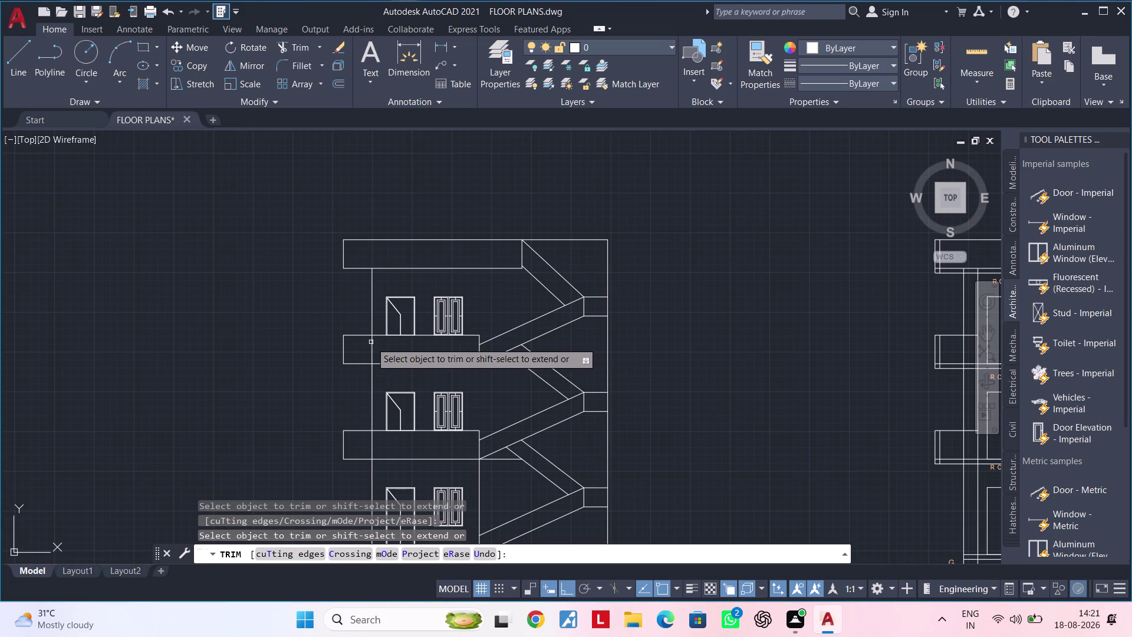
click(371, 345)
middle_drag(373, 346, 362, 276)
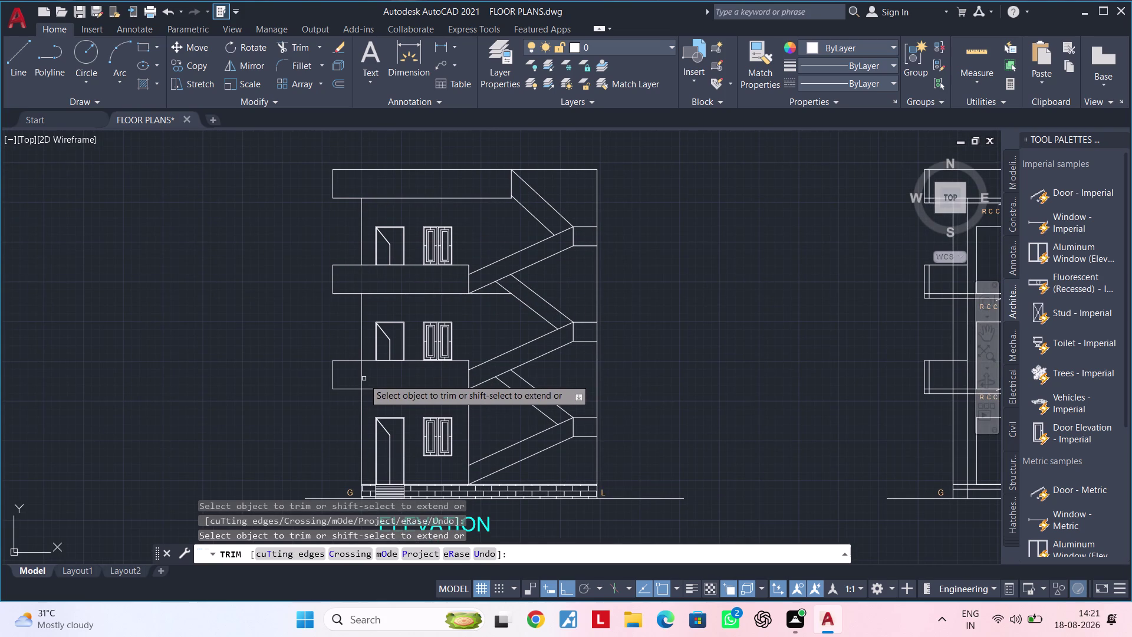
click(361, 378)
middle_drag(387, 366, 327, 344)
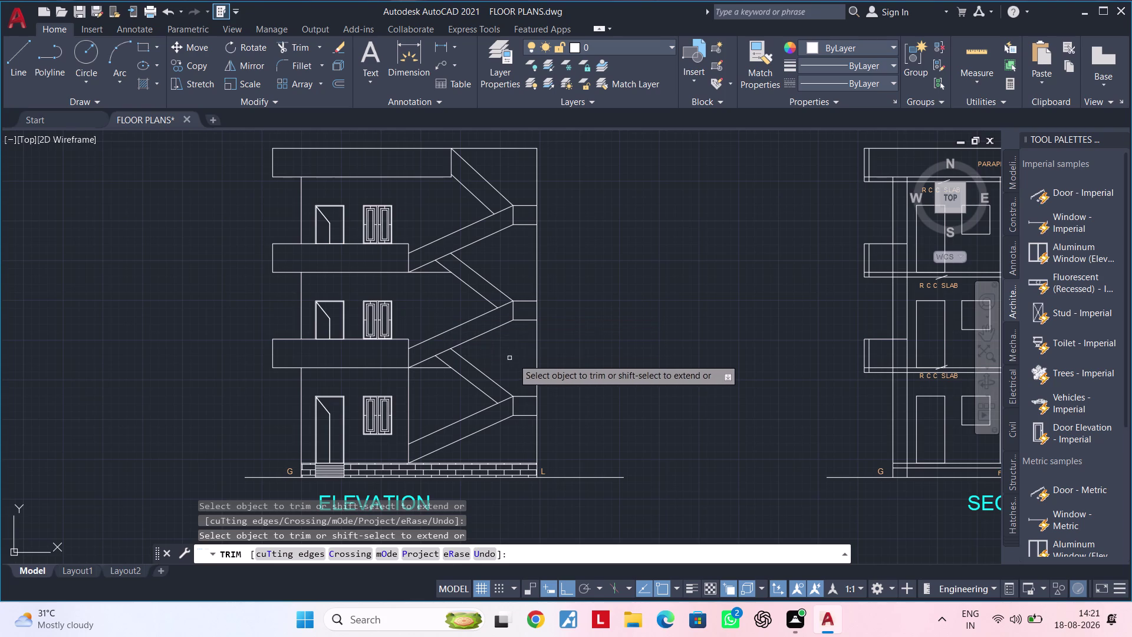
key(Escape)
Zoom out to show the elevation, section and three floor plans together.
key(Escape)
key(Escape)
key(Escape)
key(Escape)
key(Escape)
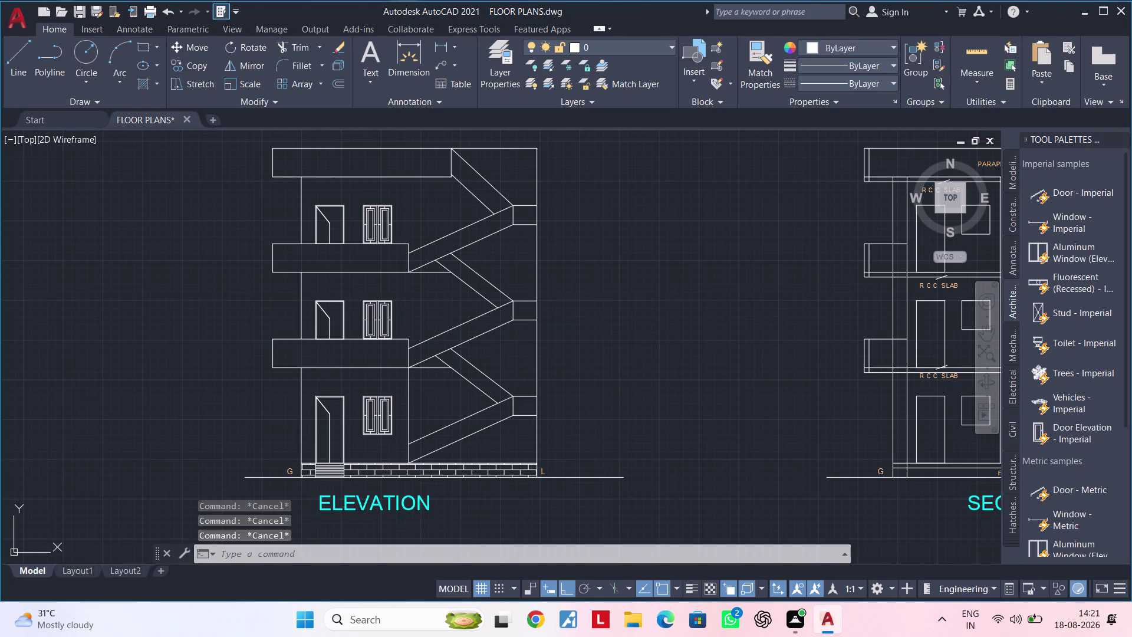
middle_drag(514, 335, 511, 308)
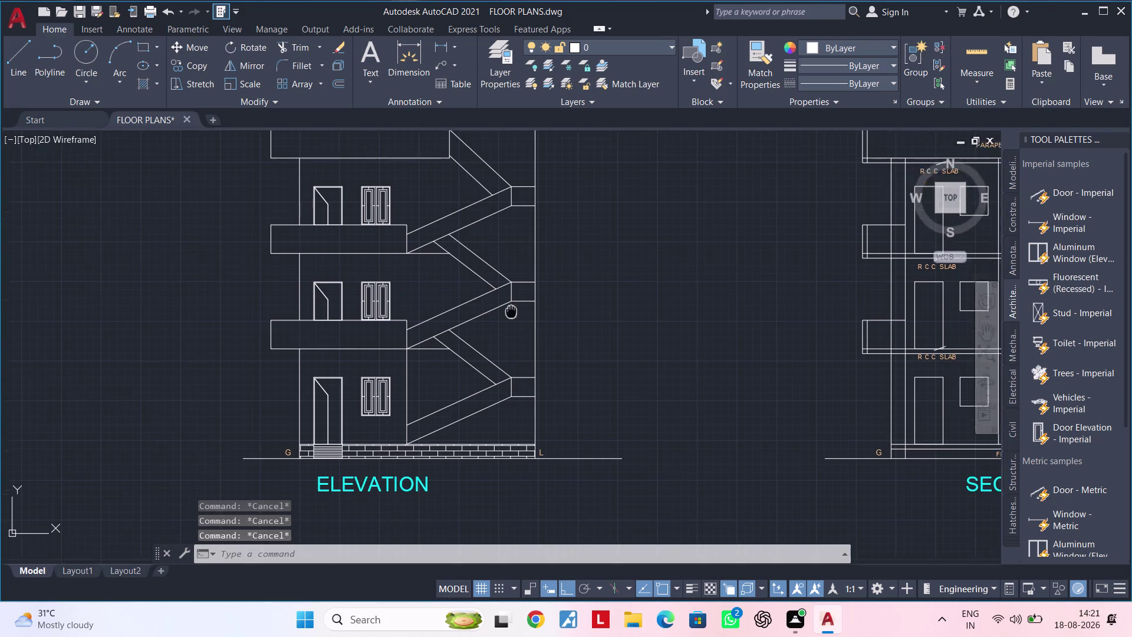
middle_drag(511, 308, 511, 258)
middle_drag(517, 367, 518, 338)
scroll(down, 3)
middle_drag(537, 385, 378, 346)
scroll(down, 3)
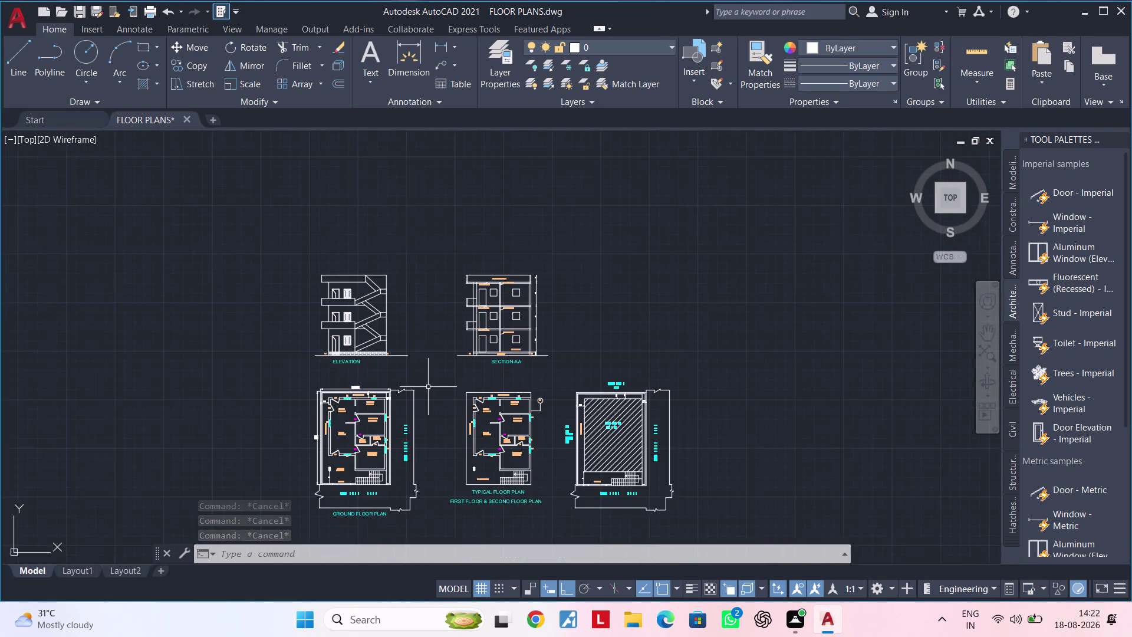
Pan and zoom across the three floor plans toward the typical floor plan's balcony and stairs.
middle_drag(428, 383, 421, 327)
scroll(up, 3)
middle_drag(428, 378, 377, 424)
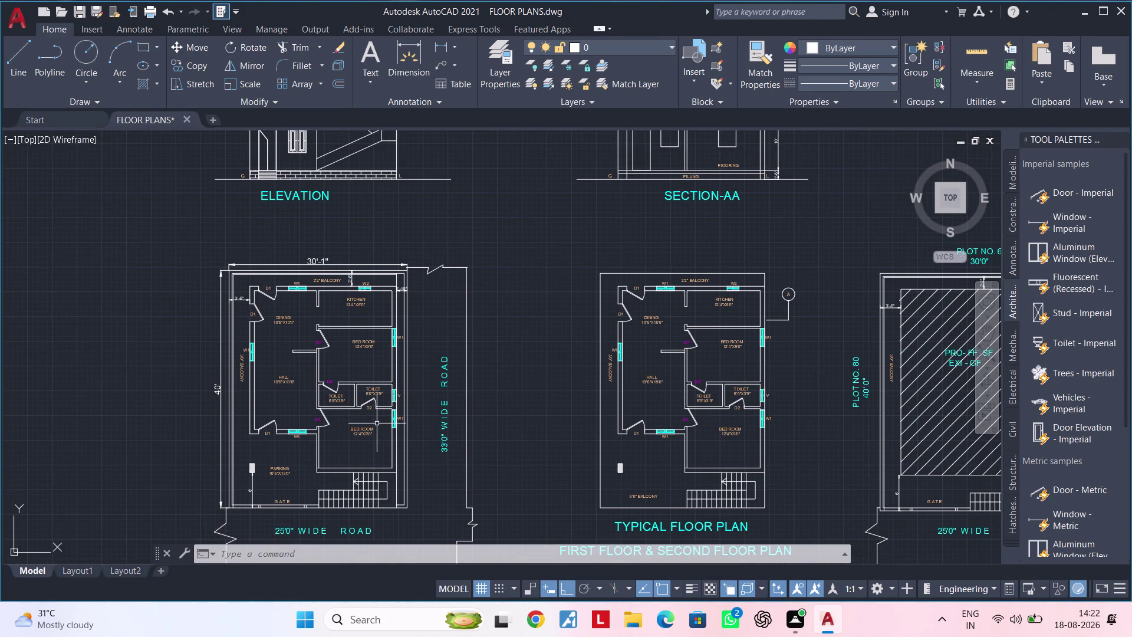
key(Escape)
key(Escape)
scroll(up, 3)
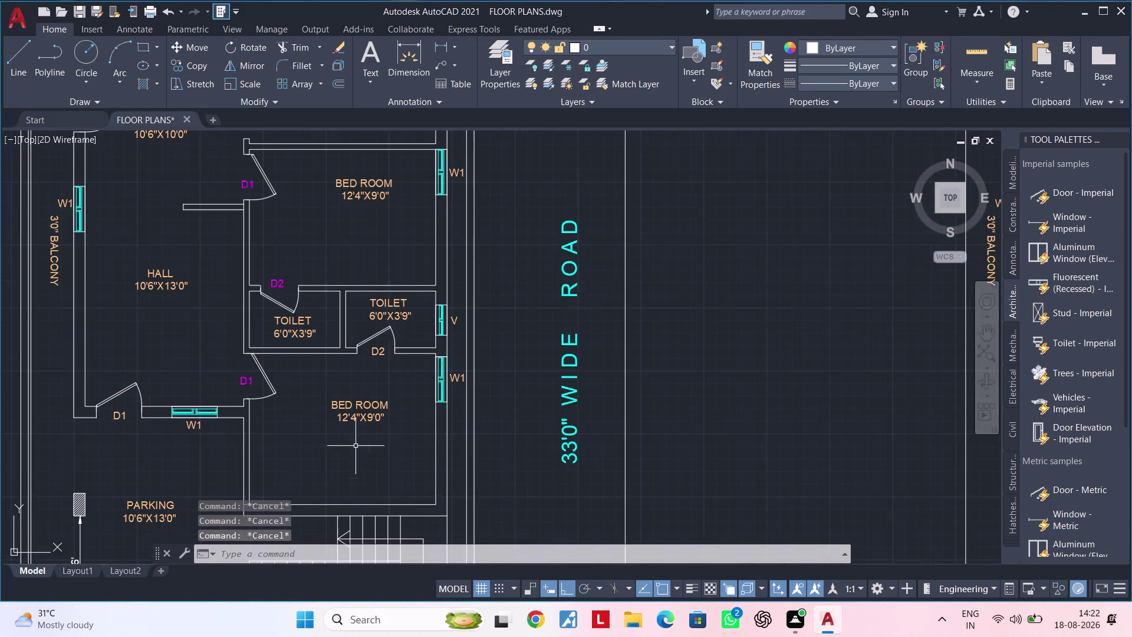
scroll(down, 3)
middle_drag(357, 410, 369, 262)
scroll(down, 3)
middle_drag(383, 339, 154, 392)
scroll(up, 3)
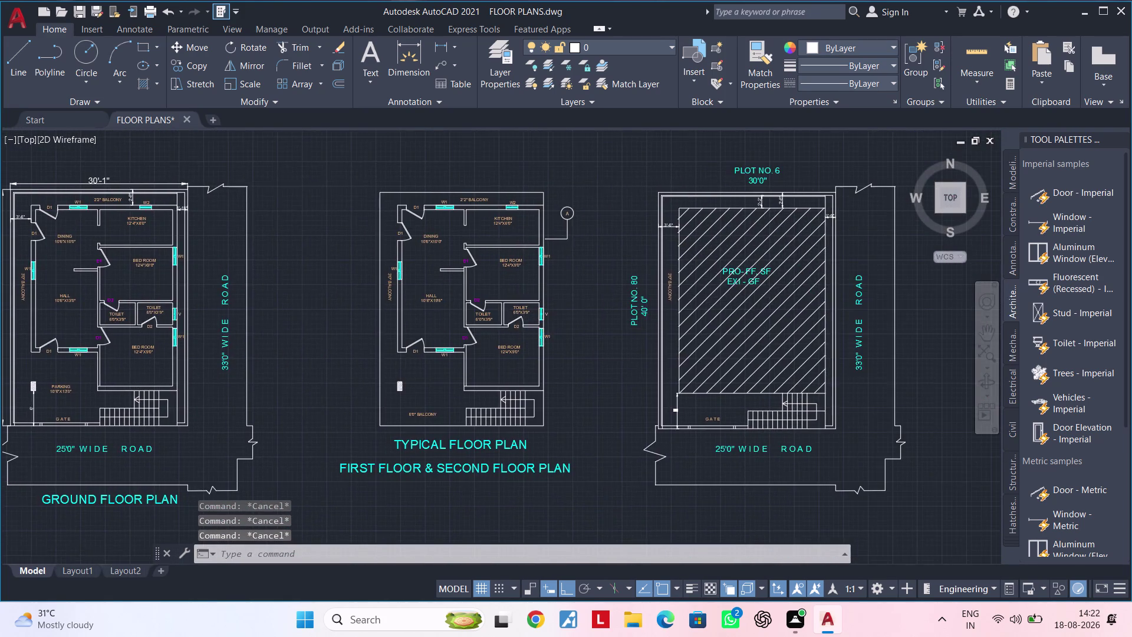
scroll(up, 3)
scroll(down, 3)
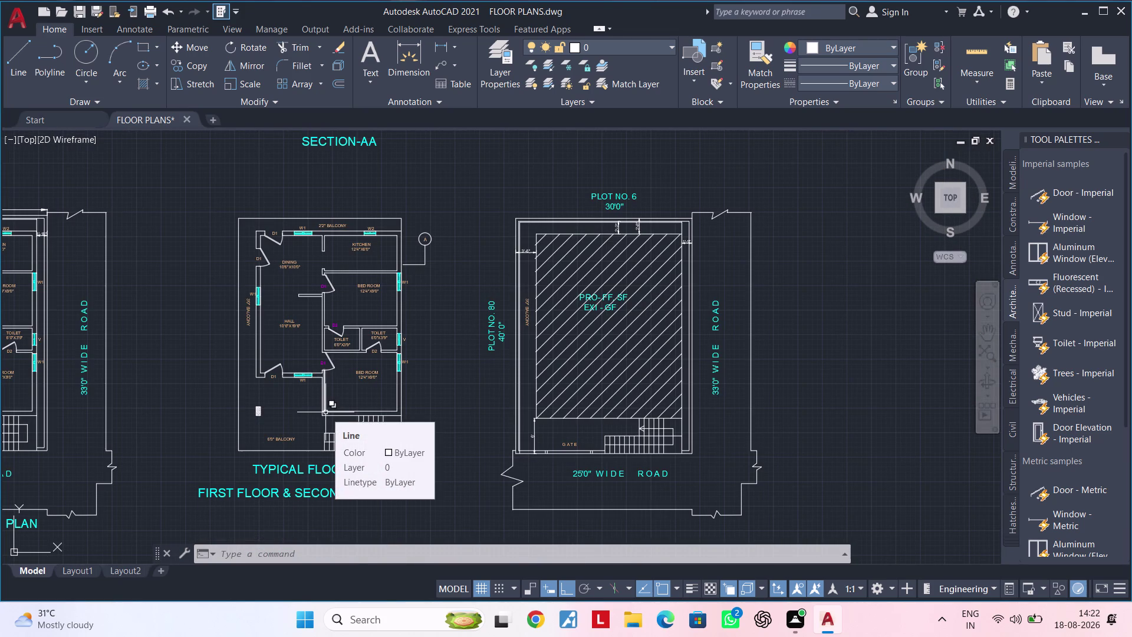
middle_drag(188, 458, 546, 374)
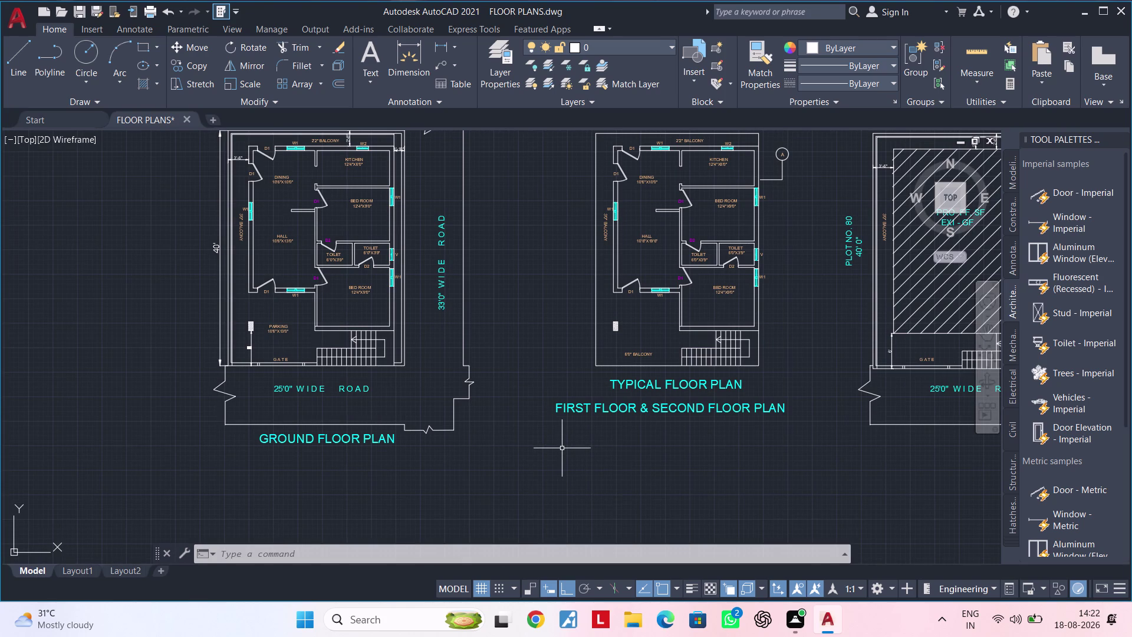
scroll(down, 3)
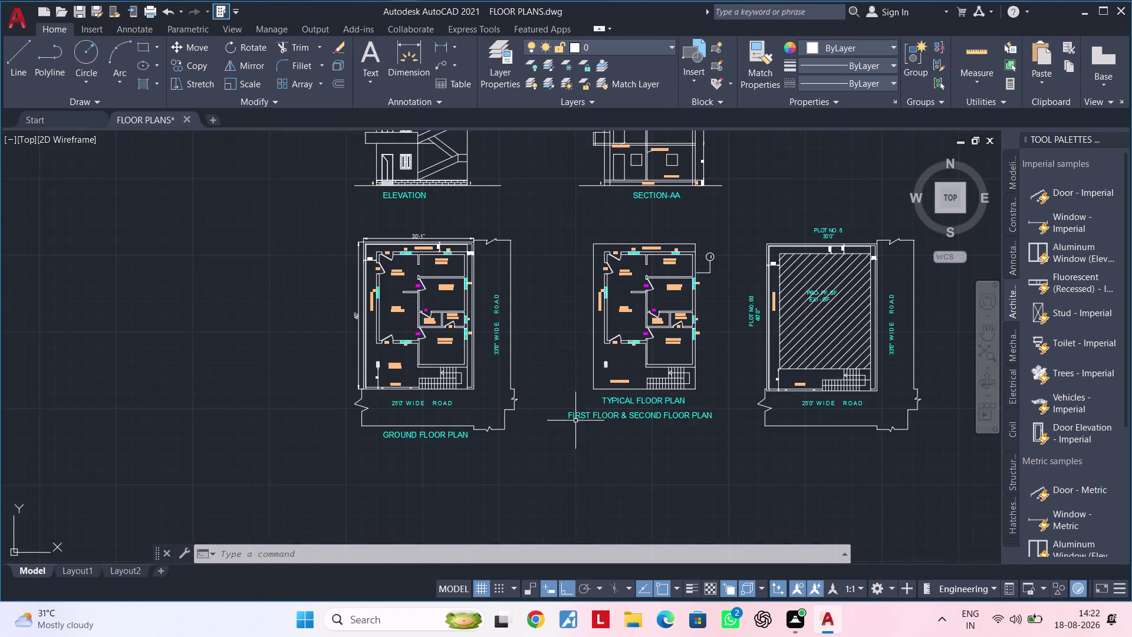
middle_drag(565, 417, 359, 388)
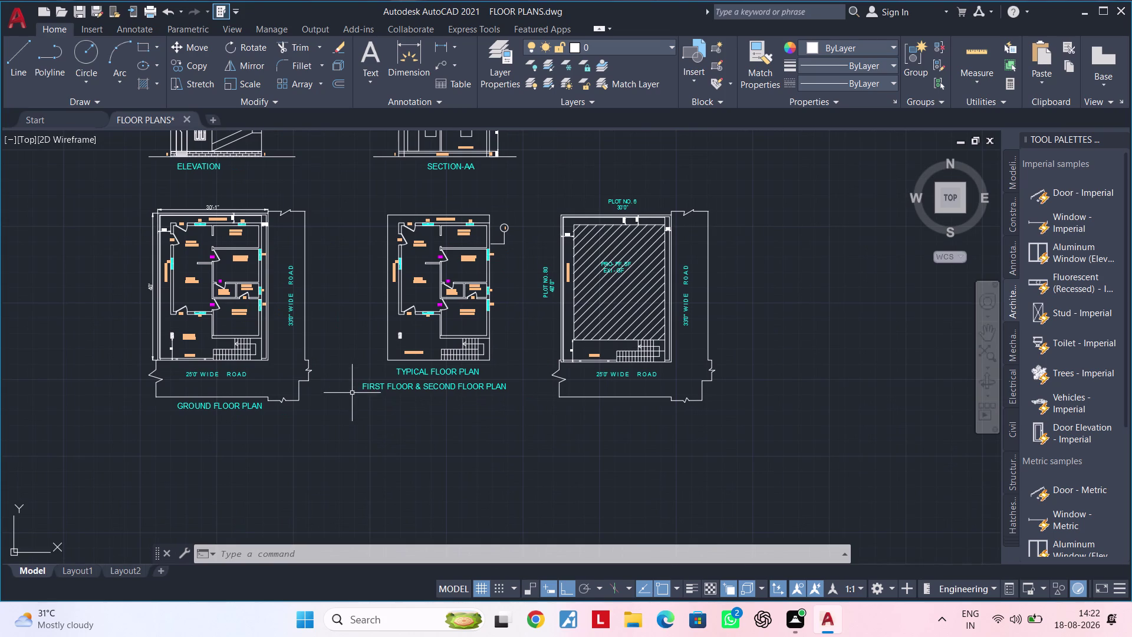
scroll(up, 3)
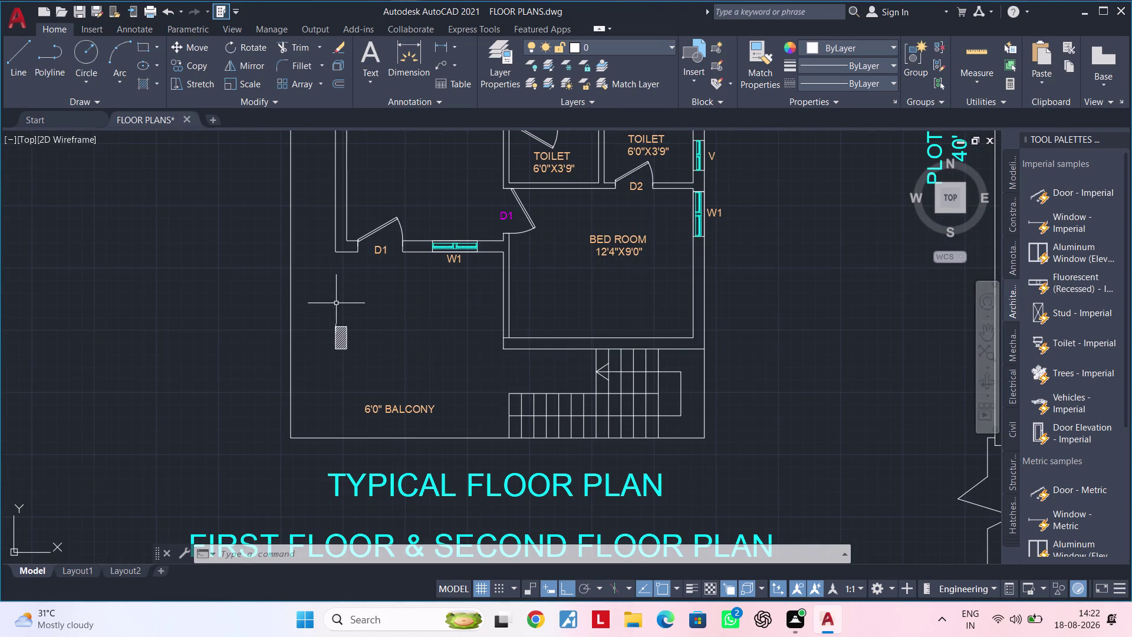
Delete the small stray rectangle beside the balcony.
drag(329, 301, 329, 309)
click(383, 364)
key(Delete)
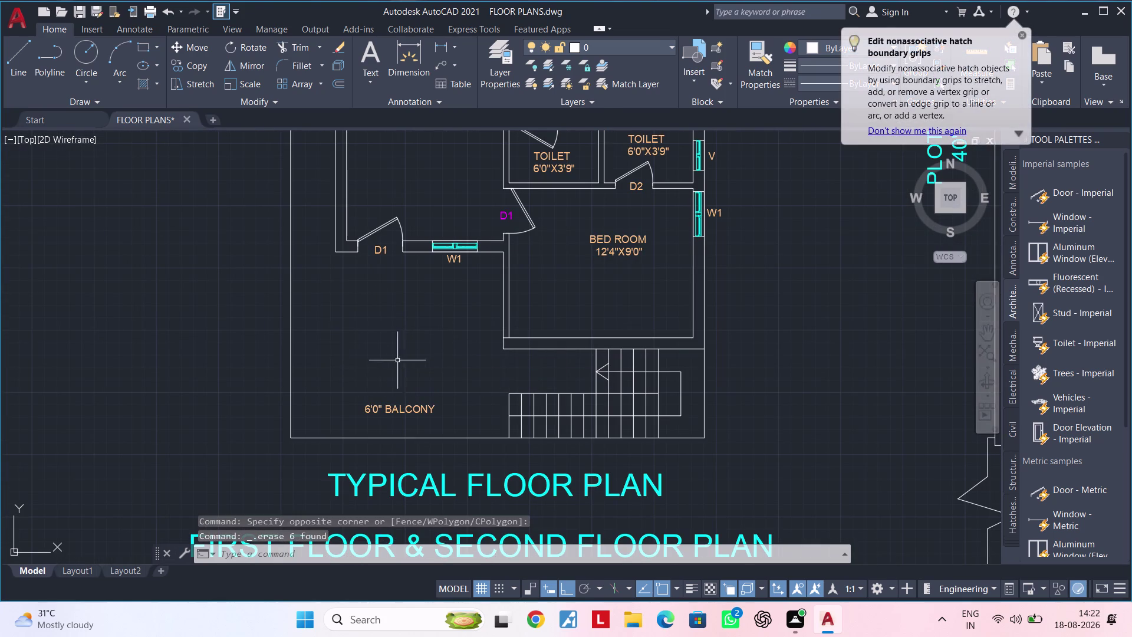
middle_drag(402, 354, 356, 426)
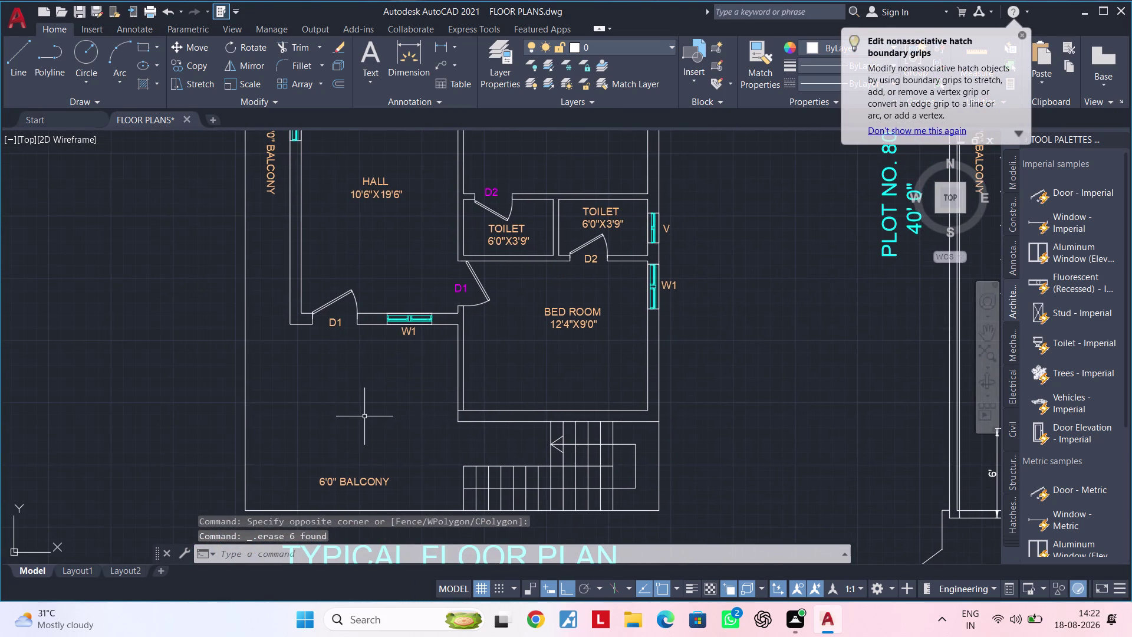
middle_drag(367, 416, 353, 419)
middle_drag(355, 419, 367, 411)
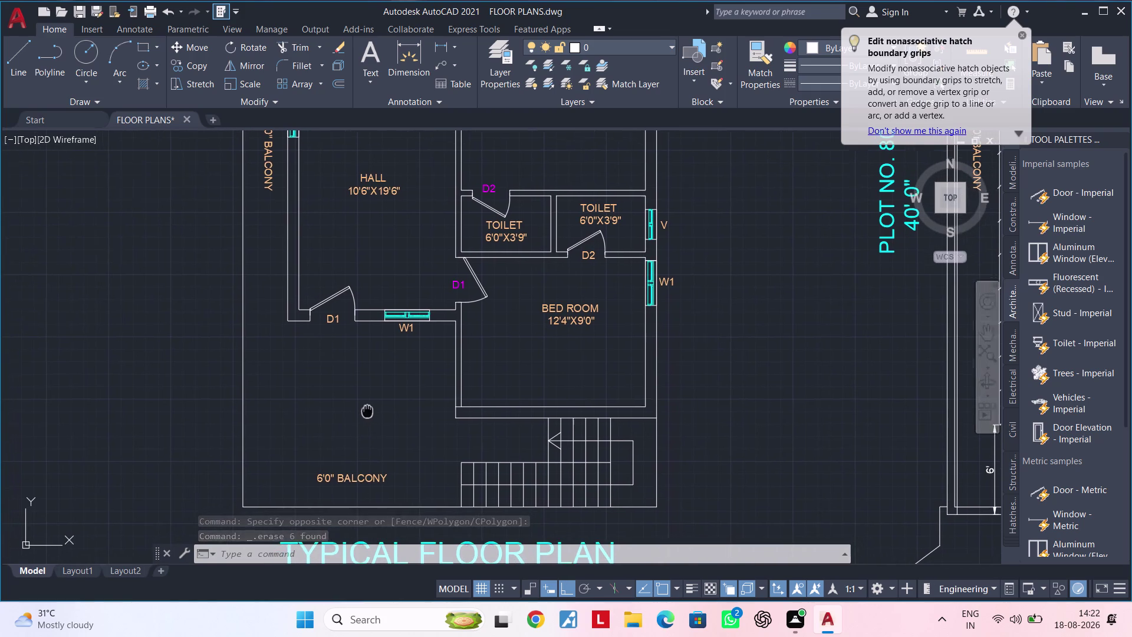
middle_drag(367, 411, 369, 411)
key(Escape)
key(Escape)
key(Escape)
key(Escape)
key(Escape)
key(Escape)
key(Escape)
key(Escape)
key(Escape)
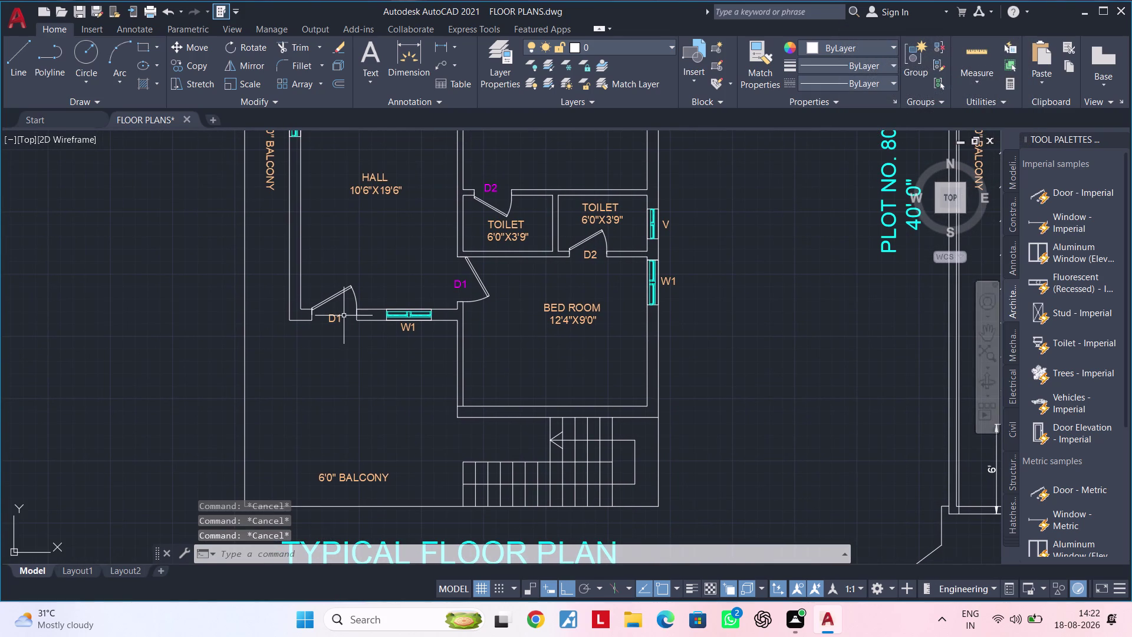
key(Escape)
key(Escape)
middle_drag(364, 346, 368, 331)
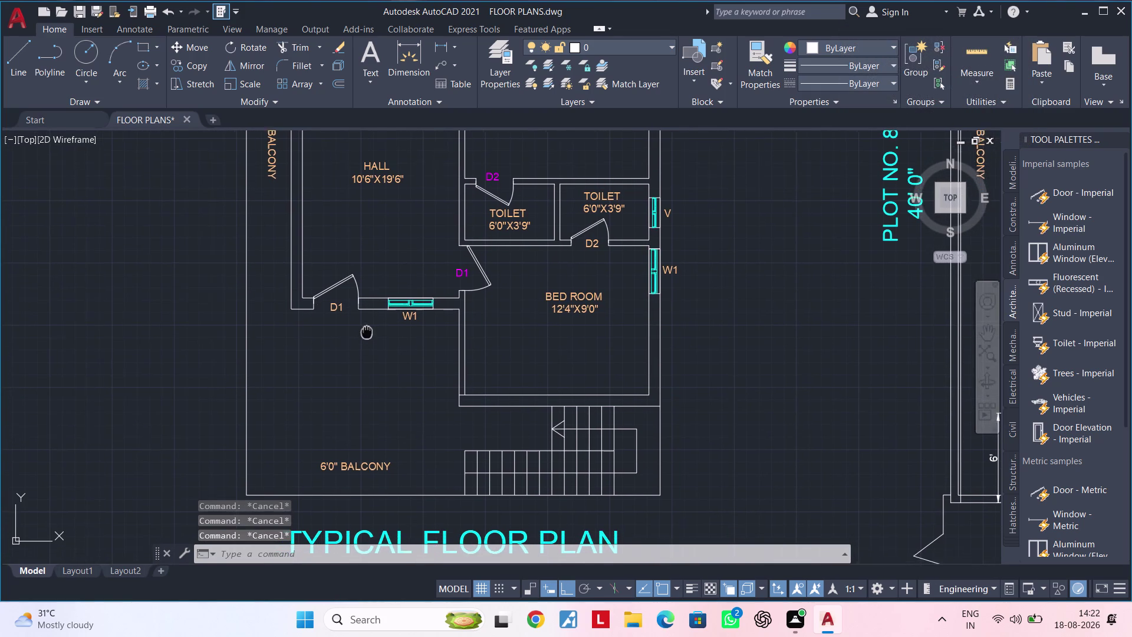
middle_drag(368, 331, 367, 331)
key(Escape)
key(Escape)
key(Escape)
Extend the hall's left wall lines down to the balcony edge line with EX.
text(EX)
key(space)
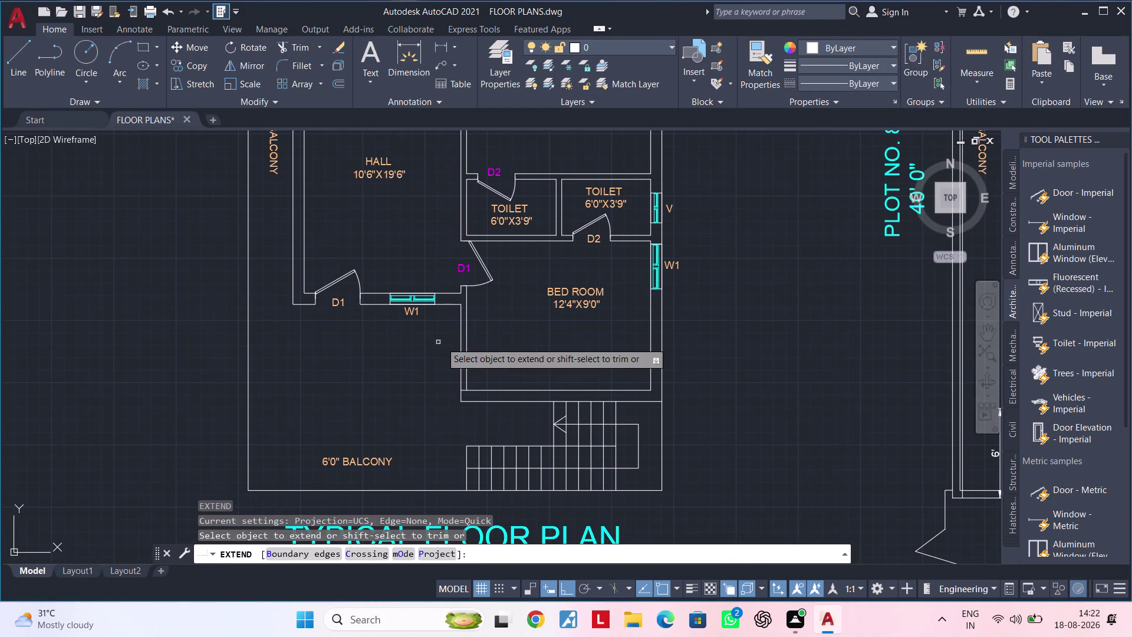
drag(479, 373, 479, 403)
click(479, 412)
key(Escape)
key(Escape)
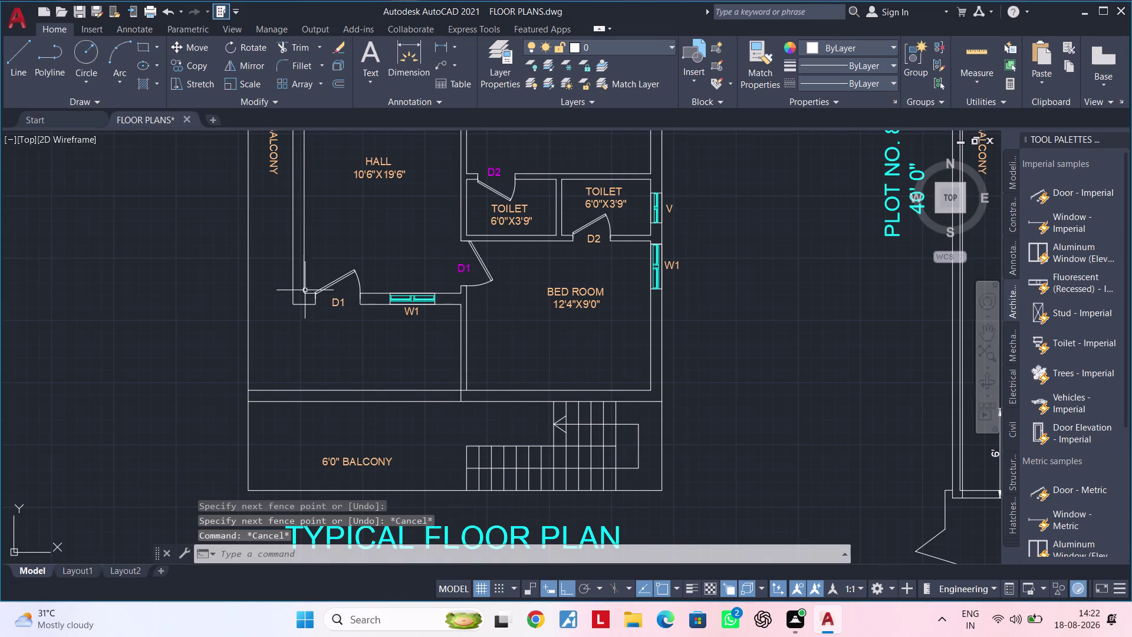
key(space)
drag(286, 262, 325, 262)
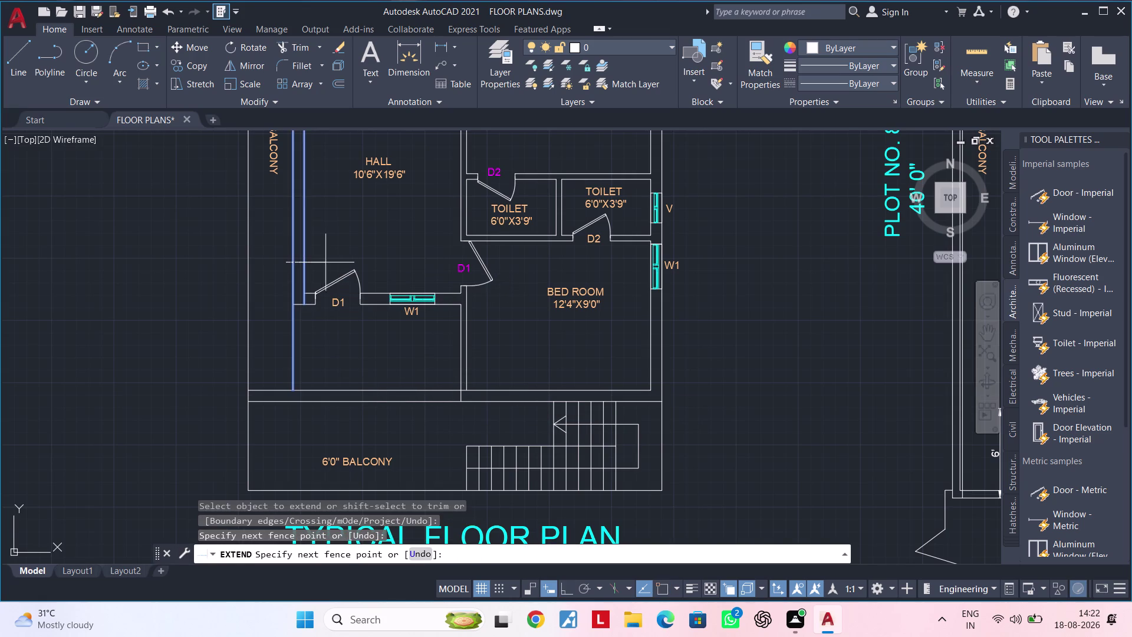
drag(325, 263, 331, 262)
click(303, 264)
key(Escape)
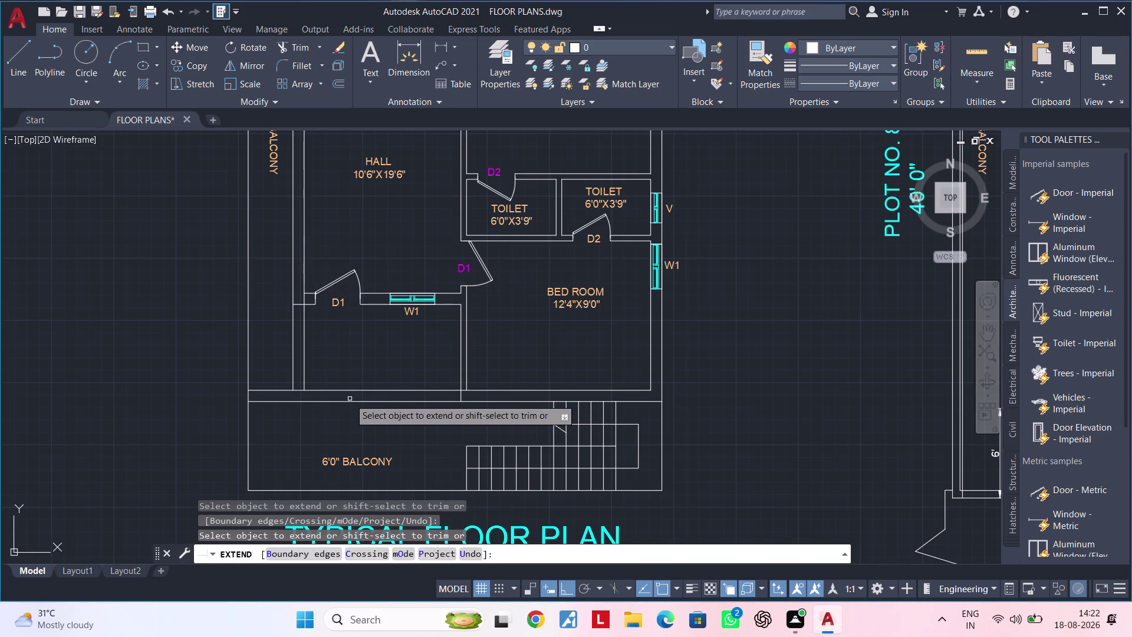
key(Escape)
middle_click(346, 363)
scroll(up, 3)
click(309, 266)
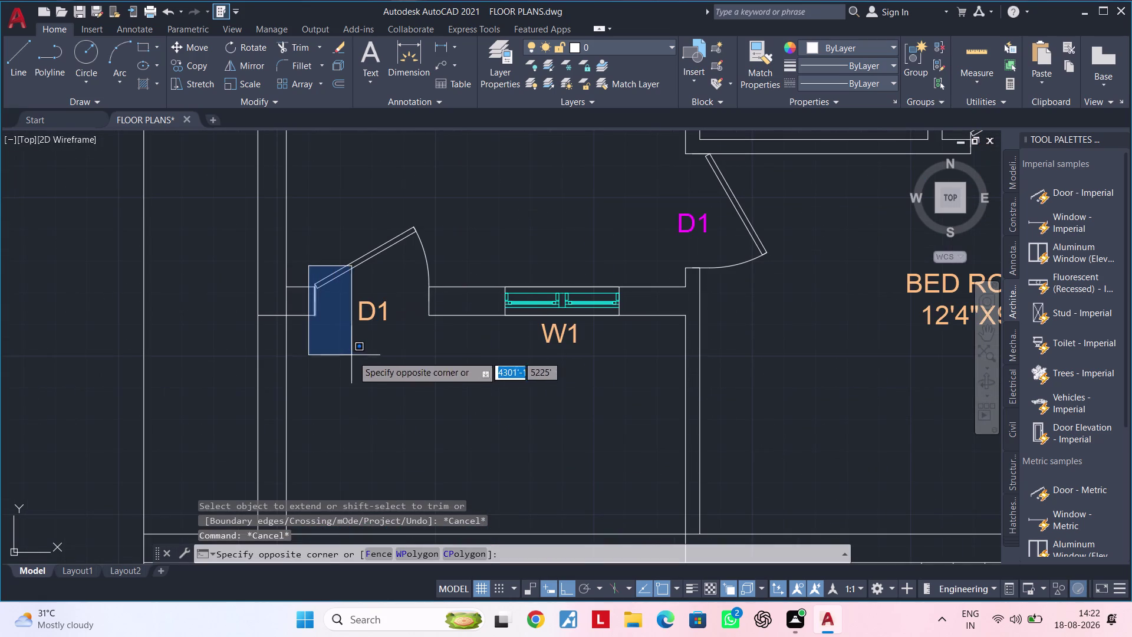
Select door D1, window W1, their adjoining wall lines and the door swing.
key(Escape)
click(300, 278)
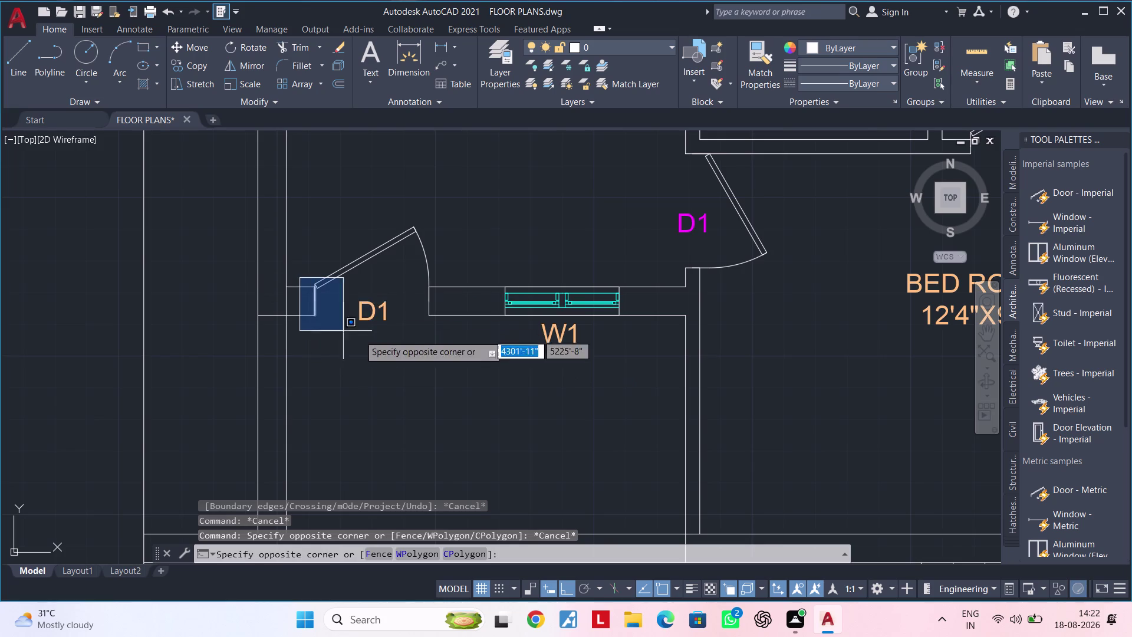
click(678, 331)
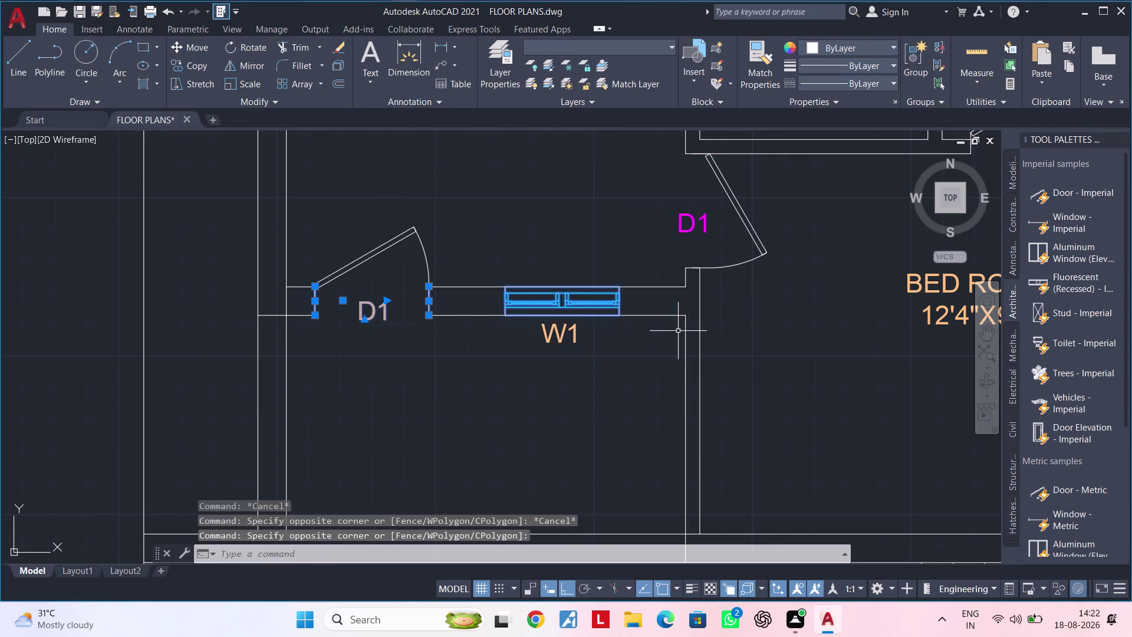
click(674, 273)
click(571, 337)
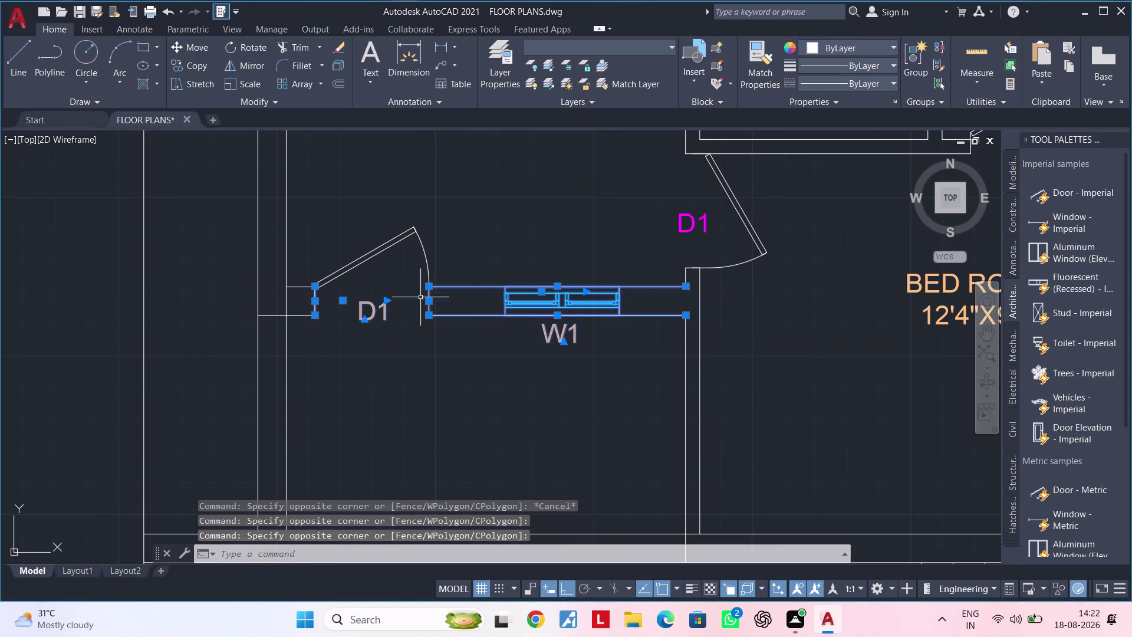
click(334, 262)
click(305, 329)
scroll(down, 3)
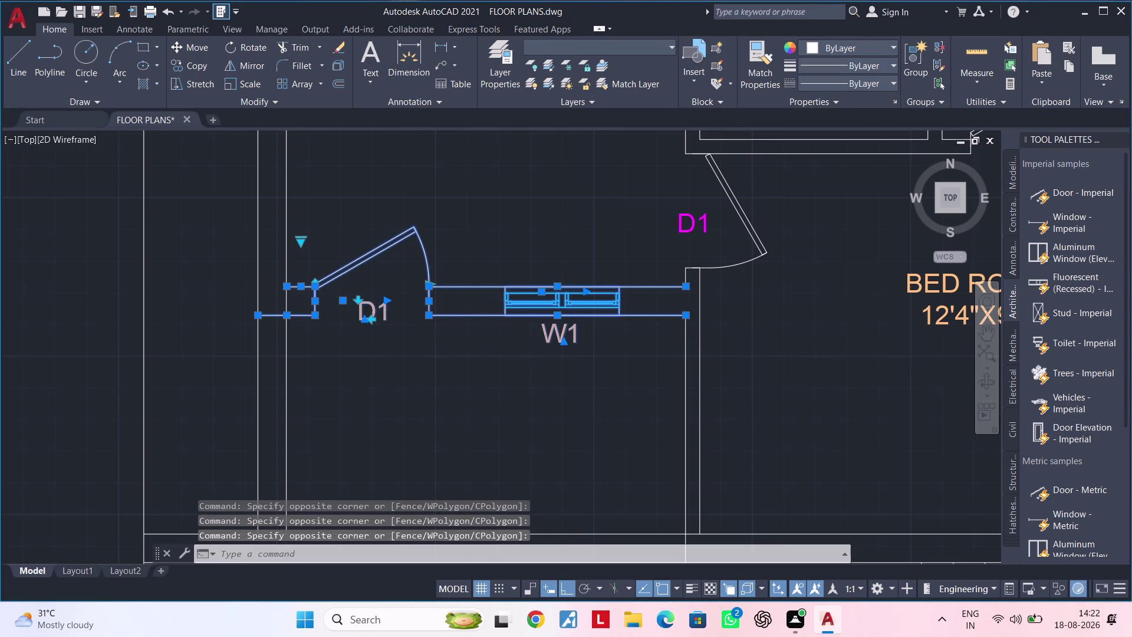
middle_drag(391, 352, 363, 306)
middle_drag(375, 362, 376, 347)
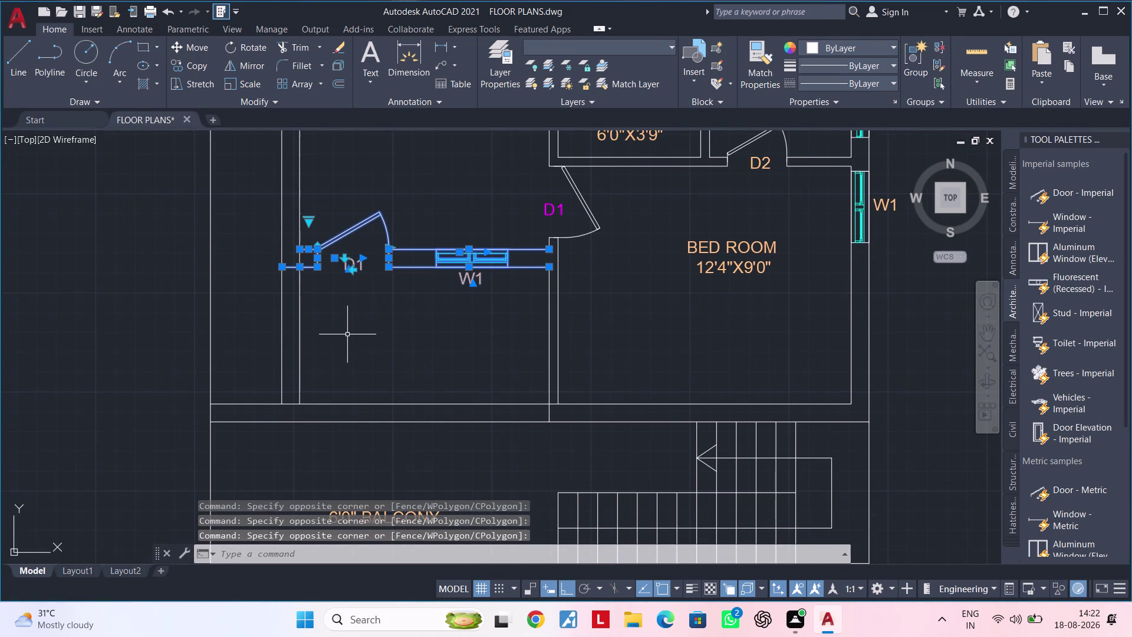
middle_drag(348, 335, 373, 398)
middle_drag(397, 388, 333, 376)
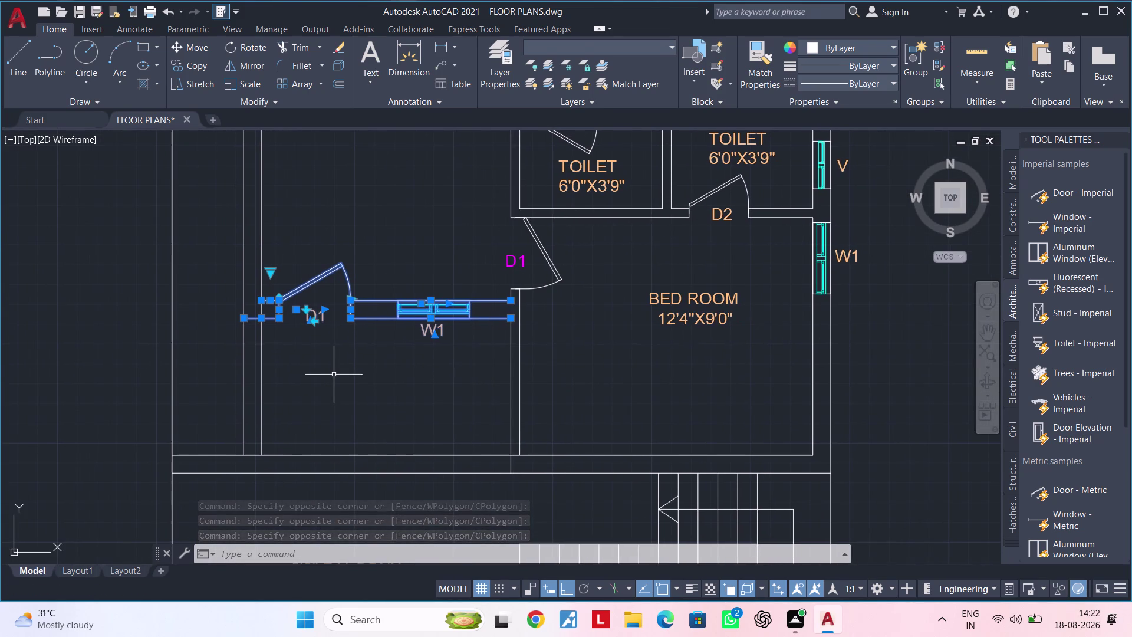
Move the selection 6'6" down from the wall corner onto the balcony edge wall.
text(M)
key(space)
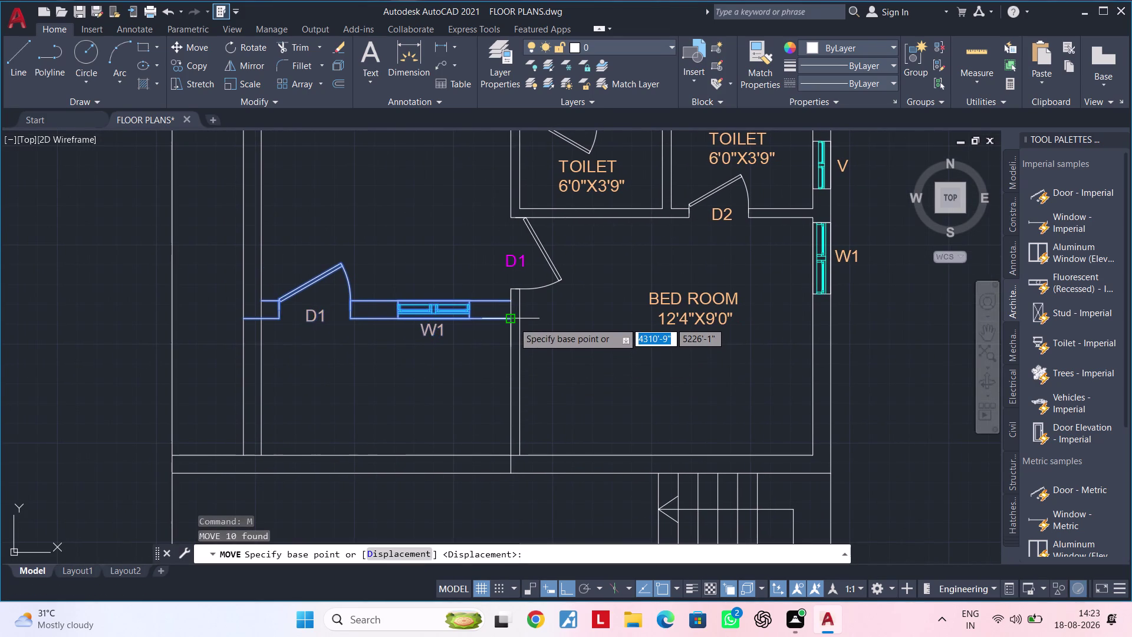
click(514, 322)
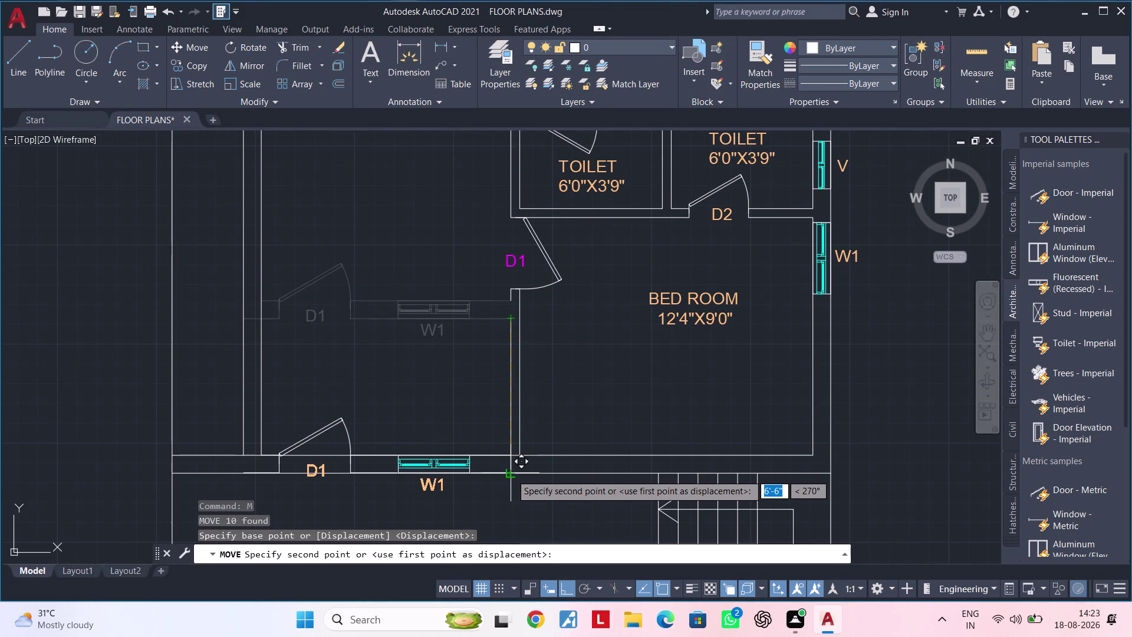
click(511, 474)
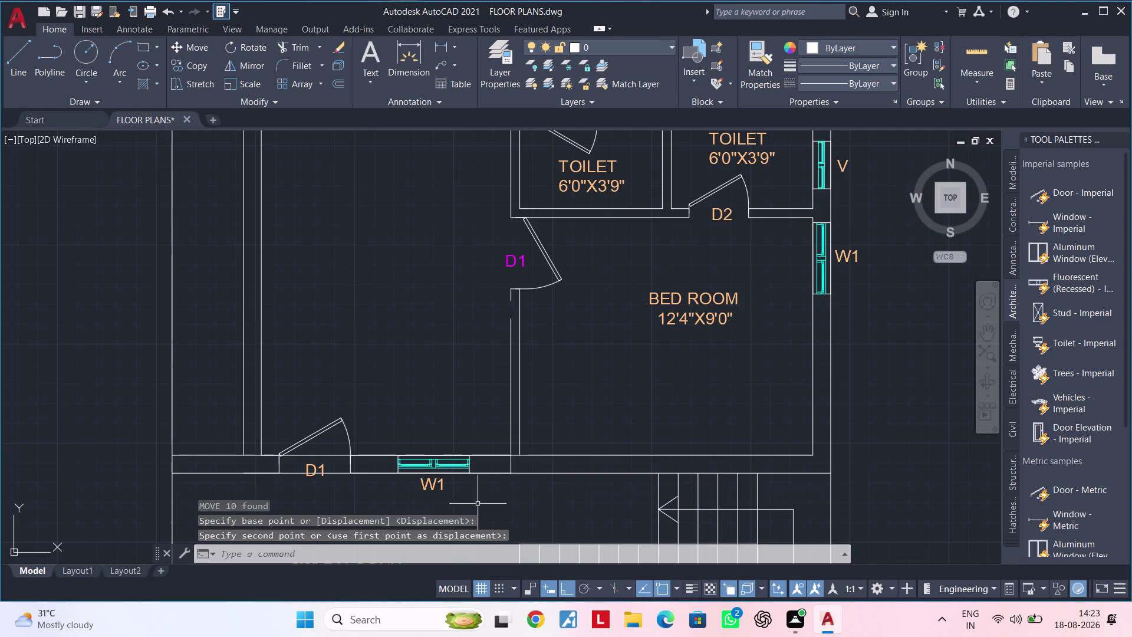
middle_drag(440, 506, 562, 426)
key(Escape)
key(Escape)
Delete the long balcony wall lines left of D1, then undo to restore them.
key(Escape)
click(328, 408)
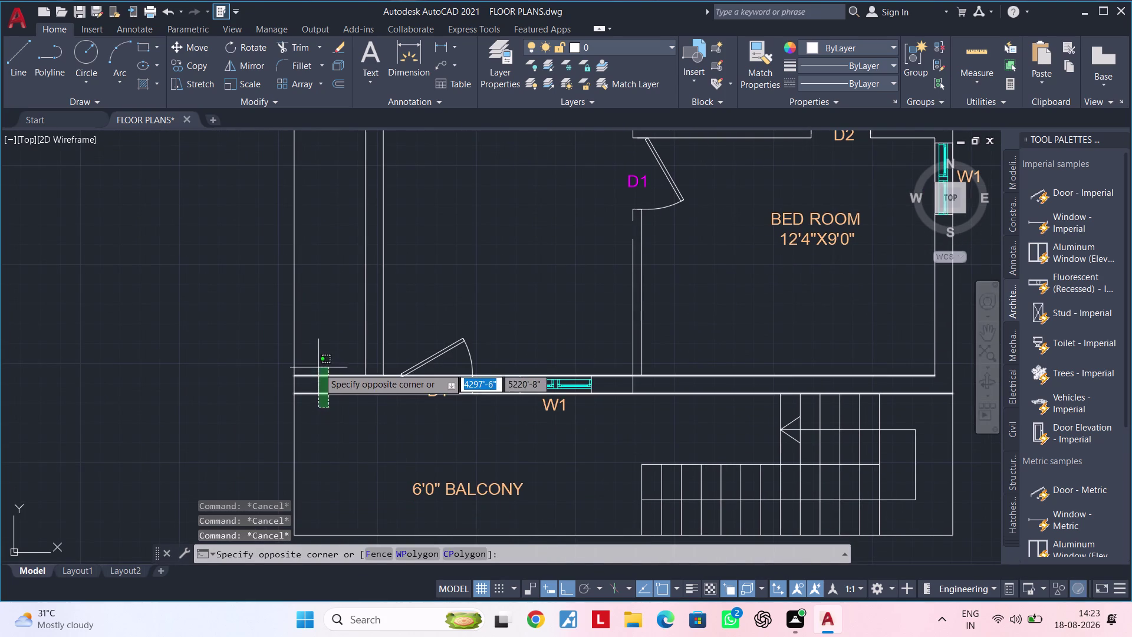
click(319, 367)
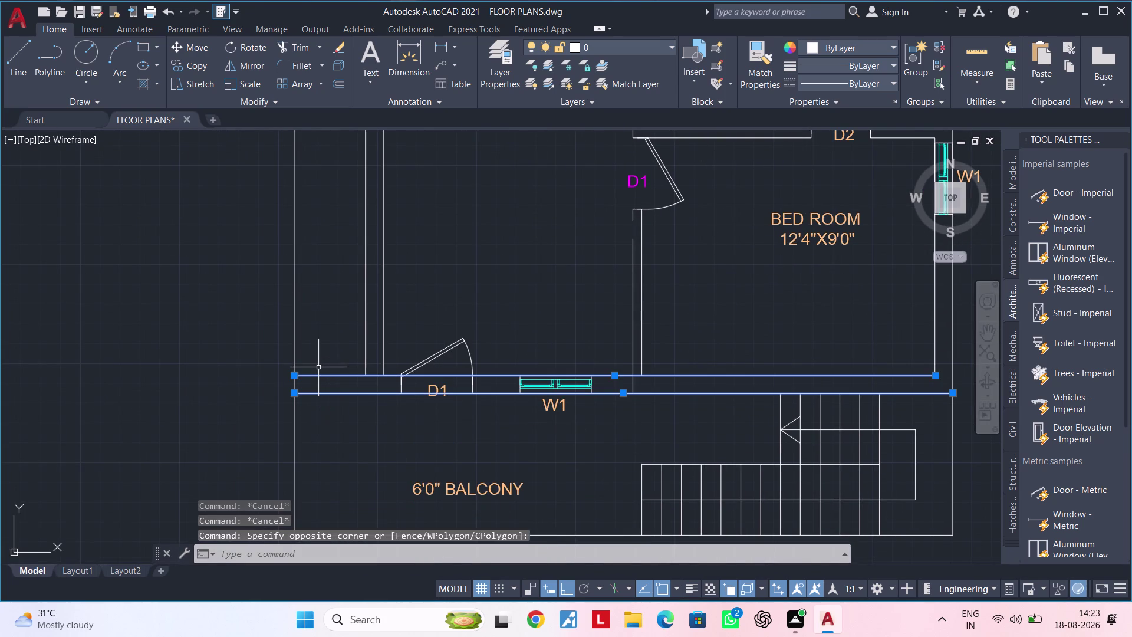
key(Delete)
scroll(down, 3)
middle_drag(359, 392, 346, 376)
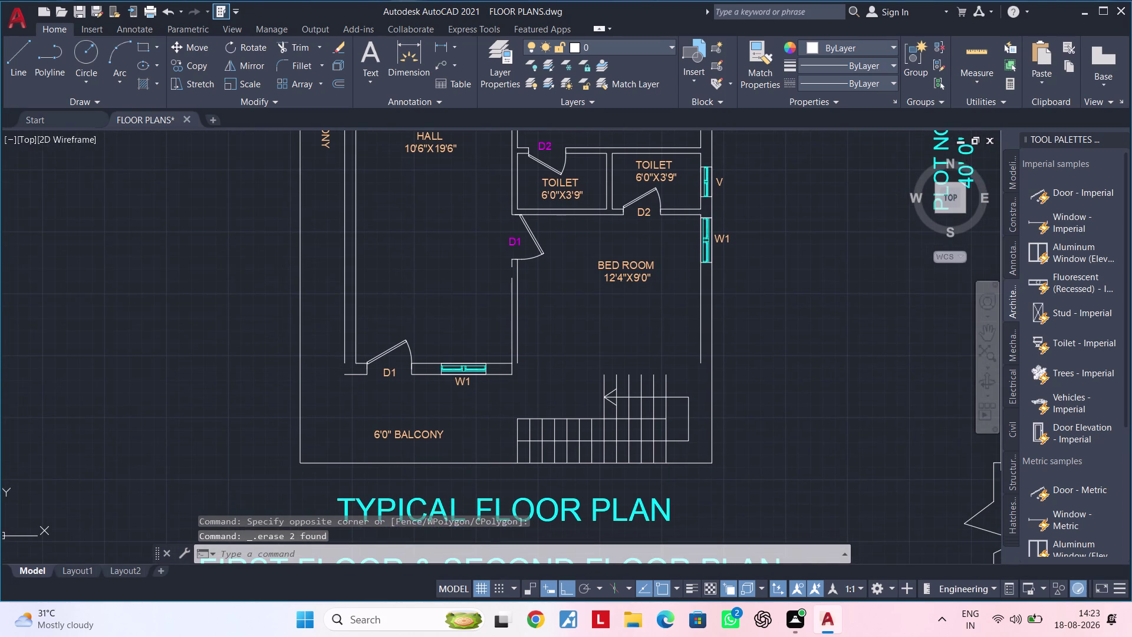
key(ctrl+z)
key(ctrl+z)
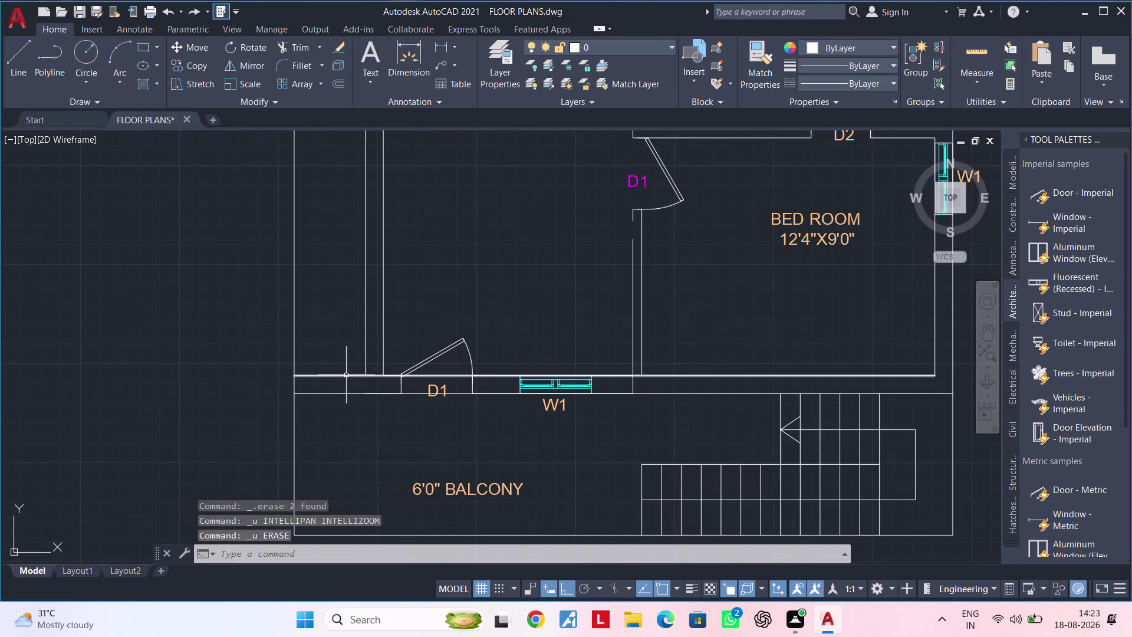
key(Escape)
key(Escape)
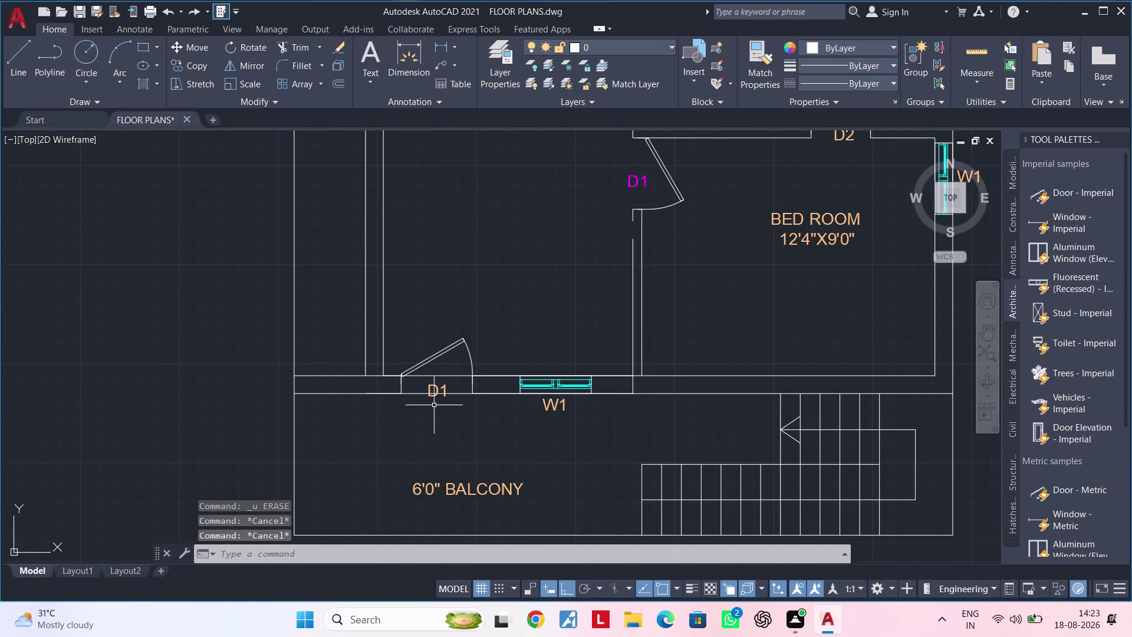
Trim away the wall line segment left of door D1.
text(TR)
key(space)
drag(315, 410, 325, 370)
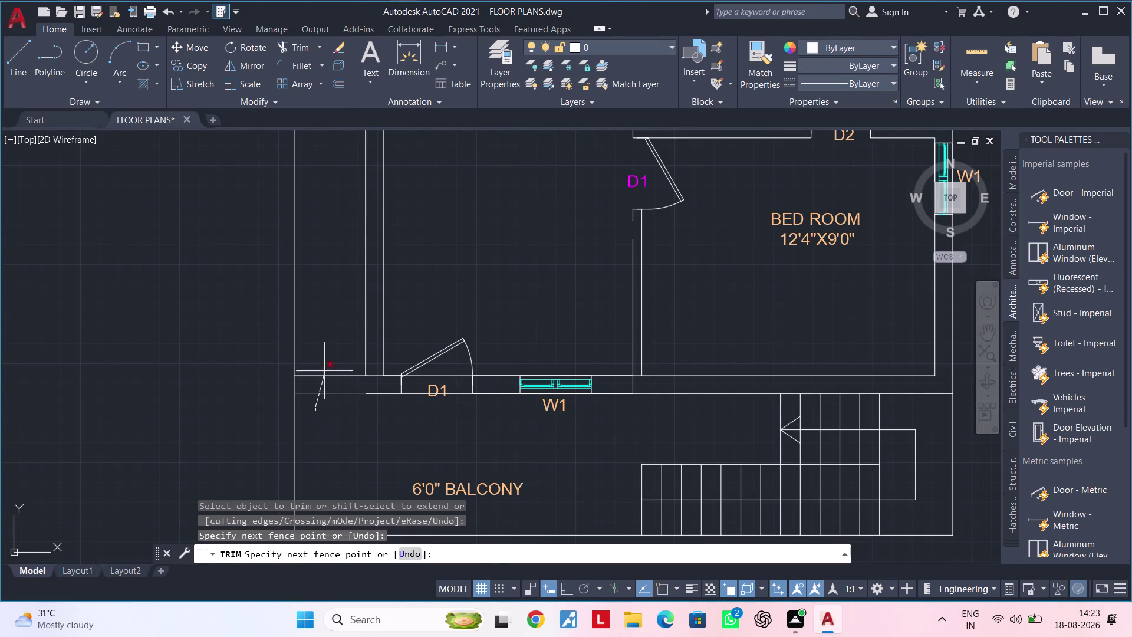
drag(325, 369, 328, 357)
middle_drag(363, 398, 305, 391)
key(Escape)
key(Escape)
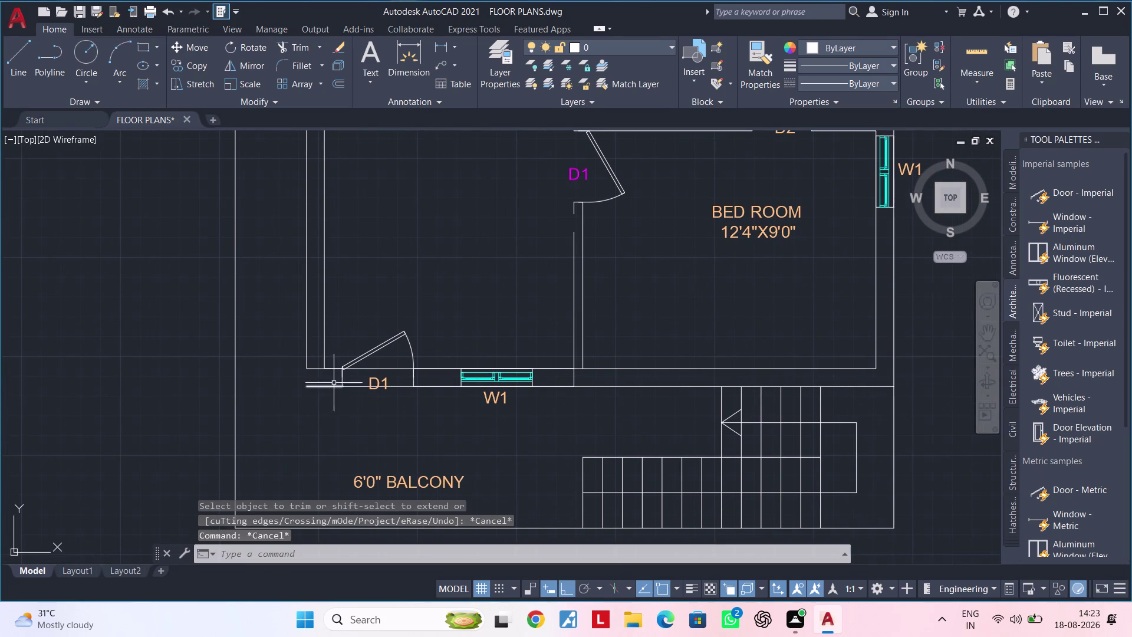
Trim the remaining leftover wall pieces at the D1 opening, including near the hinge.
key(space)
scroll(up, 3)
click(334, 365)
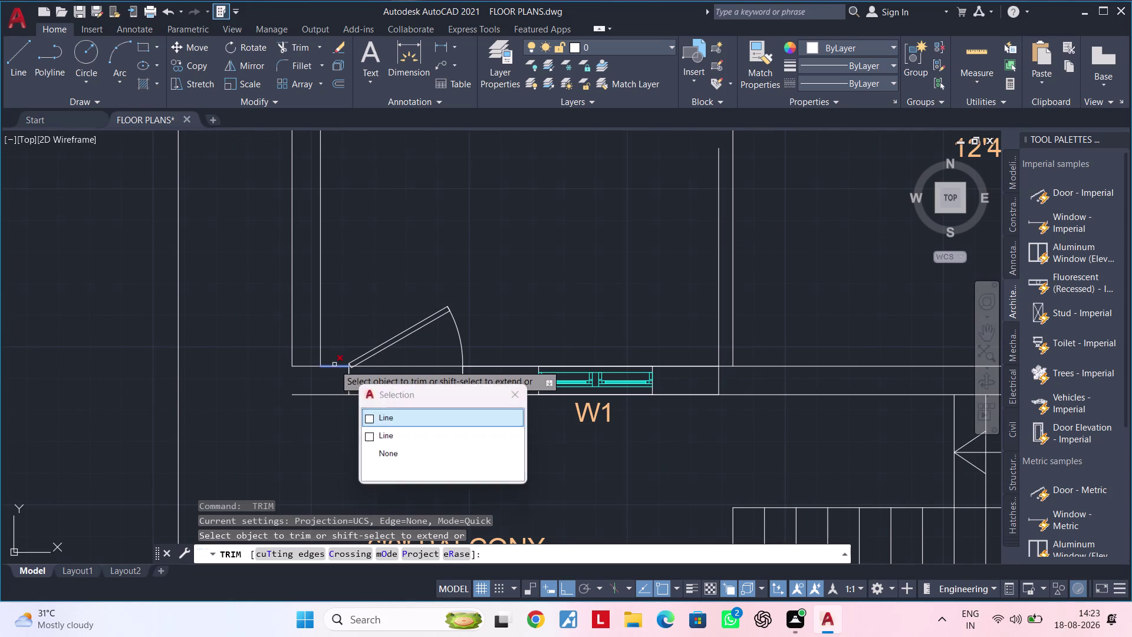
click(393, 422)
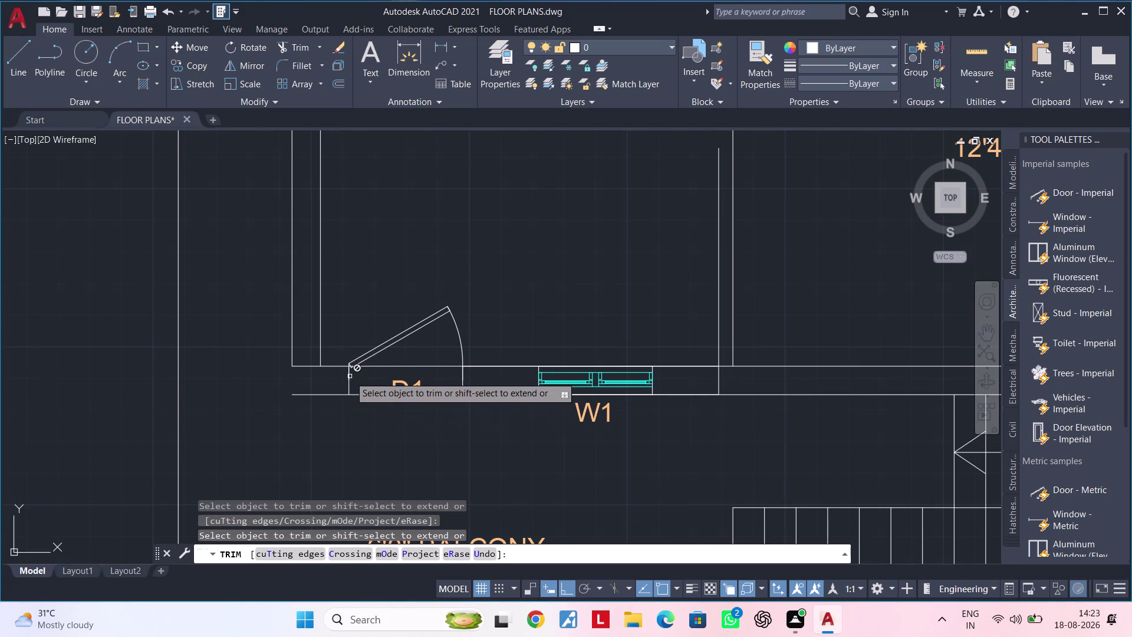
click(350, 376)
click(412, 446)
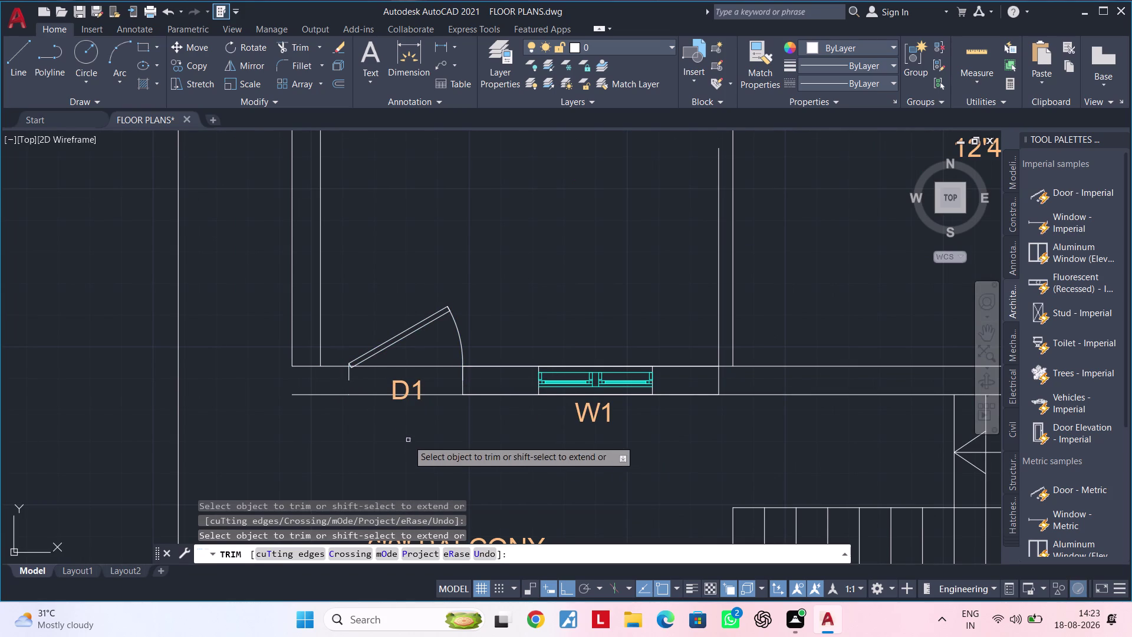
middle_drag(367, 391, 393, 359)
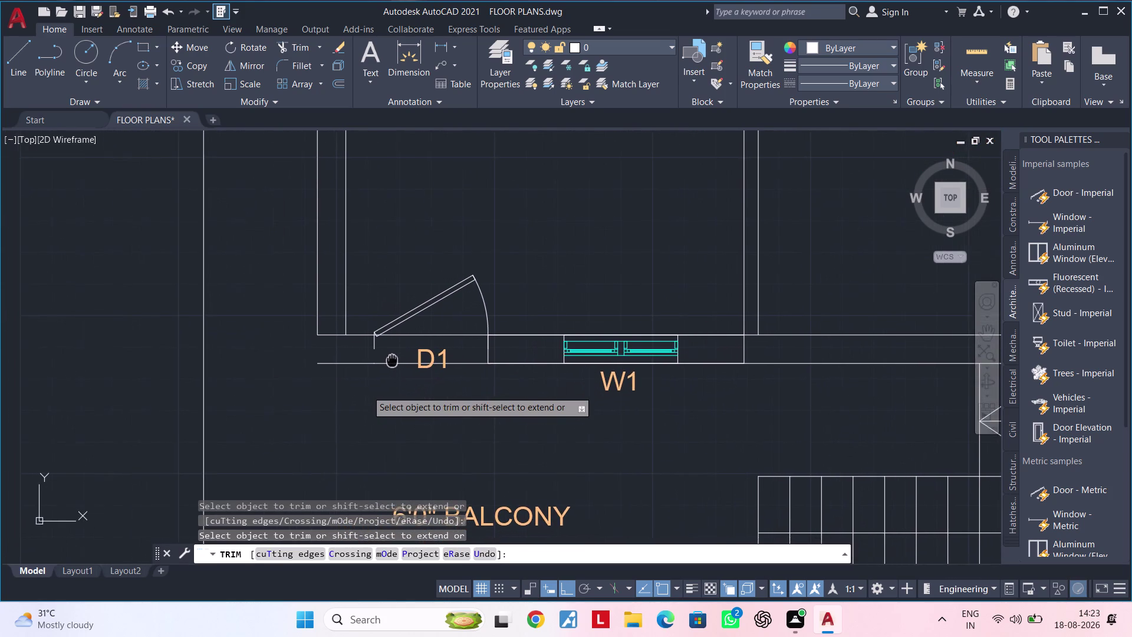
middle_drag(393, 359, 398, 358)
key(Escape)
key(Escape)
key(Escape)
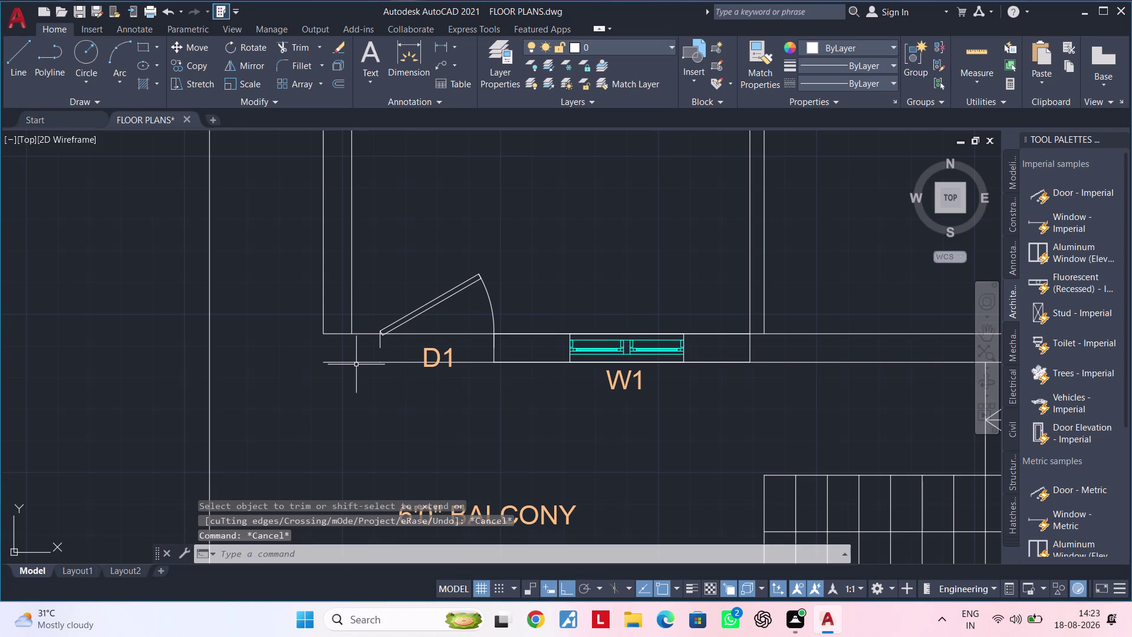
text(L)
key(space)
Draw a vertical jamb line from the D1 hinge corner to the outer wall line.
scroll(up, 3)
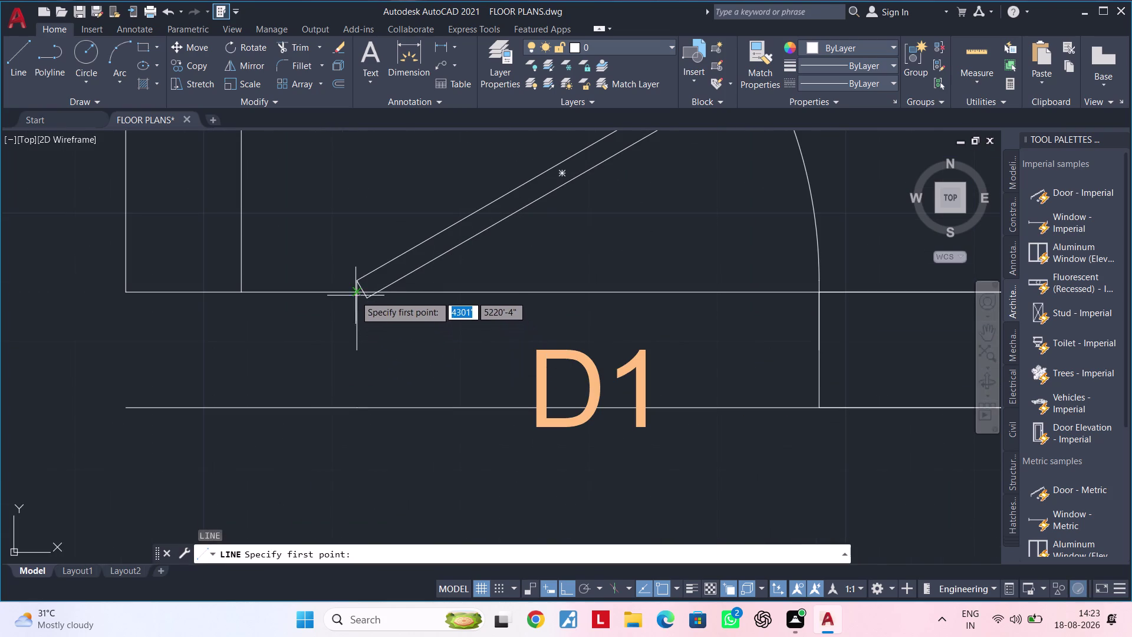
click(354, 293)
click(355, 409)
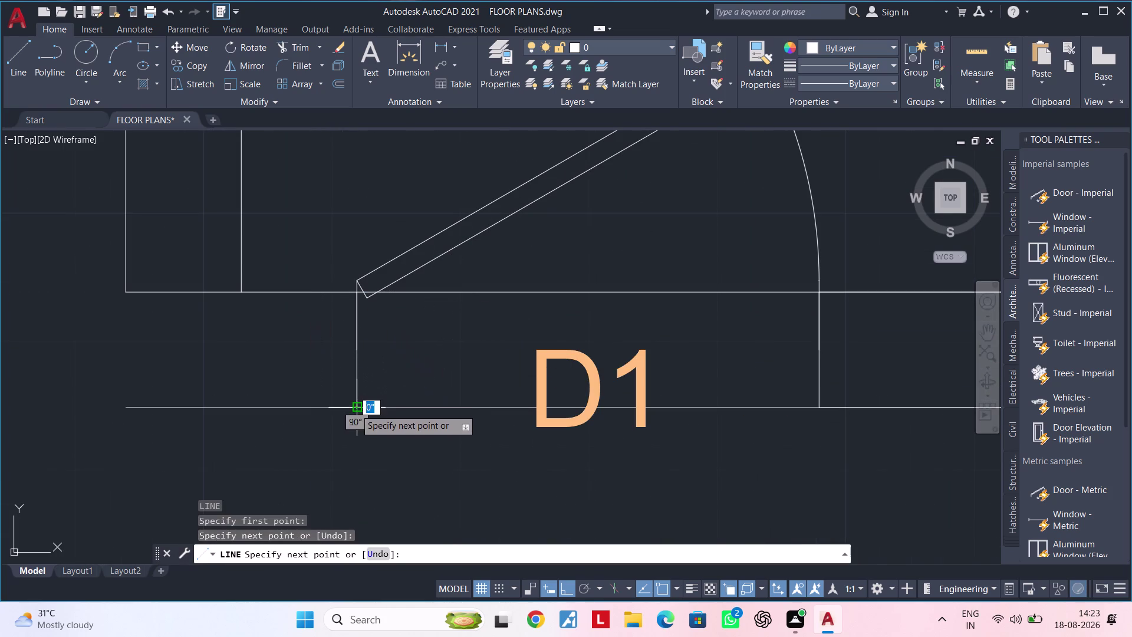
key(Escape)
Draw the second jamb line at the other end of the D1 opening.
middle_drag(338, 401, 544, 384)
key(space)
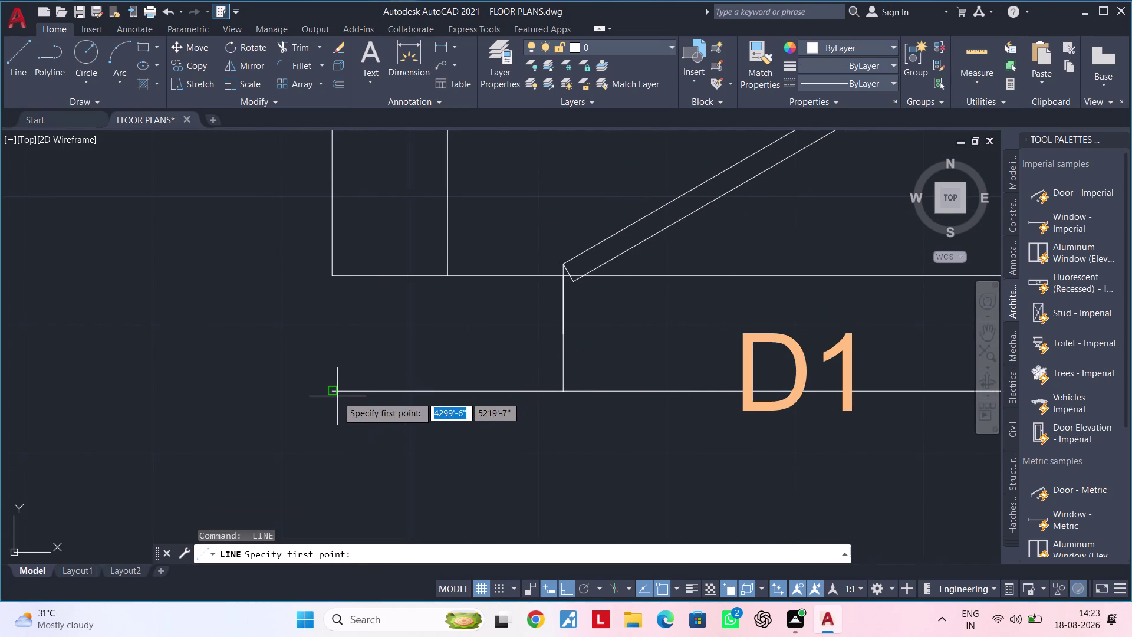
click(335, 392)
click(328, 272)
scroll(down, 3)
middle_drag(403, 319, 229, 320)
key(Escape)
key(Escape)
key(Escape)
Clear an accidental selection near the D1 jamb.
scroll(up, 3)
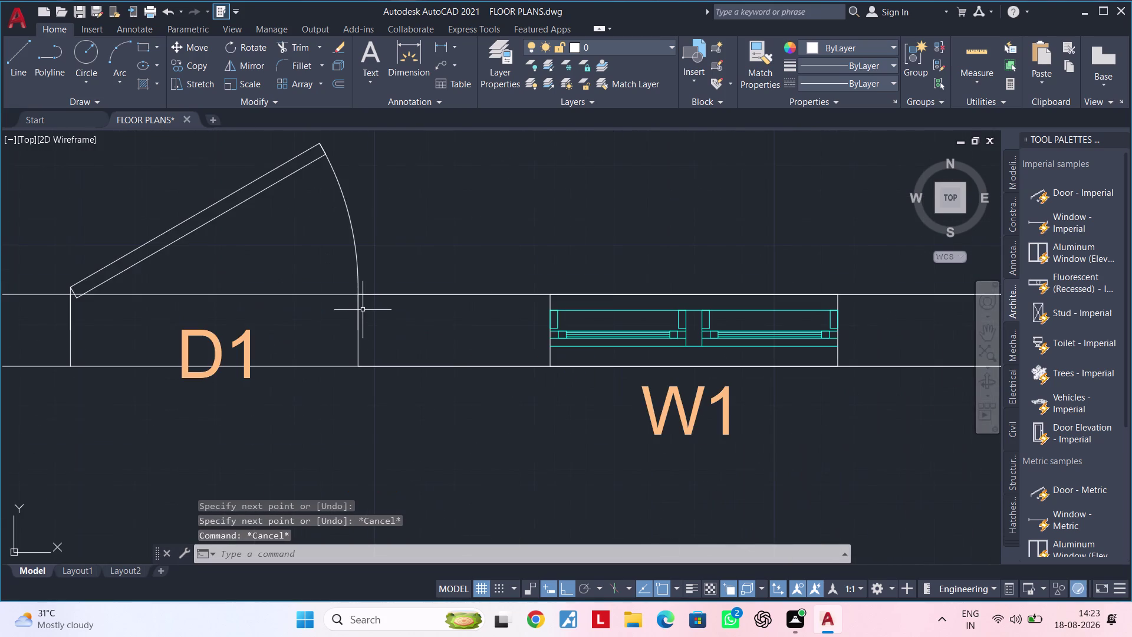
click(355, 322)
click(360, 322)
key(Escape)
scroll(down, 3)
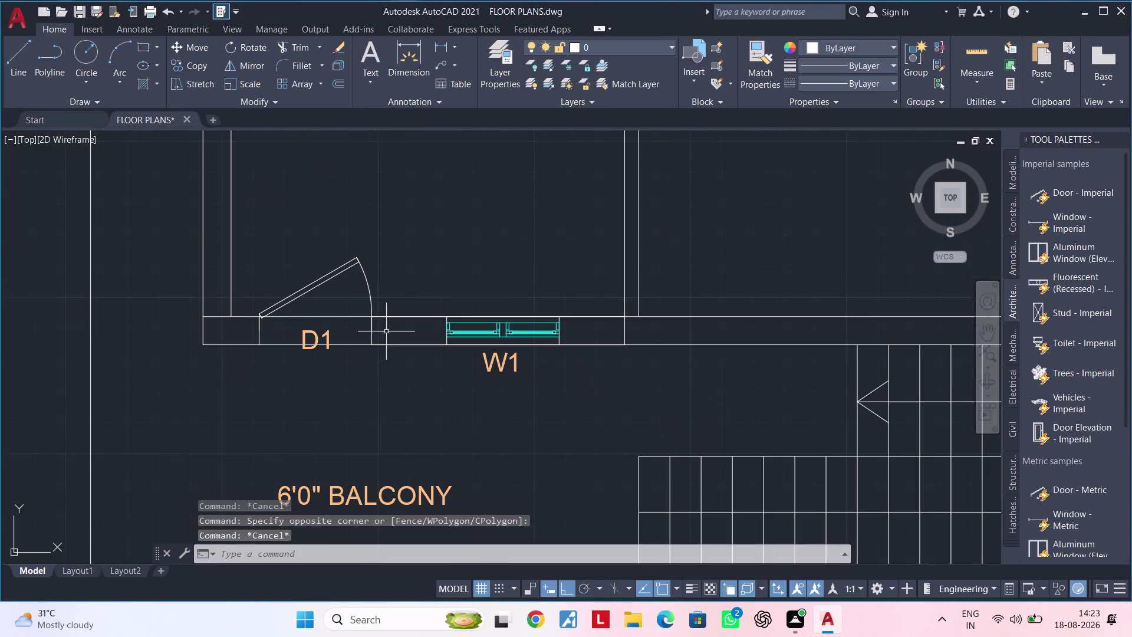
Move the D1 door swing up above the wall.
click(368, 289)
text(M)
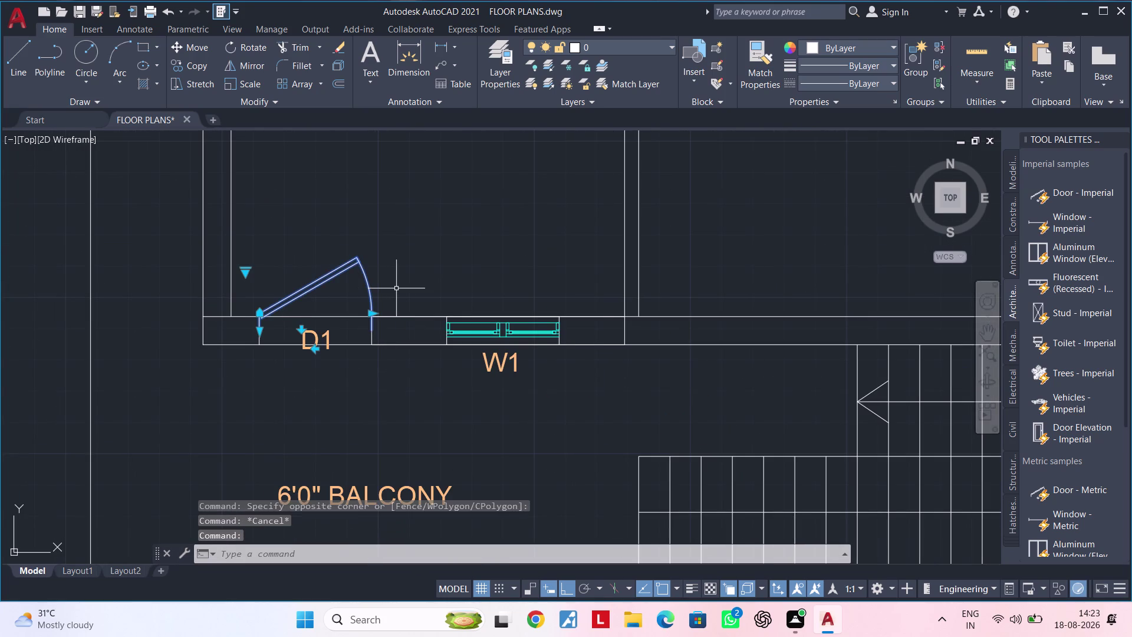
key(space)
click(372, 314)
click(373, 262)
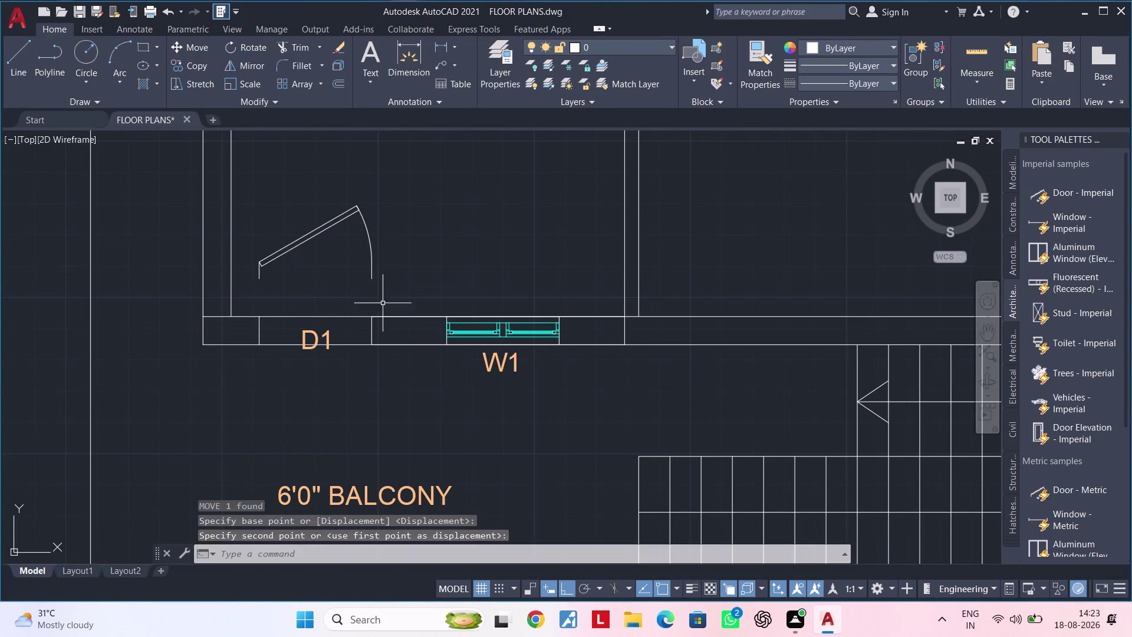
key(Escape)
middle_drag(383, 304, 420, 286)
Trim the inner and outer wall lines across the D1 door opening.
key(Escape)
key(Escape)
key(t)
key(r)
key(space)
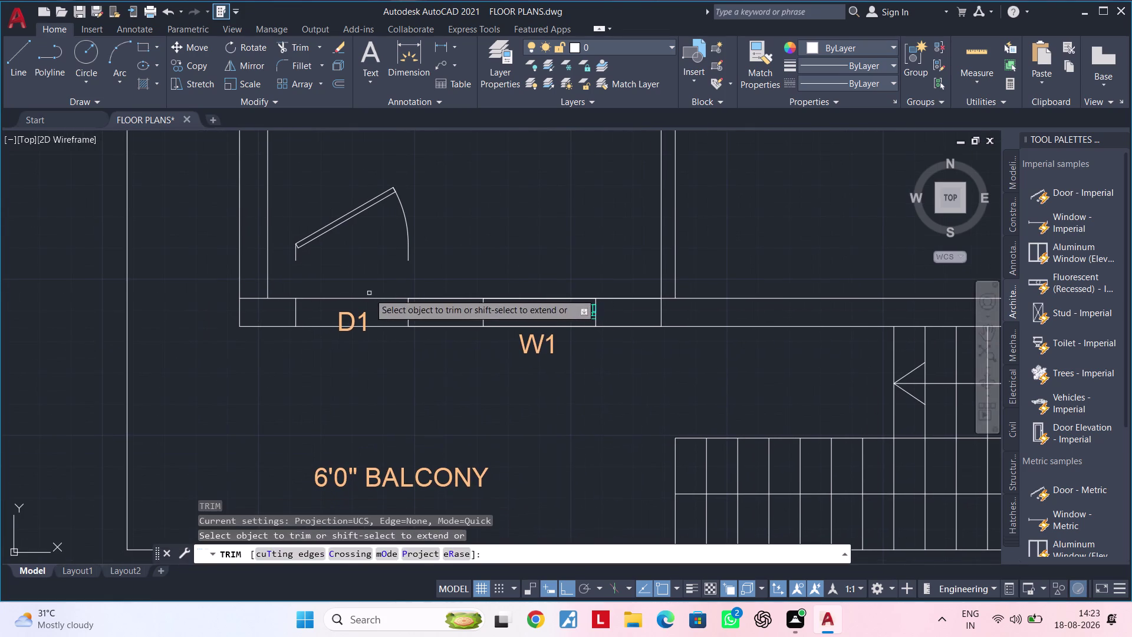
click(369, 294)
click(370, 333)
click(370, 337)
click(370, 340)
click(310, 325)
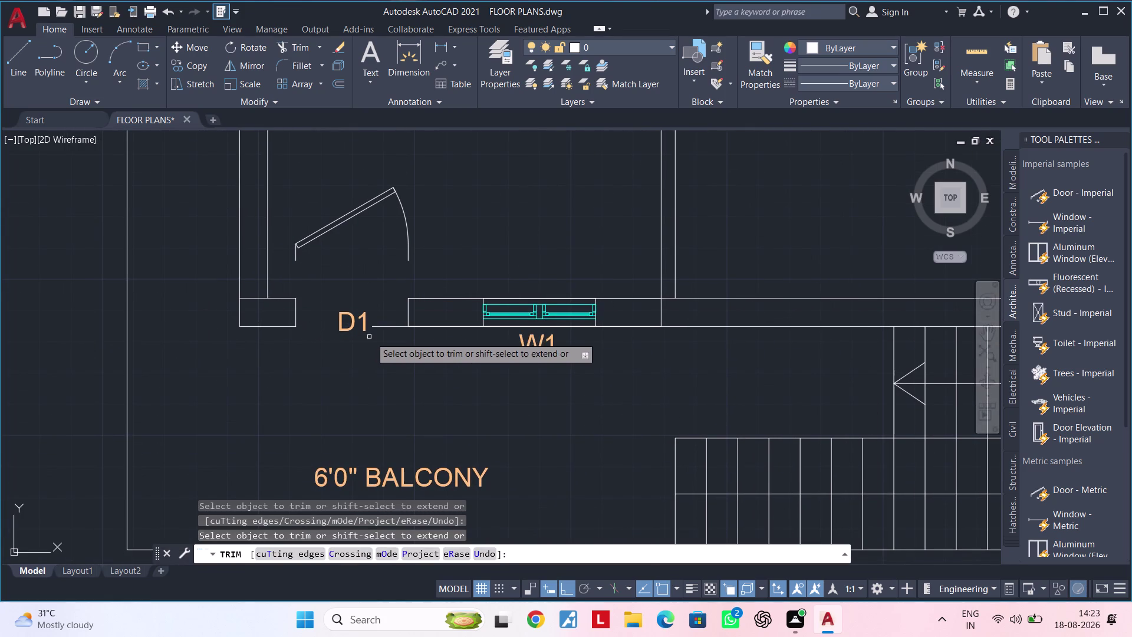
click(390, 326)
key(Escape)
Erase the stray line below window W1 and the overlapping line above it.
middle_drag(423, 342, 339, 352)
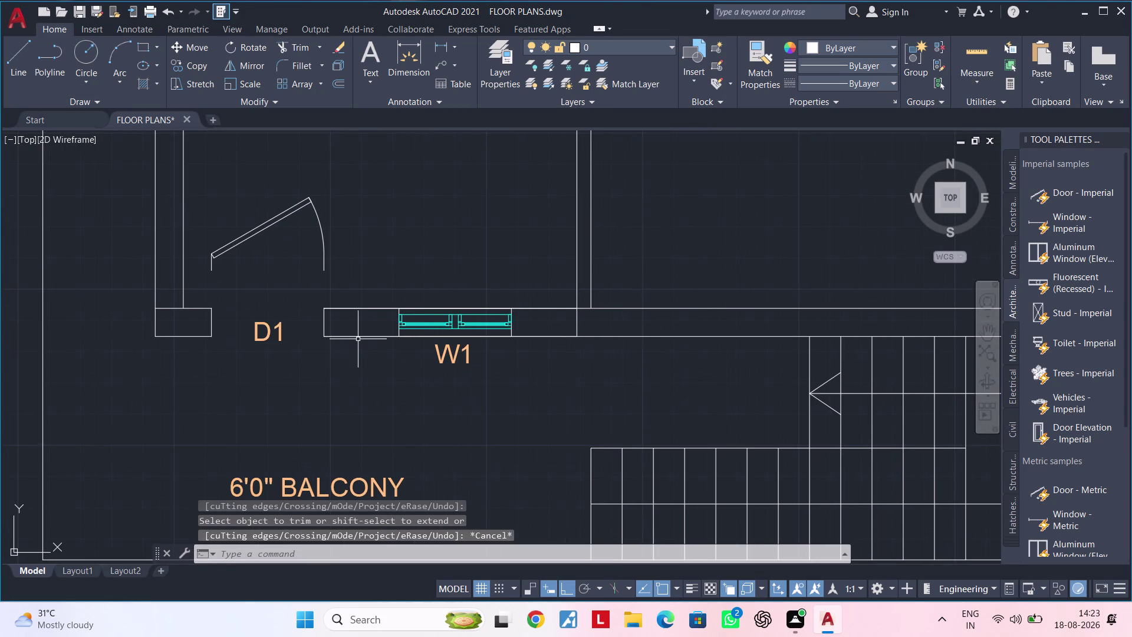
click(359, 336)
click(417, 391)
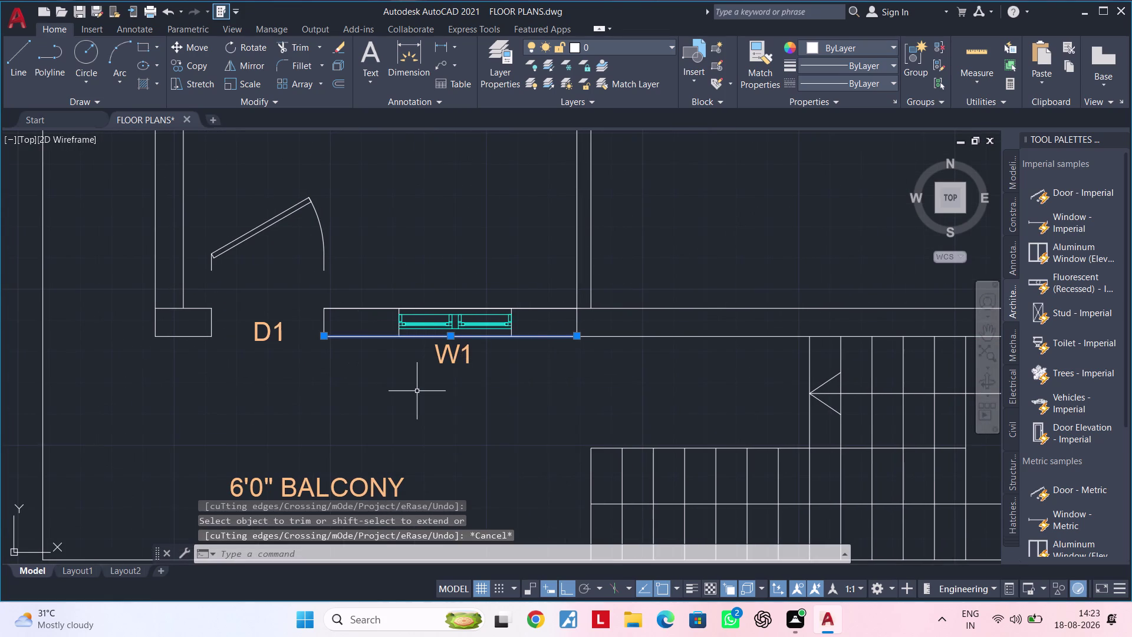
key(Delete)
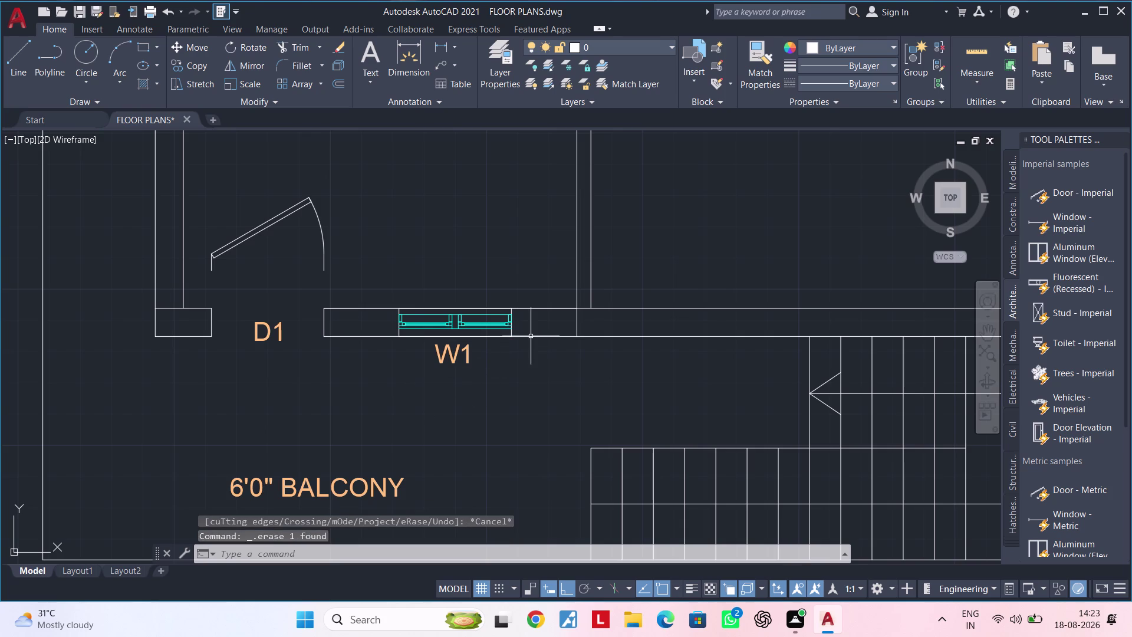
click(540, 306)
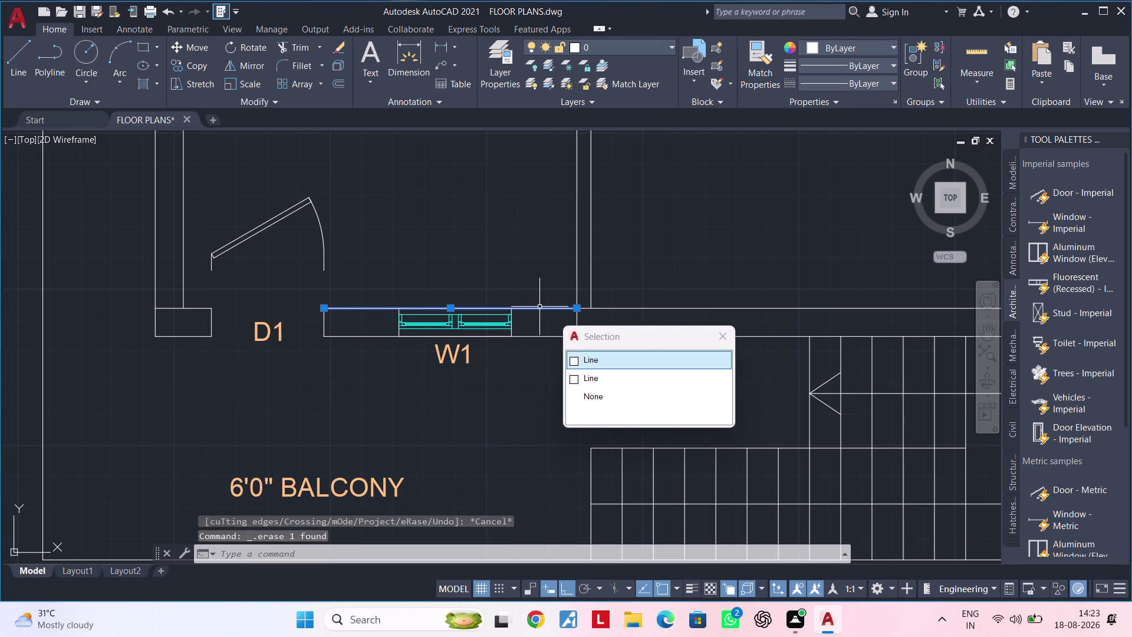
key(Delete)
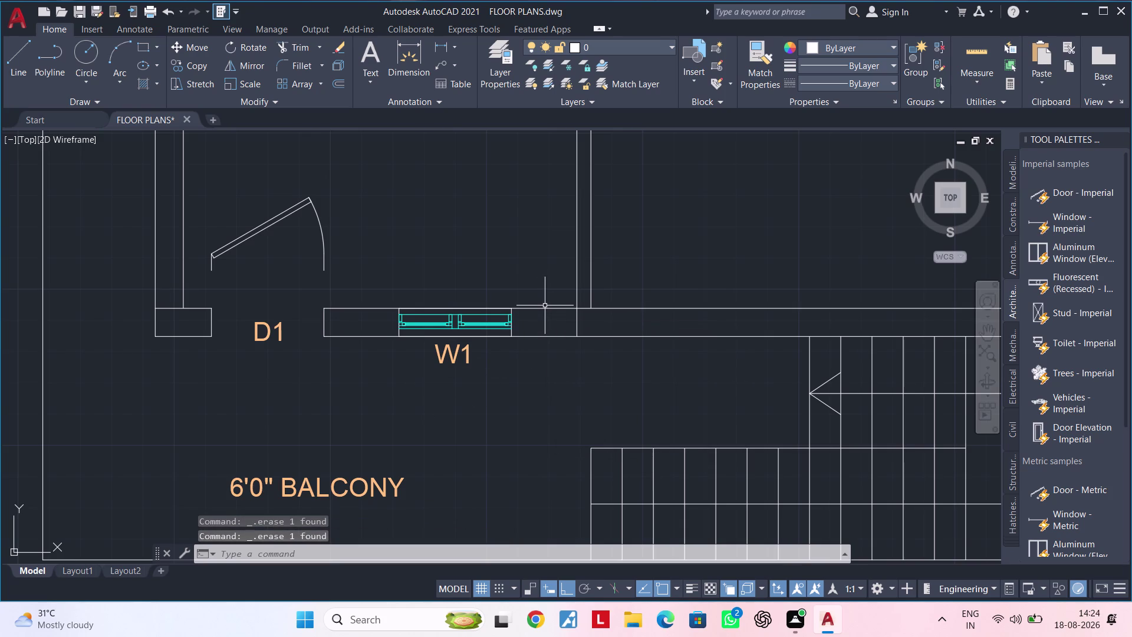
Check the inner wall line near D1, then recentre the view on door D1.
key(Escape)
key(Escape)
key(Escape)
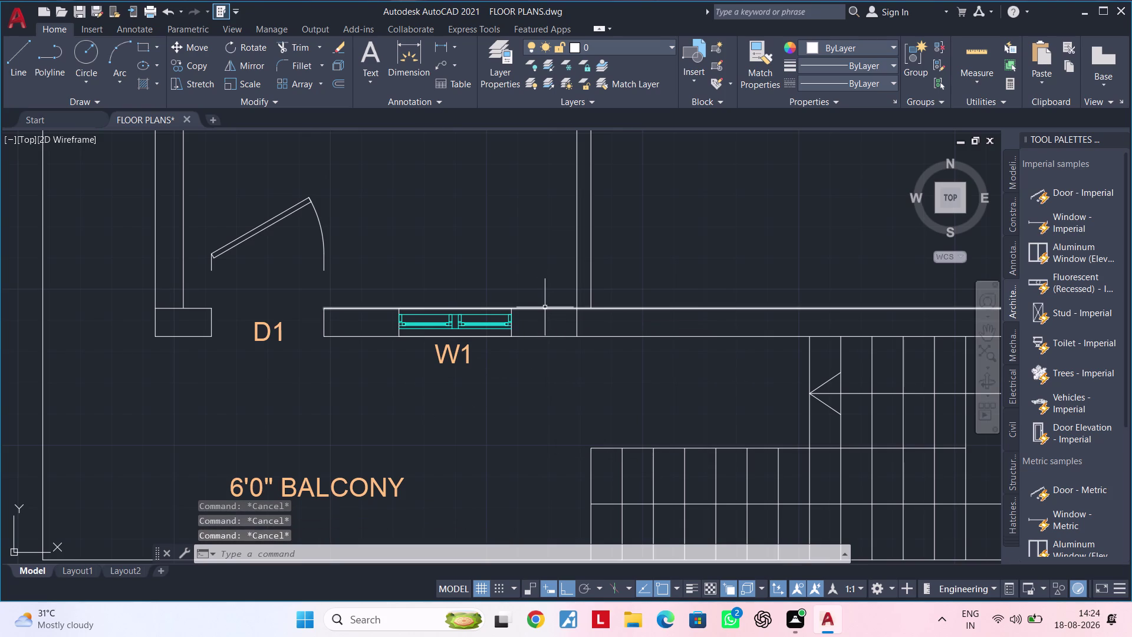
key(Escape)
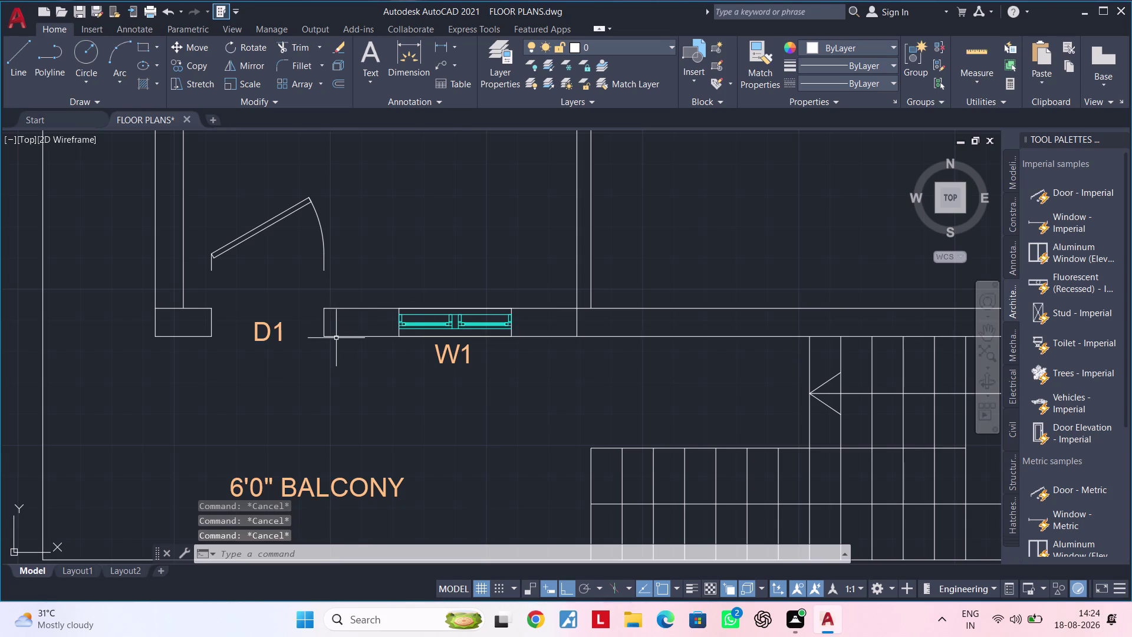
click(336, 338)
key(Escape)
click(356, 305)
click(356, 309)
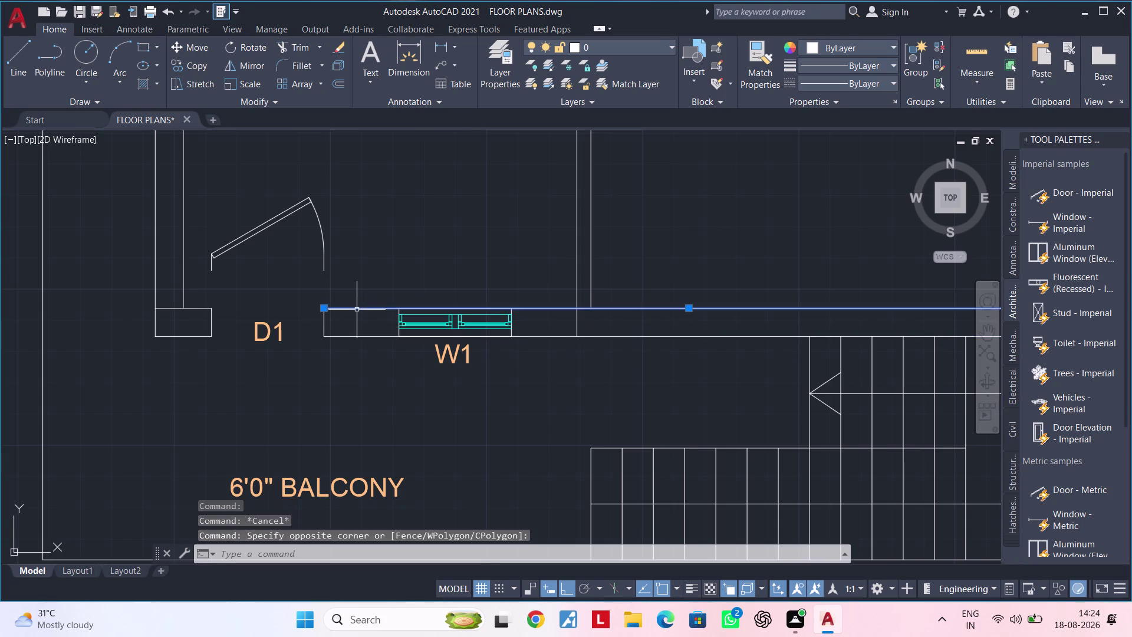
key(Escape)
middle_drag(338, 325, 398, 325)
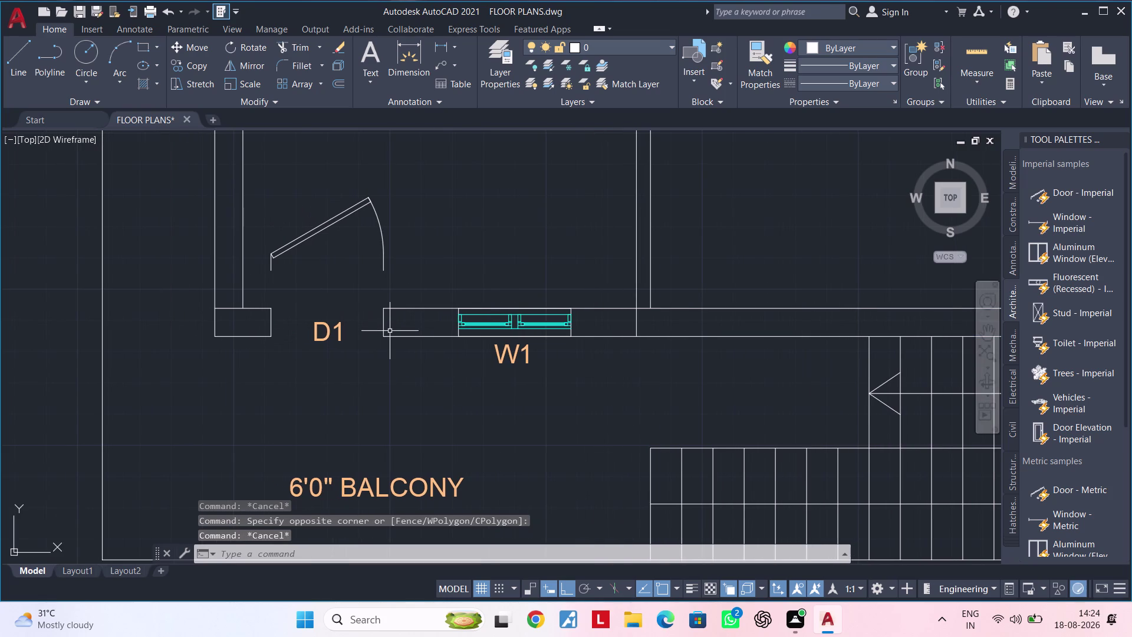
scroll(up, 3)
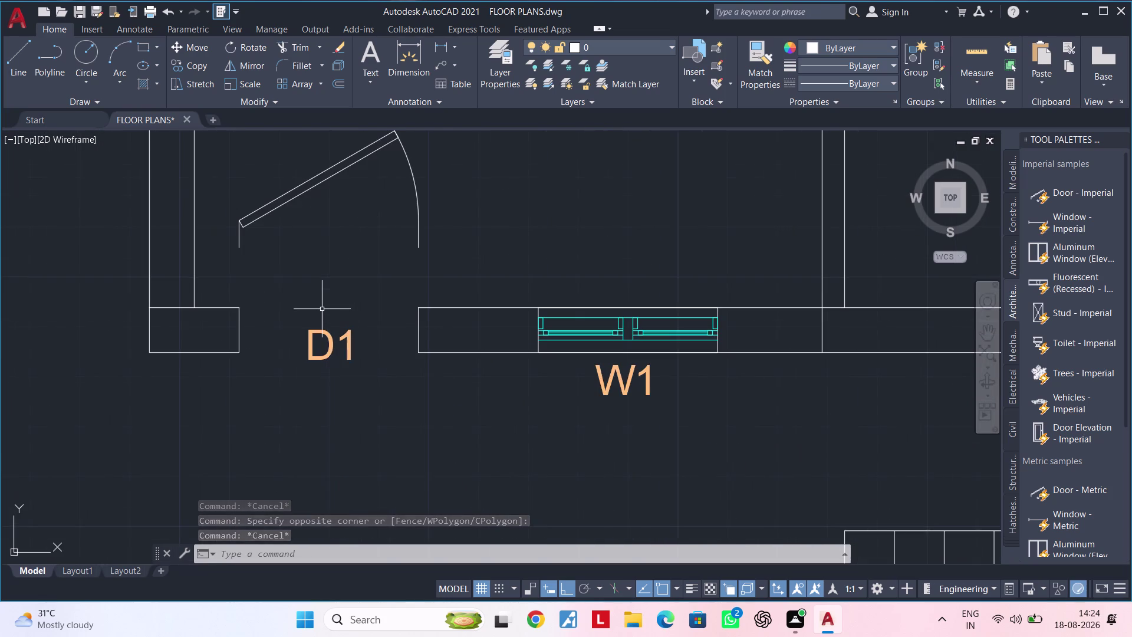
middle_drag(323, 323, 323, 364)
drag(227, 253, 234, 254)
Move the D1 door swing back down onto the wall opening.
click(397, 267)
click(441, 194)
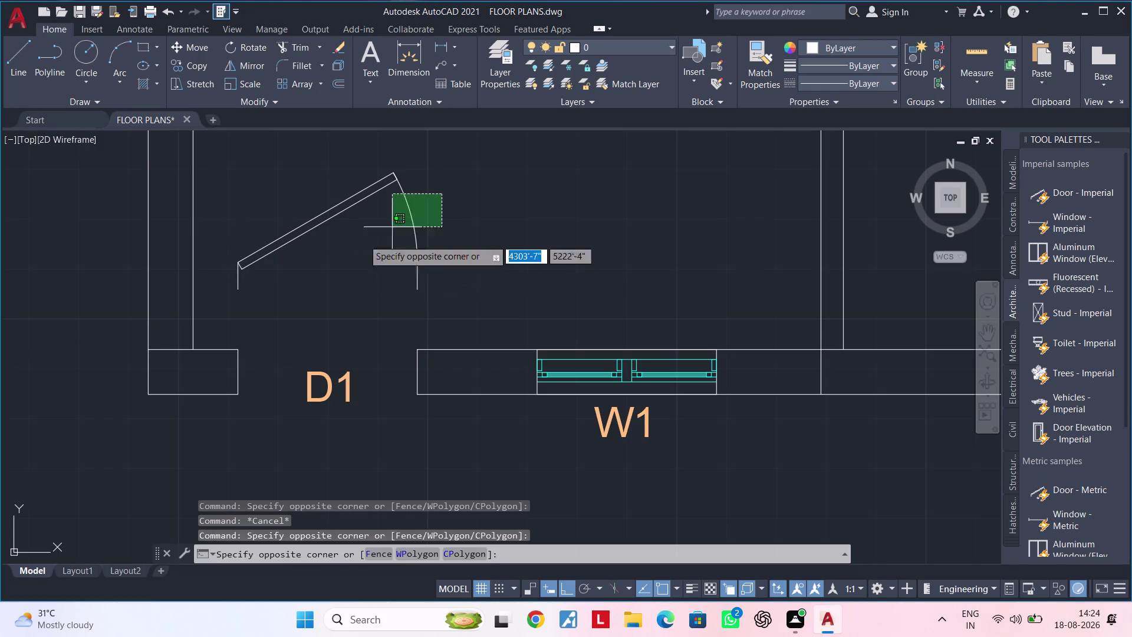
click(258, 272)
text(M)
key(space)
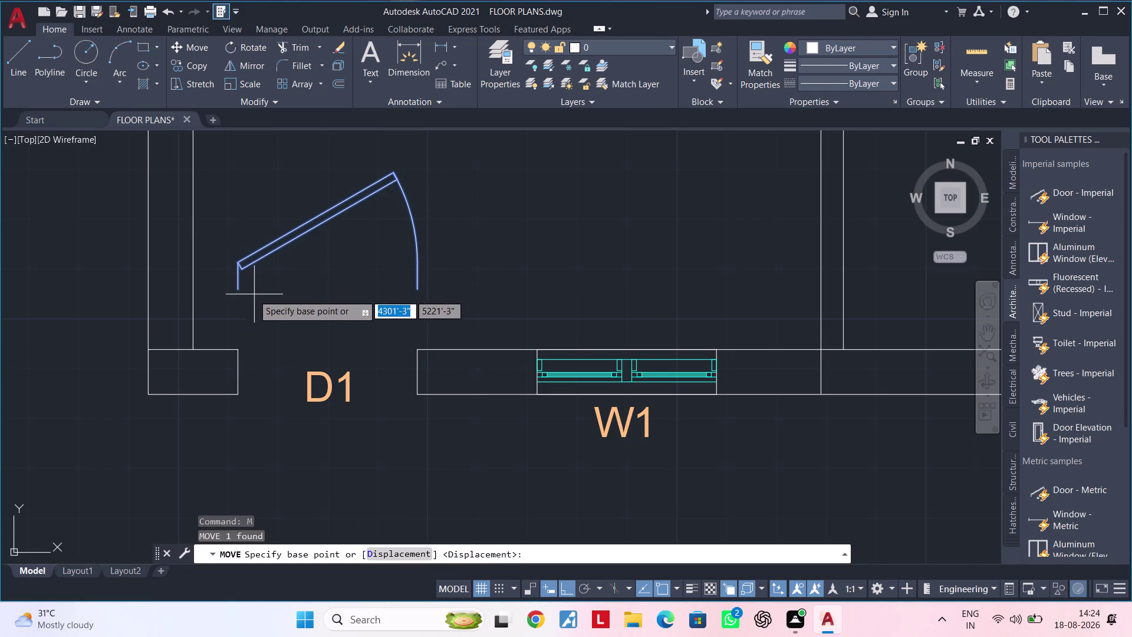
click(238, 288)
click(240, 375)
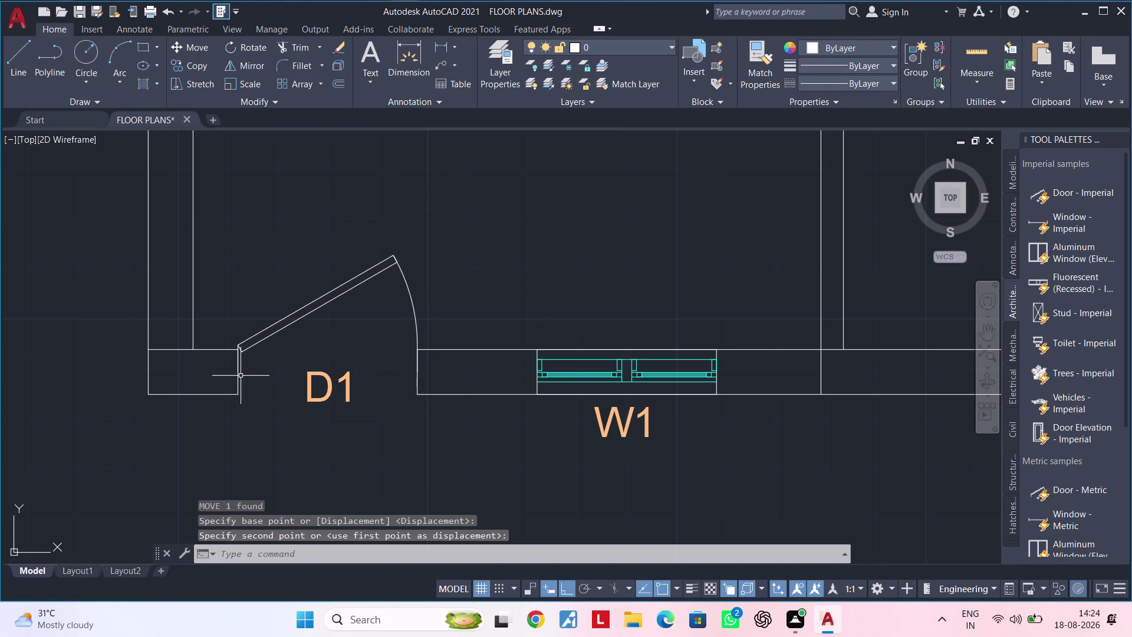
Fence-trim the wall lines near the wall junction by door D1.
middle_drag(390, 386, 156, 360)
middle_drag(670, 384, 481, 384)
key(Escape)
key(Escape)
key(t)
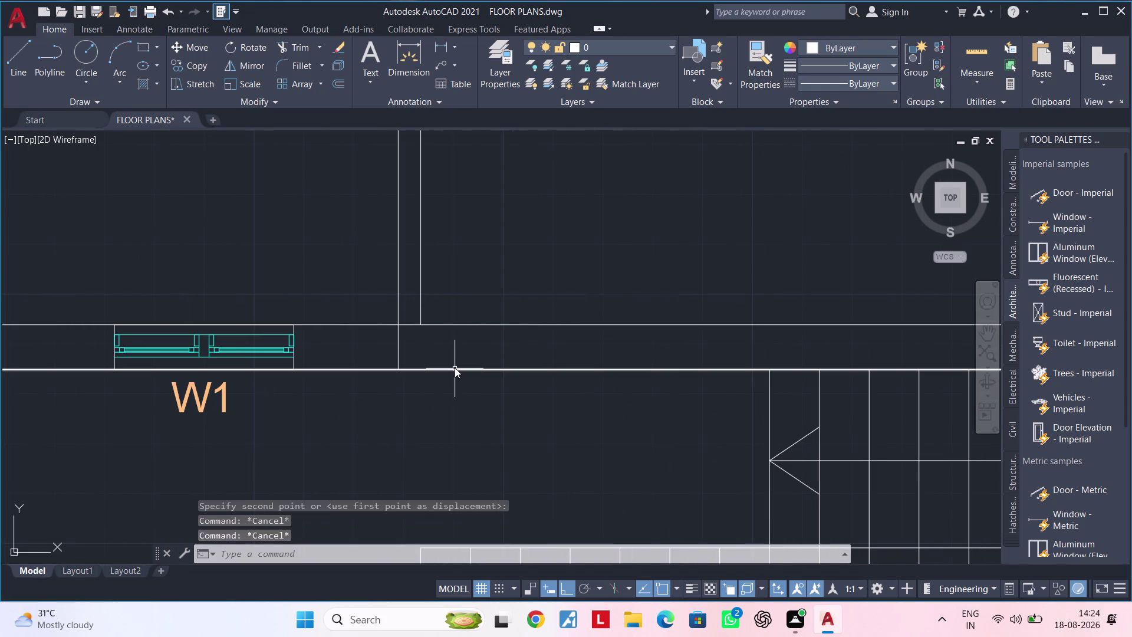
key(r)
key(space)
click(403, 349)
click(384, 348)
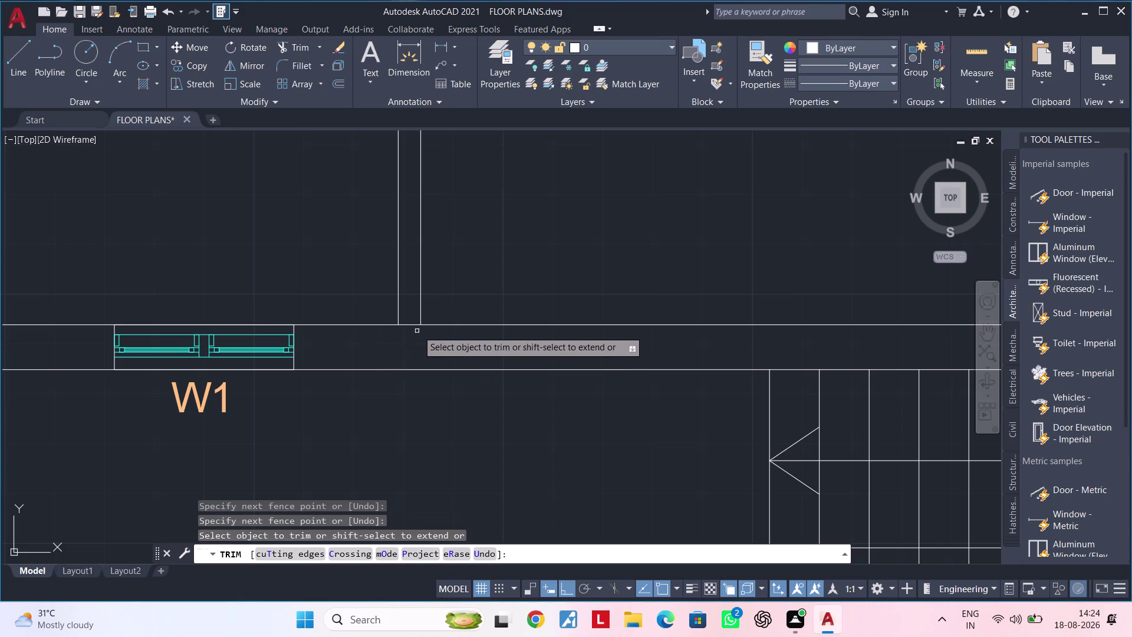
click(412, 324)
scroll(down, 3)
middle_drag(445, 316, 455, 401)
scroll(up, 3)
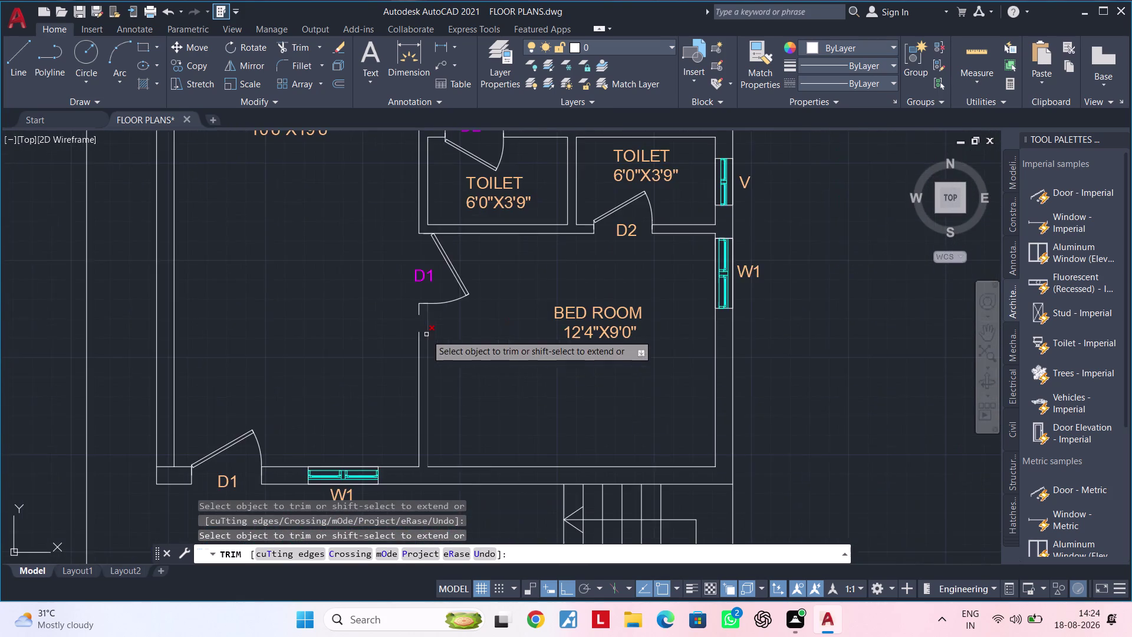
middle_drag(472, 344, 462, 389)
key(Escape)
Extend the bedroom wall line to the door jamb using EX.
key(Escape)
key(Escape)
key(e)
text(X)
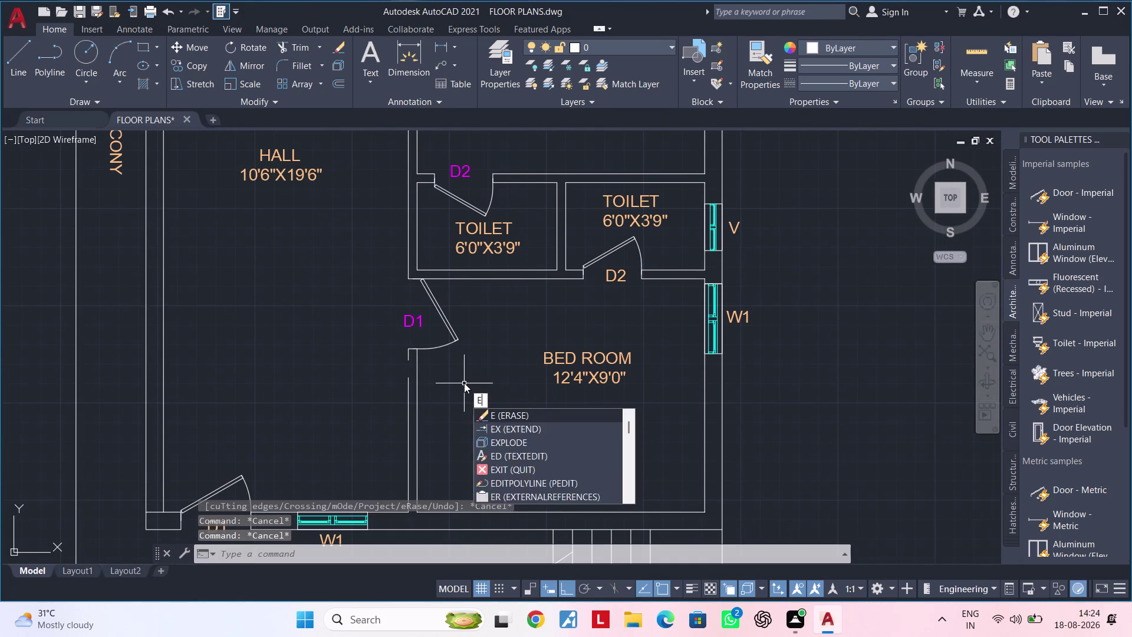
key(space)
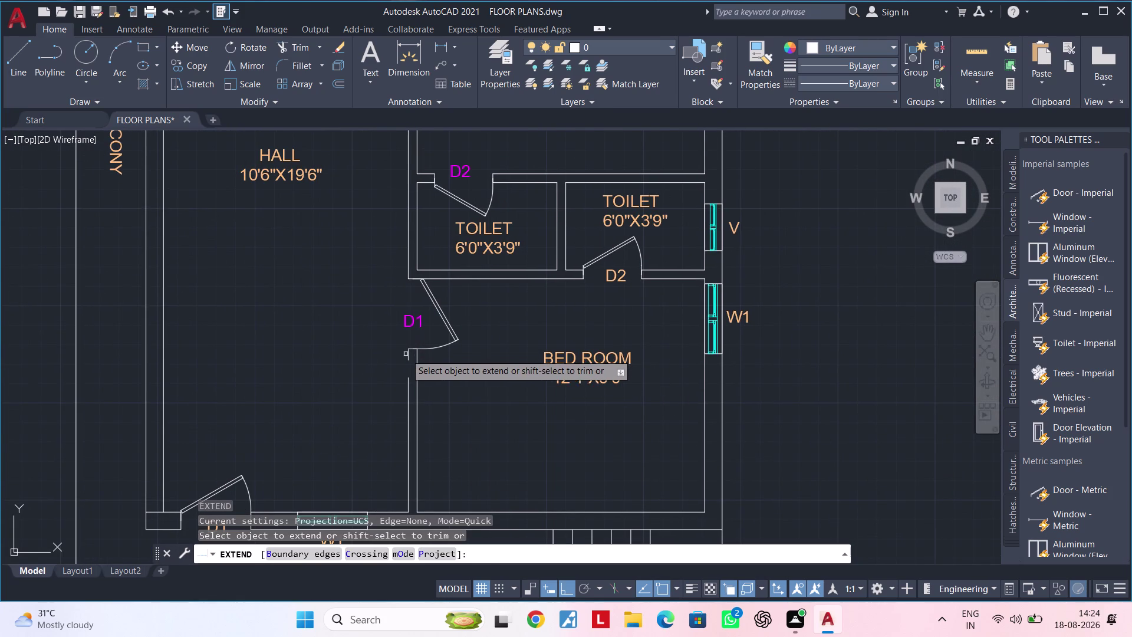
click(409, 358)
middle_drag(444, 376, 446, 351)
key(Escape)
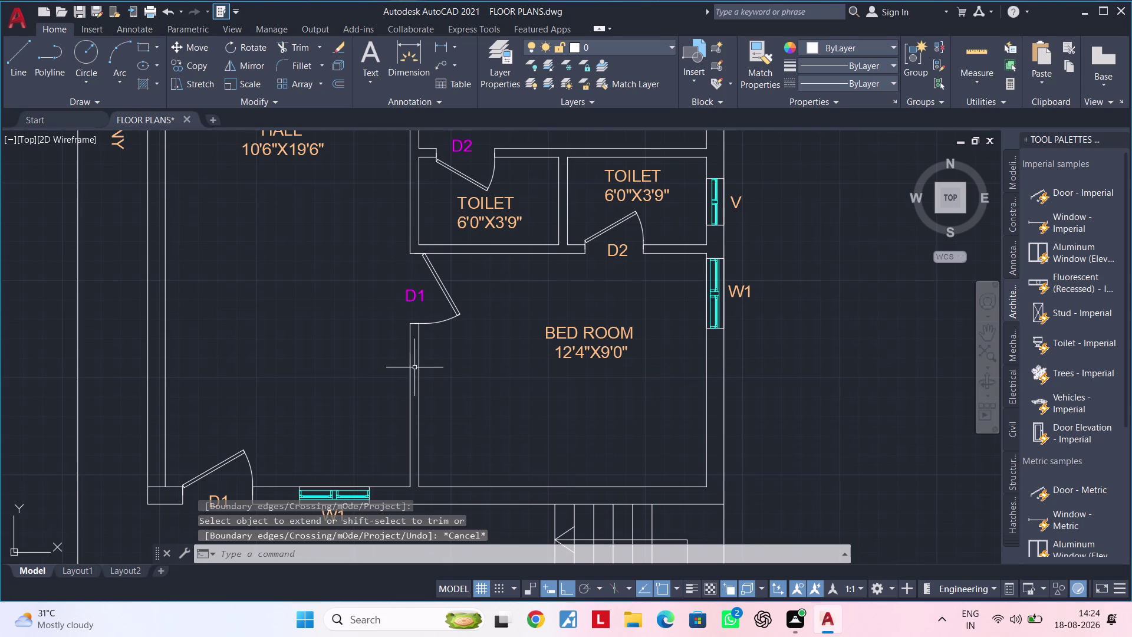
Delete the duplicate wall line below door D1.
click(411, 370)
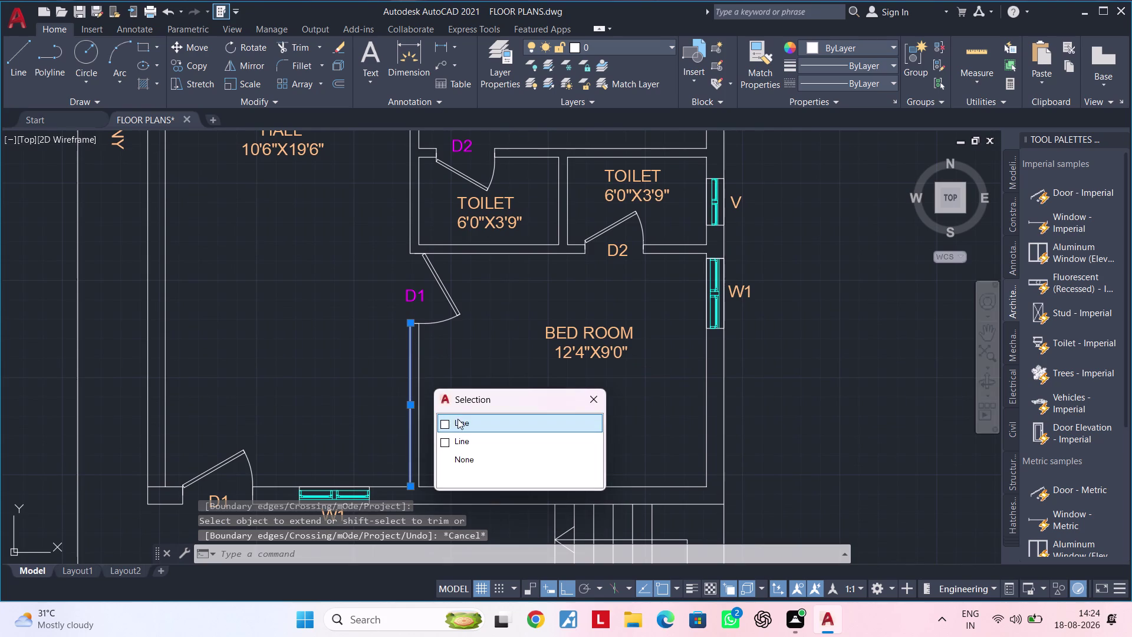
click(458, 419)
key(Delete)
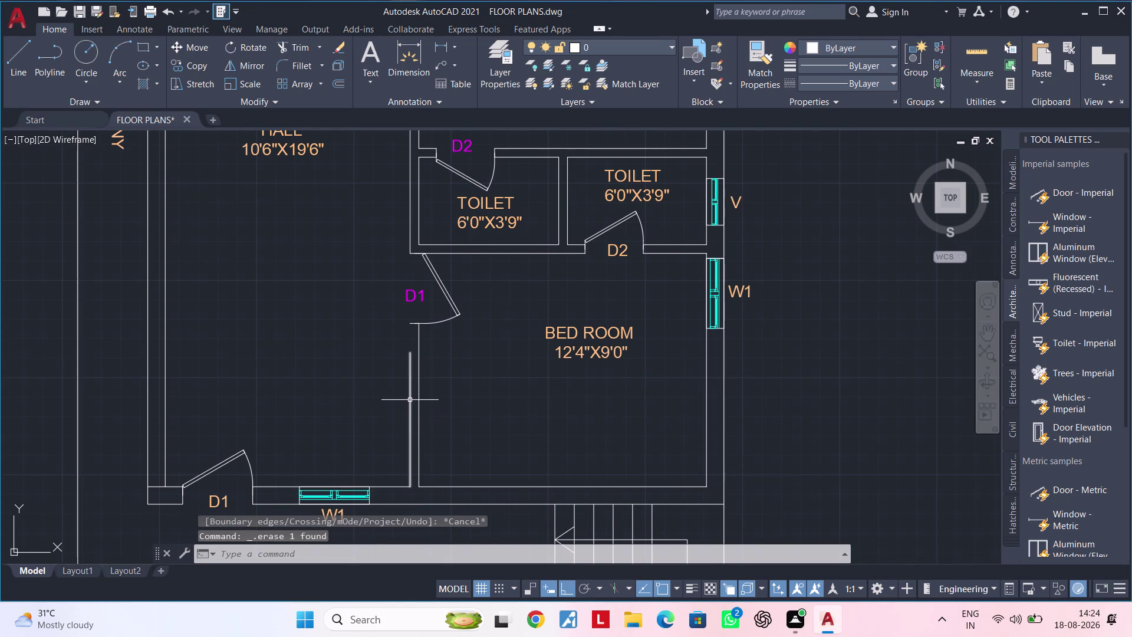
middle_drag(509, 390, 503, 398)
Grip-stretch the wall line below D1 up to the door arc and check the joint.
click(402, 399)
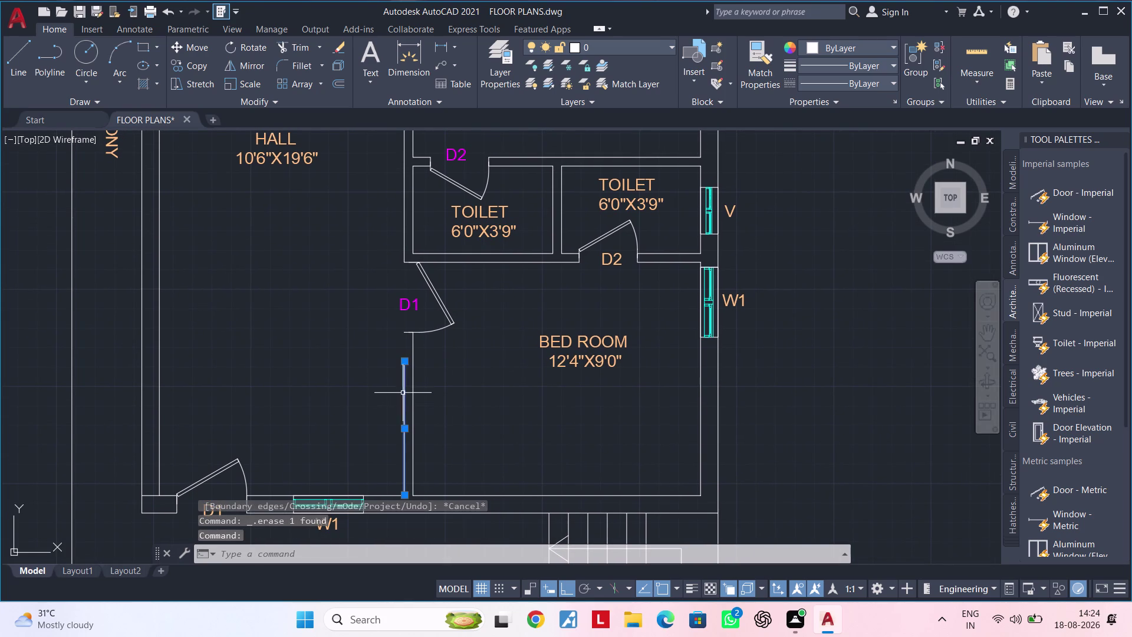
click(405, 362)
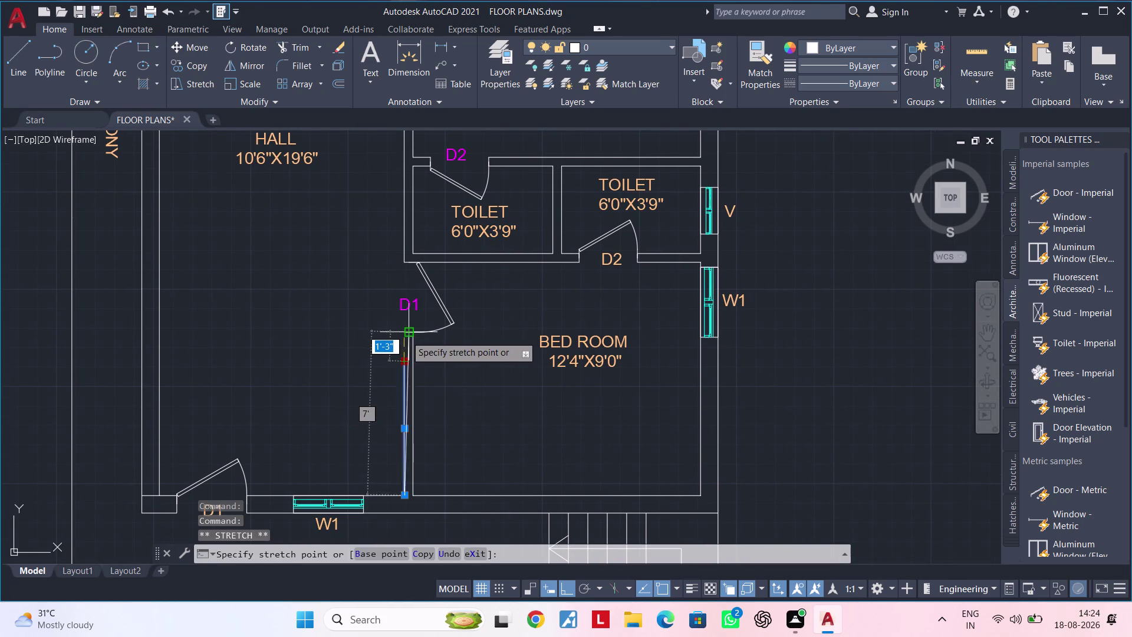
scroll(up, 3)
click(390, 319)
key(Escape)
key(Escape)
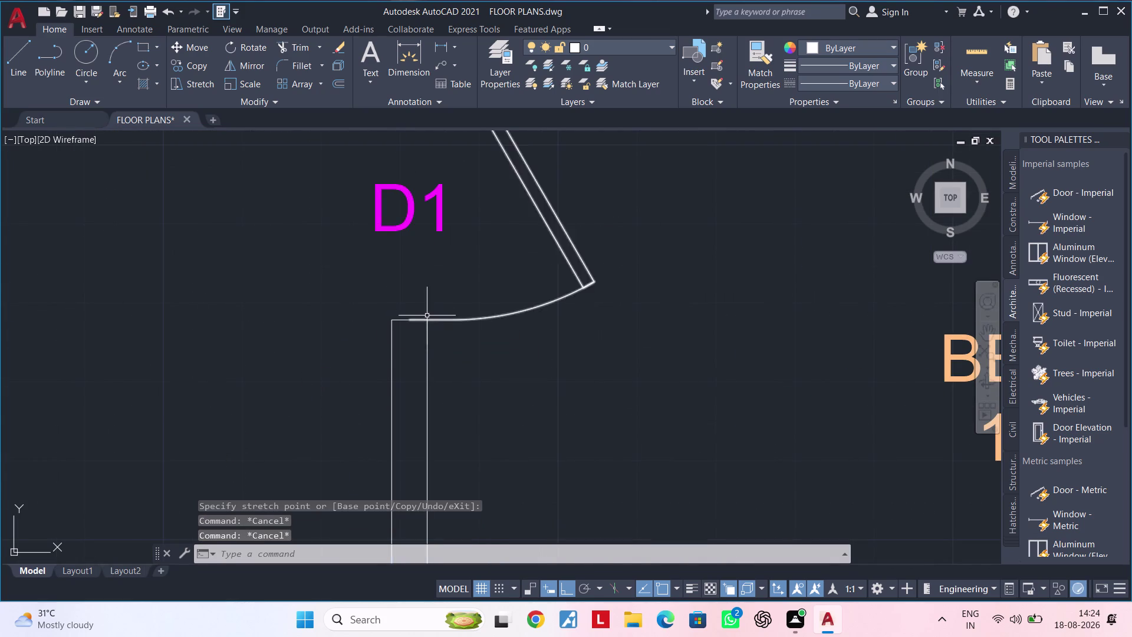
scroll(up, 3)
click(417, 326)
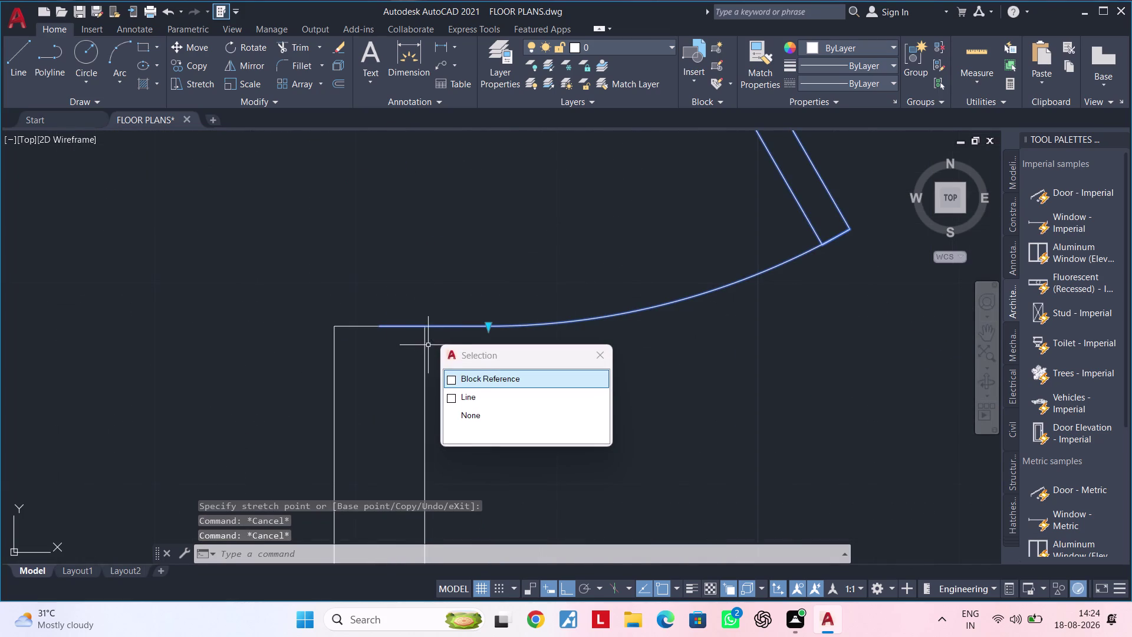
key(Escape)
scroll(down, 3)
middle_drag(595, 404, 449, 327)
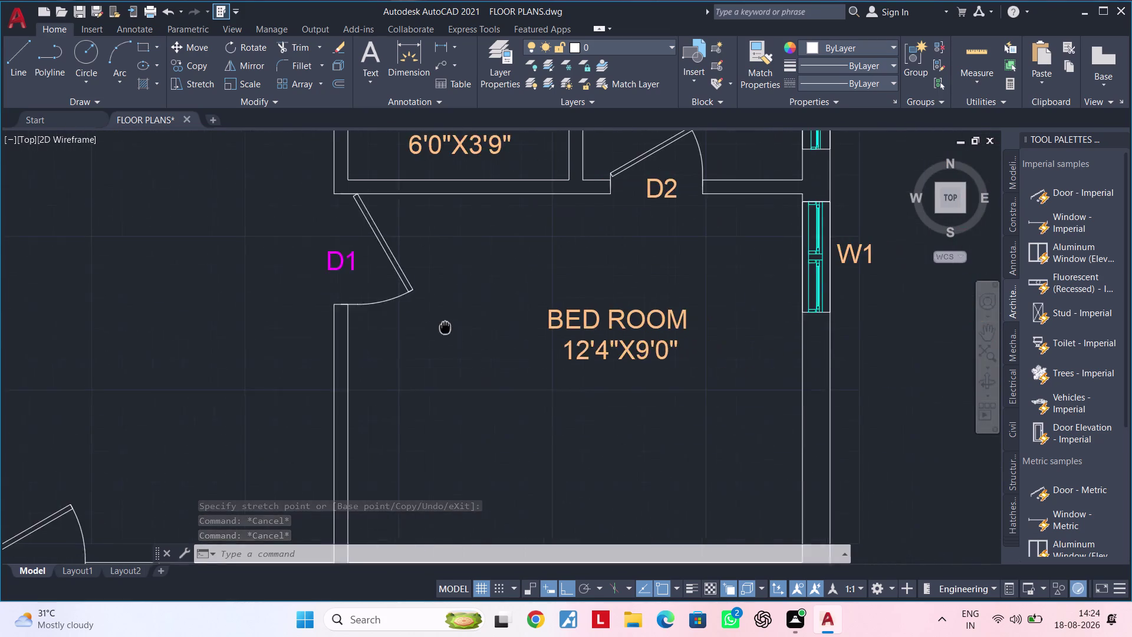
middle_drag(449, 328, 439, 324)
scroll(down, 3)
middle_drag(461, 326, 432, 328)
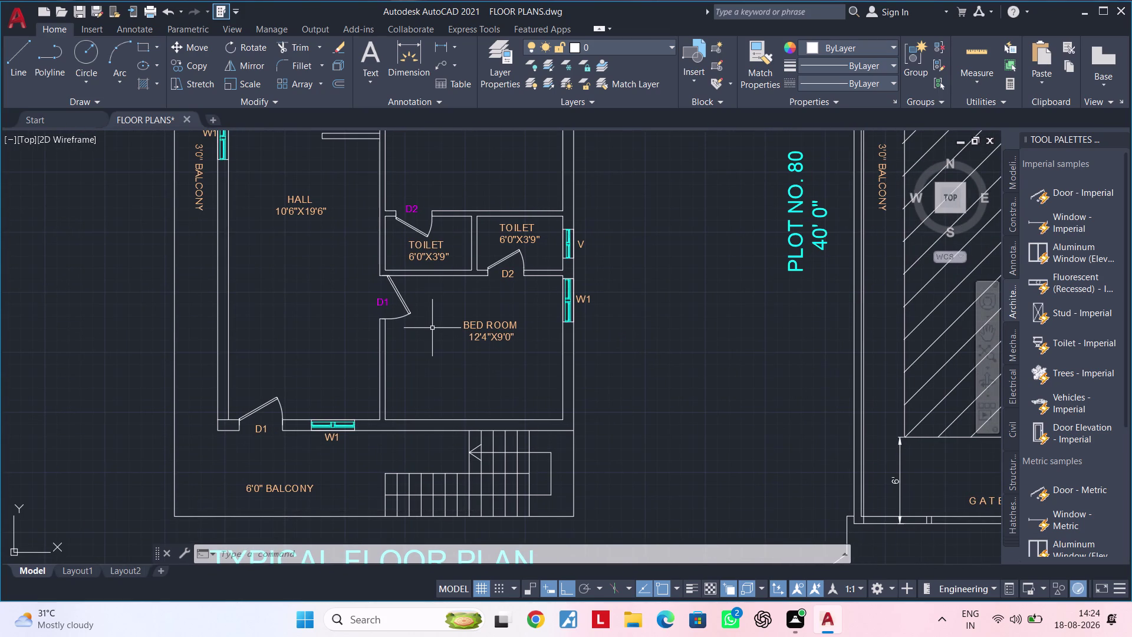
middle_drag(432, 328, 434, 424)
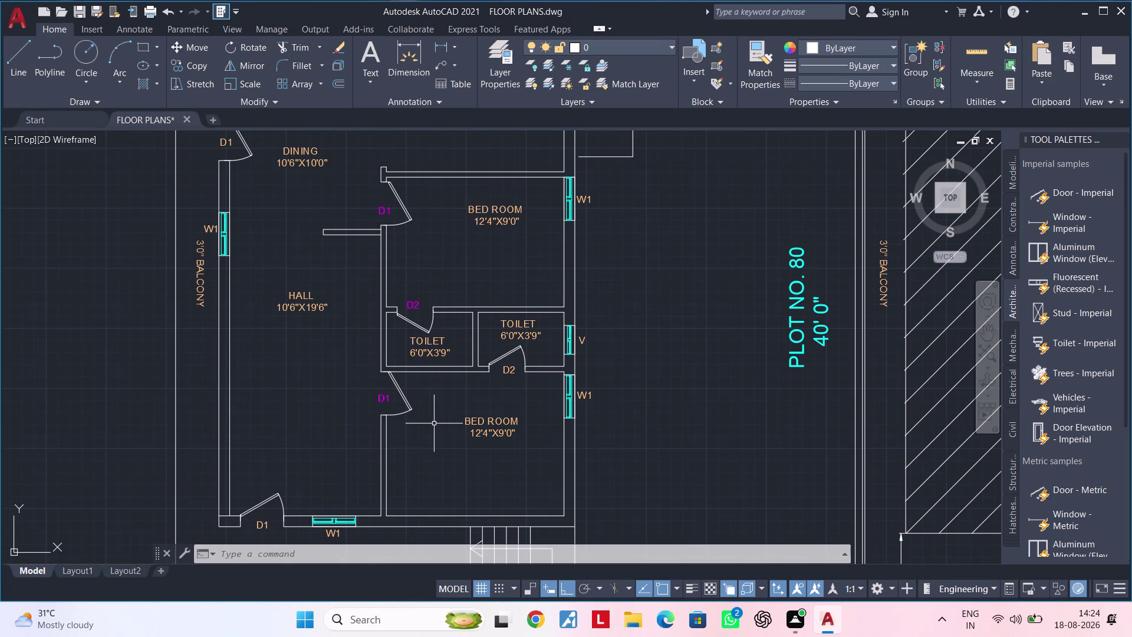
scroll(down, 3)
middle_drag(435, 424, 424, 486)
scroll(up, 3)
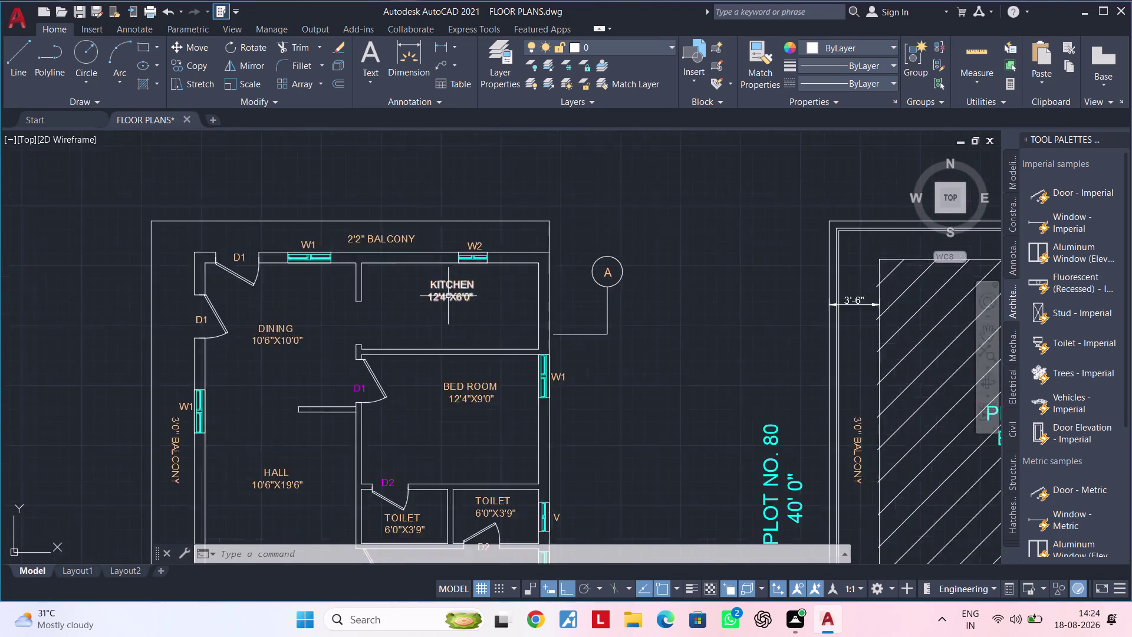
scroll(up, 3)
scroll(down, 3)
middle_drag(449, 317, 423, 354)
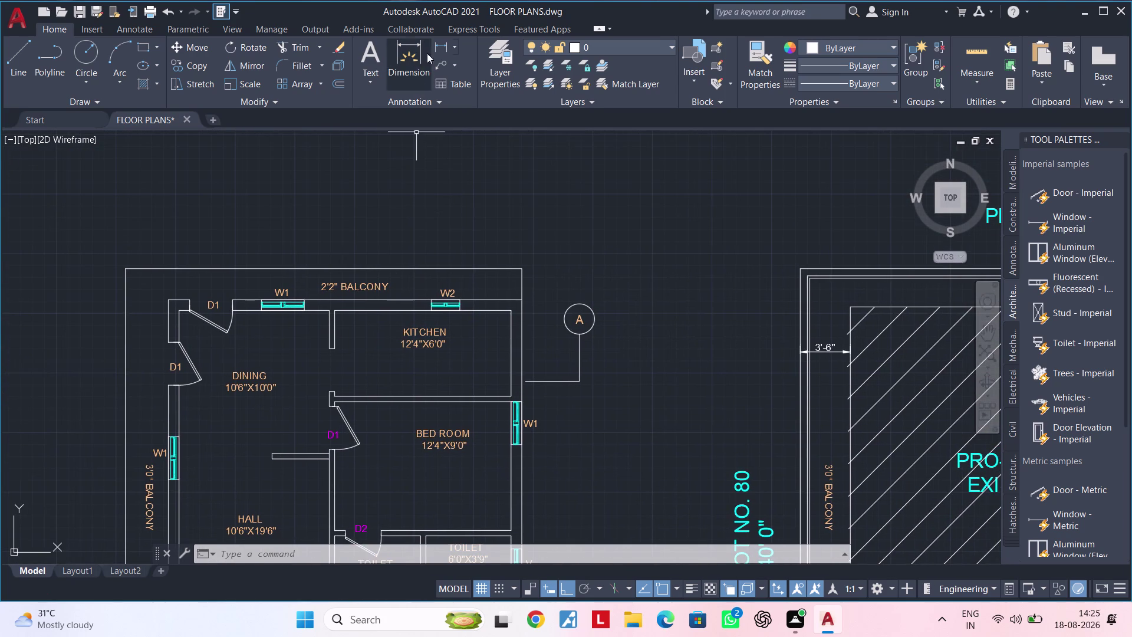
Try a linear dimension across the kitchen's inner walls, then cancel it.
click(438, 44)
scroll(up, 3)
click(328, 277)
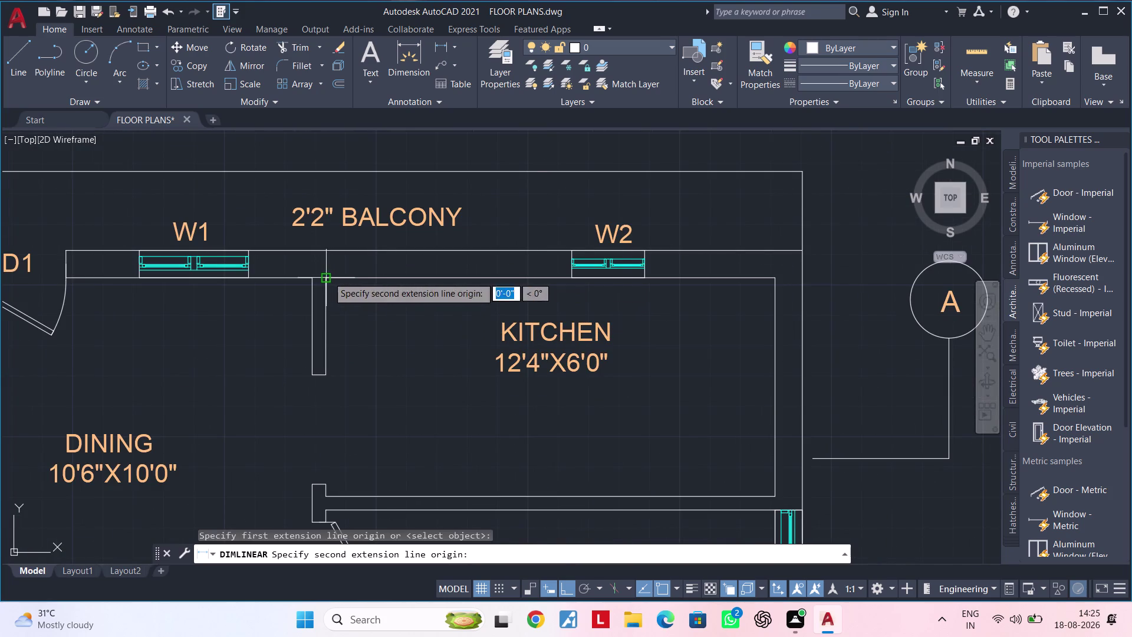
click(777, 279)
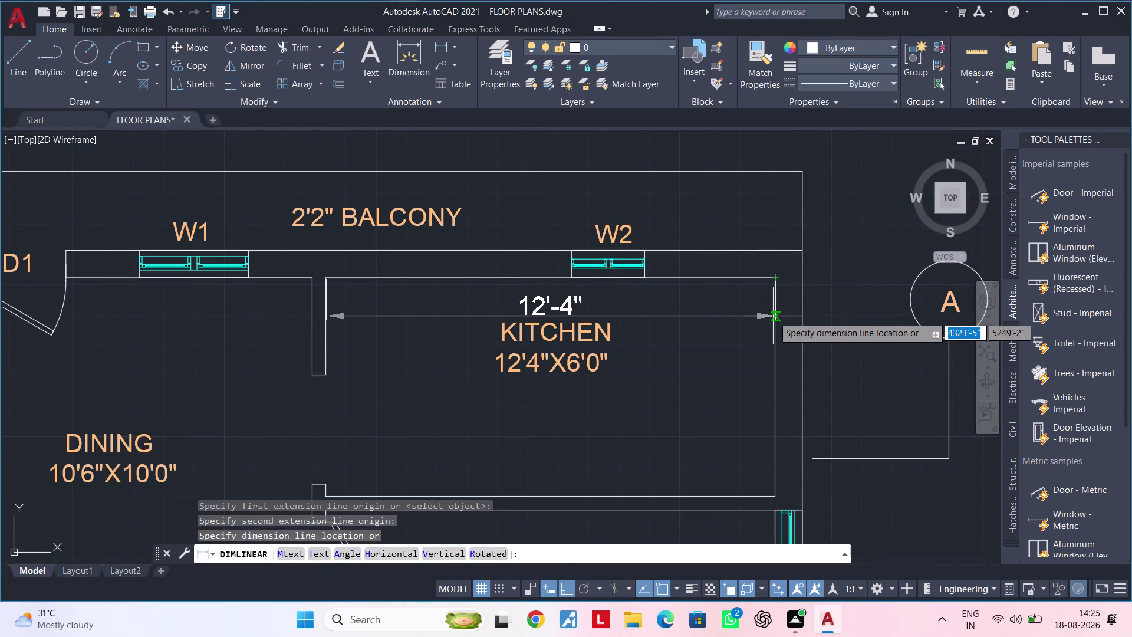
key(Escape)
key(Escape)
key(Escape)
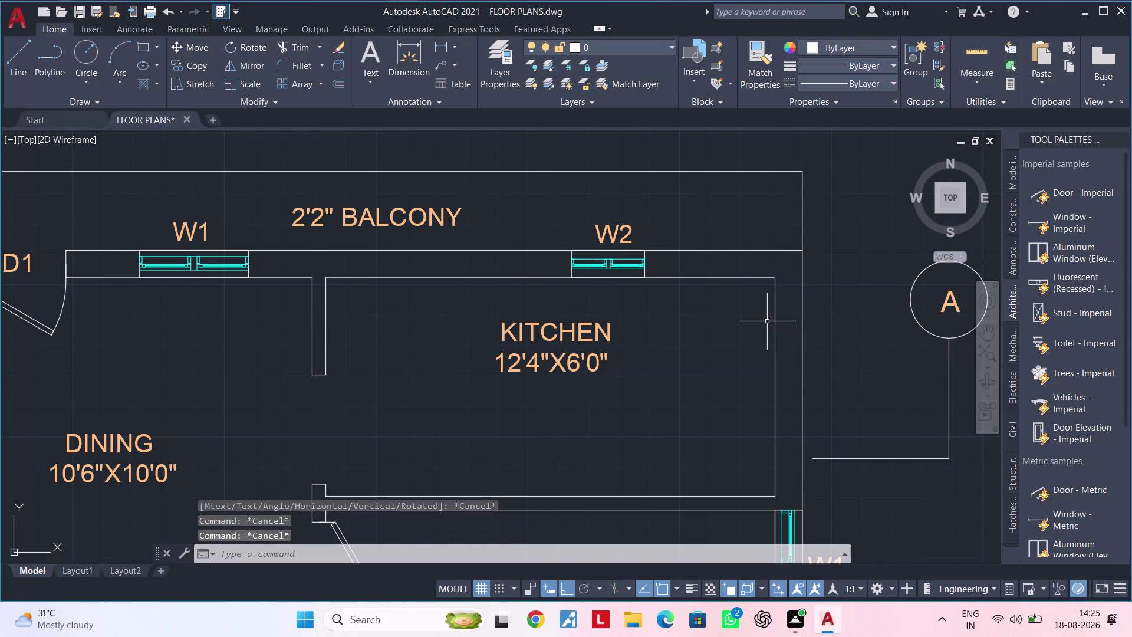
Measure the lower bedroom's top-to-bottom span, cancel it, and open its size label.
scroll(down, 3)
middle_drag(765, 463, 679, 0)
scroll(down, 3)
scroll(up, 3)
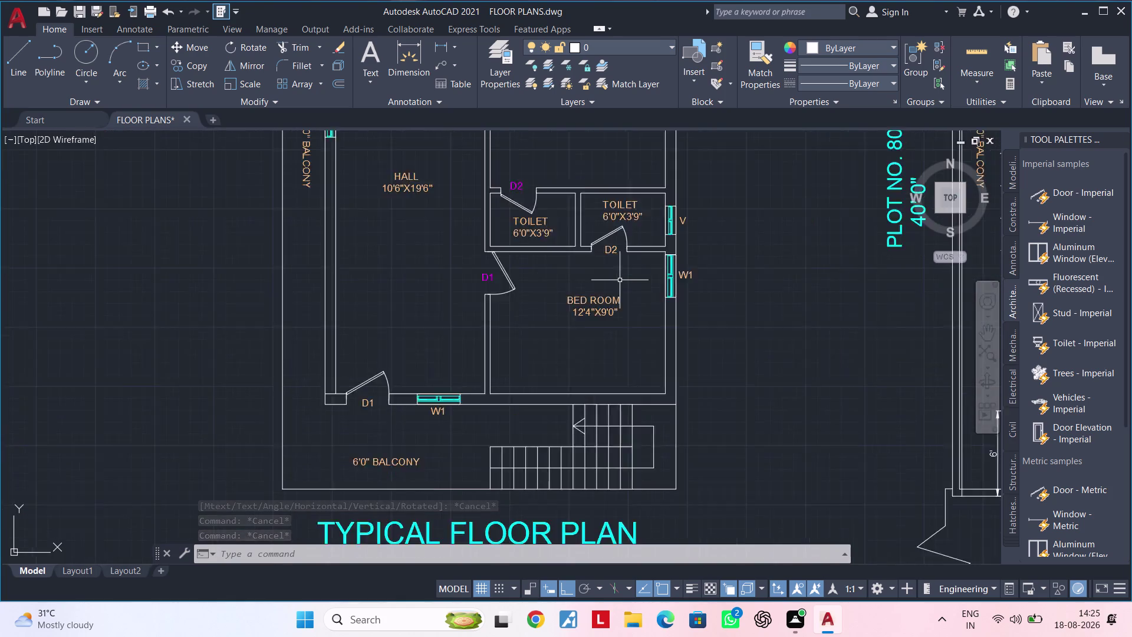
scroll(up, 3)
key(space)
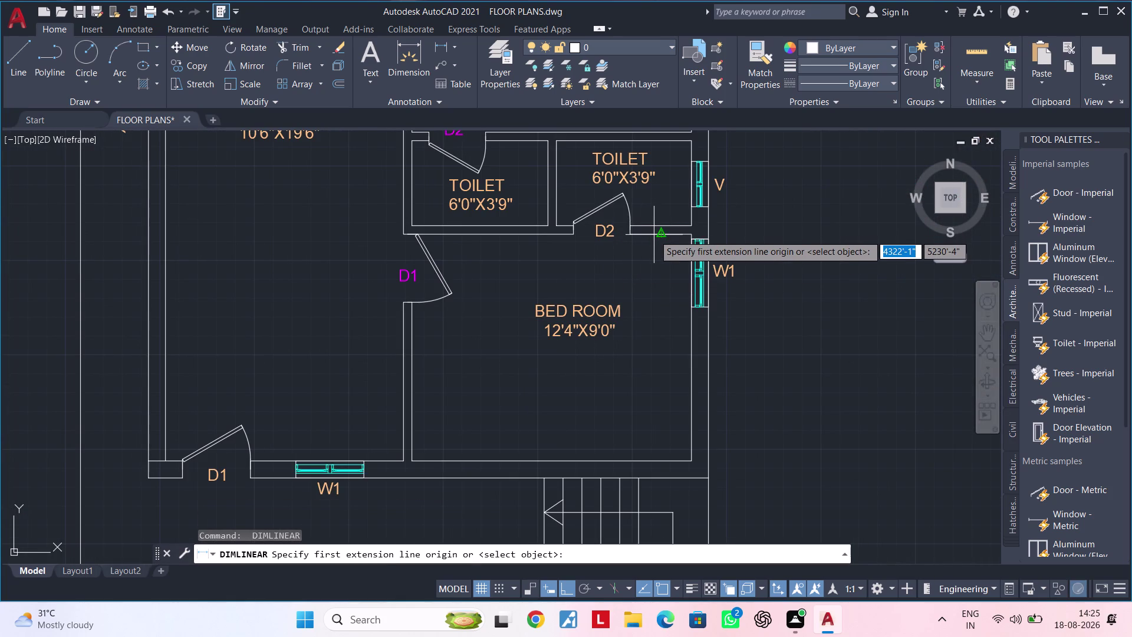
click(658, 231)
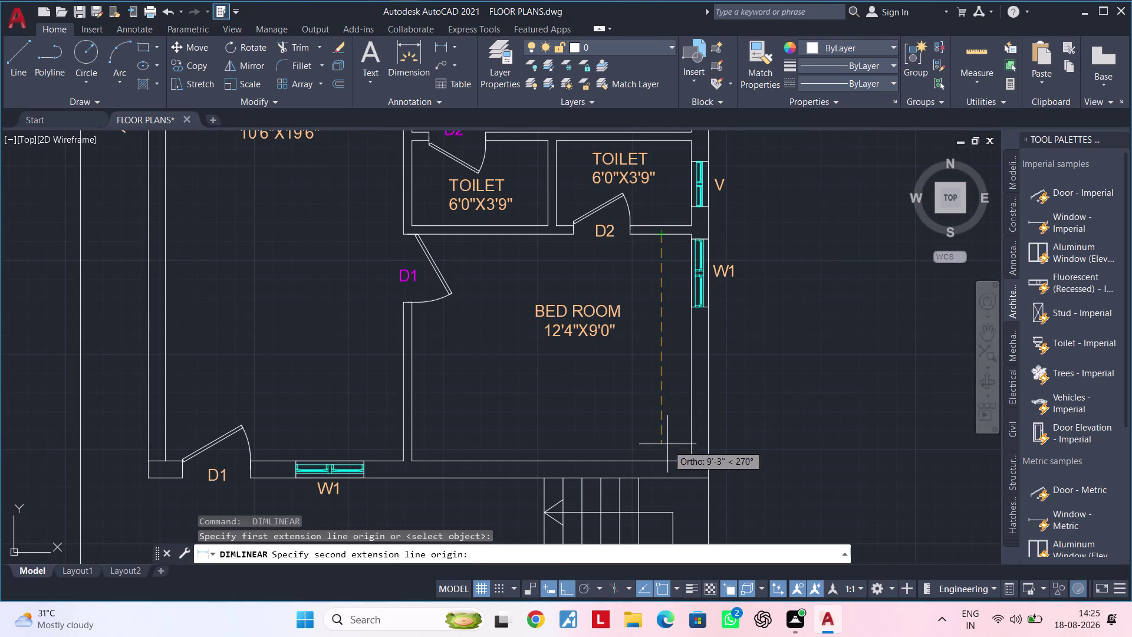
click(661, 459)
key(Escape)
key(Escape)
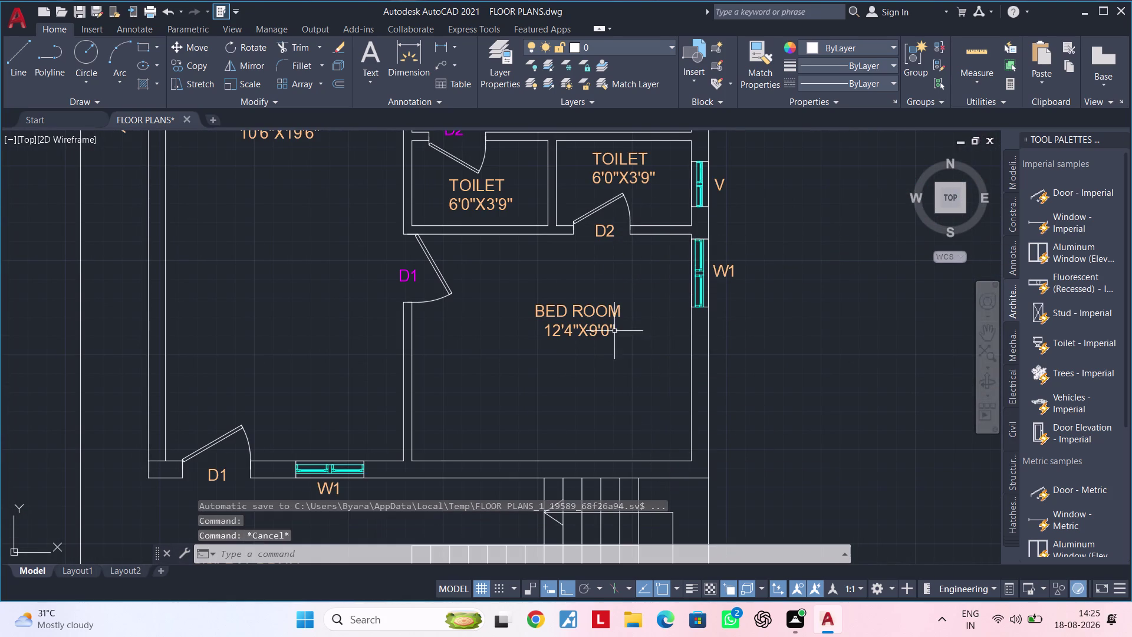
double_click(610, 327)
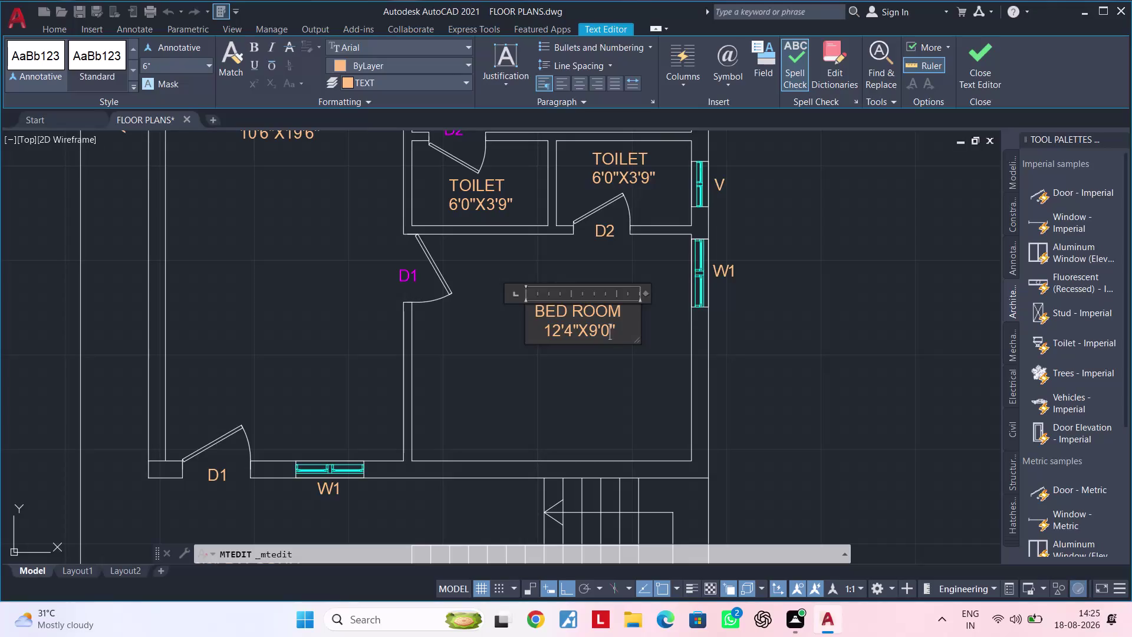
Change the bedroom label's width from 9'0" to 10'0" and close the editor.
key(BackSpace)
key(BackSpace)
key(BackSpace)
text(10)
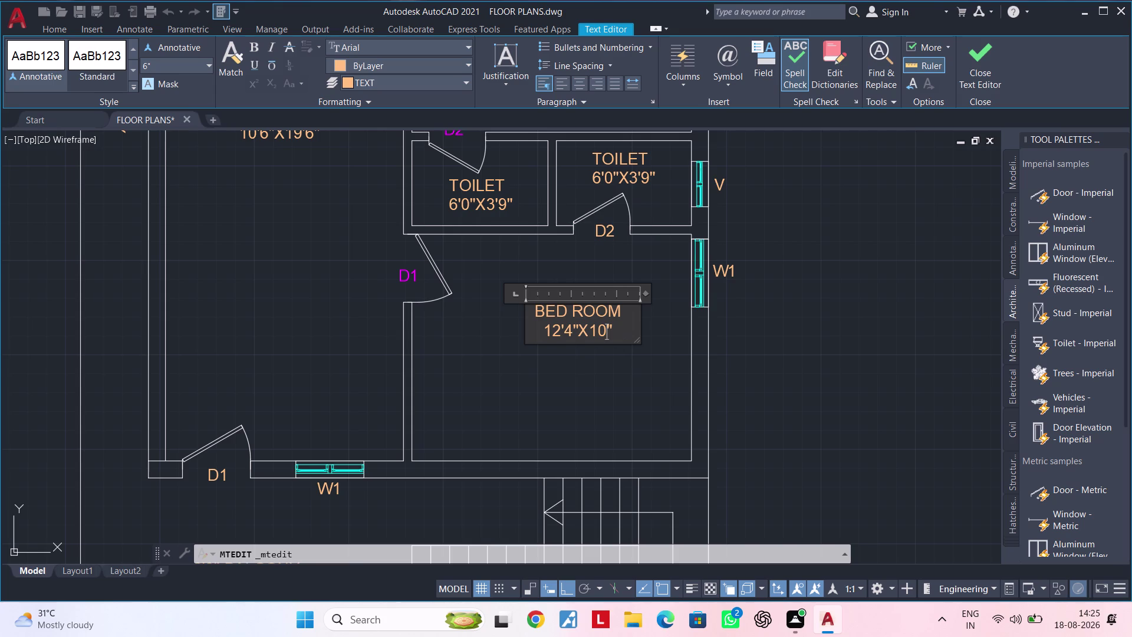
key(apostrophe)
key(0)
click(503, 416)
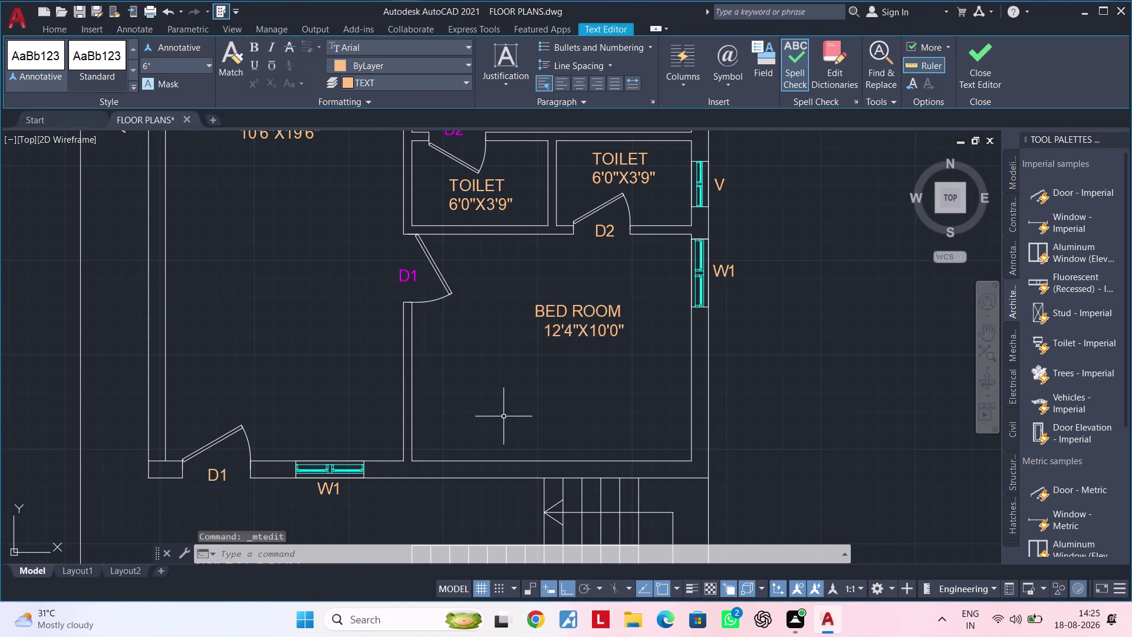
scroll(down, 3)
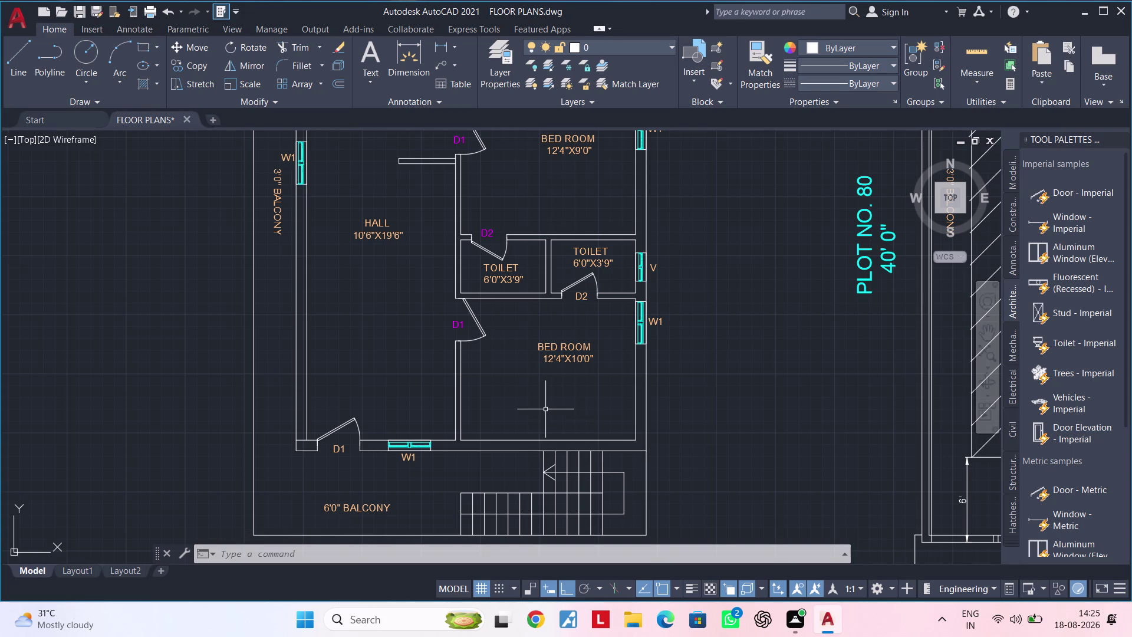
Select the W1 window block on the hall's balcony wall.
middle_drag(546, 409, 617, 405)
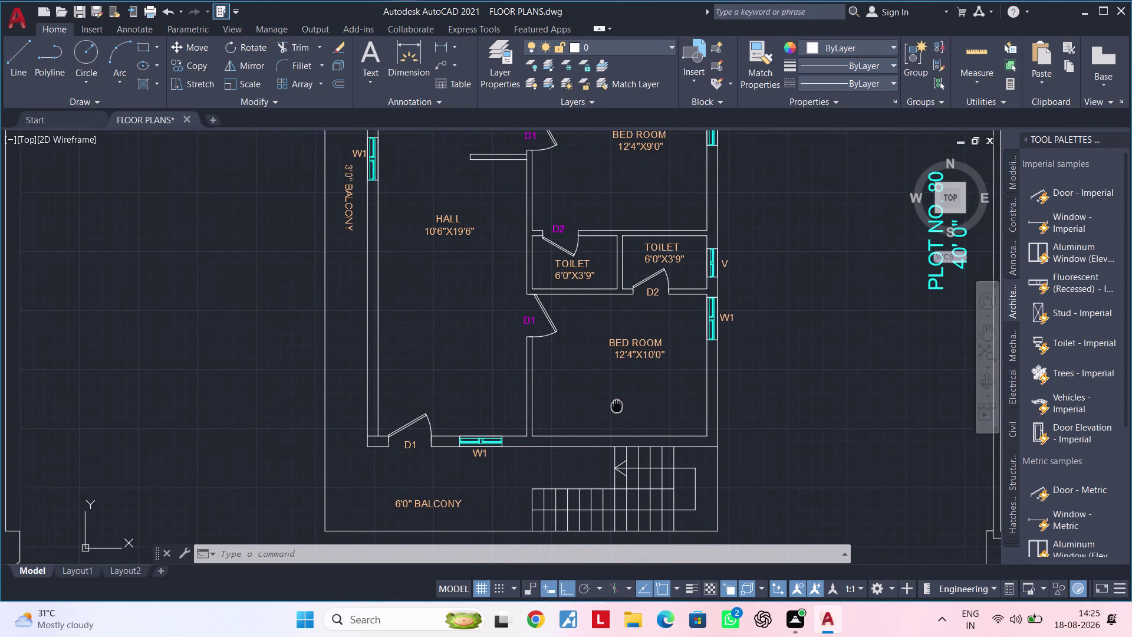
middle_drag(617, 405, 633, 407)
scroll(down, 3)
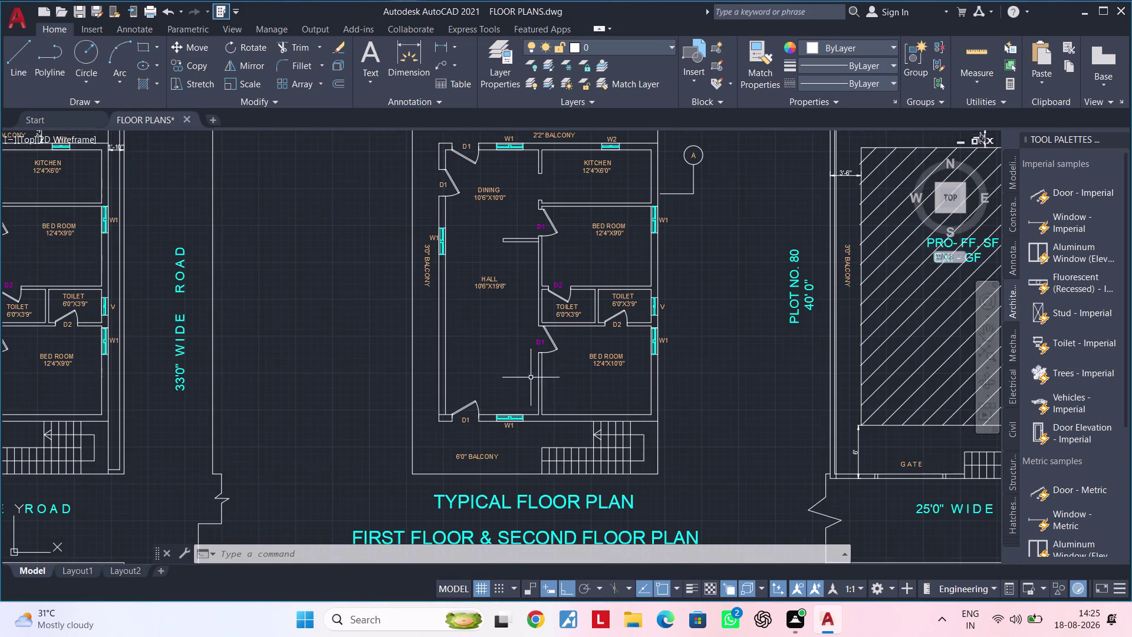
middle_drag(492, 388, 474, 404)
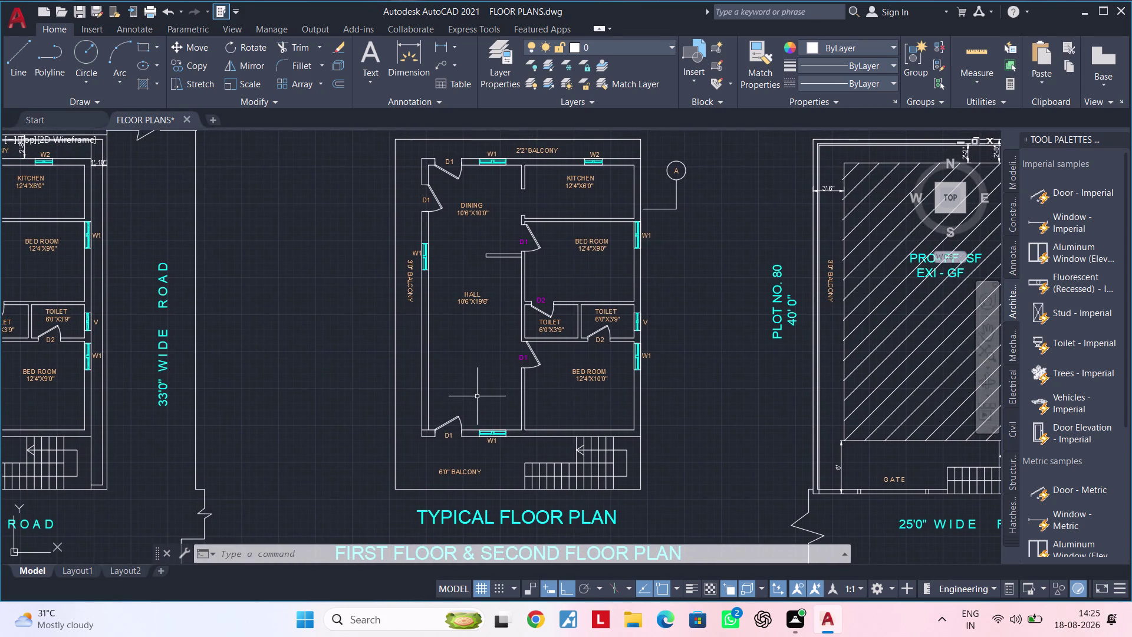
middle_drag(476, 370, 487, 331)
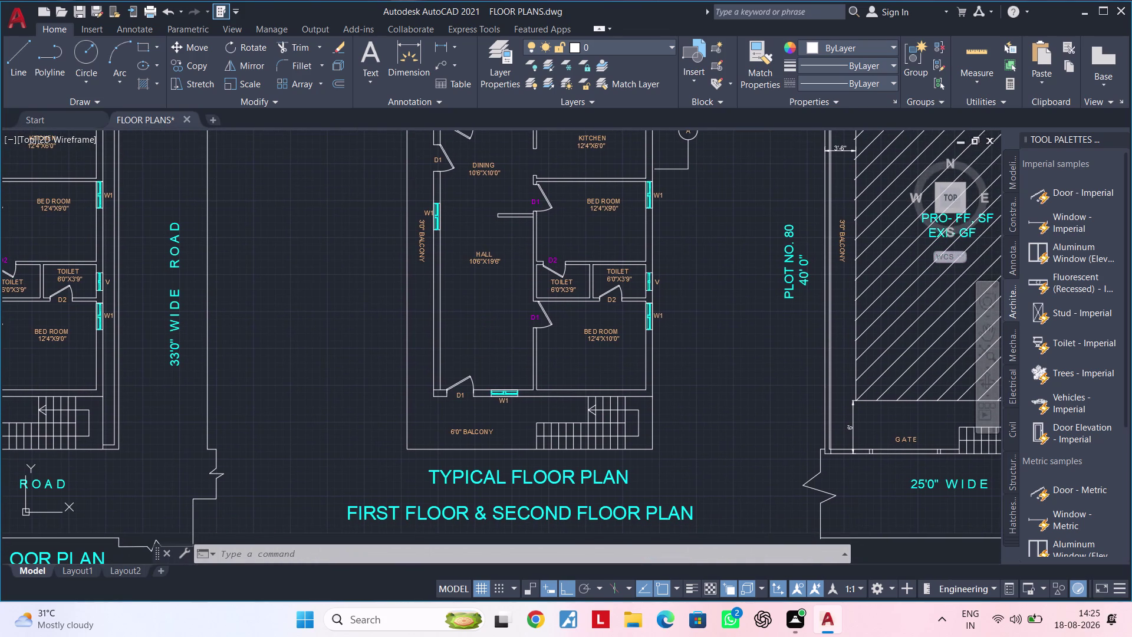
middle_drag(487, 331, 486, 384)
middle_drag(486, 383, 481, 446)
scroll(up, 3)
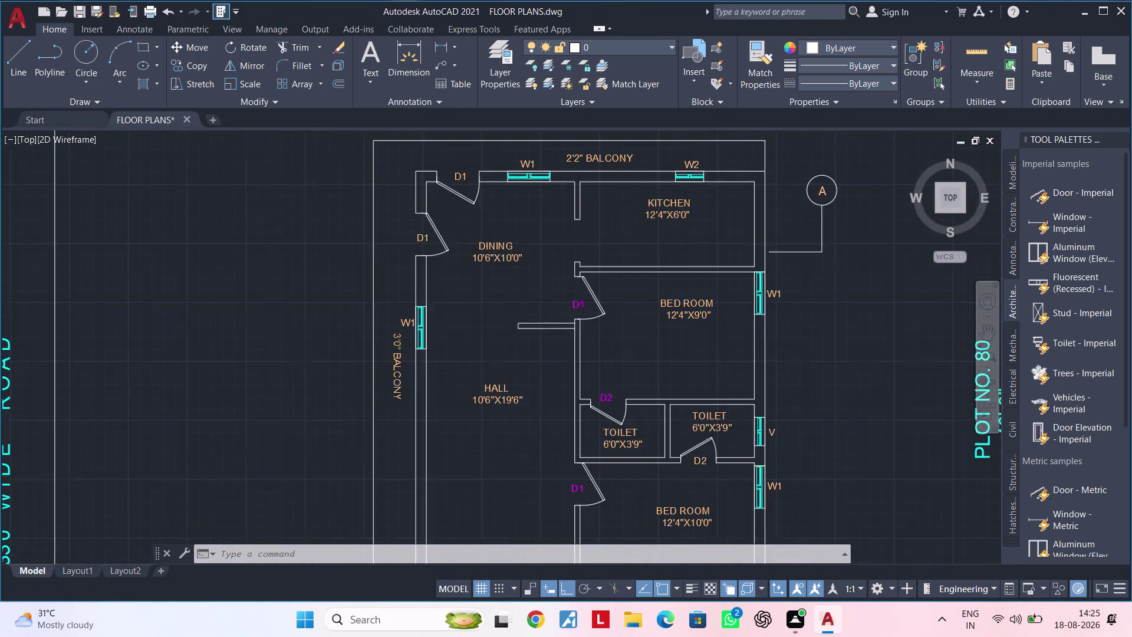
click(406, 340)
click(381, 312)
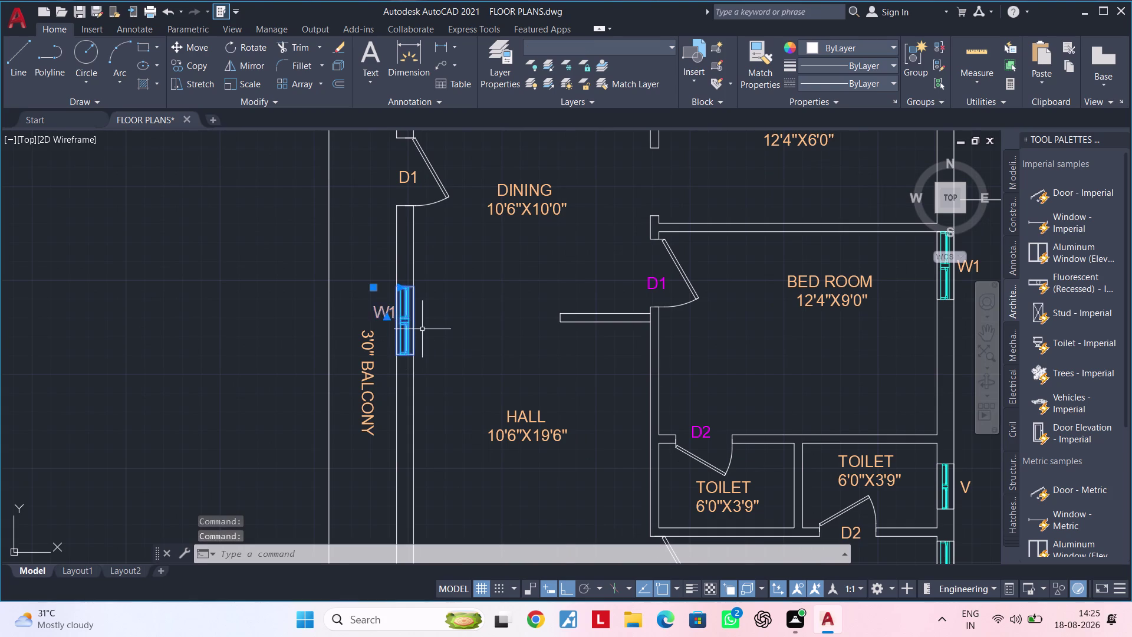
Copy window W1 to a lower position along the same wall with CO.
scroll(down, 3)
middle_drag(425, 319, 426, 218)
text(CO)
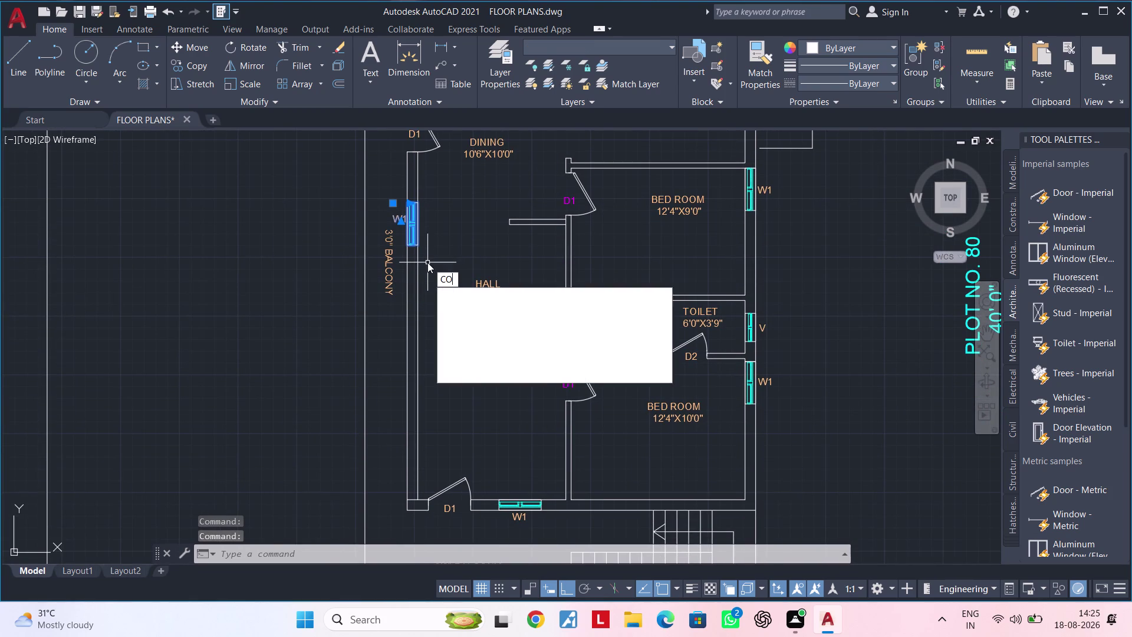
key(space)
click(419, 248)
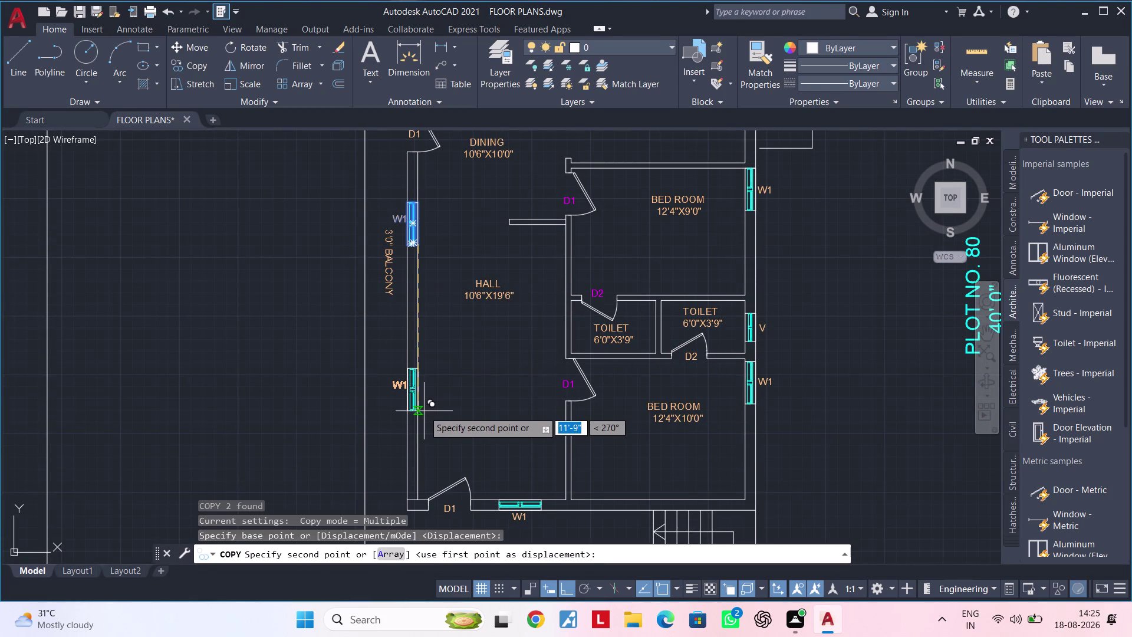
click(425, 401)
middle_drag(460, 382, 462, 311)
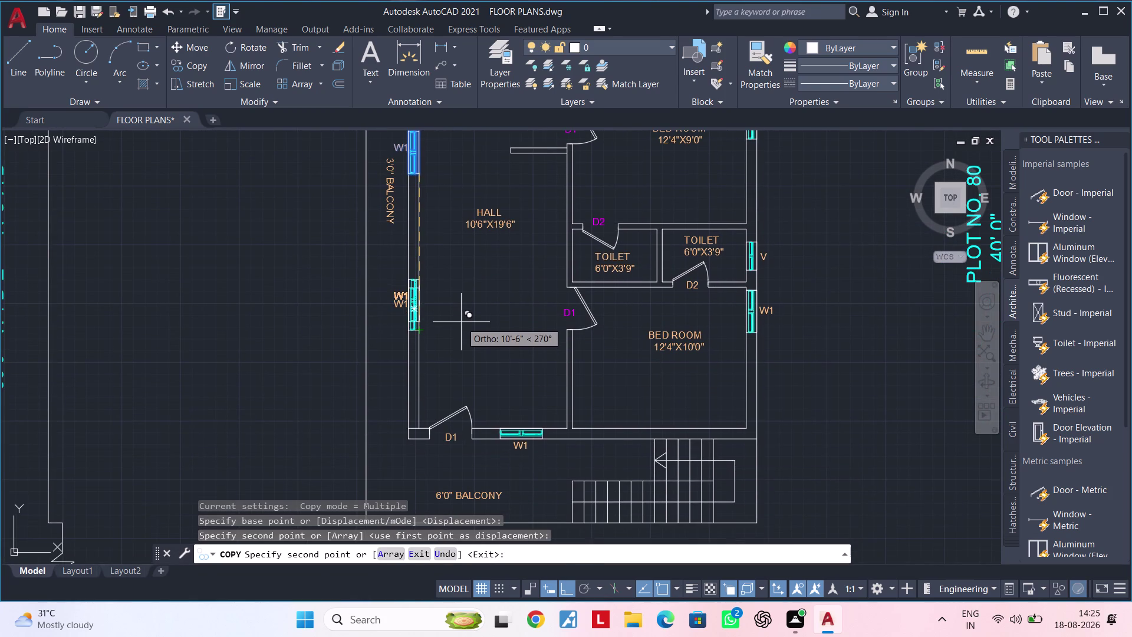
key(Escape)
key(Escape)
middle_drag(471, 341, 395, 318)
key(Escape)
key(Escape)
key(Escape)
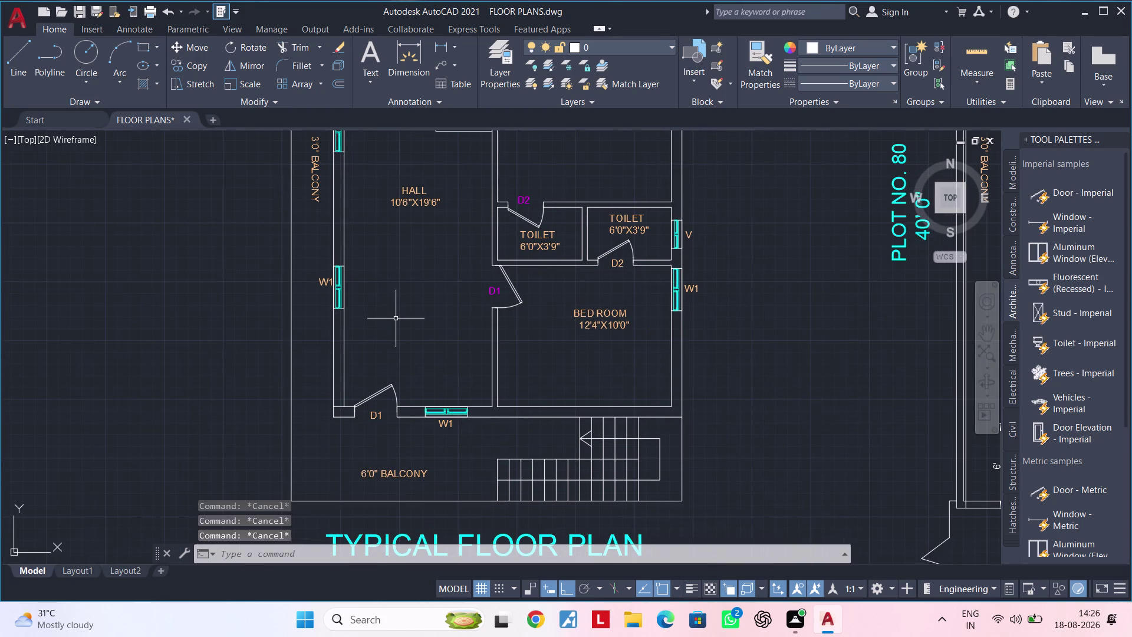
key(Escape)
middle_drag(400, 331, 416, 279)
scroll(up, 3)
middle_drag(359, 350, 328, 424)
Start trimming a wall line near the balcony, then cancel the trim.
scroll(up, 3)
key(Escape)
key(Escape)
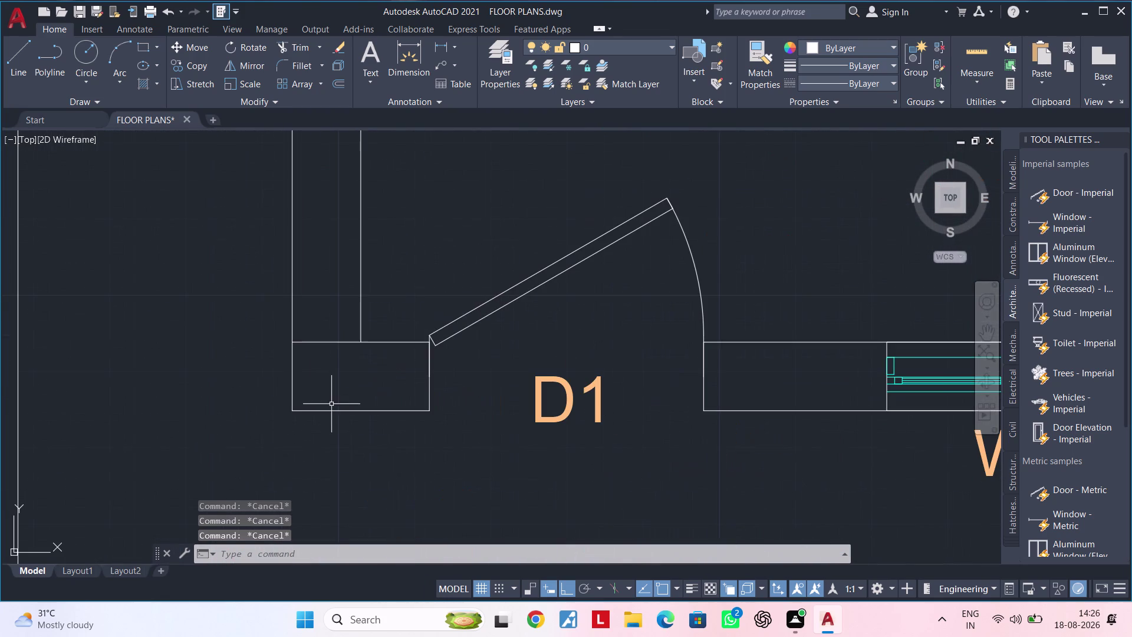
key(t)
text(R)
key(space)
click(338, 343)
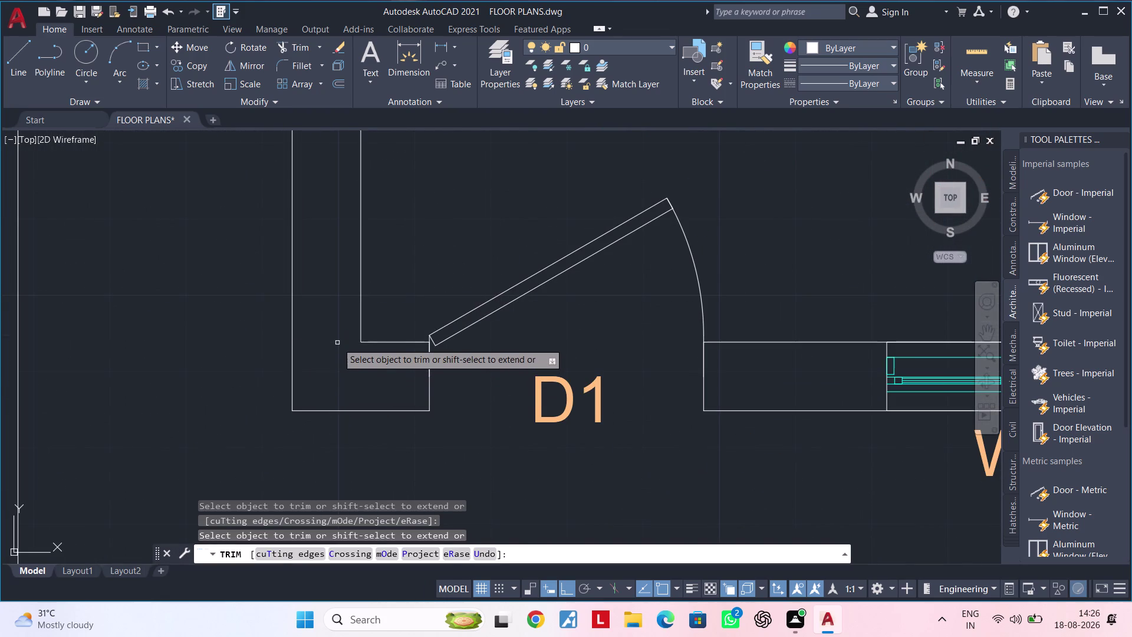
scroll(down, 3)
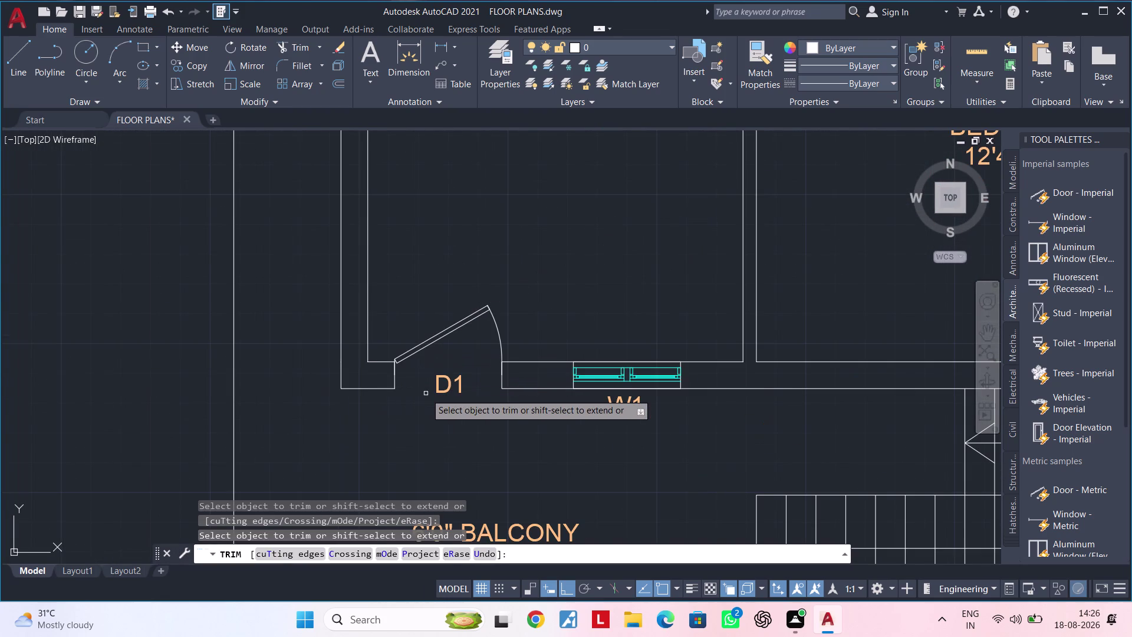
scroll(down, 3)
middle_drag(543, 410, 352, 406)
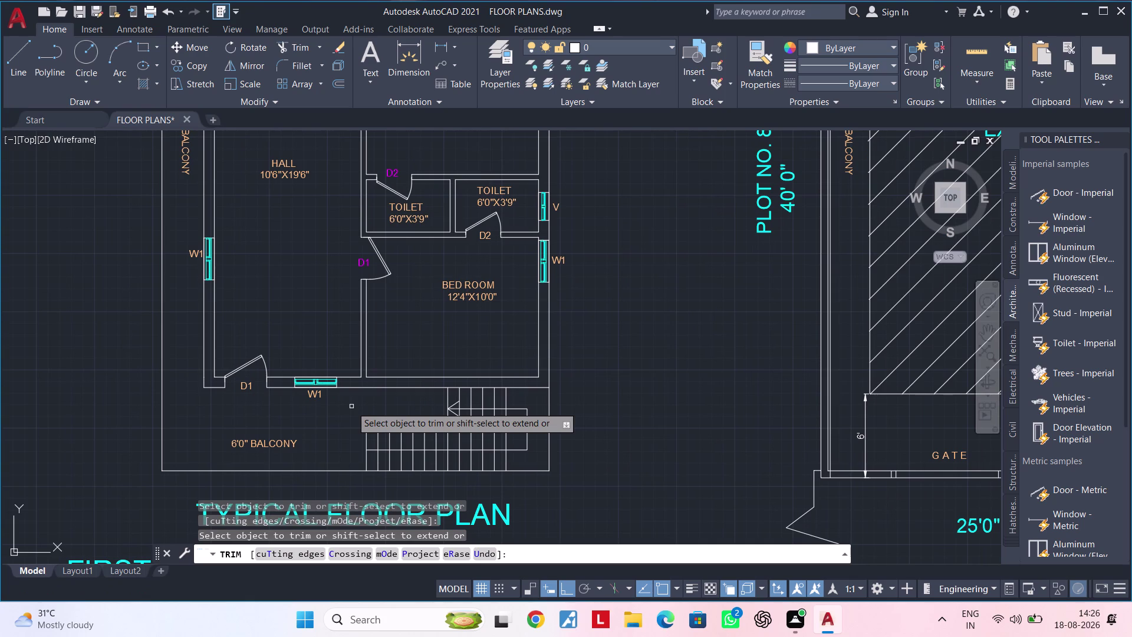
key(Escape)
key(Escape)
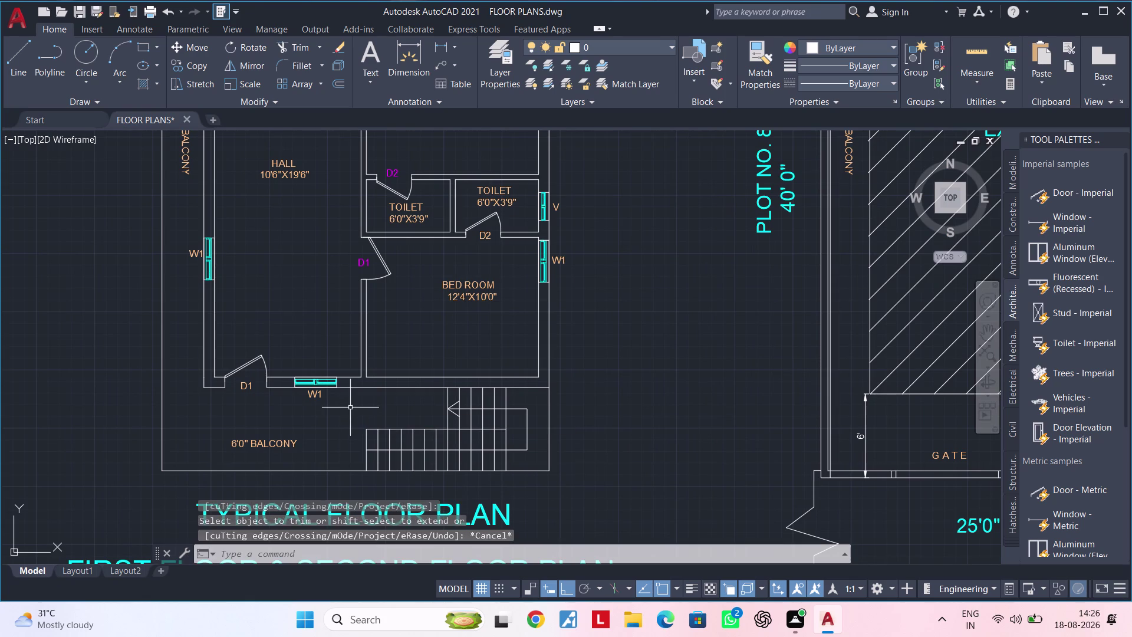
key(Escape)
key(Escape)
key(Escape)
Abandon a trial line at the balcony and delete the stray line there.
text(L)
key(space)
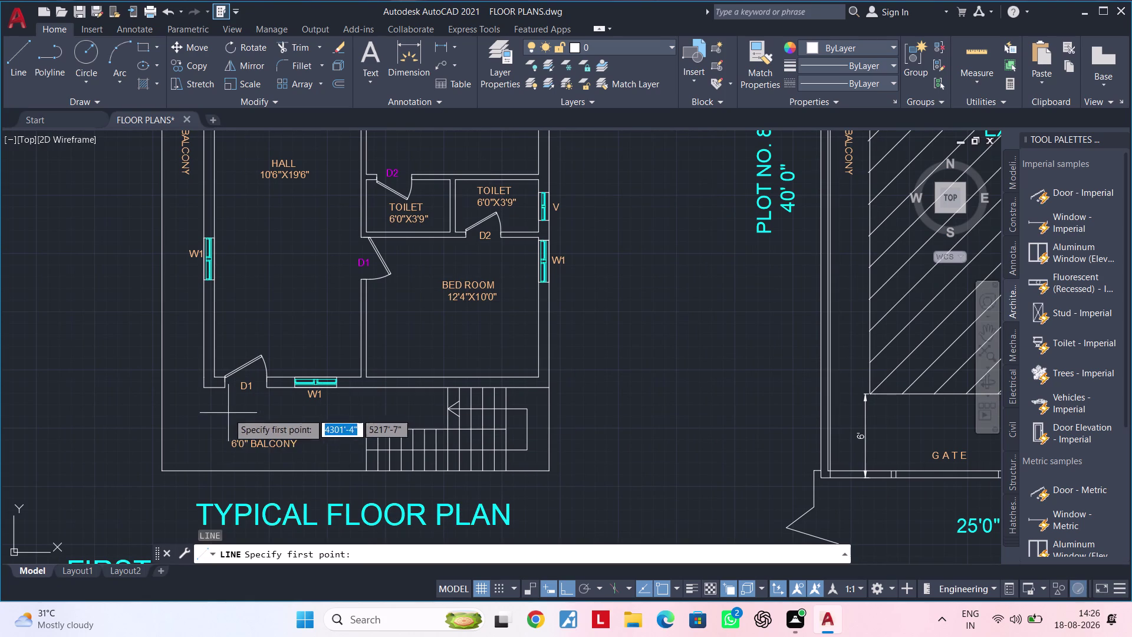
scroll(up, 3)
click(178, 371)
middle_drag(210, 475, 232, 299)
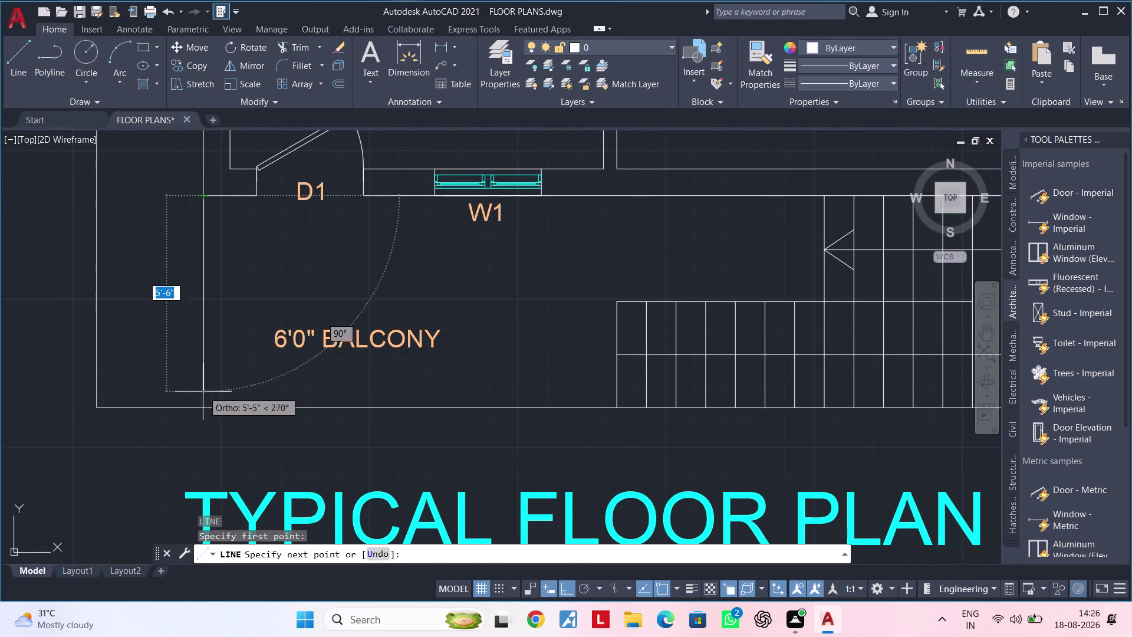
click(203, 405)
key(Escape)
key(Escape)
key(Escape)
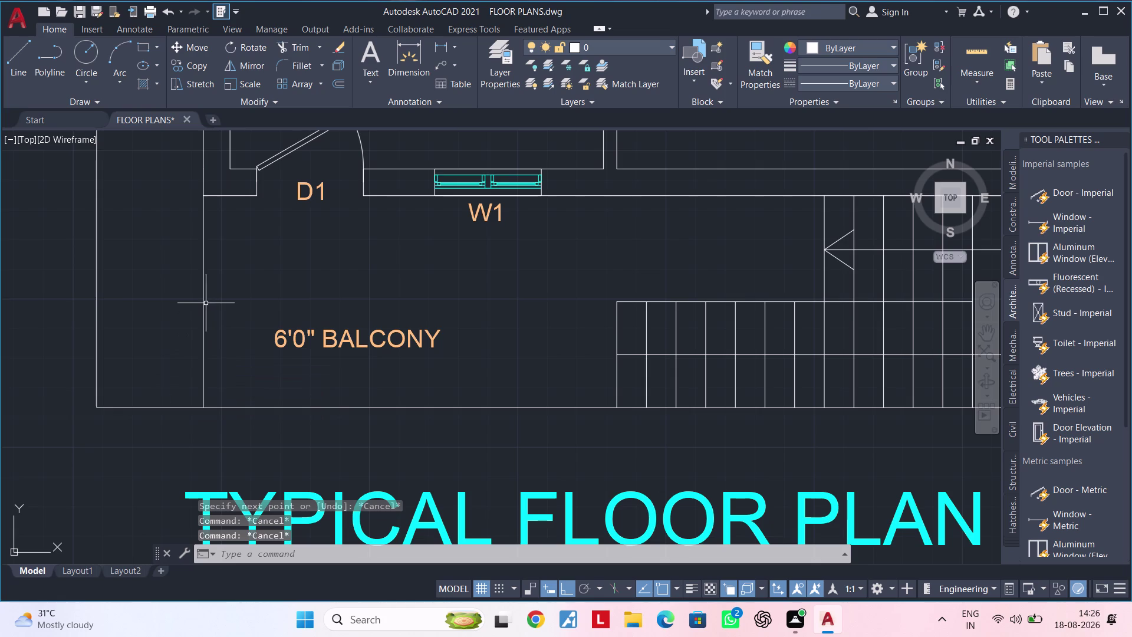
click(201, 303)
key(Delete)
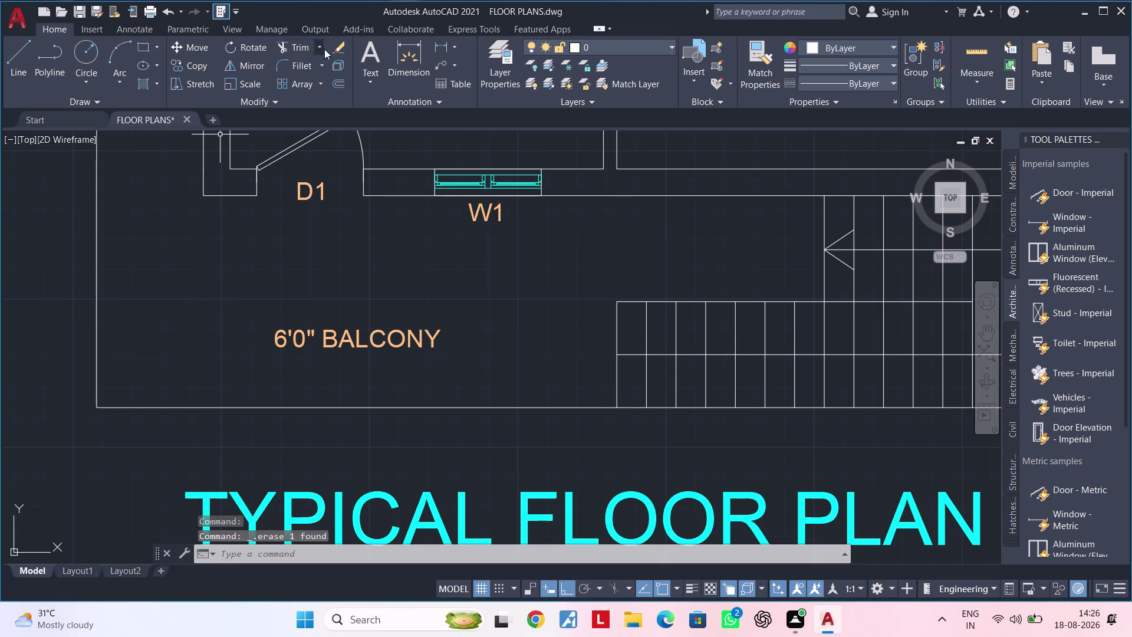
Start a linear dimension at the balcony, then abandon it.
click(439, 47)
click(202, 198)
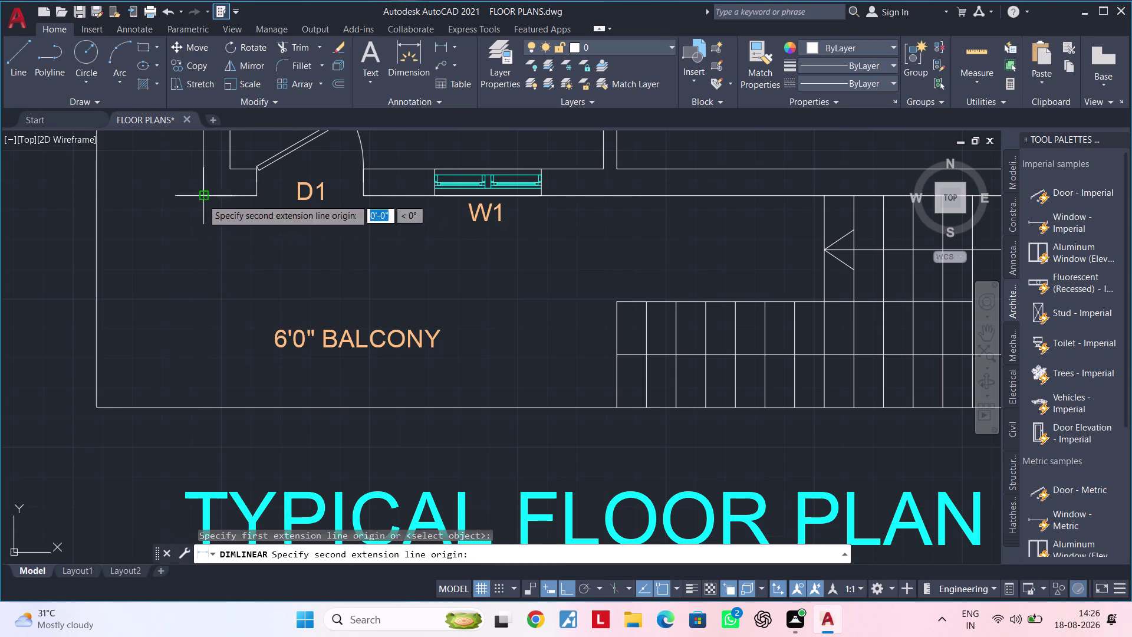
click(204, 410)
key(Escape)
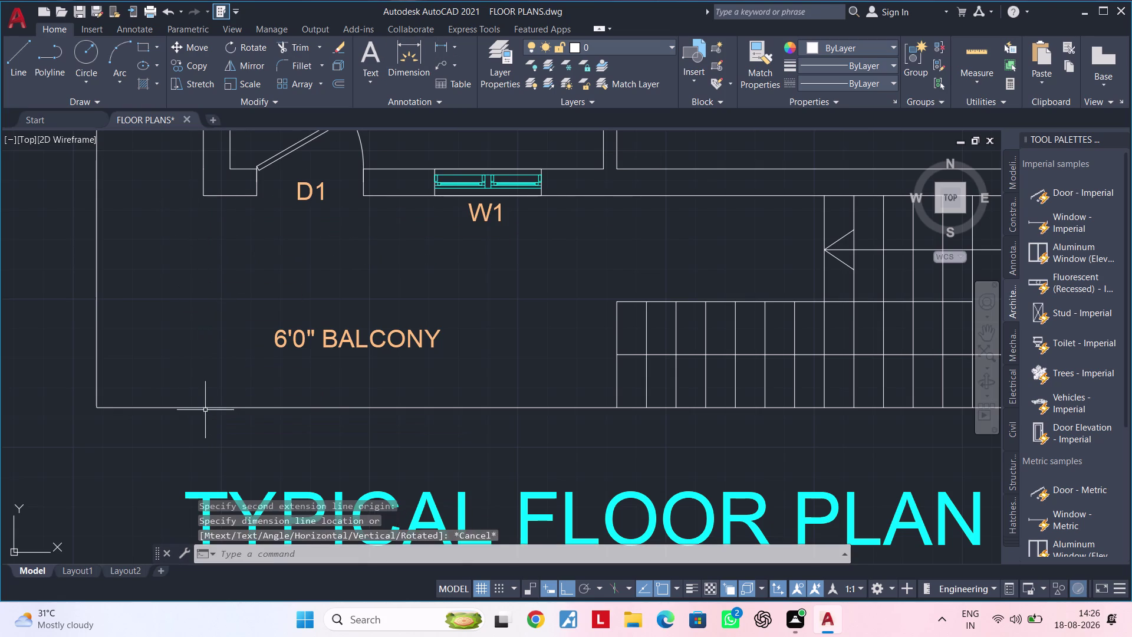
key(Escape)
key(Escape)
key(Escape)
key(Escape)
key(Escape)
scroll(down, 3)
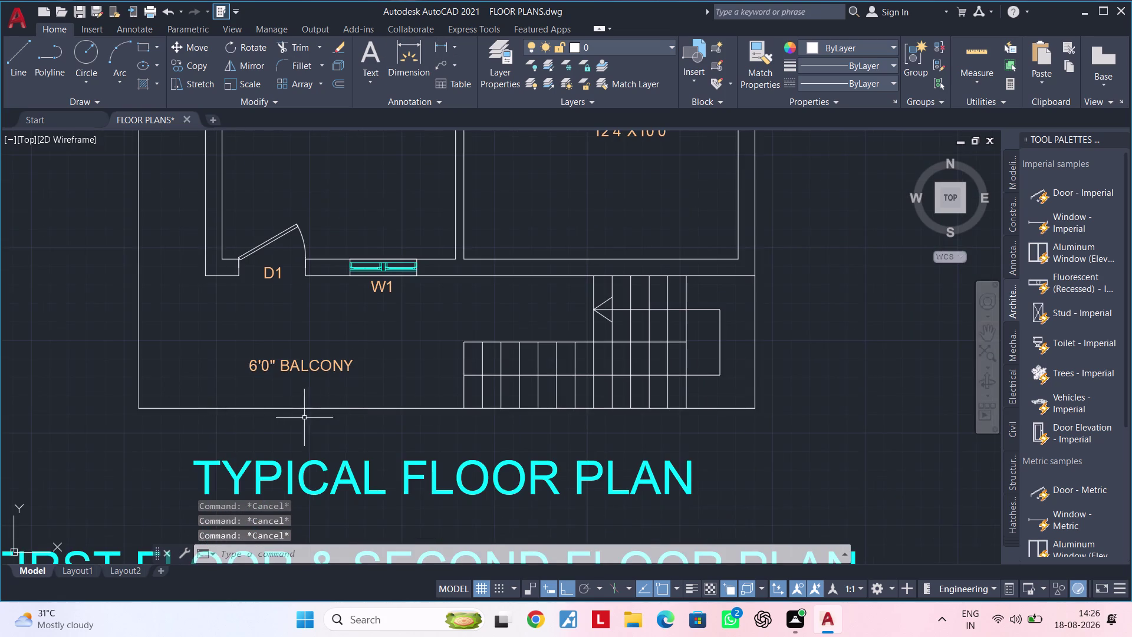
Pan to the floor plan's staircase, then start and cancel a line.
middle_drag(339, 408, 141, 418)
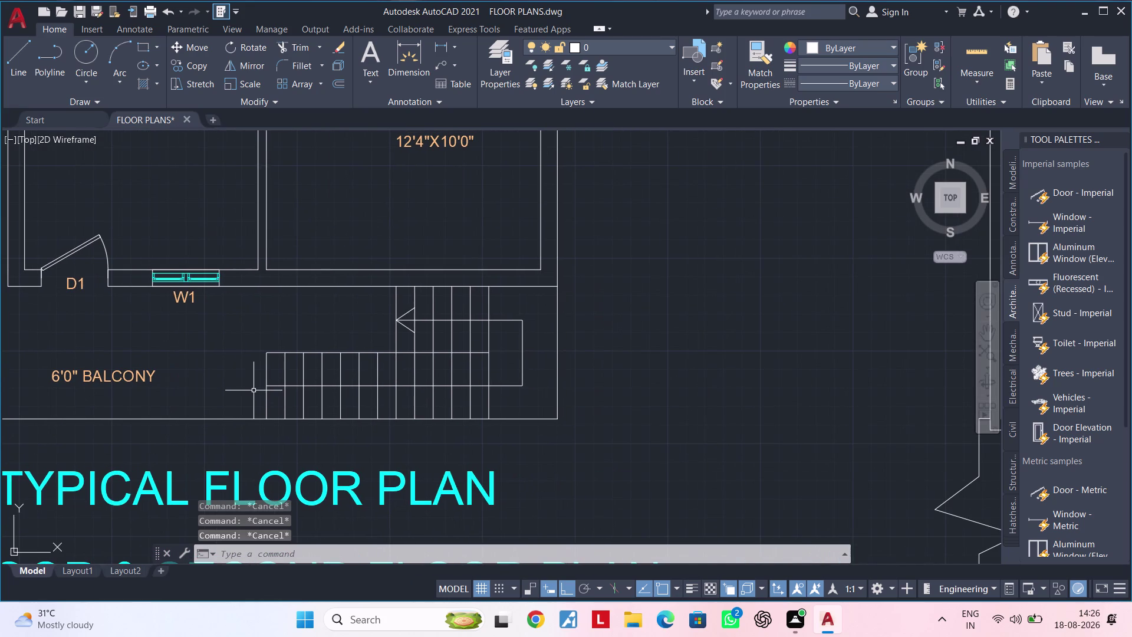
scroll(up, 3)
middle_drag(433, 341, 325, 362)
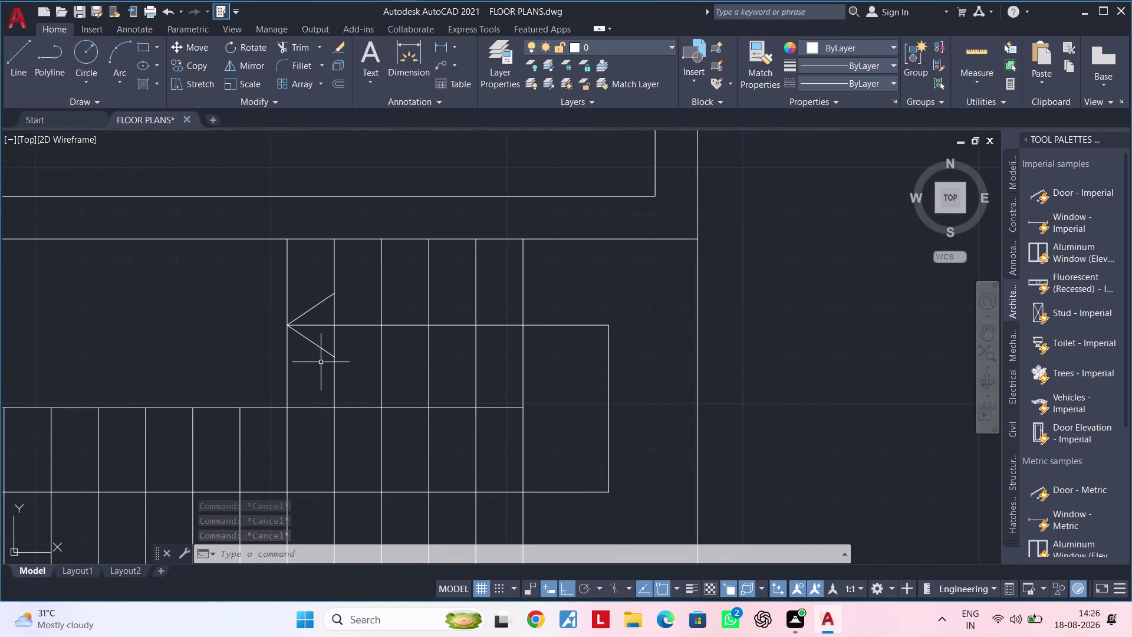
key(l)
key(space)
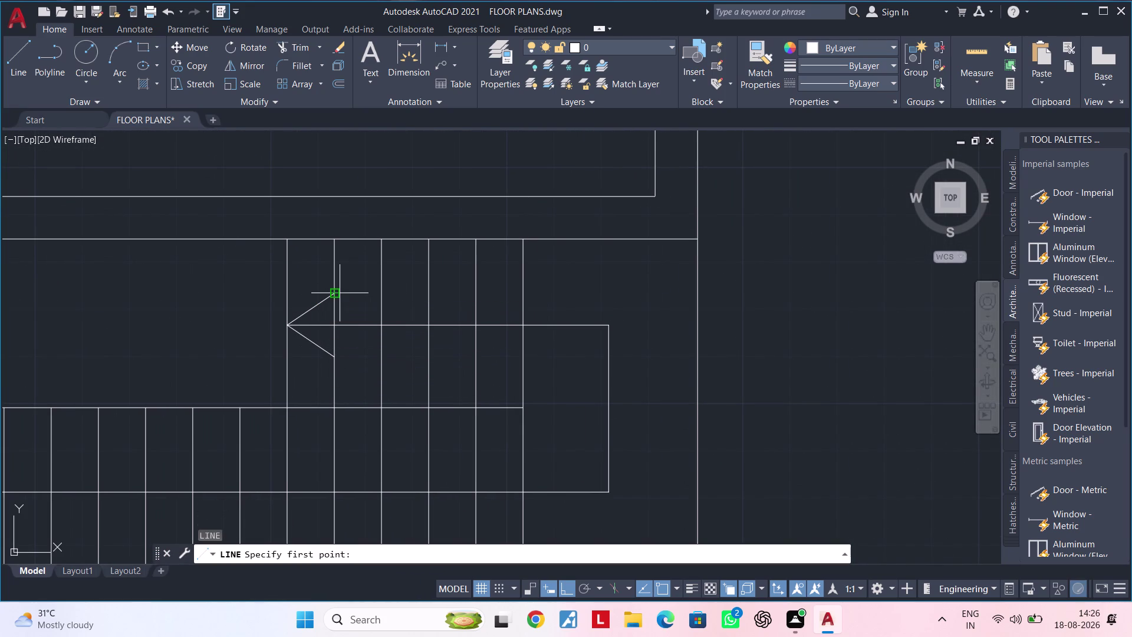
key(Escape)
key(Escape)
Pan across the floor and site plans and zoom out to show every drawing.
scroll(down, 3)
middle_drag(349, 315, 355, 329)
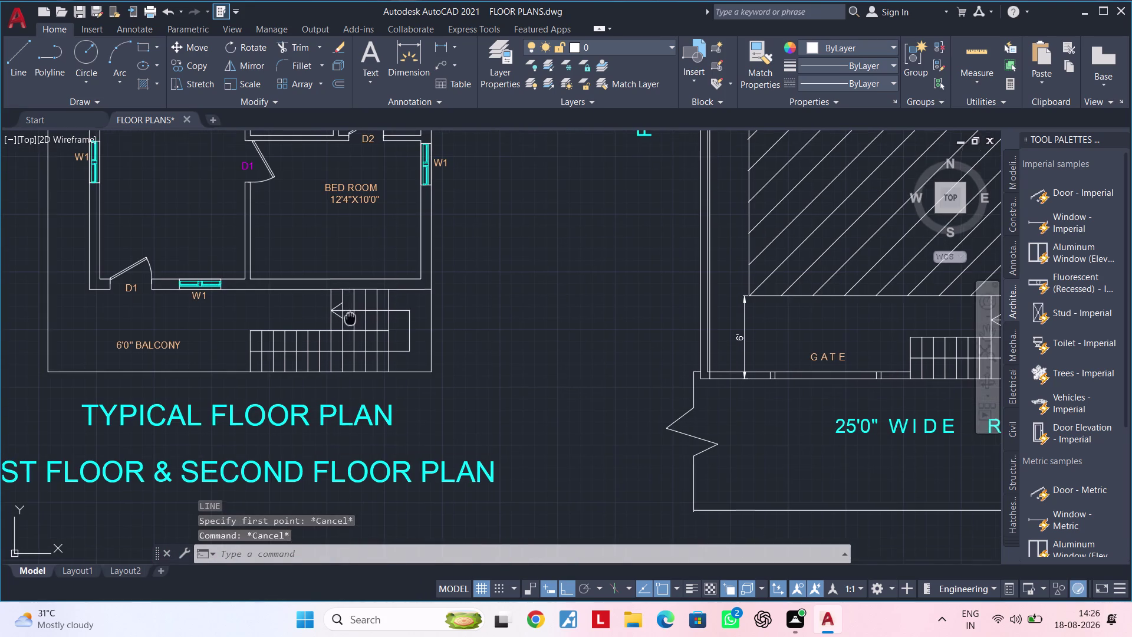
middle_drag(355, 328, 366, 367)
scroll(down, 3)
middle_drag(363, 366, 321, 368)
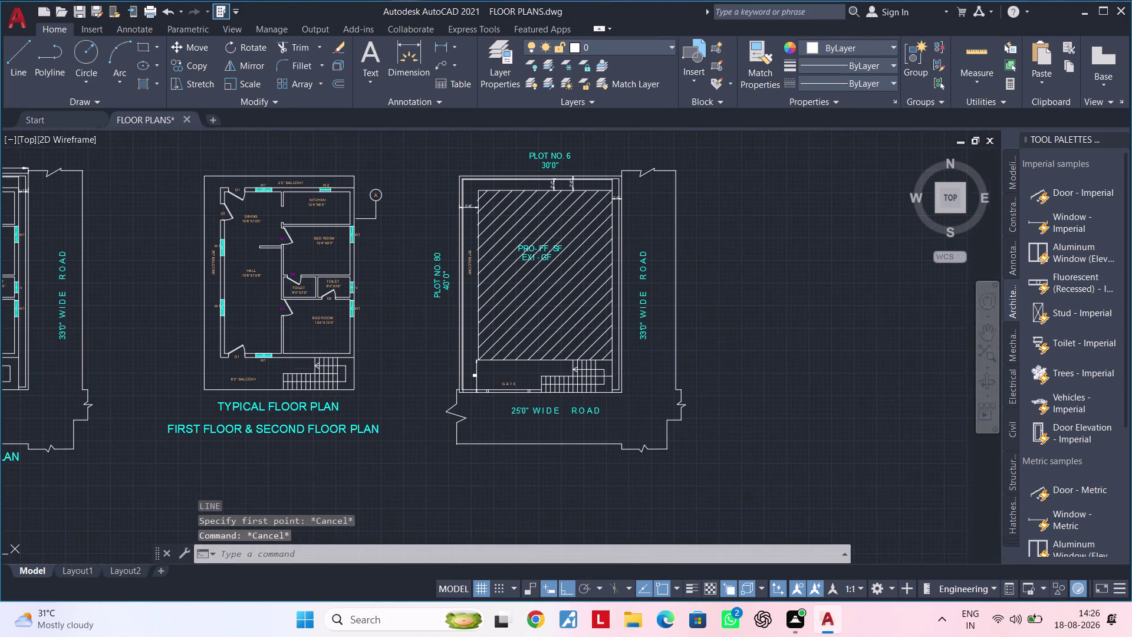
scroll(up, 3)
scroll(up, 3)
scroll(down, 3)
middle_drag(320, 368, 353, 412)
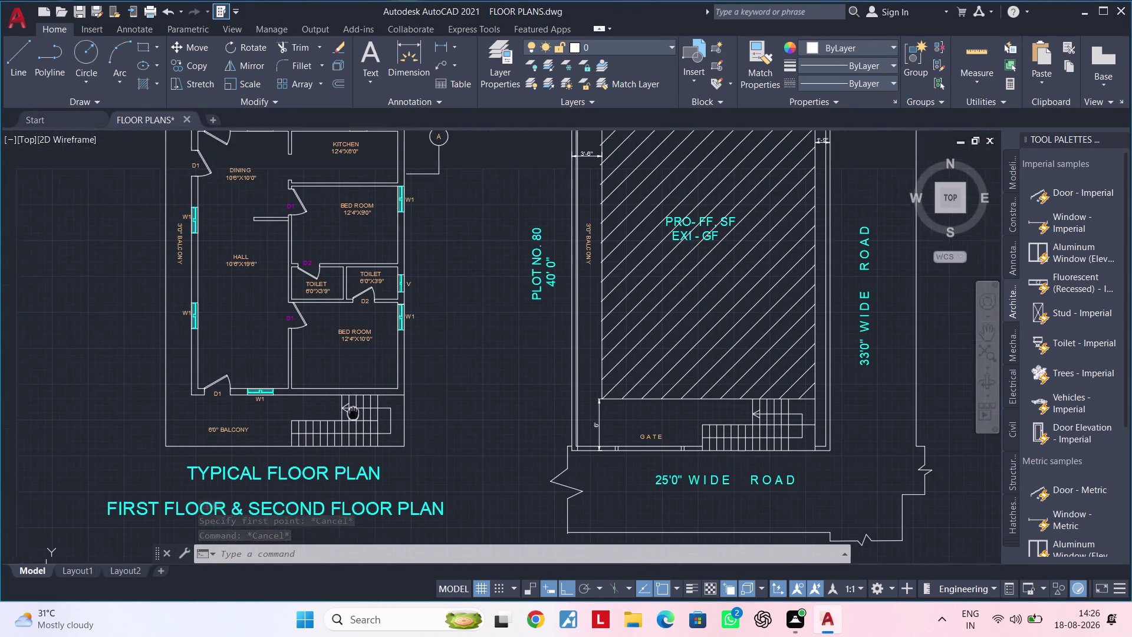
middle_drag(353, 412, 497, 415)
middle_drag(417, 402, 485, 396)
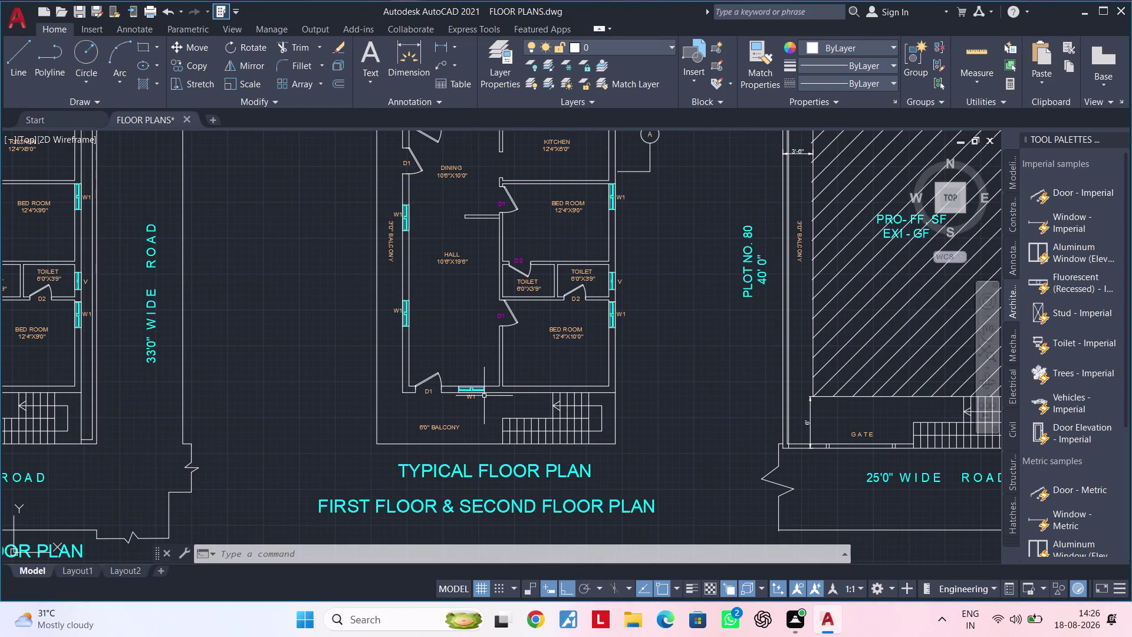
key(Escape)
key(Escape)
middle_drag(479, 421, 478, 487)
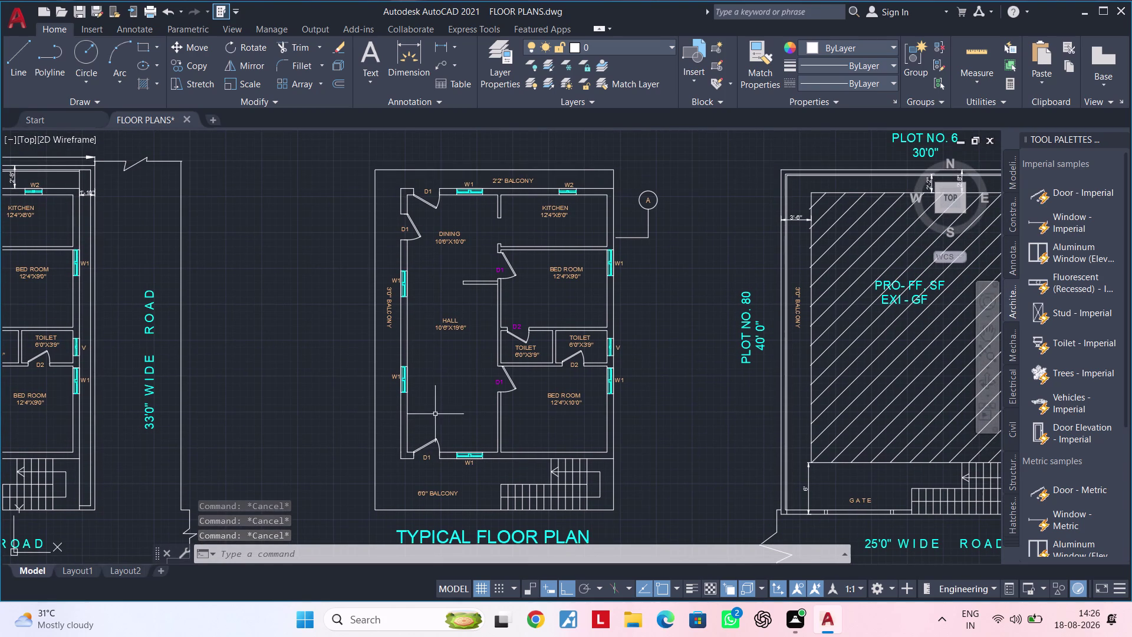
scroll(up, 3)
scroll(down, 3)
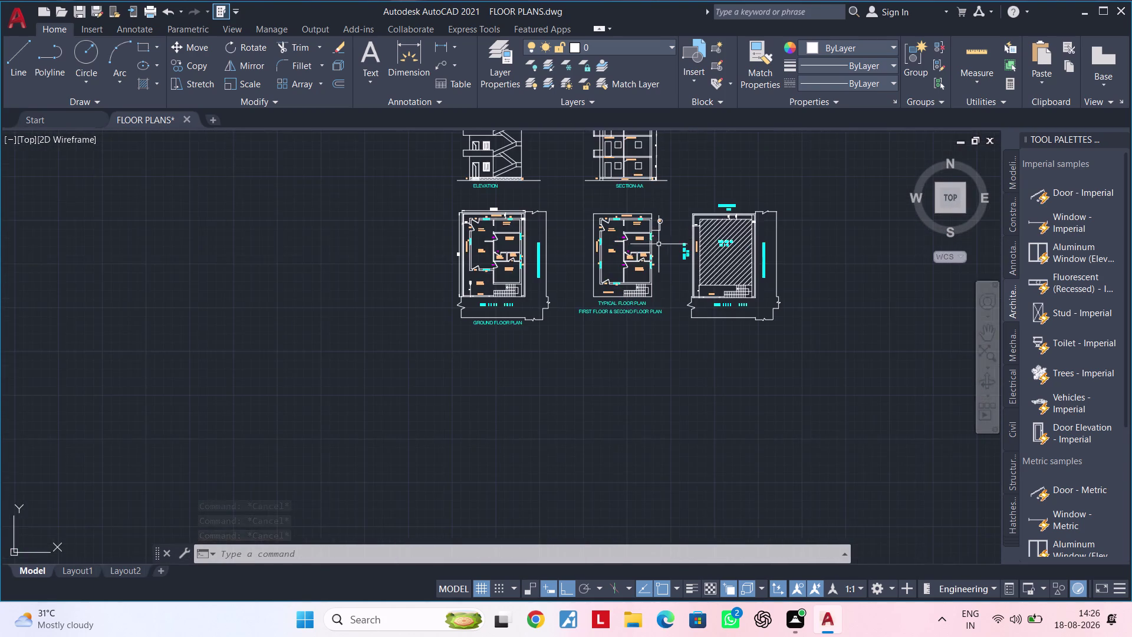
middle_drag(605, 270, 509, 375)
middle_drag(490, 355, 399, 342)
key(Escape)
key(Escape)
click(249, 163)
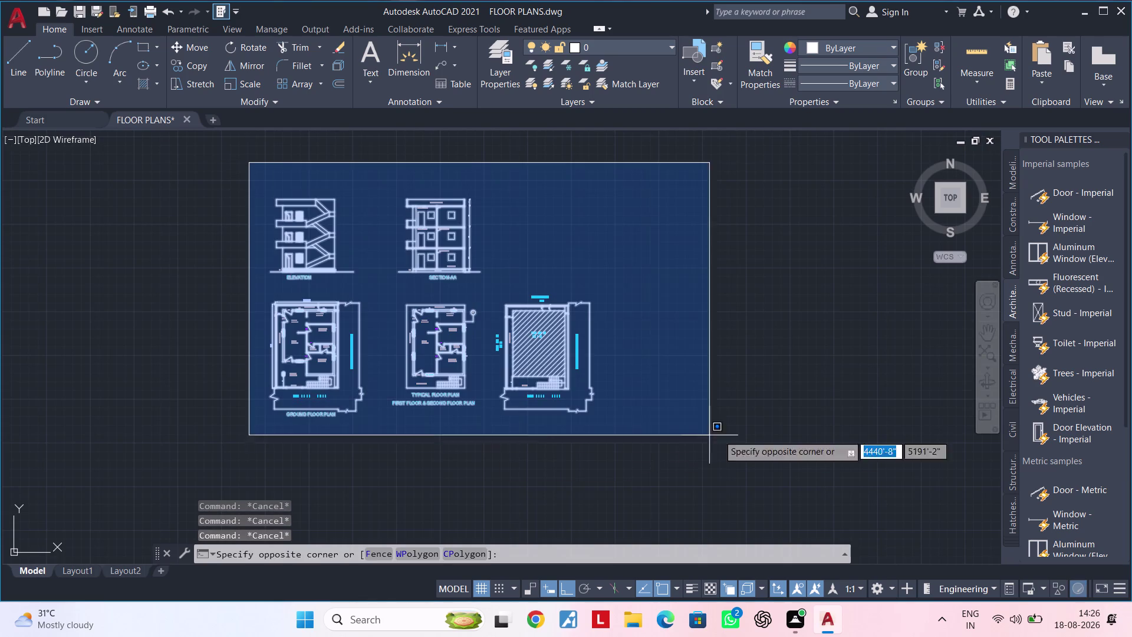
click(713, 448)
key(Escape)
key(Escape)
key(Escape)
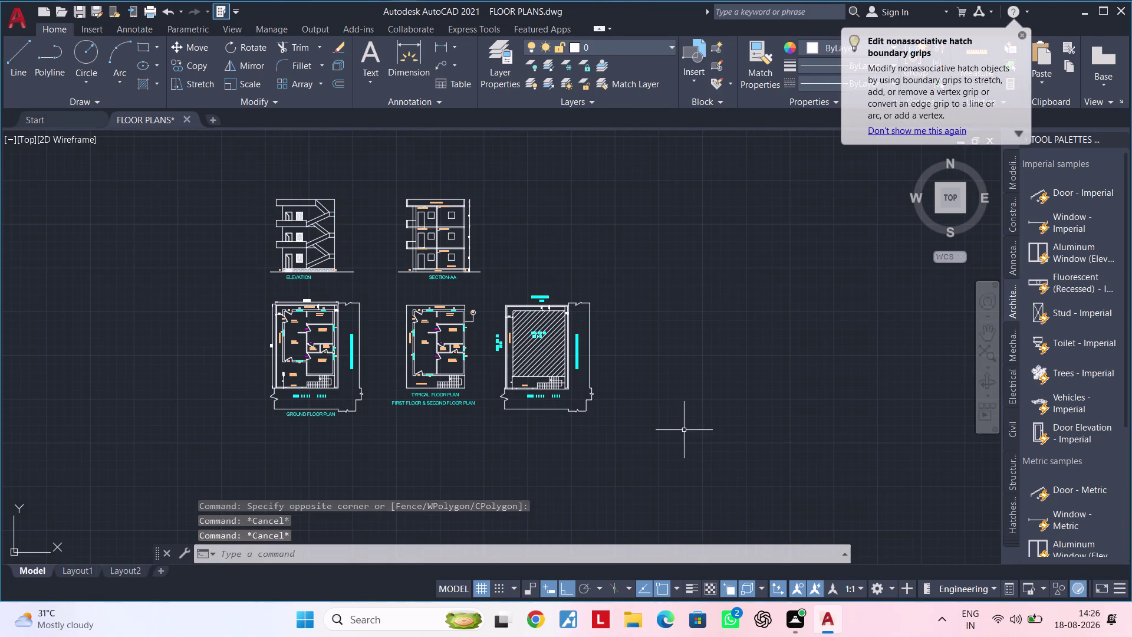
key(Escape)
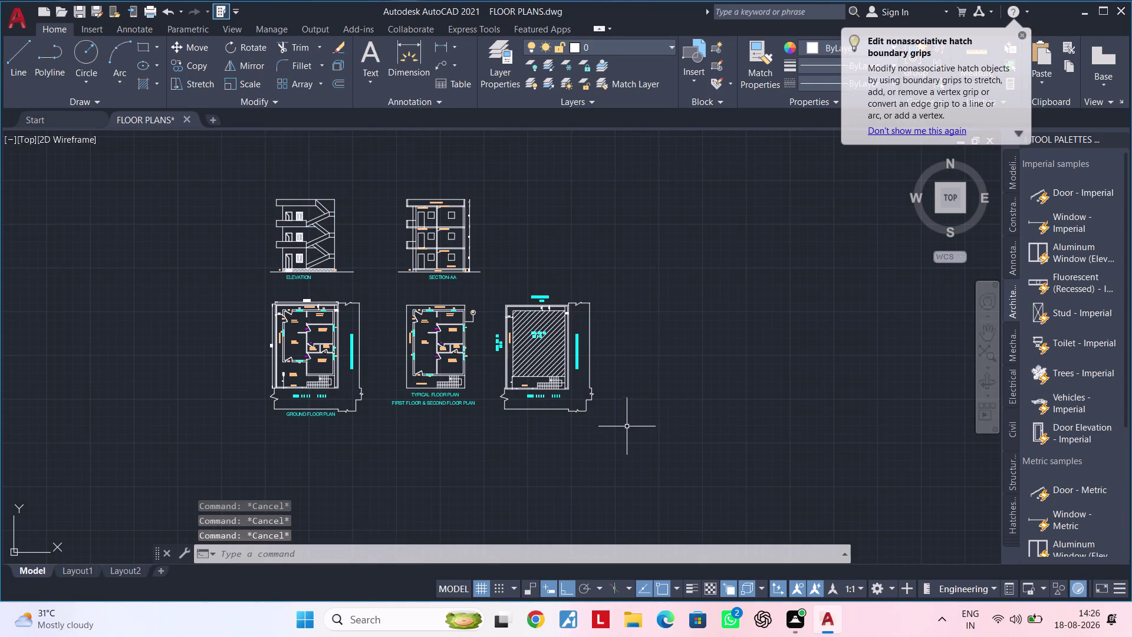
key(ctrl+p)
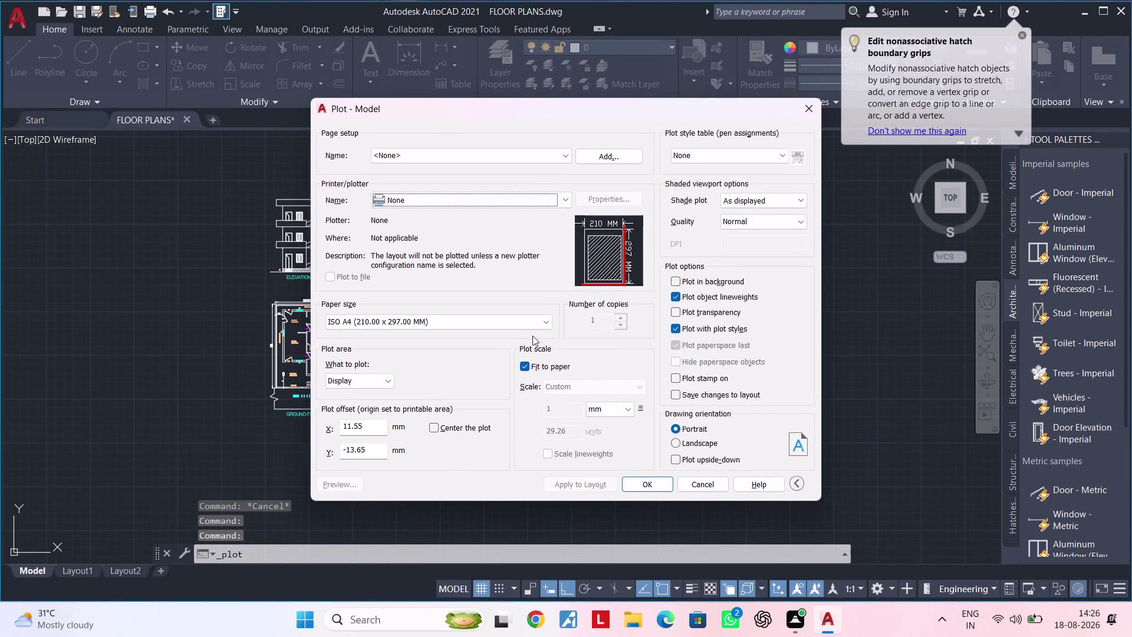
click(543, 152)
click(491, 176)
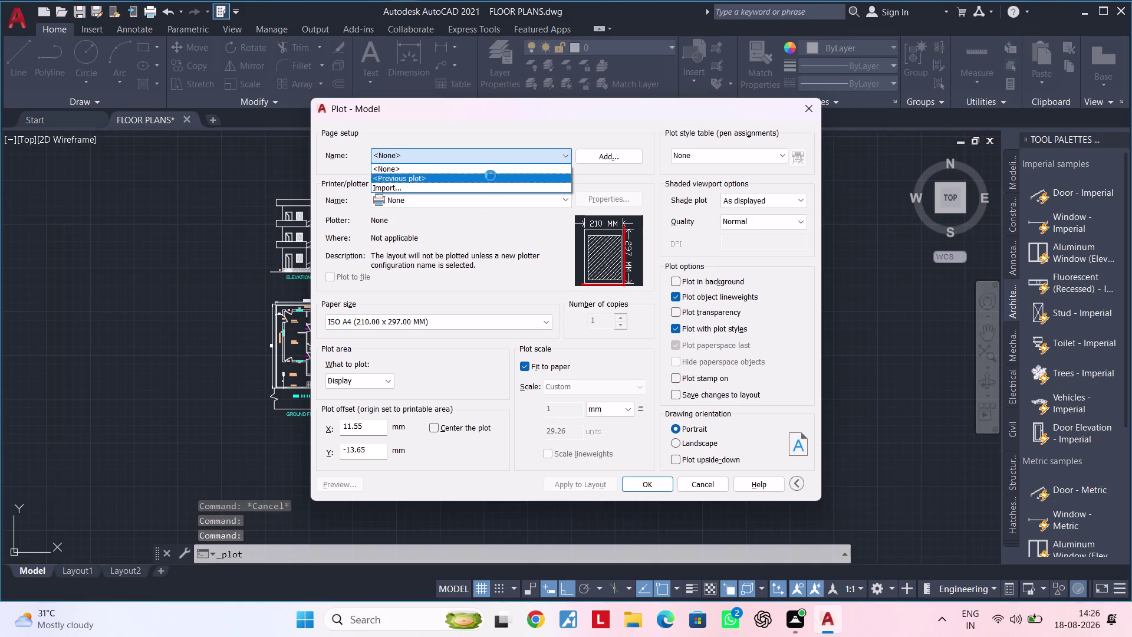
click(448, 378)
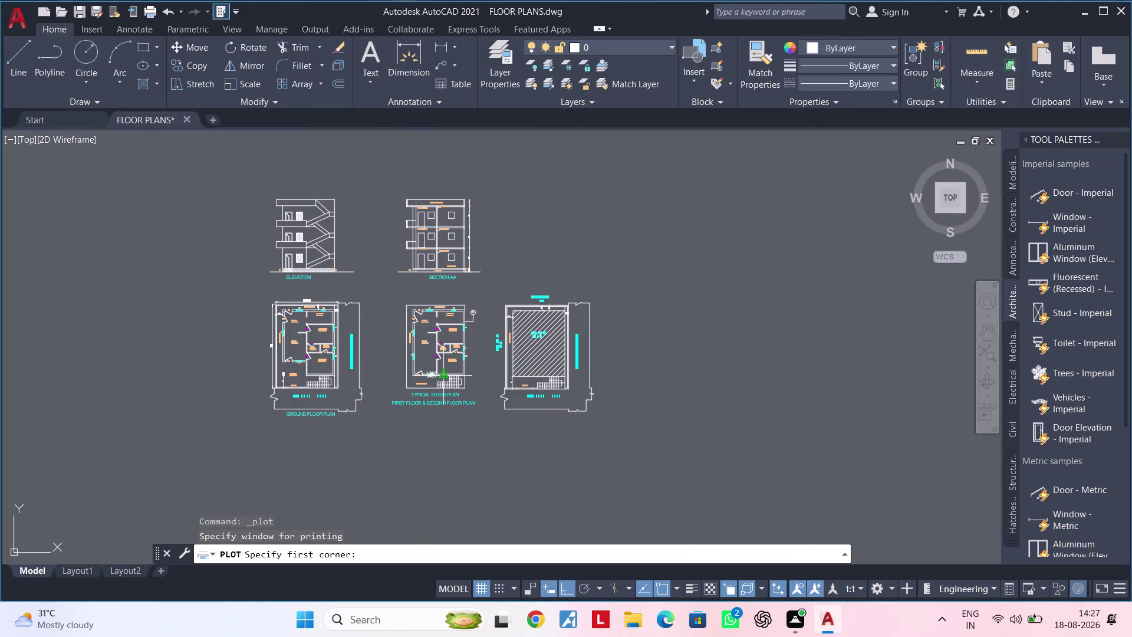
key(Escape)
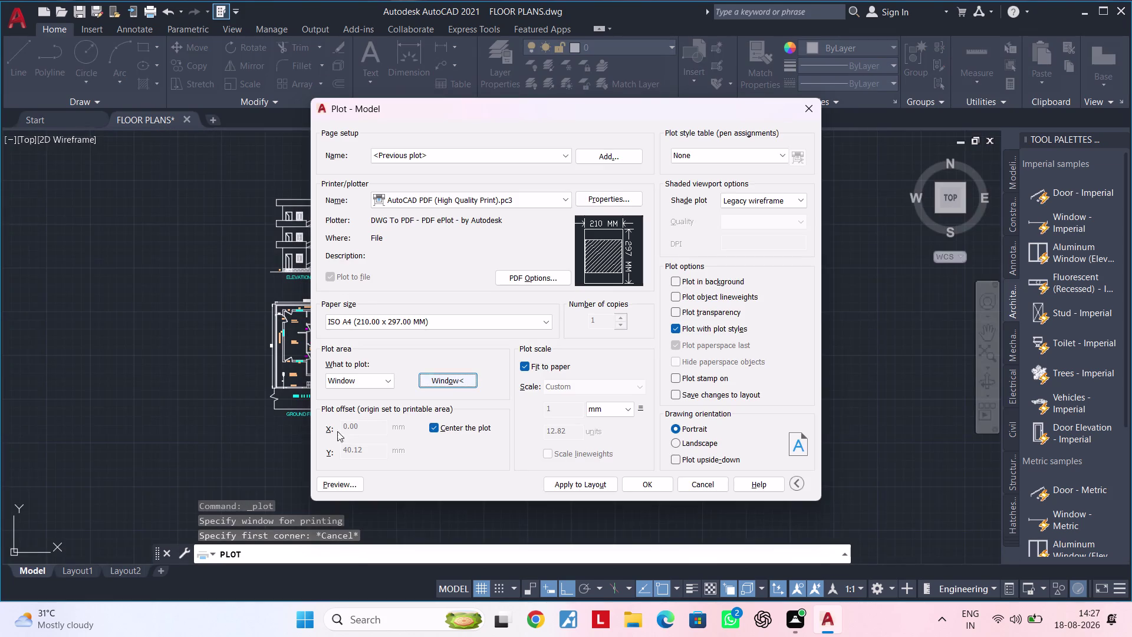
key(Escape)
key(Escape)
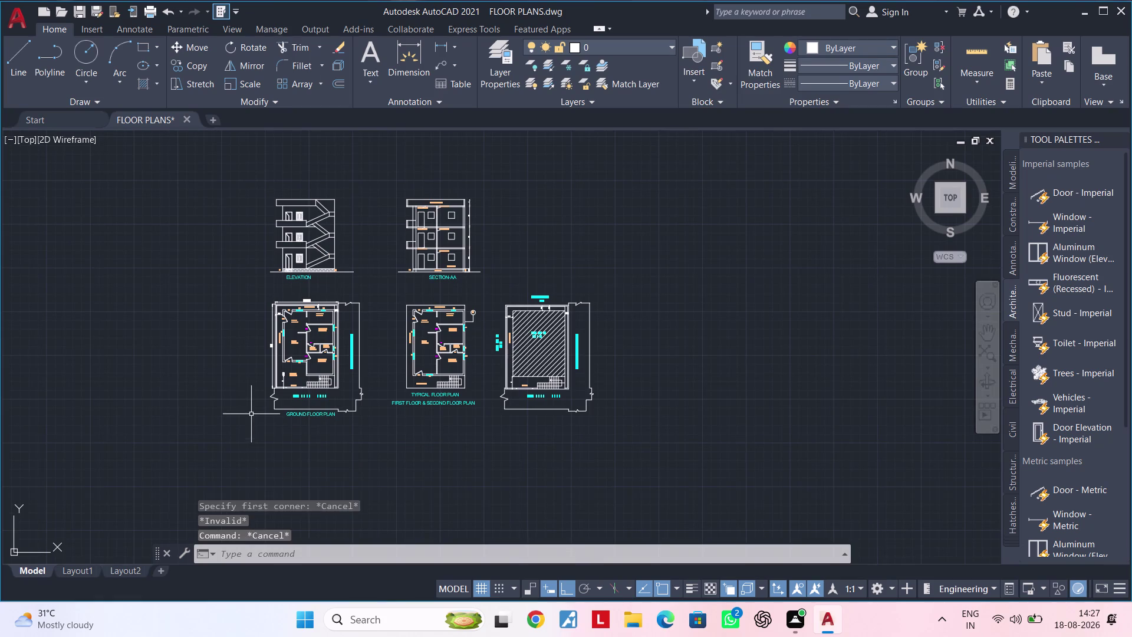
key(Escape)
key(Escape)
key(Escape)
middle_drag(242, 369, 223, 407)
key(Escape)
key(Escape)
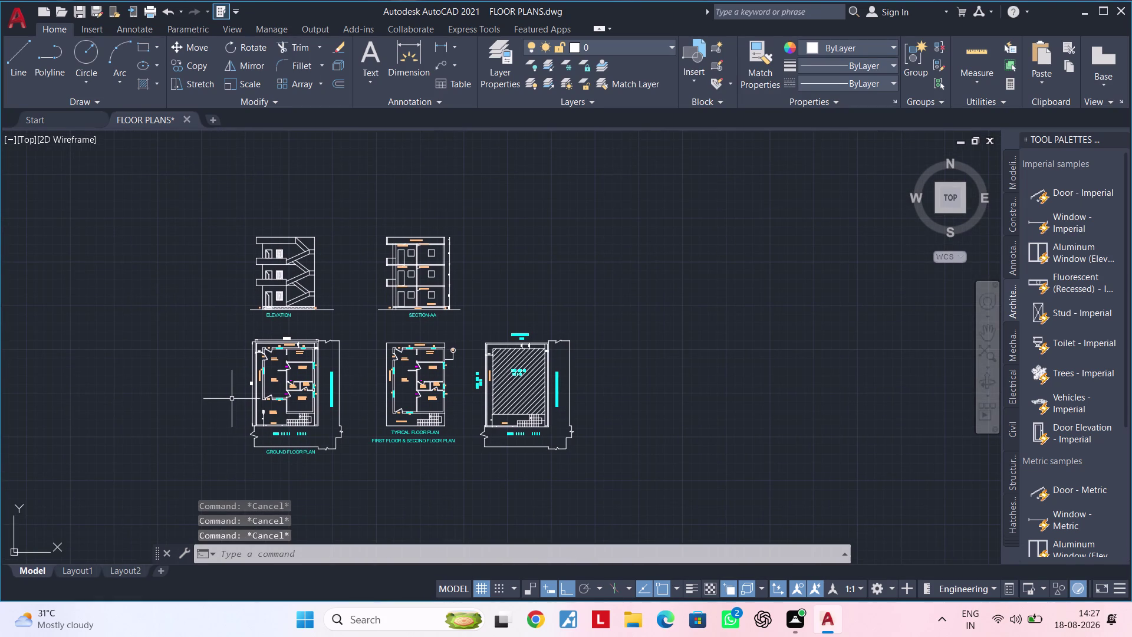
text(REC)
Draw a rectangular border enclosing the elevation, section and three floor plans.
key(space)
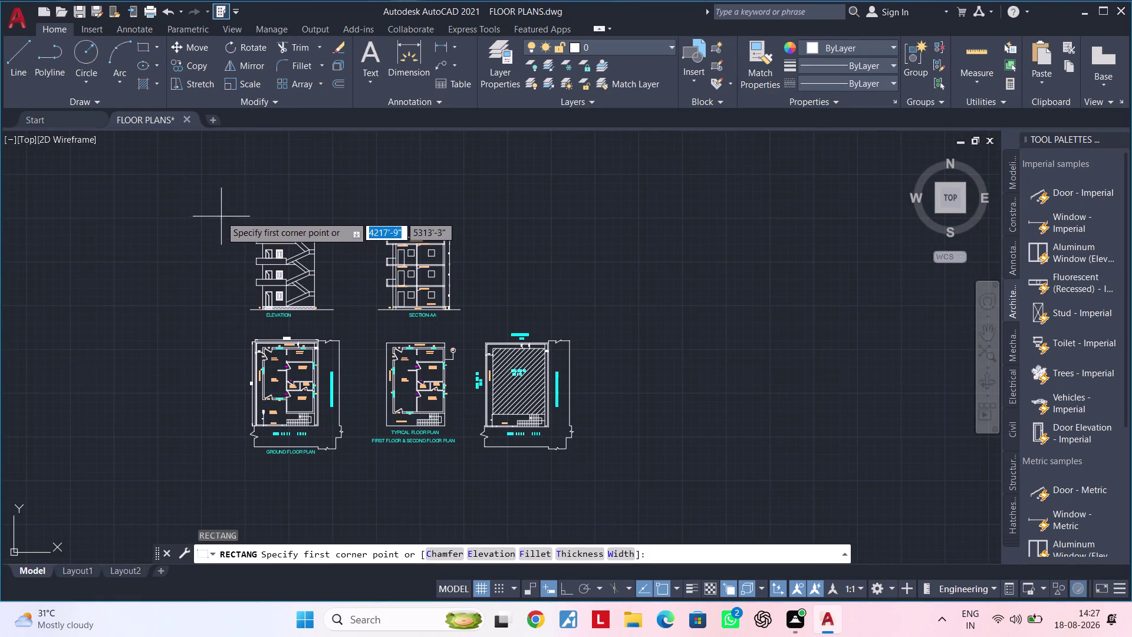
click(215, 209)
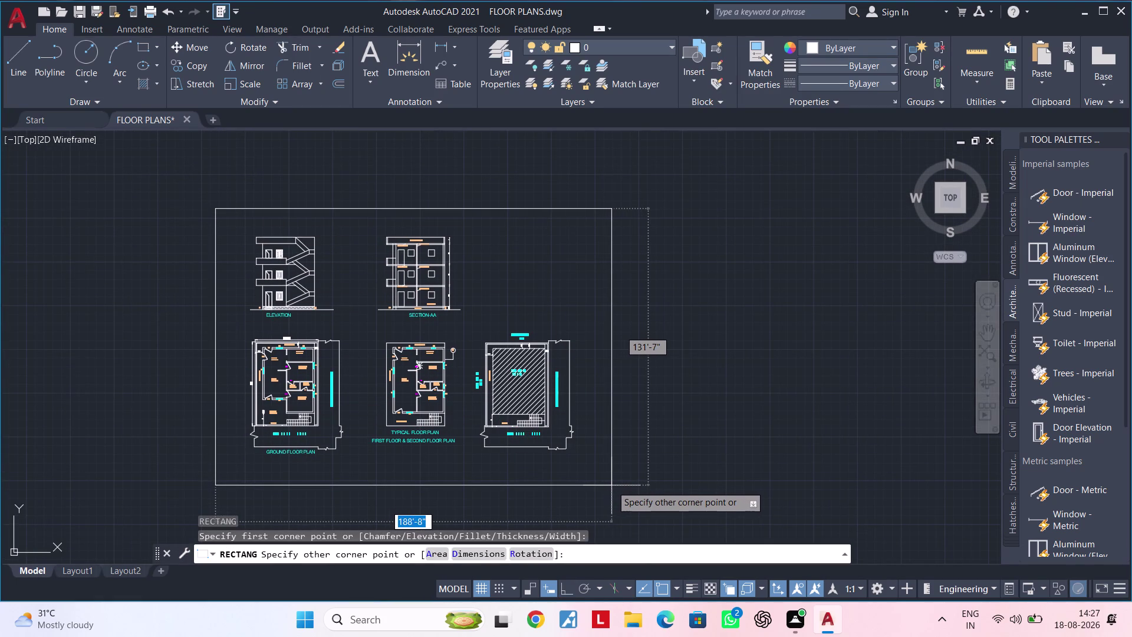
click(612, 485)
key(Escape)
key(Escape)
Centre the framed sheet in view and bring up the Plot dialog with PL.
scroll(down, 3)
middle_drag(533, 479, 544, 456)
key(Escape)
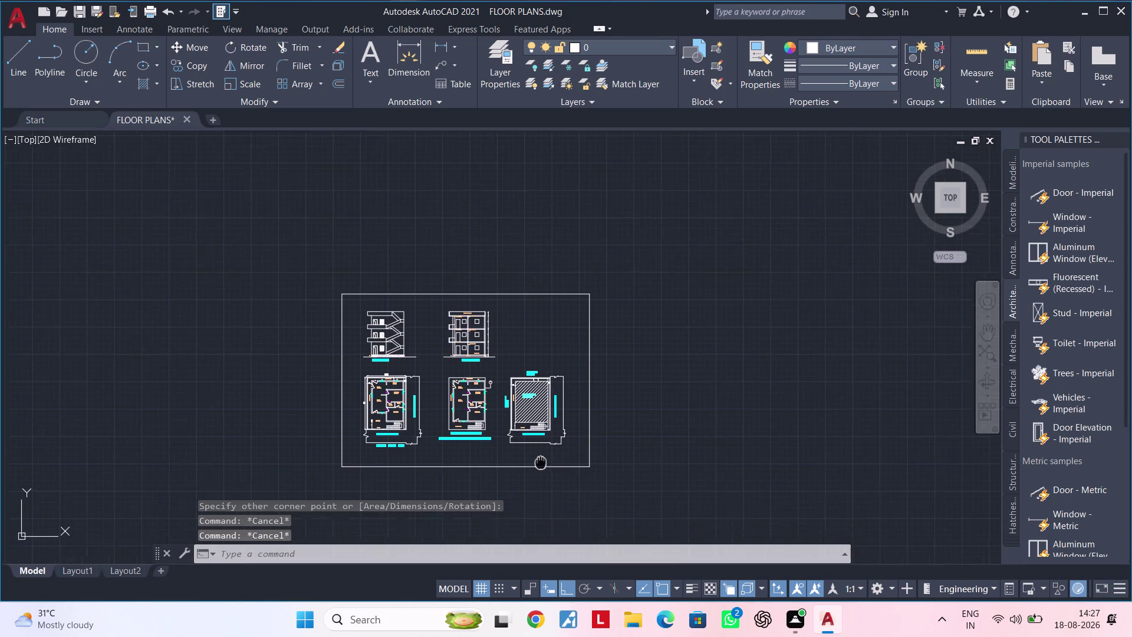
middle_drag(544, 456, 549, 440)
scroll(up, 3)
middle_drag(462, 435, 523, 484)
scroll(down, 3)
middle_drag(531, 465, 510, 450)
key(Escape)
key(Escape)
key(Escape)
middle_drag(505, 447, 474, 443)
key(Escape)
key(Escape)
key(Escape)
key(Escape)
key(Escape)
key(Escape)
key(Escape)
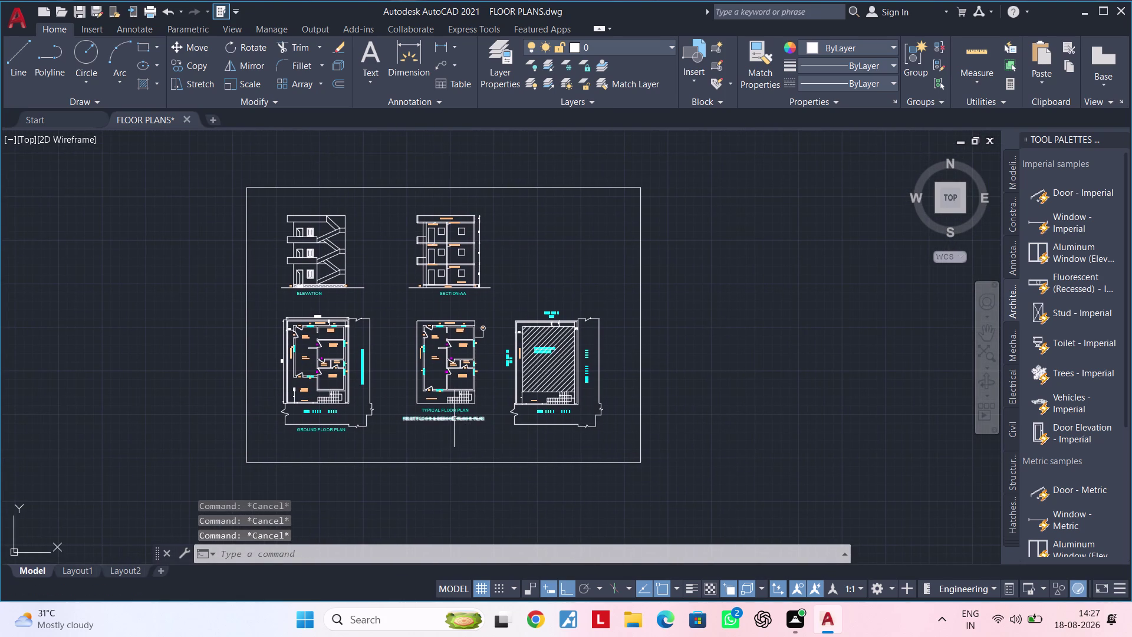
key(Escape)
key(Escape)
key(Escape)
key(Escape)
text(PL)
click(494, 469)
click(443, 151)
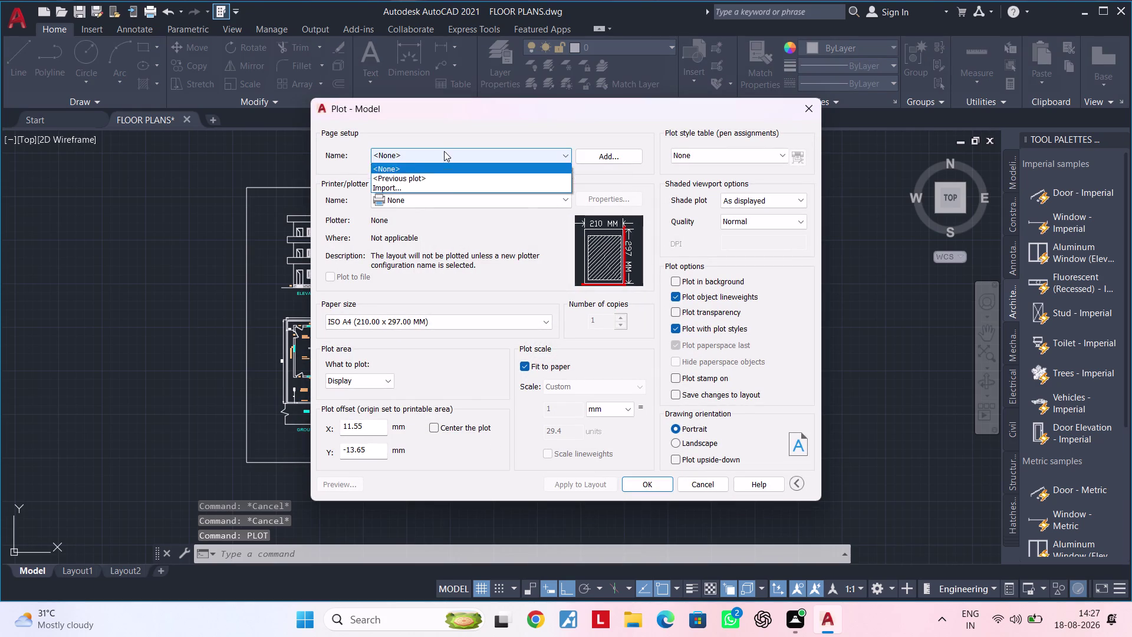
Reuse the previous plot settings, window the sheet frame as plot area, and preview.
click(445, 176)
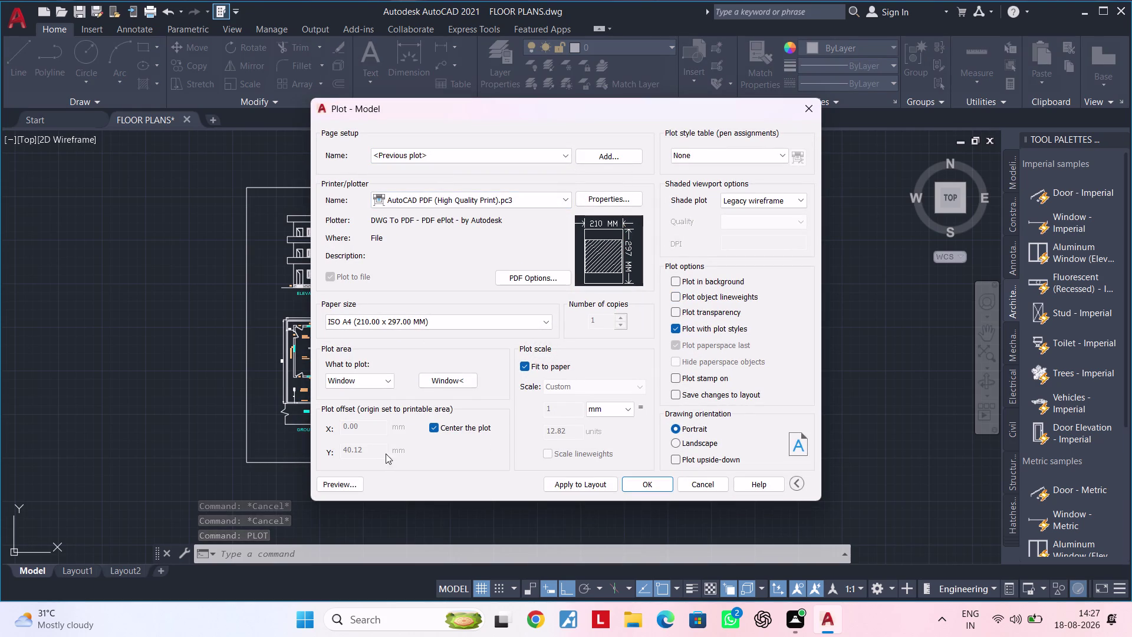
click(433, 381)
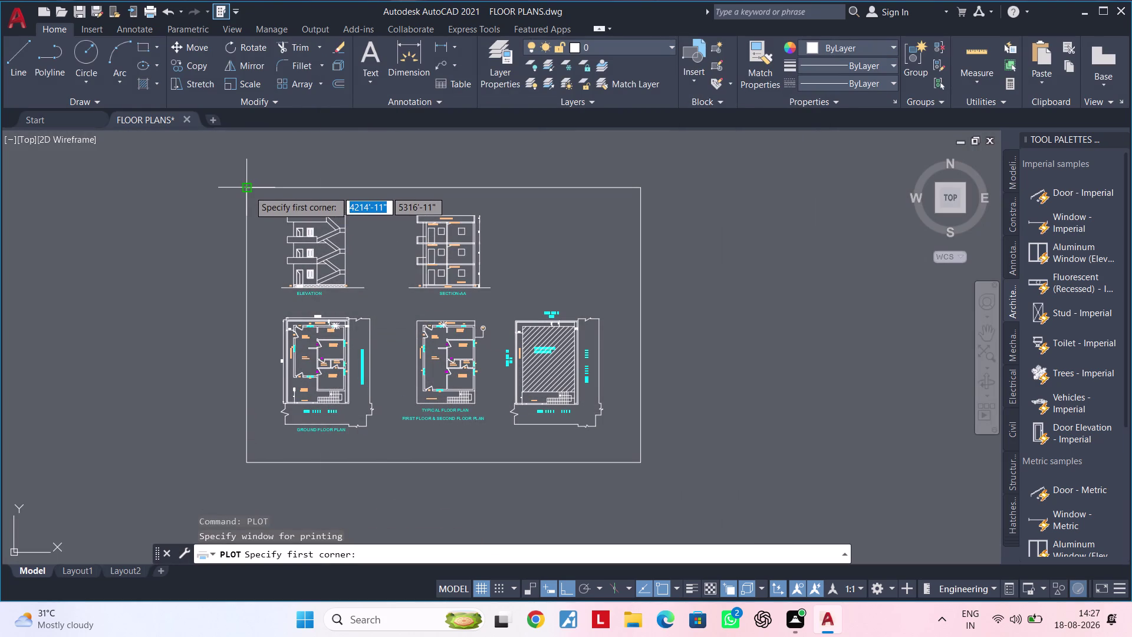
click(231, 177)
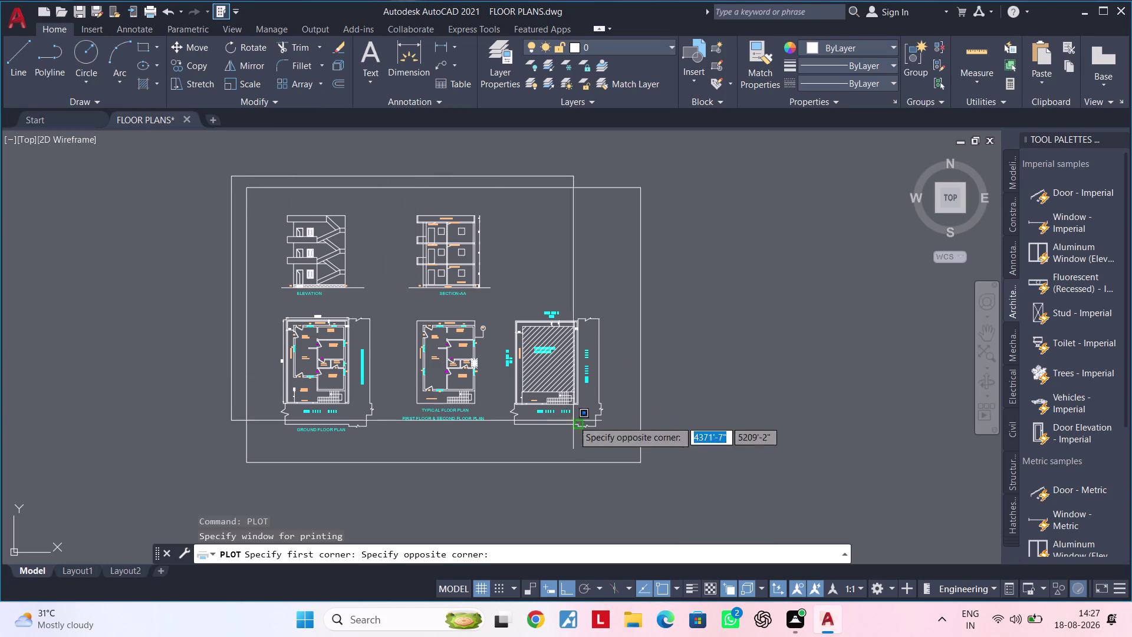
click(671, 476)
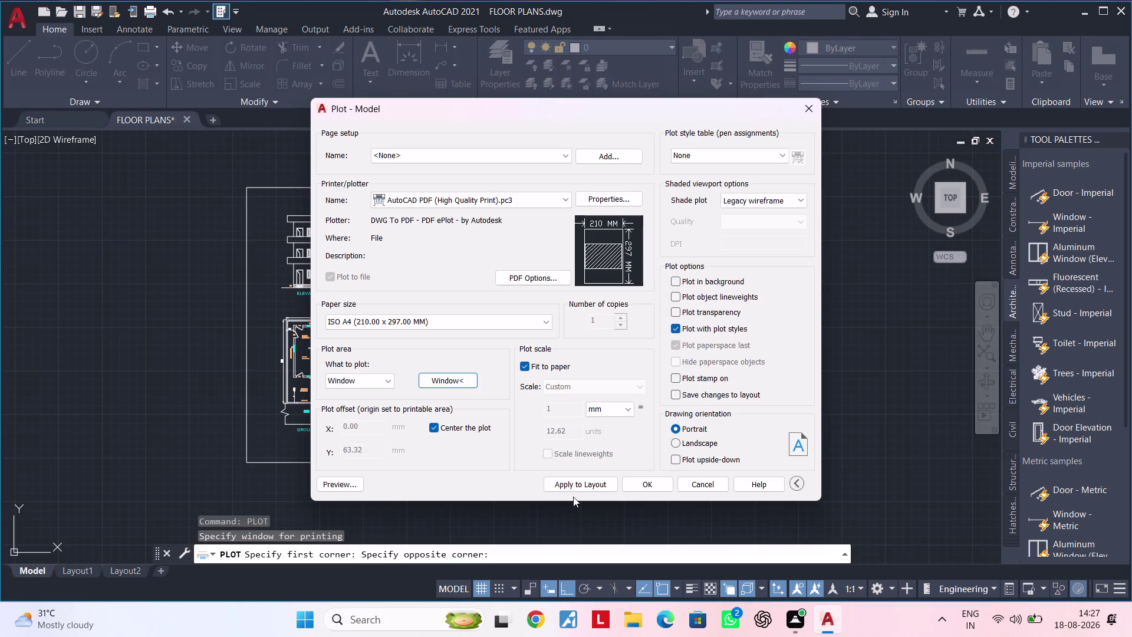
click(345, 486)
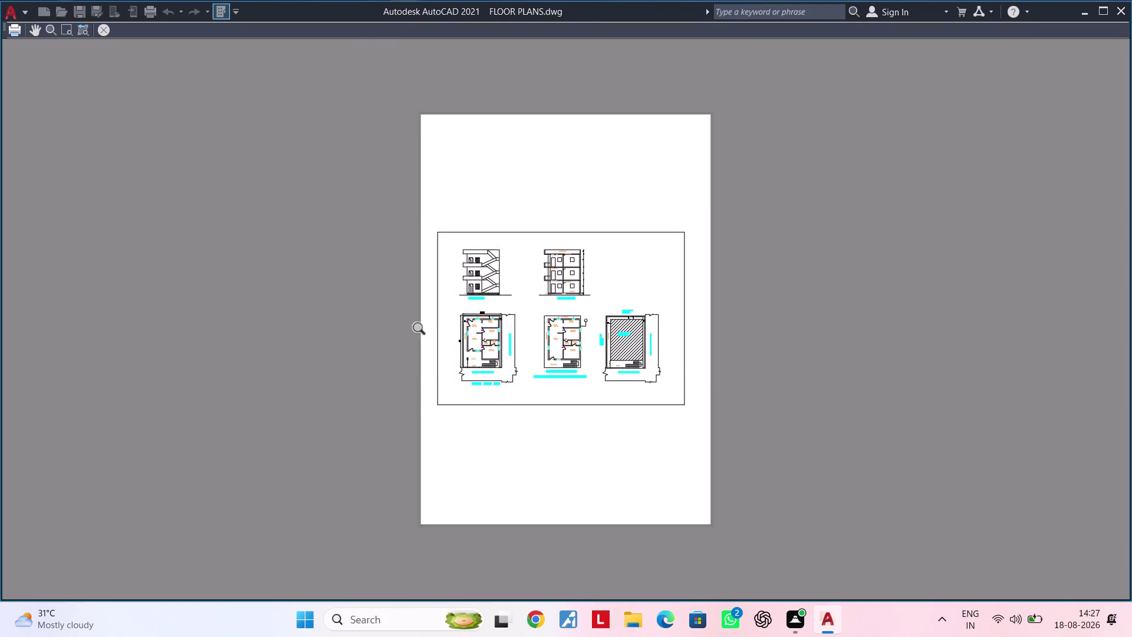
Zoom and pan the preview over the ground floor plan, section brick walls and slabs.
scroll(up, 3)
scroll(up, 3)
scroll(down, 3)
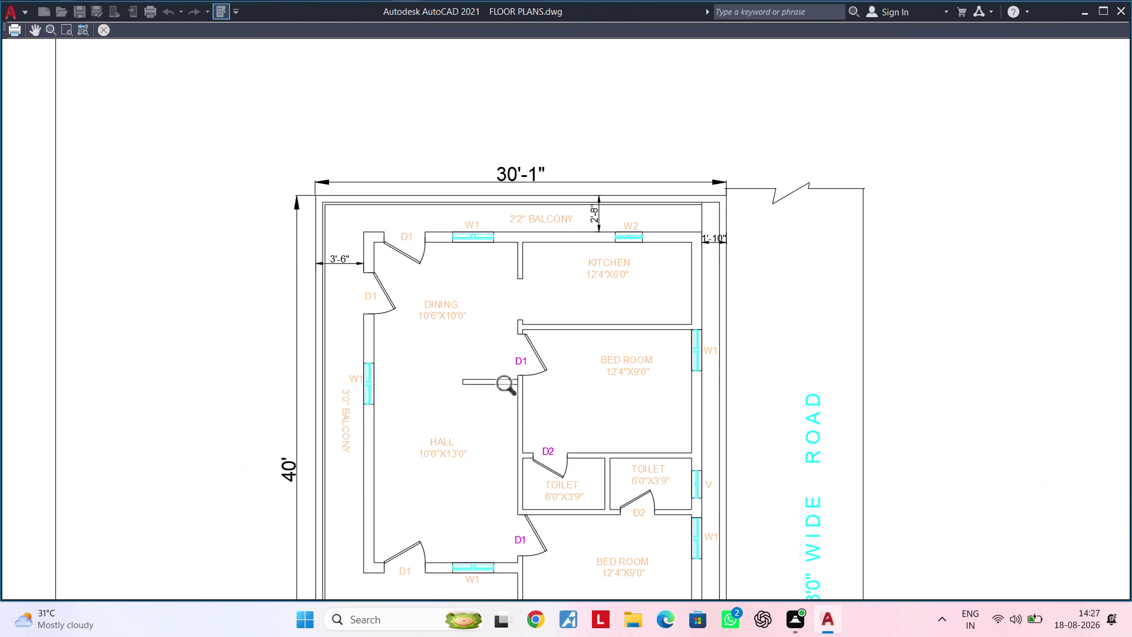
scroll(up, 3)
scroll(up, 3)
scroll(down, 3)
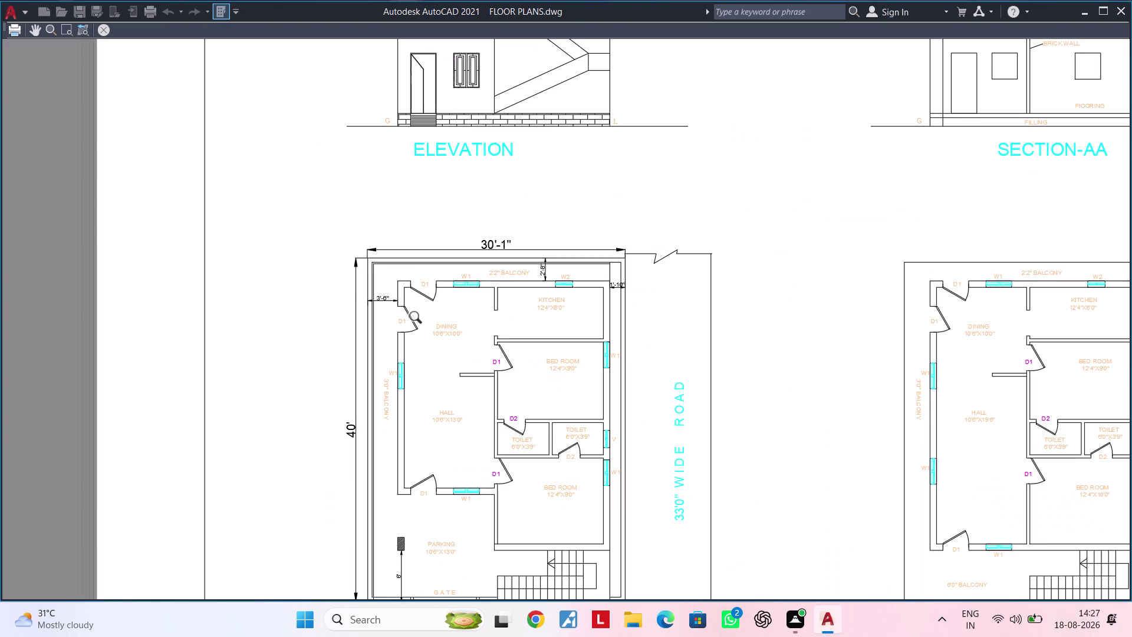
middle_drag(527, 331, 211, 334)
middle_drag(648, 323, 607, 347)
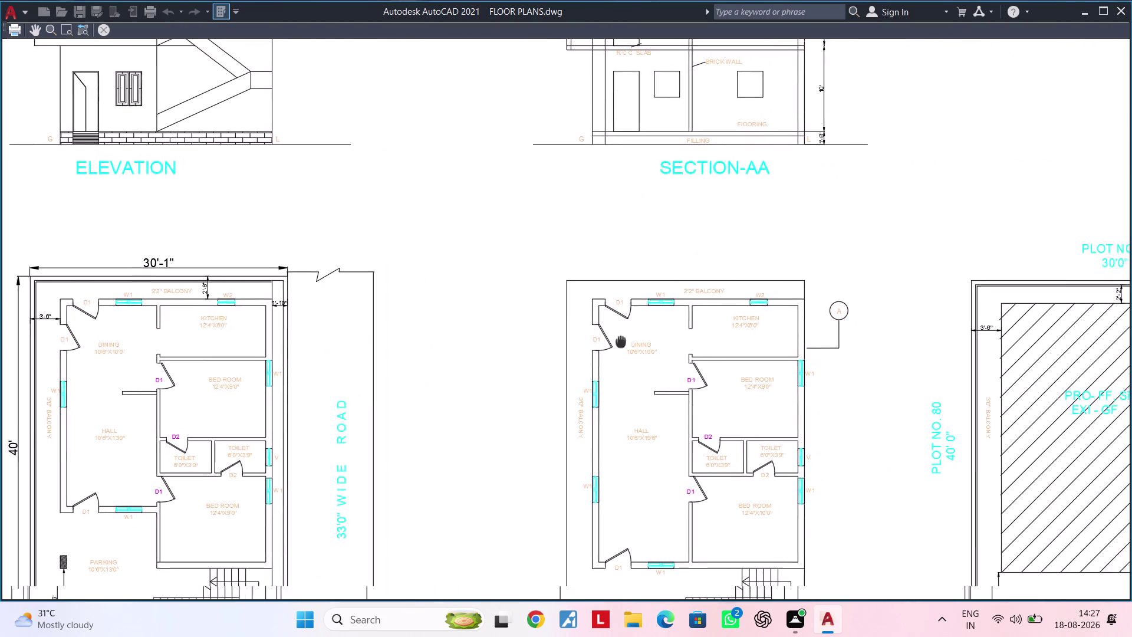
middle_drag(607, 347, 578, 360)
scroll(up, 3)
scroll(up, 3)
scroll(down, 3)
middle_drag(606, 313, 619, 453)
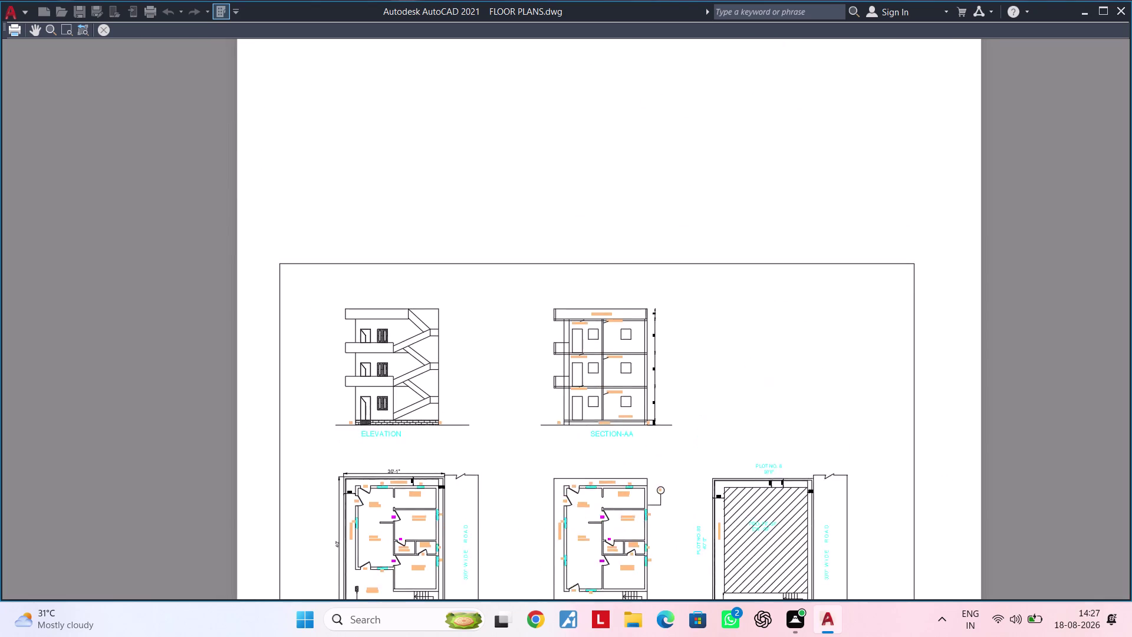
scroll(up, 3)
middle_drag(286, 365, 384, 346)
scroll(up, 3)
scroll(down, 3)
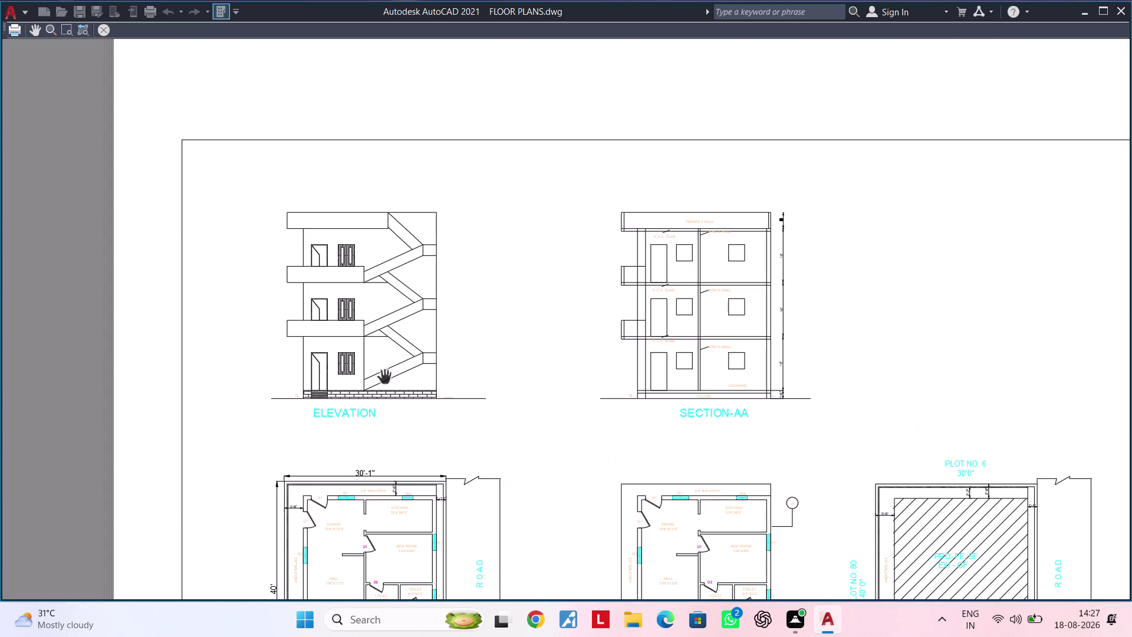
middle_drag(422, 370, 303, 378)
scroll(up, 3)
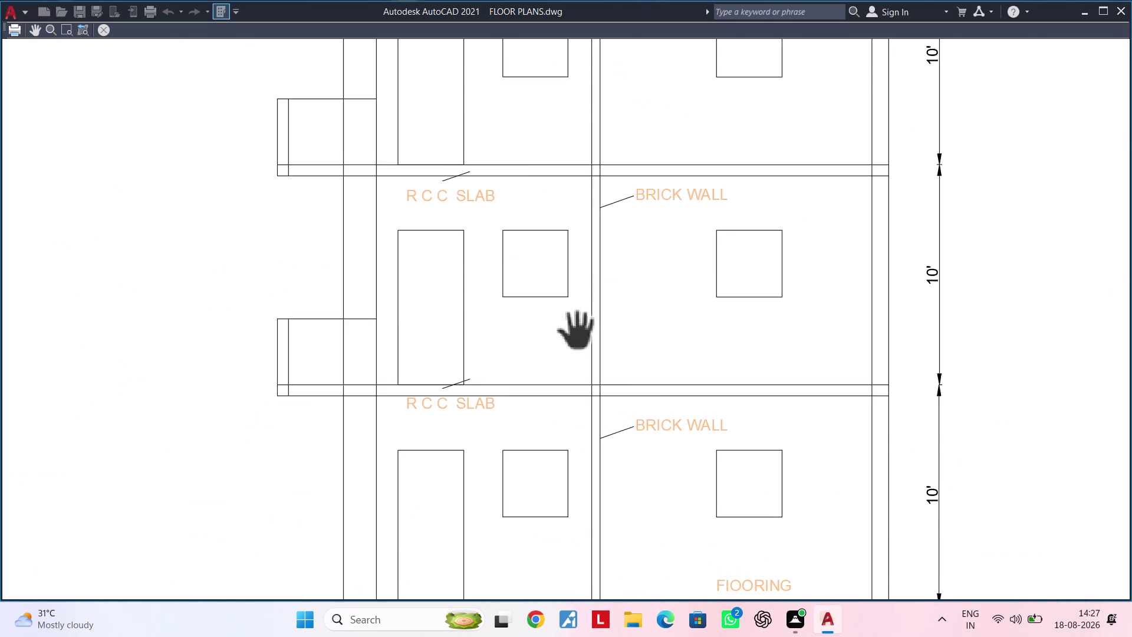
scroll(down, 3)
middle_drag(664, 342, 497, 380)
scroll(up, 3)
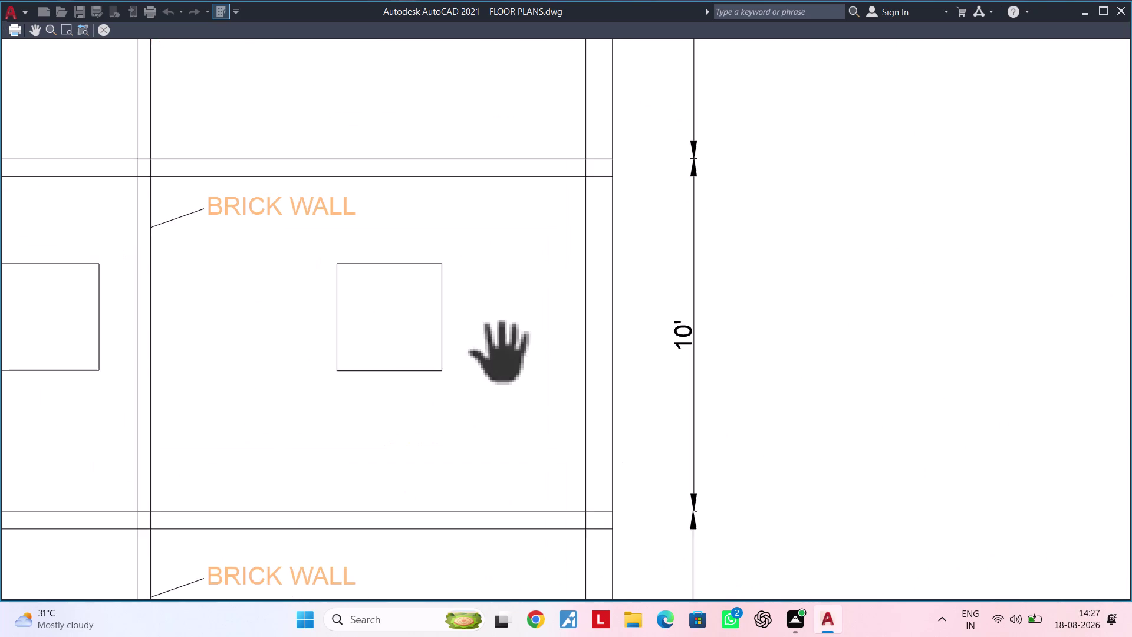
scroll(down, 3)
middle_drag(507, 365, 595, 230)
middle_drag(568, 323, 601, 261)
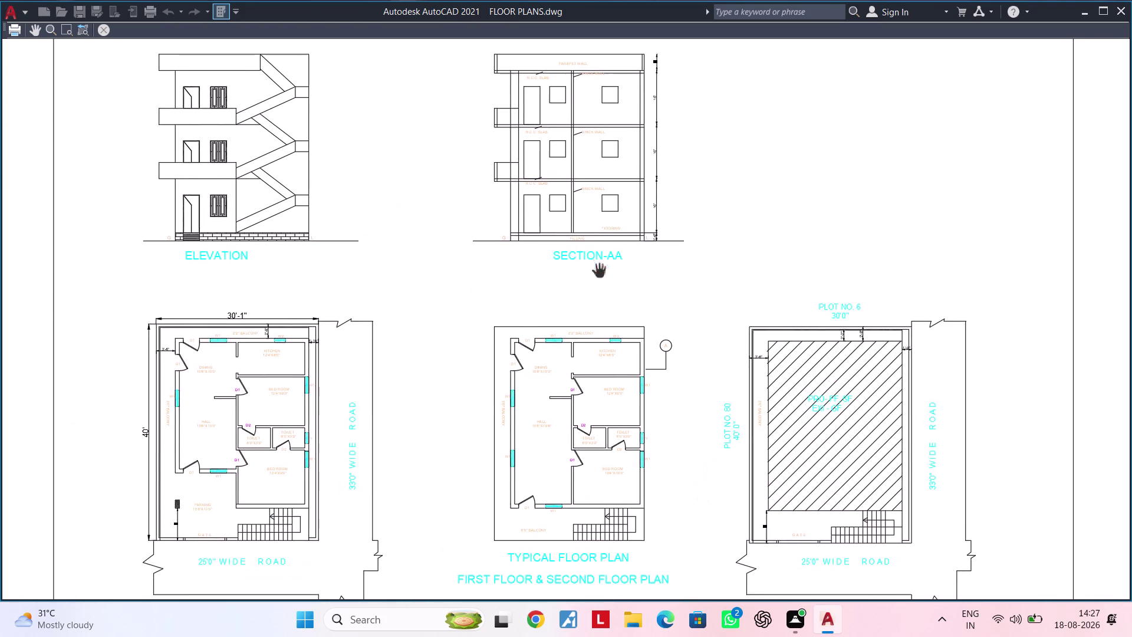
middle_drag(584, 292, 631, 238)
middle_drag(526, 284, 608, 240)
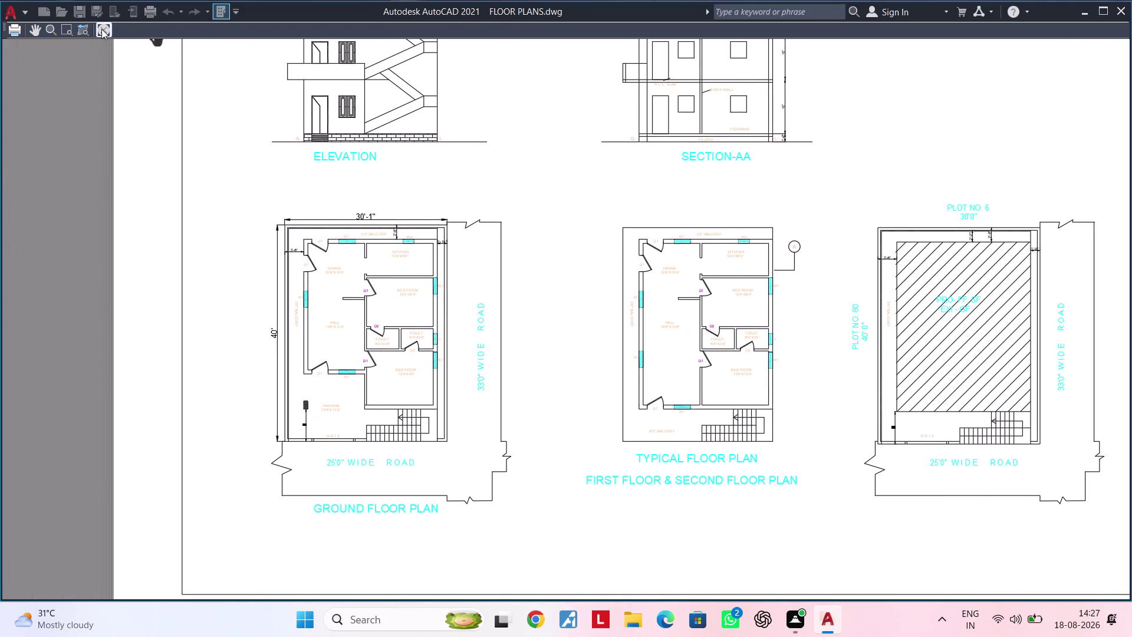
Exit the preview, close the Plot dialog without plotting, and pan to Section AA.
click(101, 29)
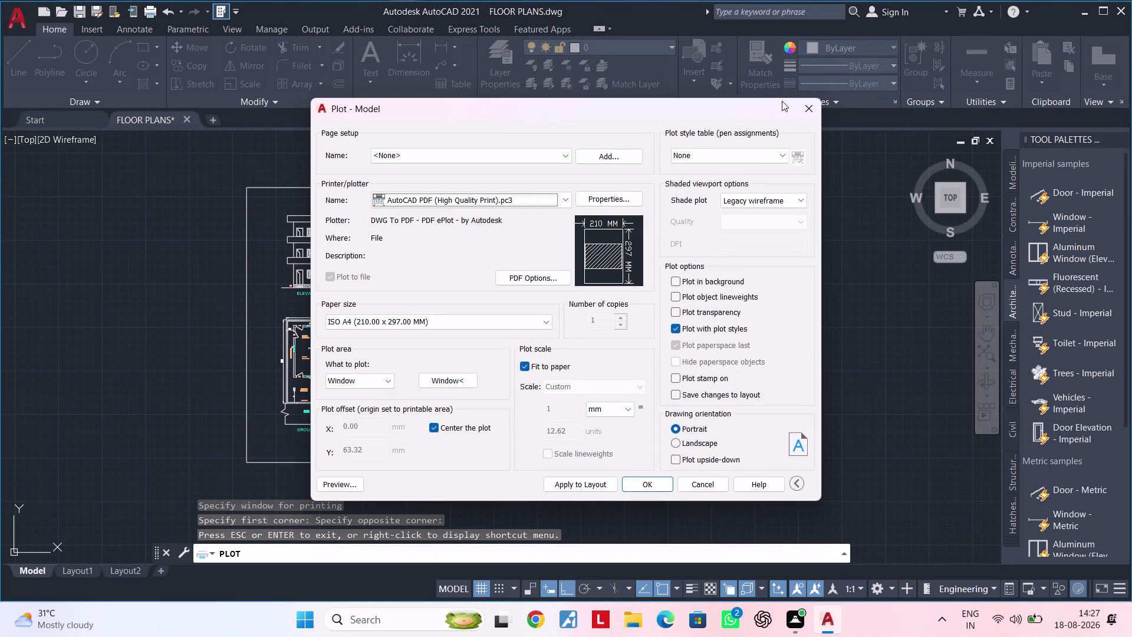
click(806, 105)
scroll(up, 3)
middle_drag(466, 205, 455, 289)
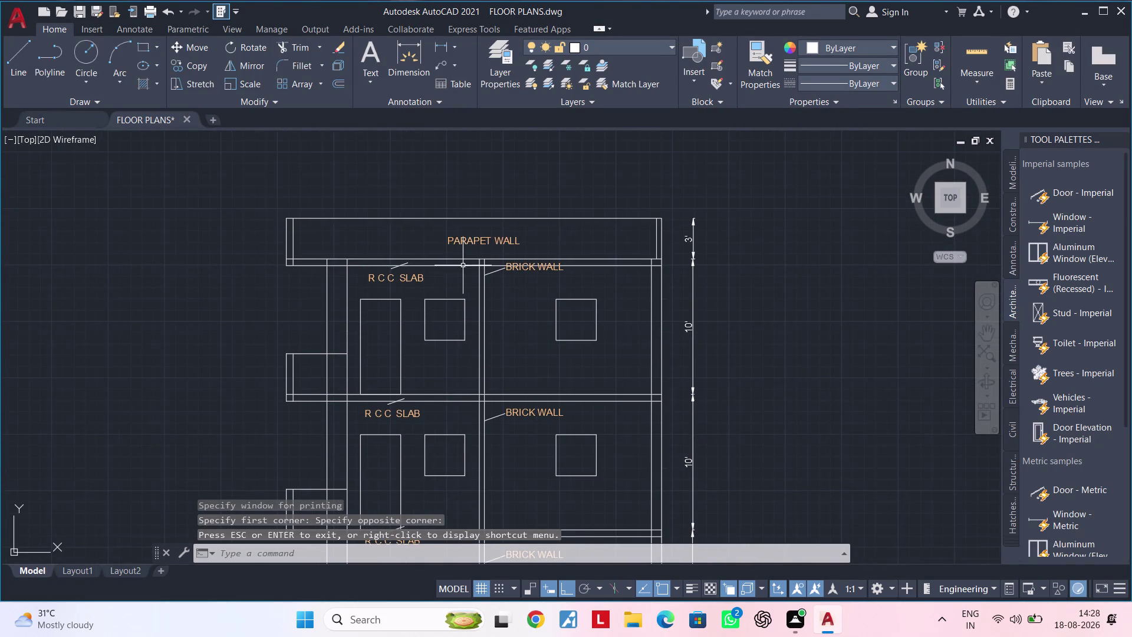
Starting from the PARAPET WALL label, change the TEXT layer colour to magenta.
click(468, 243)
click(596, 47)
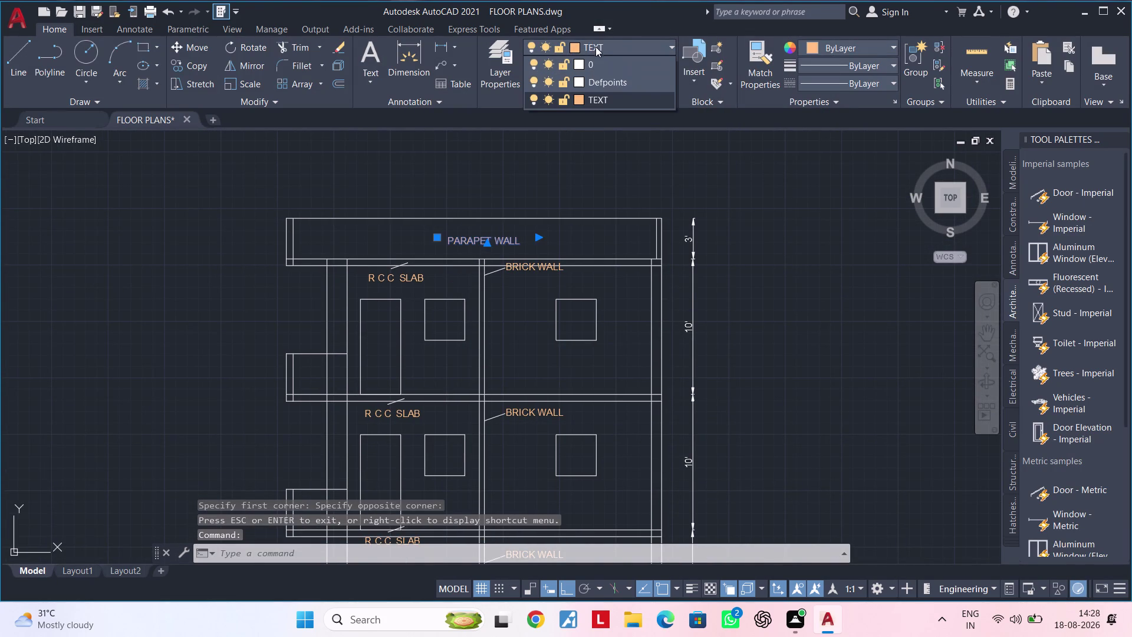
click(582, 99)
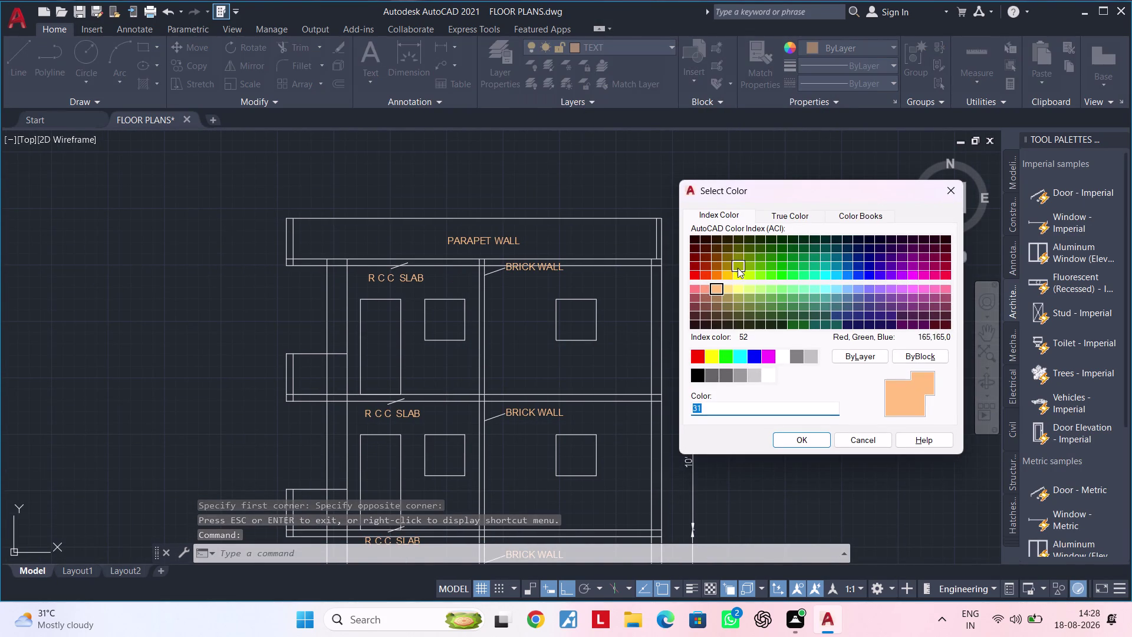
click(716, 273)
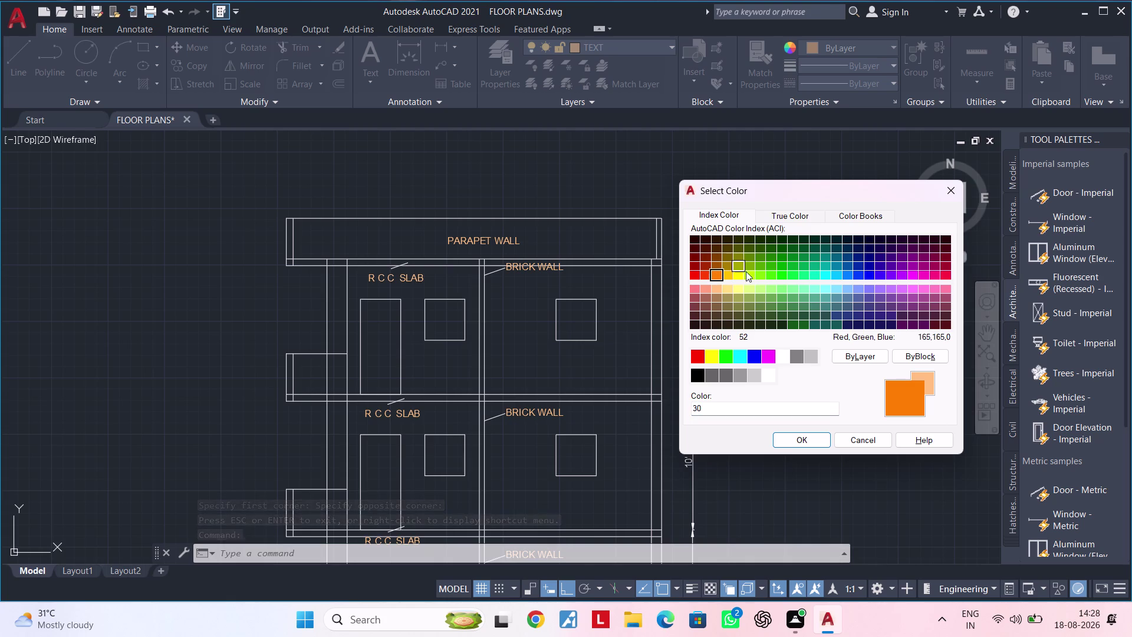
click(845, 273)
click(838, 274)
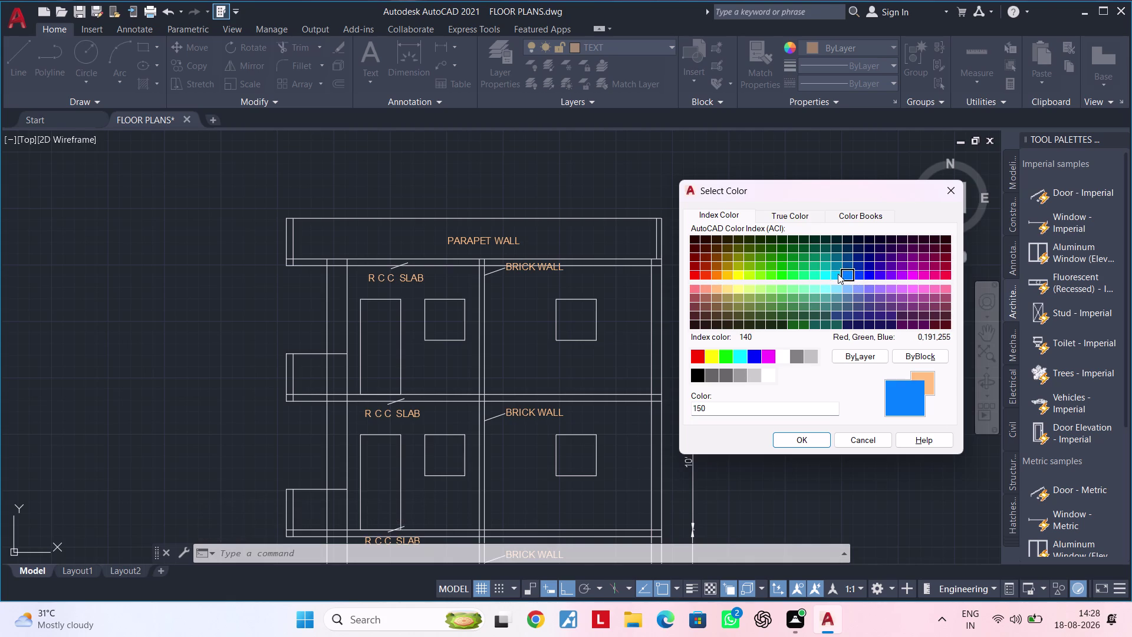
click(769, 353)
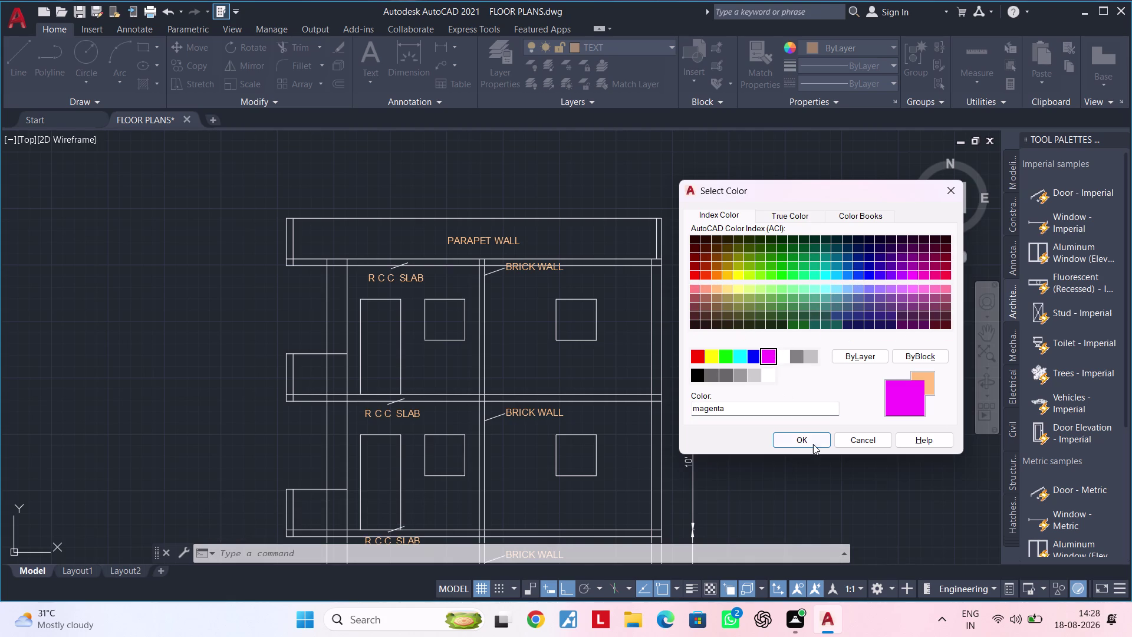
click(813, 444)
Check the magenta labels across Section AA and the floor plans, then select door D1.
scroll(down, 3)
middle_drag(808, 364, 792, 317)
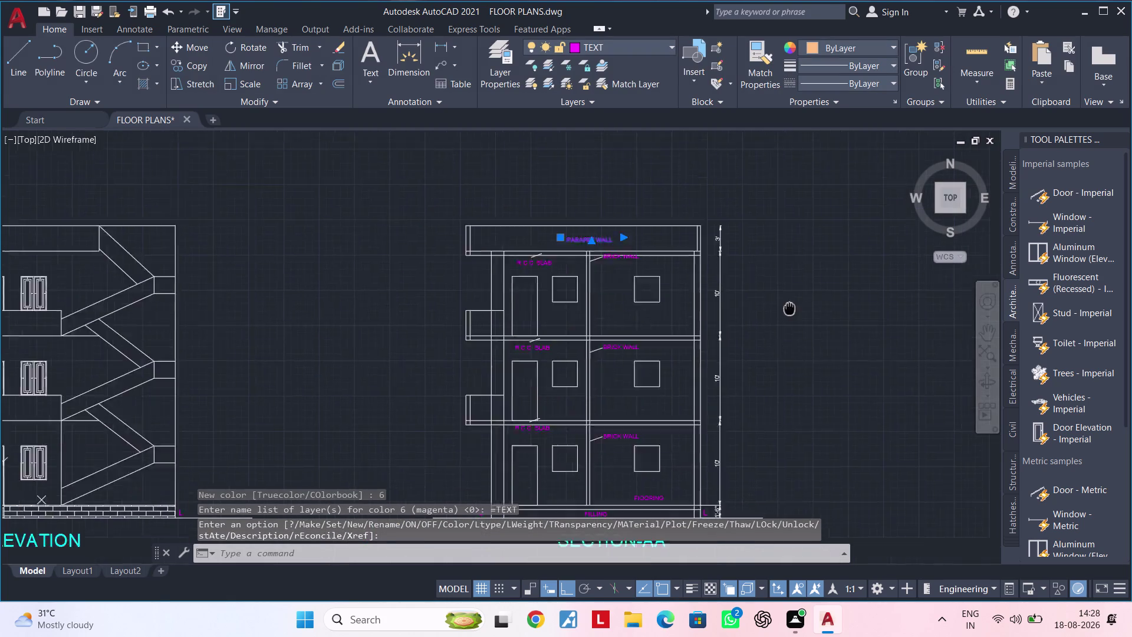
middle_drag(792, 317, 787, 209)
scroll(down, 3)
middle_drag(787, 253, 799, 173)
scroll(down, 3)
scroll(up, 3)
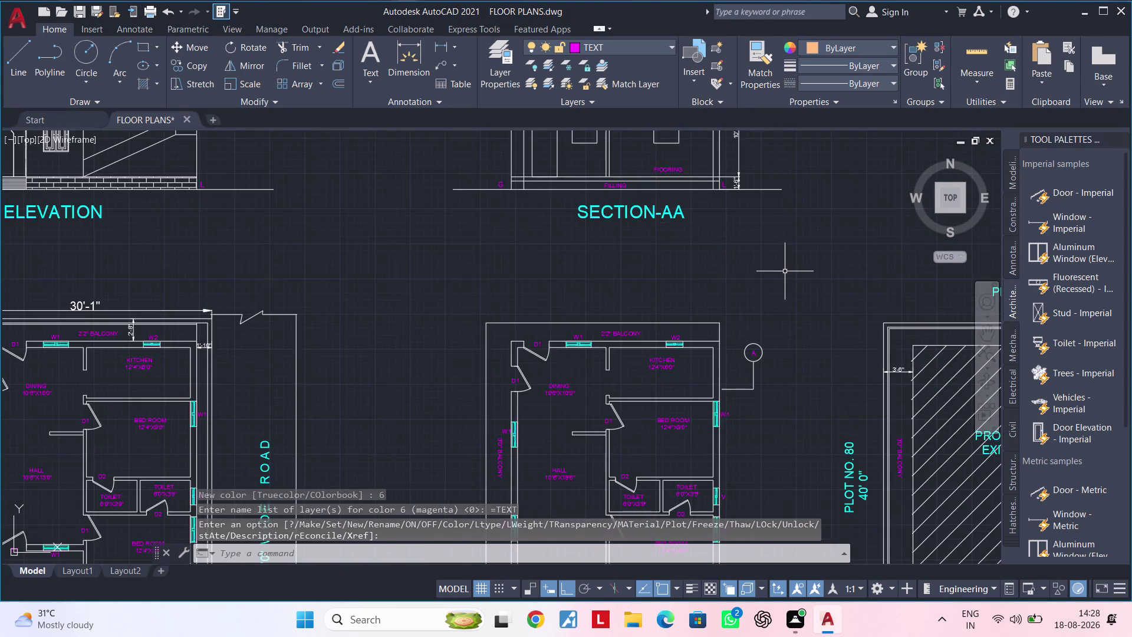
middle_drag(785, 270, 757, 222)
scroll(up, 3)
scroll(down, 3)
middle_drag(609, 283, 612, 276)
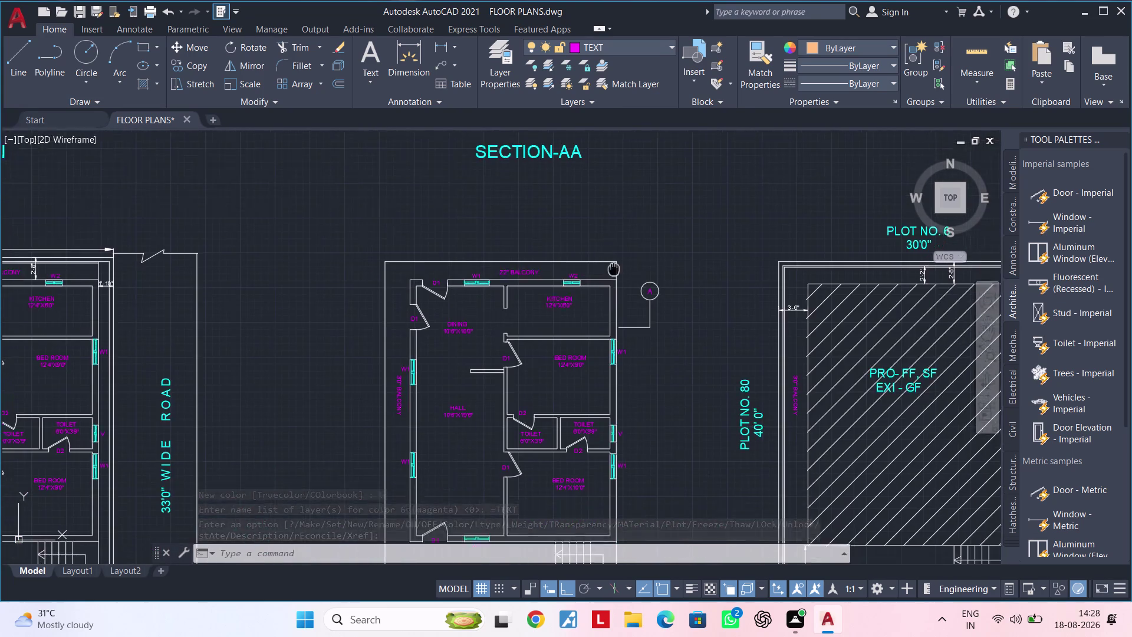
middle_drag(612, 276, 672, 161)
middle_drag(661, 258, 682, 217)
middle_drag(647, 259, 644, 300)
scroll(up, 3)
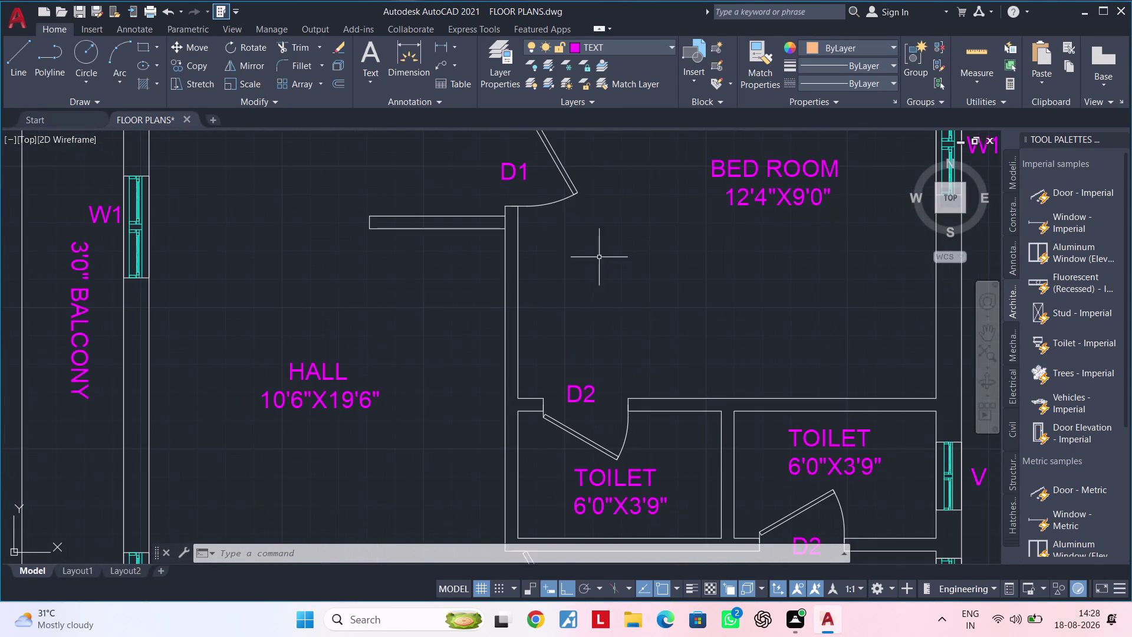
click(566, 196)
middle_drag(598, 180, 613, 300)
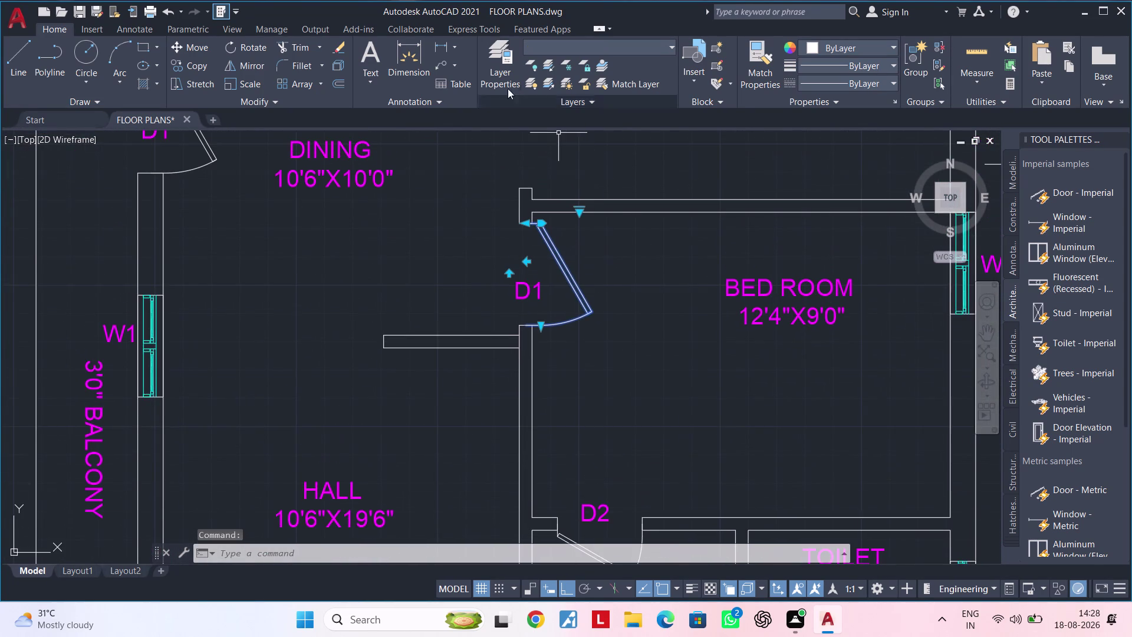
Create a new layer named DOOR with orange-red index colour 20.
click(502, 72)
key(d)
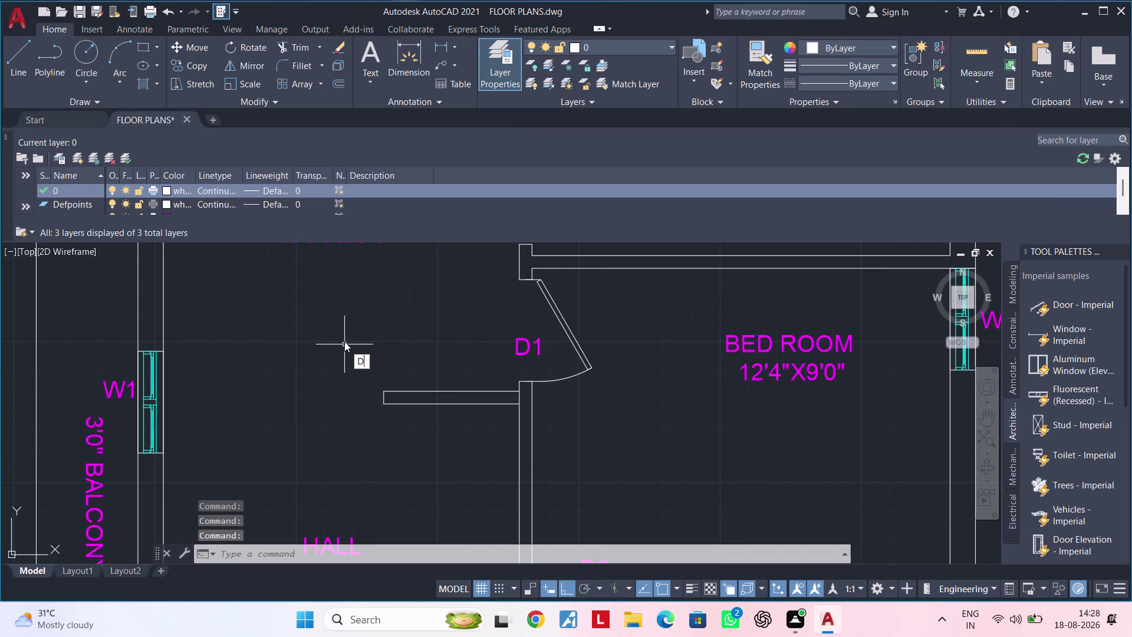
key(o)
key(Escape)
key(Escape)
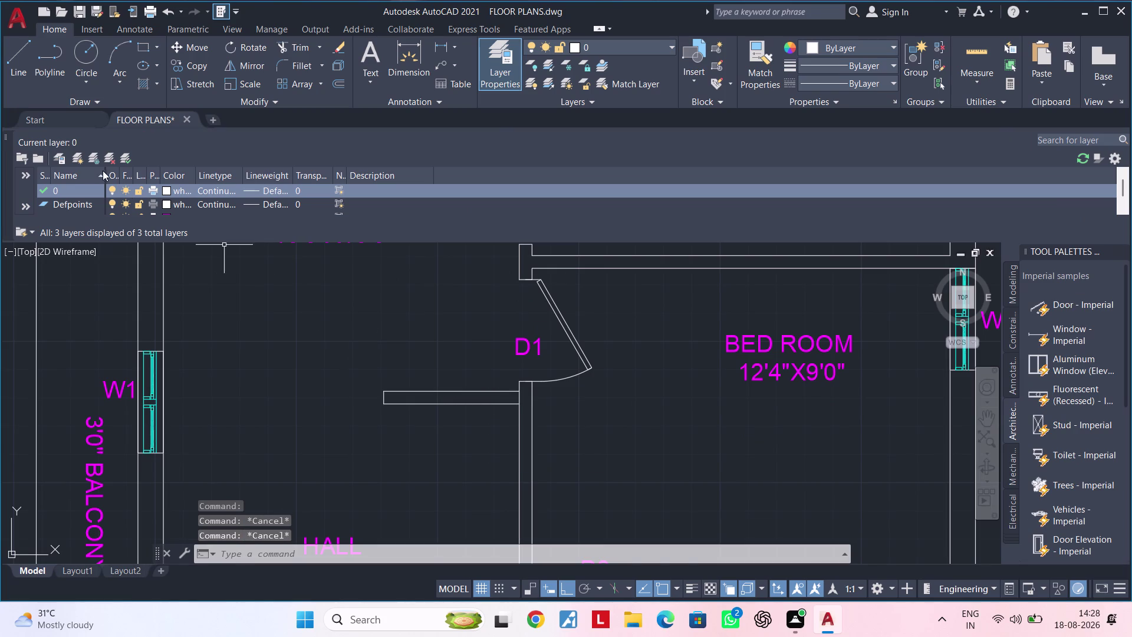
click(80, 156)
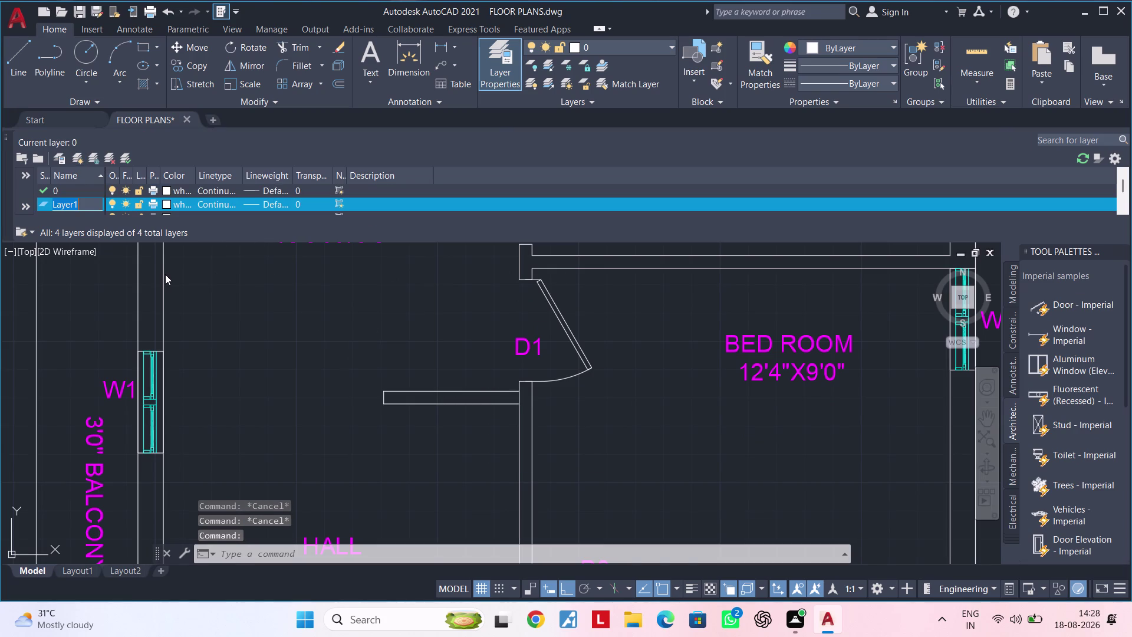
key(BackSpace)
key(d)
text(O)
text(O)
key(r)
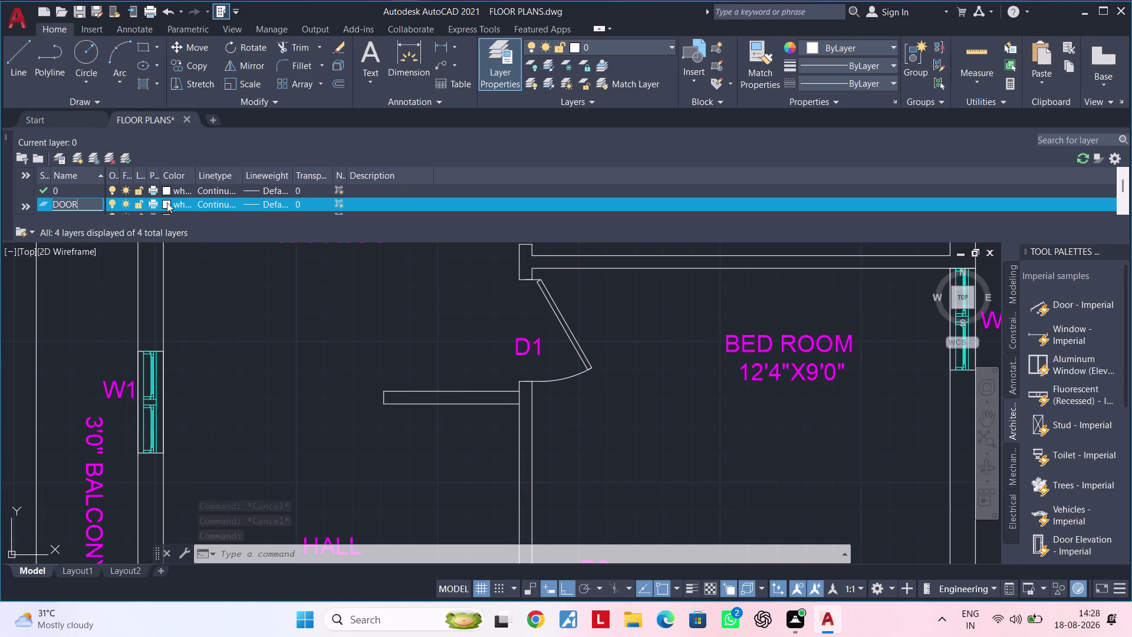
click(167, 202)
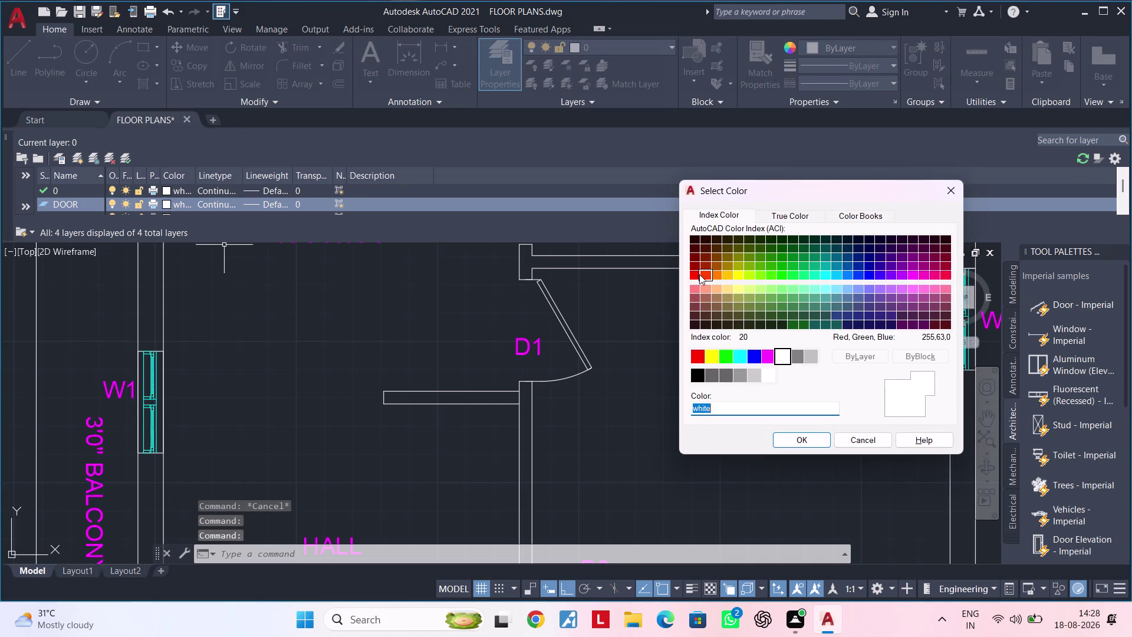
click(699, 274)
click(798, 440)
Move bedroom door swing D1 onto the DOOR layer and close the layer palette.
scroll(down, 3)
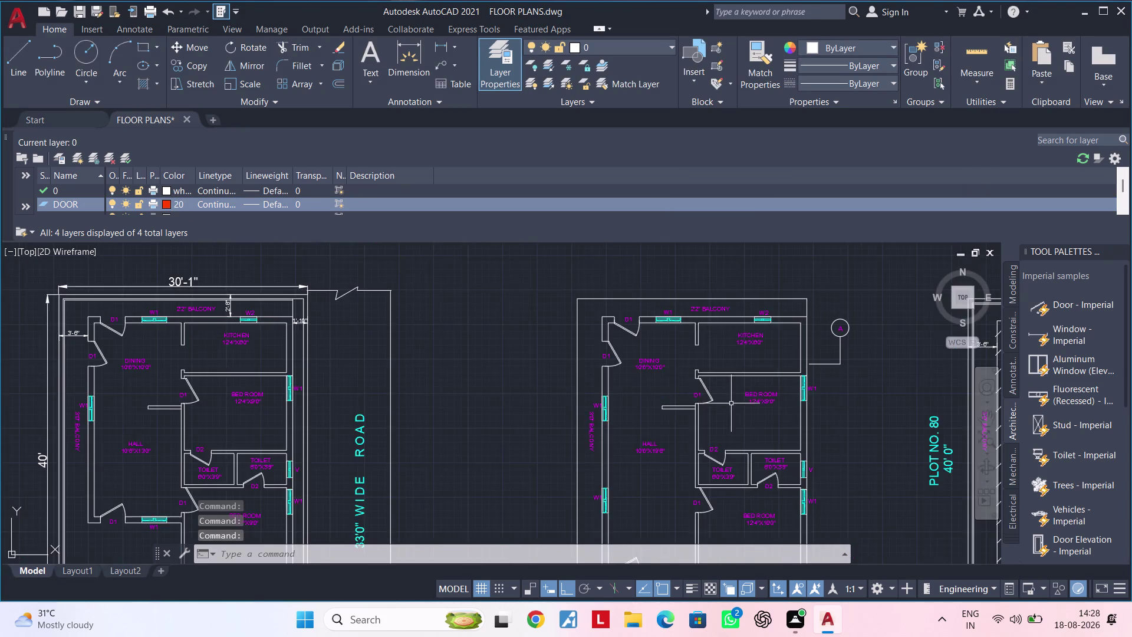
middle_drag(731, 404, 636, 391)
scroll(up, 3)
click(584, 378)
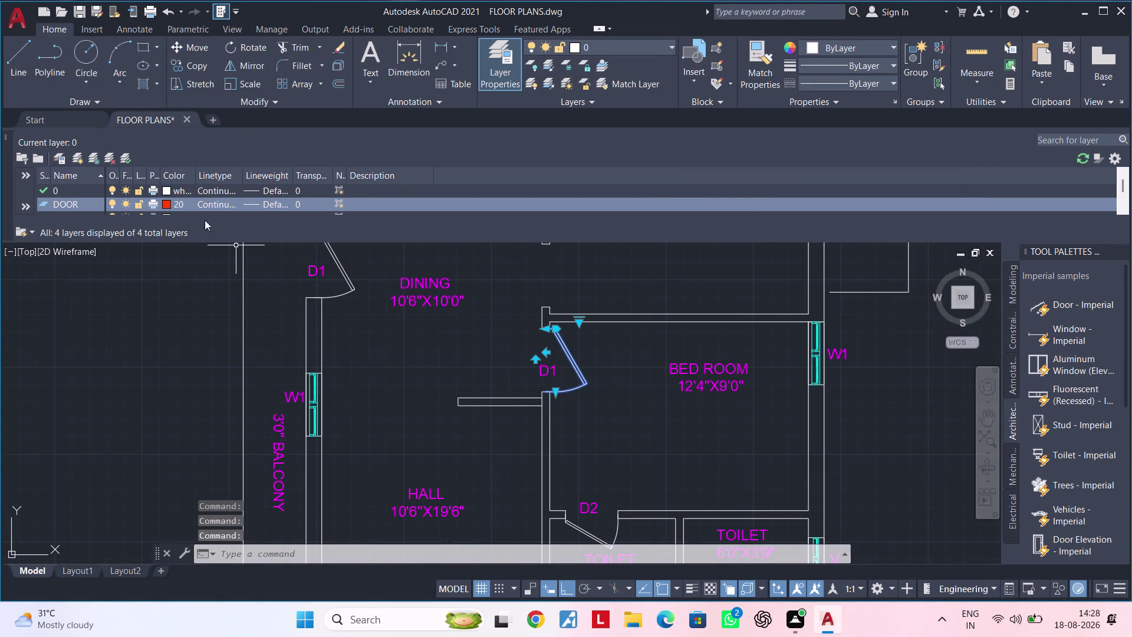
click(620, 48)
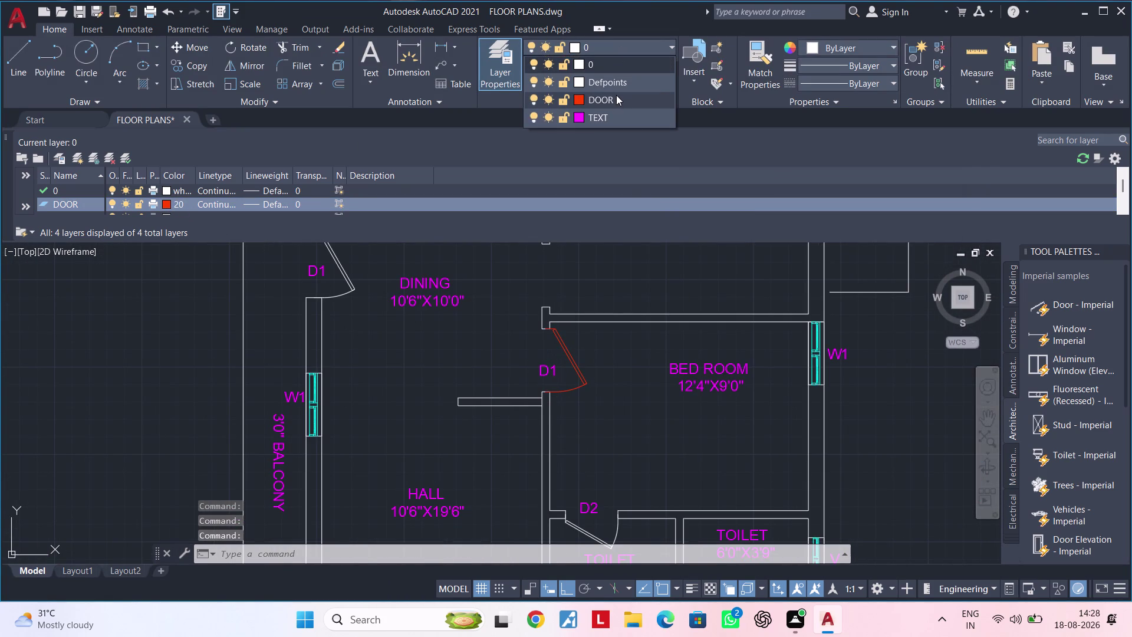
click(617, 95)
key(Escape)
scroll(down, 3)
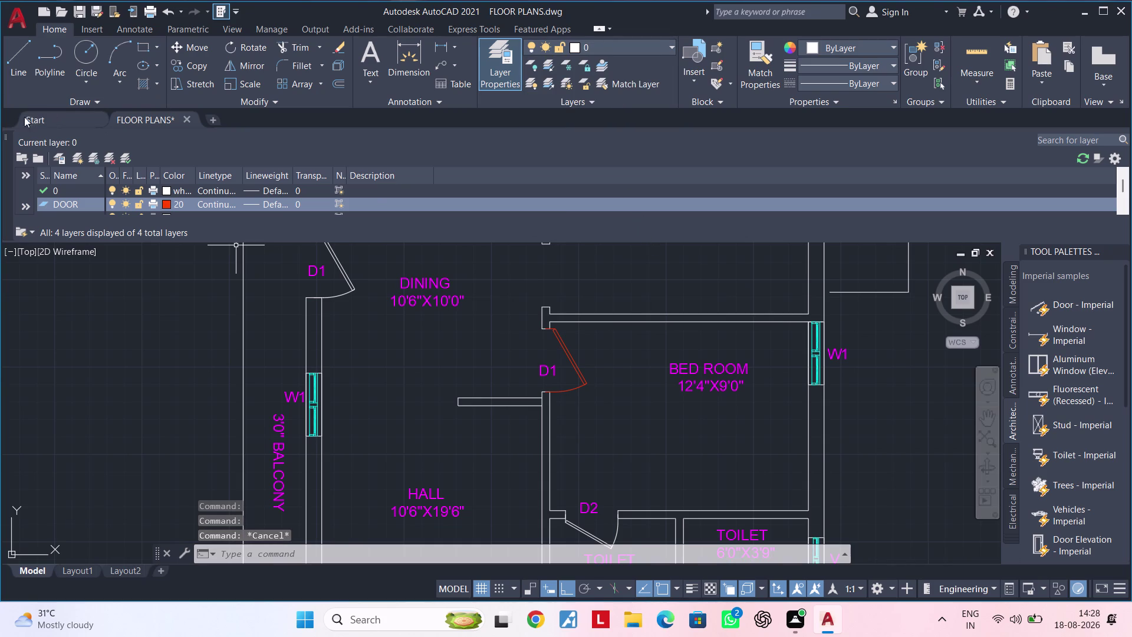
click(10, 137)
scroll(down, 3)
middle_drag(418, 211, 566, 243)
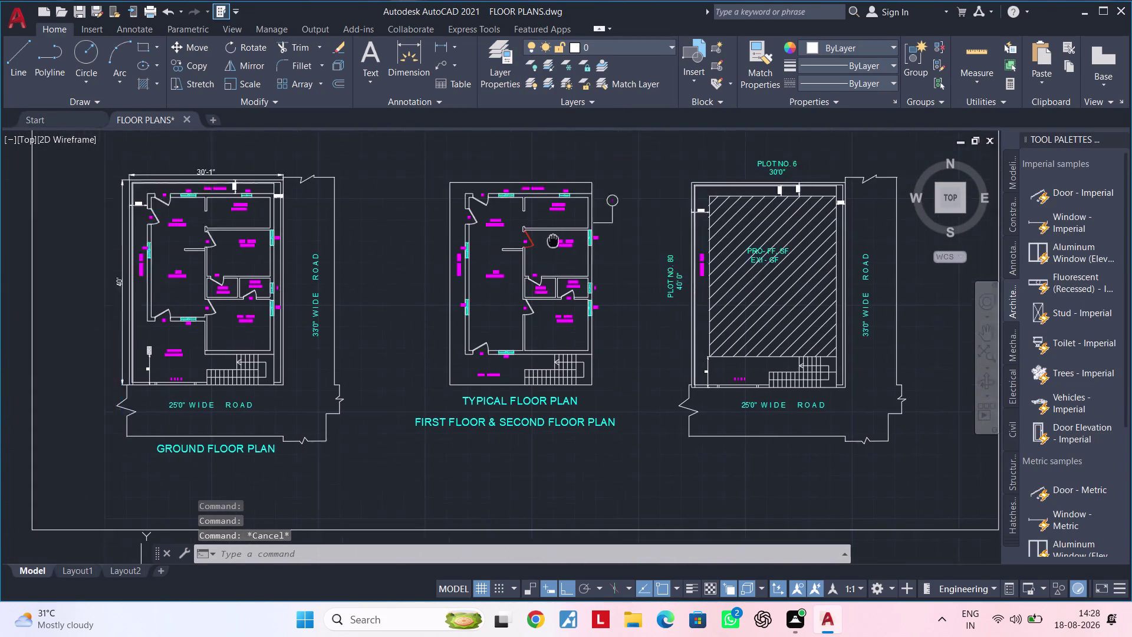
Select the typical floor plan's dining, toilet, bedroom and entrance door swings.
middle_drag(566, 243, 649, 252)
scroll(up, 3)
click(606, 209)
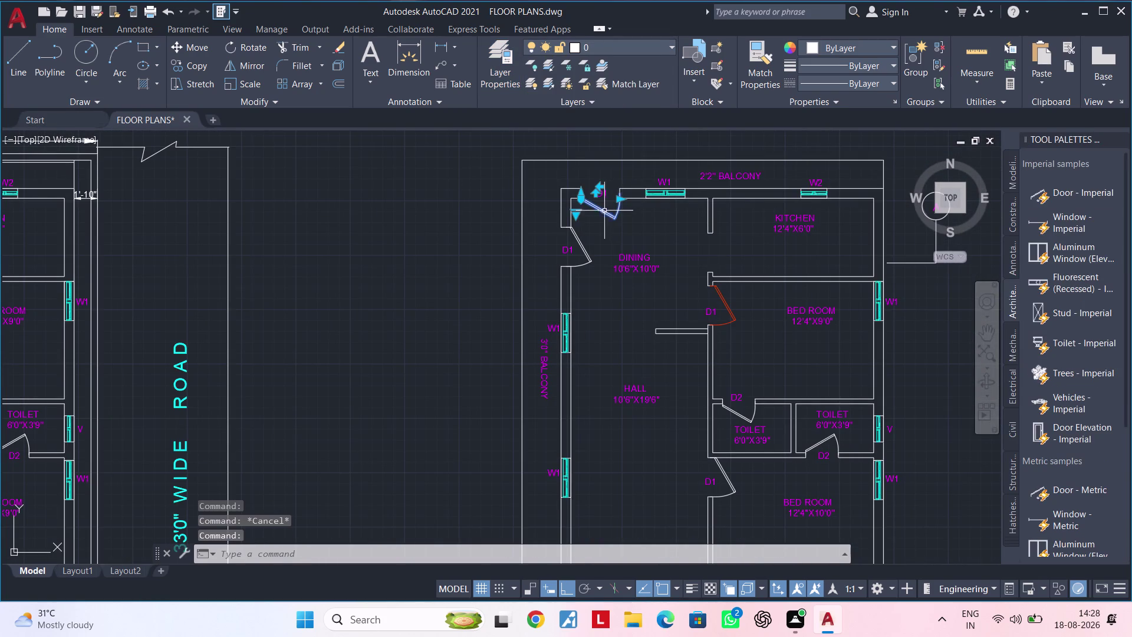
click(579, 239)
middle_drag(659, 234, 535, 165)
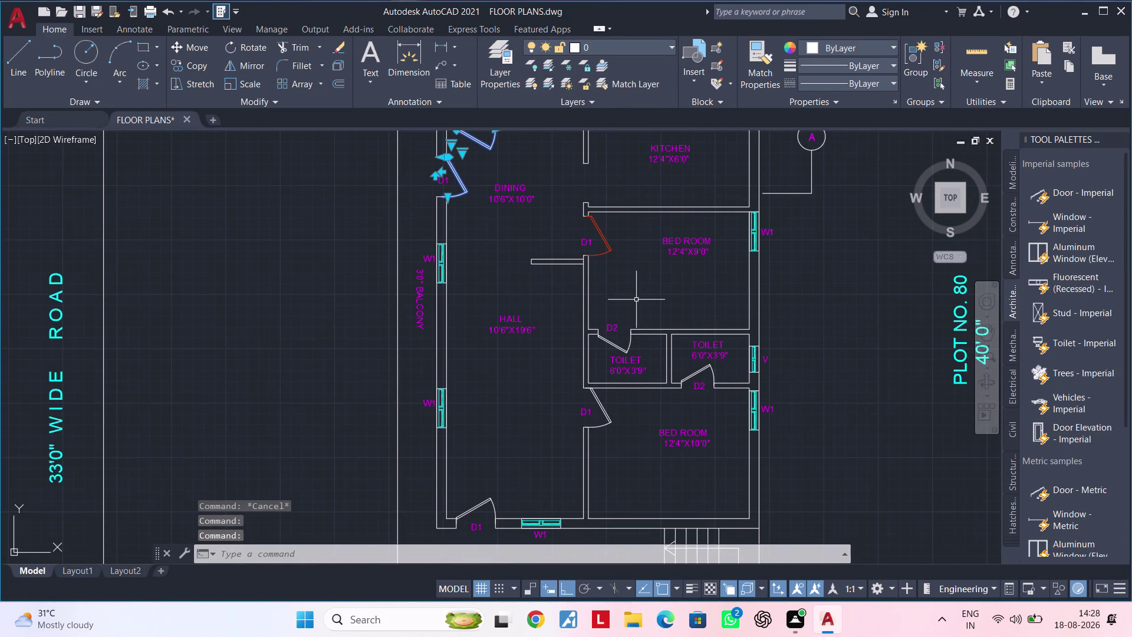
click(614, 343)
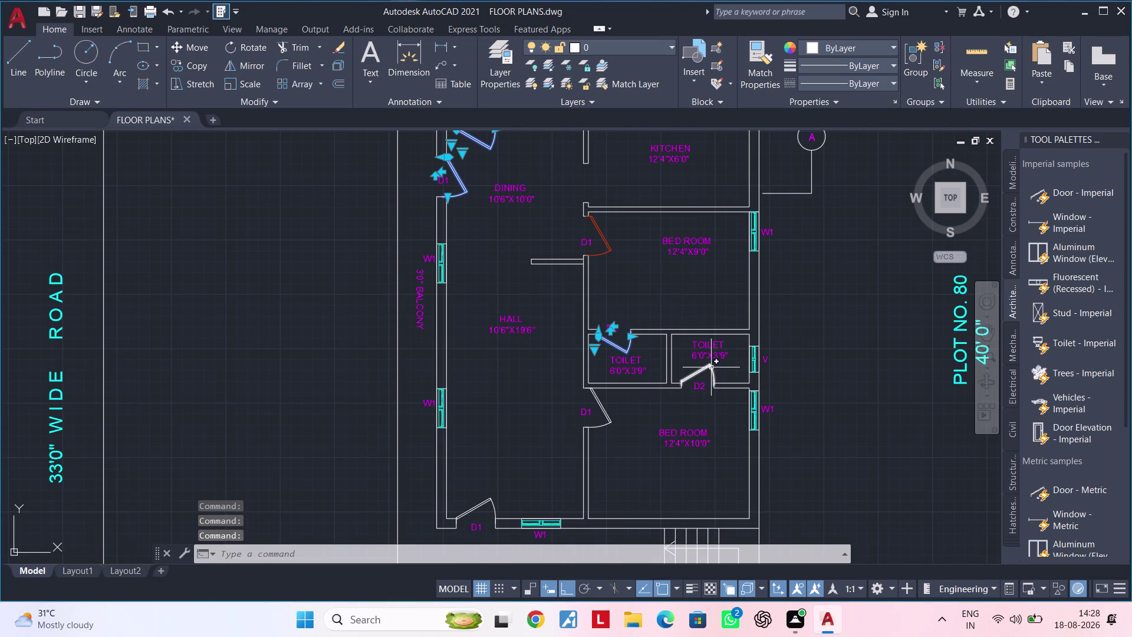
click(706, 368)
click(605, 409)
middle_drag(468, 378, 503, 266)
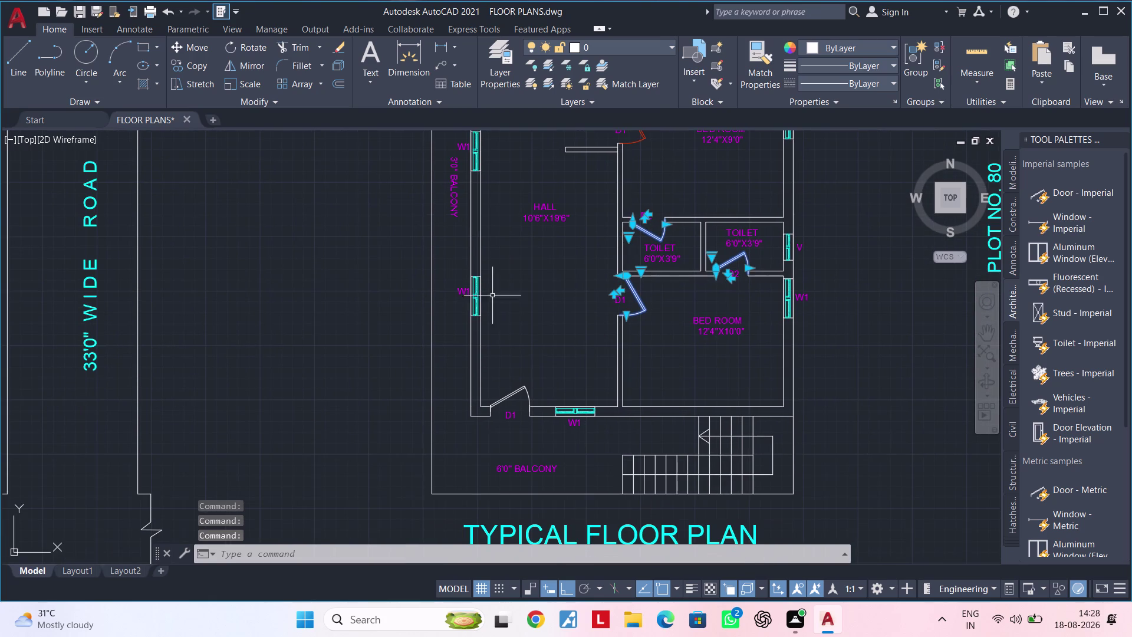
click(521, 392)
Add the ground floor plan's bedroom, dining and toilet door swings, including D2, to the selection.
scroll(down, 3)
middle_drag(558, 298, 588, 342)
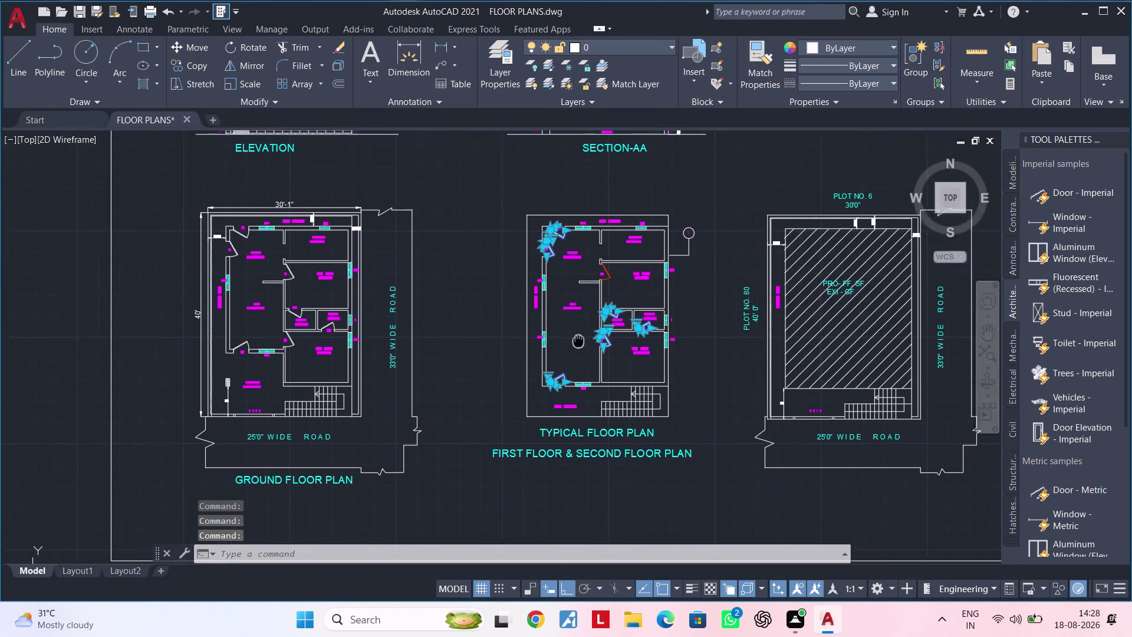
middle_drag(588, 342, 738, 336)
scroll(up, 3)
scroll(up, 3)
click(443, 324)
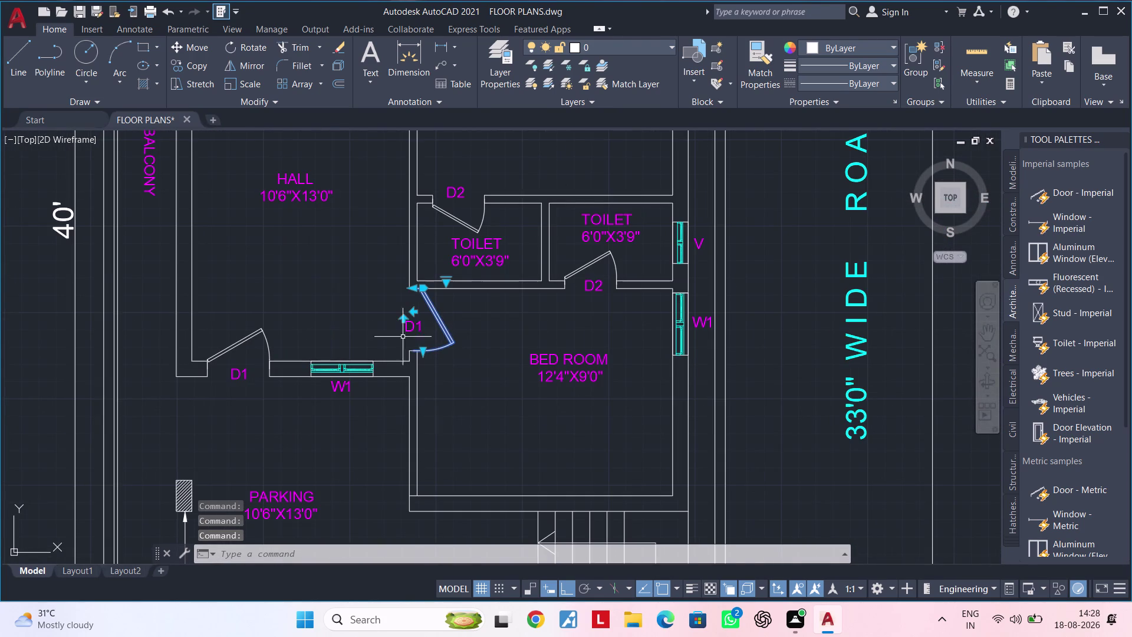
click(246, 337)
scroll(down, 3)
middle_drag(293, 312, 304, 411)
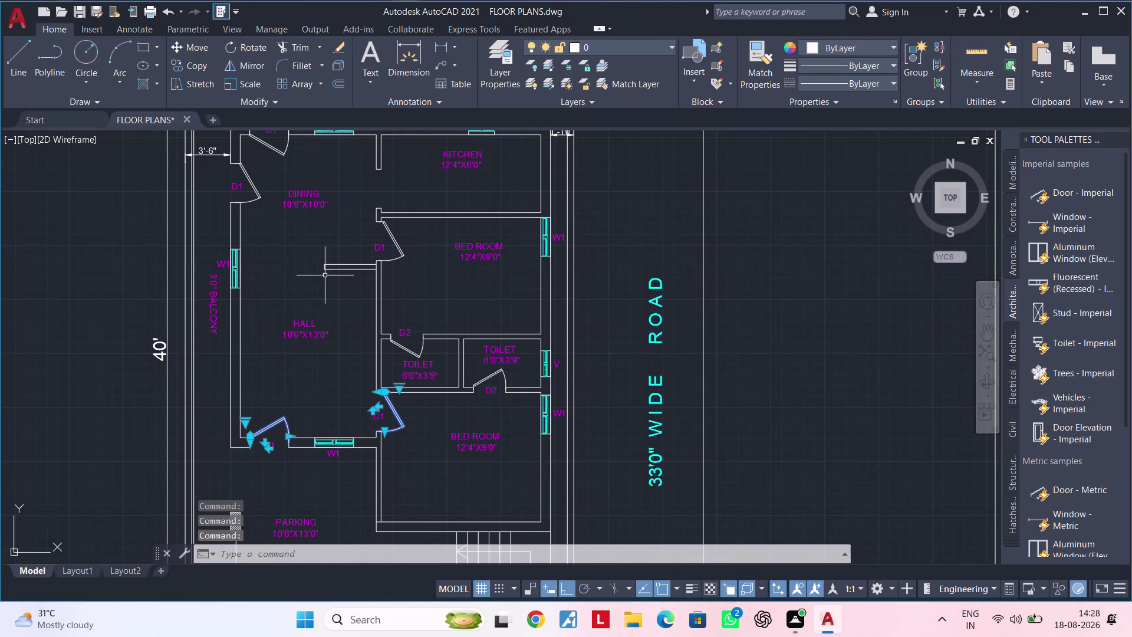
click(395, 237)
middle_drag(312, 240, 316, 337)
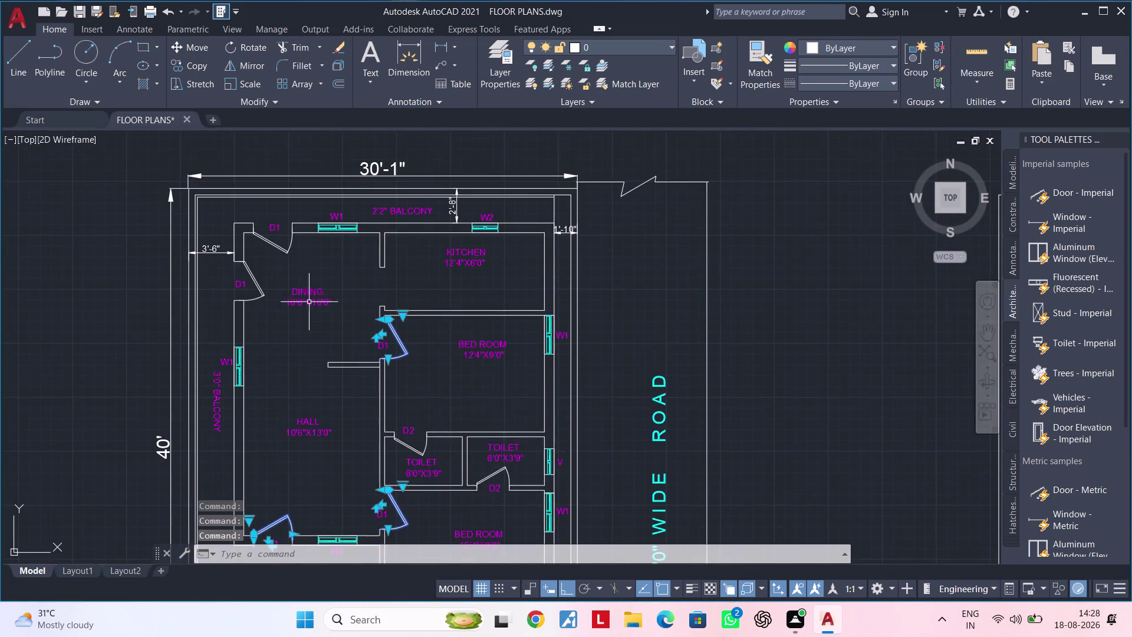
scroll(up, 3)
click(256, 256)
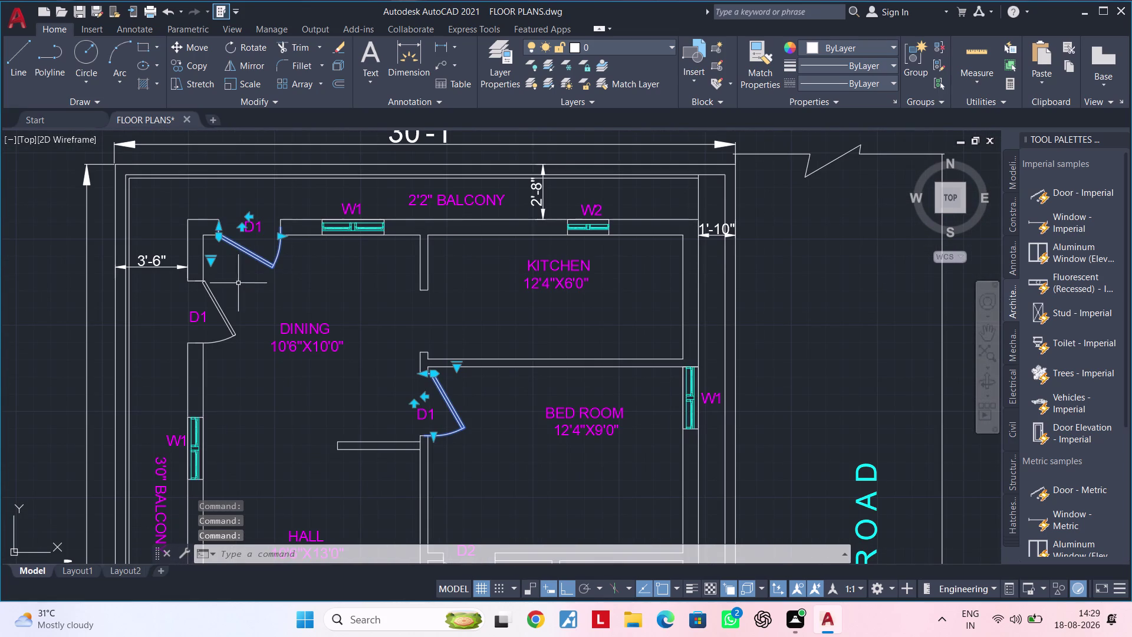
click(215, 308)
scroll(down, 3)
middle_drag(421, 304, 352, 202)
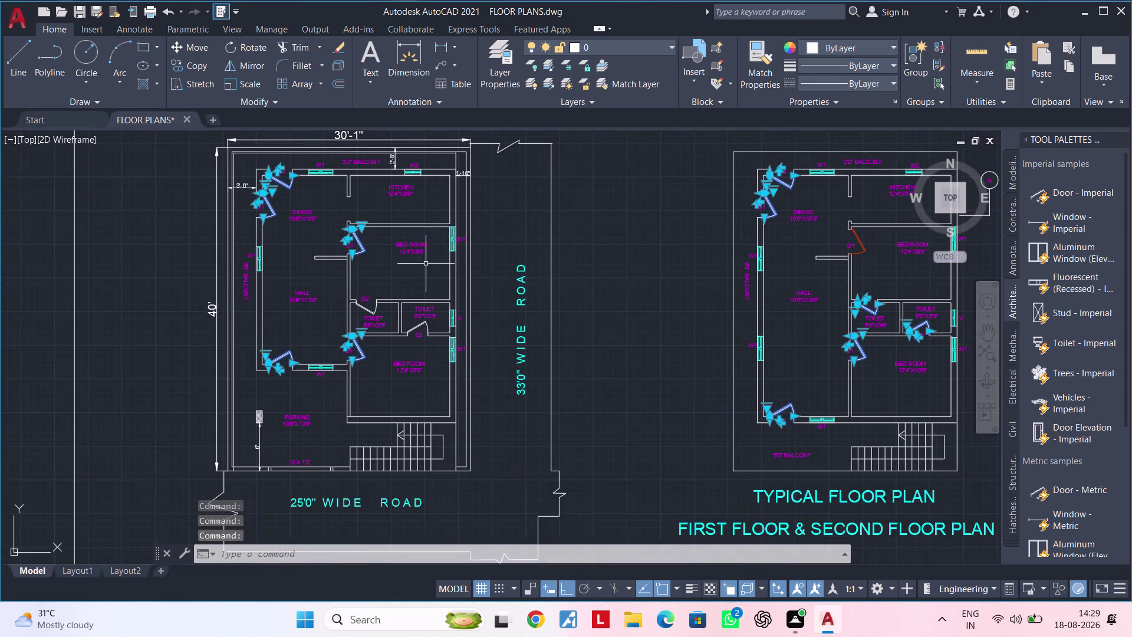
scroll(up, 3)
click(273, 351)
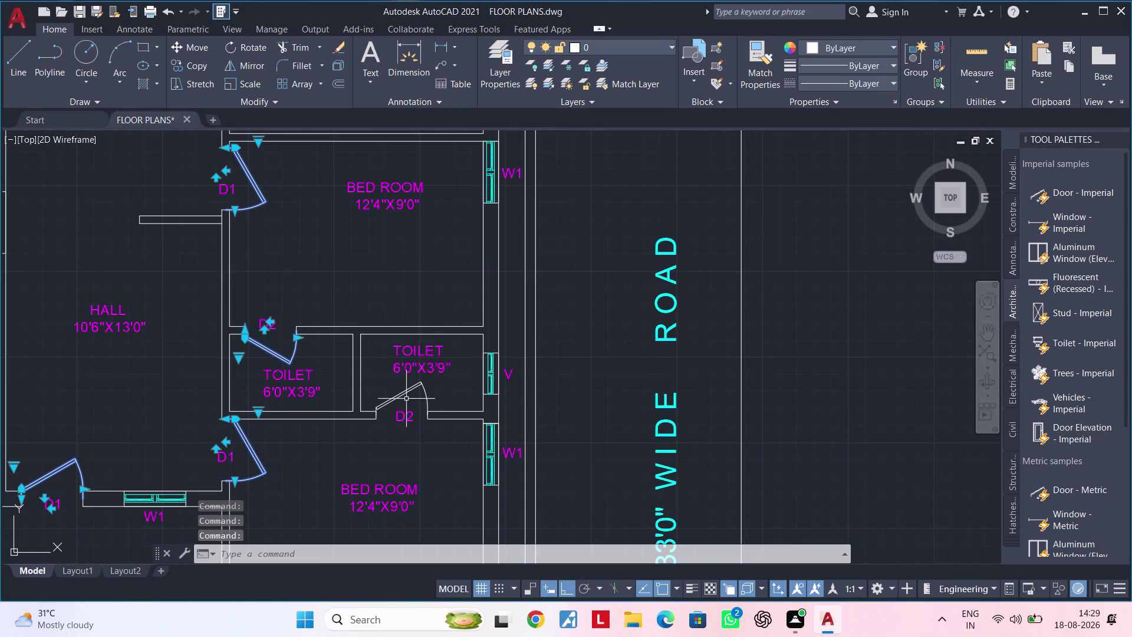
click(403, 397)
Move all the selected door swings onto the DOOR layer.
click(605, 42)
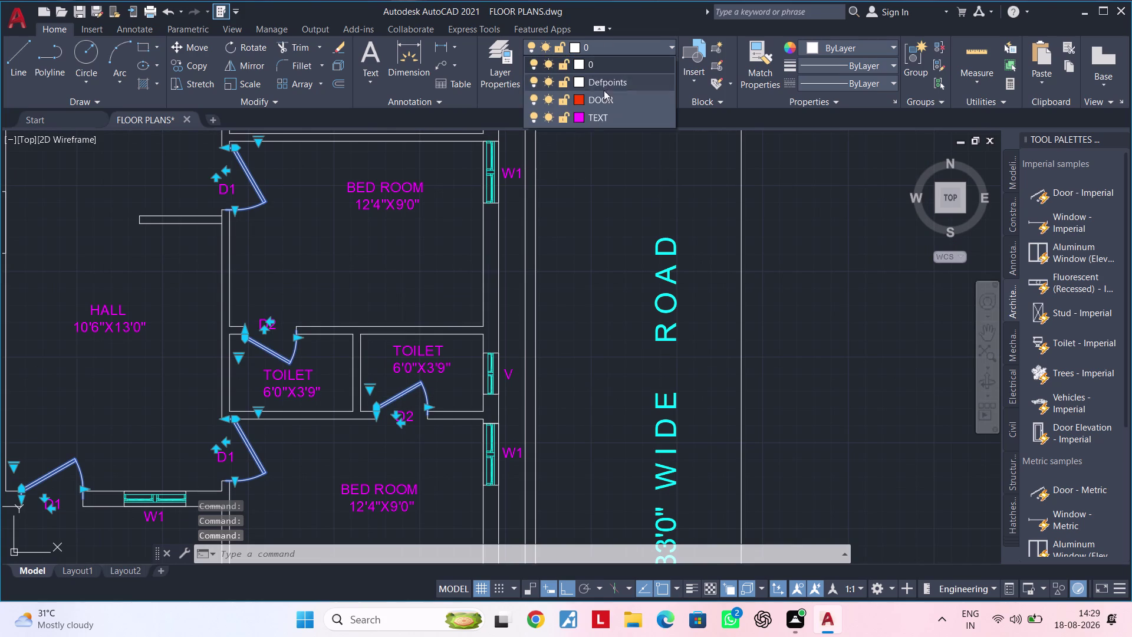
click(606, 103)
key(Escape)
scroll(down, 3)
middle_drag(605, 182, 464, 278)
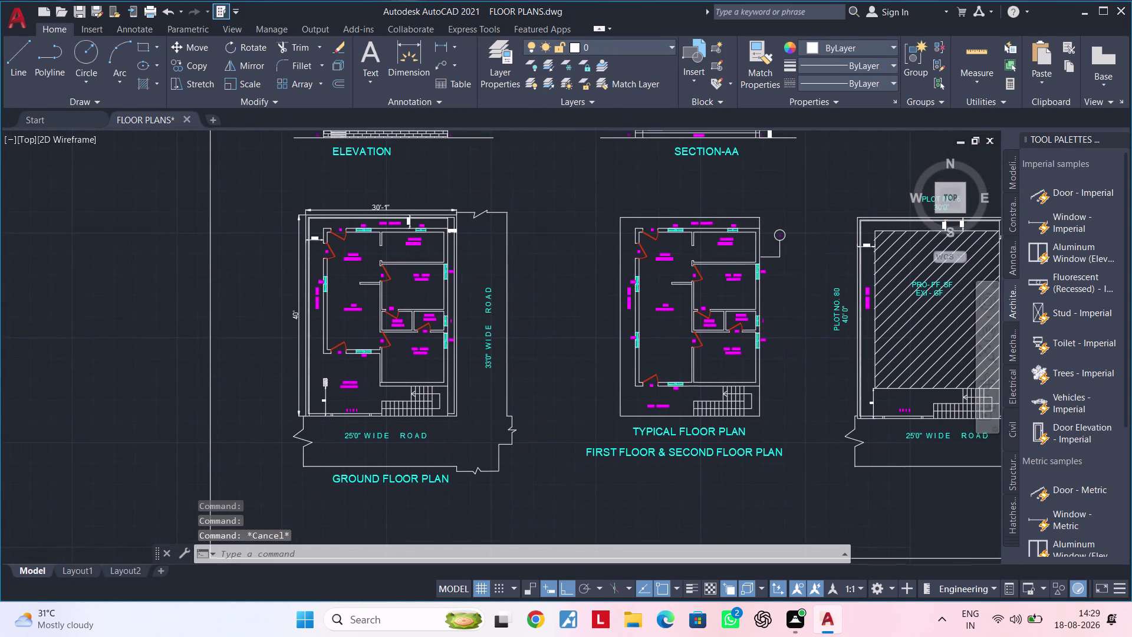
middle_drag(450, 284, 420, 295)
key(Escape)
key(Escape)
scroll(up, 3)
middle_drag(339, 252, 547, 285)
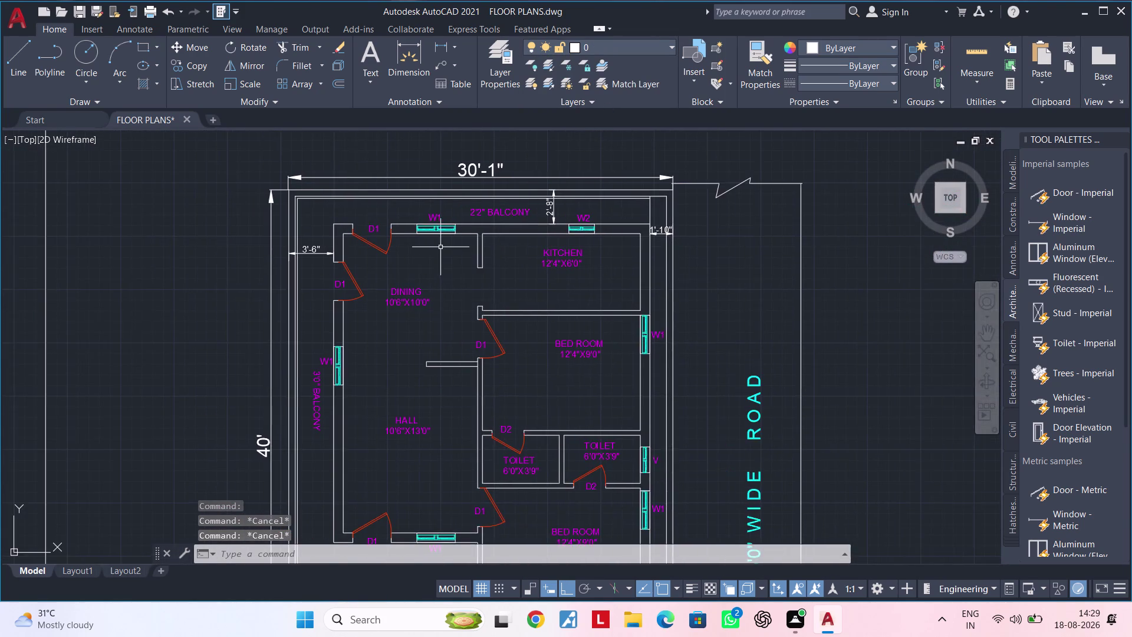
middle_drag(439, 251, 350, 296)
key(Escape)
key(Escape)
Hatch the wall pier by the dining door and balcony wall sections with solid grey (99,100,102).
key(h)
key(space)
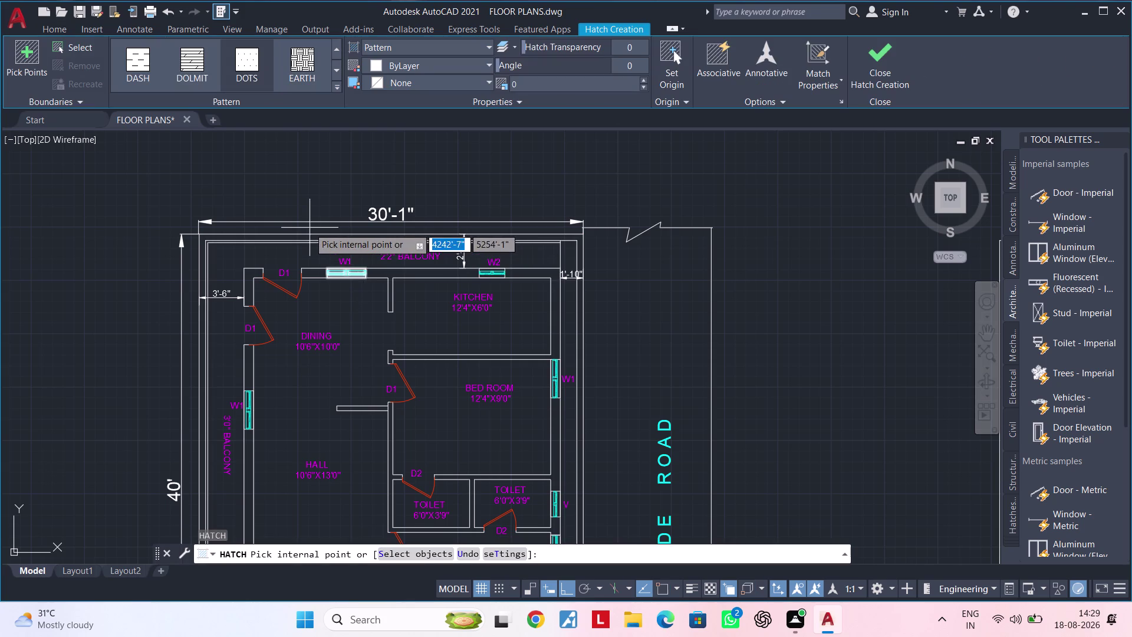
scroll(up, 3)
scroll(down, 3)
middle_drag(276, 245, 335, 163)
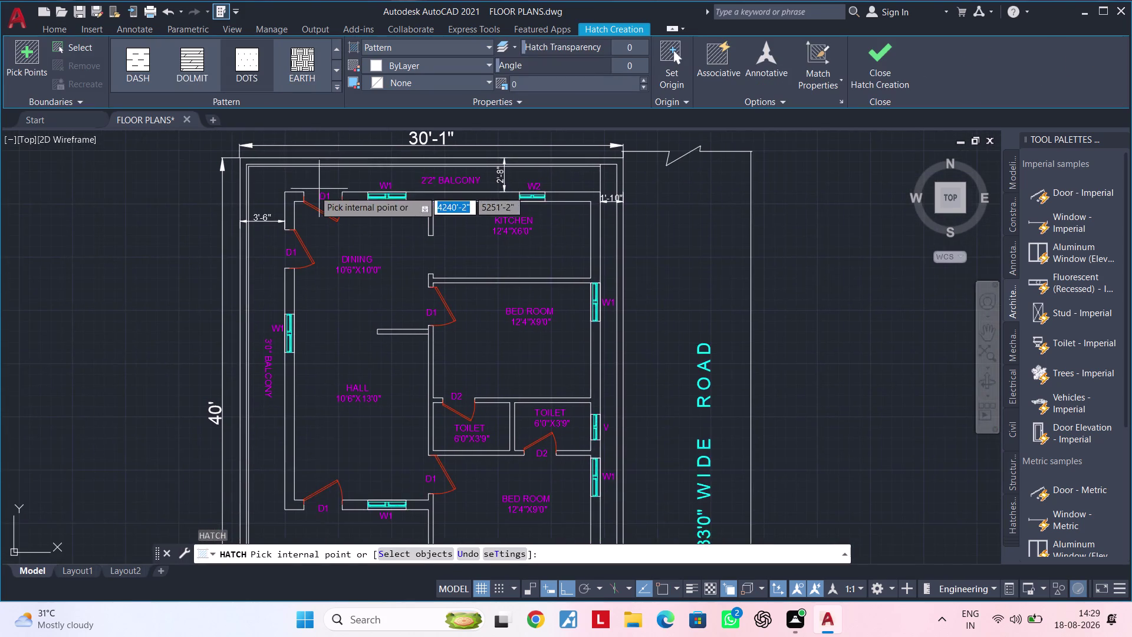
scroll(up, 3)
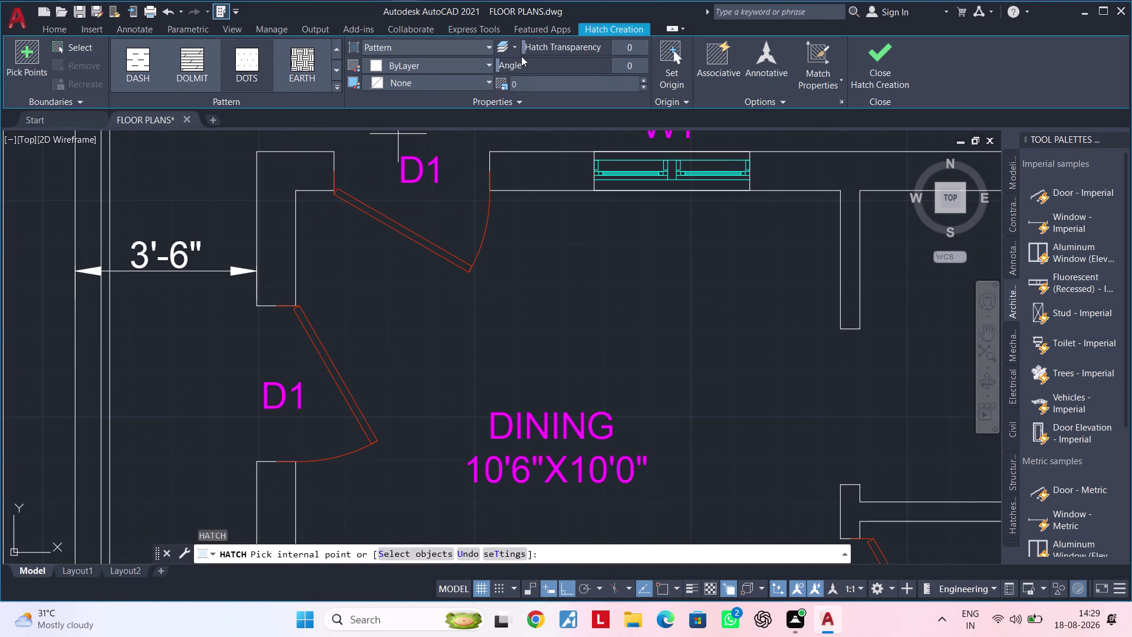
scroll(up, 3)
scroll(up, 3)
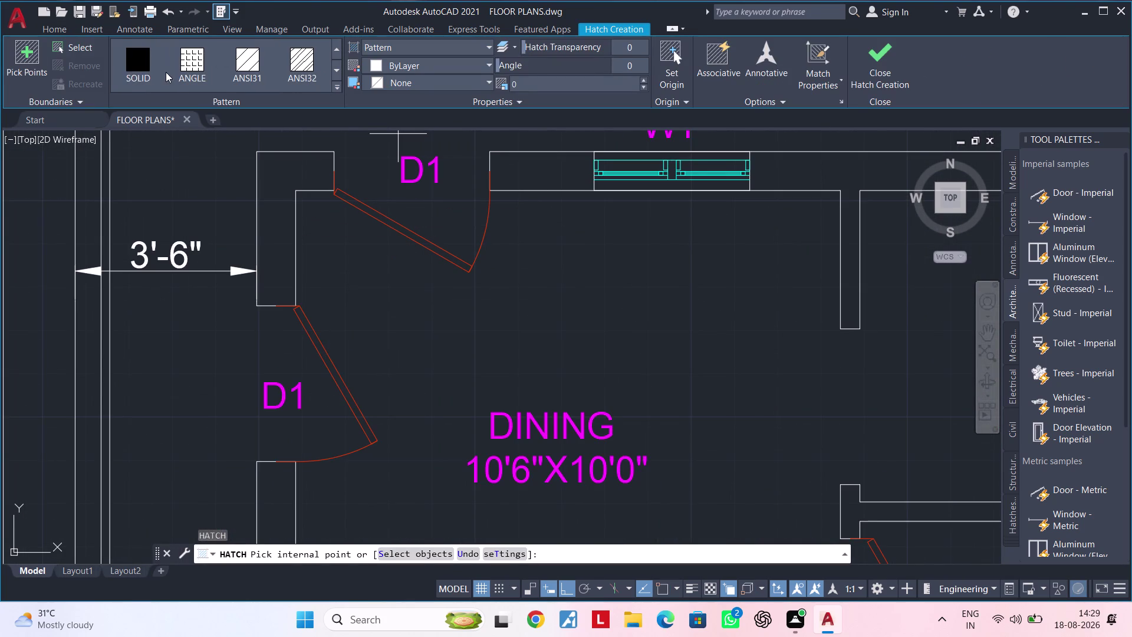
scroll(up, 3)
click(135, 66)
click(470, 62)
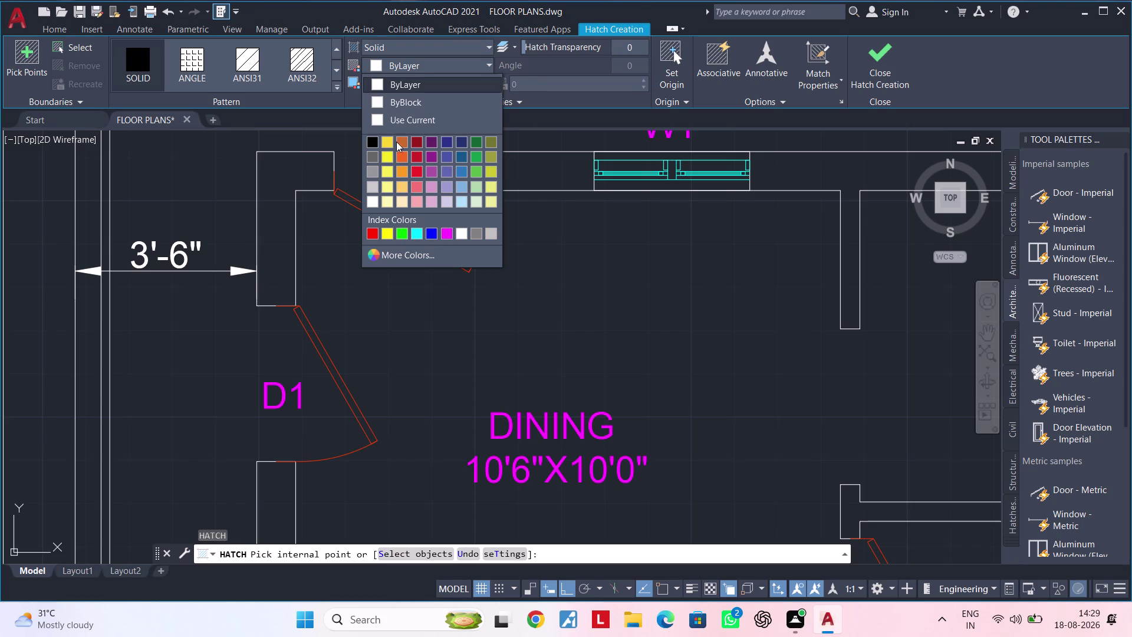
click(375, 160)
click(282, 232)
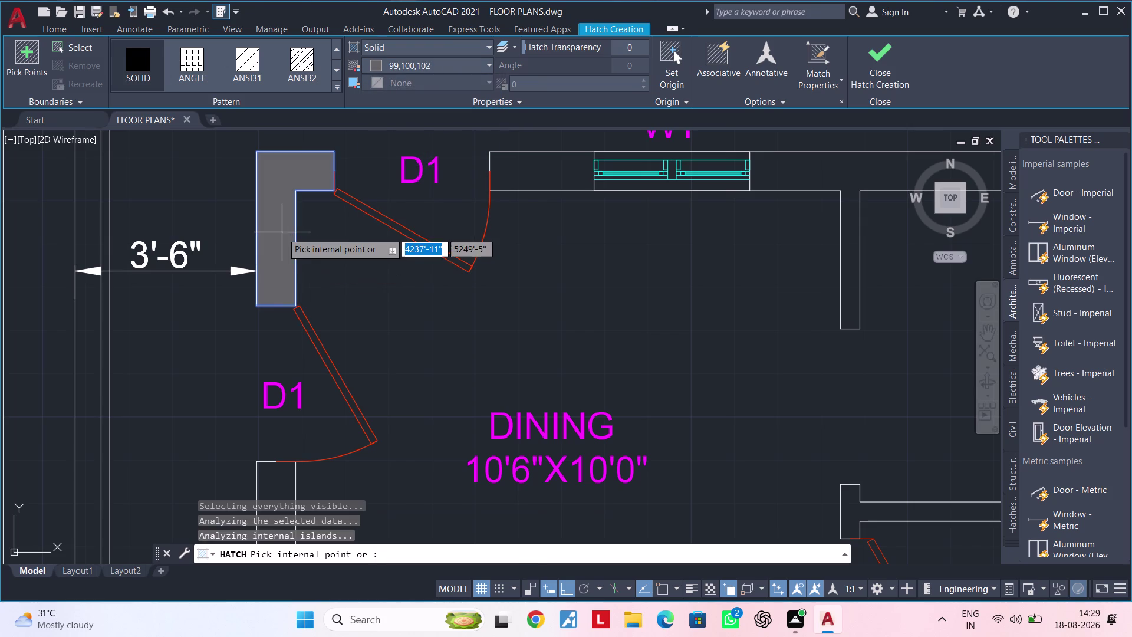
click(543, 165)
middle_drag(585, 176, 393, 208)
click(642, 205)
scroll(down, 3)
middle_drag(765, 204, 479, 194)
key(Escape)
key(Escape)
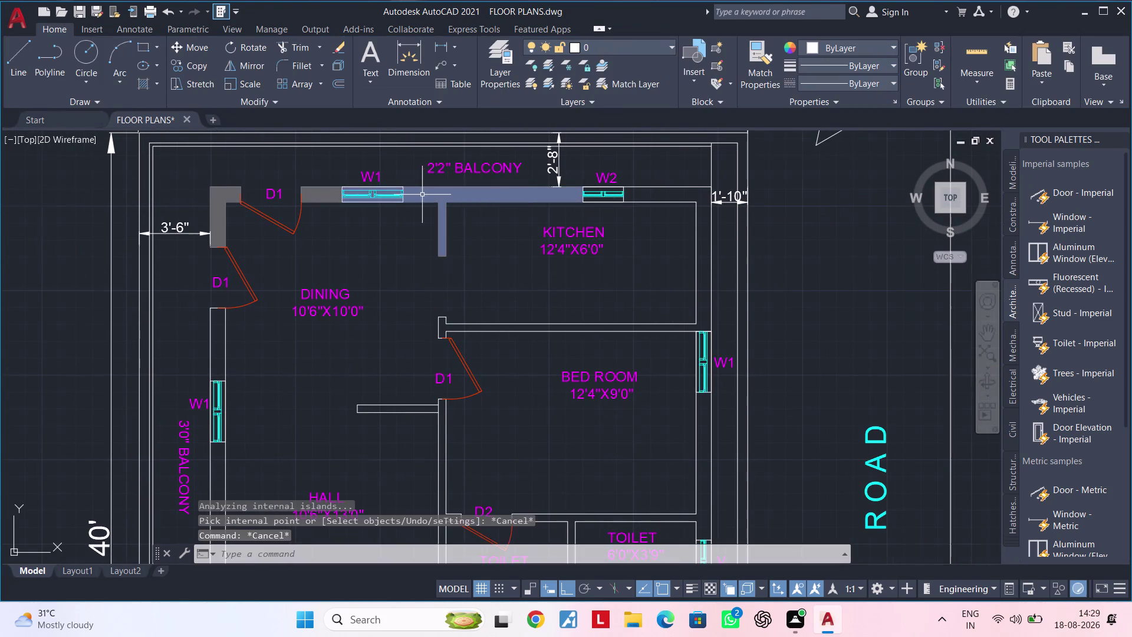
Select one of the new grey wall fills and delete it.
scroll(up, 3)
click(427, 198)
key(Delete)
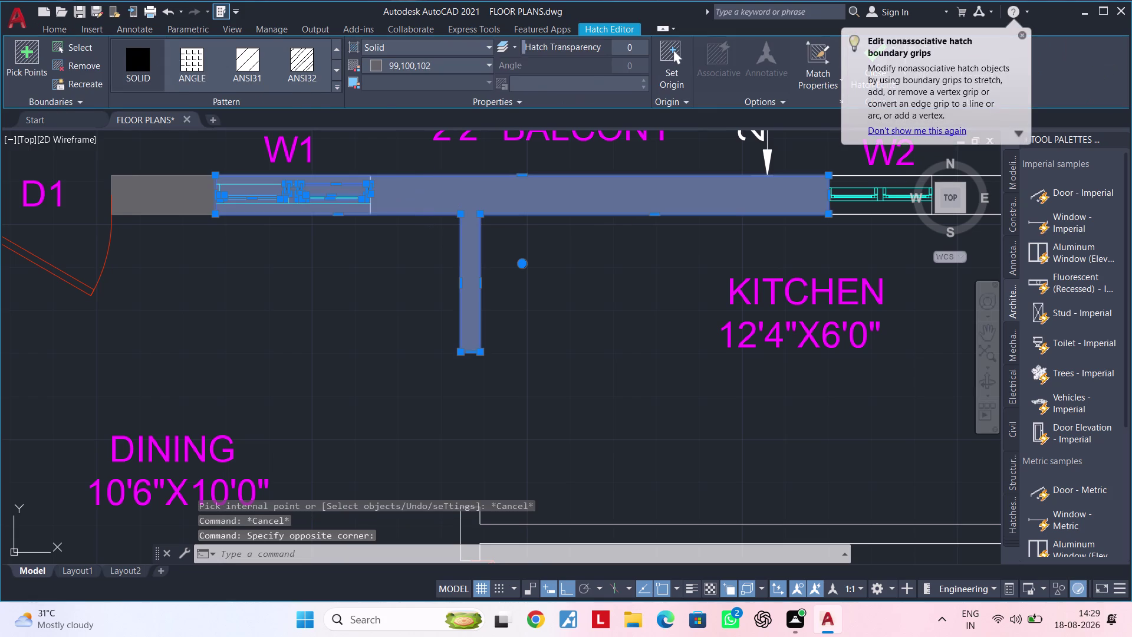
middle_drag(419, 184, 452, 190)
key(Escape)
Draw a vertical line closing the wall end beside the window.
text(L)
key(space)
scroll(up, 3)
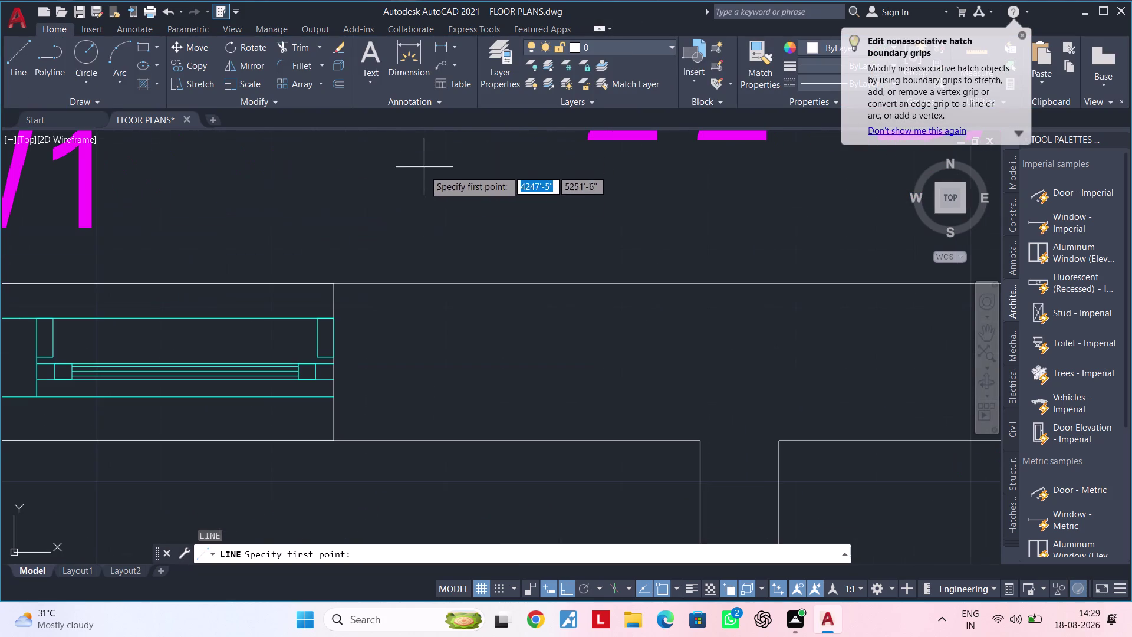
click(335, 284)
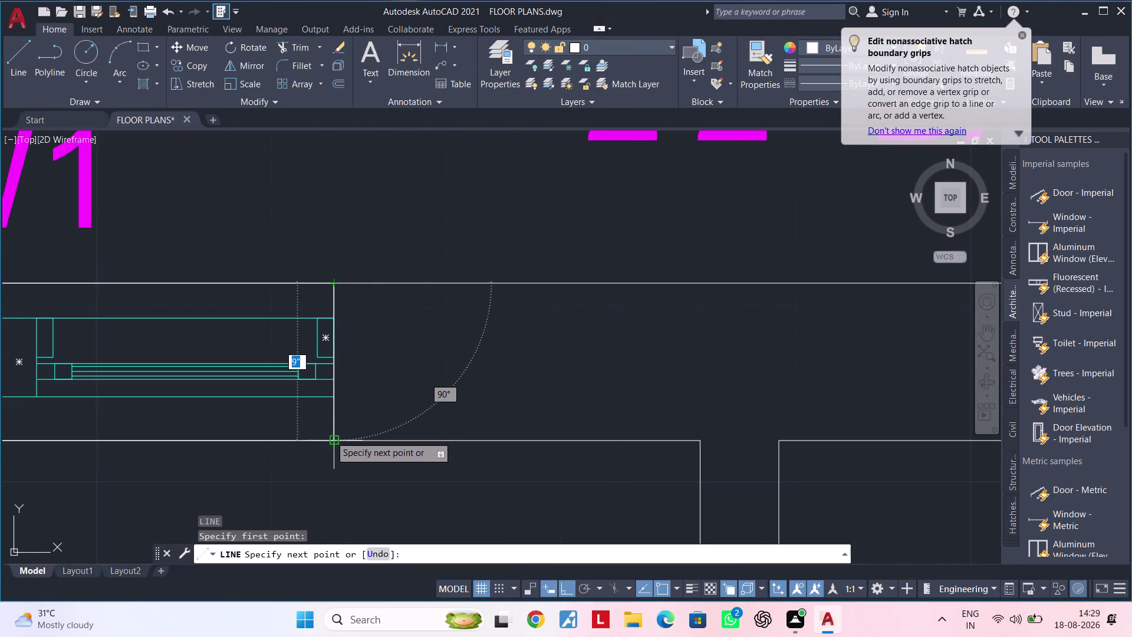
click(333, 437)
key(Escape)
scroll(down, 3)
middle_drag(612, 296, 330, 192)
scroll(up, 3)
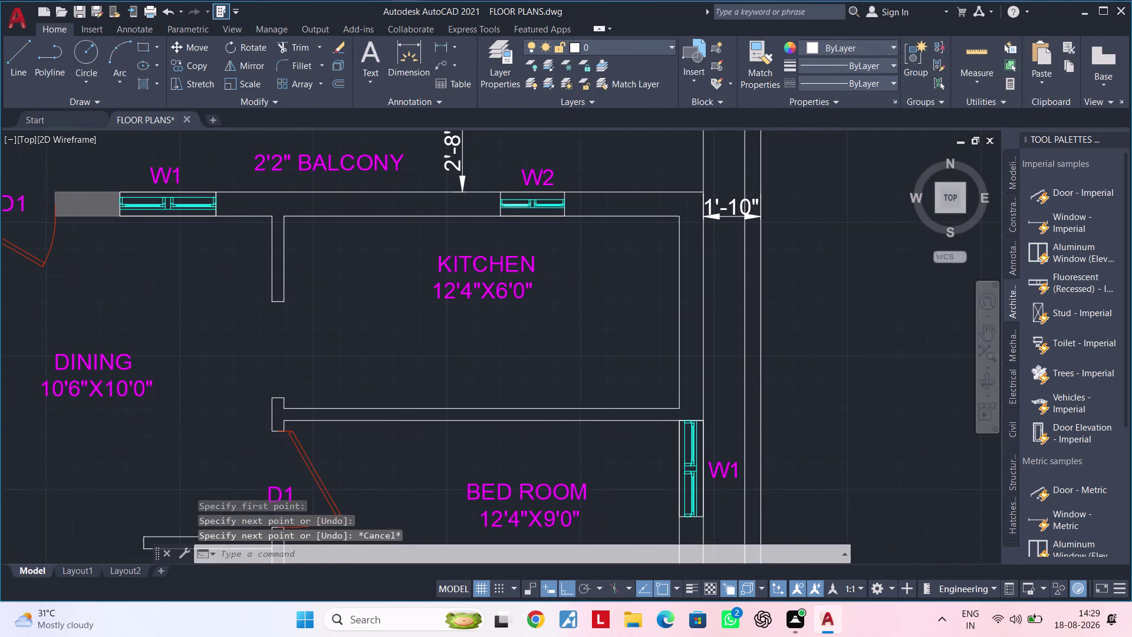
key(space)
scroll(up, 3)
Draw closing lines across the wall at both ends of window W2.
click(476, 190)
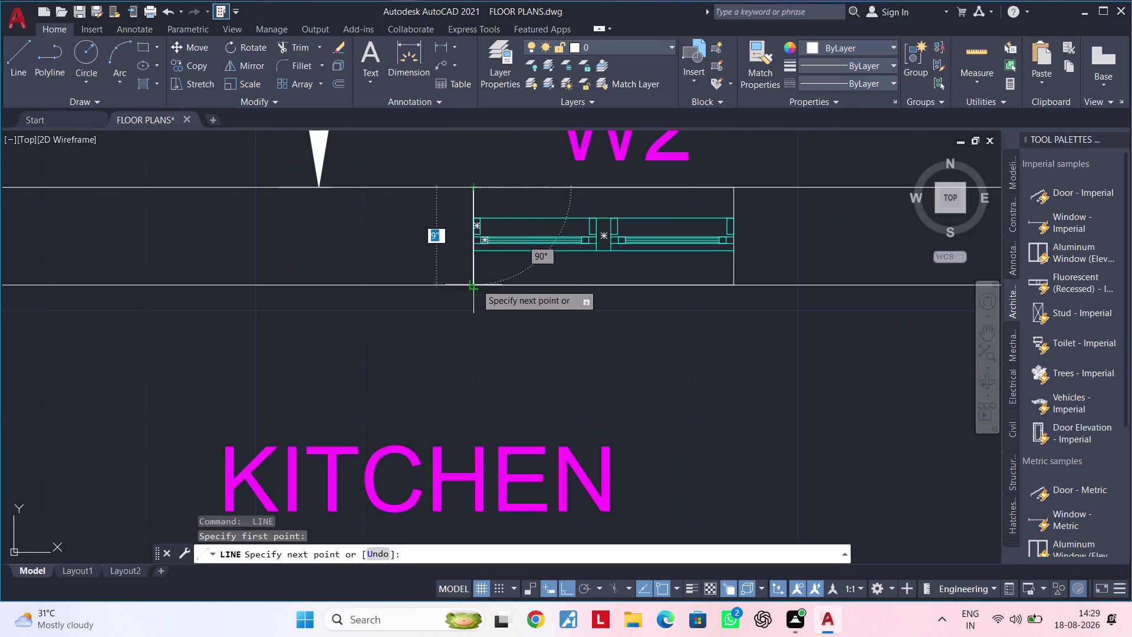
click(476, 283)
key(space)
key(space)
click(734, 185)
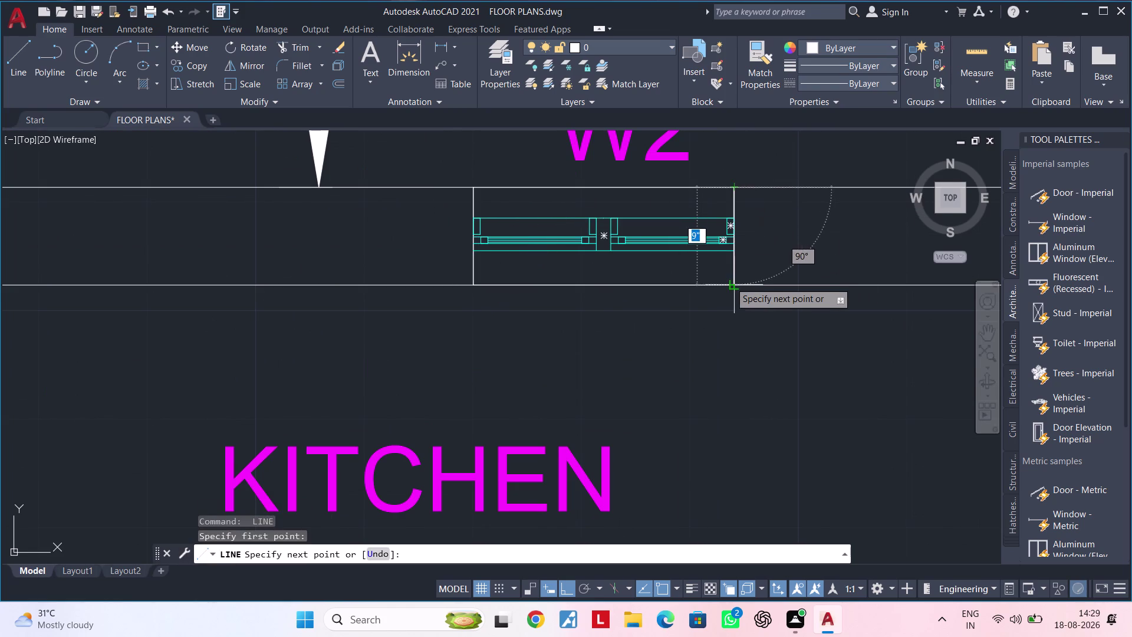
click(733, 283)
key(space)
Draw a closing line across the wall at the top of window W1.
scroll(down, 3)
middle_drag(779, 255, 570, 189)
scroll(up, 3)
middle_drag(615, 235, 576, 135)
middle_drag(728, 277, 623, 193)
key(space)
scroll(up, 3)
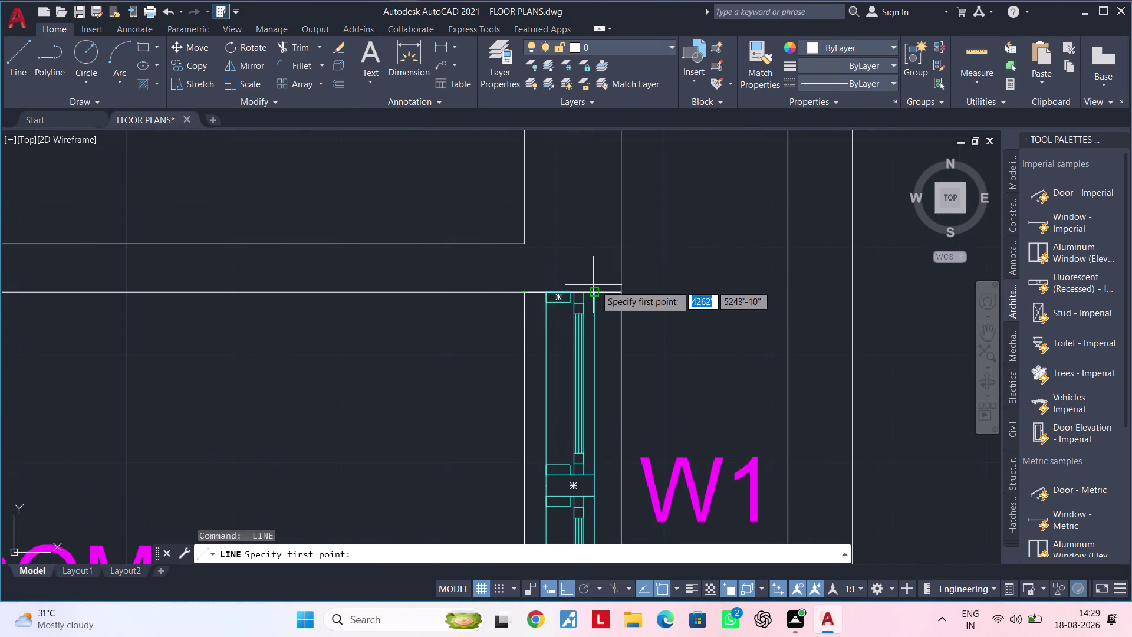
scroll(down, 3)
middle_drag(608, 246, 611, 180)
scroll(up, 3)
click(387, 221)
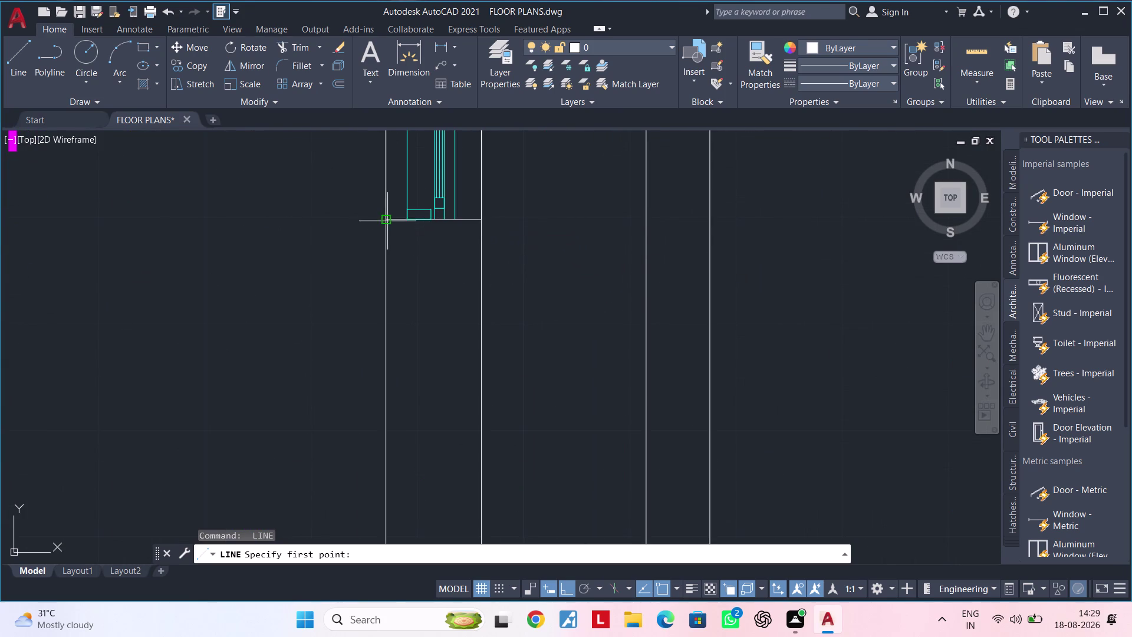
click(485, 220)
key(space)
Close the wall gaps at the top and bottom of ventilator V.
scroll(down, 3)
middle_drag(516, 176, 520, 116)
middle_drag(541, 319, 536, 254)
scroll(up, 3)
key(space)
click(372, 193)
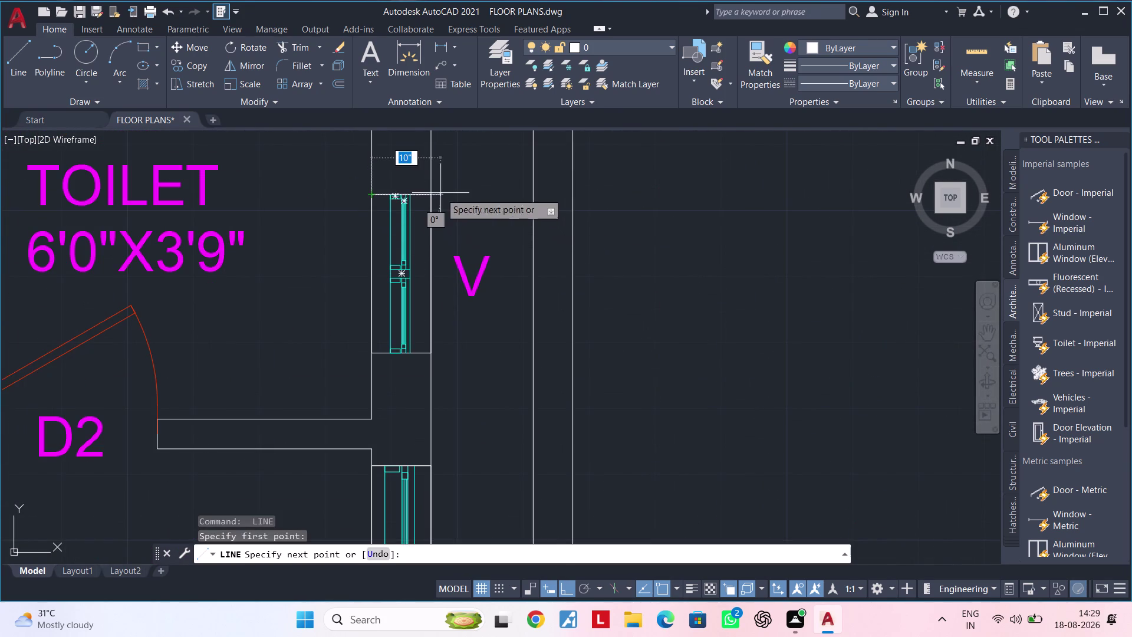
click(429, 193)
key(space)
key(space)
click(370, 355)
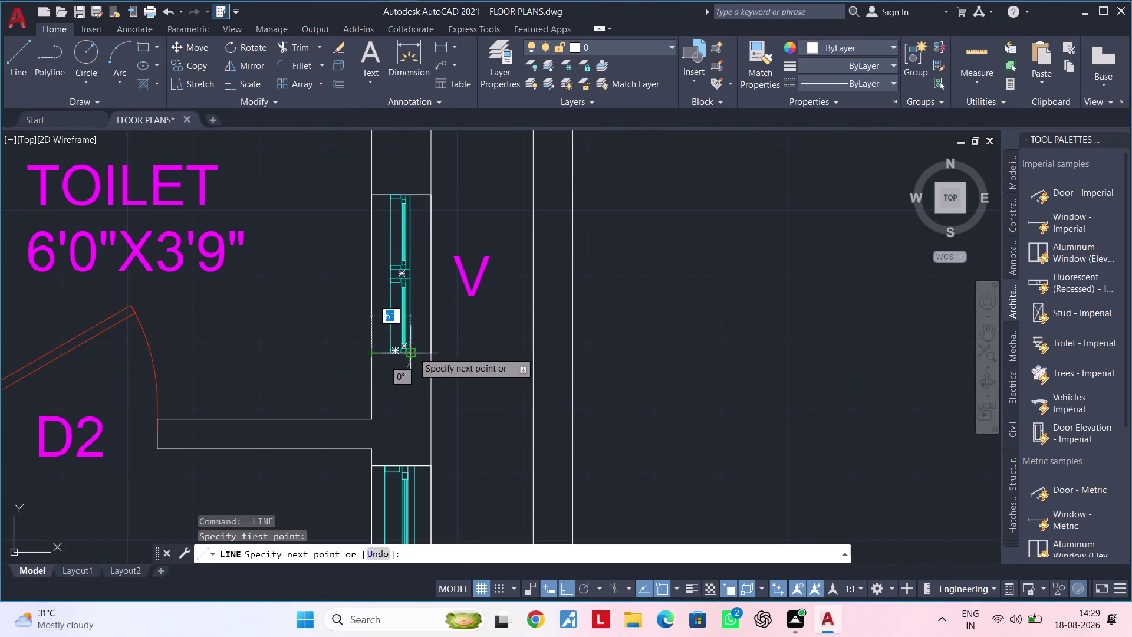
click(431, 351)
key(space)
Close the wall gap at the top of the W1 window below V.
scroll(down, 3)
middle_drag(456, 335, 498, 193)
scroll(up, 3)
key(space)
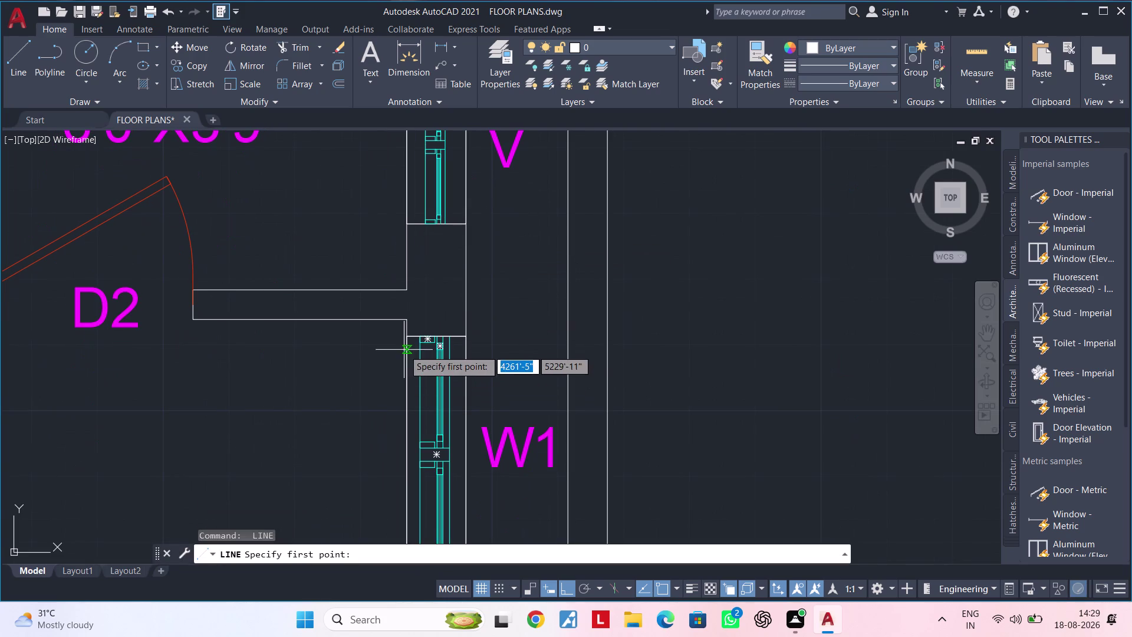
click(404, 340)
click(465, 336)
key(space)
Close the wall gap at the lower end of that W1 window.
scroll(down, 3)
middle_drag(495, 330, 540, 190)
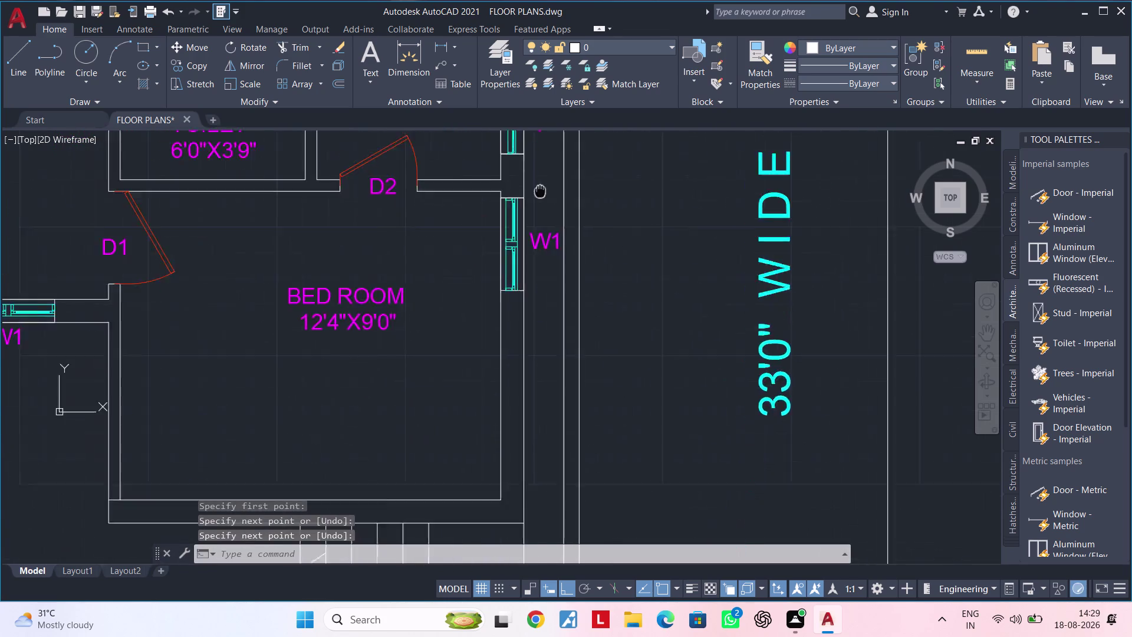
middle_drag(541, 190, 550, 174)
scroll(up, 3)
key(space)
scroll(up, 3)
middle_drag(554, 293, 314, 345)
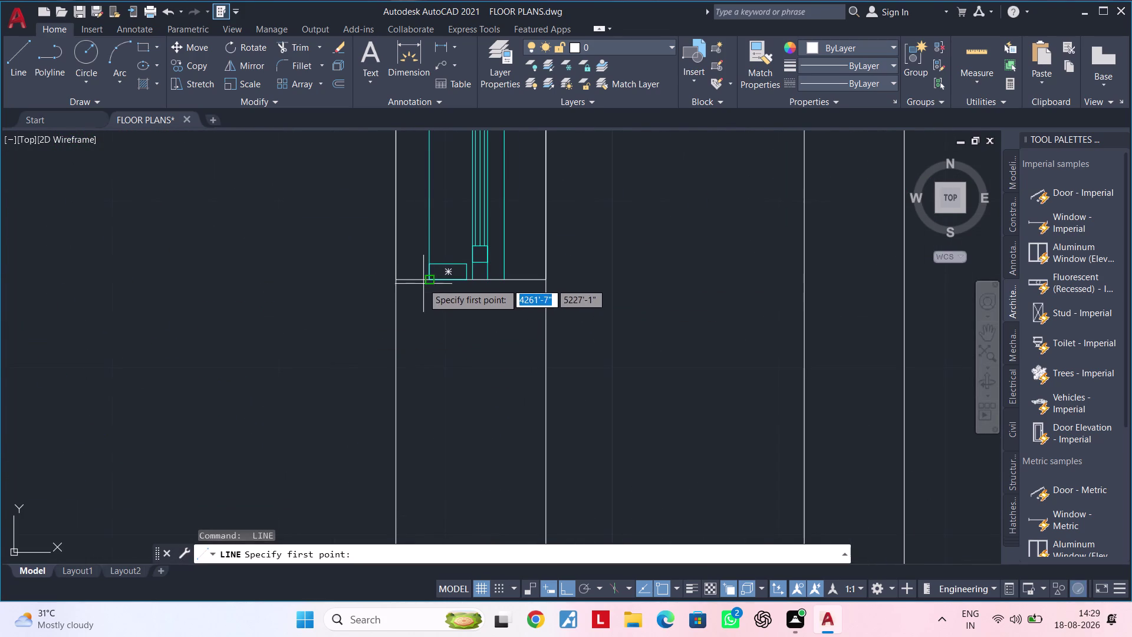
click(397, 280)
click(552, 281)
key(space)
Close the wall gaps at both ends of the hall's W1 window.
scroll(down, 3)
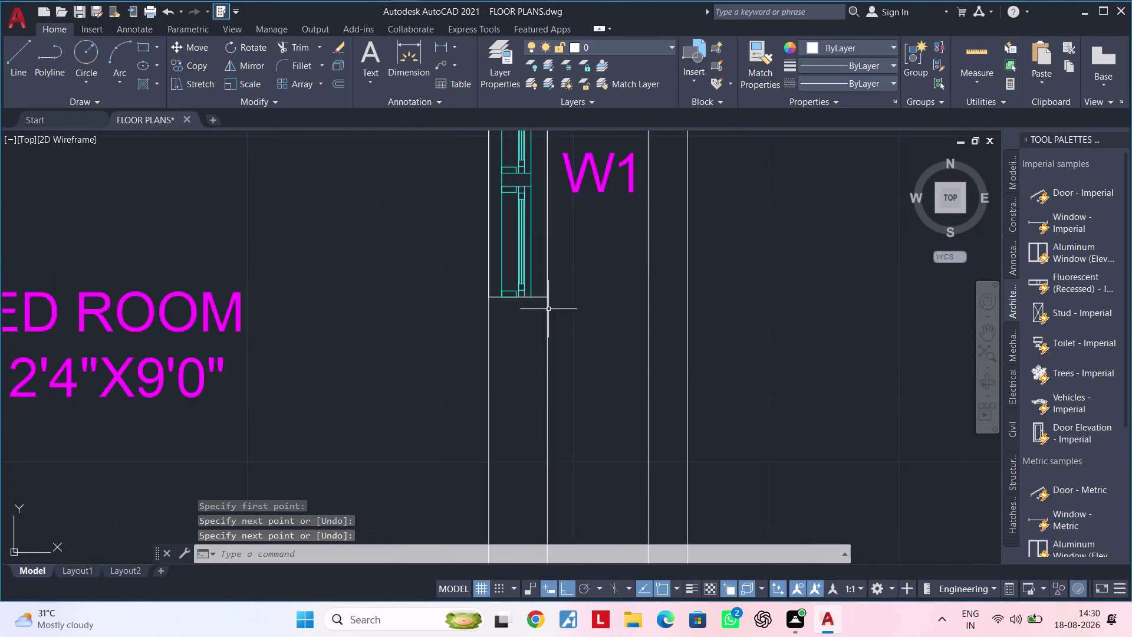
scroll(down, 3)
scroll(down, 3)
middle_drag(502, 320, 605, 148)
scroll(down, 3)
scroll(up, 3)
middle_drag(366, 235, 334, 374)
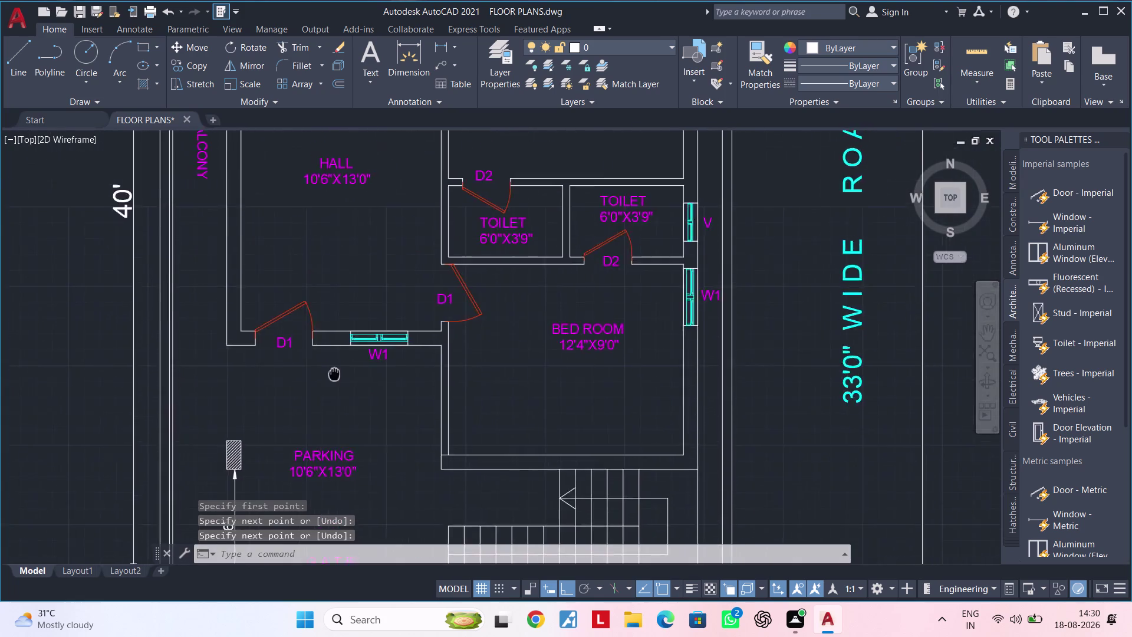
middle_drag(334, 374, 338, 370)
scroll(up, 3)
key(space)
click(317, 219)
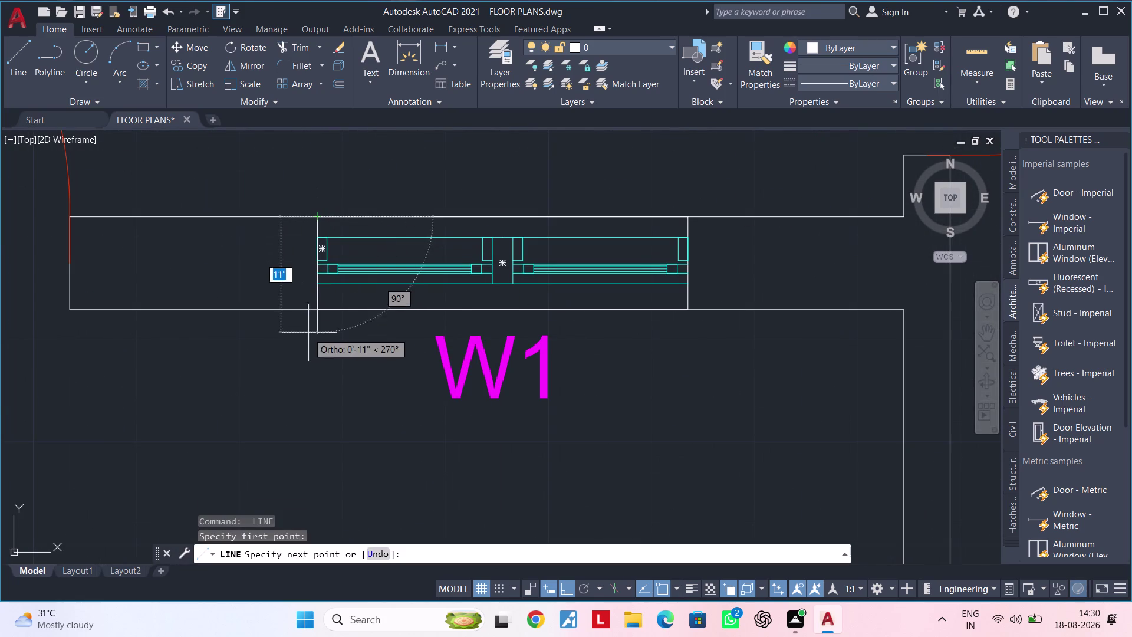
click(313, 307)
key(space)
key(space)
drag(690, 219, 688, 228)
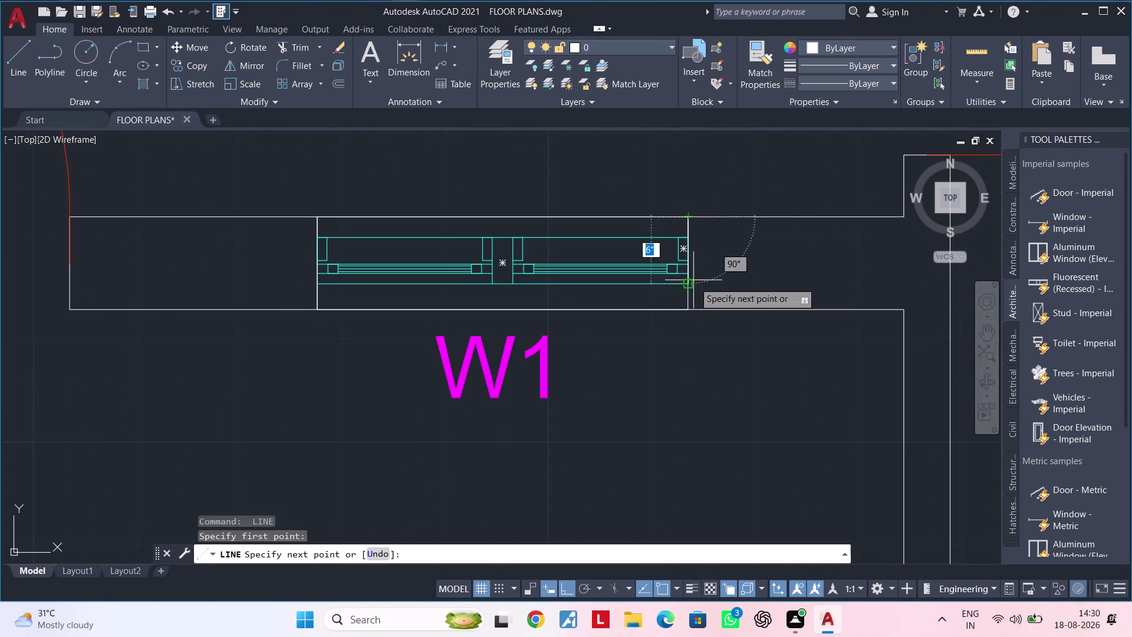
click(686, 308)
key(space)
Zoom out and centre the view on the whole ground floor plan.
scroll(down, 3)
scroll(down, 3)
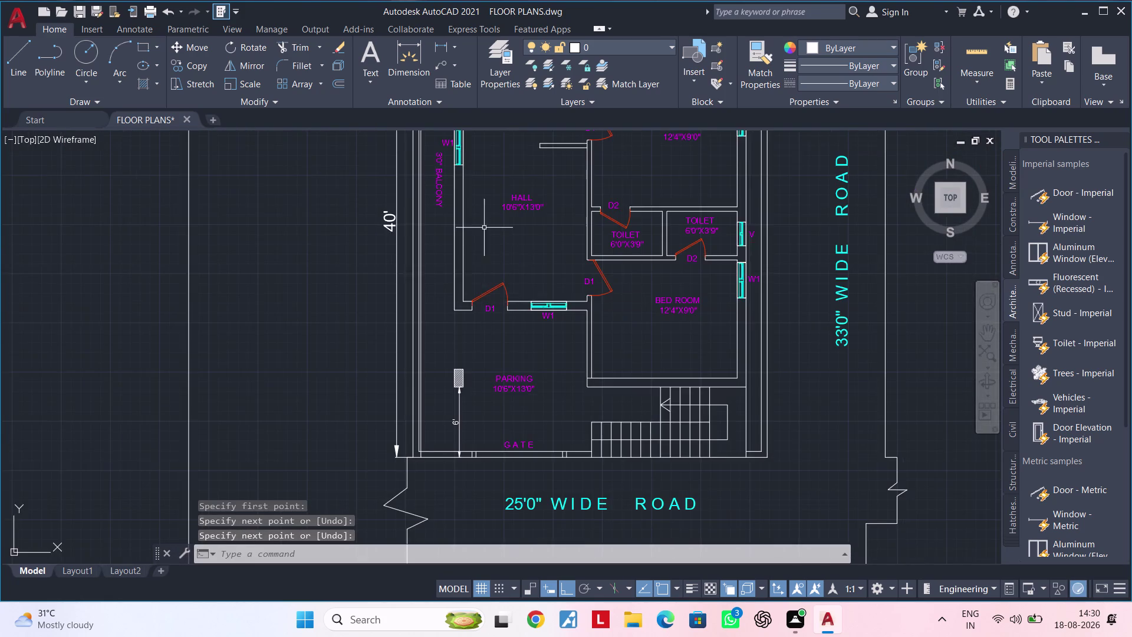
middle_drag(481, 271, 471, 436)
scroll(up, 3)
scroll(down, 3)
middle_drag(508, 355, 376, 325)
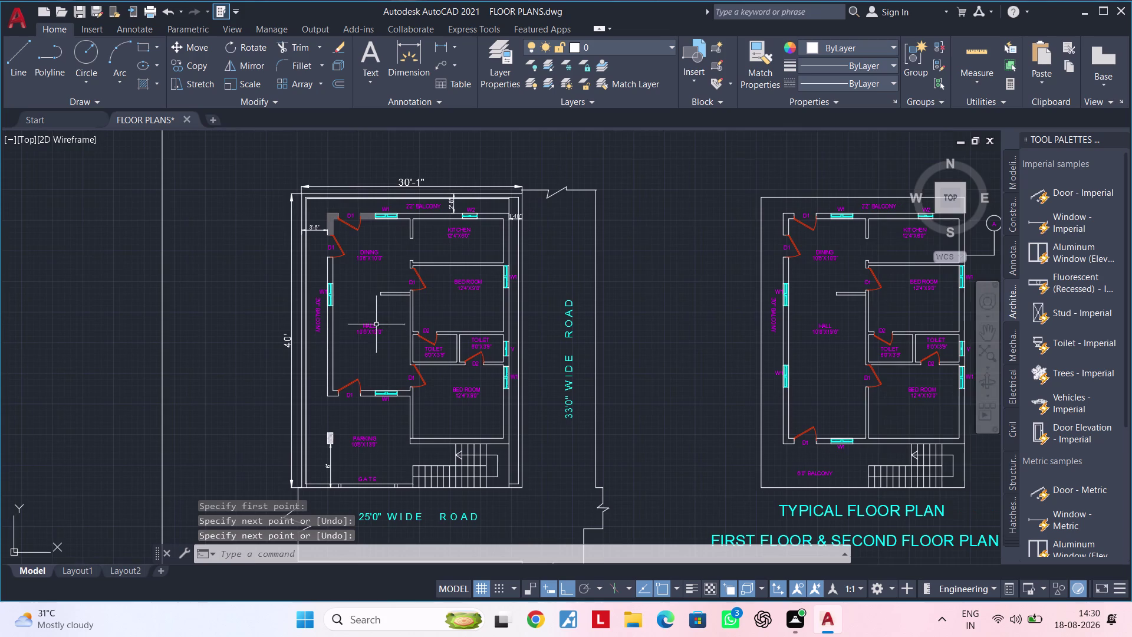
scroll(up, 3)
middle_drag(356, 270, 374, 158)
middle_drag(374, 172, 361, 310)
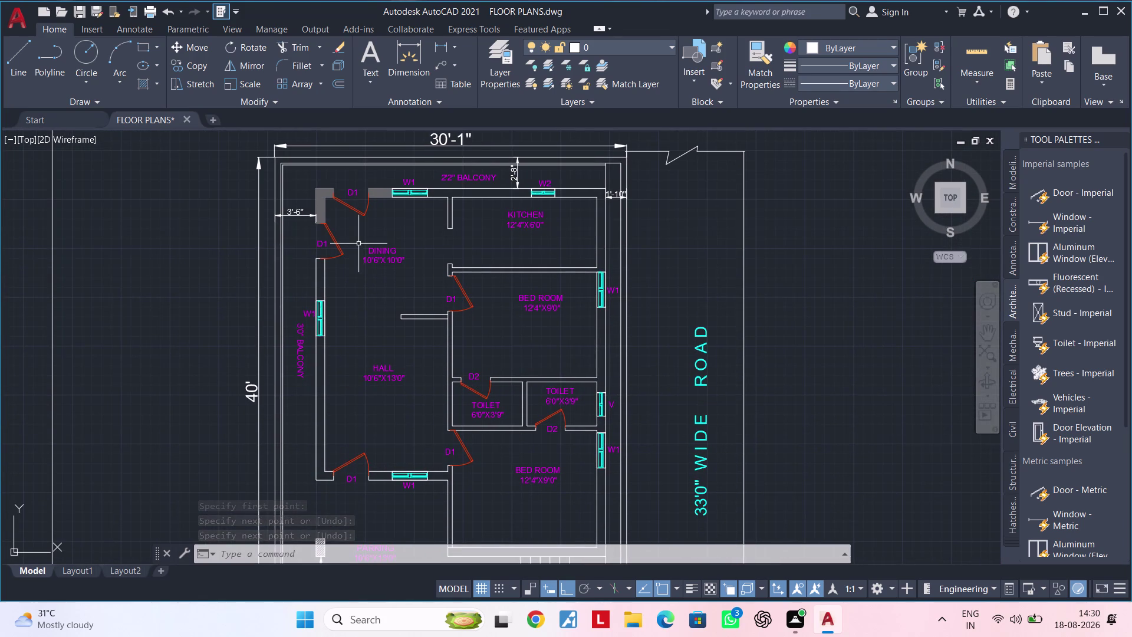
Fill the balcony wall strip beside the hall's W1 window with solid grey hatch.
key(h)
key(space)
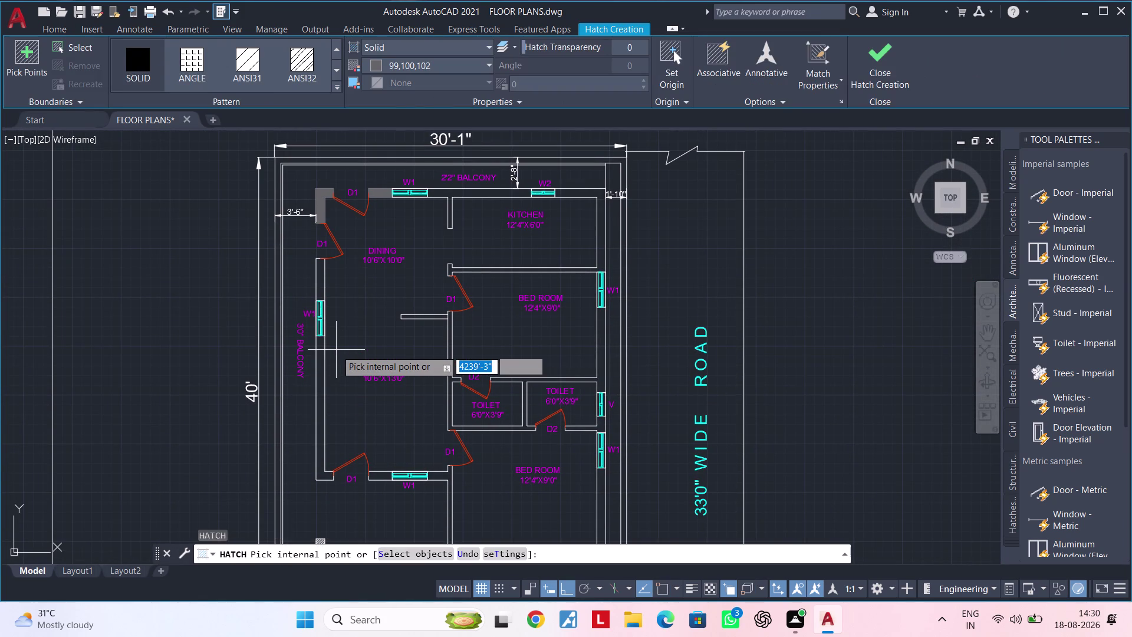
scroll(up, 3)
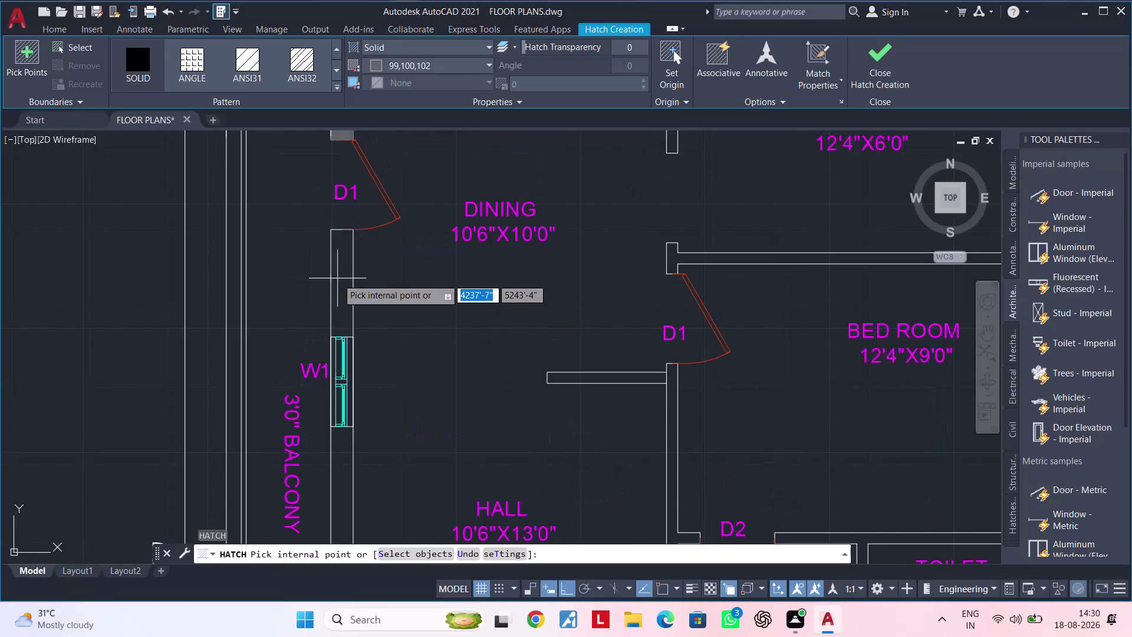
click(338, 278)
middle_drag(340, 349, 326, 225)
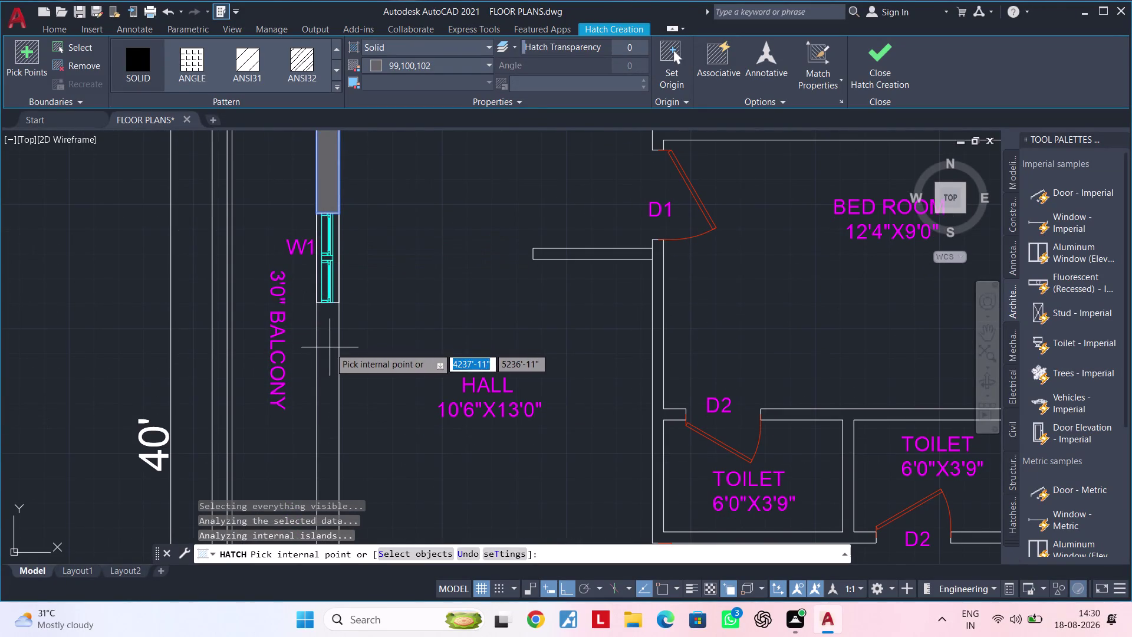
click(330, 347)
key(Escape)
key(Escape)
key(Escape)
click(333, 328)
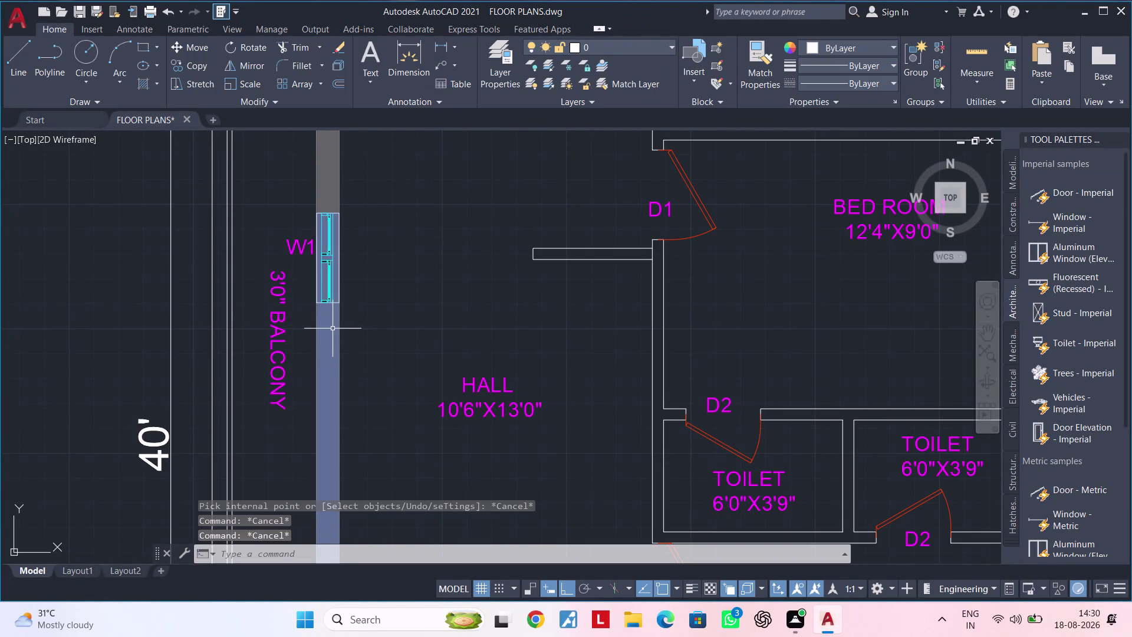
key(Delete)
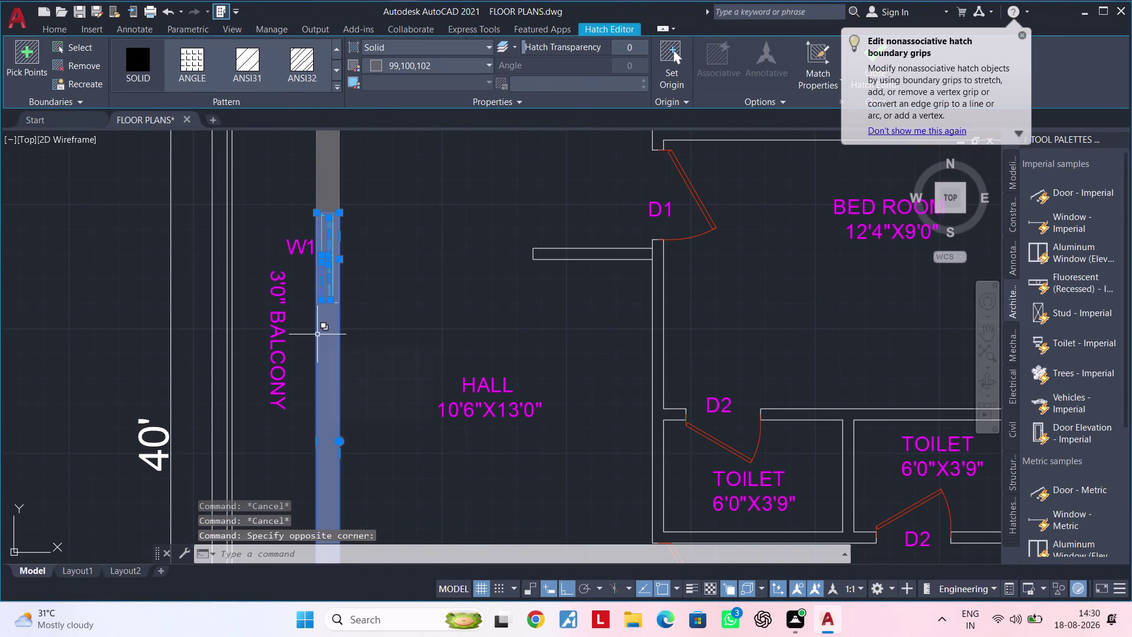
Draw a closing line across the wall gap below W1 with LINE.
text(L)
key(space)
scroll(up, 3)
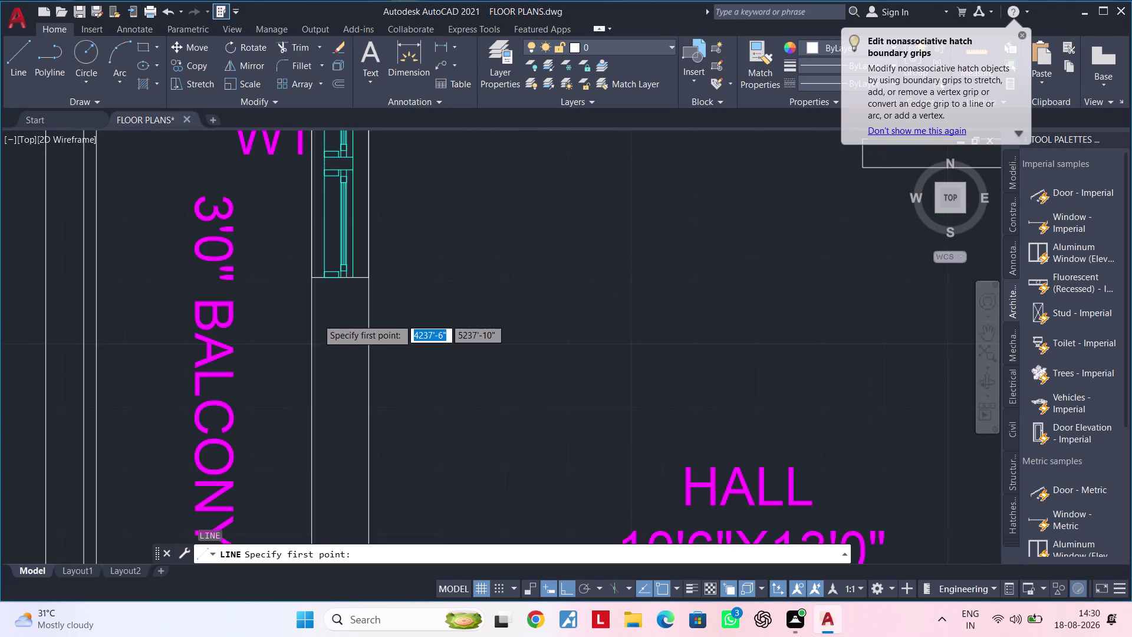
click(304, 255)
click(392, 253)
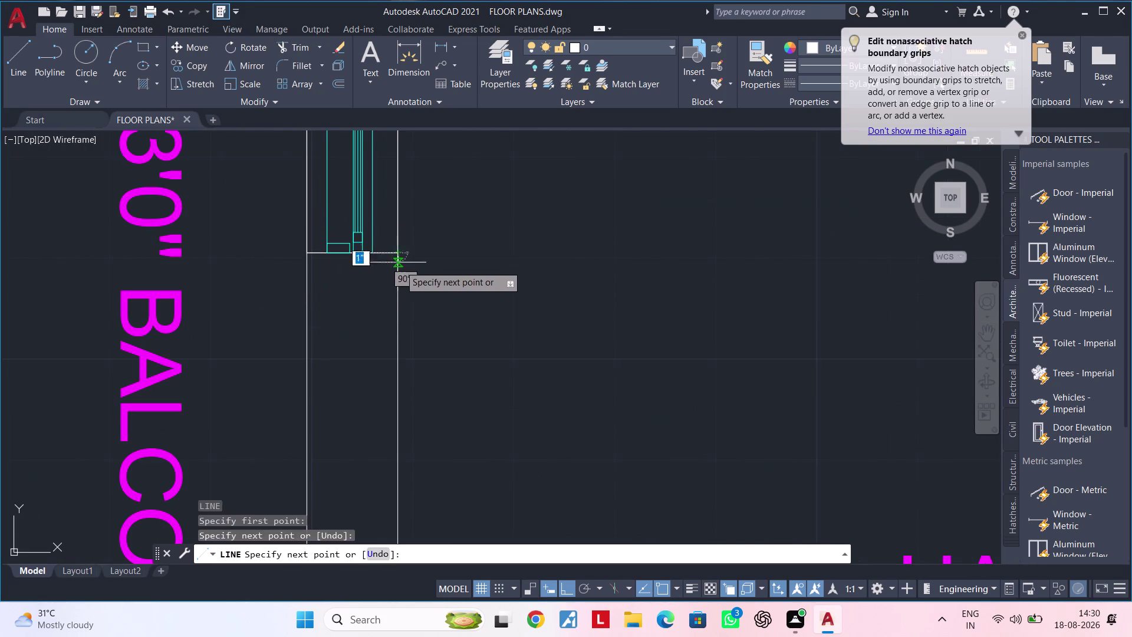
scroll(down, 3)
key(Escape)
key(Escape)
middle_drag(413, 295, 398, 264)
key(Escape)
key(Escape)
key(h)
key(space)
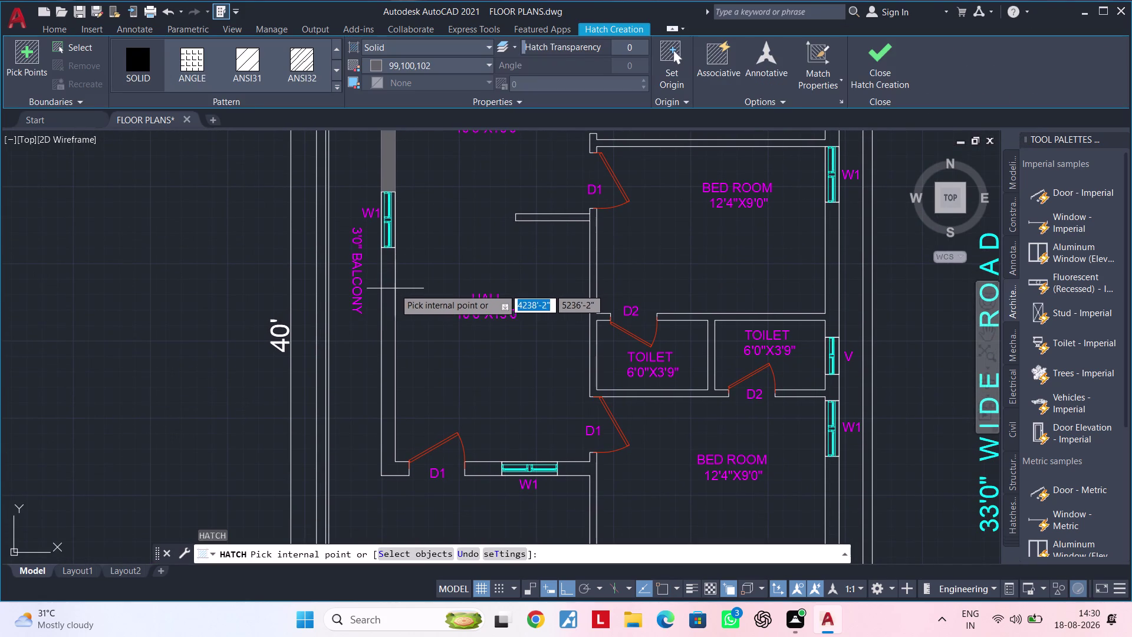
Pick the balcony strip, wall pieces beside W1 and the bedroom's lower wall.
click(387, 292)
middle_drag(504, 328, 378, 294)
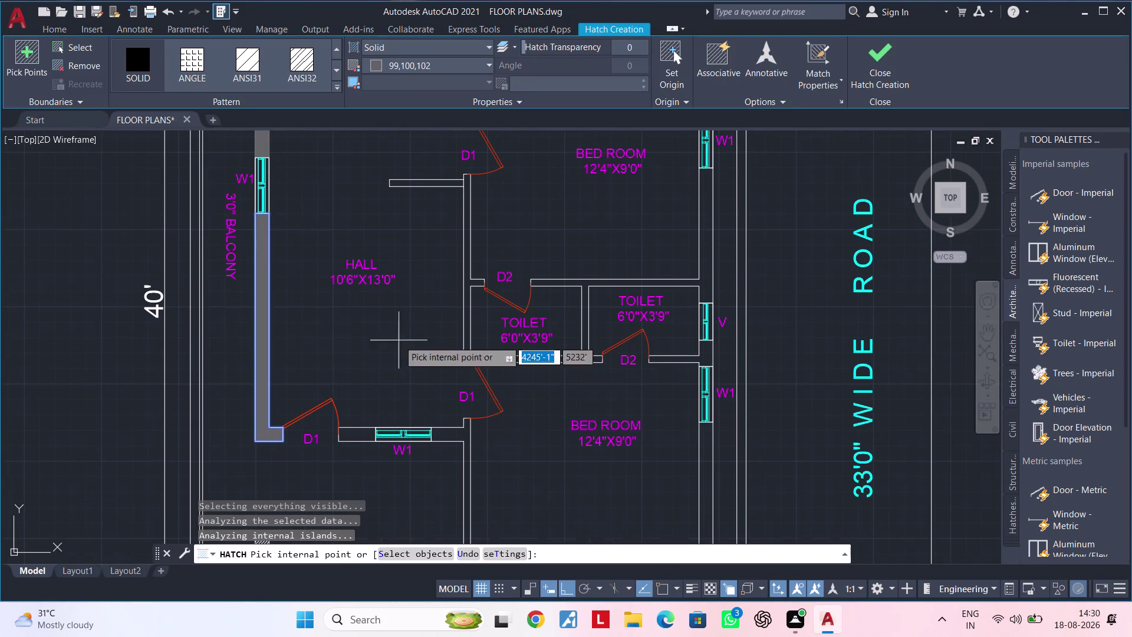
scroll(up, 3)
scroll(down, 3)
scroll(down, 3)
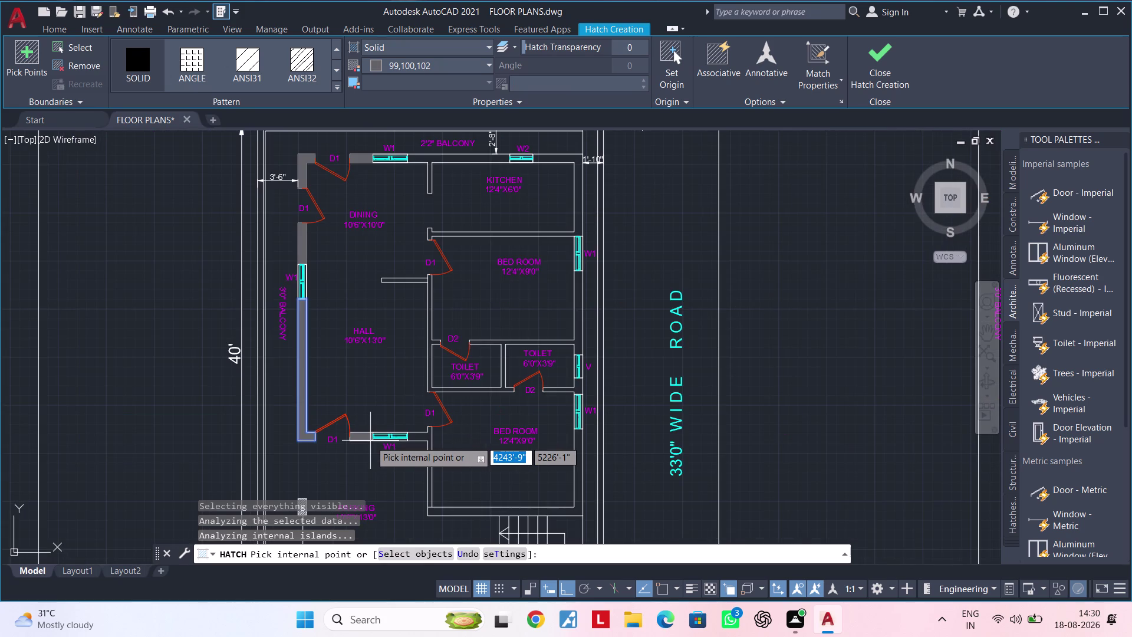
scroll(up, 3)
click(344, 445)
click(641, 428)
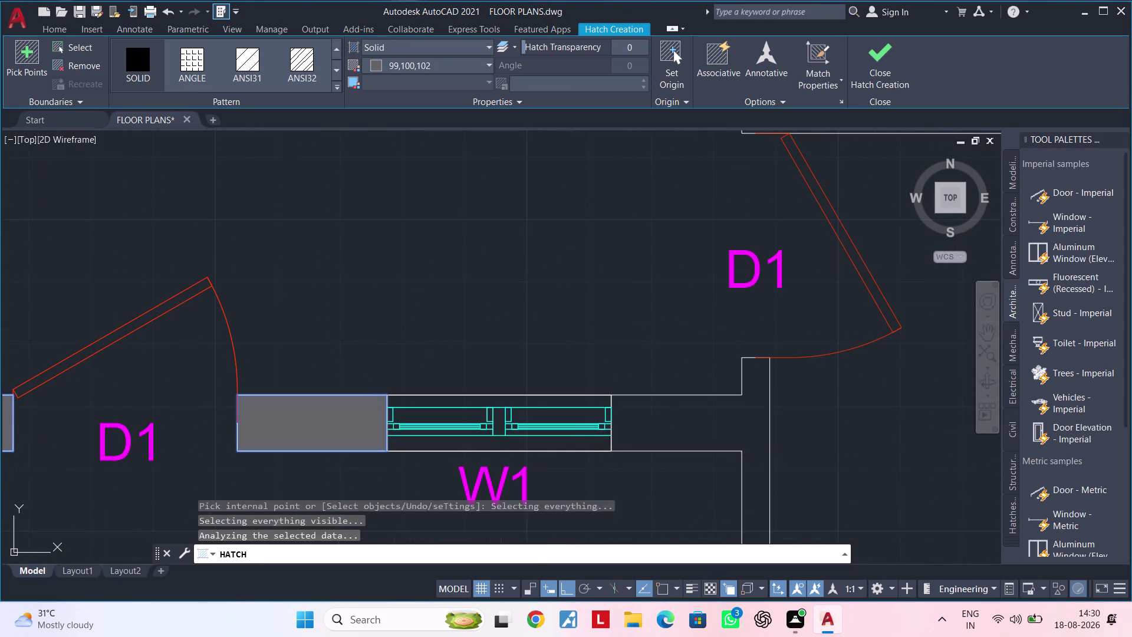
scroll(down, 3)
middle_drag(680, 415, 253, 366)
middle_drag(370, 407, 391, 339)
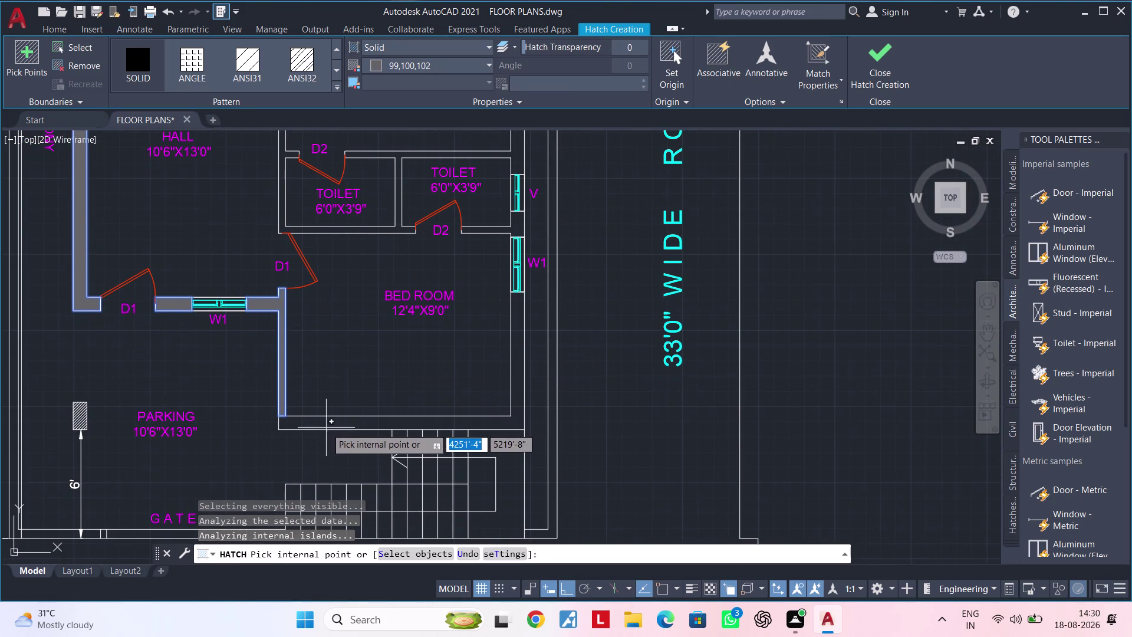
click(328, 425)
Pick the walls around the two toilets and between V and W1.
middle_drag(461, 367, 437, 530)
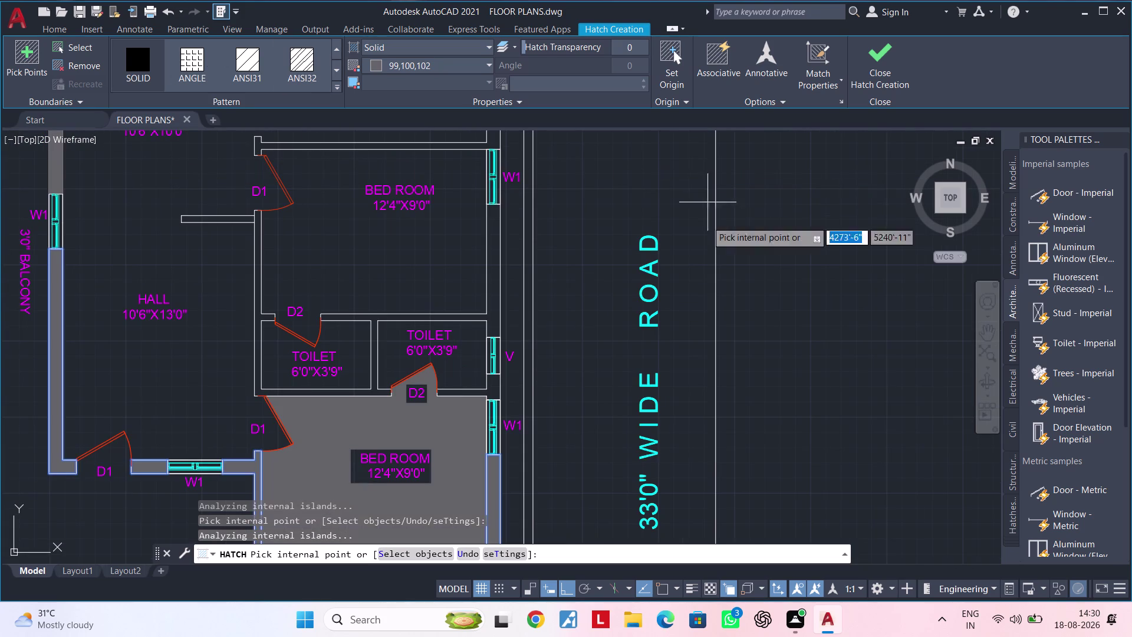
middle_drag(333, 382, 407, 315)
scroll(up, 3)
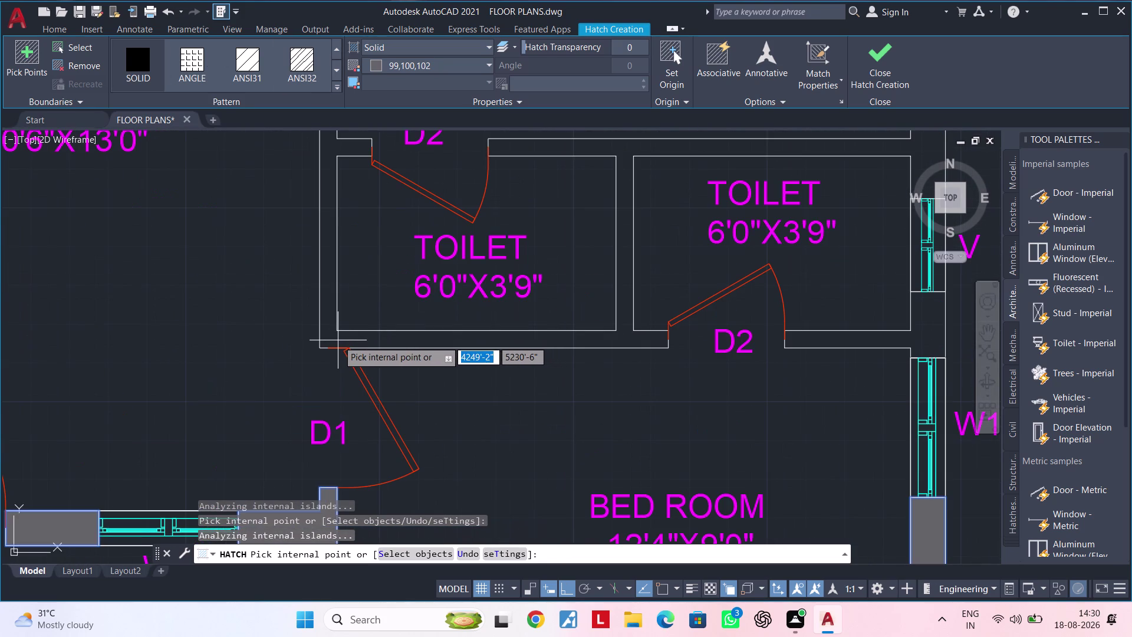
click(332, 334)
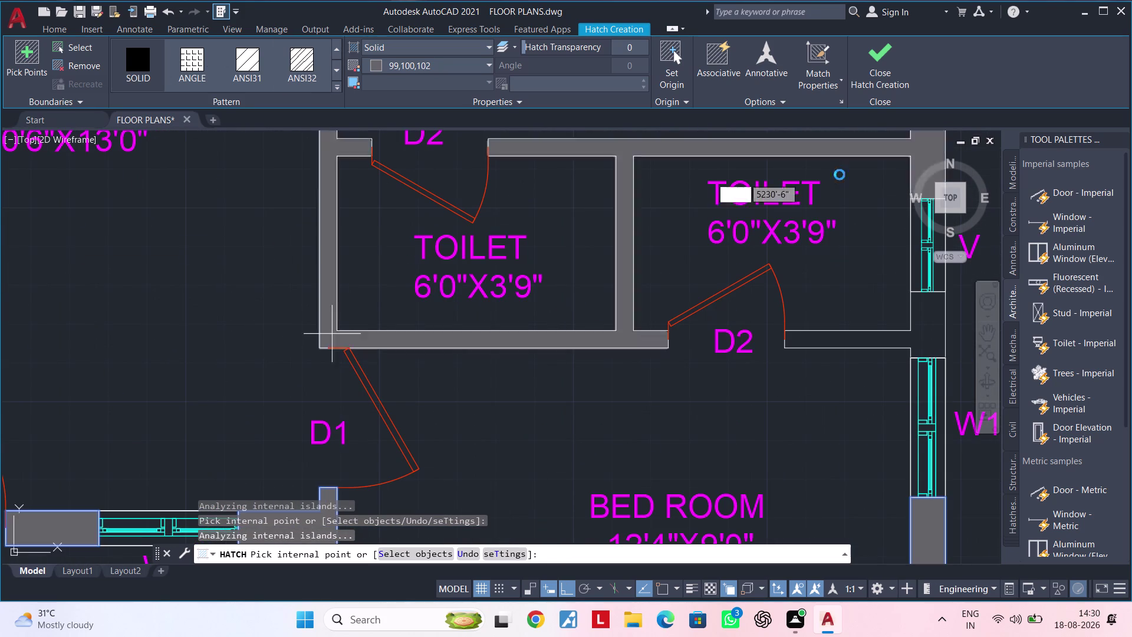
scroll(down, 3)
middle_drag(660, 256, 174, 253)
scroll(up, 3)
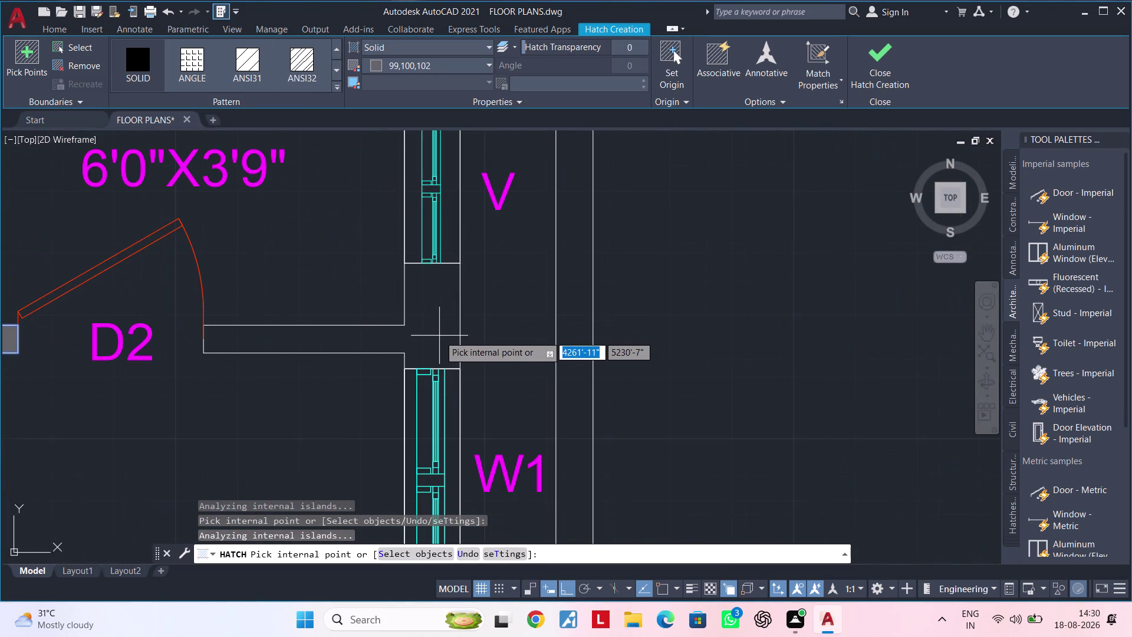
click(411, 338)
scroll(down, 3)
middle_drag(441, 311, 464, 189)
middle_drag(465, 248, 492, 466)
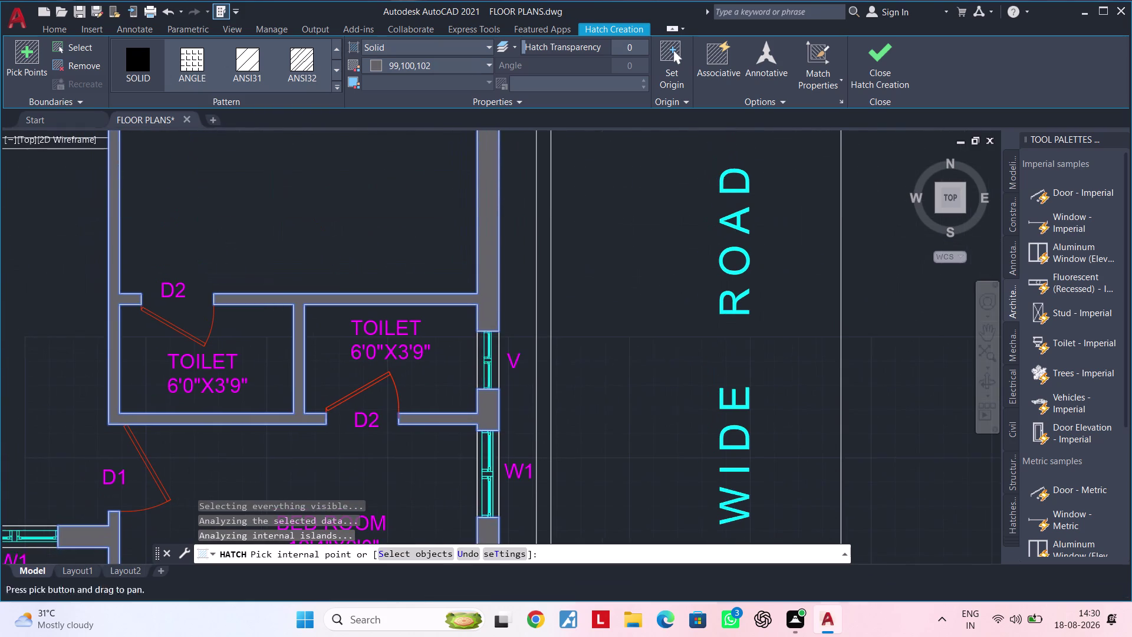
middle_drag(449, 306, 467, 482)
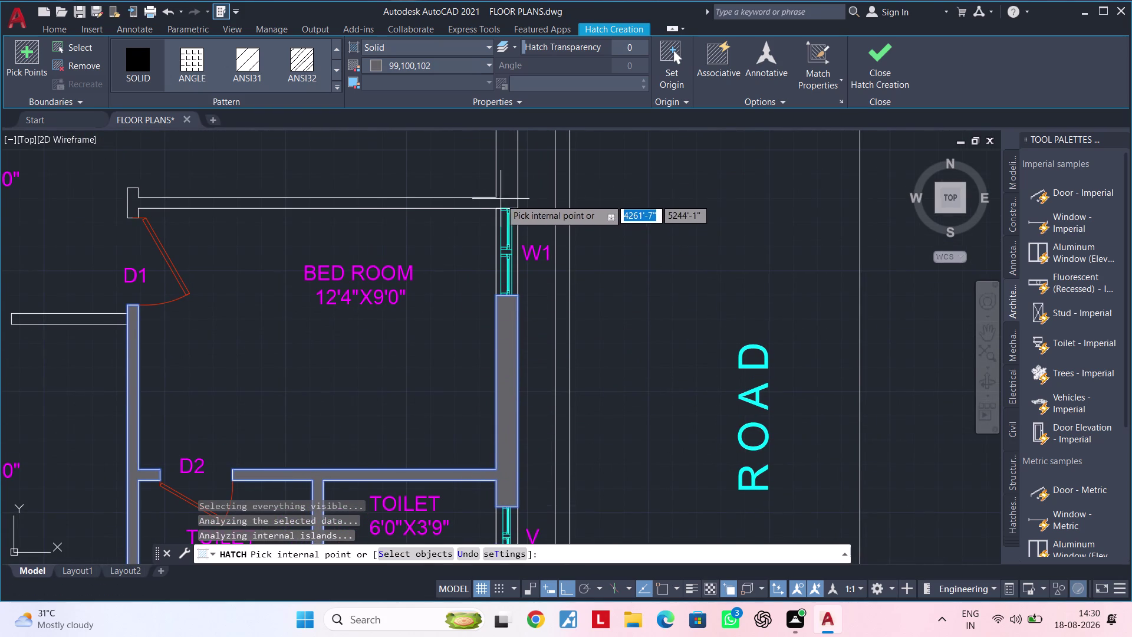
Dismiss the pick point error near the bedroom wall and cancel the hatch.
click(506, 195)
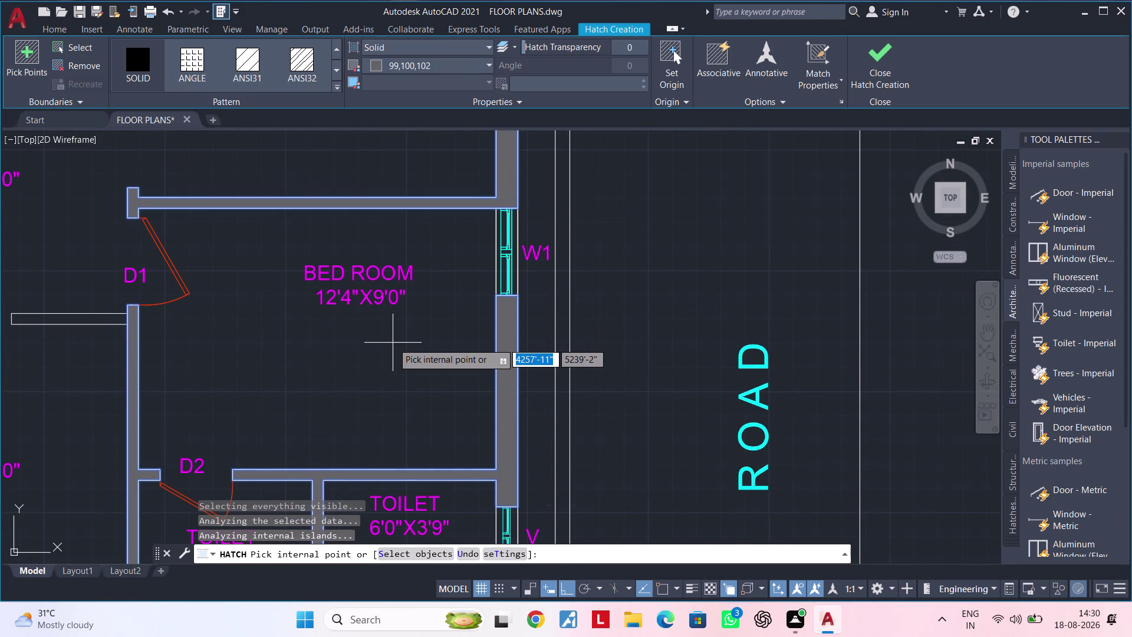
scroll(down, 3)
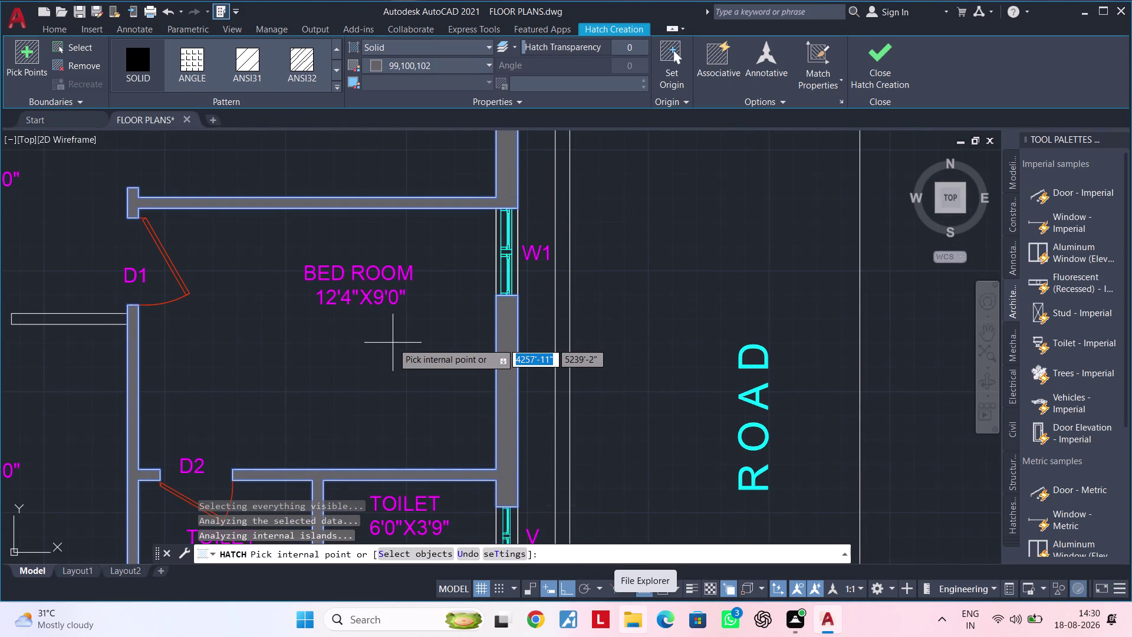
scroll(down, 3)
scroll(down, 3)
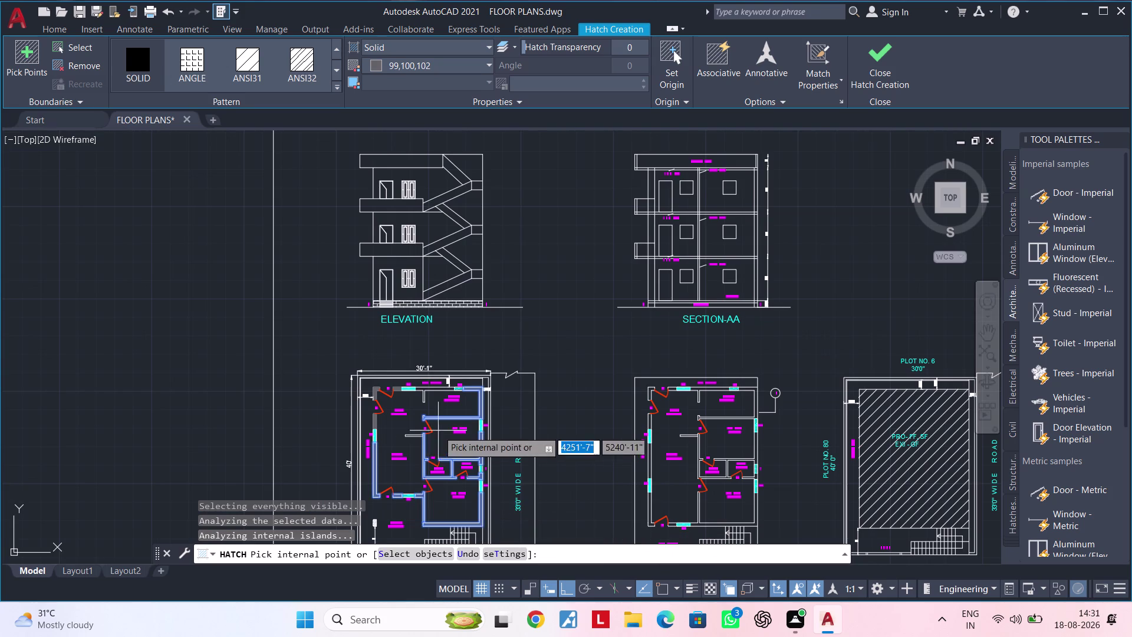
scroll(up, 3)
scroll(up, 3)
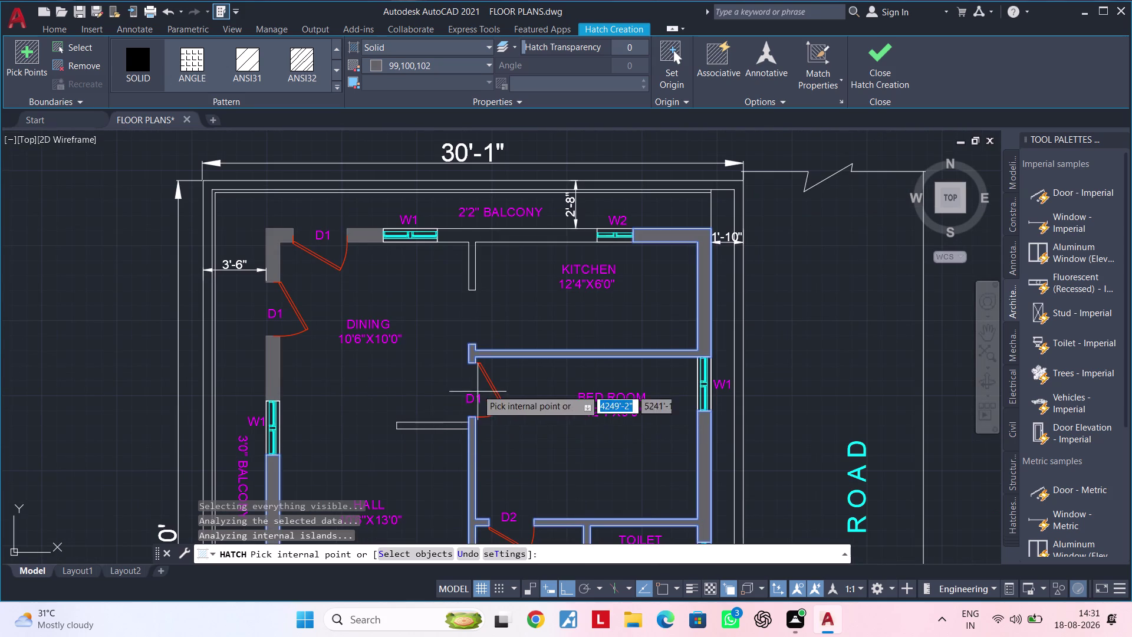
scroll(up, 3)
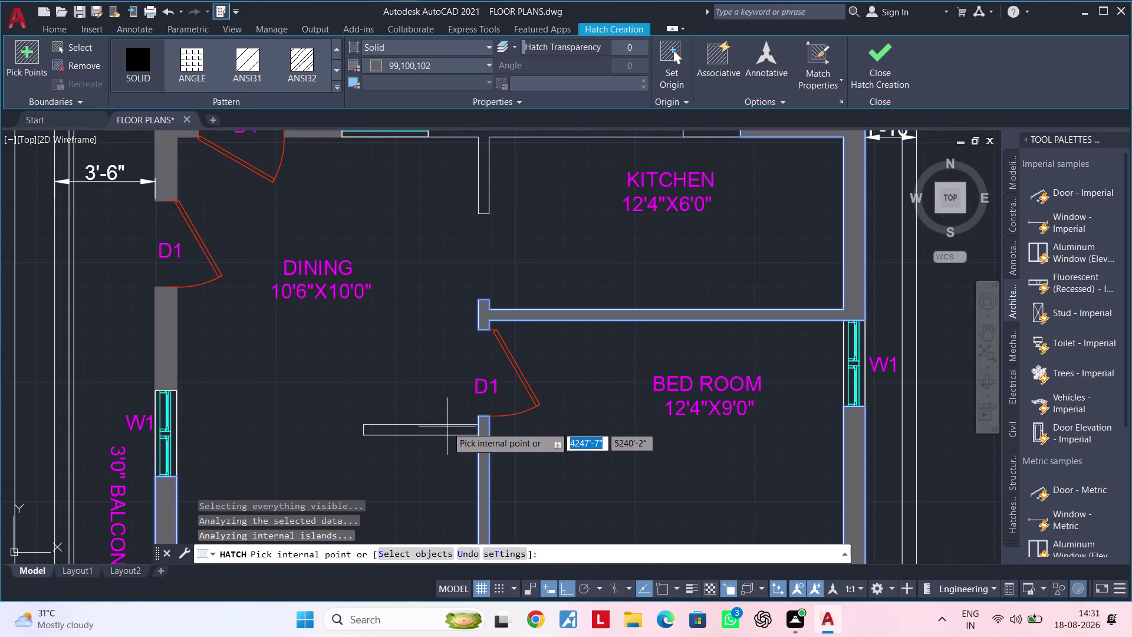
click(446, 435)
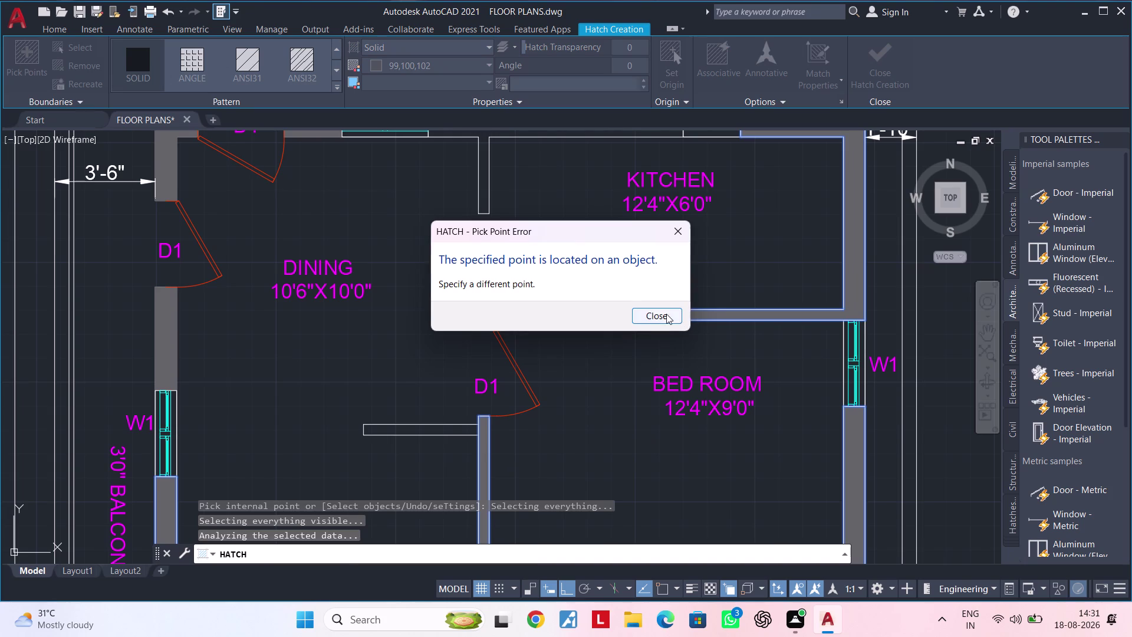
key(Escape)
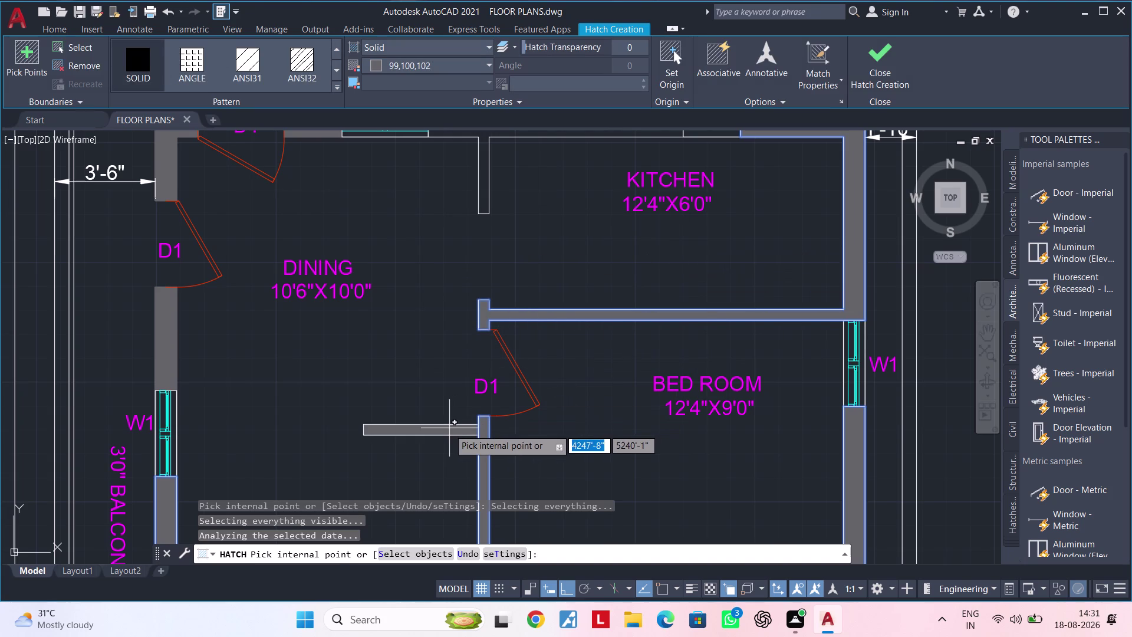
click(449, 429)
middle_drag(452, 331, 410, 538)
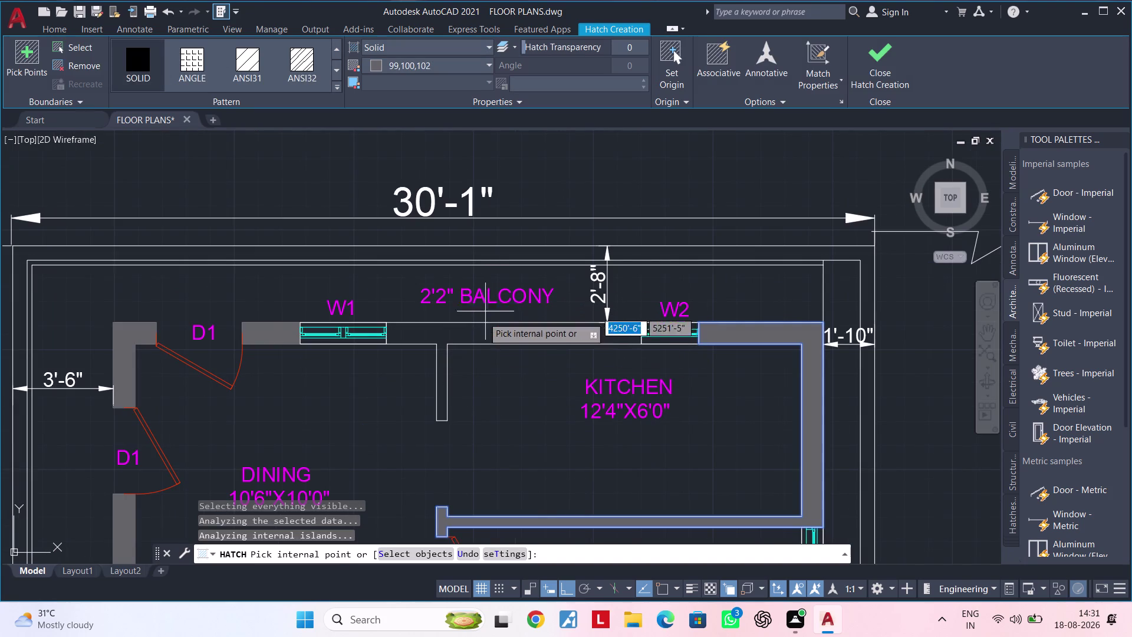
click(477, 331)
scroll(down, 3)
key(Escape)
key(Escape)
key(Escape)
middle_drag(588, 415, 518, 310)
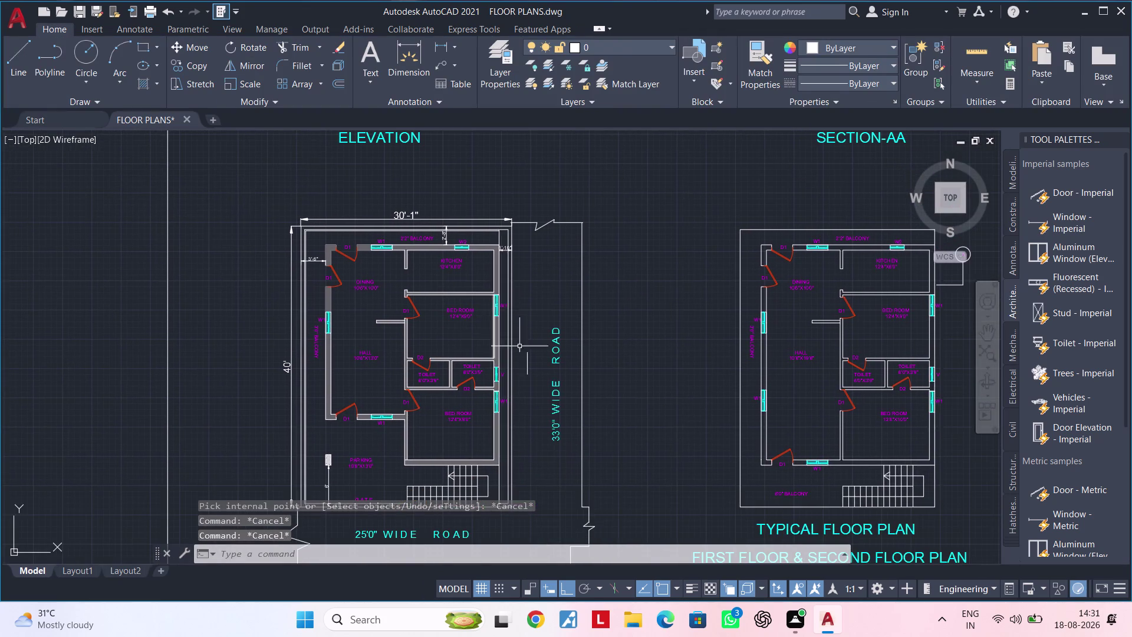
Draw a closing line across the wall end at the balcony W1 window.
middle_drag(664, 333, 223, 360)
scroll(up, 3)
middle_drag(378, 363, 408, 568)
scroll(up, 3)
middle_drag(350, 407, 445, 420)
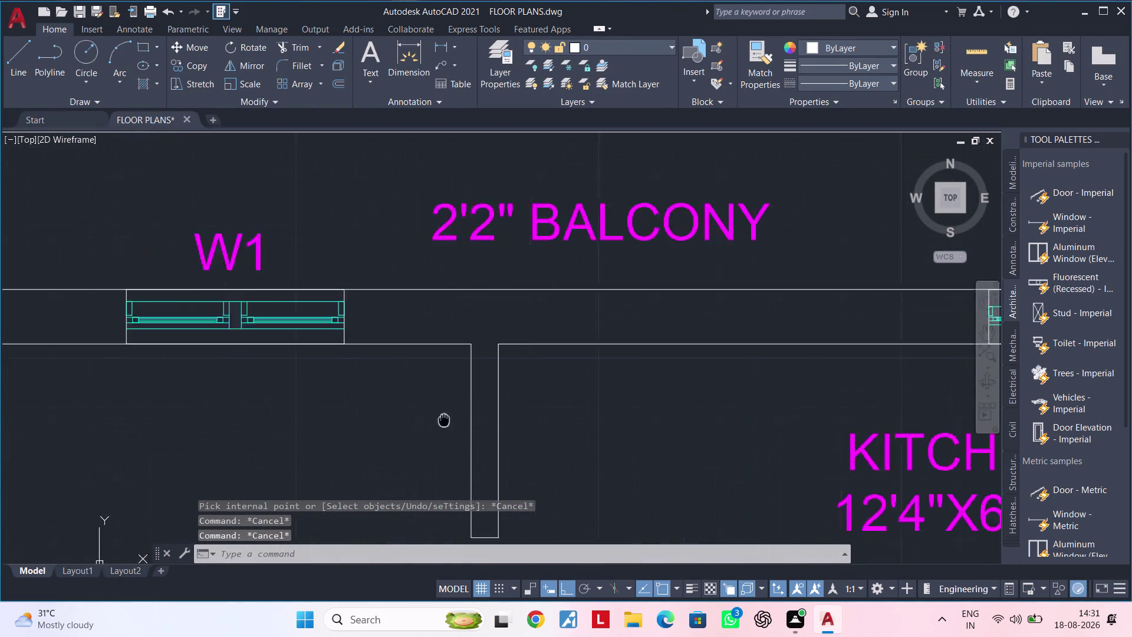
middle_drag(444, 420, 519, 433)
key(Escape)
key(Escape)
text(L)
key(space)
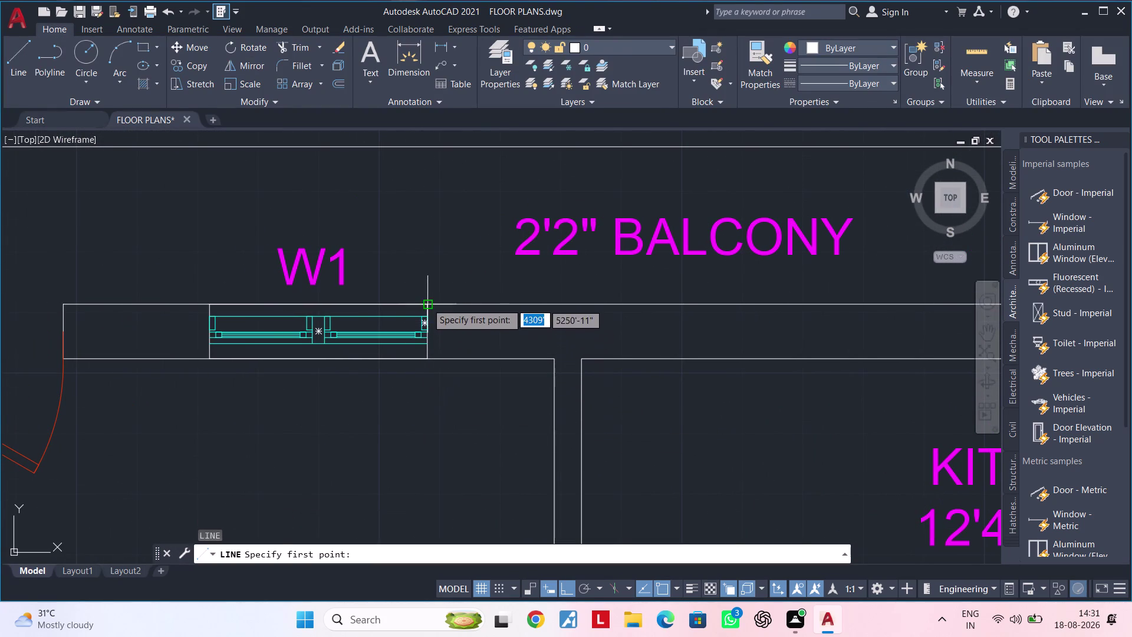
click(427, 302)
click(427, 363)
key(space)
Close the wall end at the W2 window with a short line.
scroll(down, 3)
middle_drag(651, 381, 184, 367)
key(space)
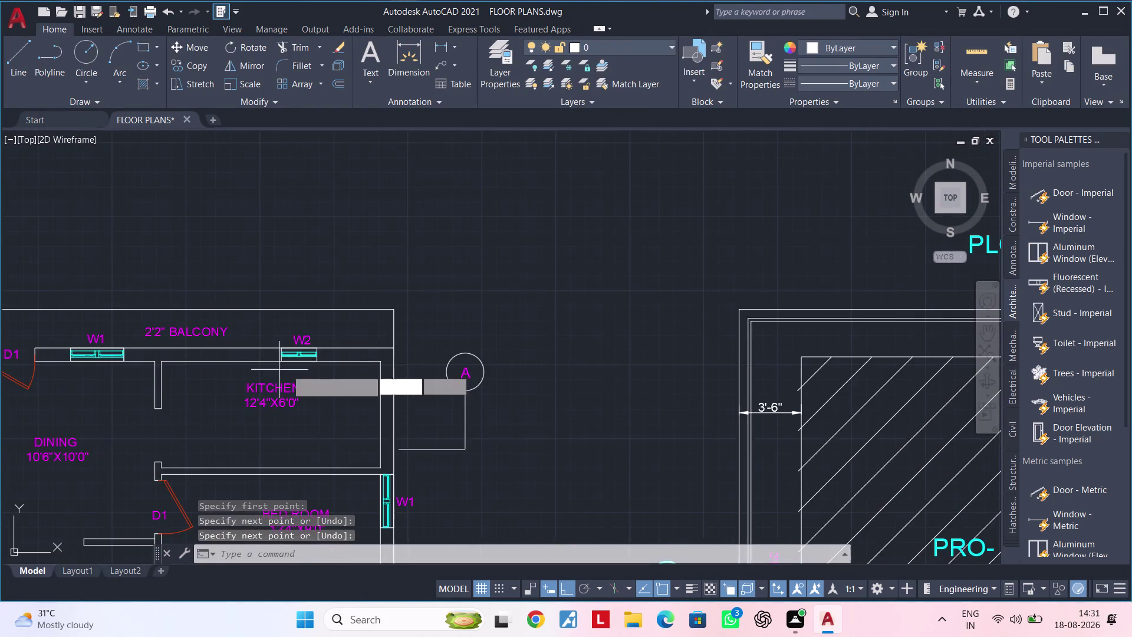
scroll(up, 3)
click(346, 314)
click(347, 363)
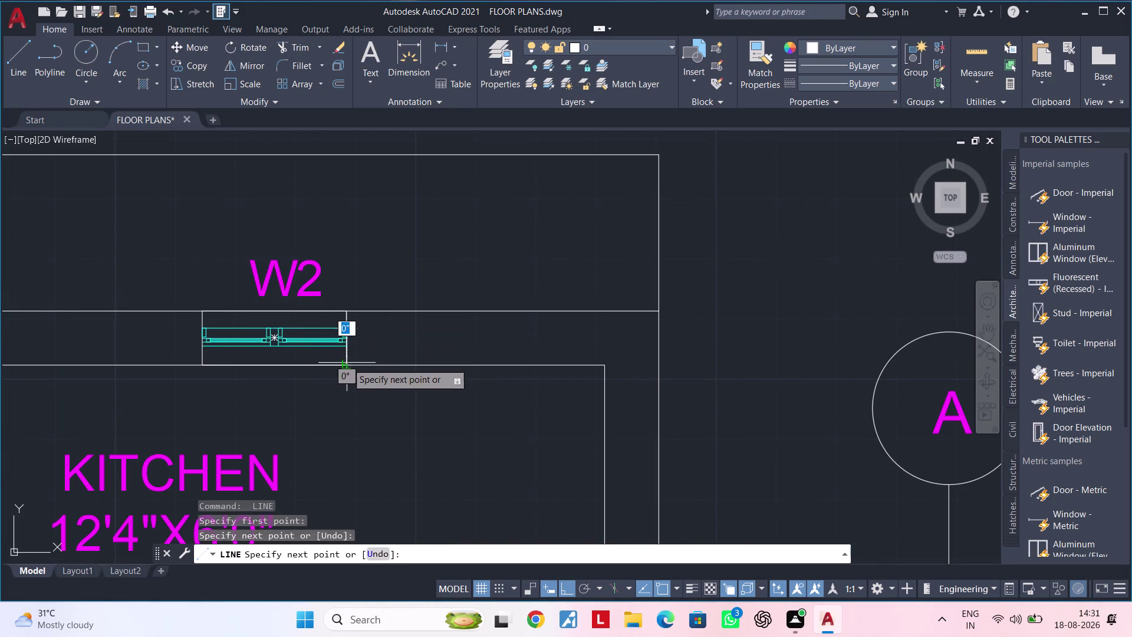
key(space)
Close the wall below the bed room W1 window with a line.
scroll(down, 3)
middle_drag(415, 396, 399, 222)
key(space)
scroll(up, 3)
scroll(down, 3)
middle_drag(394, 408, 376, 262)
scroll(up, 3)
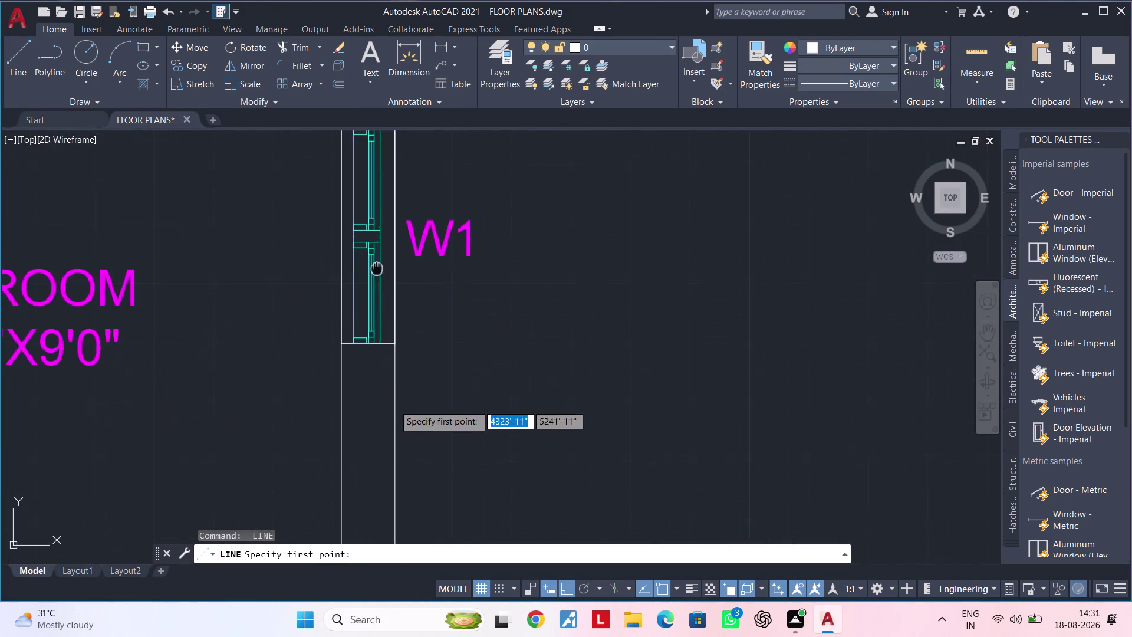
middle_drag(376, 263, 376, 261)
scroll(up, 3)
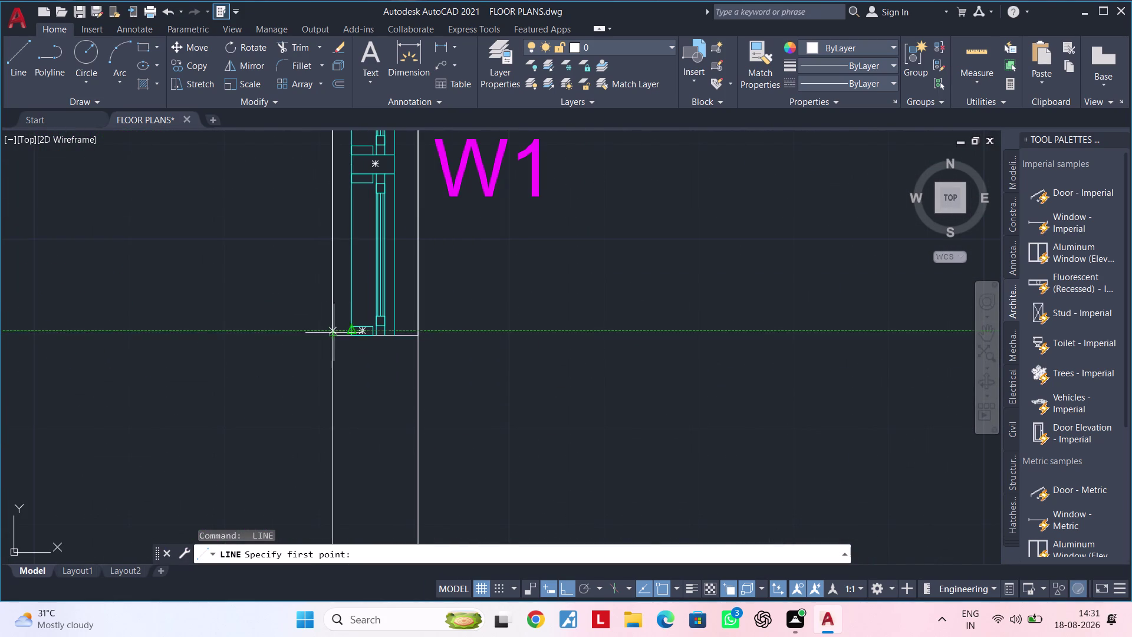
click(334, 337)
click(420, 336)
key(space)
Close the walls above and below the toilet V window.
scroll(down, 3)
middle_drag(469, 406, 480, 251)
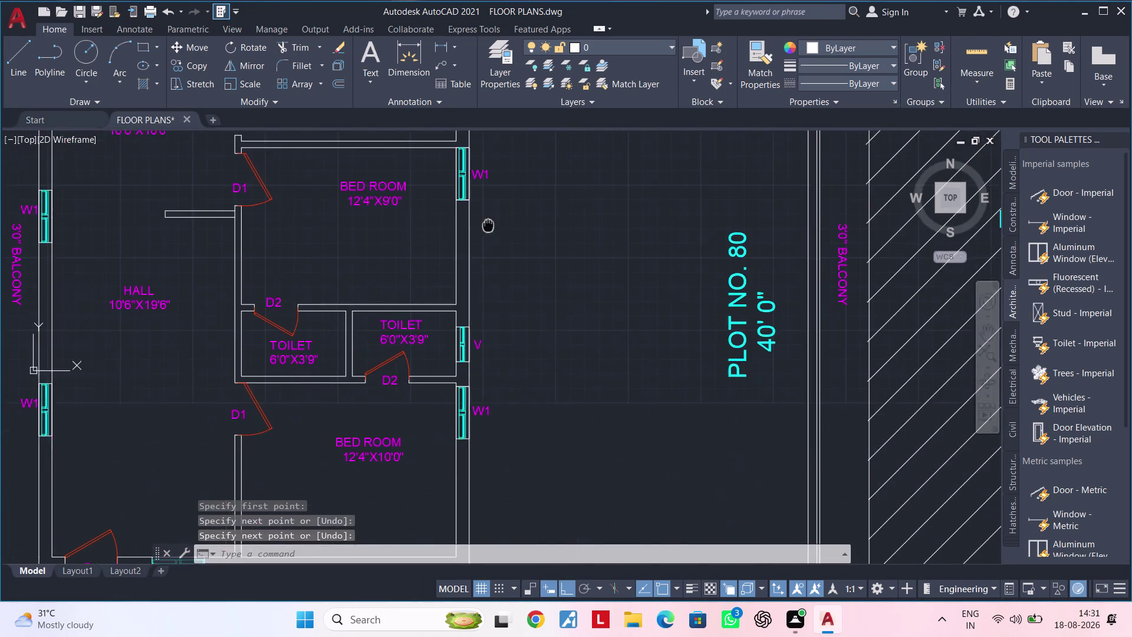
middle_drag(480, 252, 491, 220)
key(space)
scroll(up, 3)
click(433, 232)
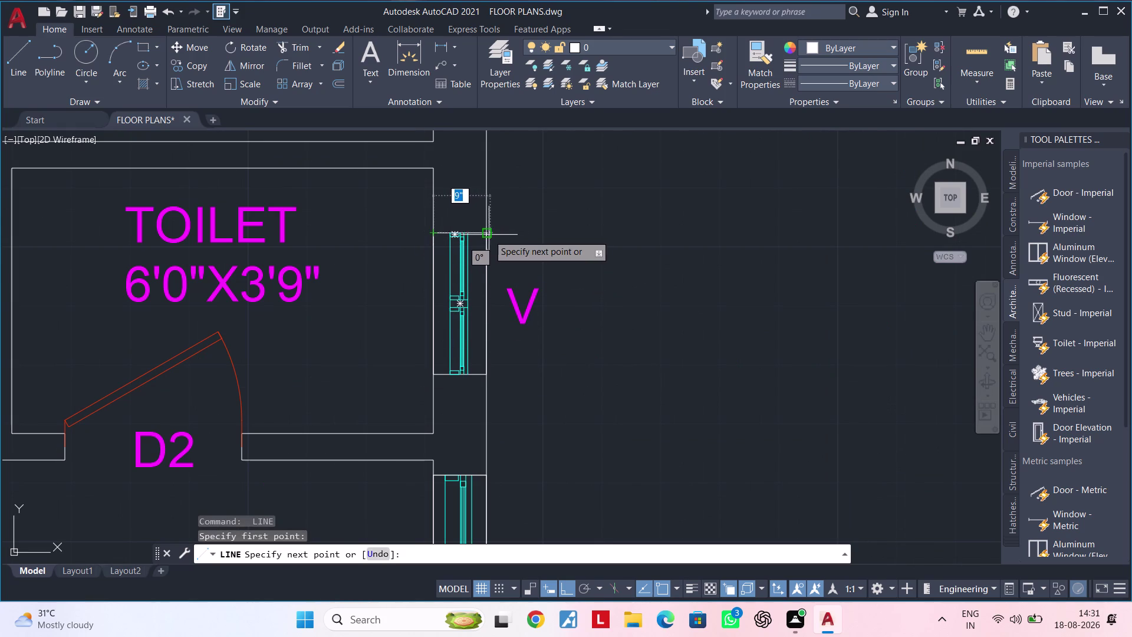
click(484, 234)
key(space)
middle_drag(506, 416, 472, 287)
key(space)
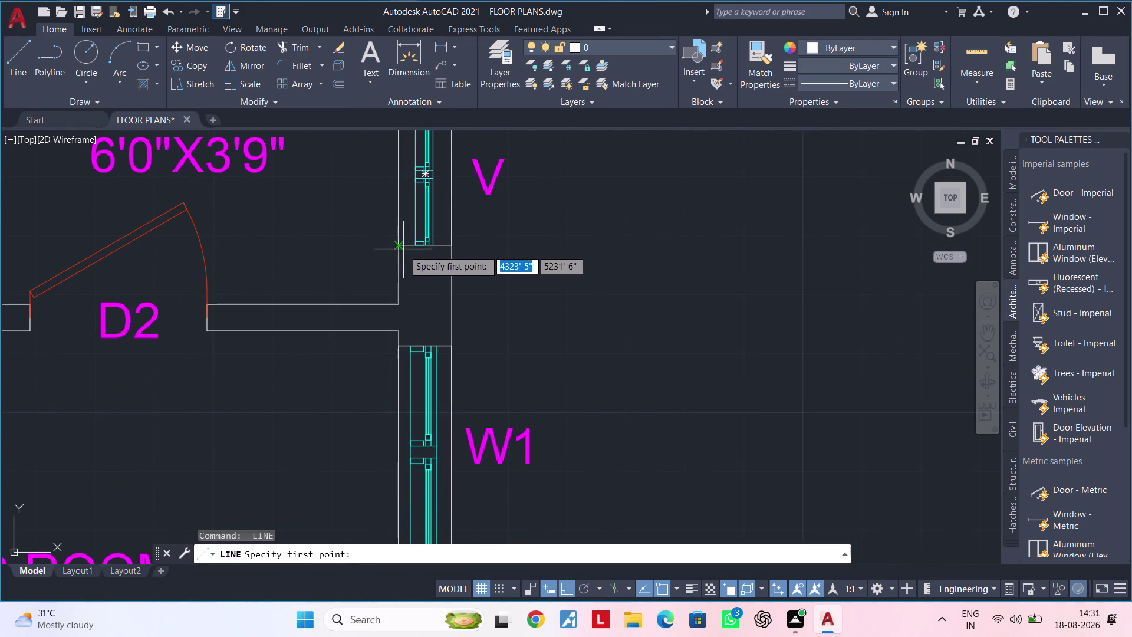
click(402, 247)
click(451, 246)
key(space)
Close the wall below the lower bed room W1 window.
middle_drag(483, 335, 461, 208)
key(space)
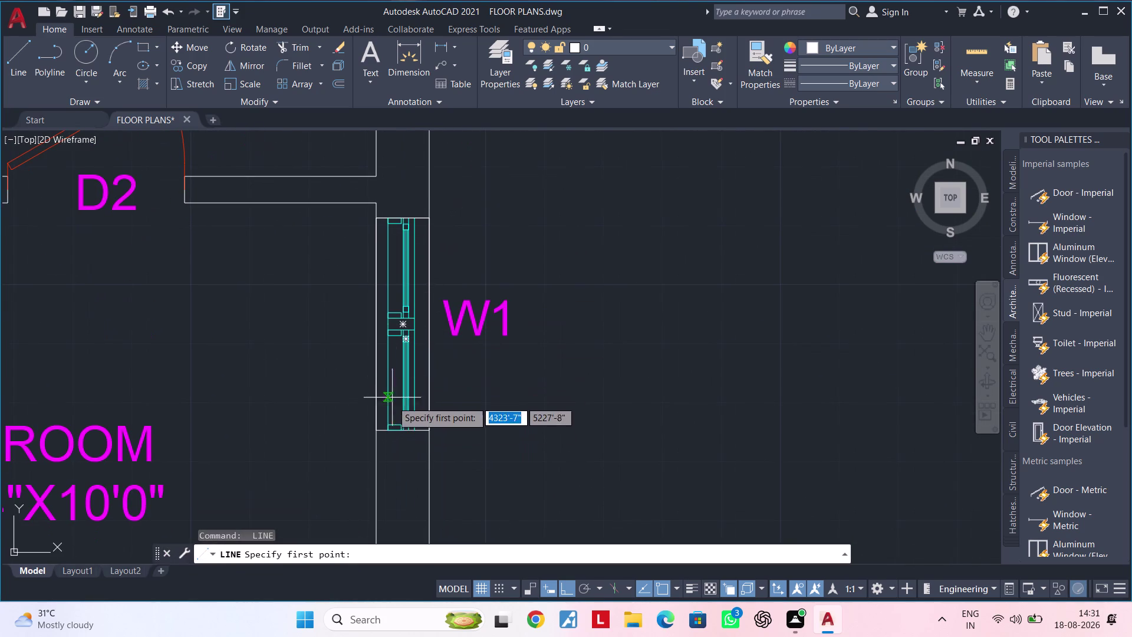
click(372, 434)
click(432, 434)
scroll(down, 3)
middle_drag(417, 404, 627, 165)
scroll(up, 3)
middle_drag(441, 267, 650, 336)
key(space)
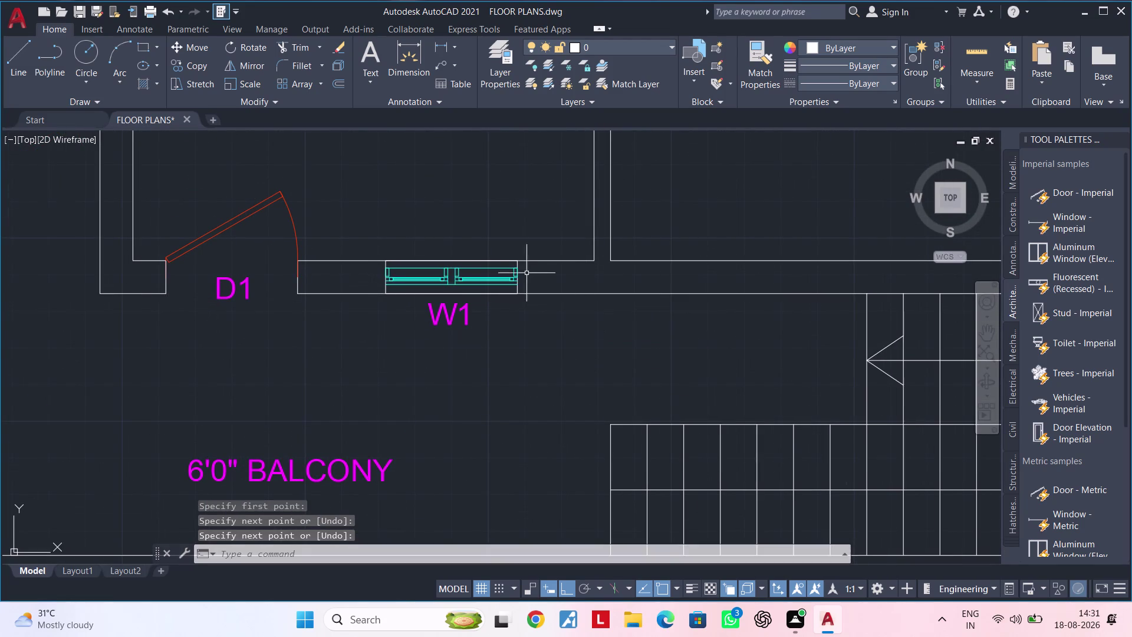
Close the right wall end of the W1 window above the balcony.
key(space)
scroll(down, 3)
middle_drag(596, 302, 527, 326)
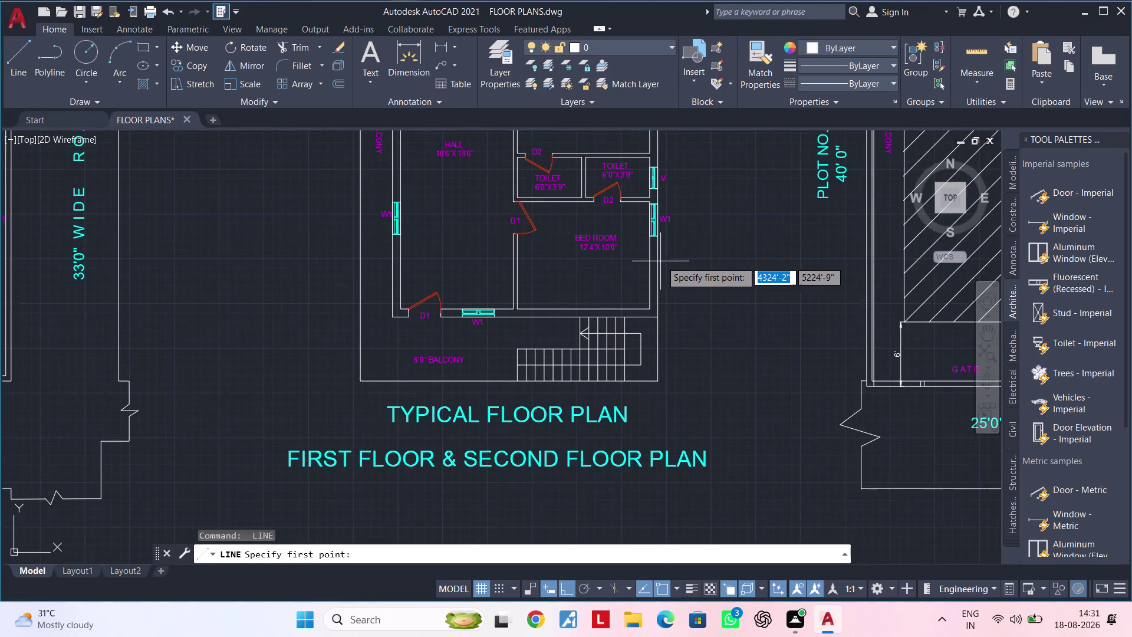
scroll(up, 3)
scroll(up, 3)
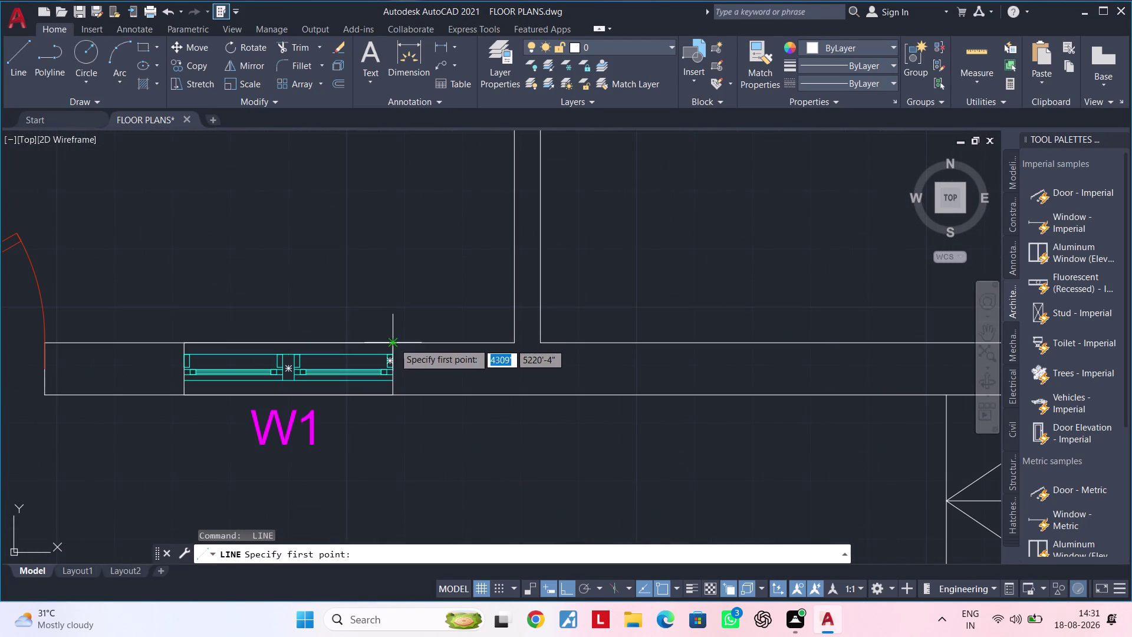
click(397, 337)
click(393, 394)
key(space)
Close the left wall end of the same W1 window.
scroll(down, 3)
key(space)
middle_drag(352, 379, 396, 366)
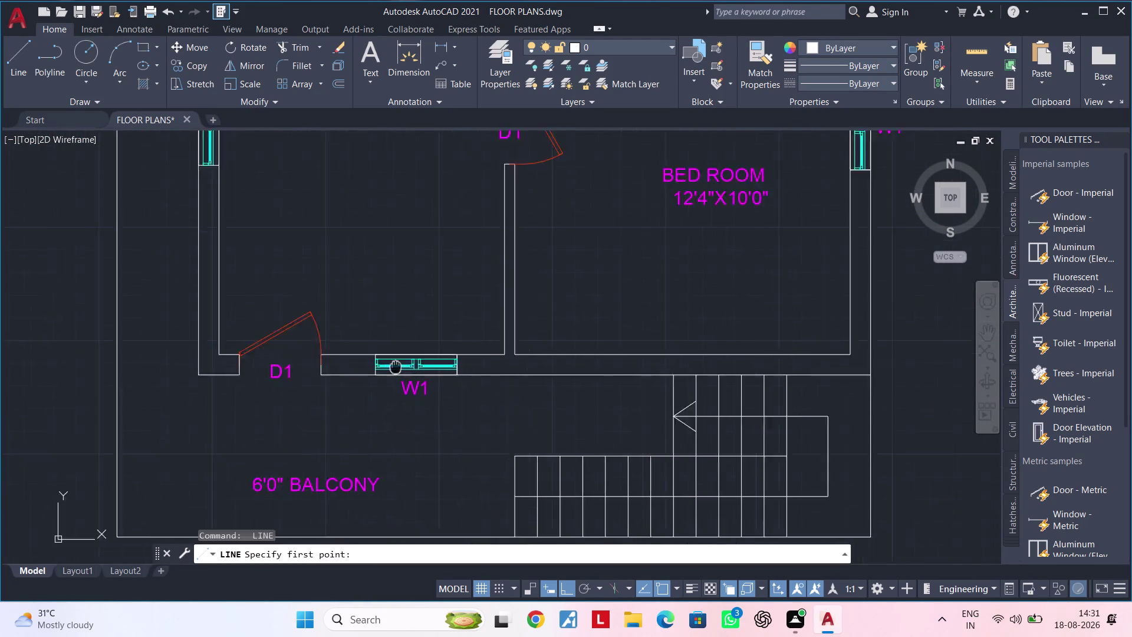
middle_drag(396, 366, 517, 354)
scroll(up, 3)
scroll(up, 3)
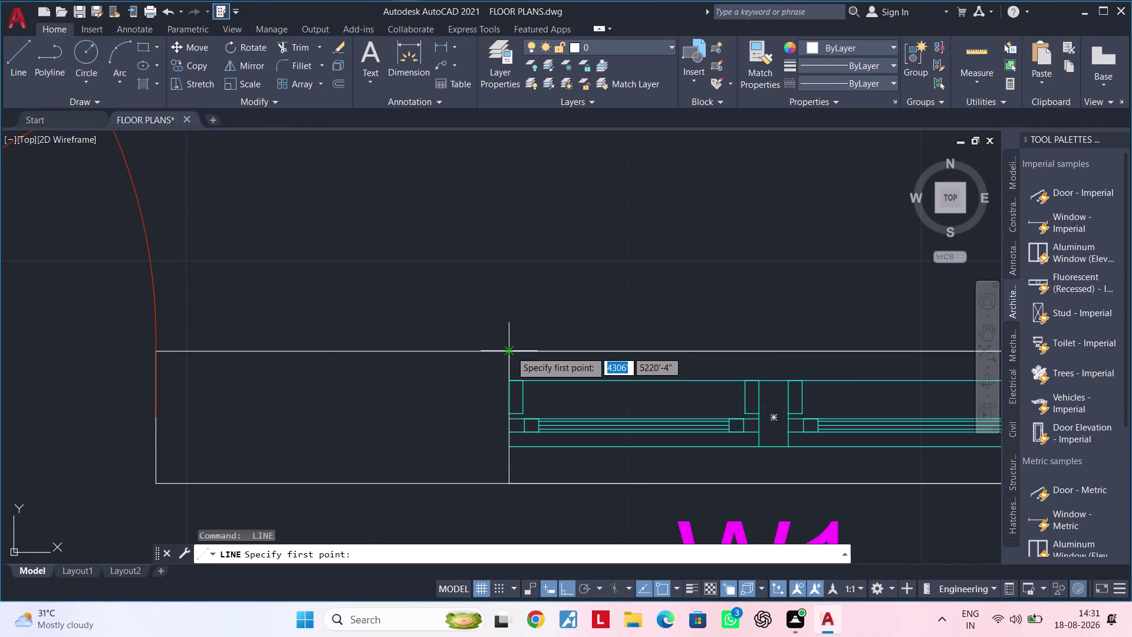
click(511, 351)
click(512, 478)
key(space)
Close the walls below and above the hall's W1 window.
key(space)
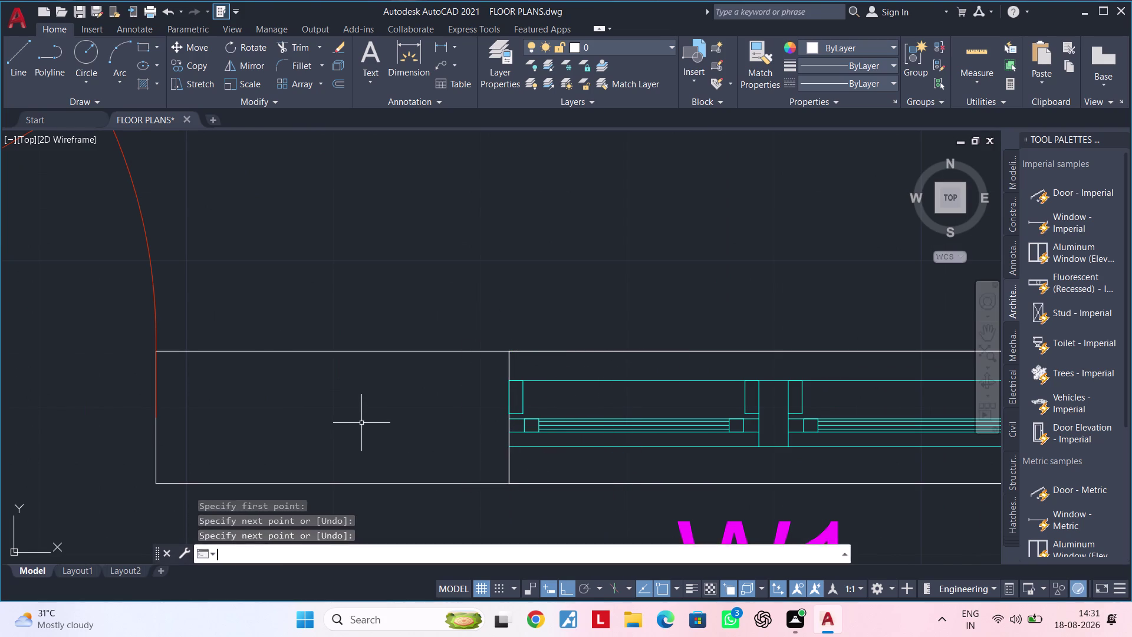
scroll(down, 3)
middle_drag(397, 381, 777, 387)
scroll(down, 3)
middle_drag(450, 344, 476, 512)
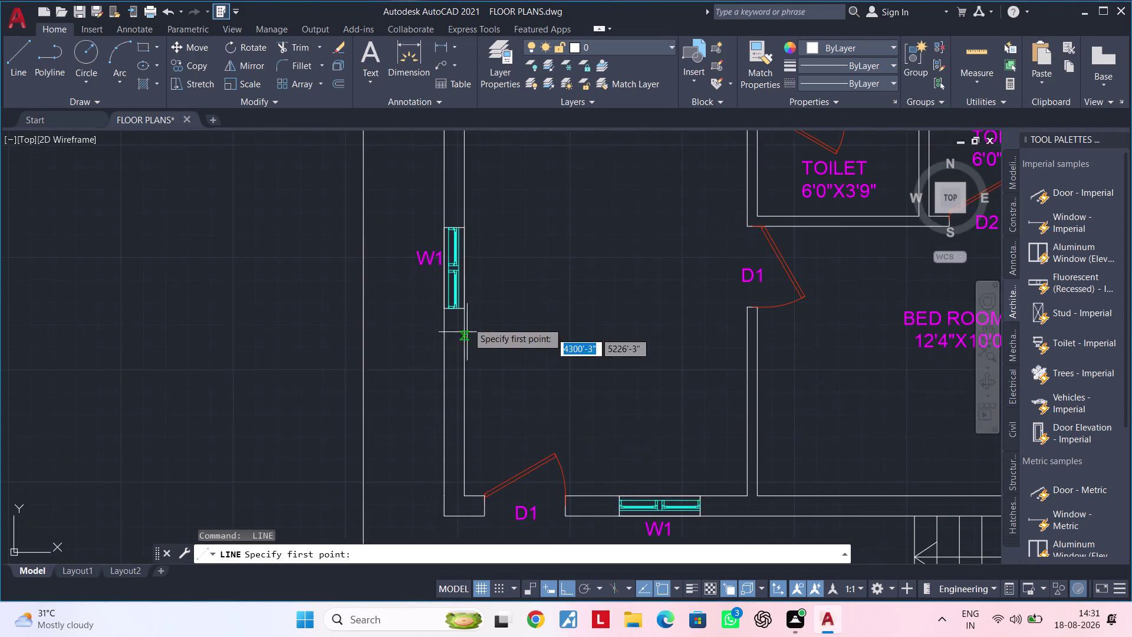
scroll(up, 3)
click(383, 379)
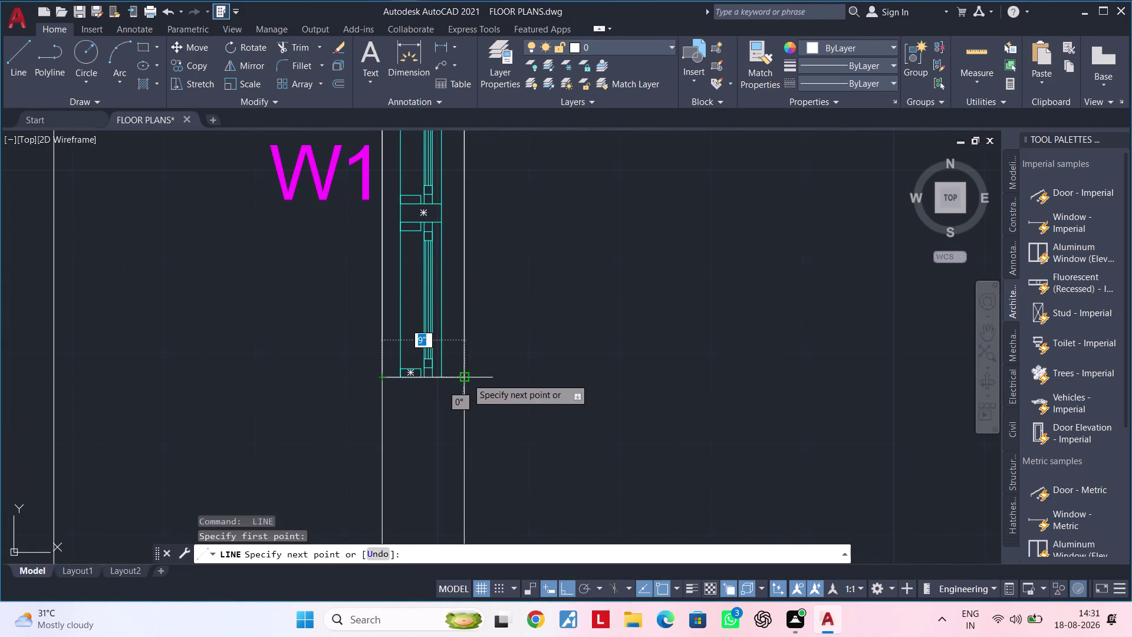
click(464, 378)
key(space)
middle_drag(503, 285, 510, 467)
key(space)
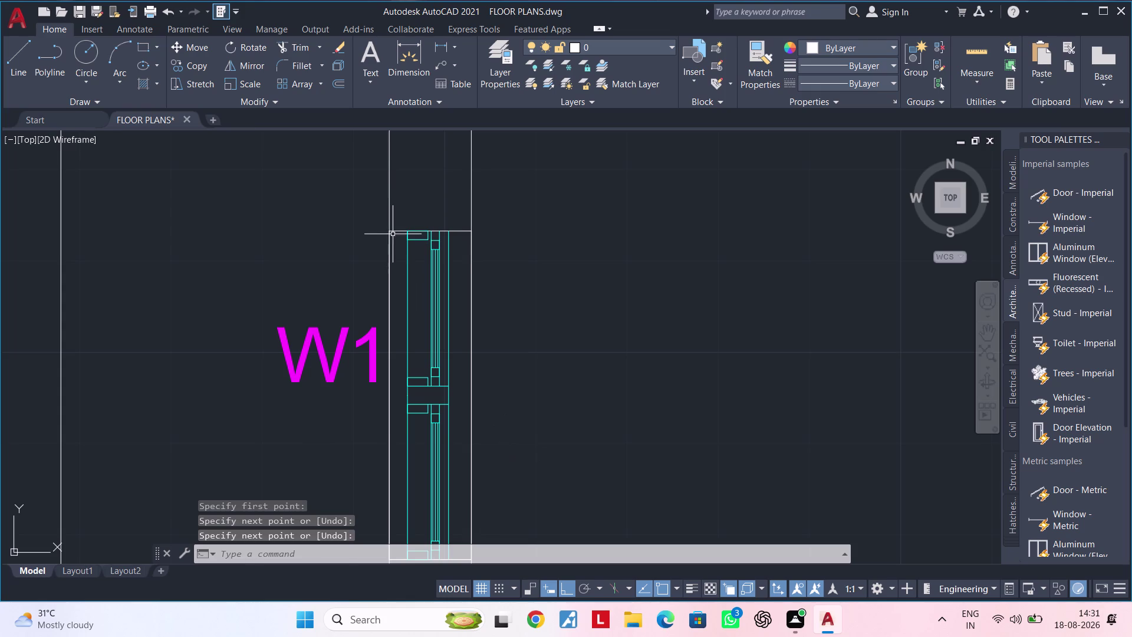
key(space)
click(392, 233)
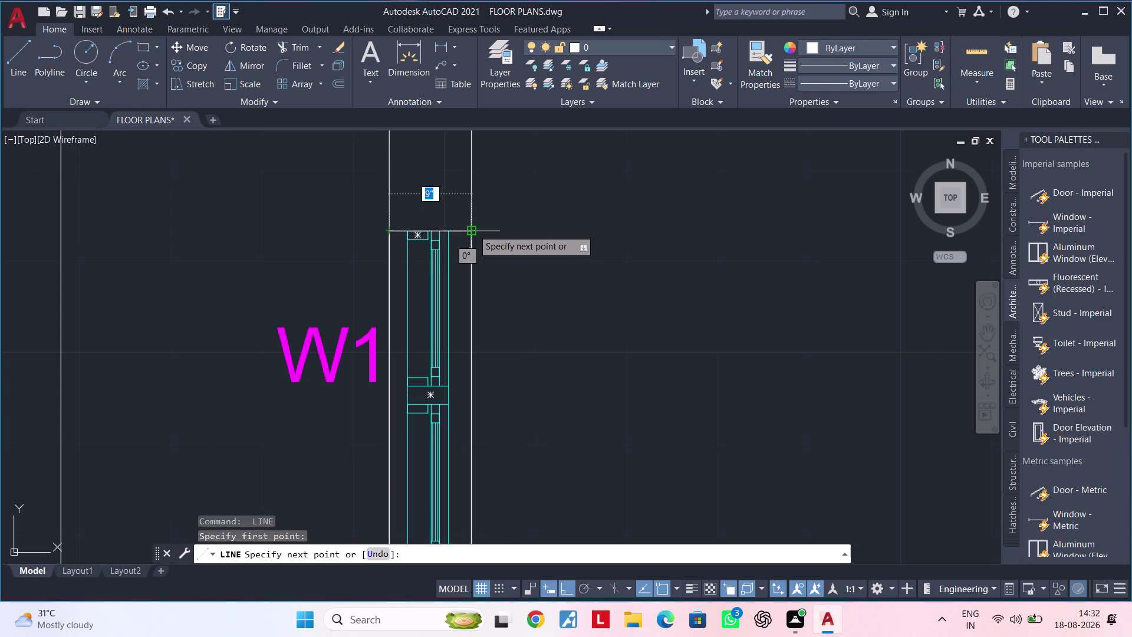
click(473, 230)
Cancel the unfinished line while viewing the whole typical floor plan.
scroll(down, 3)
middle_drag(448, 276, 467, 507)
scroll(down, 3)
middle_drag(498, 348, 482, 467)
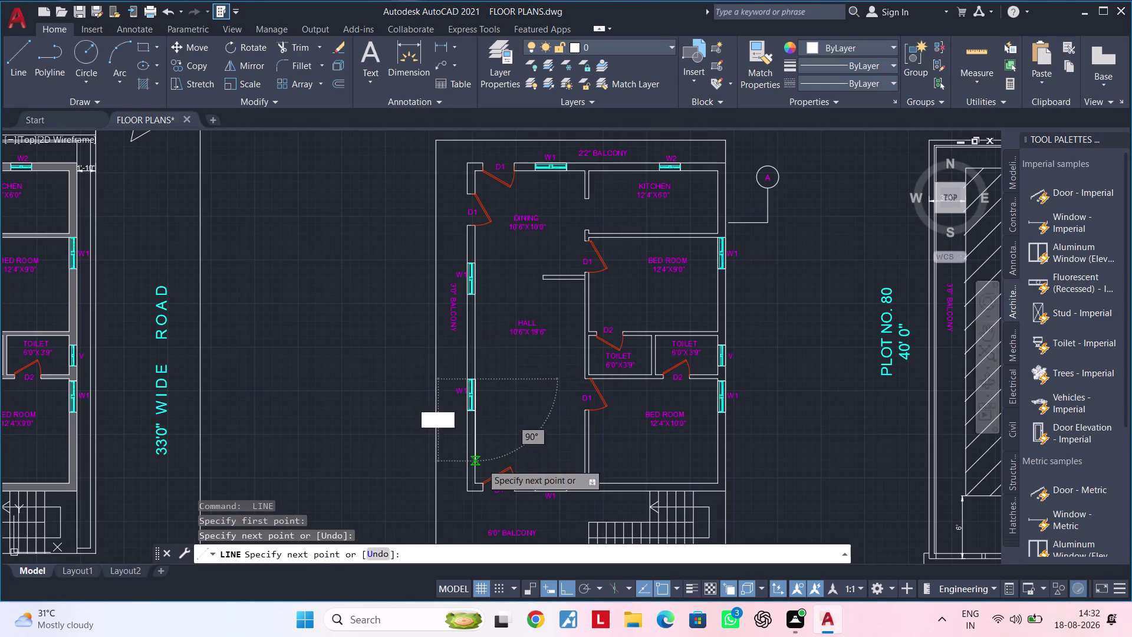
middle_drag(481, 466, 481, 468)
scroll(up, 3)
key(Escape)
middle_drag(438, 324, 410, 446)
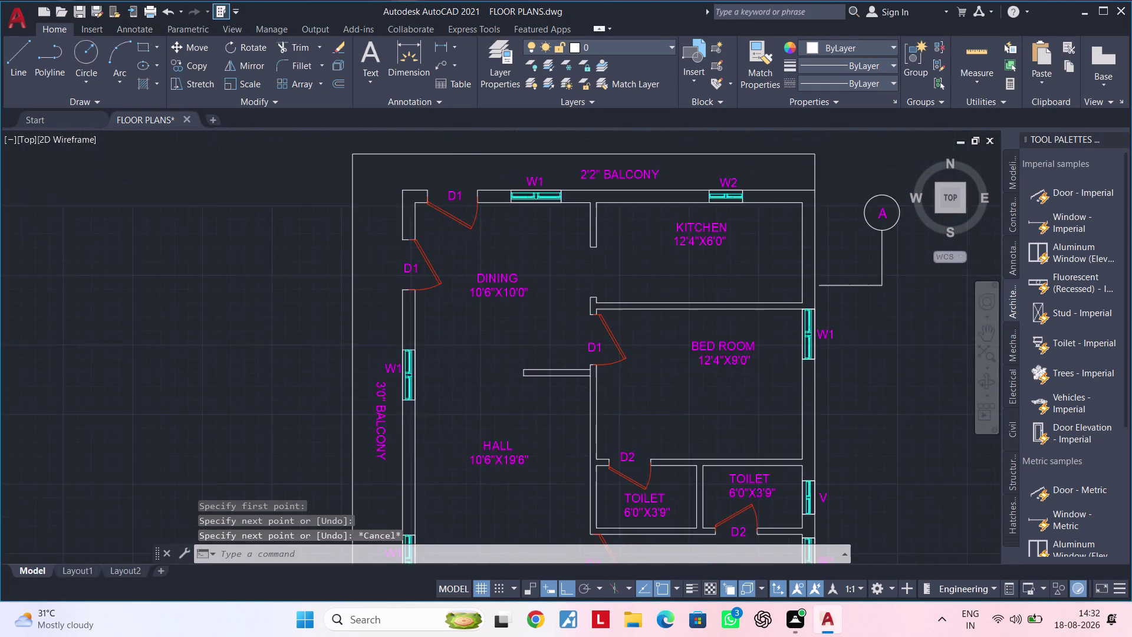
scroll(up, 3)
Draw two more short closing lines, including one at the window's top corner.
key(space)
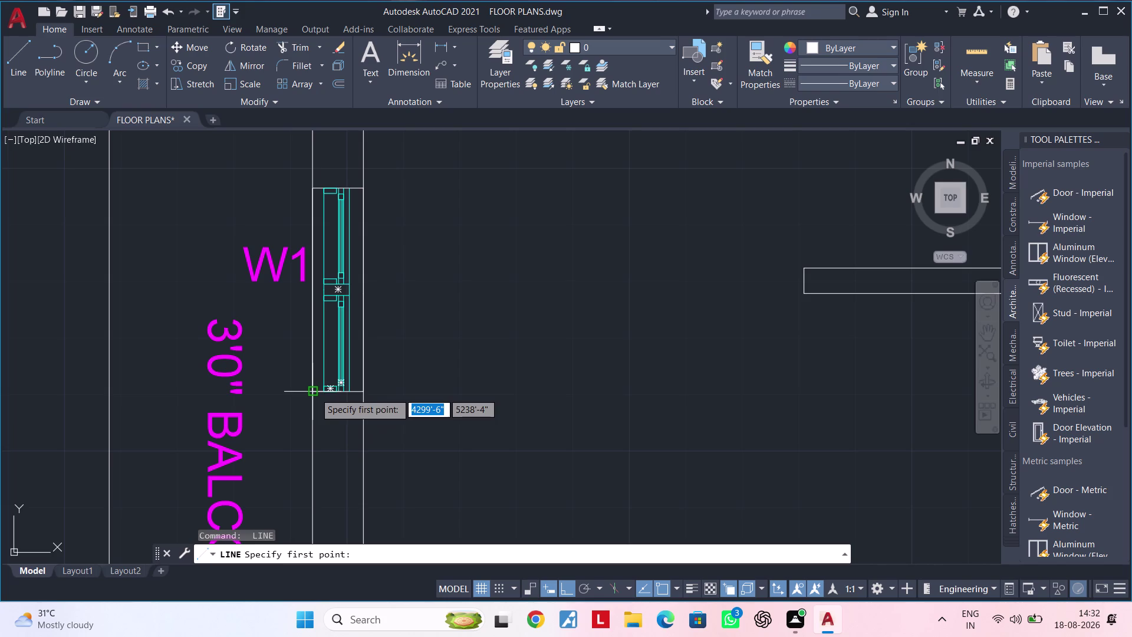
click(315, 393)
click(361, 393)
key(space)
key(space)
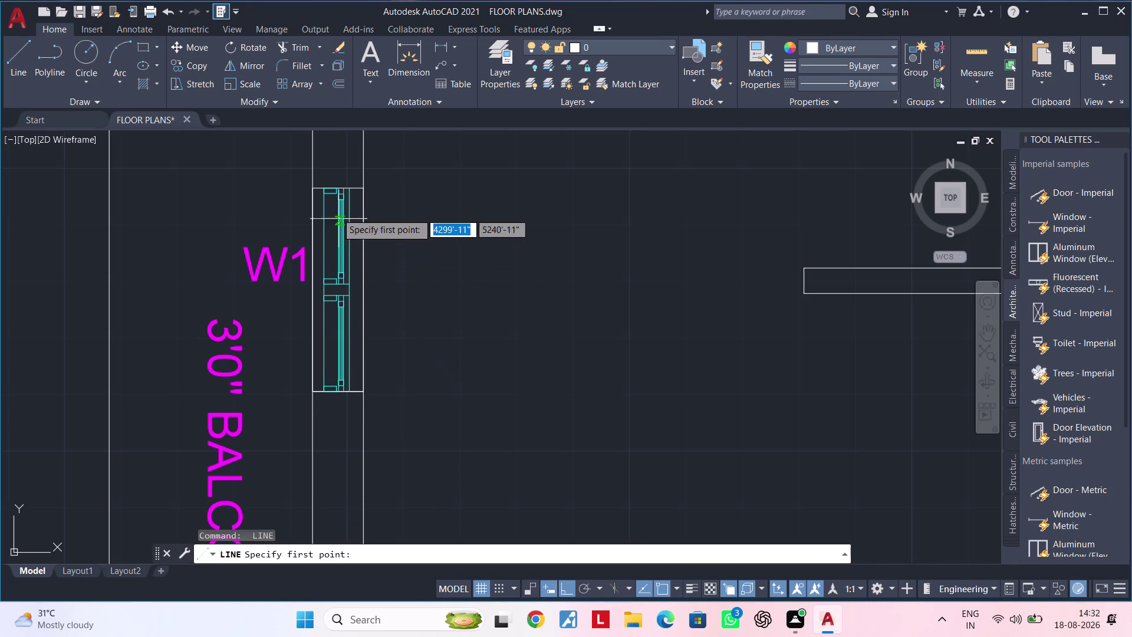
click(313, 187)
click(365, 189)
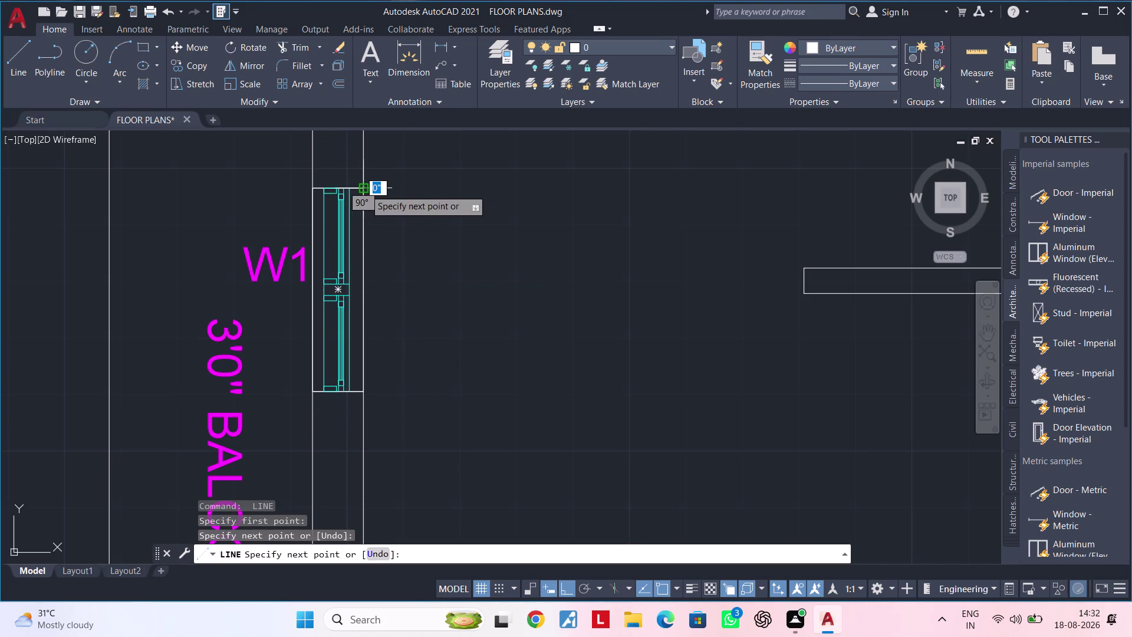
key(space)
Bring the whole floor plan back into view and clear pending commands.
scroll(down, 3)
middle_drag(474, 259, 386, 392)
scroll(down, 3)
middle_drag(402, 366, 340, 353)
key(Escape)
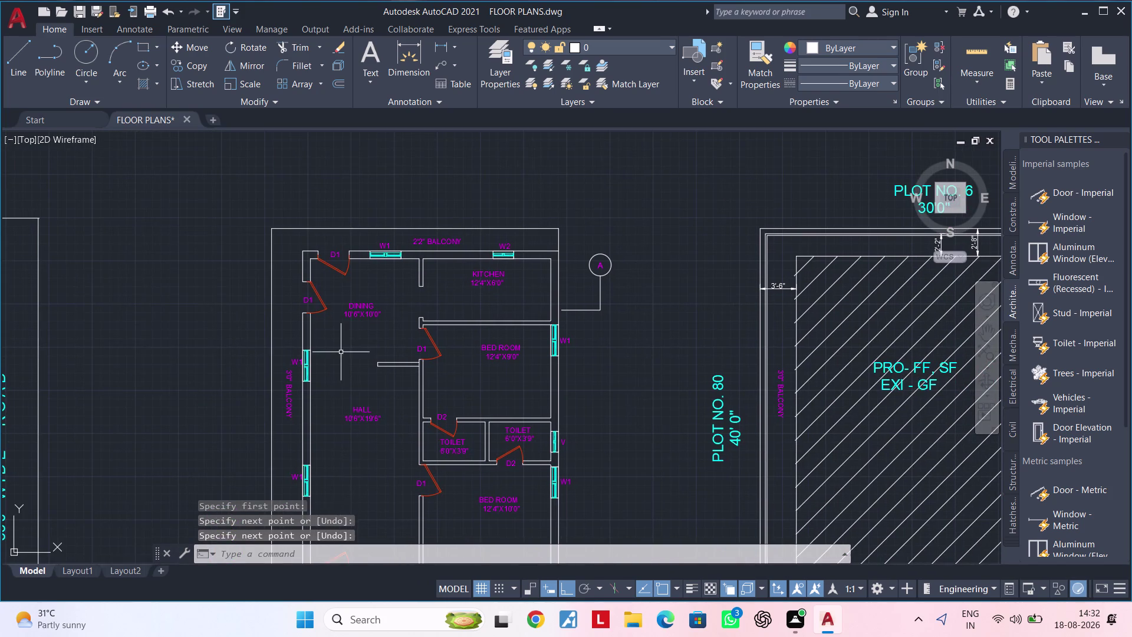
key(Escape)
key(Escape)
Start a SOLID hatch and fill the top and right outer walls of the typical floor plan.
text(H)
key(space)
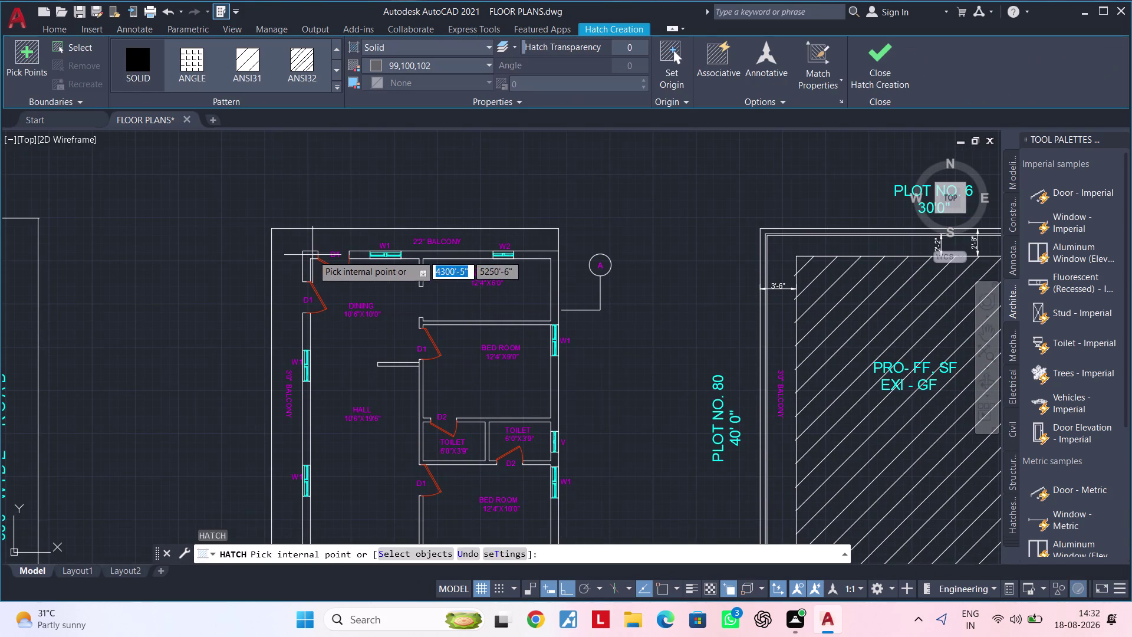
scroll(up, 3)
click(293, 246)
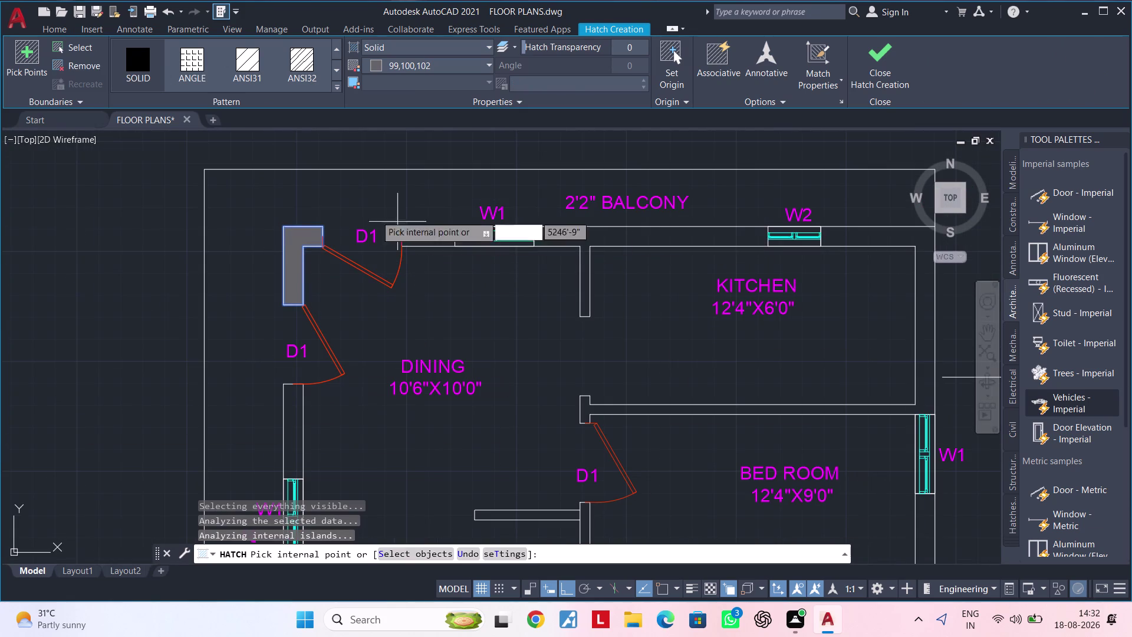
click(427, 238)
click(580, 238)
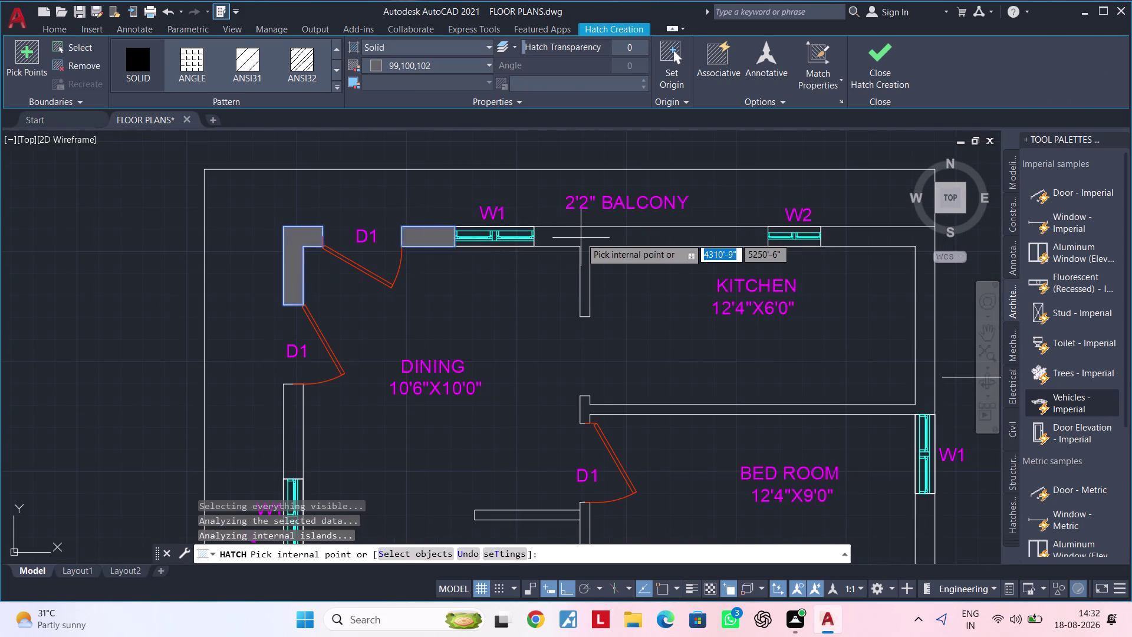
click(877, 240)
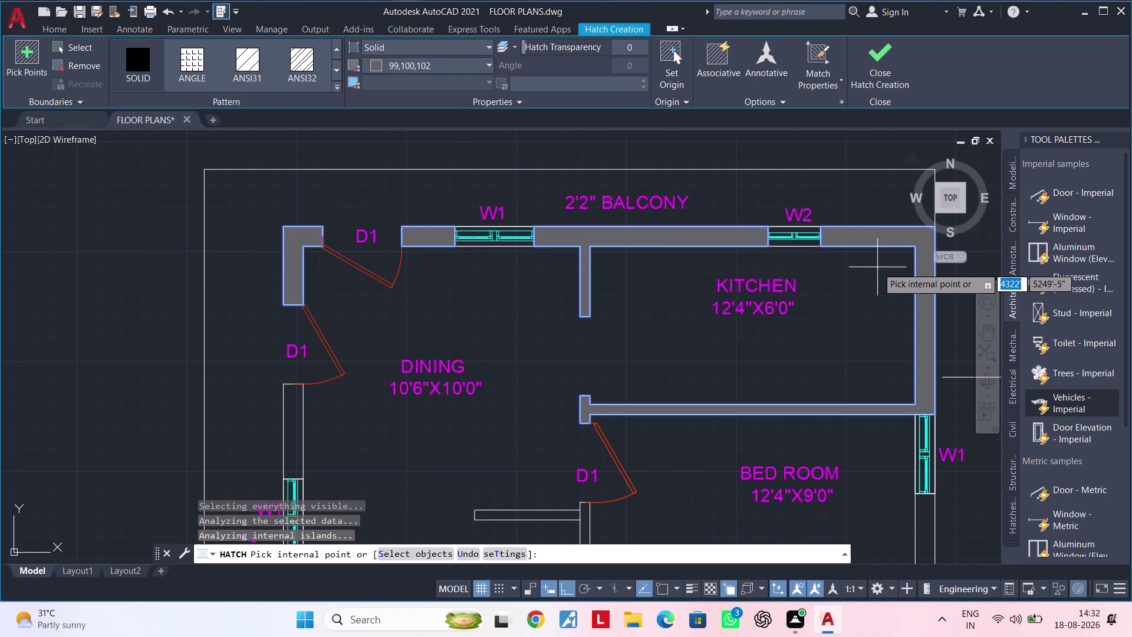
Fill the hall wall stub, the bedroom door wall and the lower bedroom walls.
middle_drag(613, 350, 590, 312)
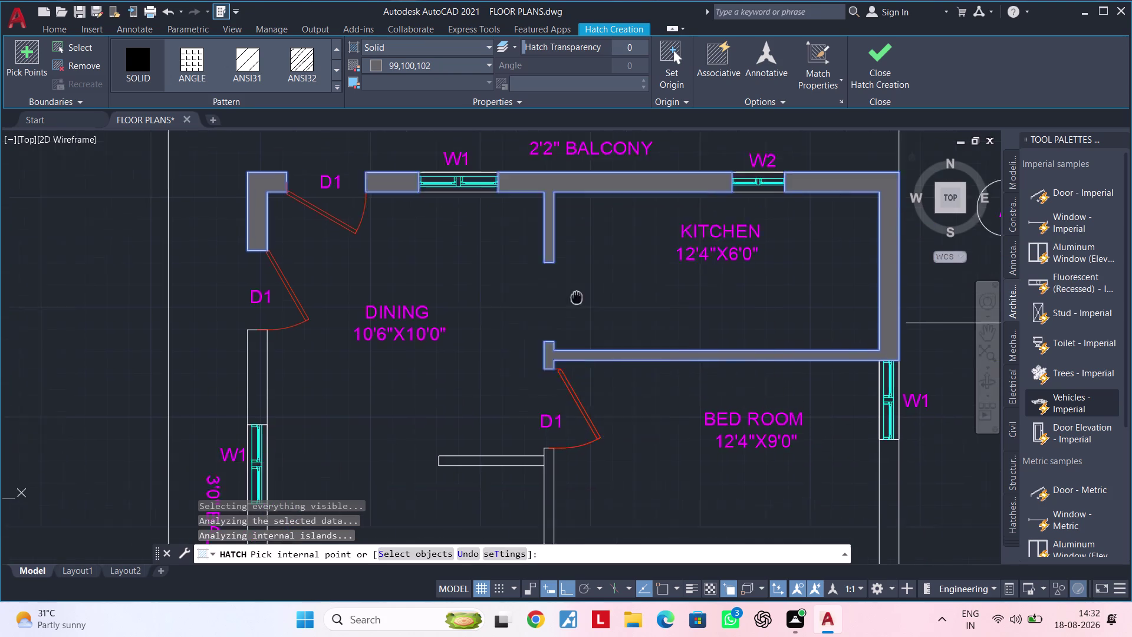
middle_drag(590, 312, 415, 138)
click(360, 303)
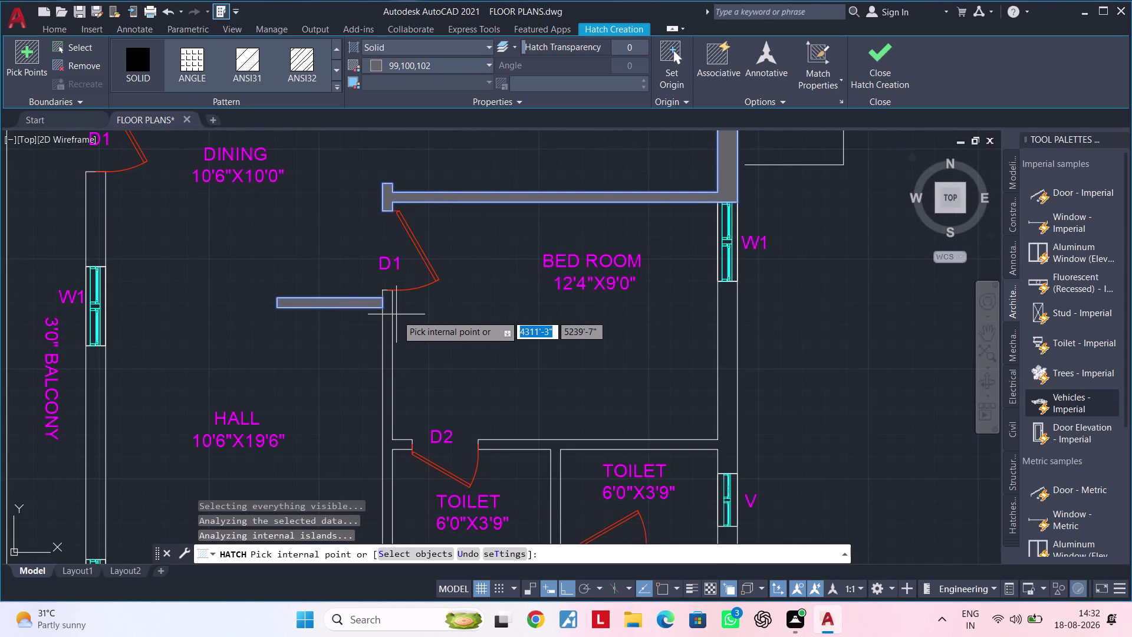
scroll(up, 3)
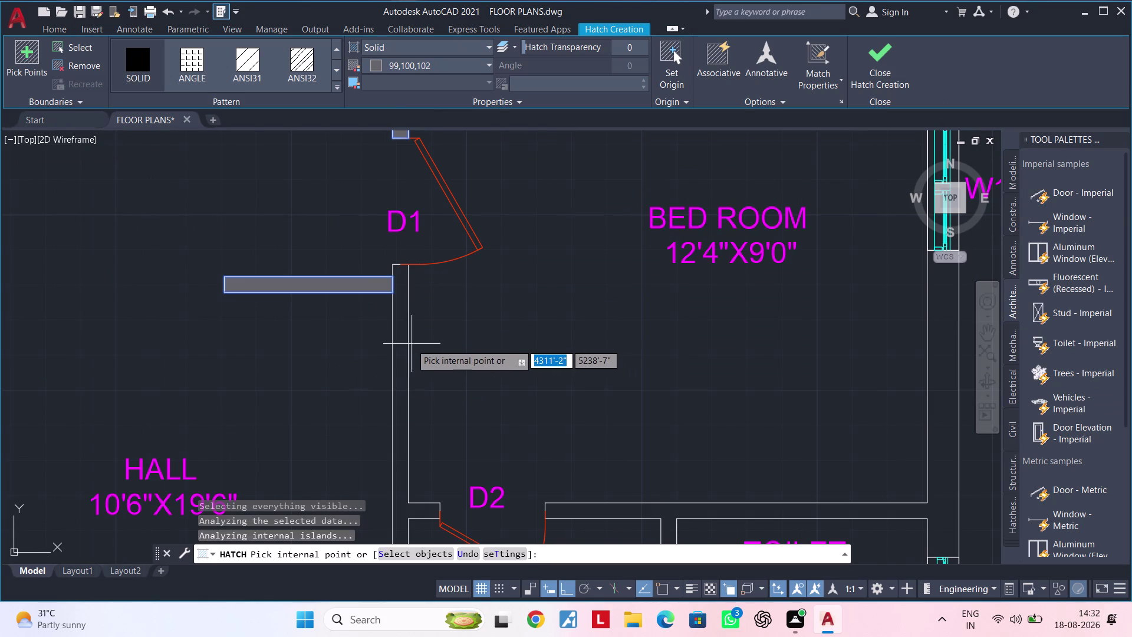
click(397, 347)
scroll(down, 3)
middle_drag(496, 300, 421, 34)
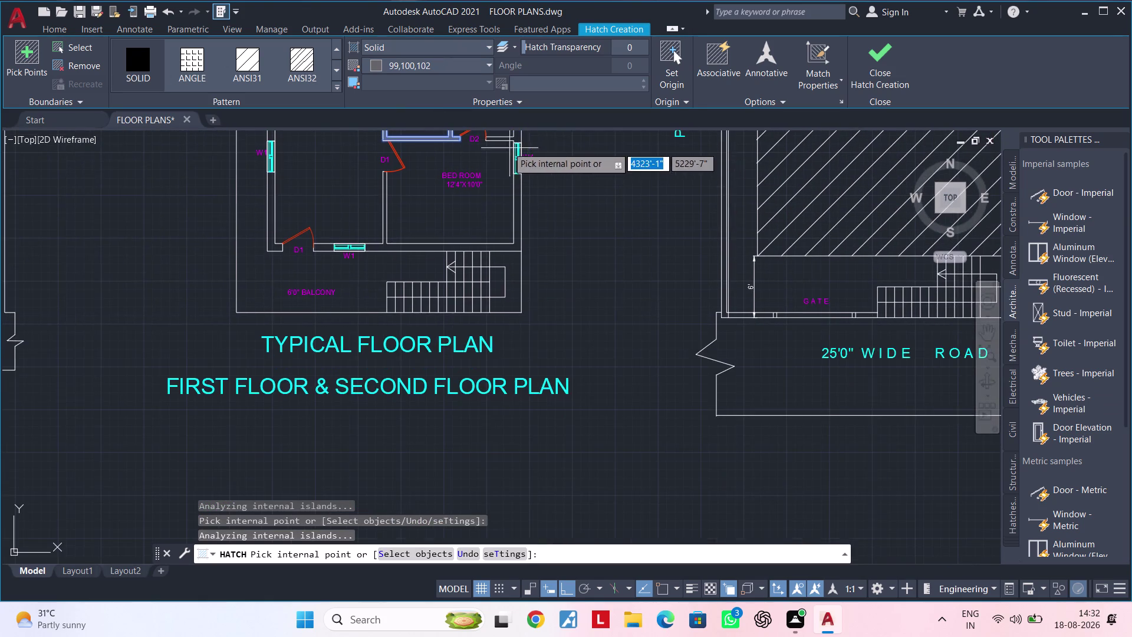
middle_drag(501, 145, 490, 262)
scroll(up, 3)
scroll(down, 3)
middle_drag(485, 257, 487, 280)
scroll(up, 3)
click(416, 282)
scroll(down, 3)
middle_drag(515, 273, 558, 138)
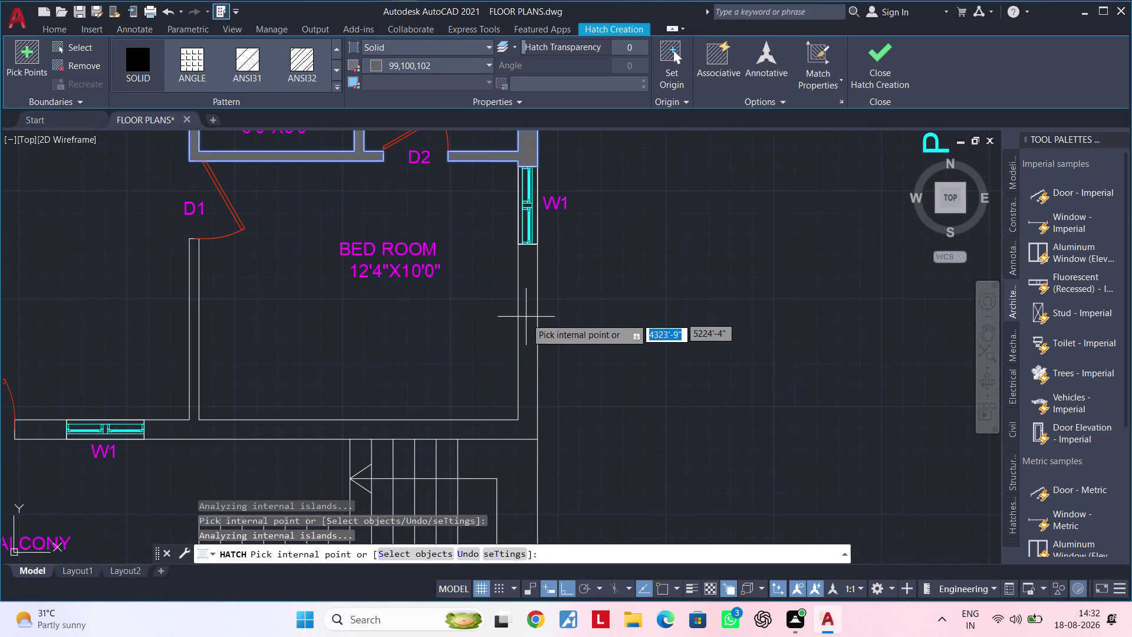
click(526, 317)
Fill the balcony door wall, the lower W1 window wall and the left outer wall.
scroll(down, 3)
middle_drag(166, 297, 463, 261)
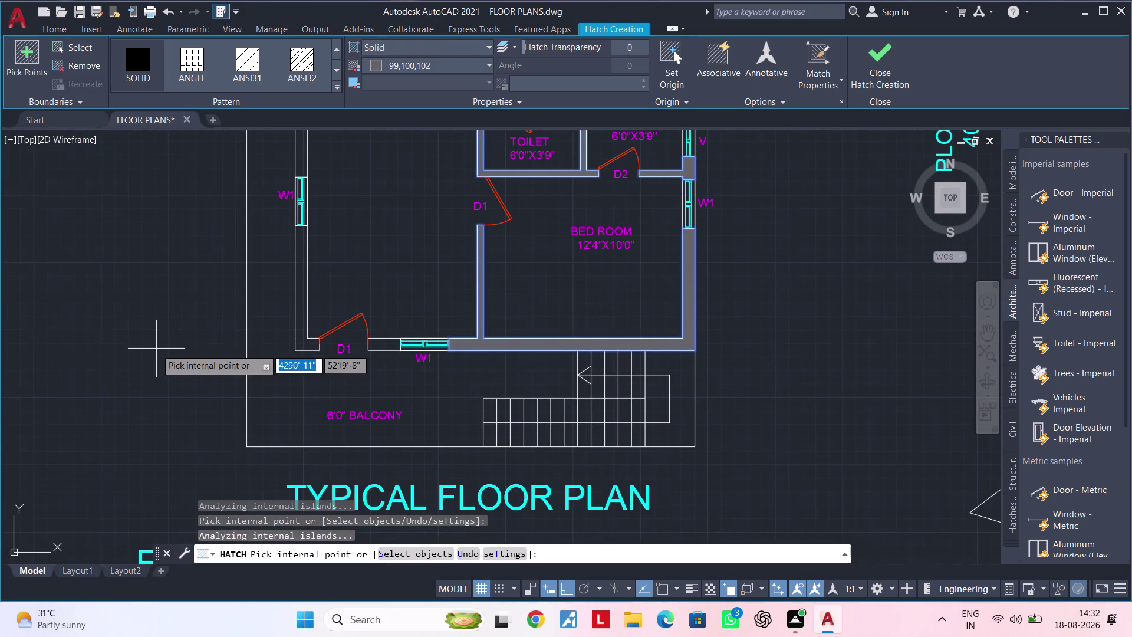
scroll(up, 3)
click(308, 339)
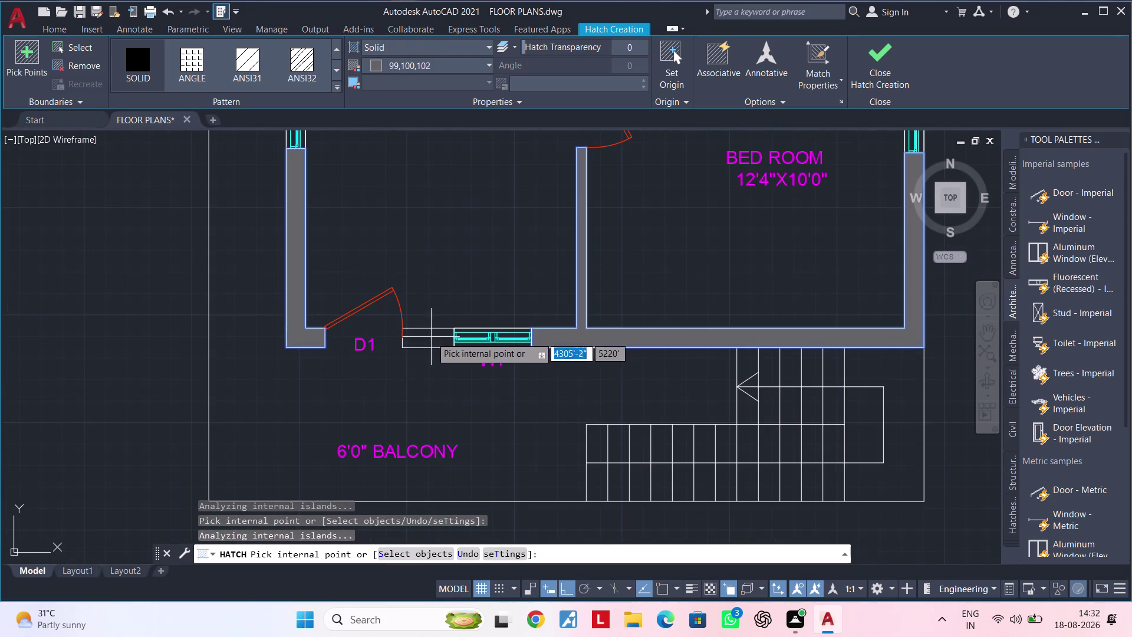
click(428, 336)
scroll(down, 3)
middle_drag(415, 342, 409, 561)
scroll(up, 3)
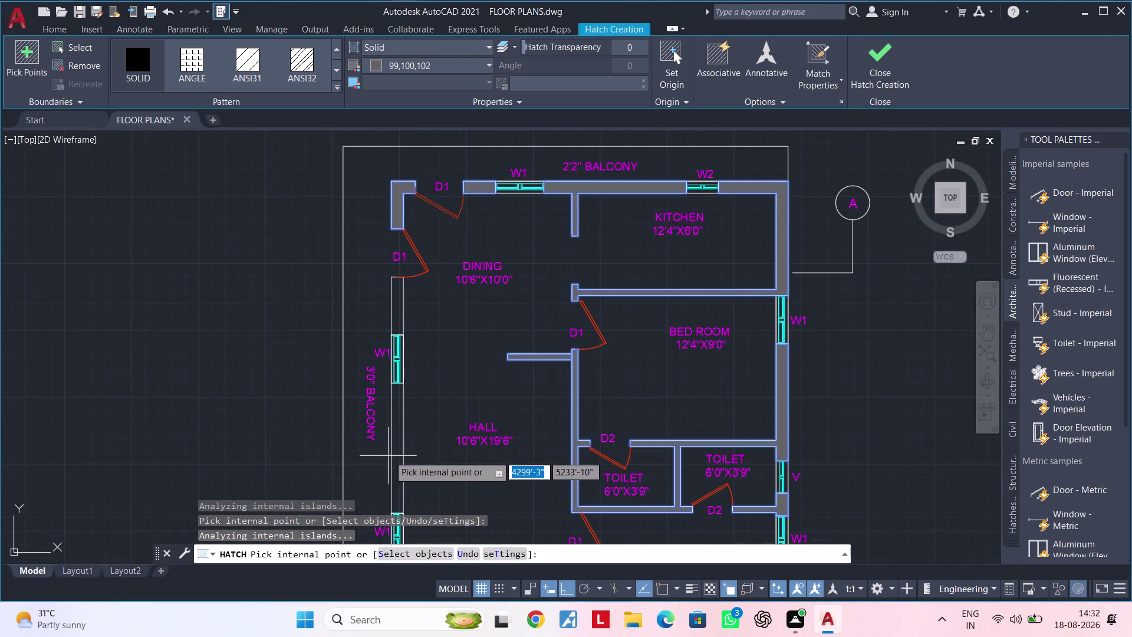
click(400, 445)
click(398, 317)
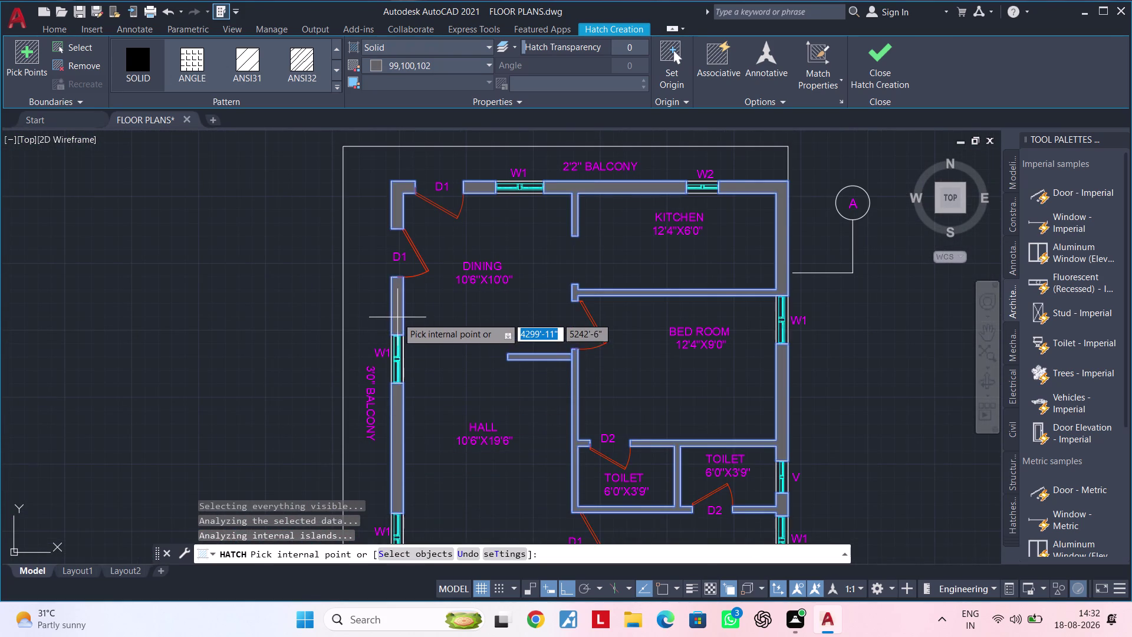
End the solid wall hatch and clear the leftover prompt.
scroll(down, 3)
key(Escape)
scroll(up, 3)
key(Escape)
key(Escape)
scroll(down, 3)
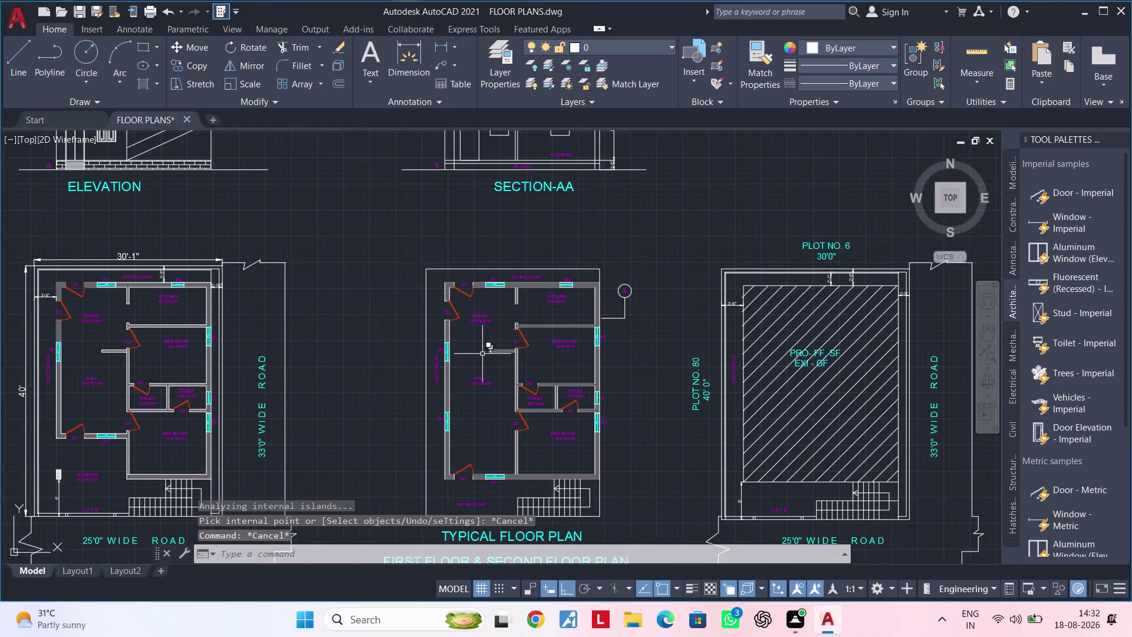
Pan and zoom over to the lower part of Section AA.
middle_drag(340, 351, 289, 353)
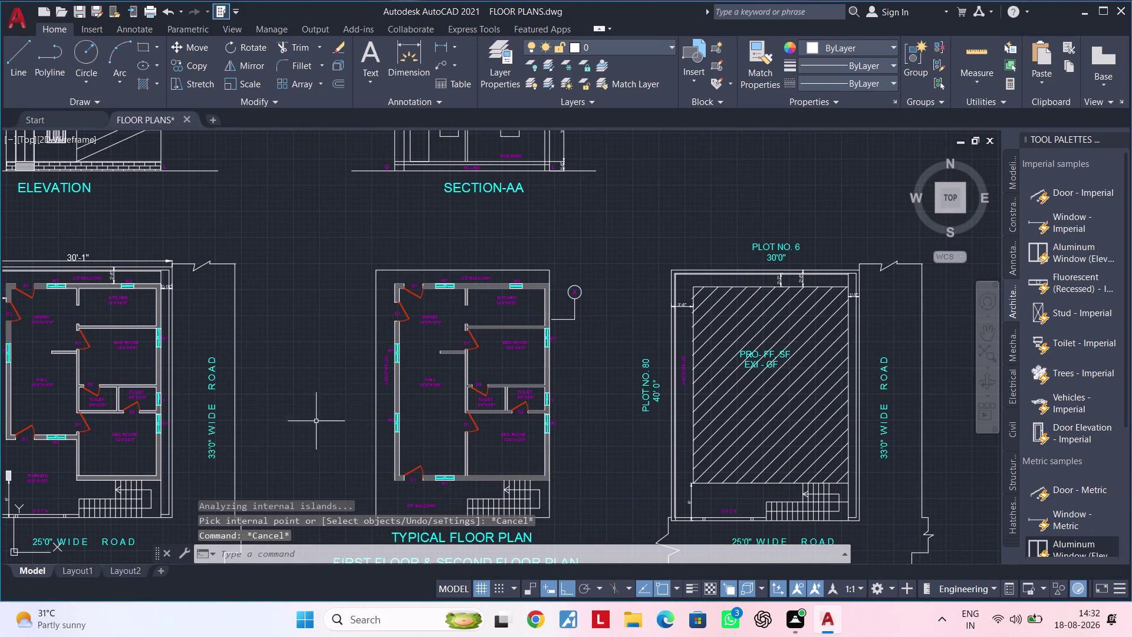
scroll(down, 3)
middle_drag(603, 307, 512, 358)
scroll(up, 3)
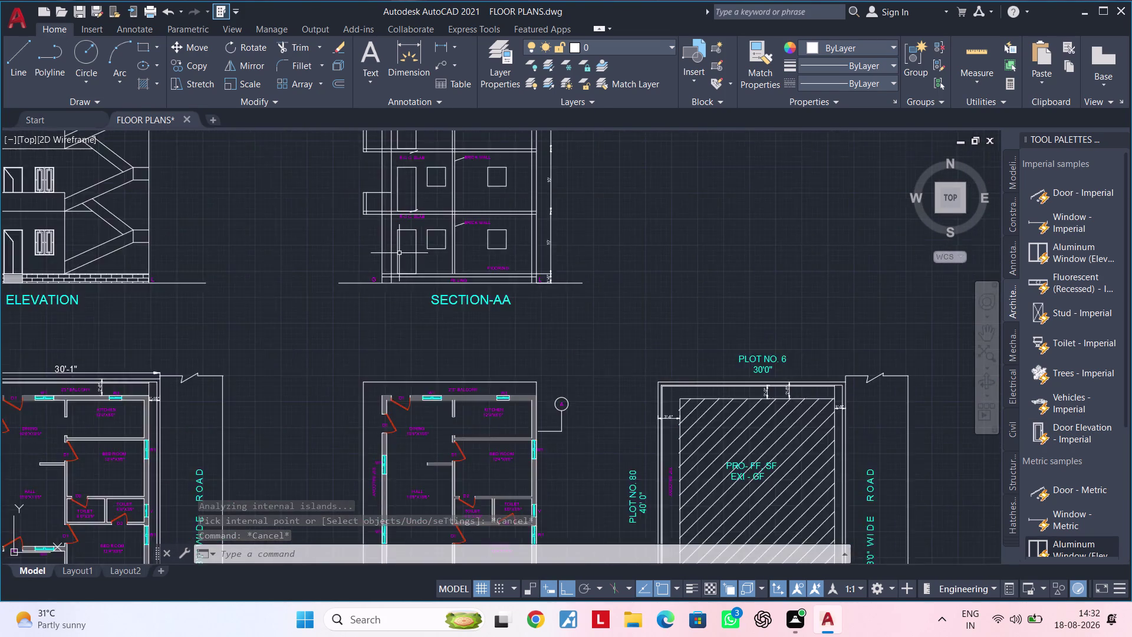
scroll(up, 3)
scroll(down, 3)
middle_drag(399, 264, 401, 370)
scroll(up, 3)
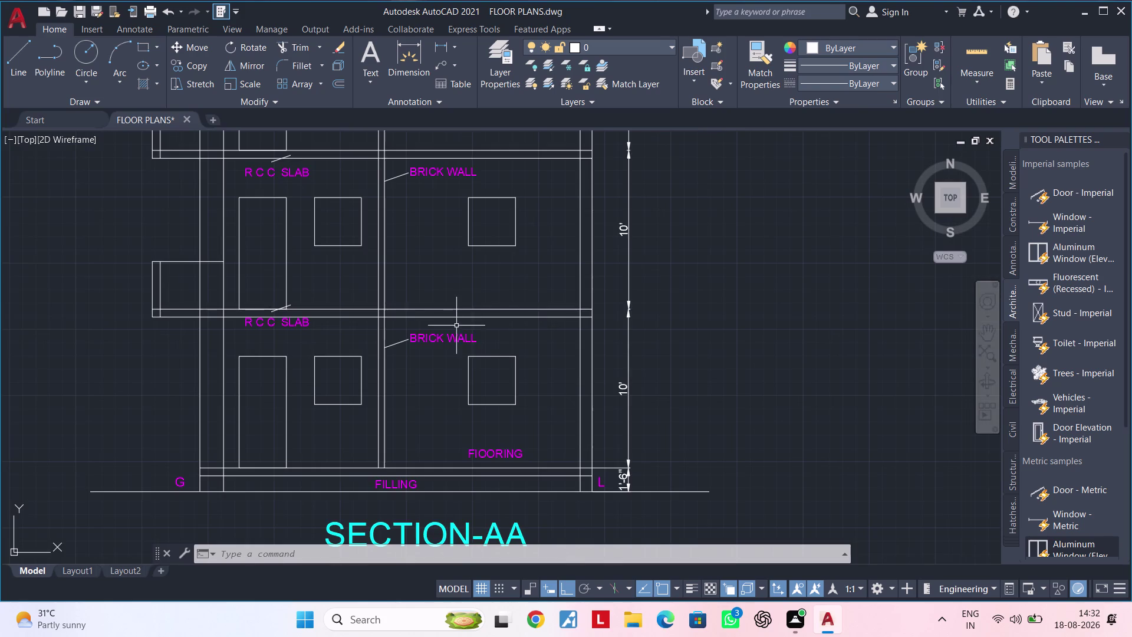
scroll(up, 3)
middle_drag(446, 321, 566, 340)
scroll(down, 3)
middle_drag(567, 339, 574, 273)
Clear all commands, frame the FILLING strip and start a new hatch with H.
key(Escape)
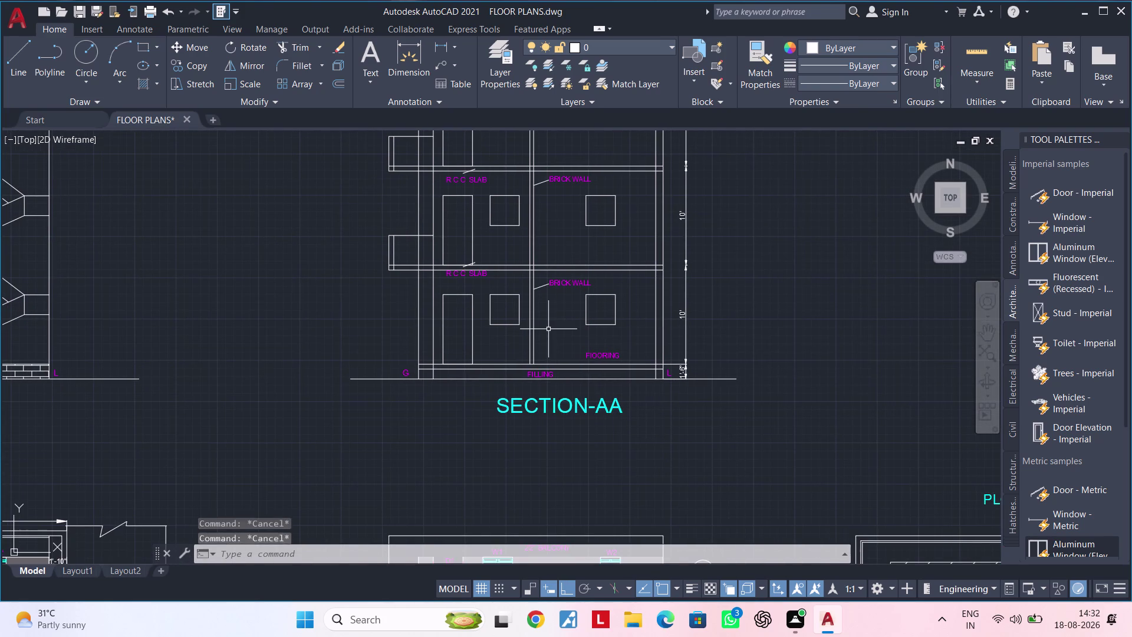
key(Escape)
key(Escape)
key(Escape)
scroll(up, 3)
scroll(up, 3)
middle_drag(452, 364, 462, 366)
key(Escape)
key(Escape)
key(Escape)
text(H)
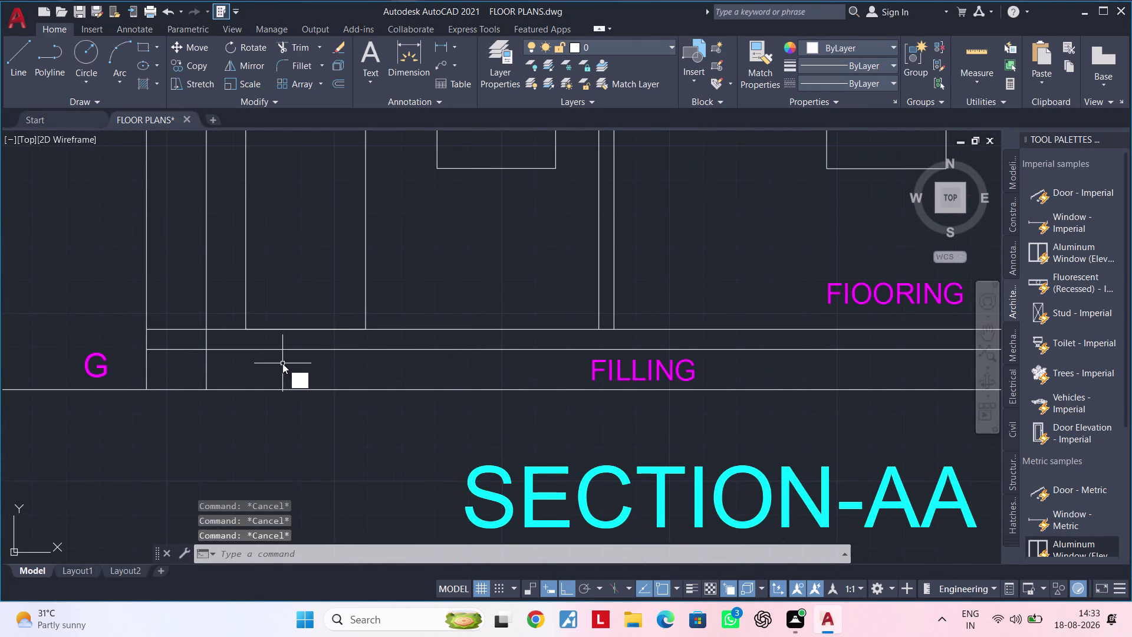
key(space)
Switch the hatch from solid fill to the AR-CONC concrete pattern.
click(140, 60)
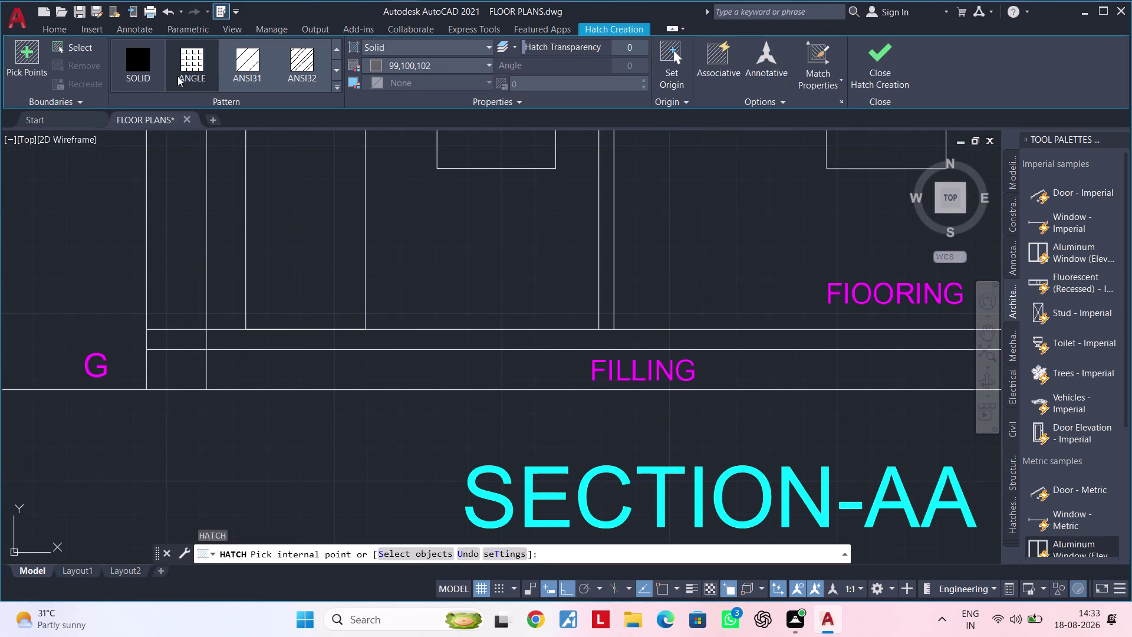
click(138, 68)
click(146, 59)
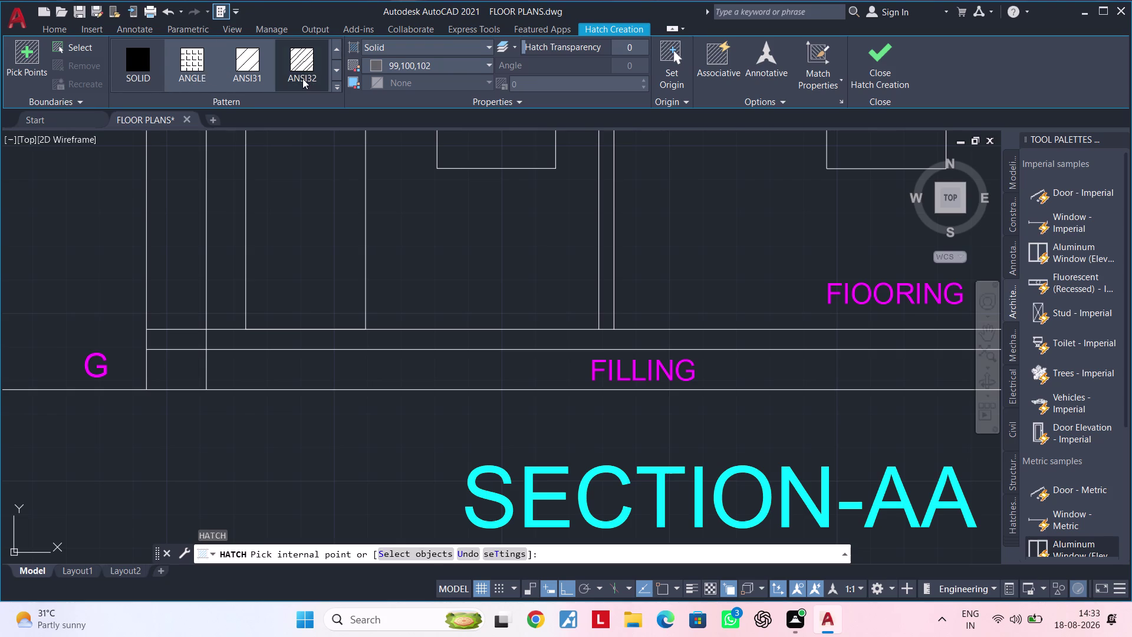
click(214, 68)
click(163, 67)
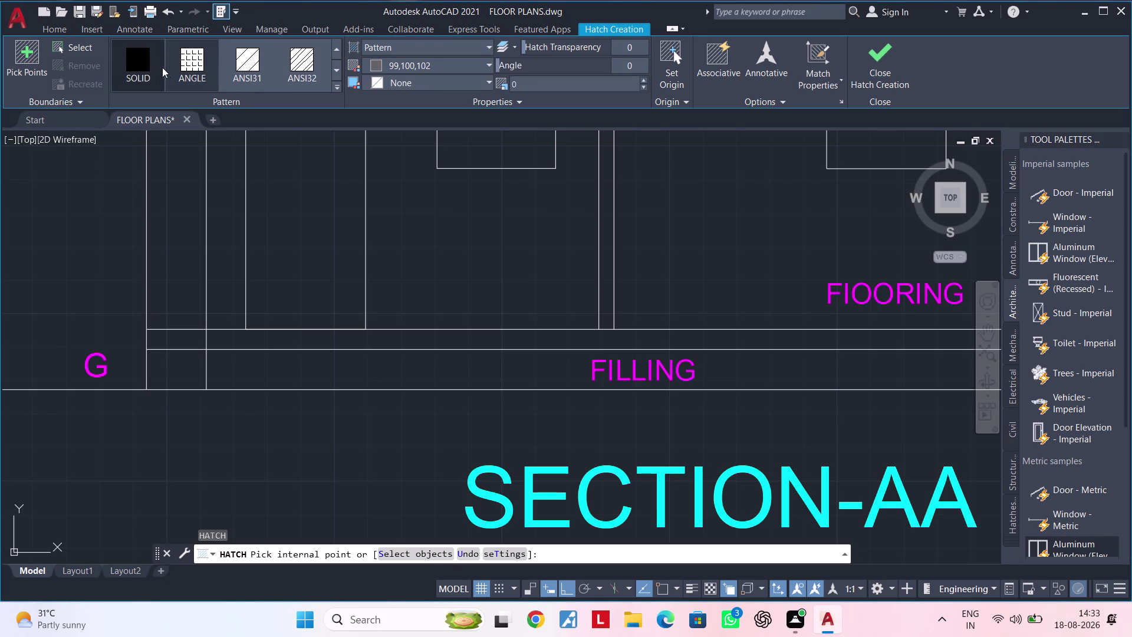
click(202, 70)
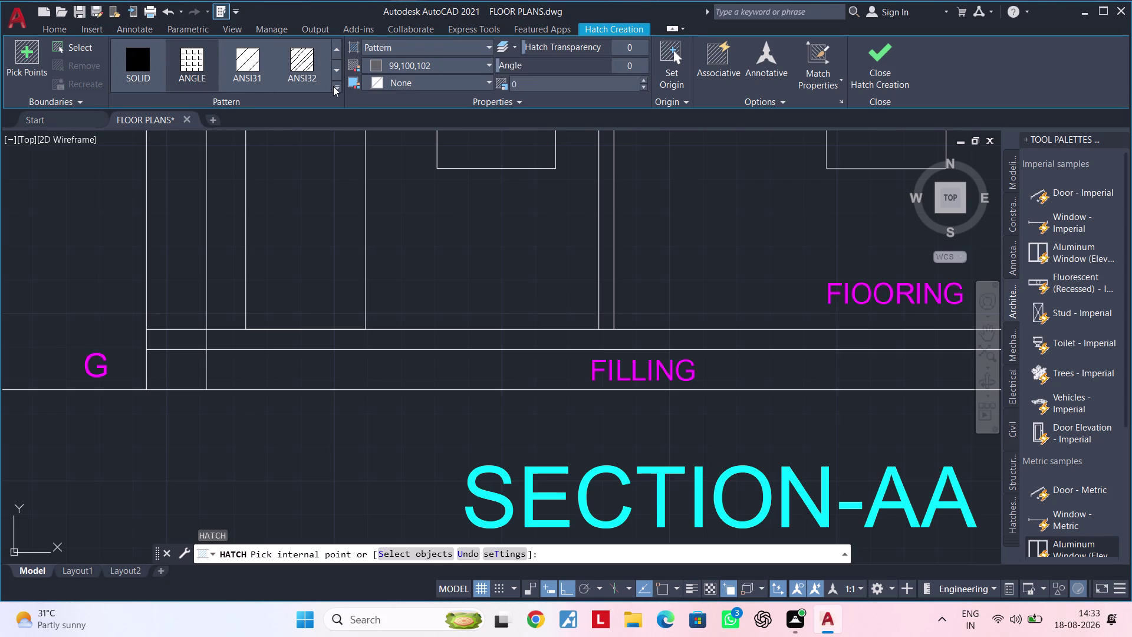
click(333, 86)
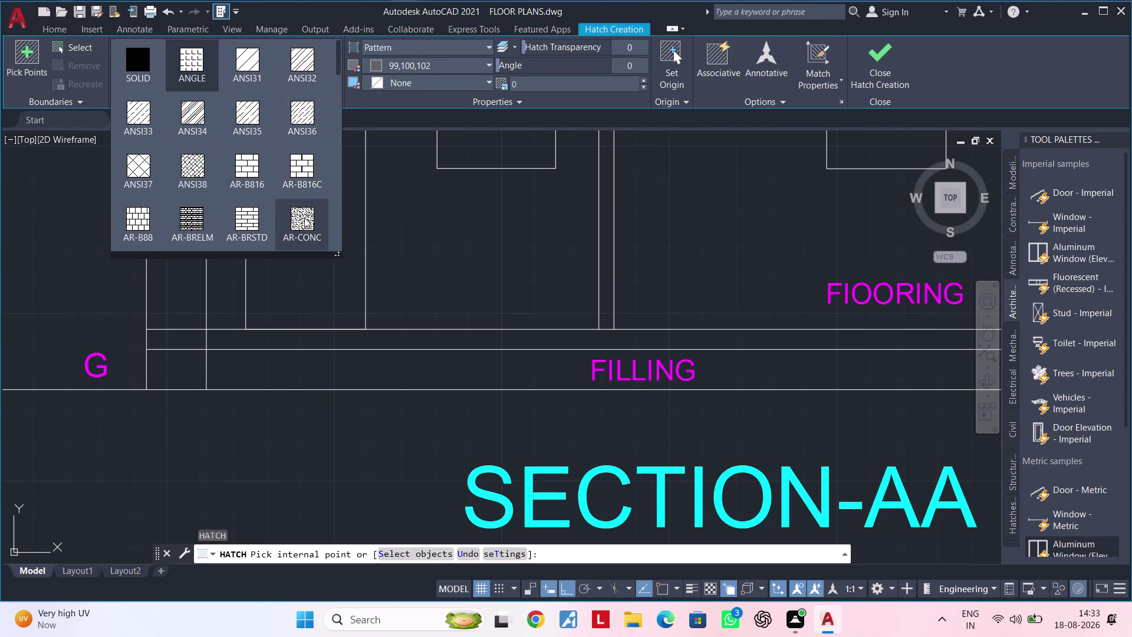
click(304, 218)
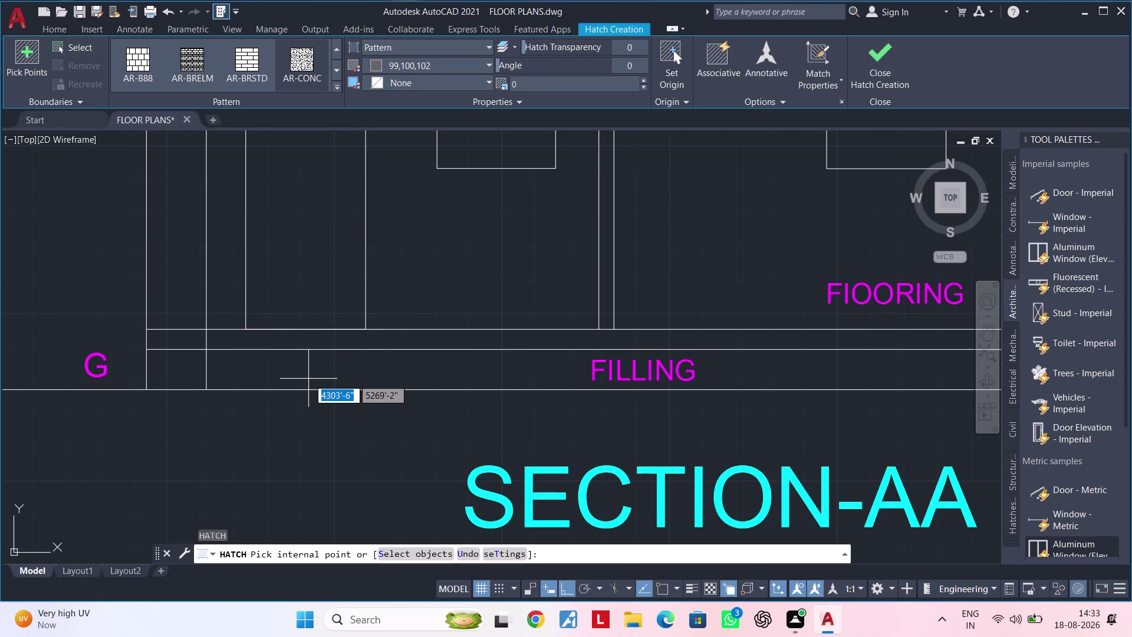
Pick internal points along the FILLING strip and its end piece.
click(313, 371)
scroll(down, 3)
middle_drag(414, 388, 313, 384)
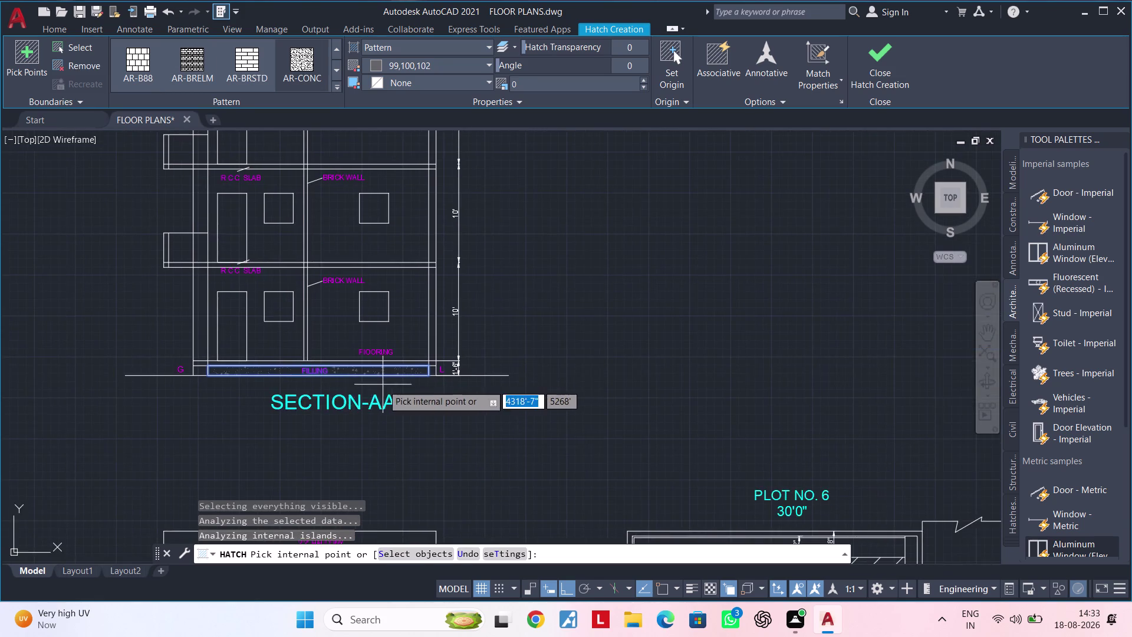
scroll(up, 3)
scroll(up, 3)
click(544, 347)
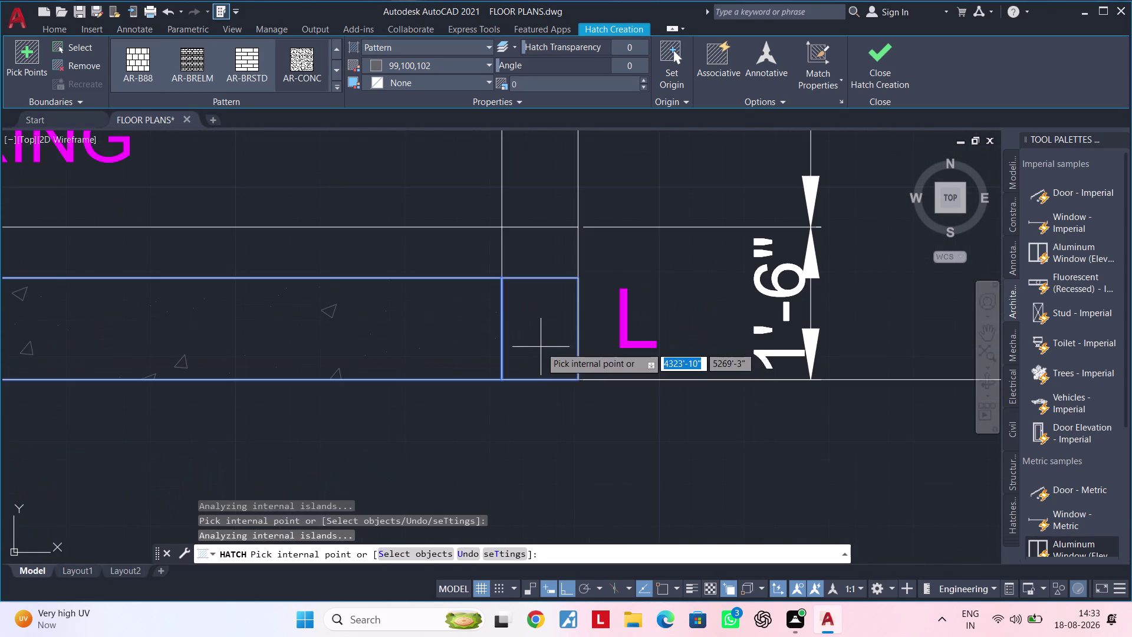
scroll(down, 3)
middle_drag(401, 349, 777, 344)
scroll(up, 3)
click(247, 323)
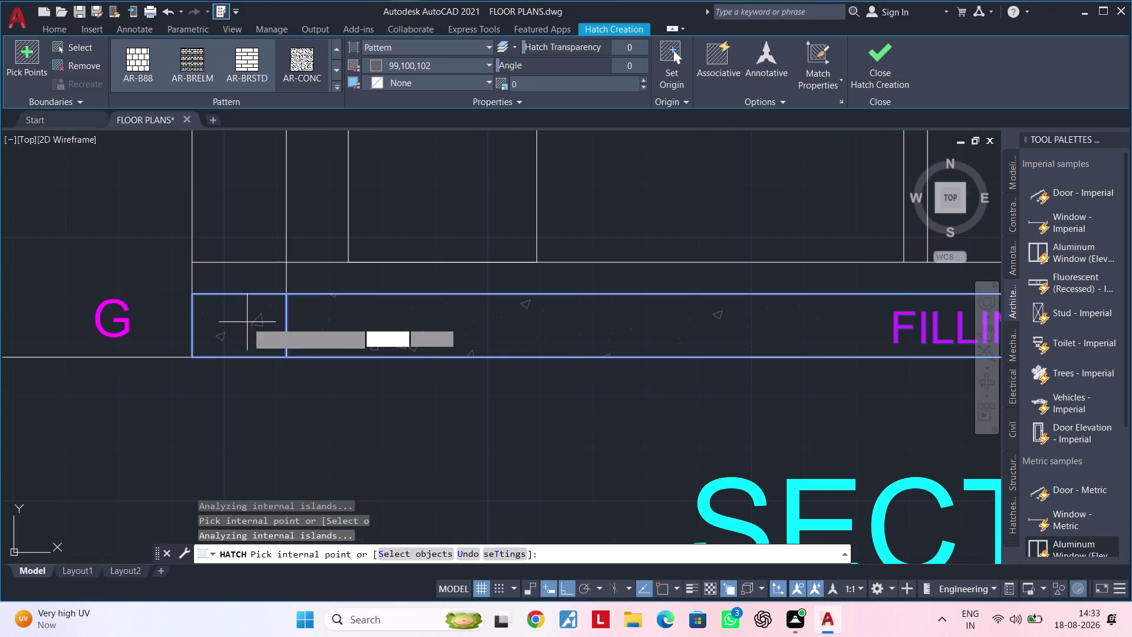
scroll(down, 3)
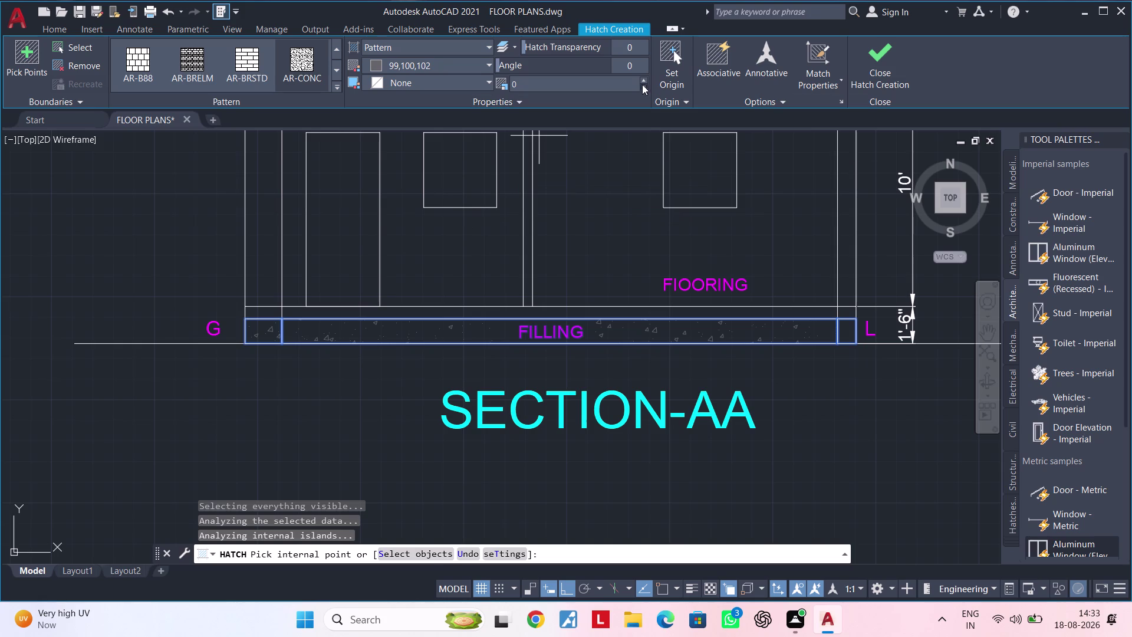
Replace the hatch property value in the ribbon with the typed 0.01.
triple_click(644, 81)
triple_click(644, 82)
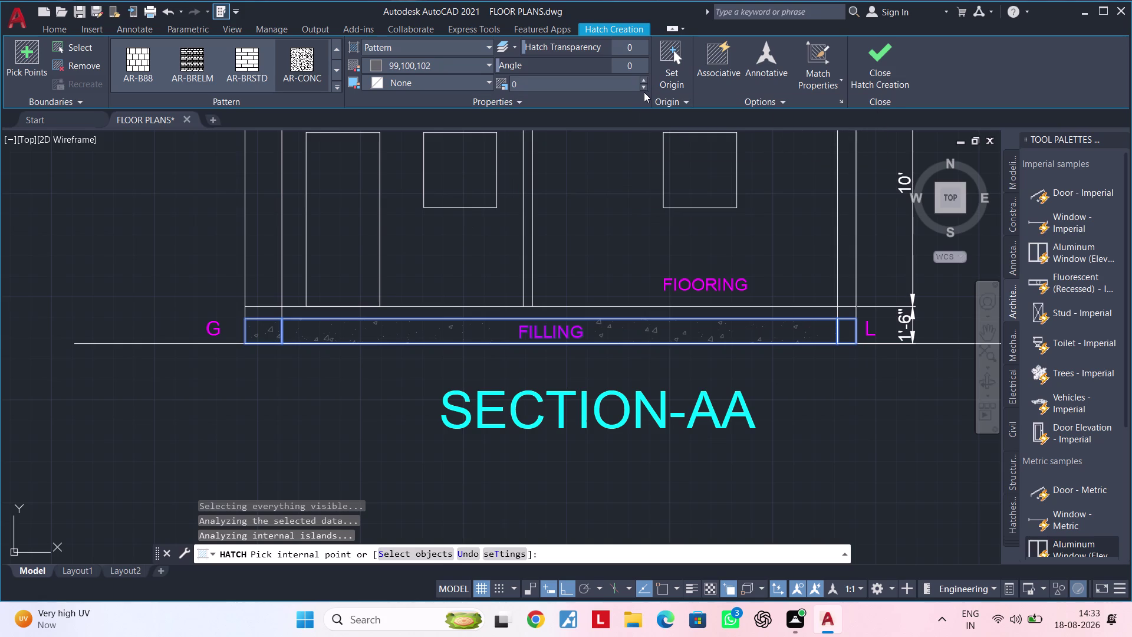
triple_click(644, 92)
double_click(646, 90)
click(545, 85)
key(BackSpace)
text(0)
text(.0)
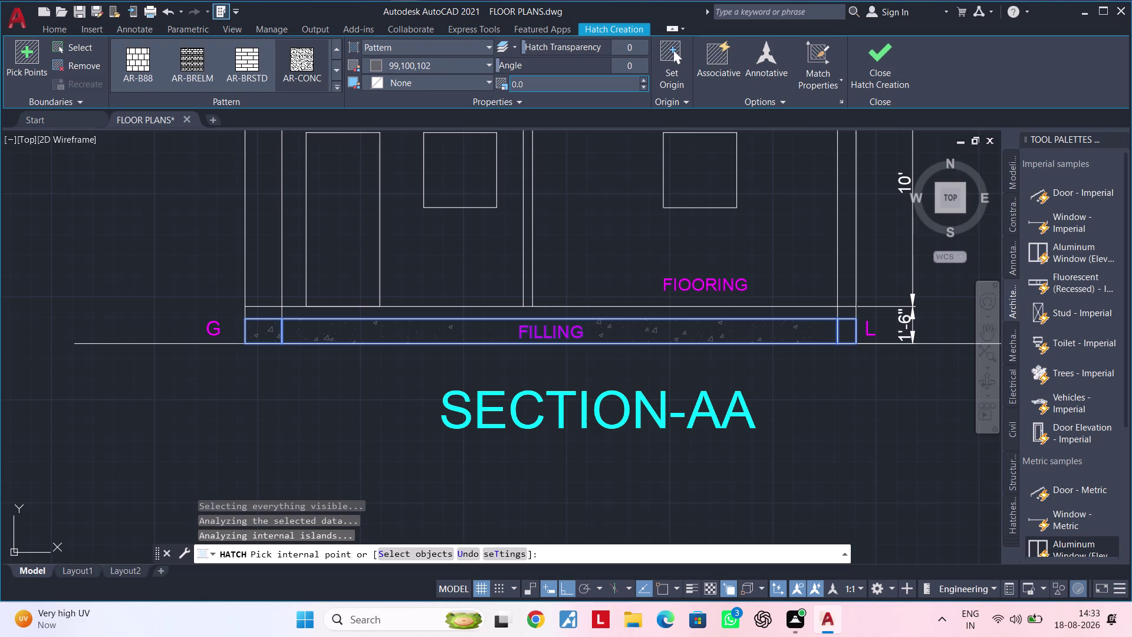
key(1)
key(Return)
Pick one more point inside the filling strip, then end the hatch command.
scroll(up, 3)
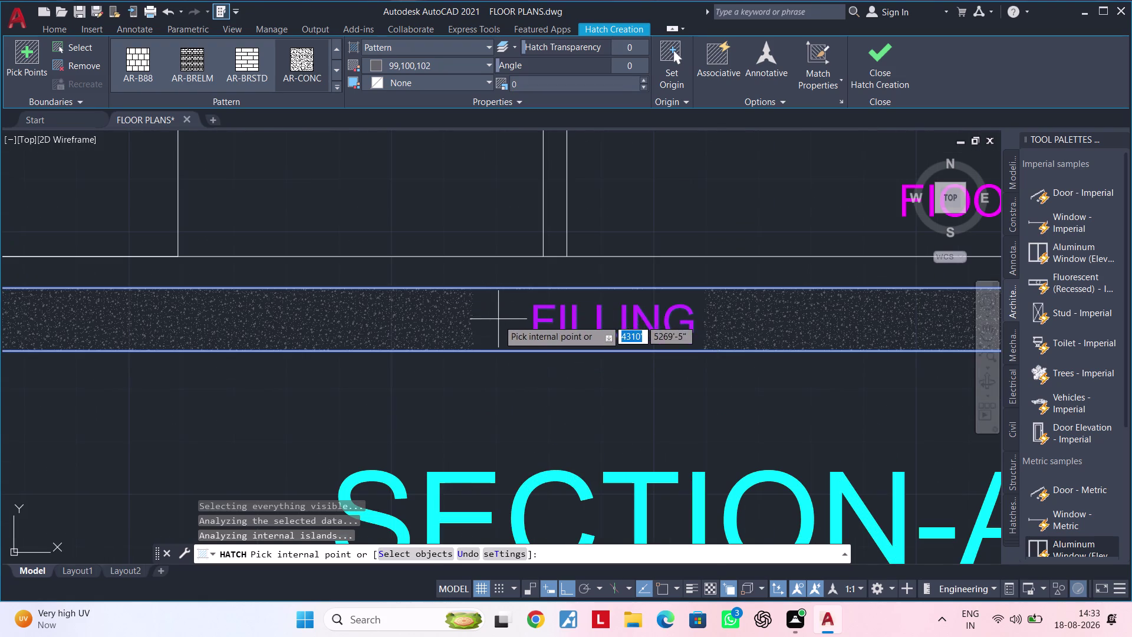
click(499, 320)
scroll(down, 3)
scroll(down, 3)
middle_drag(705, 369, 617, 369)
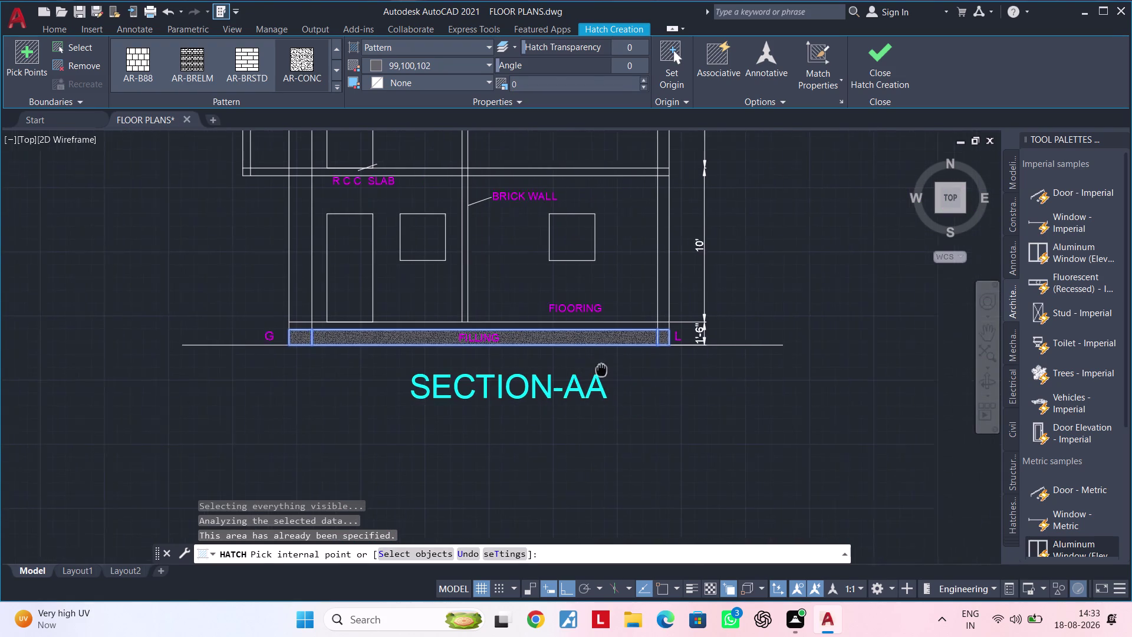
middle_drag(617, 369, 572, 369)
key(Escape)
key(Escape)
middle_drag(547, 356, 666, 357)
middle_drag(601, 277, 587, 376)
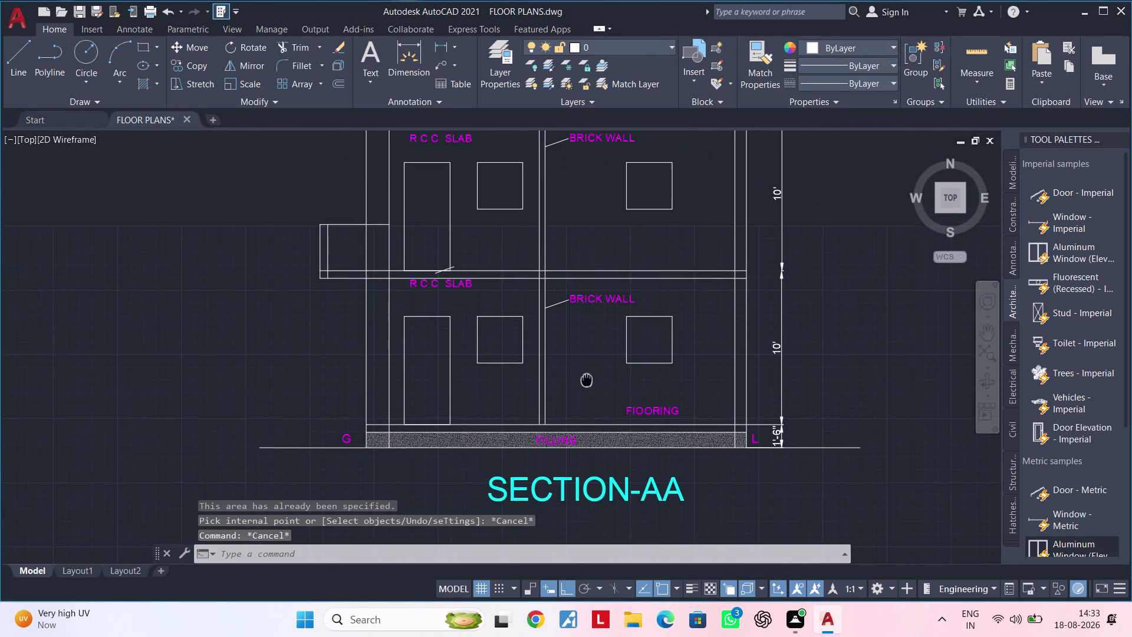
Bring the slab above BRICK WALL into view and start the HATCH command.
middle_drag(587, 376, 587, 380)
scroll(down, 3)
middle_drag(587, 374, 481, 370)
scroll(up, 3)
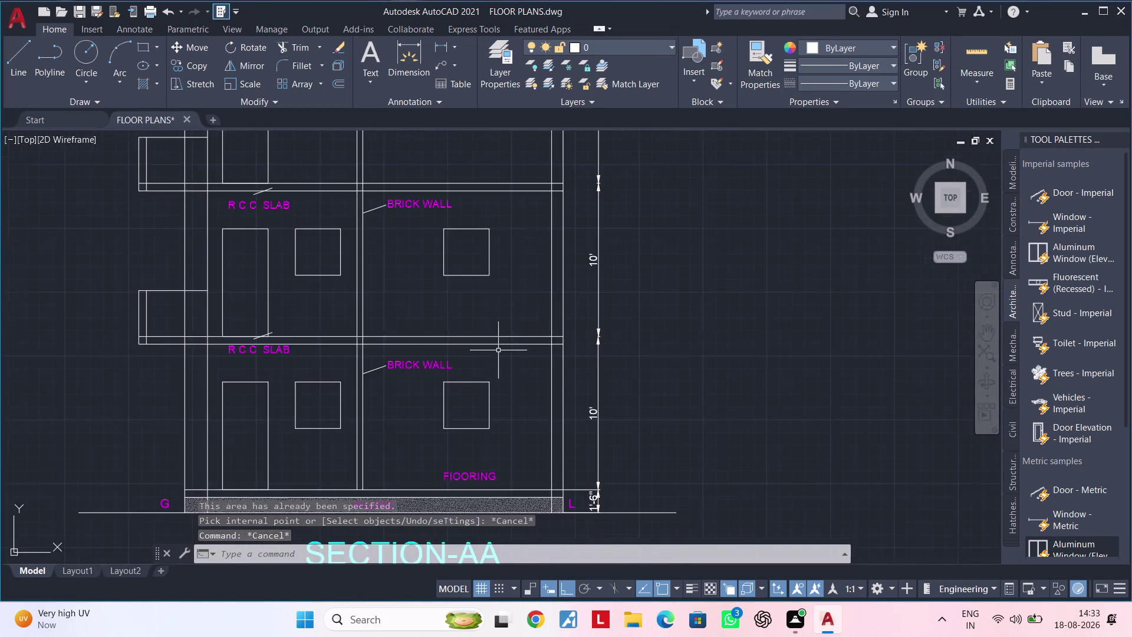
scroll(up, 3)
scroll(up, 3)
middle_drag(477, 322, 626, 349)
text(H B)
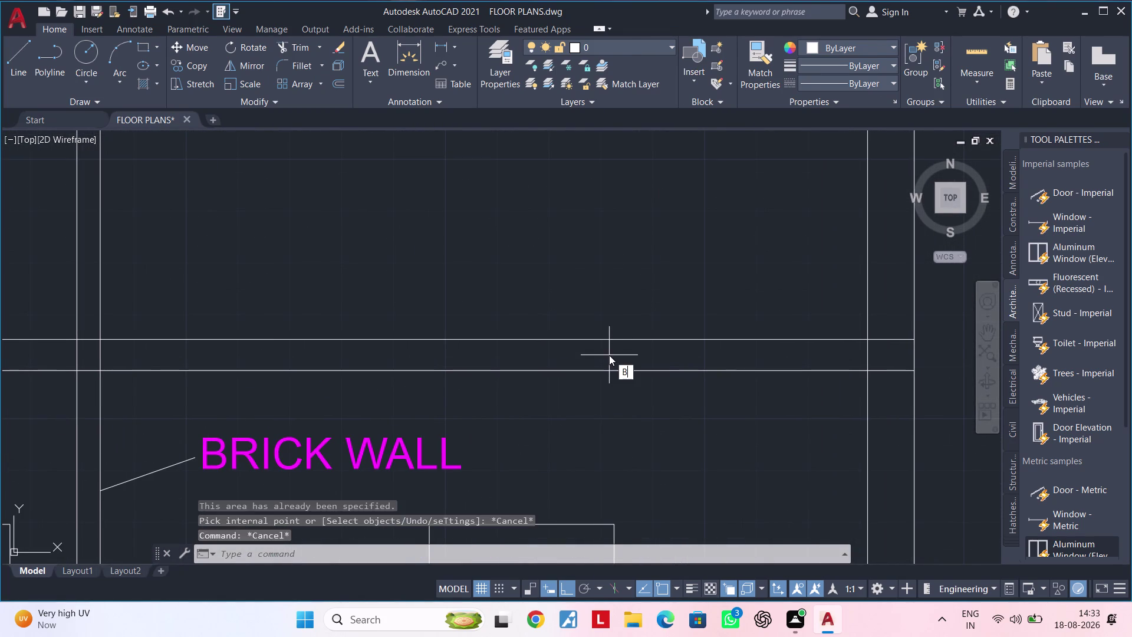
key(Escape)
key(Escape)
key(h)
key(space)
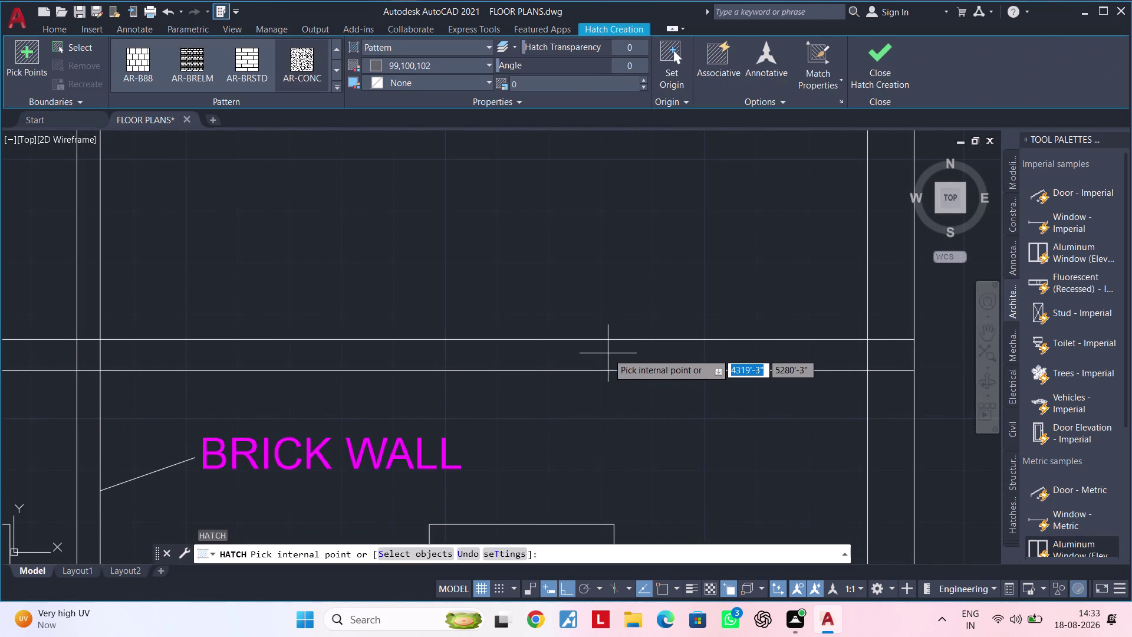
Browse the hatch pattern gallery and choose the AR-CONC concrete pattern.
click(334, 85)
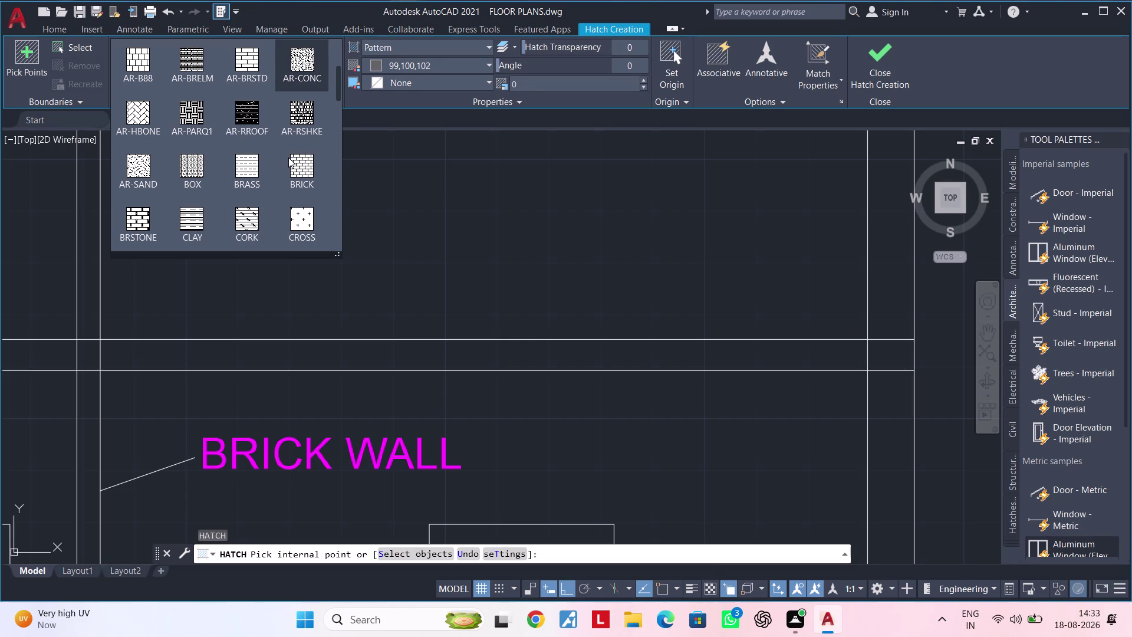
scroll(down, 3)
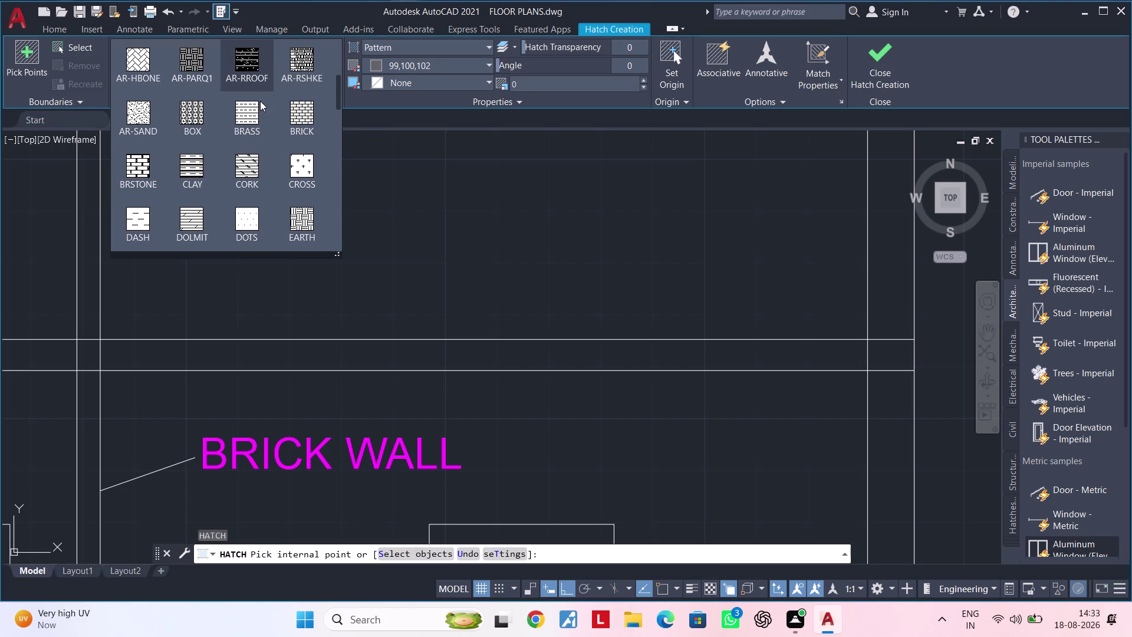
scroll(down, 3)
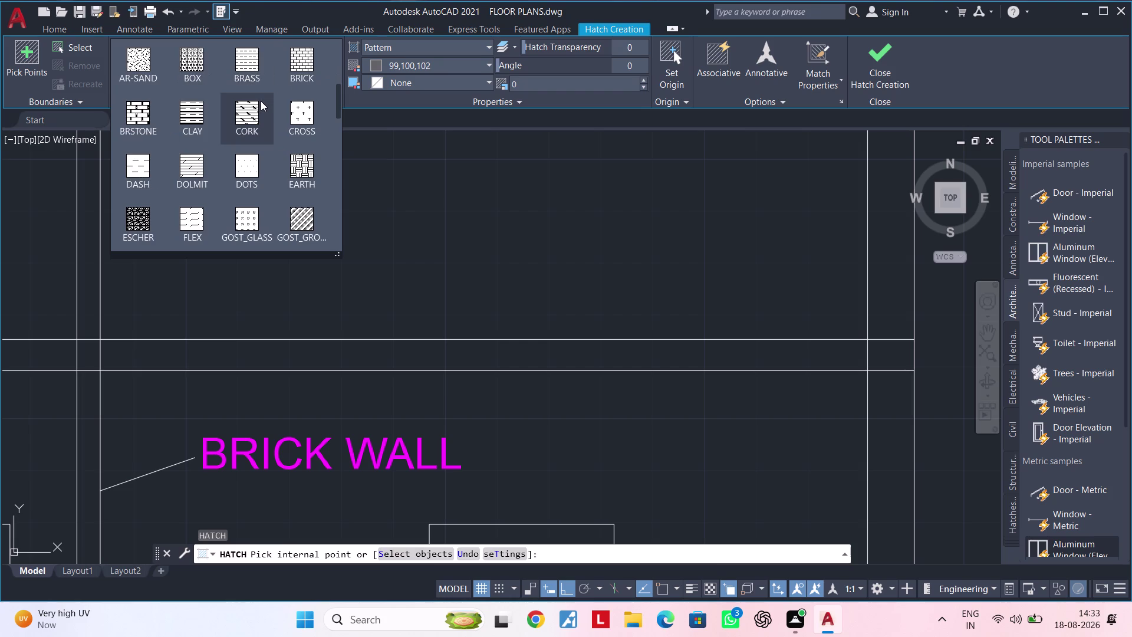
scroll(down, 3)
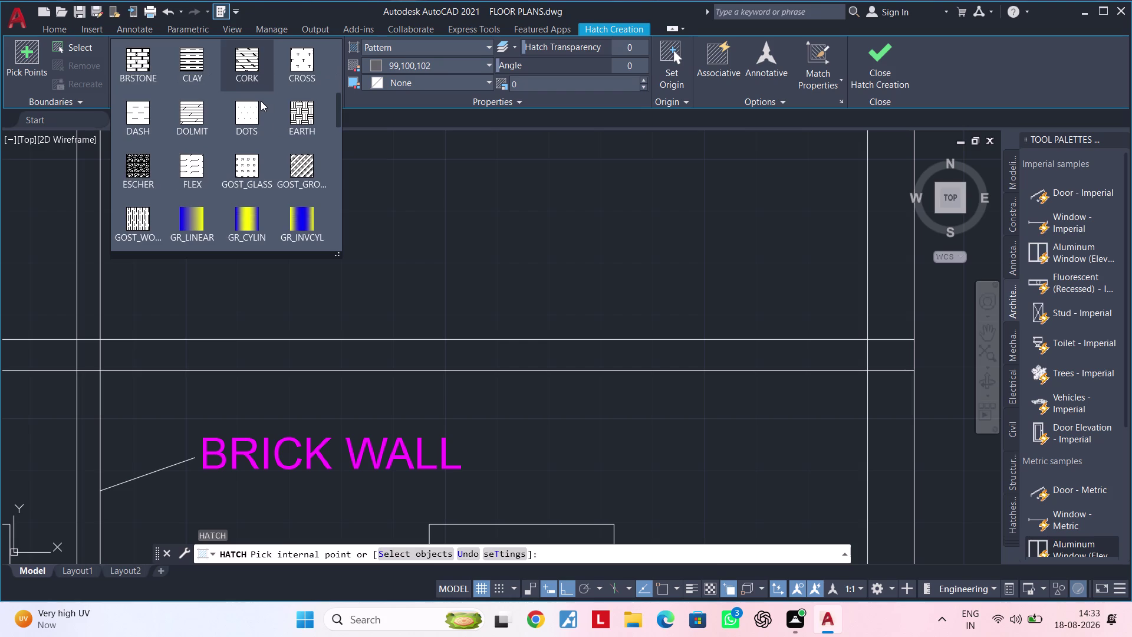
scroll(down, 3)
scroll(down, 3)
scroll(down, 3)
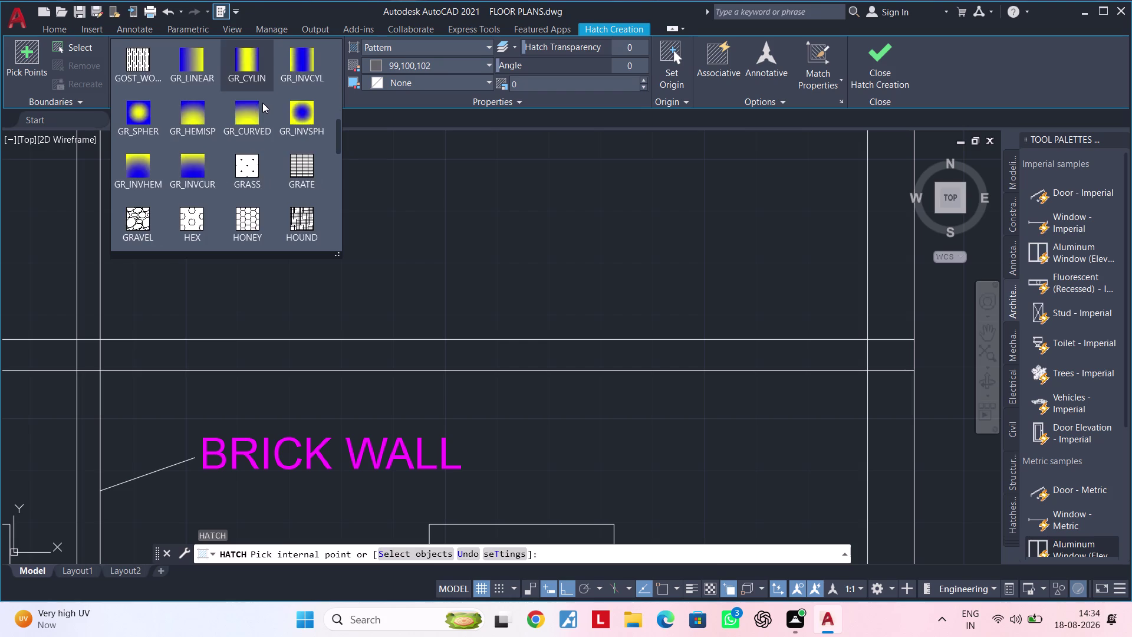
scroll(down, 3)
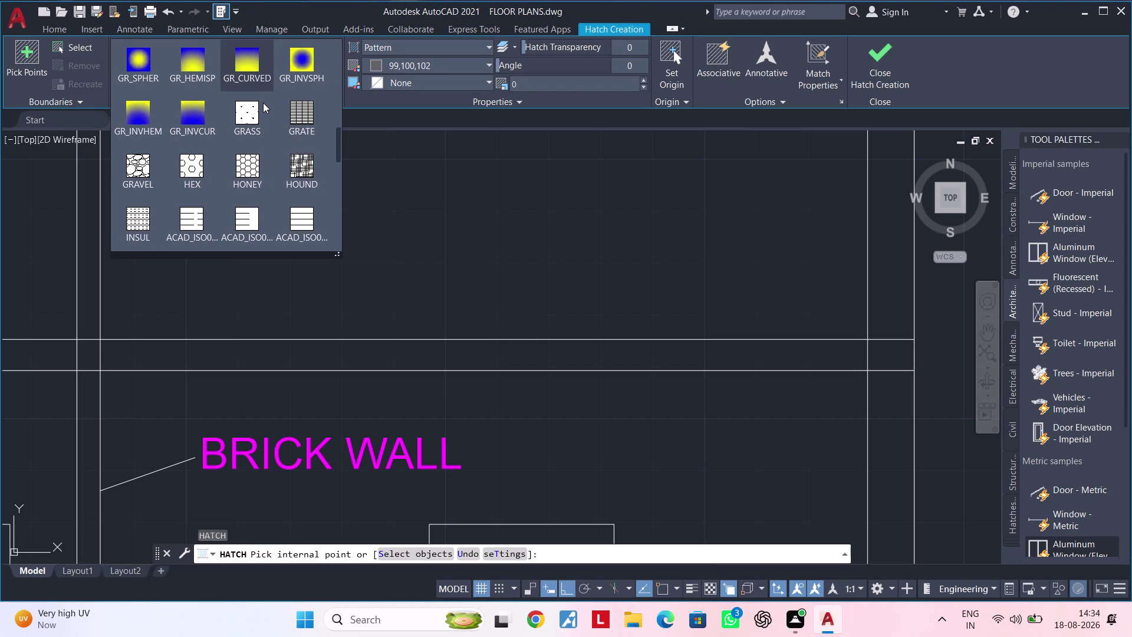
scroll(down, 3)
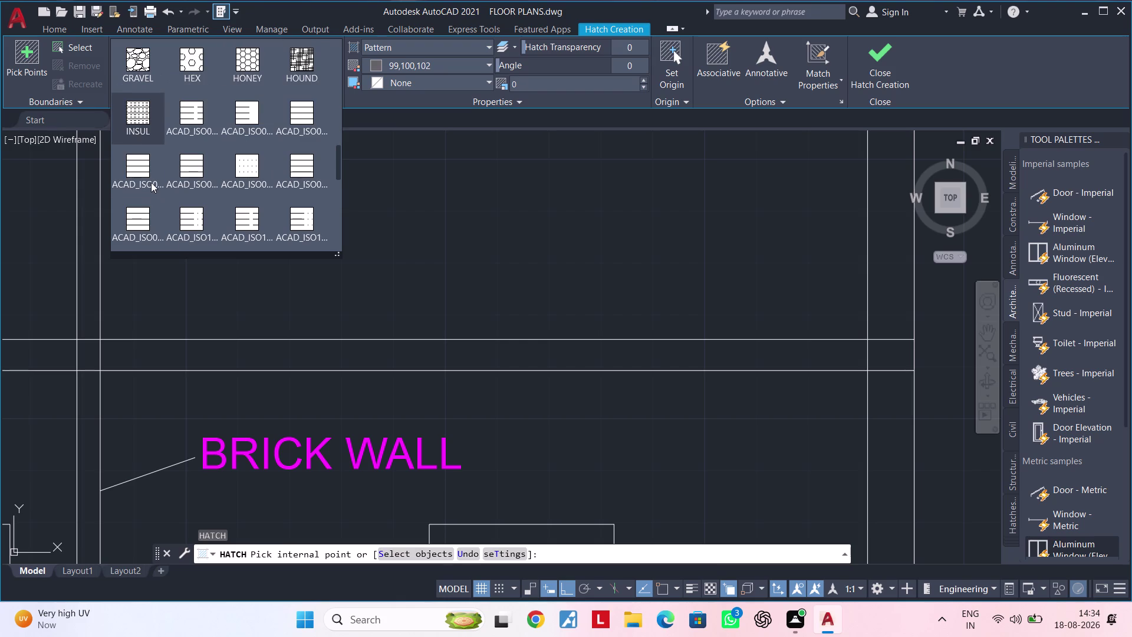
scroll(down, 3)
scroll(up, 3)
scroll(down, 3)
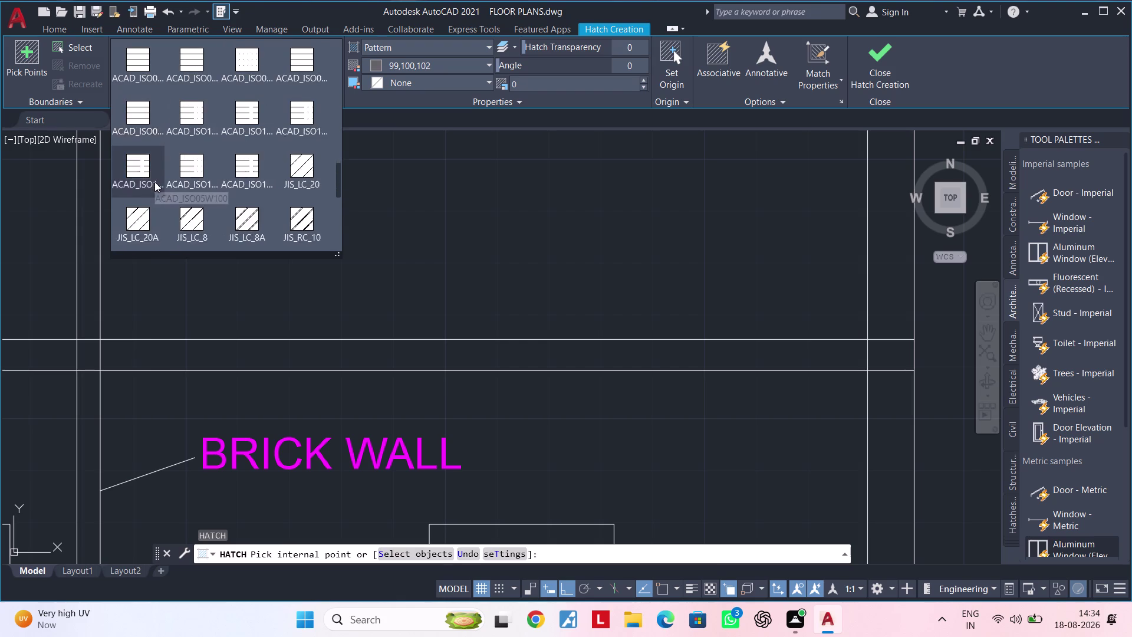
scroll(down, 3)
scroll(down, 3)
scroll(down, 3)
scroll(down, 3)
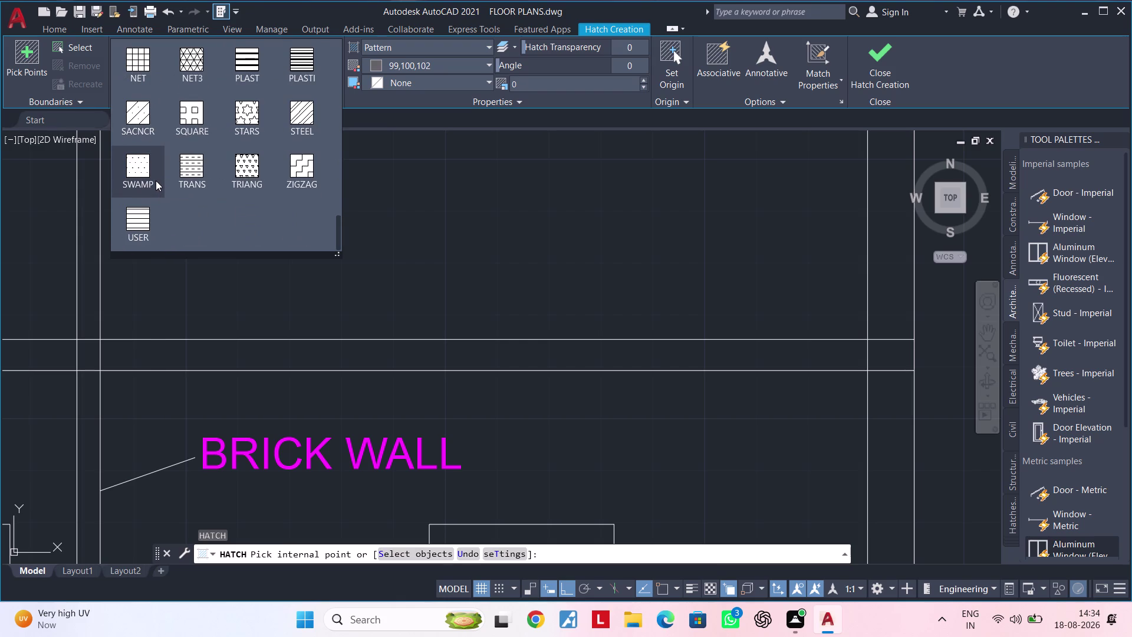
scroll(down, 3)
scroll(up, 3)
scroll(down, 3)
scroll(up, 3)
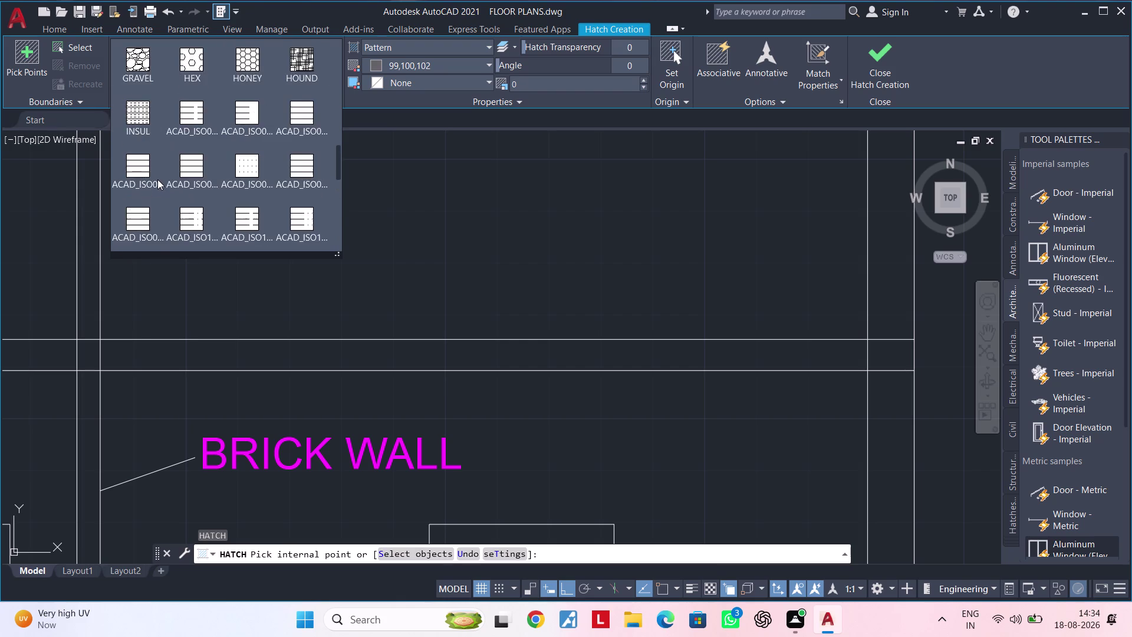
scroll(up, 3)
scroll(up, 3)
scroll(up, 3)
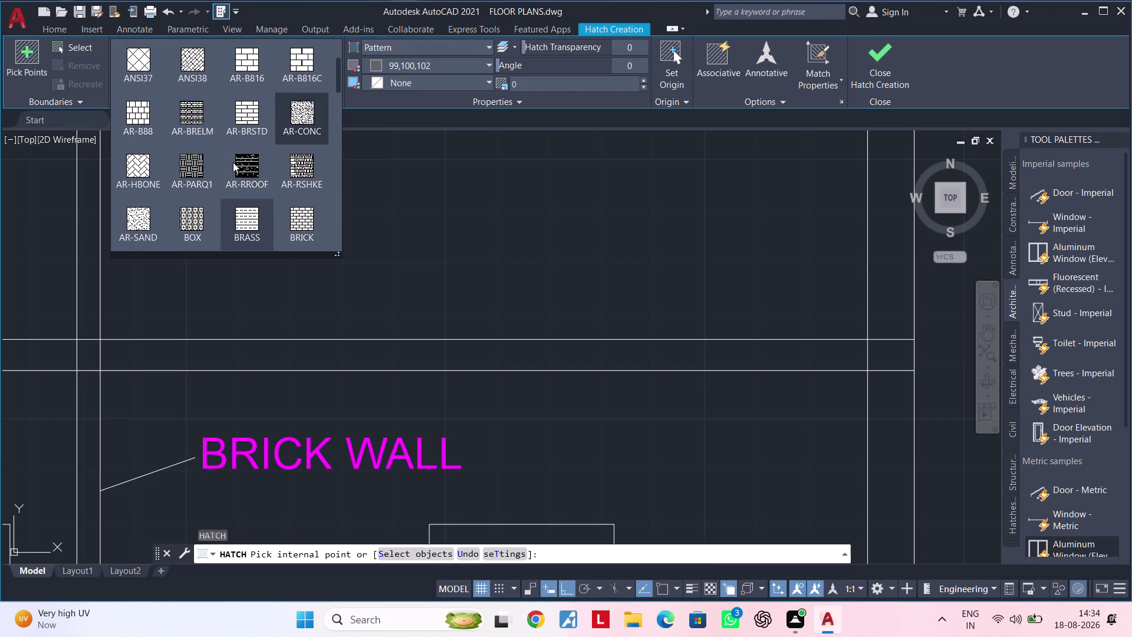
scroll(up, 3)
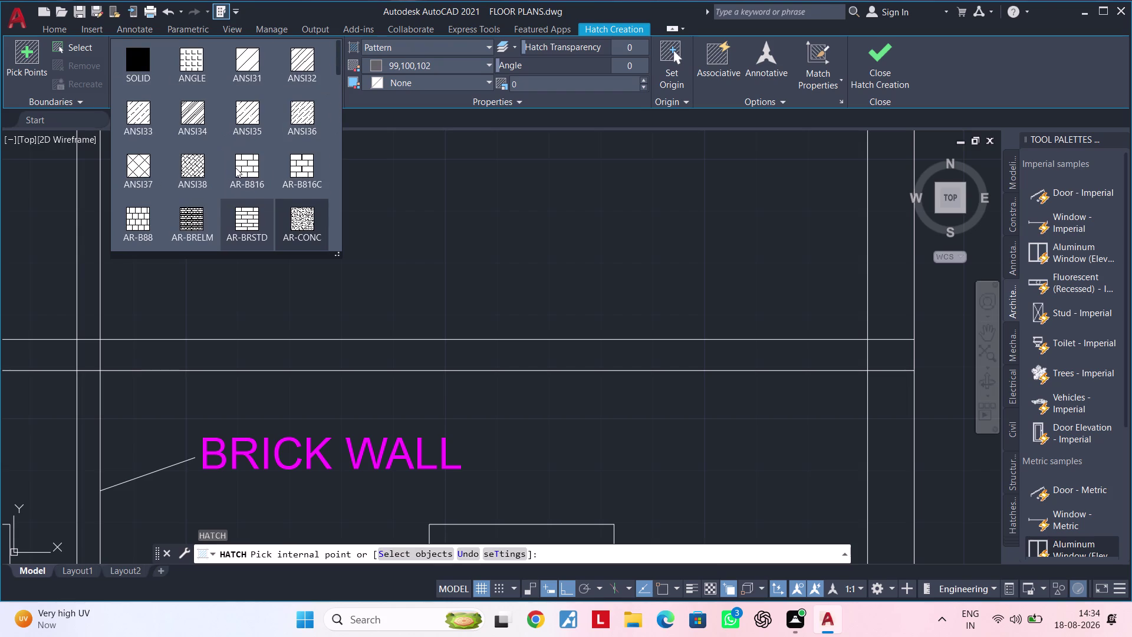
click(292, 218)
click(444, 365)
scroll(down, 3)
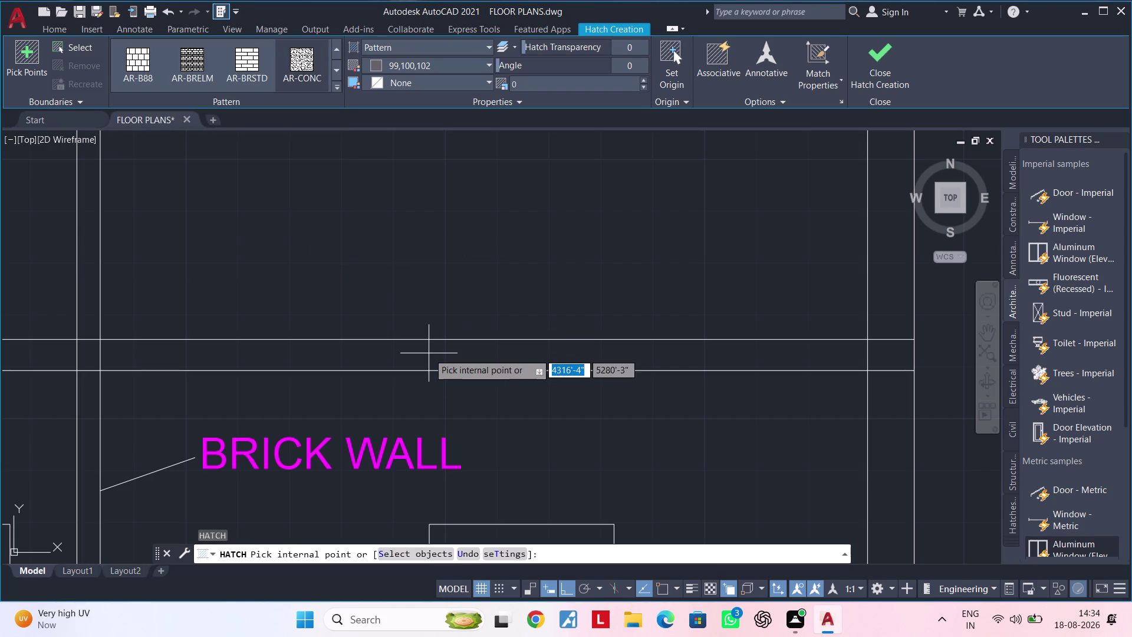
Delete the unwanted wall-panel hatch and restart the hatch command.
scroll(down, 3)
middle_drag(447, 365, 701, 335)
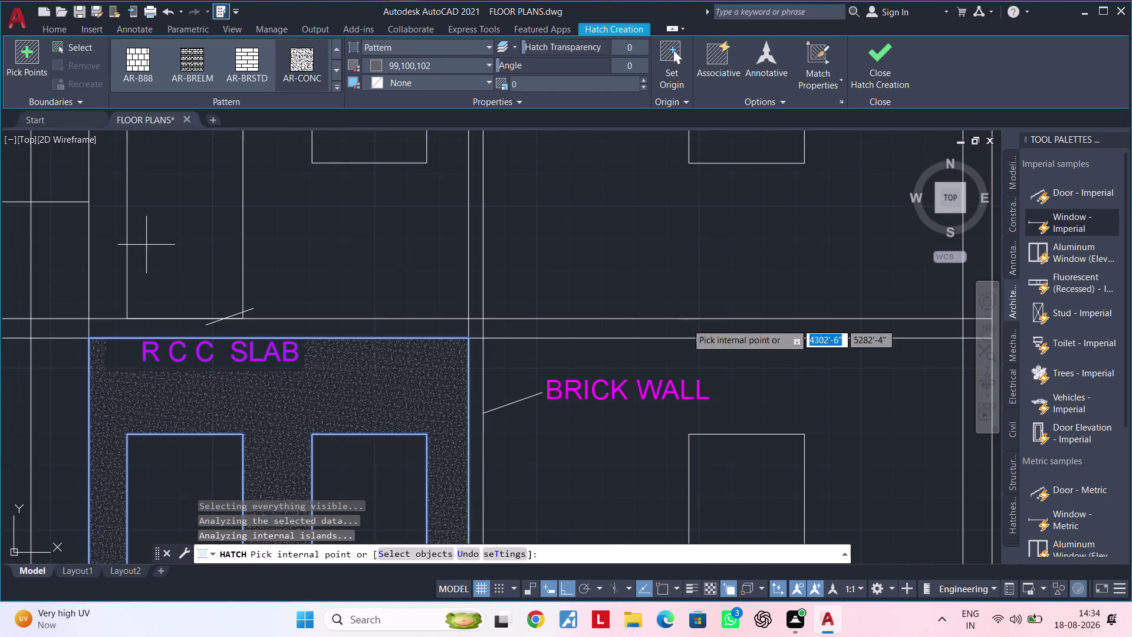
scroll(down, 3)
middle_drag(711, 324, 538, 302)
scroll(up, 3)
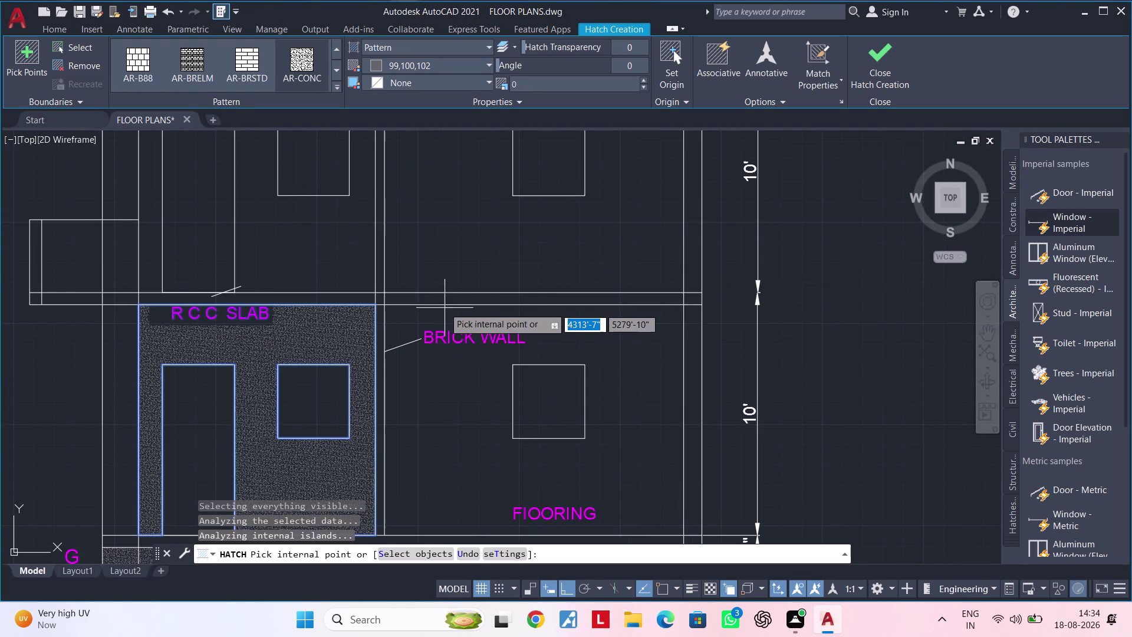
scroll(up, 3)
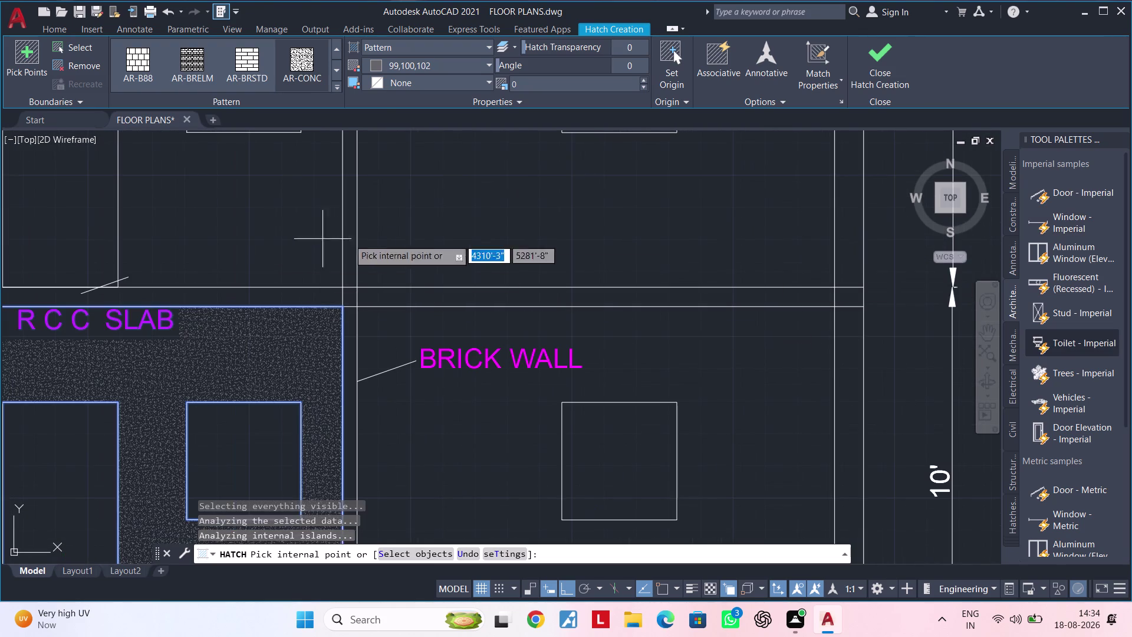
key(Escape)
key(Escape)
click(289, 367)
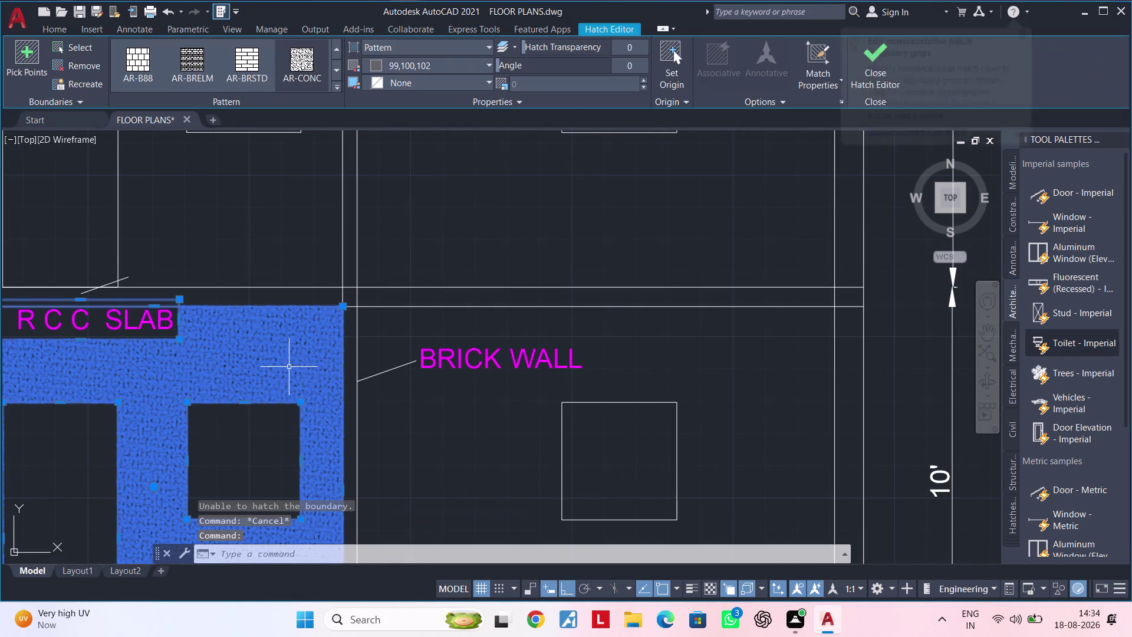
key(Delete)
key(h)
key(space)
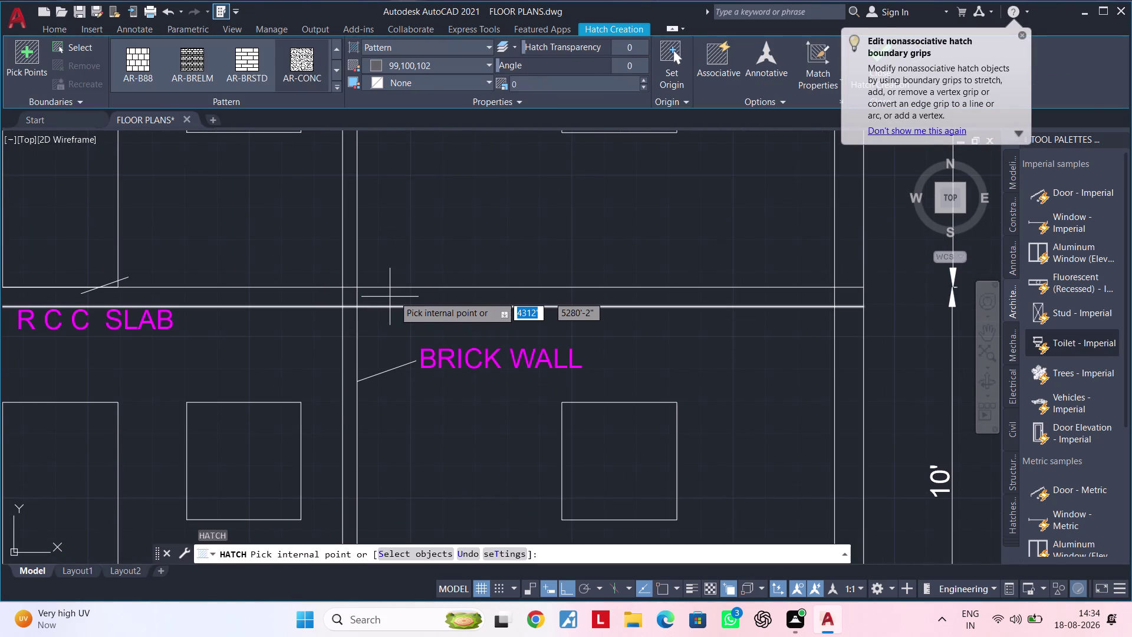
Hatch three sections of the RCC slab strip, following it to the right.
click(395, 297)
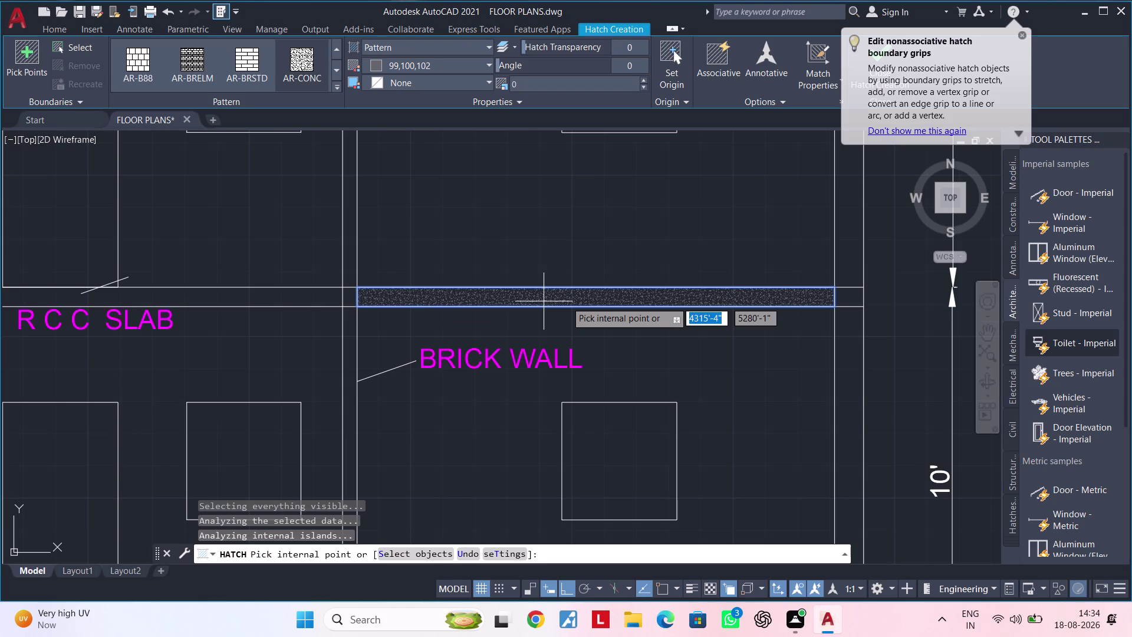
middle_drag(574, 302, 844, 285)
scroll(up, 3)
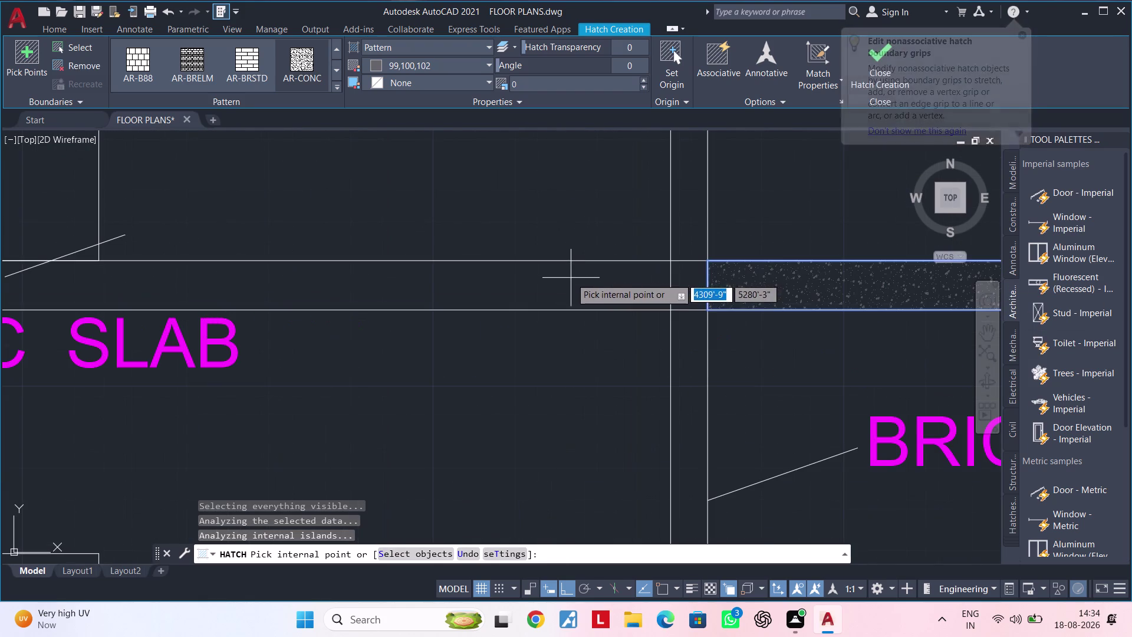
click(570, 279)
scroll(down, 3)
middle_drag(560, 275, 909, 264)
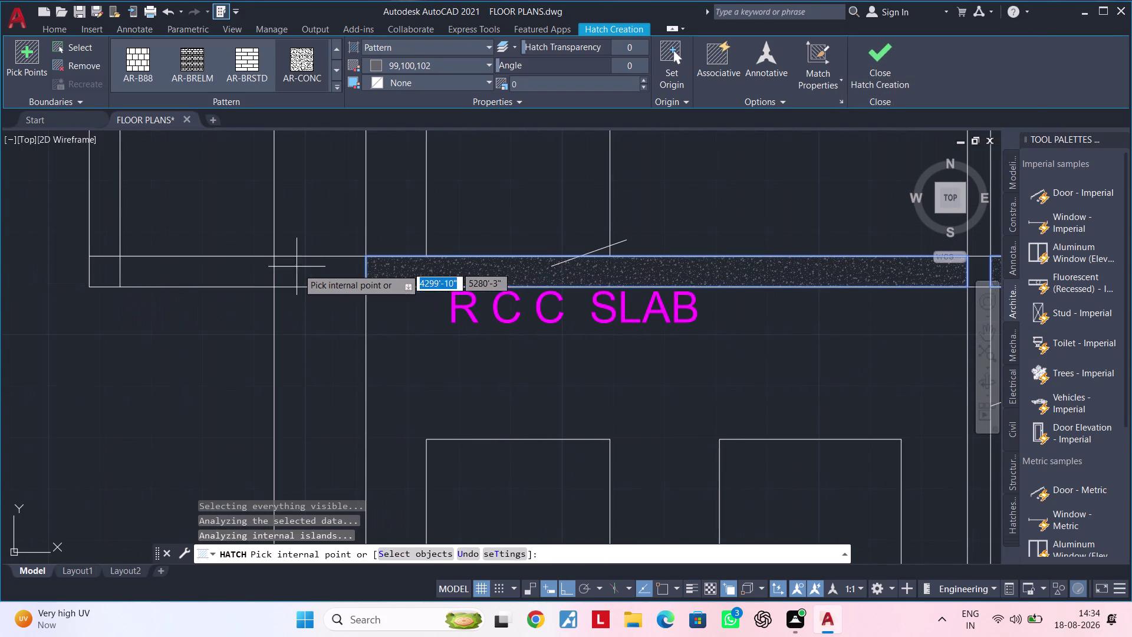
click(303, 273)
Hatch the slab bands beside the RCC SLAB label and the next region.
scroll(down, 3)
middle_drag(494, 252, 487, 273)
scroll(down, 3)
middle_drag(480, 279, 427, 325)
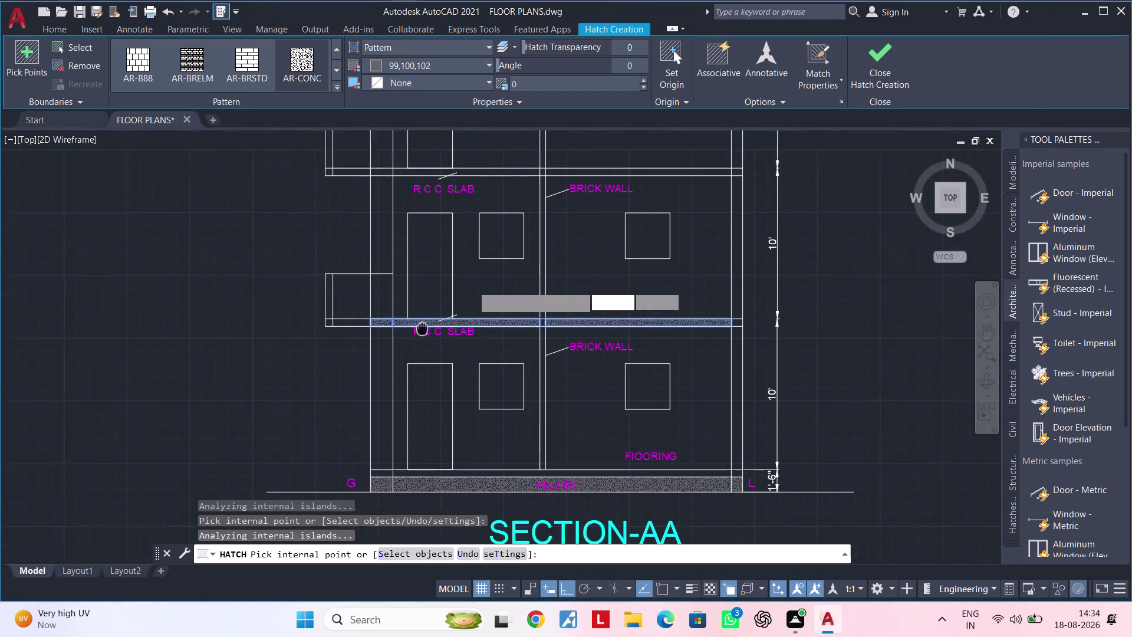
middle_drag(427, 325, 333, 385)
scroll(up, 3)
click(260, 228)
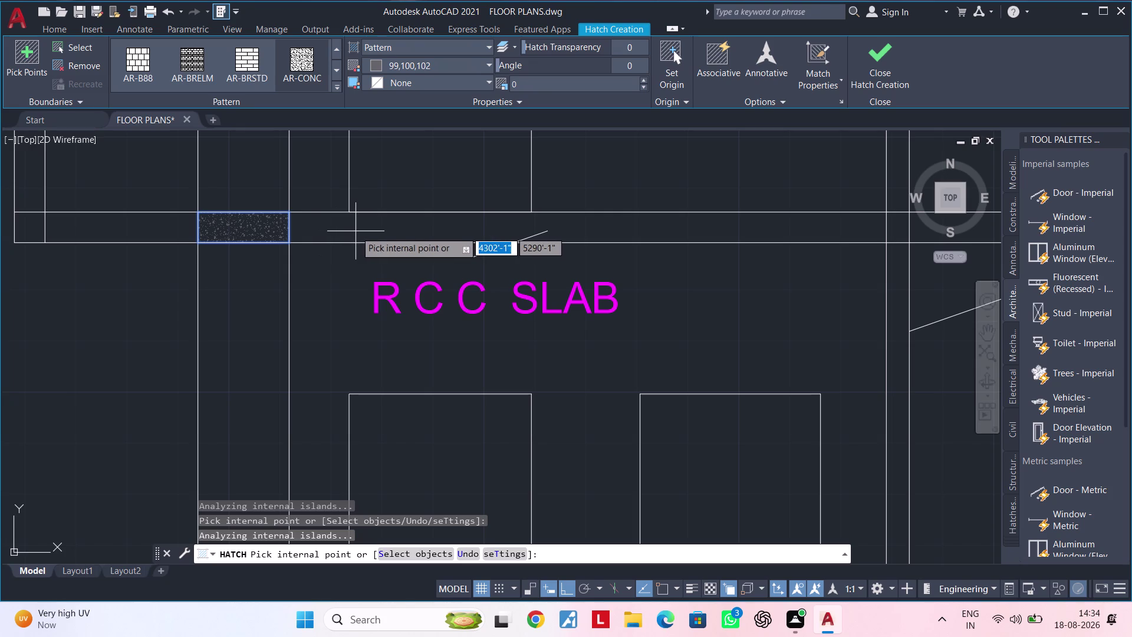
click(356, 231)
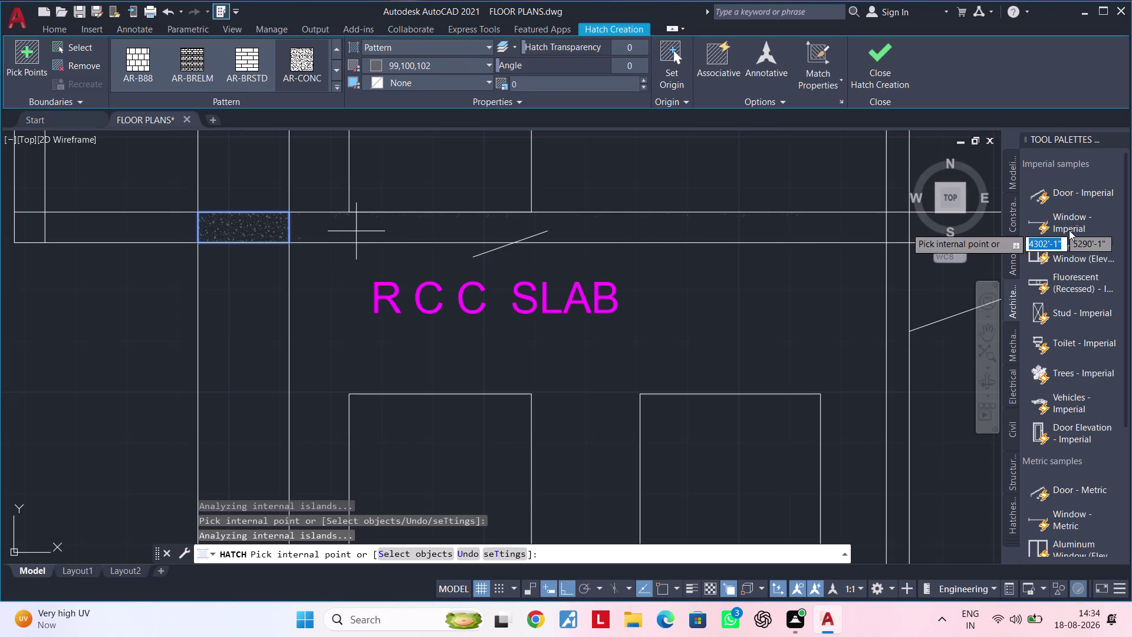
scroll(down, 3)
middle_drag(736, 304, 525, 323)
scroll(up, 3)
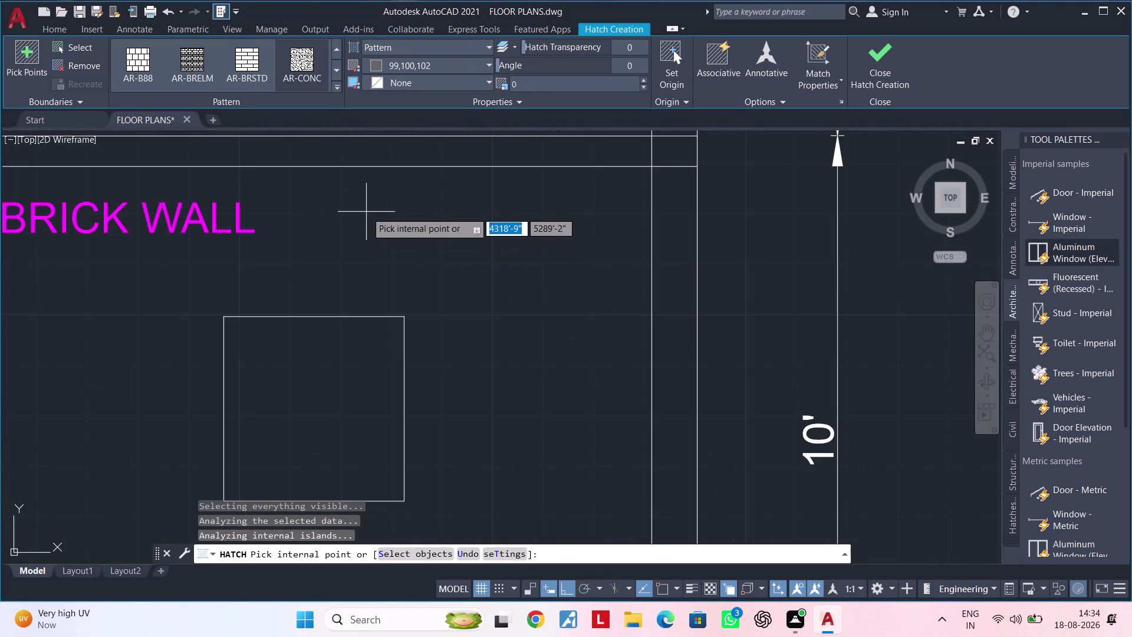
click(377, 158)
Hatch the upper-floor slab bands, including the top slab under the parapet wall.
scroll(down, 3)
middle_drag(323, 196, 681, 304)
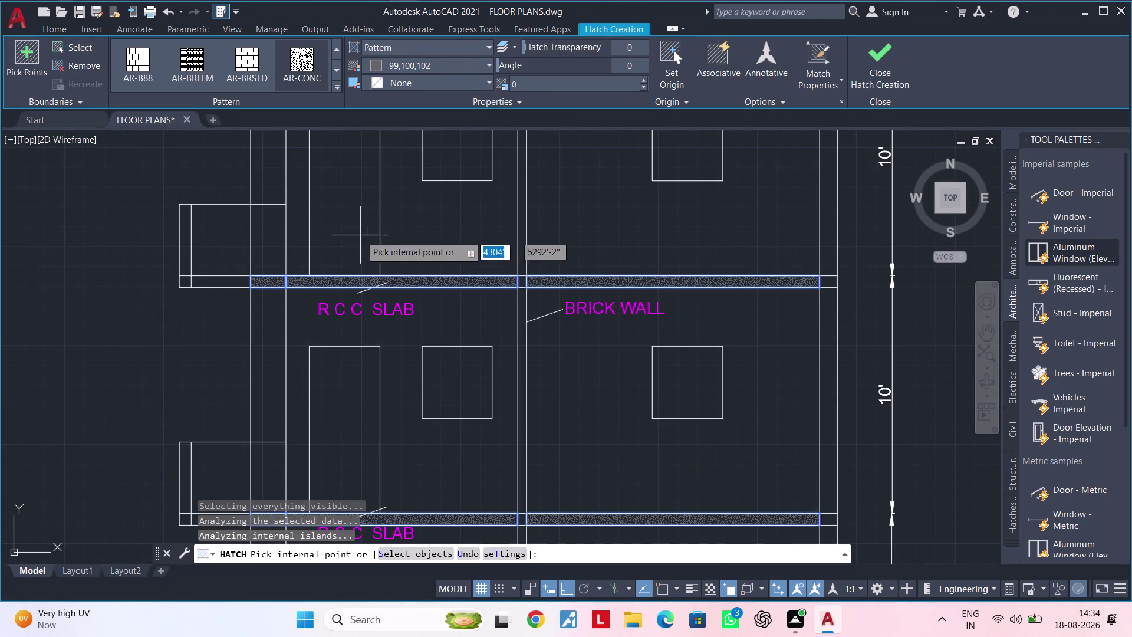
scroll(up, 3)
middle_drag(526, 237, 464, 433)
scroll(down, 3)
middle_drag(514, 288, 515, 300)
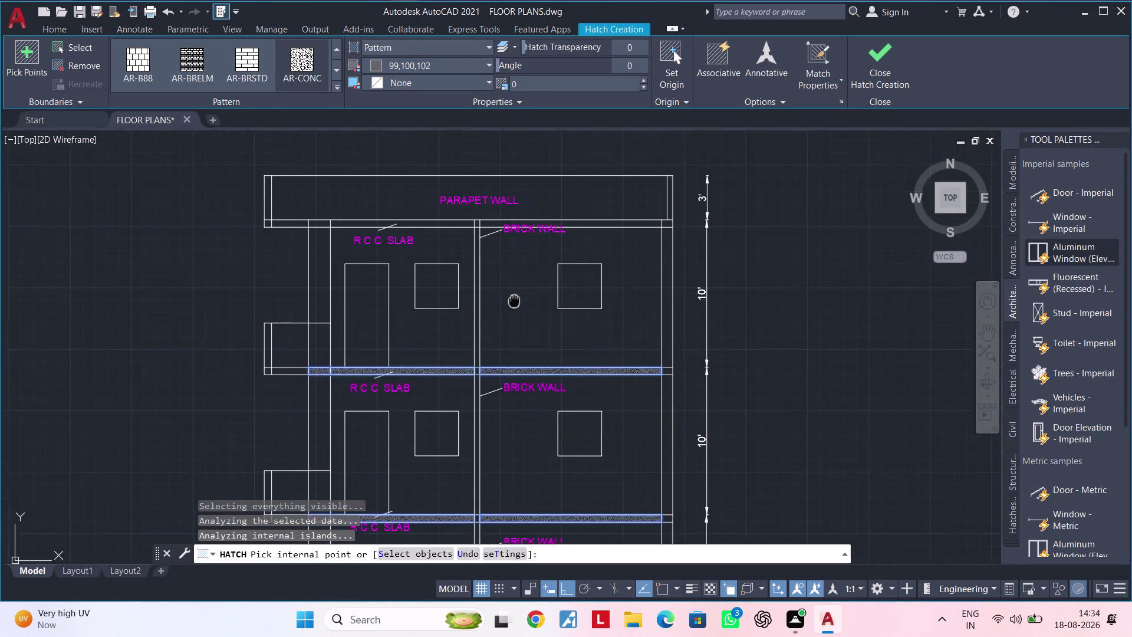
middle_drag(514, 301, 516, 386)
scroll(up, 3)
click(383, 300)
scroll(down, 3)
middle_drag(486, 312, 316, 315)
scroll(up, 3)
click(444, 294)
Check the hatched slabs across the upper floors and fill one remaining slab band.
scroll(down, 3)
middle_drag(436, 297, 506, 299)
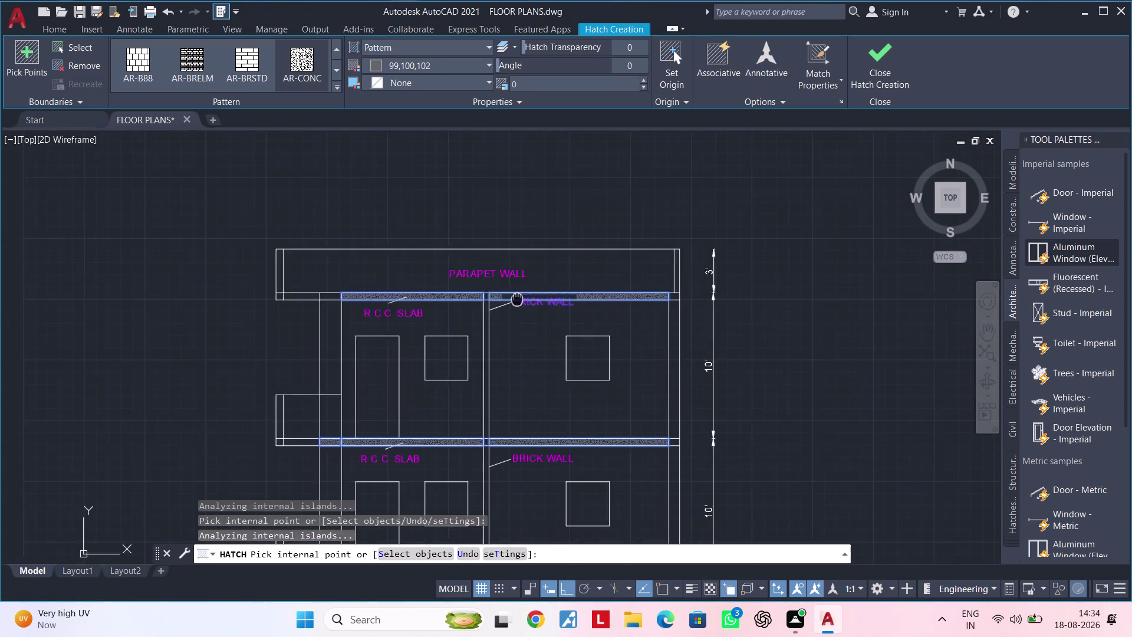
middle_drag(506, 299, 581, 299)
scroll(up, 3)
scroll(down, 3)
middle_drag(430, 306, 470, 224)
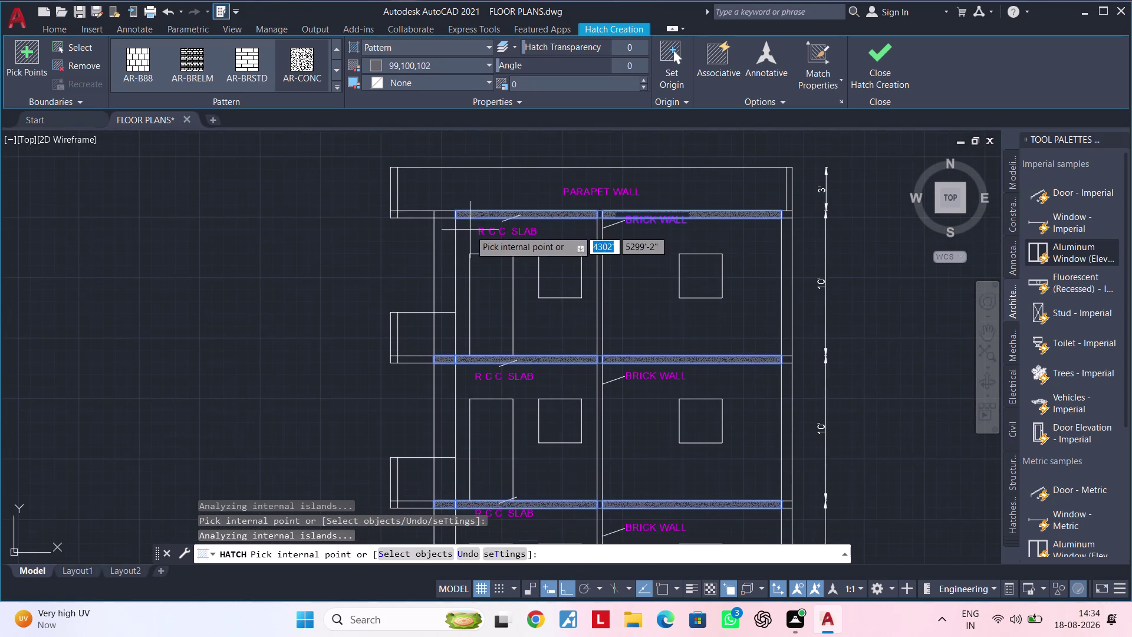
scroll(down, 3)
scroll(down, 3)
middle_drag(465, 274, 472, 220)
scroll(up, 3)
middle_drag(472, 255, 454, 444)
middle_drag(441, 319, 457, 93)
scroll(down, 3)
middle_drag(446, 244, 441, 418)
middle_drag(441, 226, 436, 286)
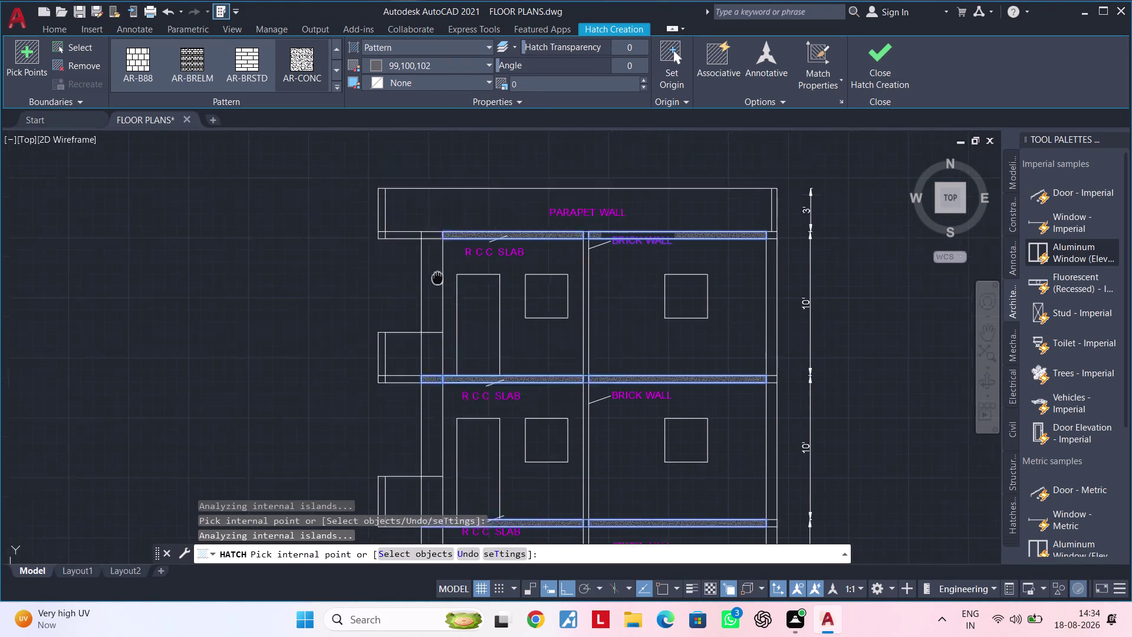
middle_drag(437, 286, 433, 324)
scroll(up, 3)
click(419, 305)
End hatching and zoom to the slab and brick wall junction.
scroll(down, 3)
middle_drag(525, 313, 363, 139)
key(Escape)
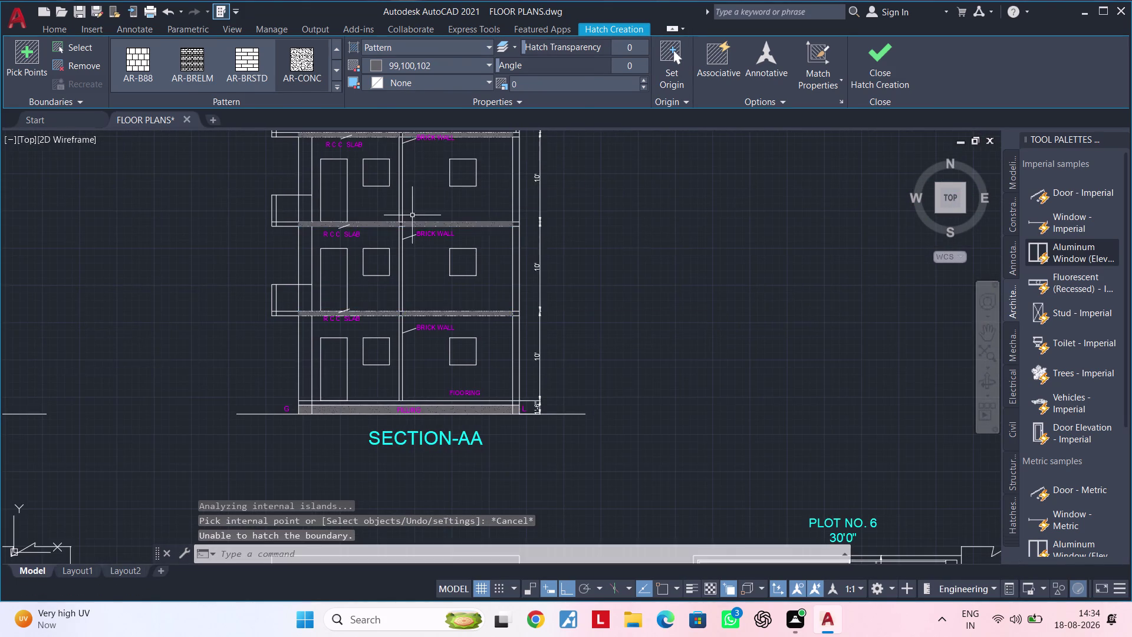
scroll(up, 3)
middle_drag(392, 286, 455, 274)
Restart the HATCH command and choose the BRICK pattern for the walls.
key(Escape)
text(H)
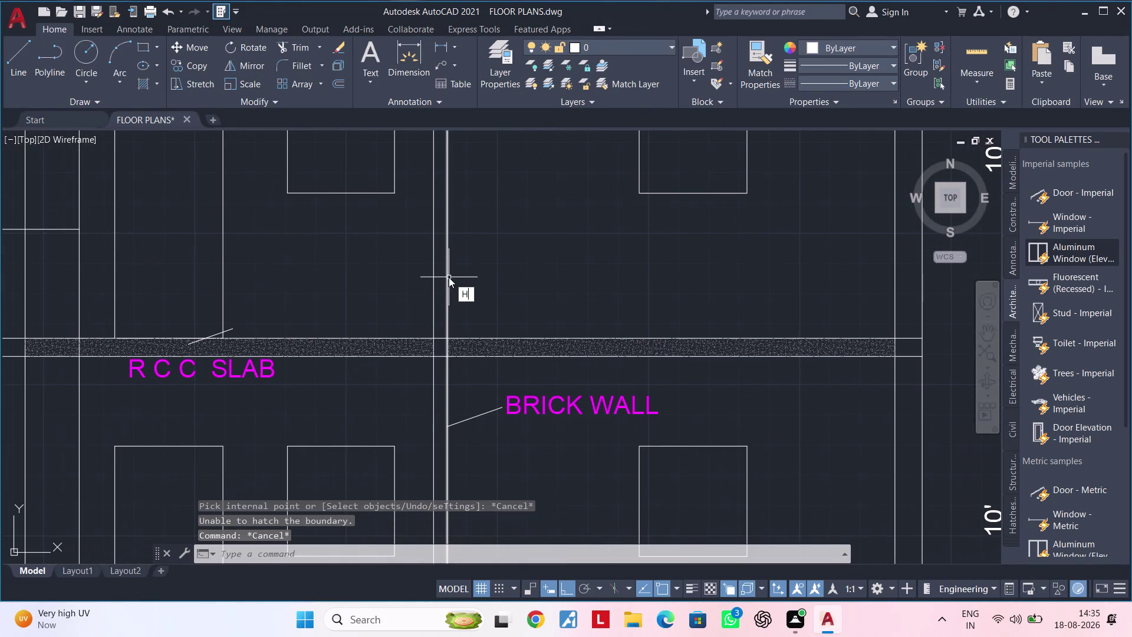
text(B)
key(BackSpace)
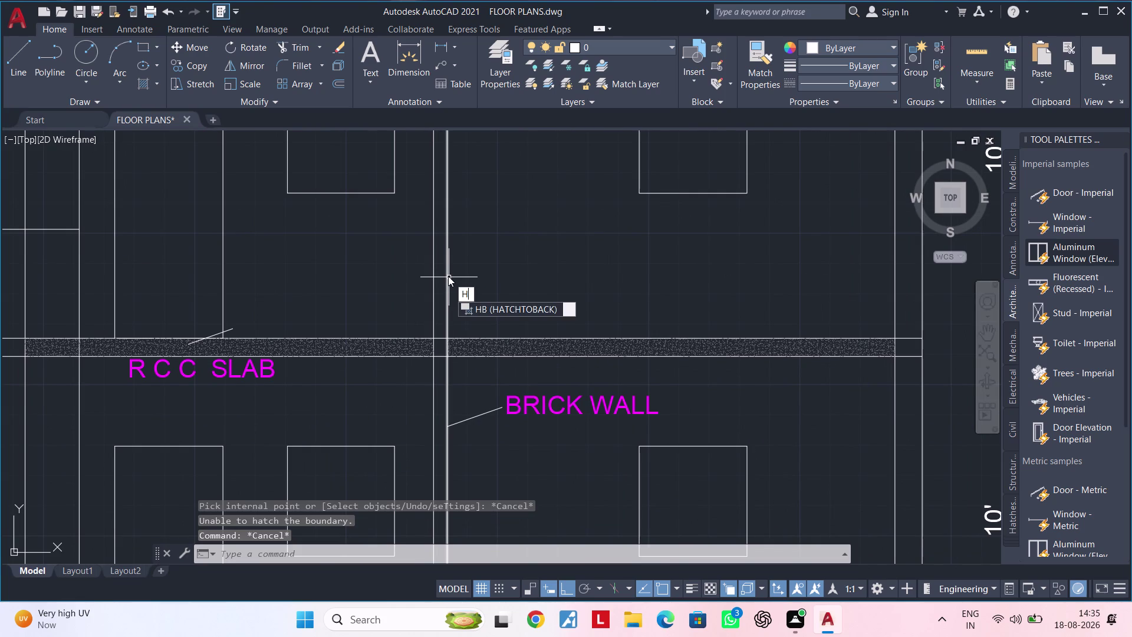
key(space)
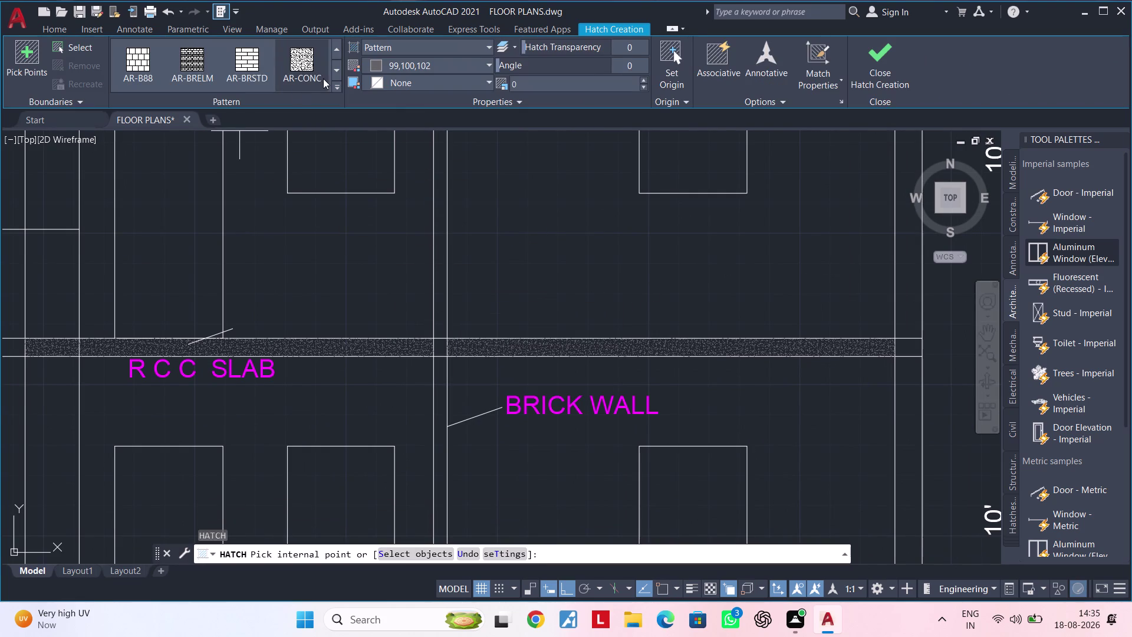
click(333, 89)
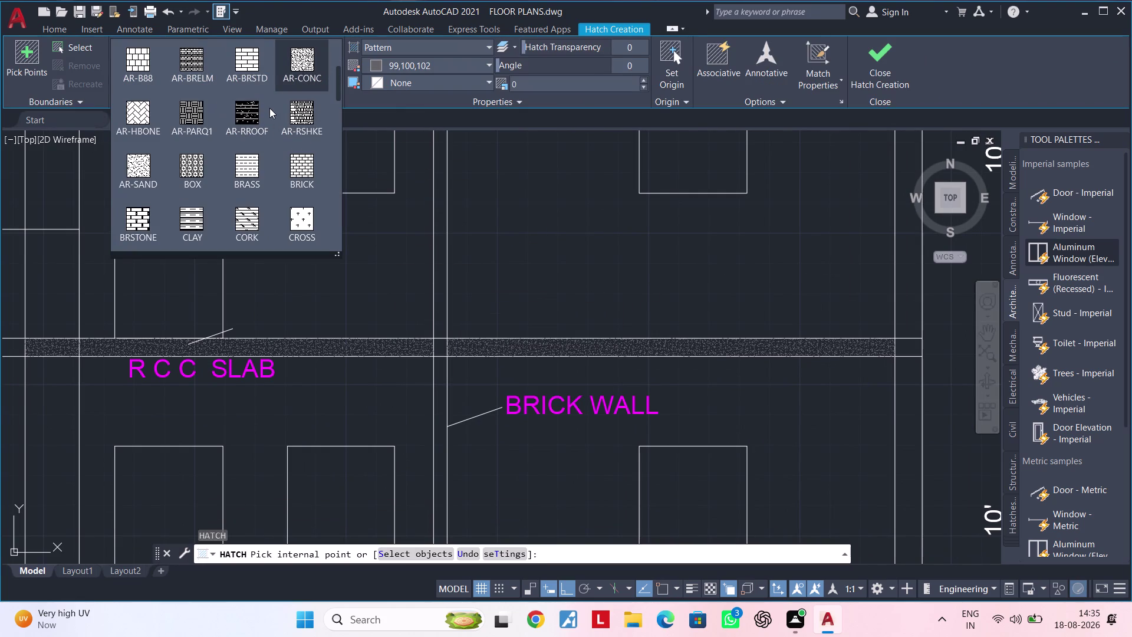
click(302, 165)
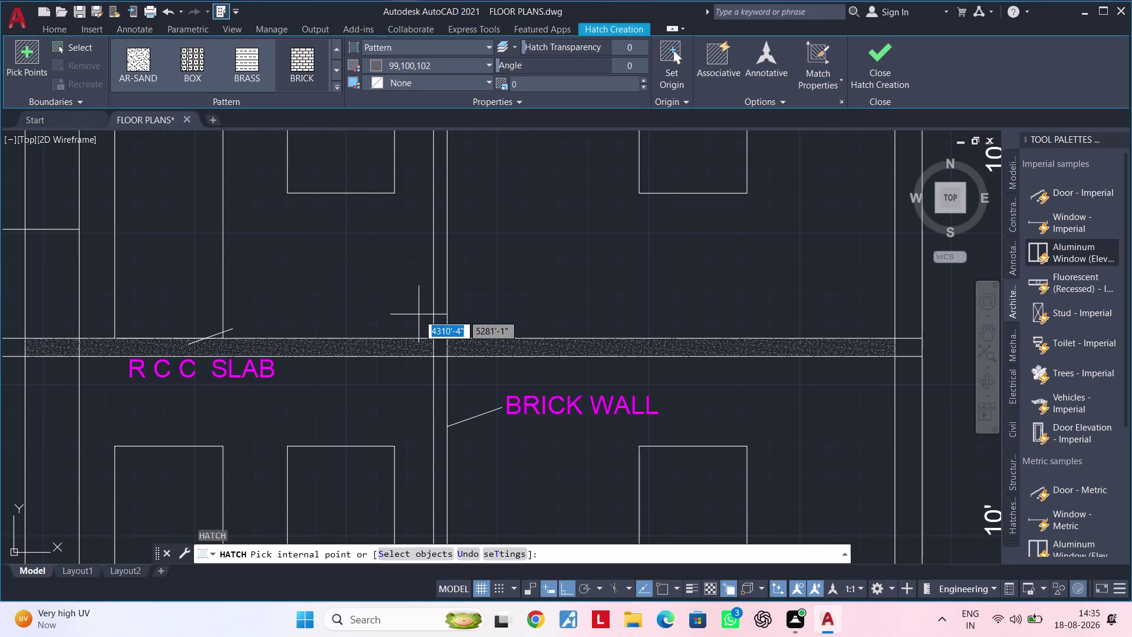
Pick internal points inside the lower vertical brick wall strip of Section AA.
scroll(up, 3)
click(444, 307)
scroll(down, 3)
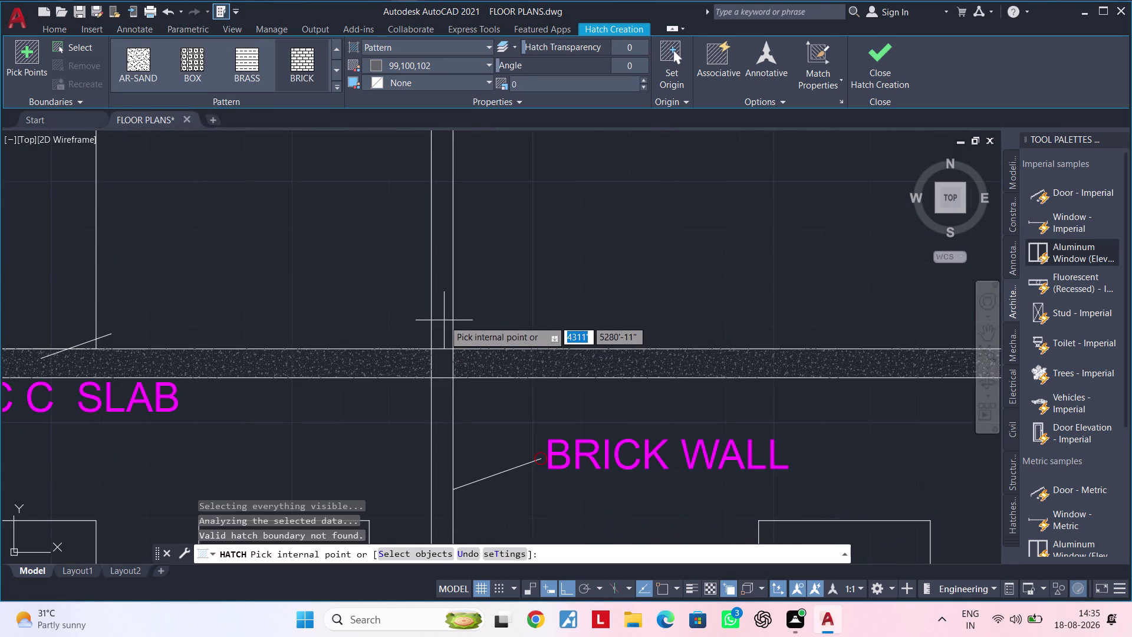
middle_drag(444, 320, 455, 211)
click(451, 293)
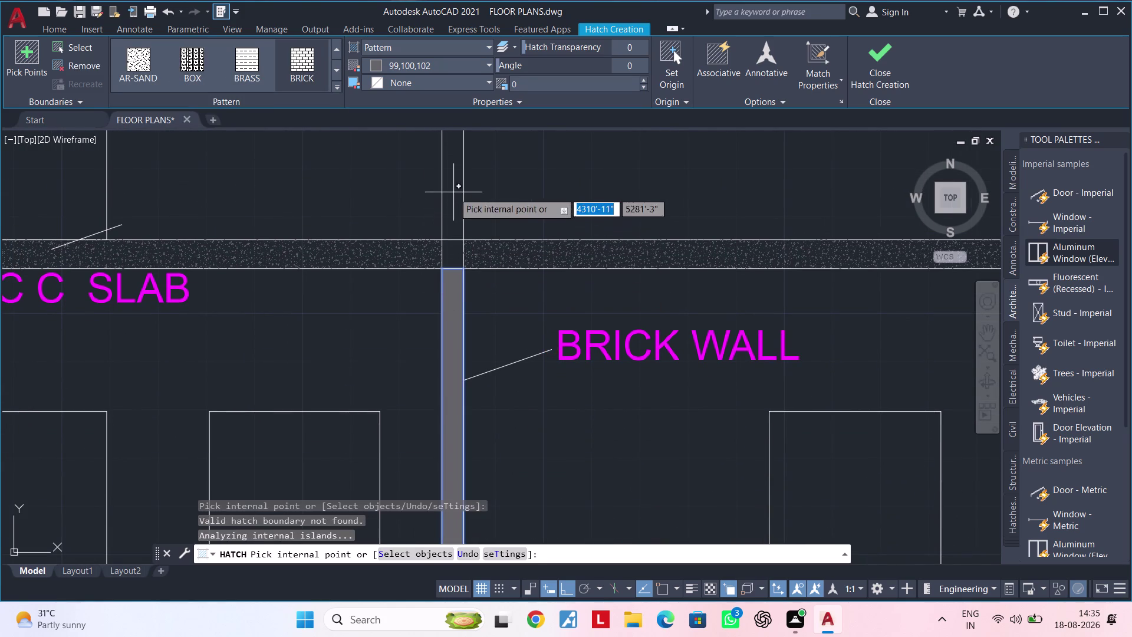
click(454, 191)
click(454, 202)
triple_click(454, 202)
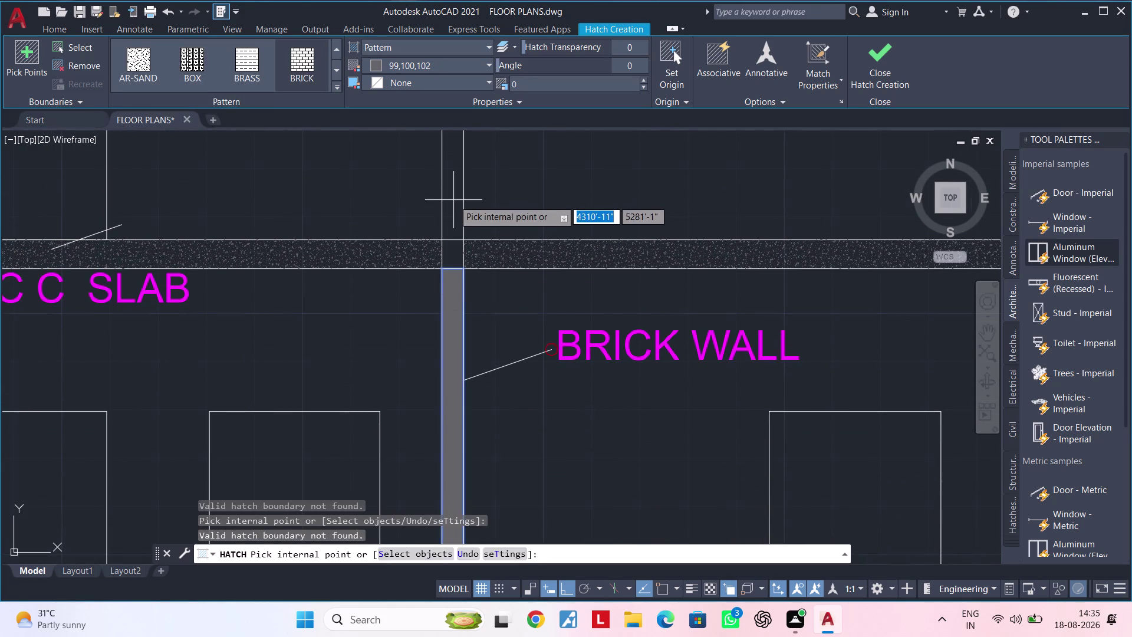
click(453, 199)
double_click(453, 251)
click(452, 217)
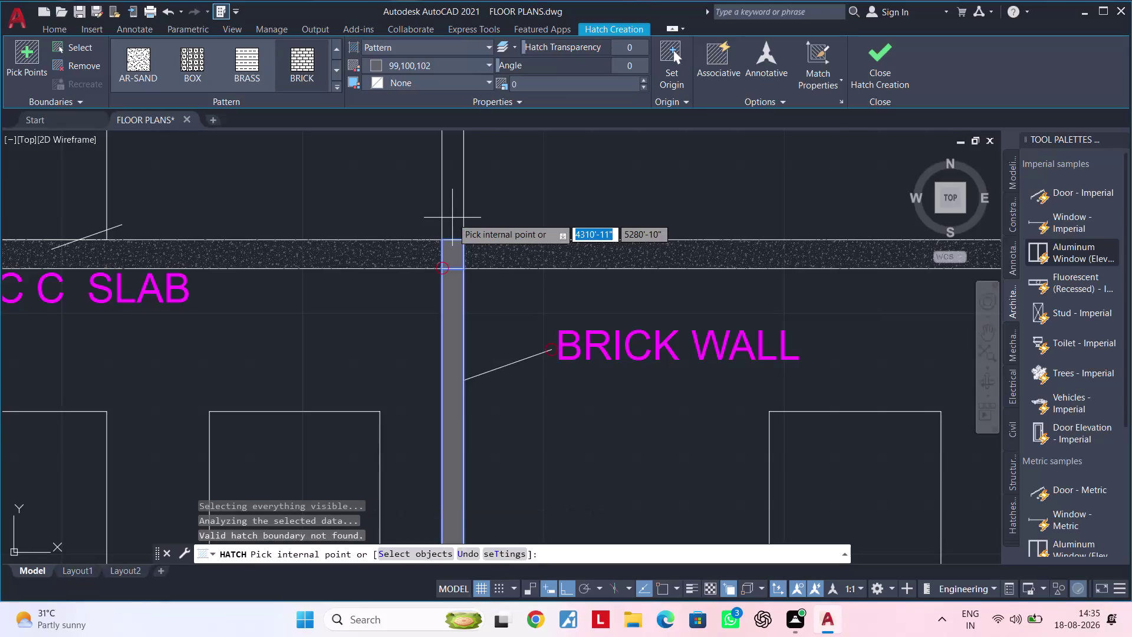
Pick the wall pieces between floors and inside the slab, then end the hatch.
scroll(down, 3)
middle_drag(456, 217, 468, 441)
scroll(up, 3)
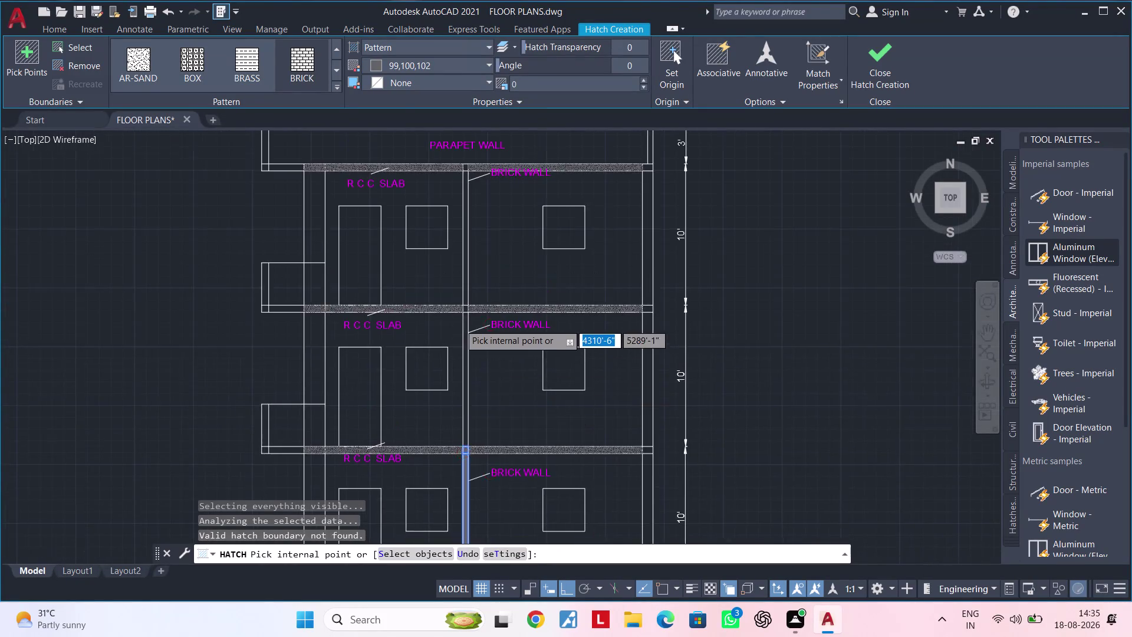
scroll(up, 3)
click(506, 265)
double_click(480, 266)
double_click(486, 264)
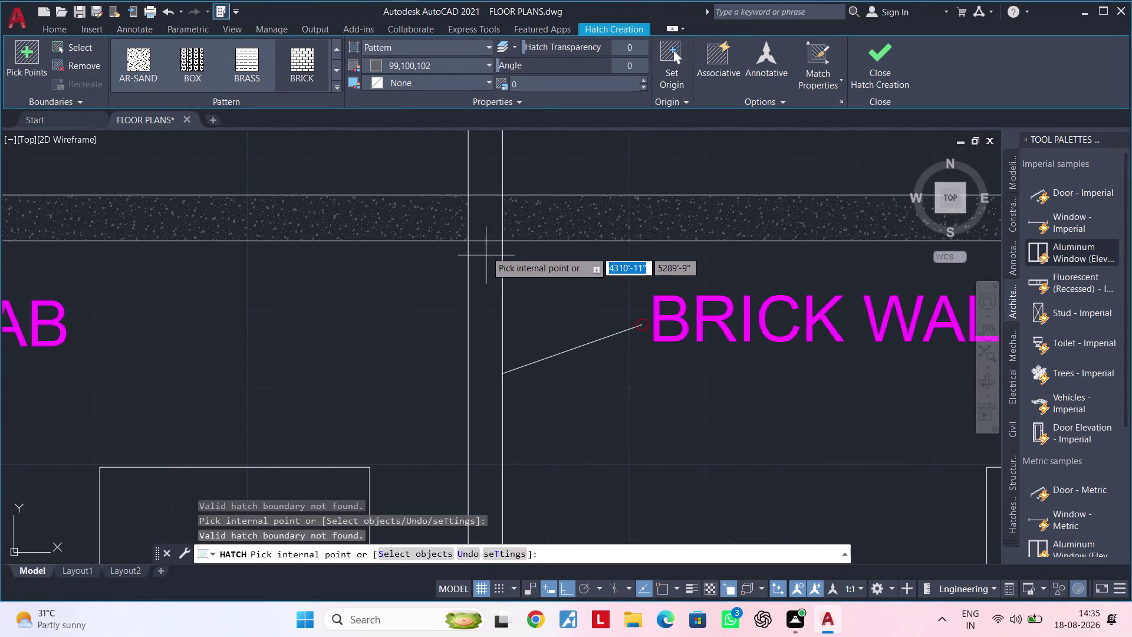
click(482, 219)
double_click(484, 178)
middle_drag(484, 178, 484, 305)
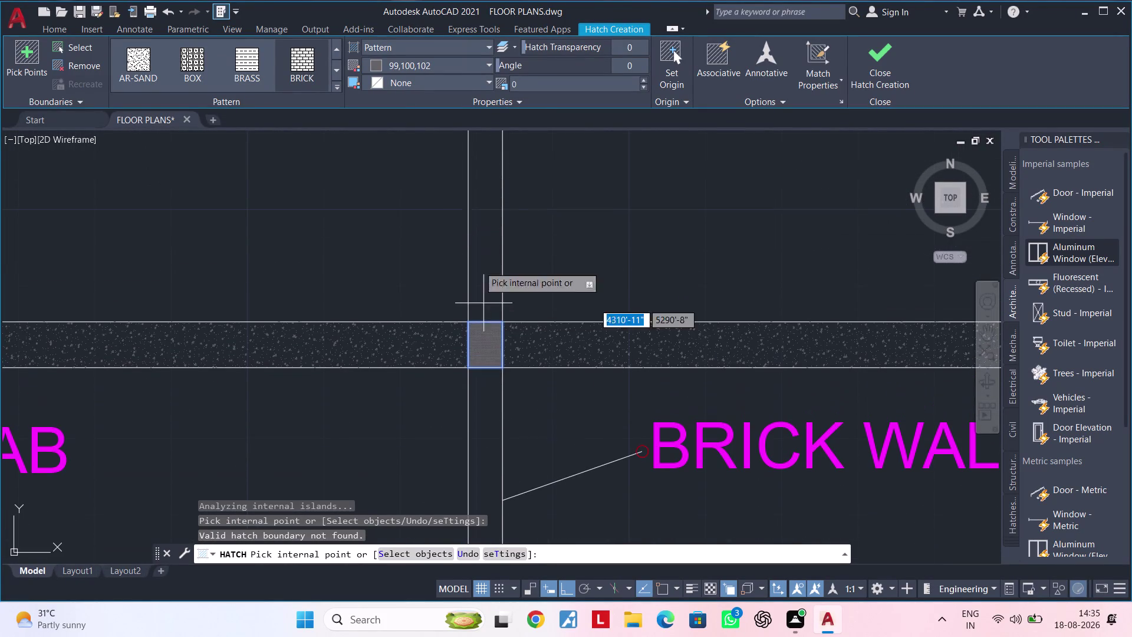
click(473, 209)
triple_click(473, 204)
scroll(down, 3)
key(Escape)
key(Escape)
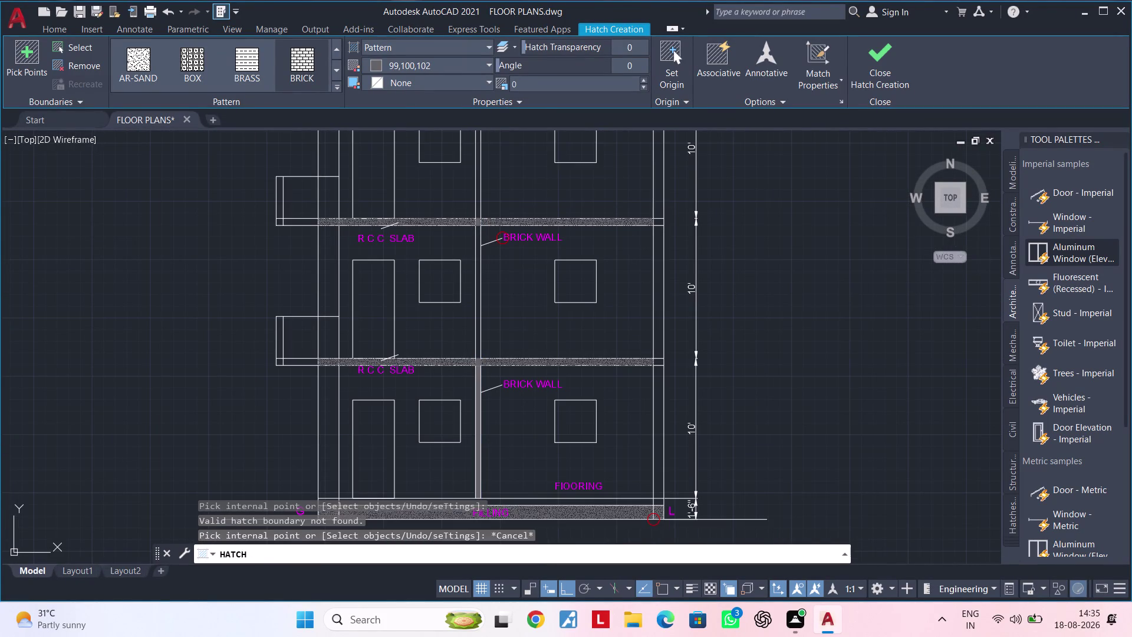
Hatch again at the wall-slab junction, picking wall points and dismissing the pick-point error.
middle_drag(477, 358, 495, 207)
scroll(up, 3)
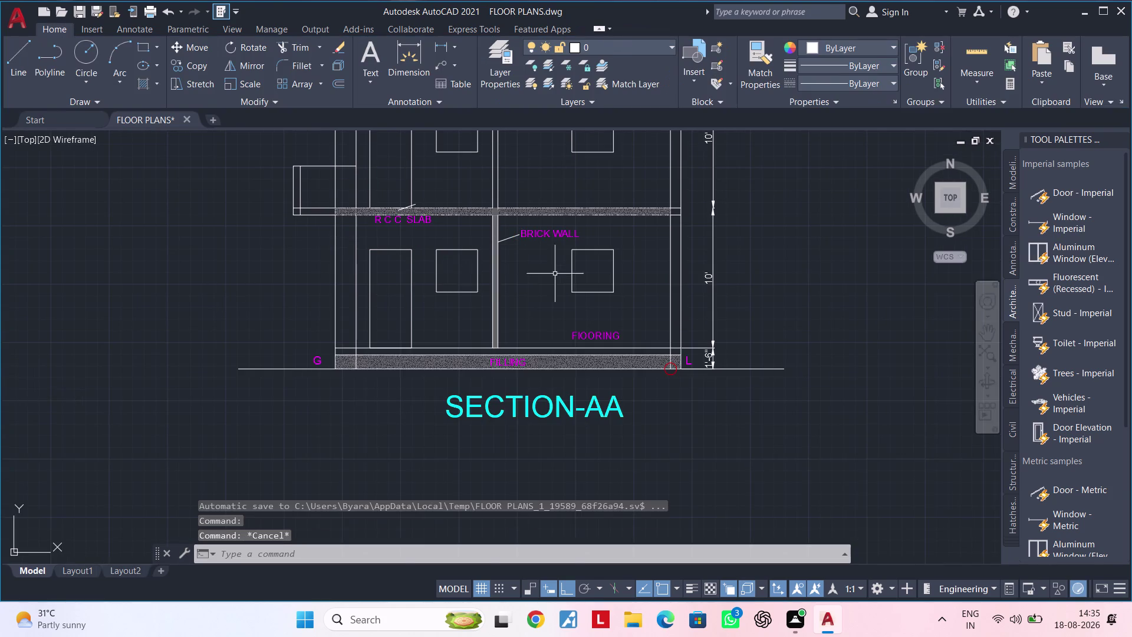
scroll(up, 3)
middle_drag(293, 257, 357, 498)
scroll(up, 3)
scroll(down, 3)
scroll(up, 3)
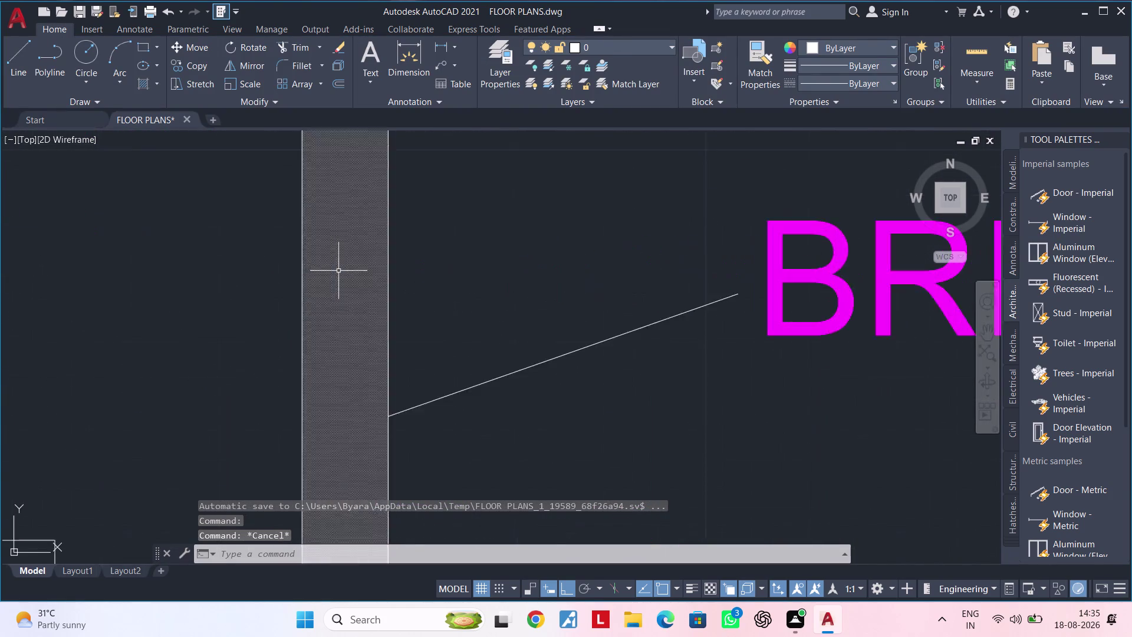
scroll(up, 3)
scroll(down, 3)
middle_drag(348, 242, 368, 466)
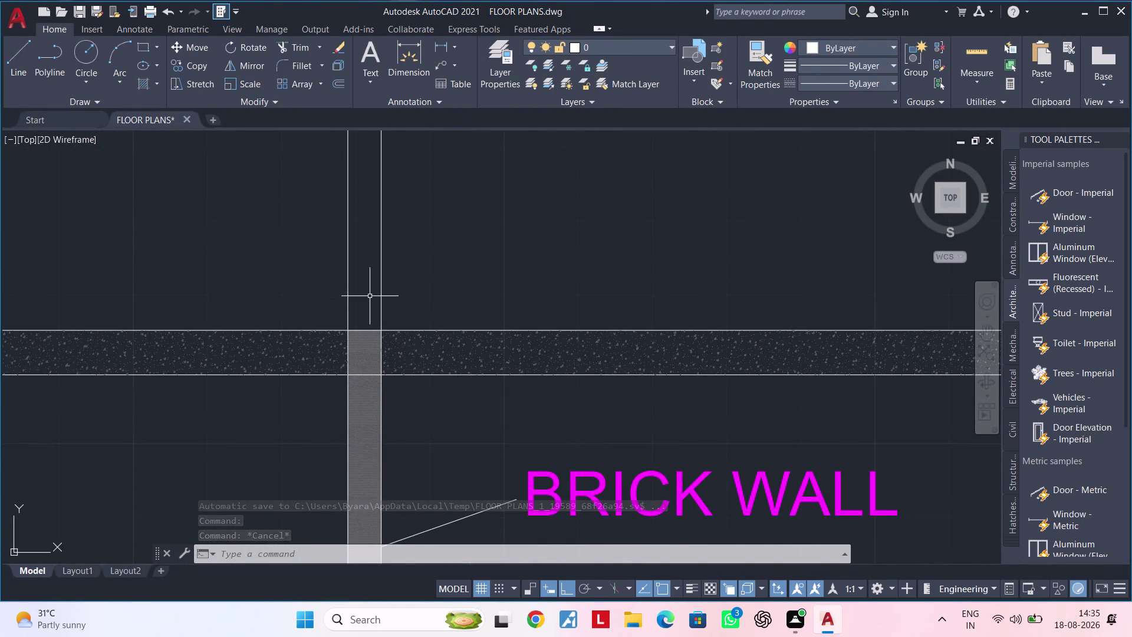
middle_drag(374, 307, 368, 365)
key(h)
key(space)
triple_click(366, 318)
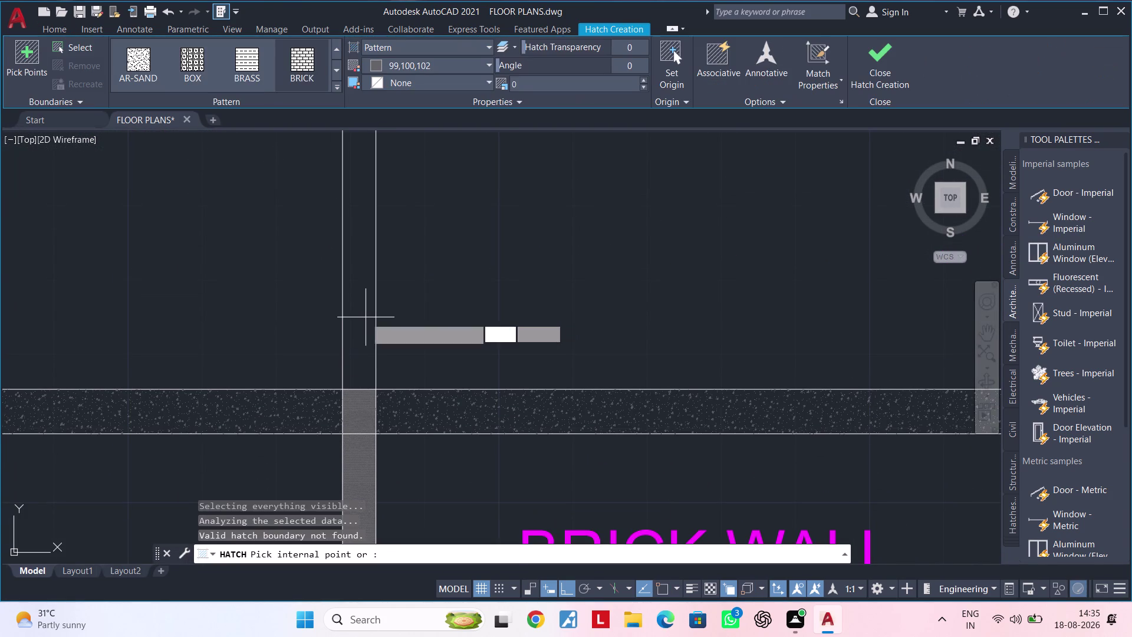
triple_click(365, 318)
double_click(365, 318)
click(342, 242)
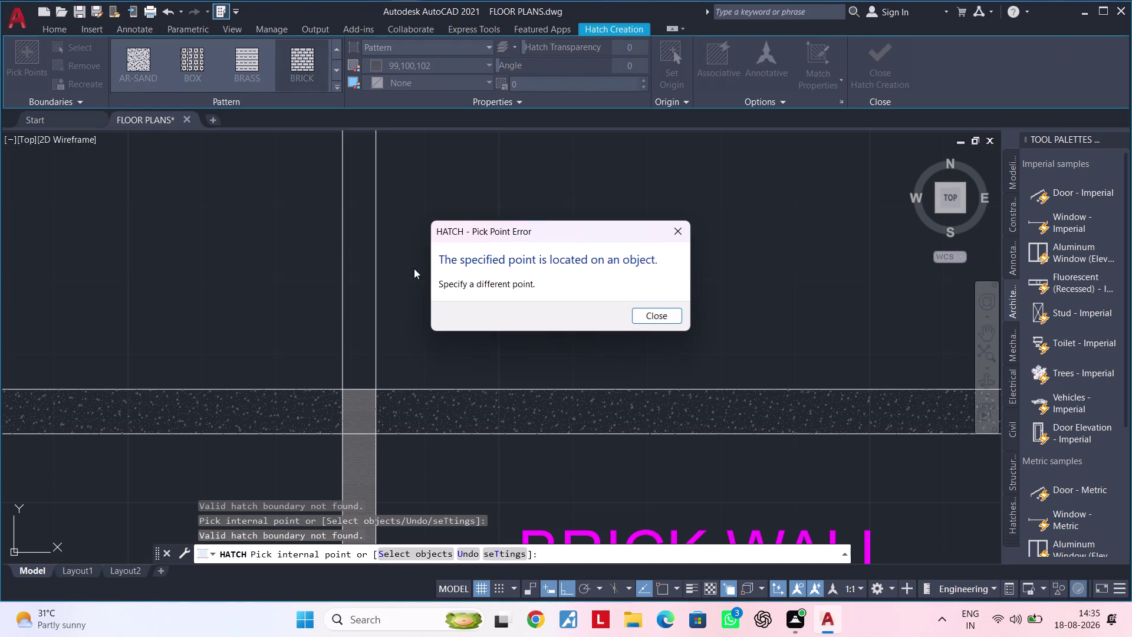
click(671, 229)
triple_click(361, 262)
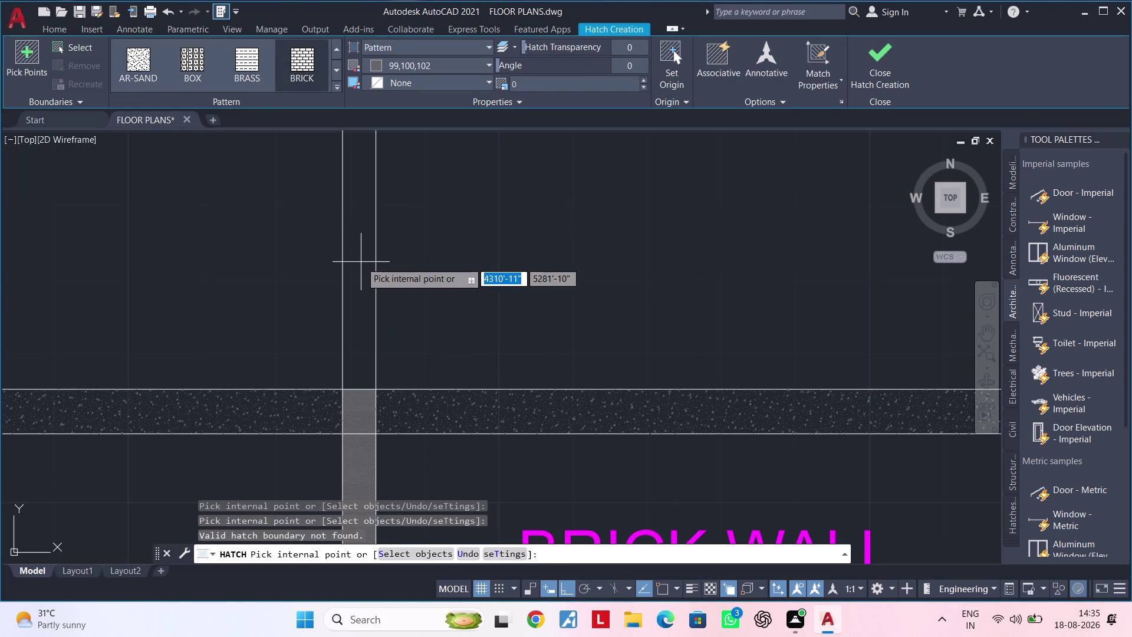
triple_click(361, 262)
triple_click(361, 261)
Pick the brick wall segments above the slab on the upper floors.
scroll(down, 3)
middle_drag(373, 255, 382, 303)
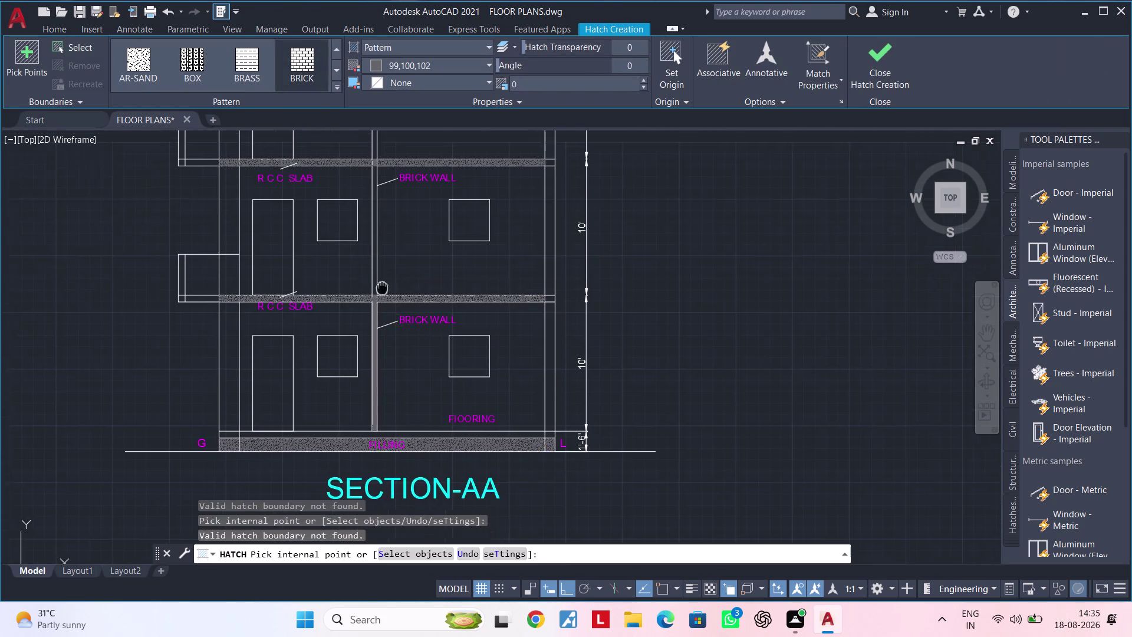
middle_drag(383, 303, 388, 394)
scroll(up, 3)
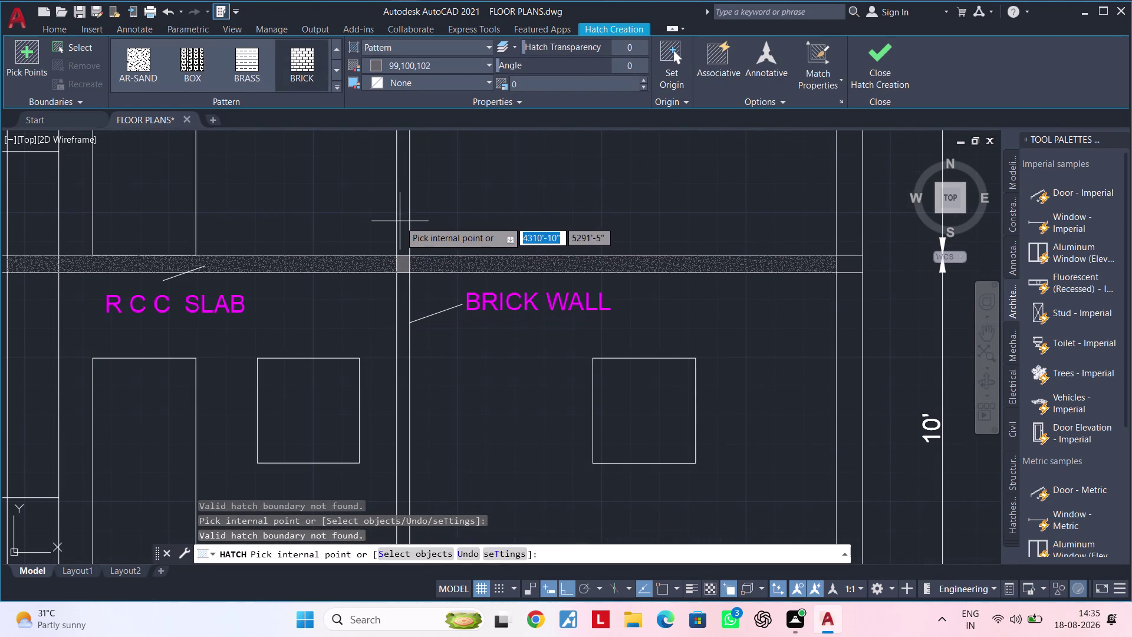
click(403, 221)
scroll(down, 3)
middle_drag(407, 218, 405, 438)
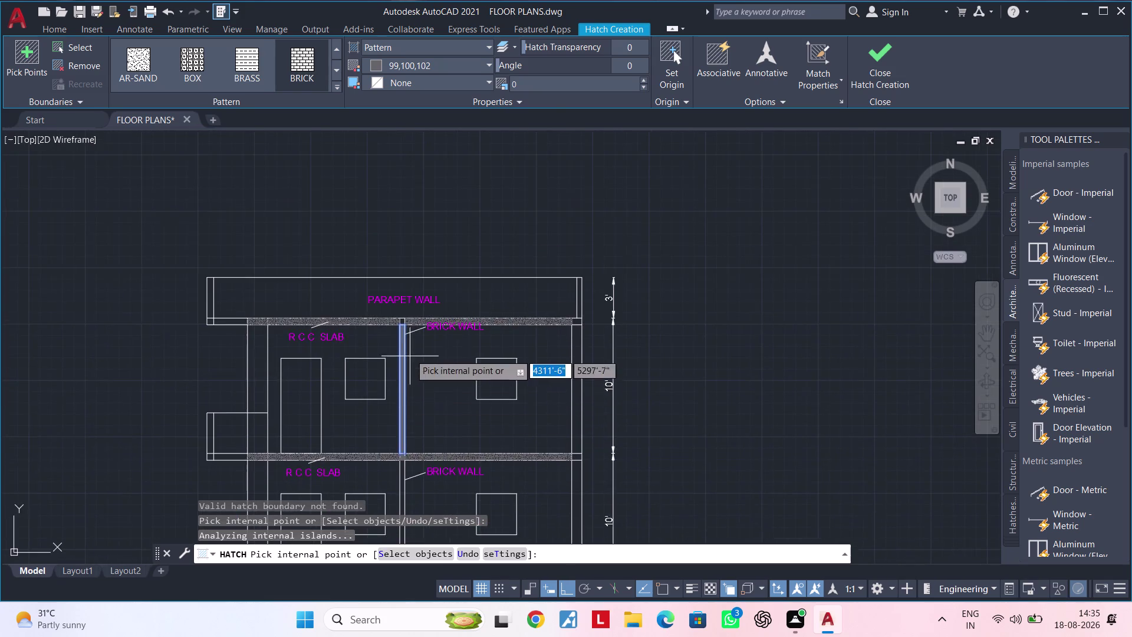
scroll(up, 3)
click(348, 267)
scroll(down, 3)
Pan along the section to check the new wall hatch, then exit hatching.
middle_drag(394, 320, 485, 33)
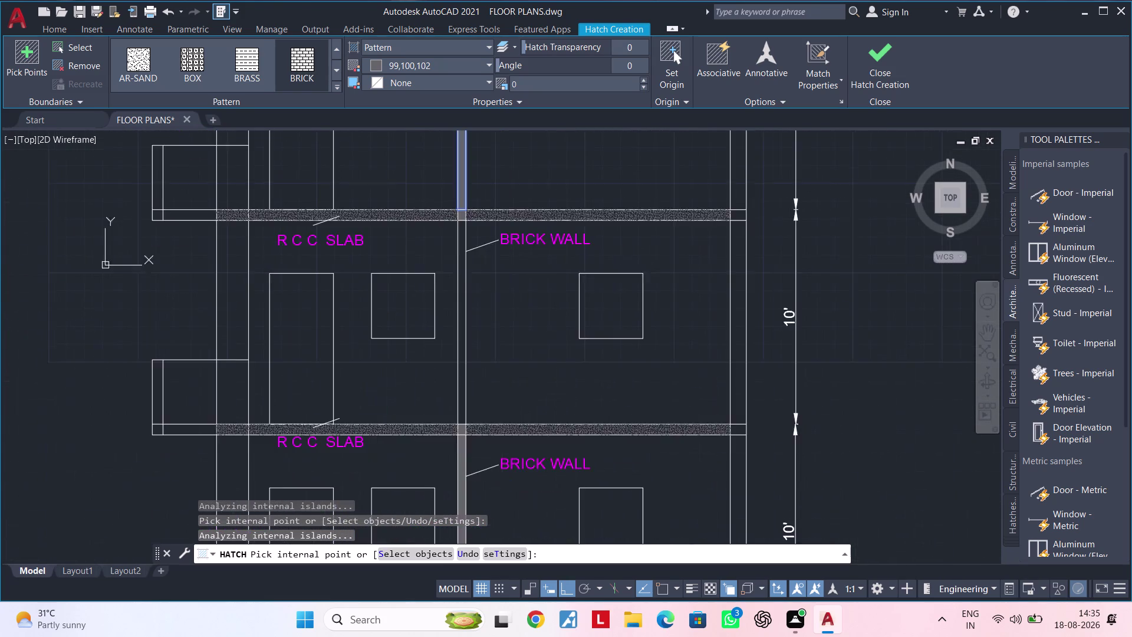
middle_drag(456, 258, 470, 130)
scroll(up, 3)
double_click(472, 211)
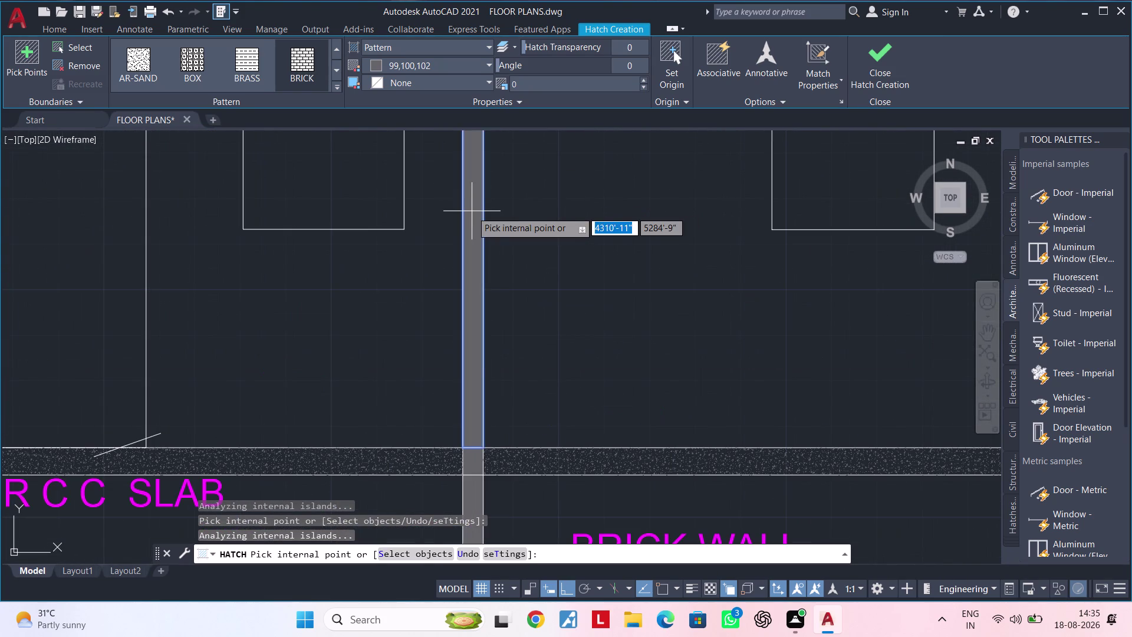
scroll(down, 3)
middle_drag(487, 236, 478, 137)
scroll(up, 3)
scroll(down, 3)
middle_drag(503, 235, 492, 304)
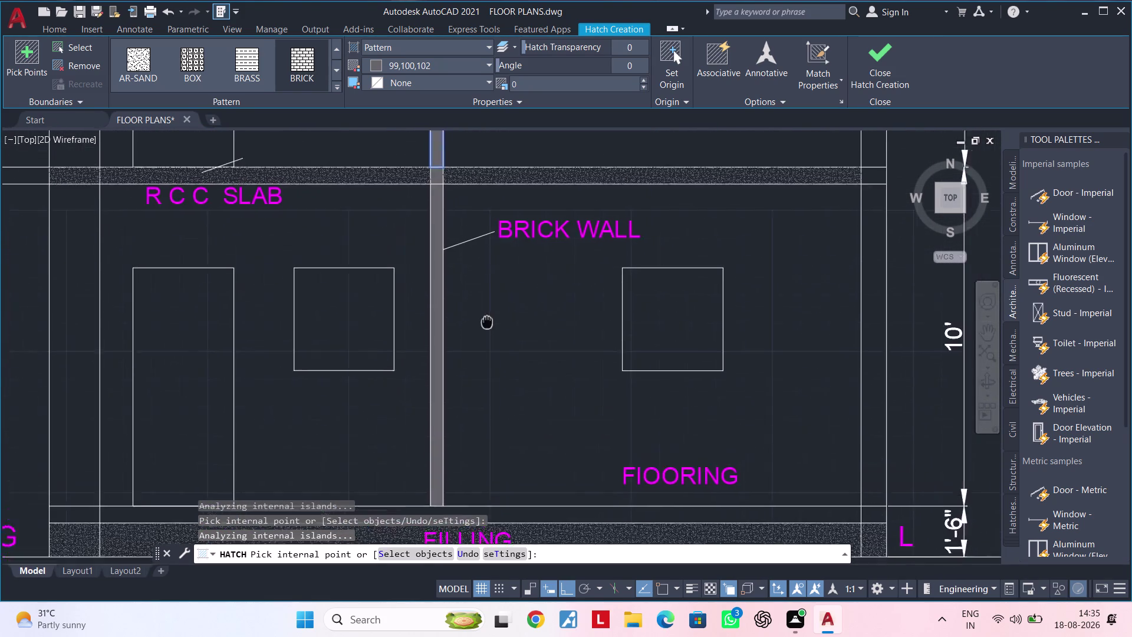
middle_drag(491, 305, 480, 366)
scroll(down, 3)
scroll(down, 3)
middle_drag(471, 347, 471, 406)
scroll(up, 3)
scroll(down, 3)
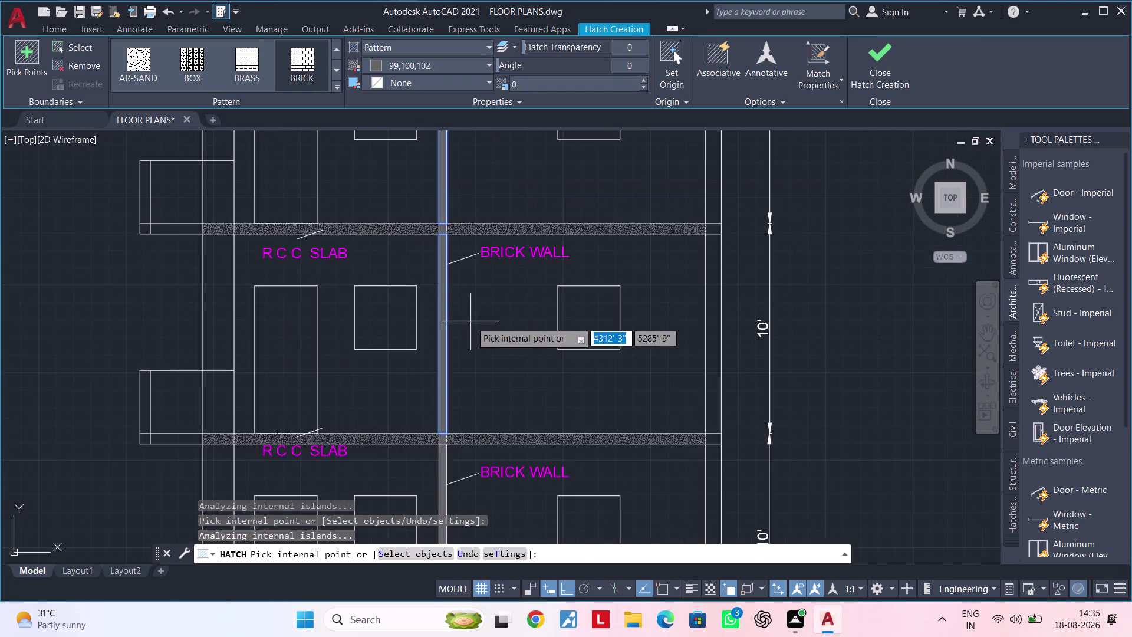
key(Escape)
key(Escape)
Clear remaining commands and zoom out to show the whole sheet.
scroll(down, 3)
middle_drag(484, 327, 455, 291)
scroll(up, 3)
key(Escape)
scroll(down, 3)
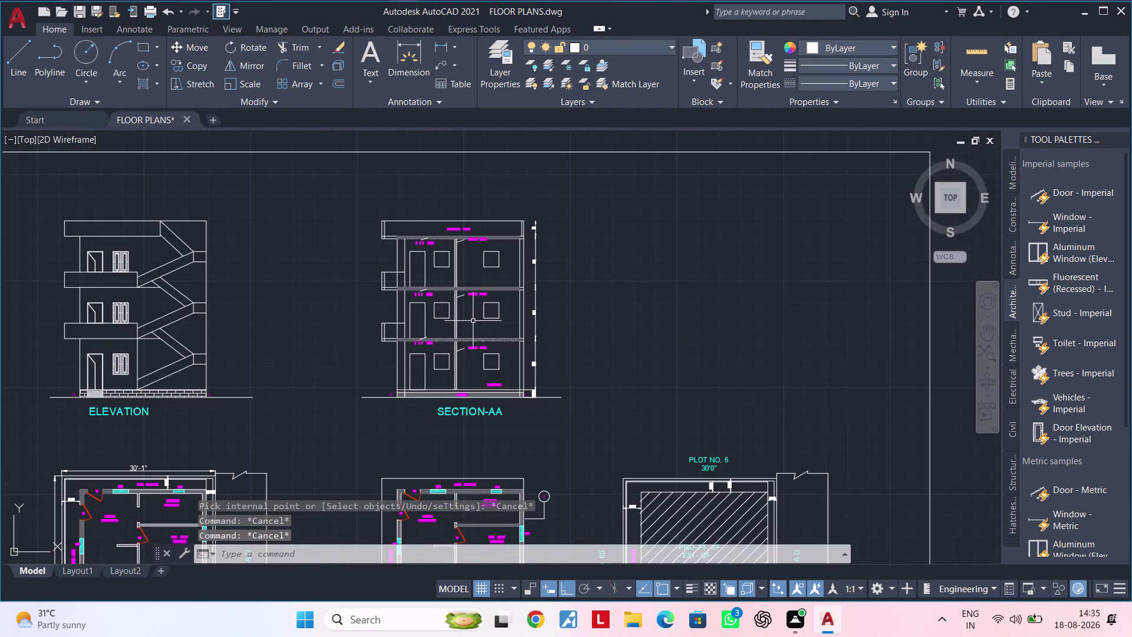
Frame the elevation and Section AA together, then open the Plot - Model dialog.
scroll(up, 3)
middle_drag(493, 325, 423, 347)
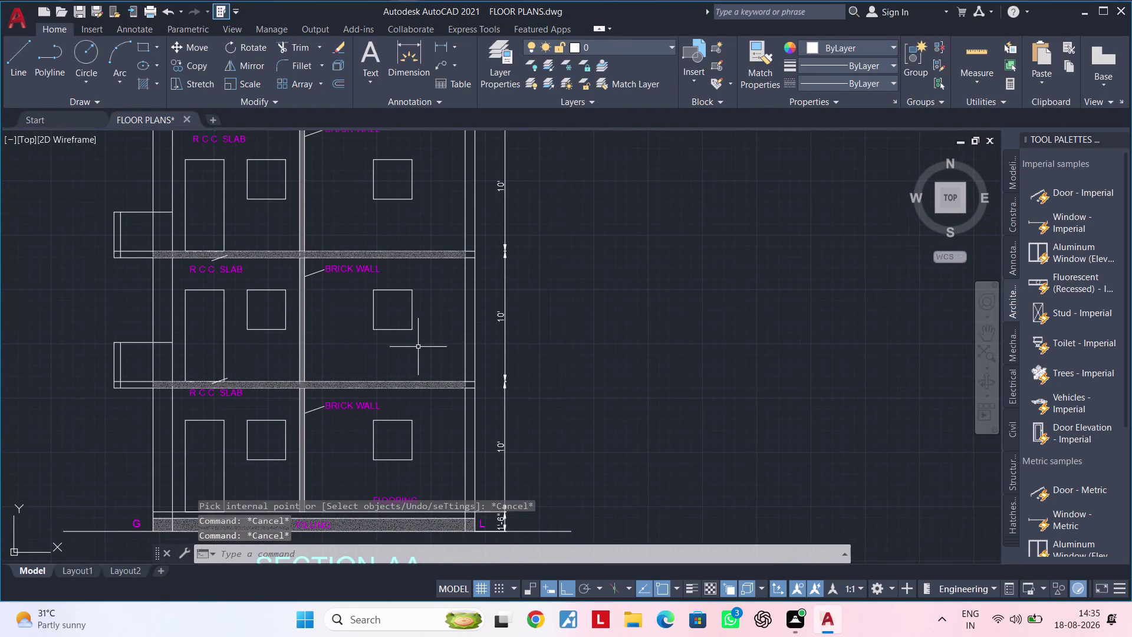
middle_drag(418, 347, 519, 330)
scroll(down, 3)
middle_drag(460, 334, 655, 313)
scroll(down, 3)
middle_drag(589, 312, 516, 289)
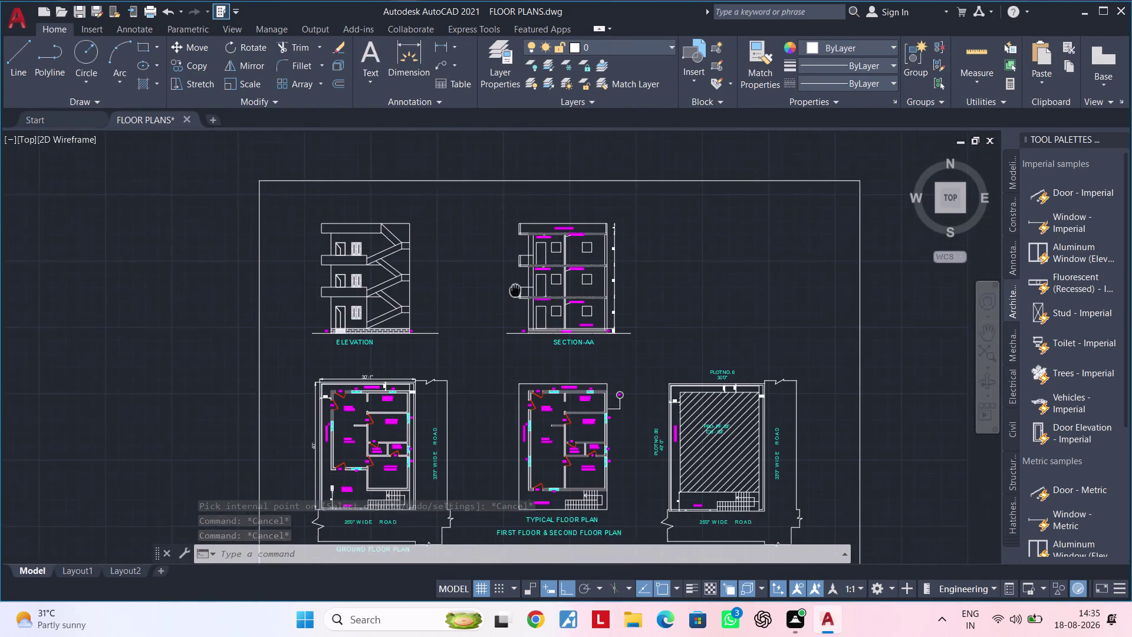
middle_drag(515, 289, 516, 289)
scroll(up, 3)
key(p)
key(l)
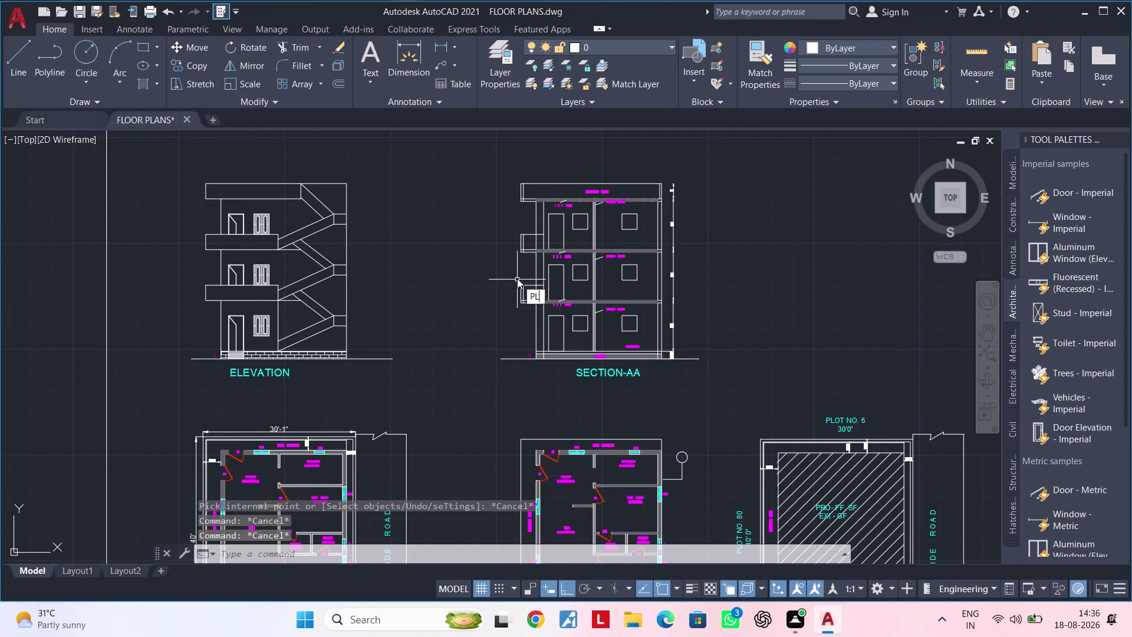
click(588, 322)
scroll(down, 3)
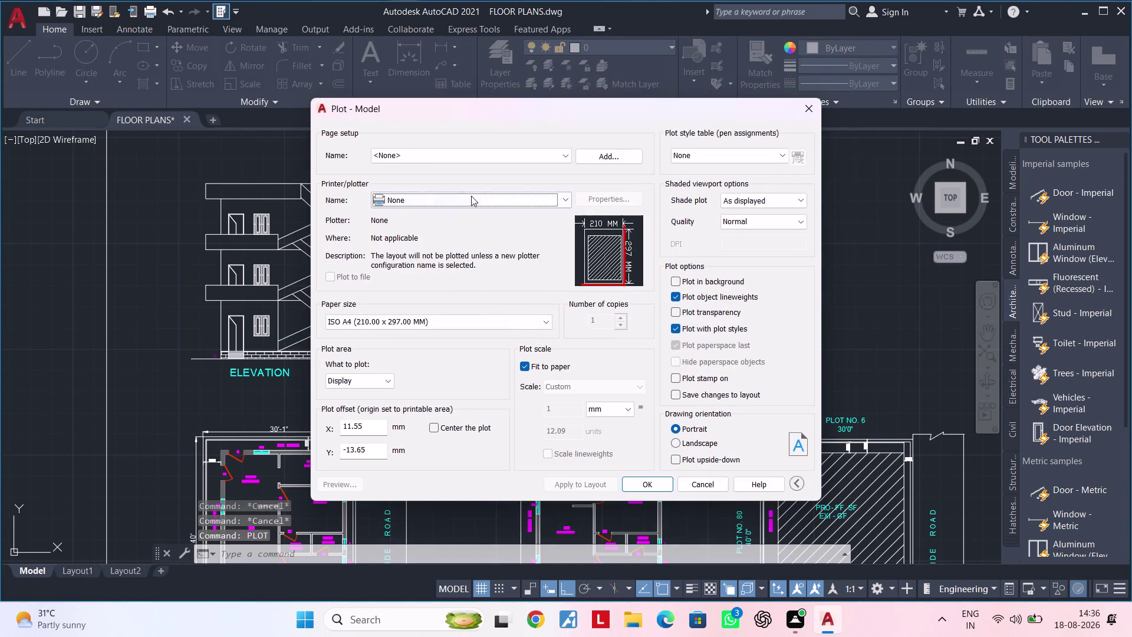
Choose AutoCAD PDF (Web and Mobile).pc3 as the plot printer.
click(475, 157)
click(463, 175)
scroll(down, 3)
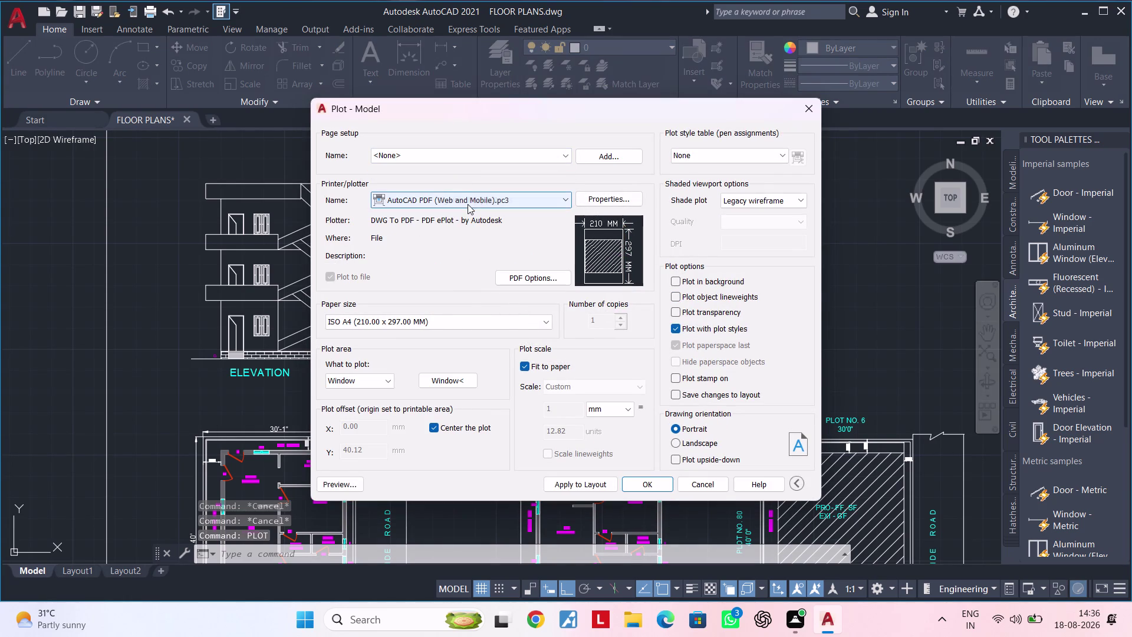
Set a Window plot area around the whole sheet and preview the plot.
click(459, 385)
scroll(down, 3)
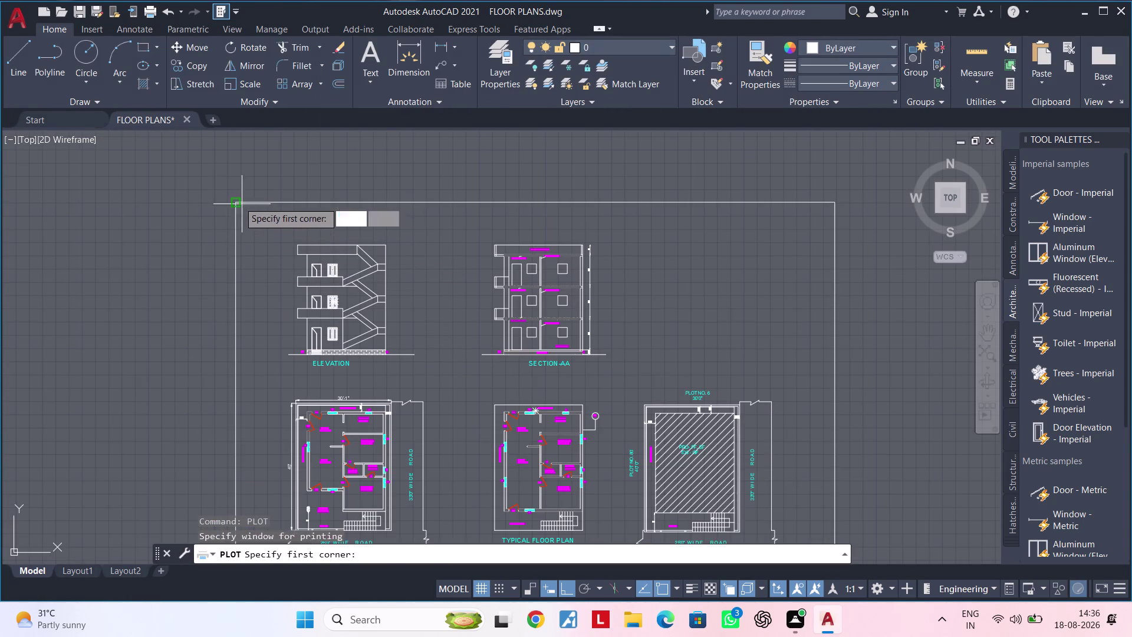
drag(223, 194, 244, 206)
scroll(down, 3)
middle_drag(478, 278, 403, 162)
scroll(up, 3)
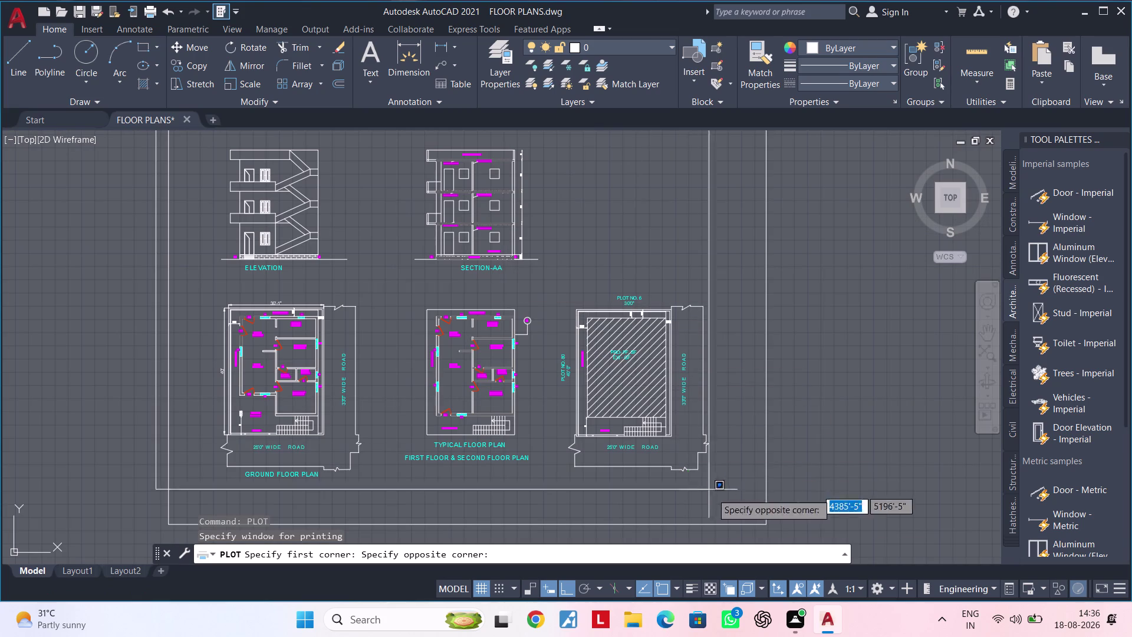
click(788, 533)
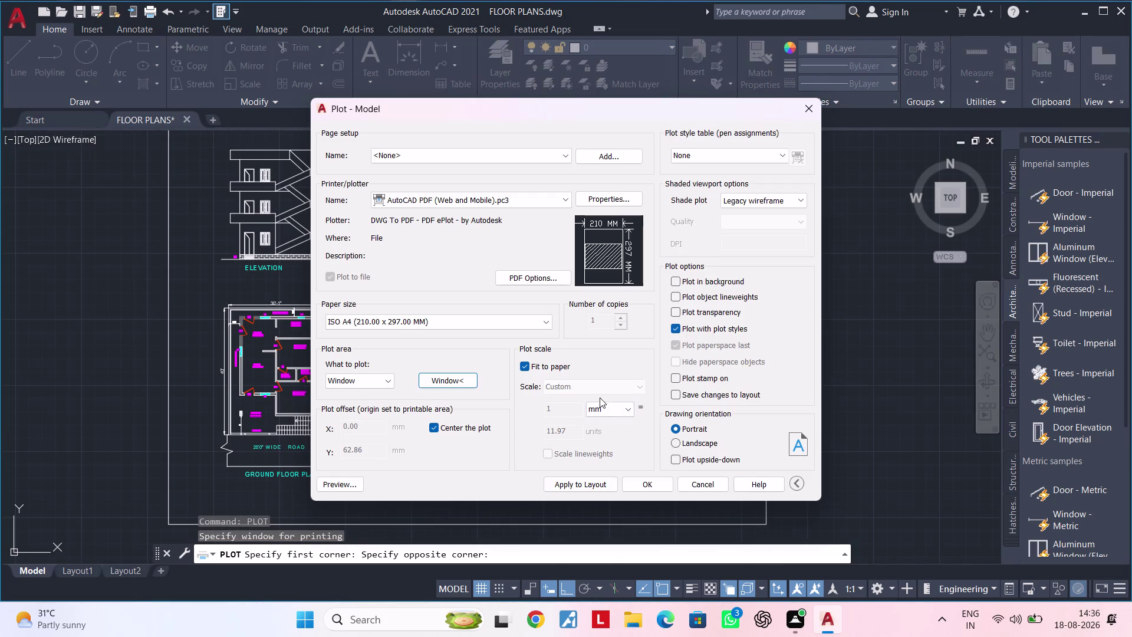
click(332, 484)
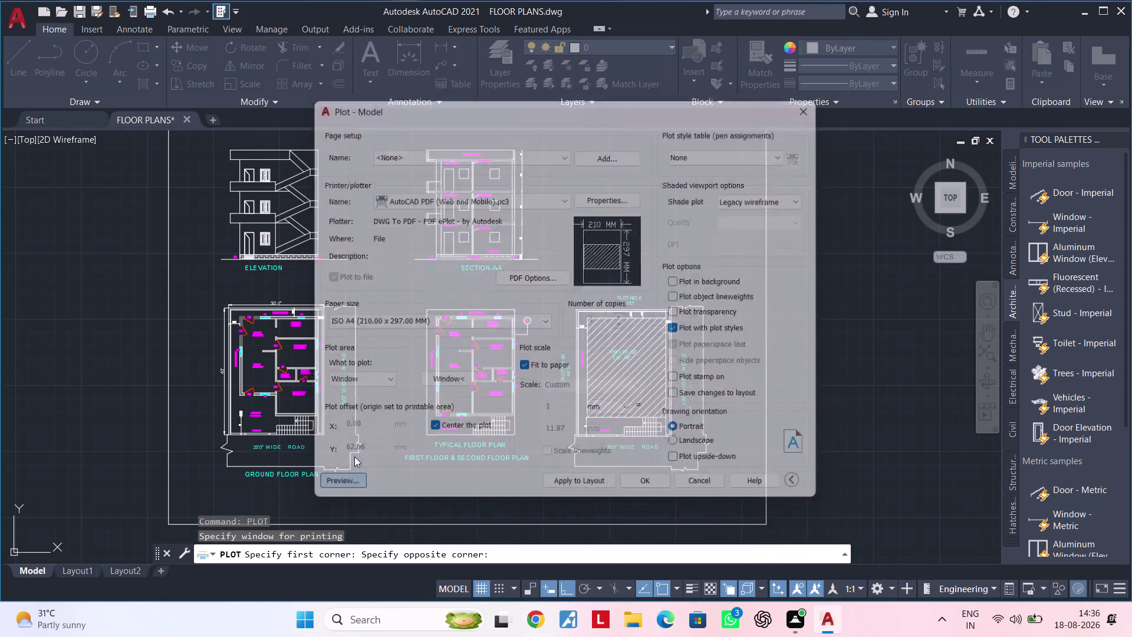
scroll(up, 3)
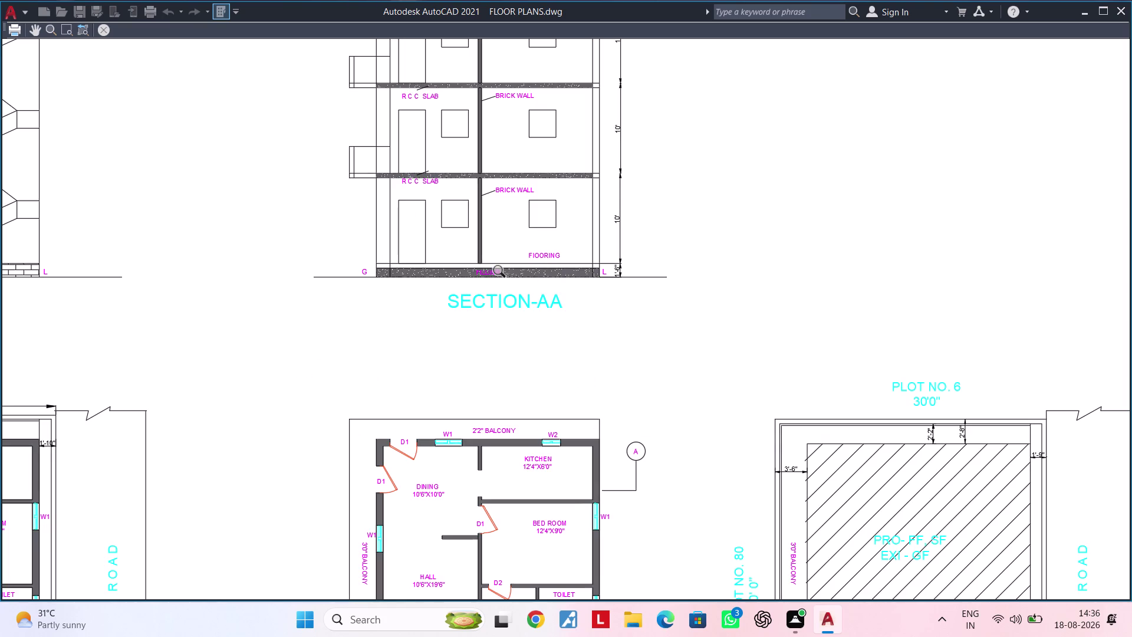
Inspect the elevation and Section AA closely in the A4 PDF preview, then close it.
scroll(up, 3)
scroll(up, 3)
scroll(up, 3)
scroll(up, 3)
scroll(down, 3)
scroll(up, 3)
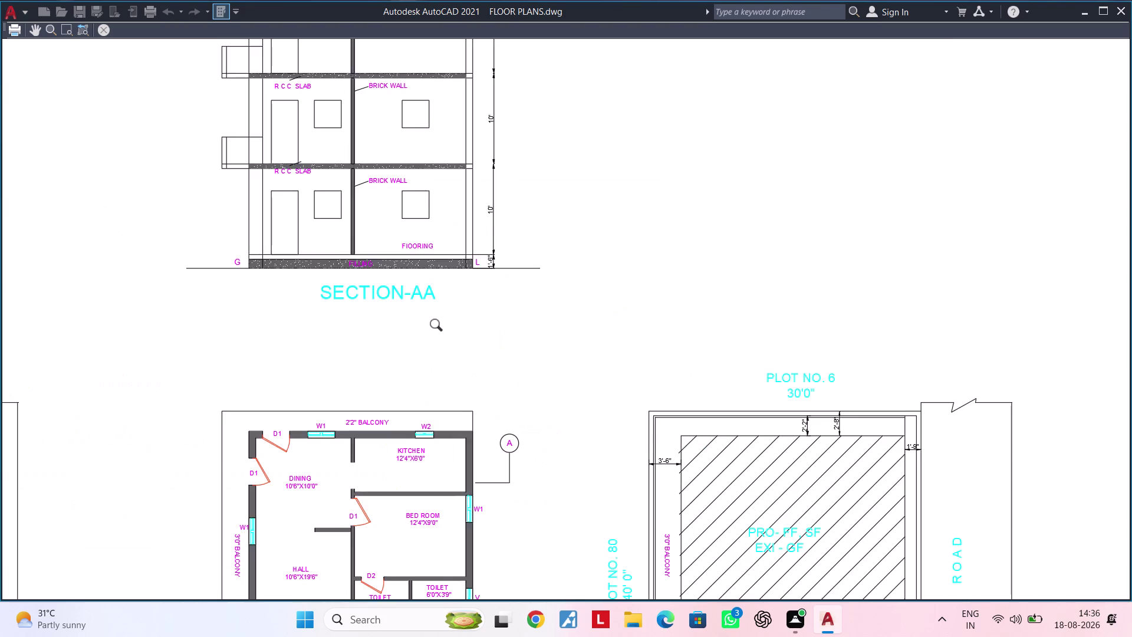
middle_drag(439, 327, 740, 190)
middle_drag(632, 371, 636, 189)
scroll(up, 3)
scroll(down, 3)
scroll(up, 3)
middle_drag(643, 282, 401, 443)
scroll(down, 3)
scroll(down, 3)
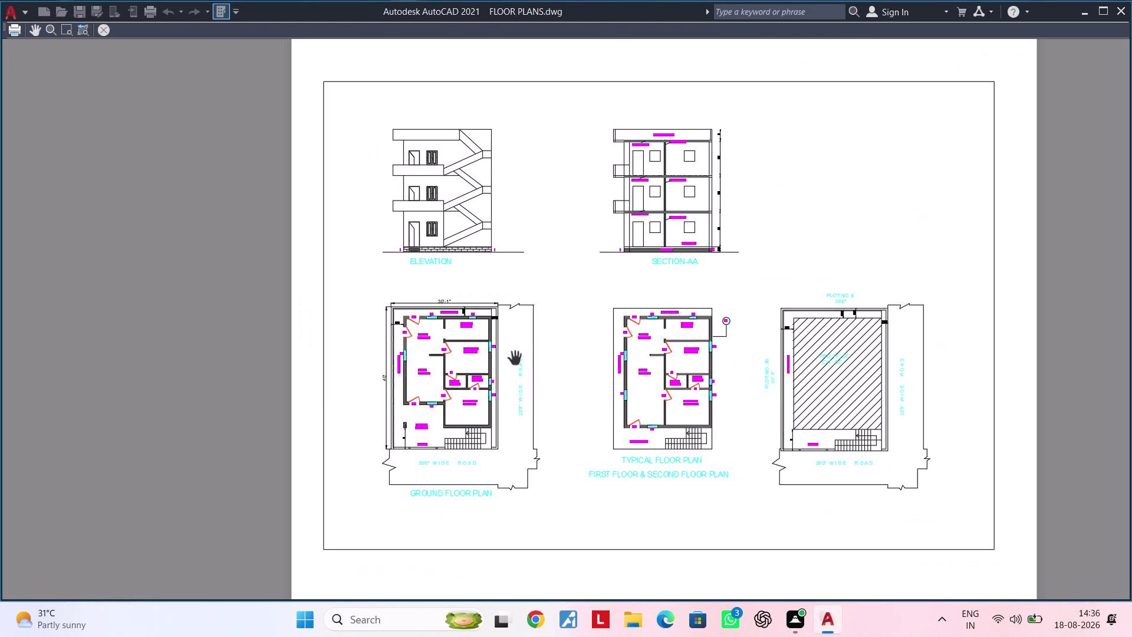
scroll(down, 3)
scroll(up, 3)
middle_drag(444, 323, 465, 469)
scroll(up, 3)
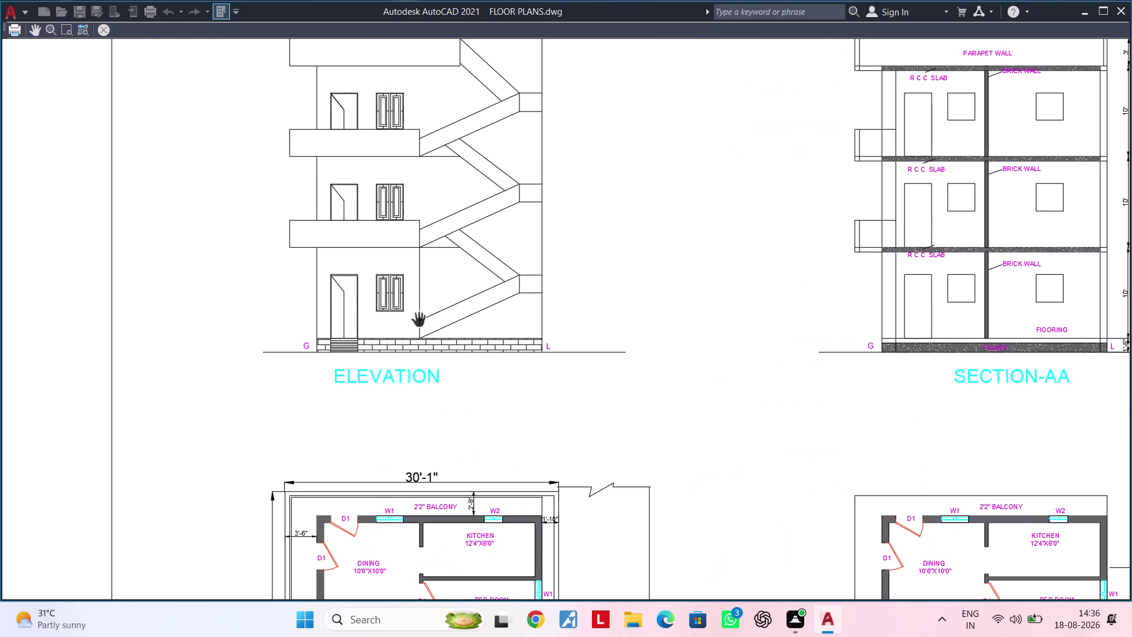
scroll(down, 3)
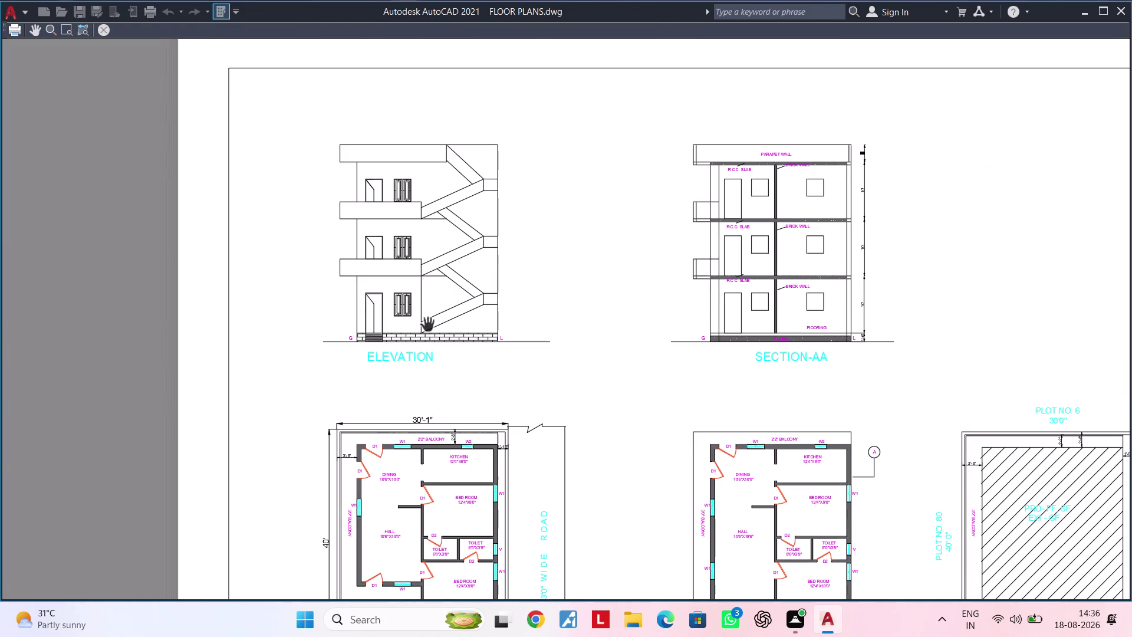
scroll(down, 3)
click(106, 33)
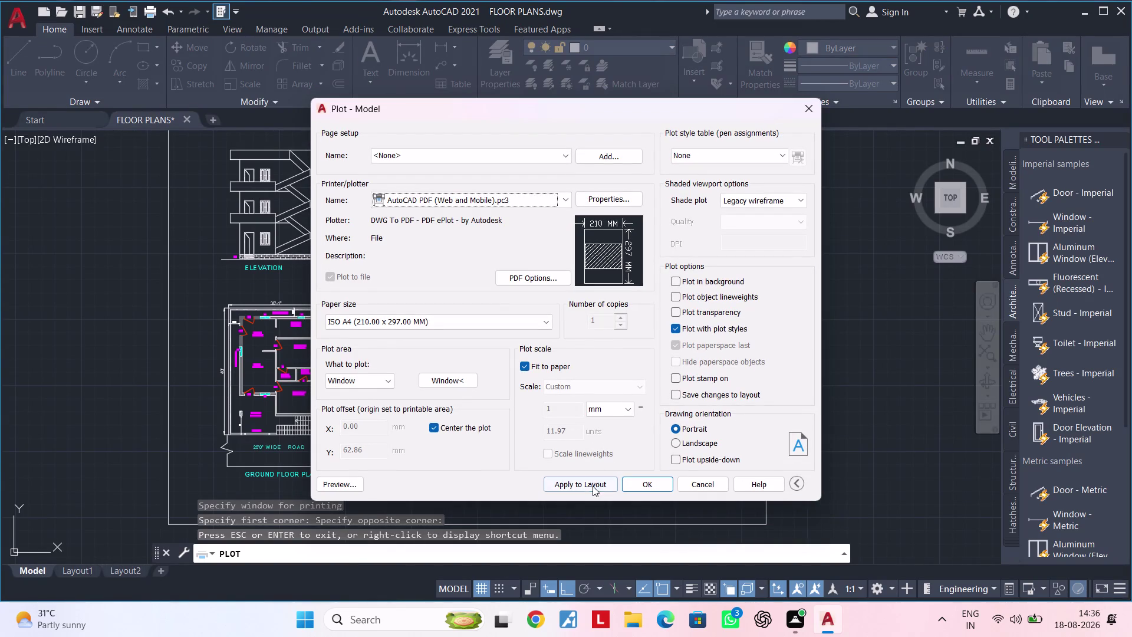
Plot the sheet to FLOOR PLANS-Model.pdf in Downloads > Autocad > FUJI PLAN > PDFs.
click(592, 486)
click(658, 486)
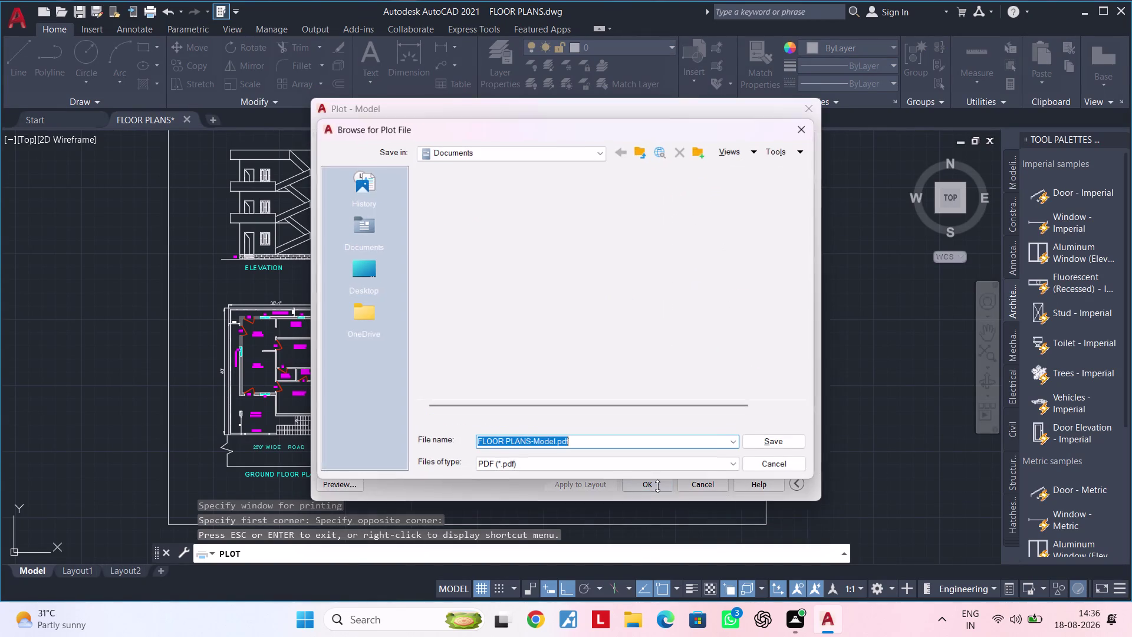
click(475, 157)
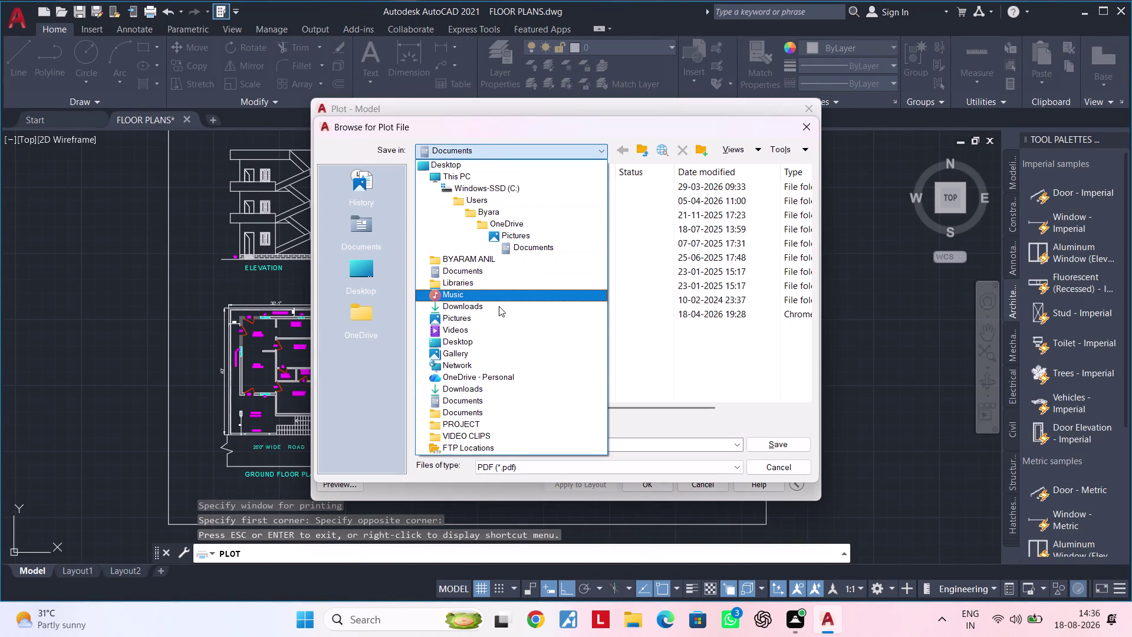
double_click(479, 302)
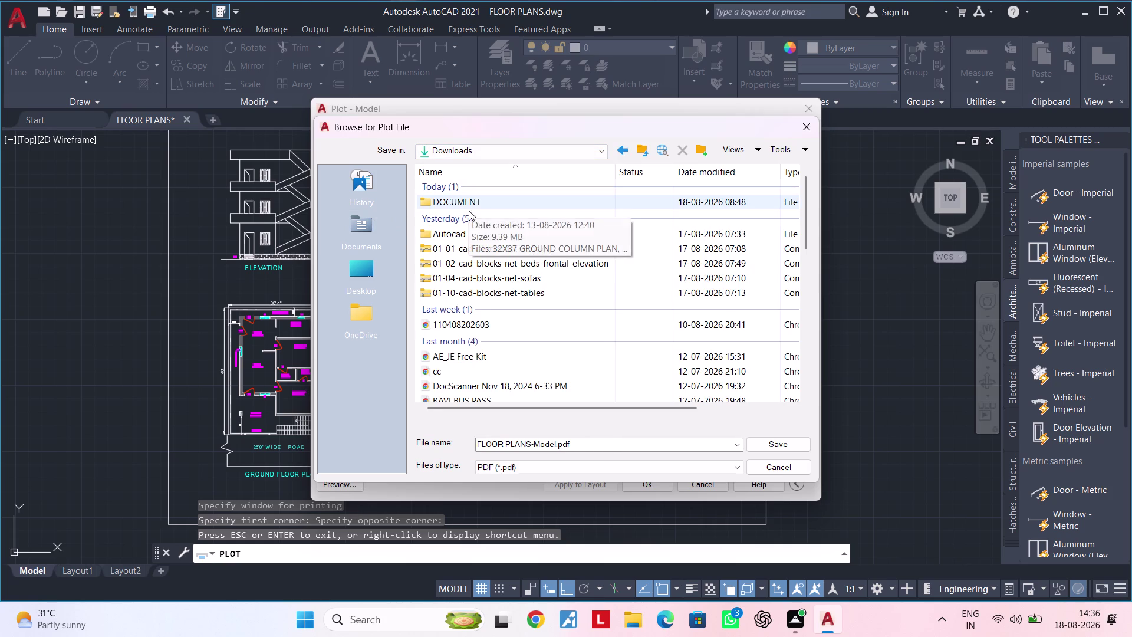
double_click(472, 235)
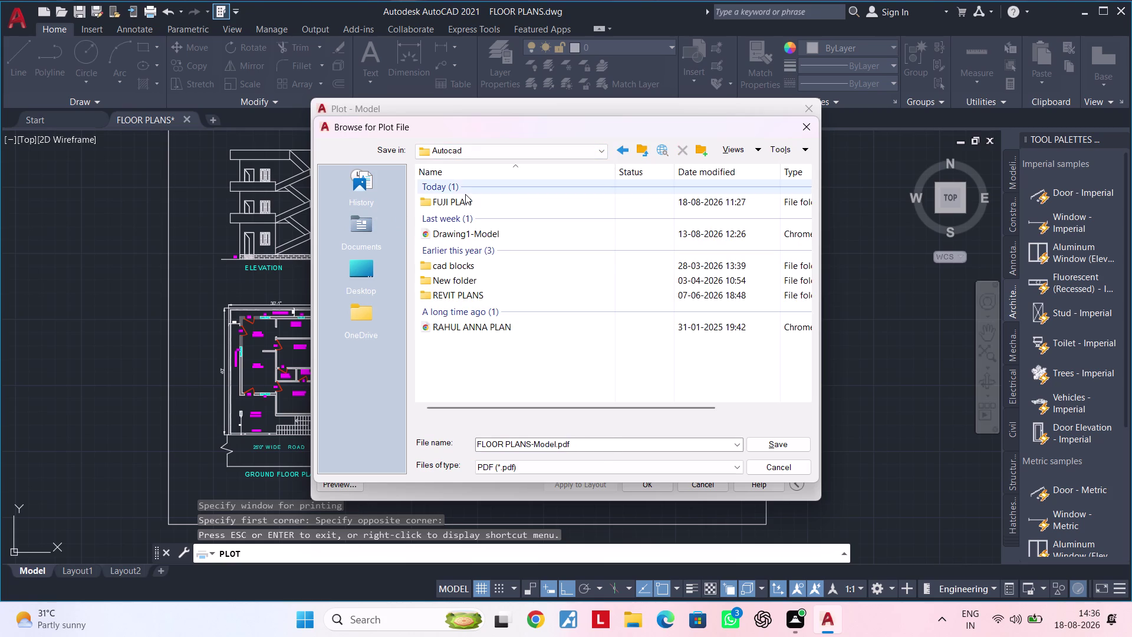
double_click(466, 203)
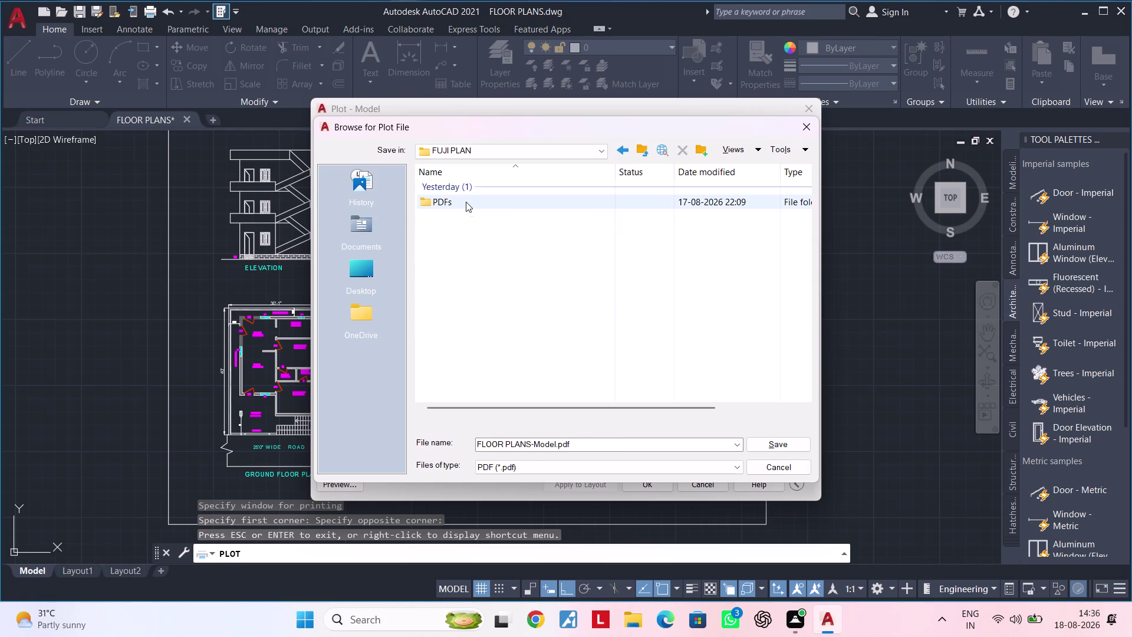
double_click(465, 202)
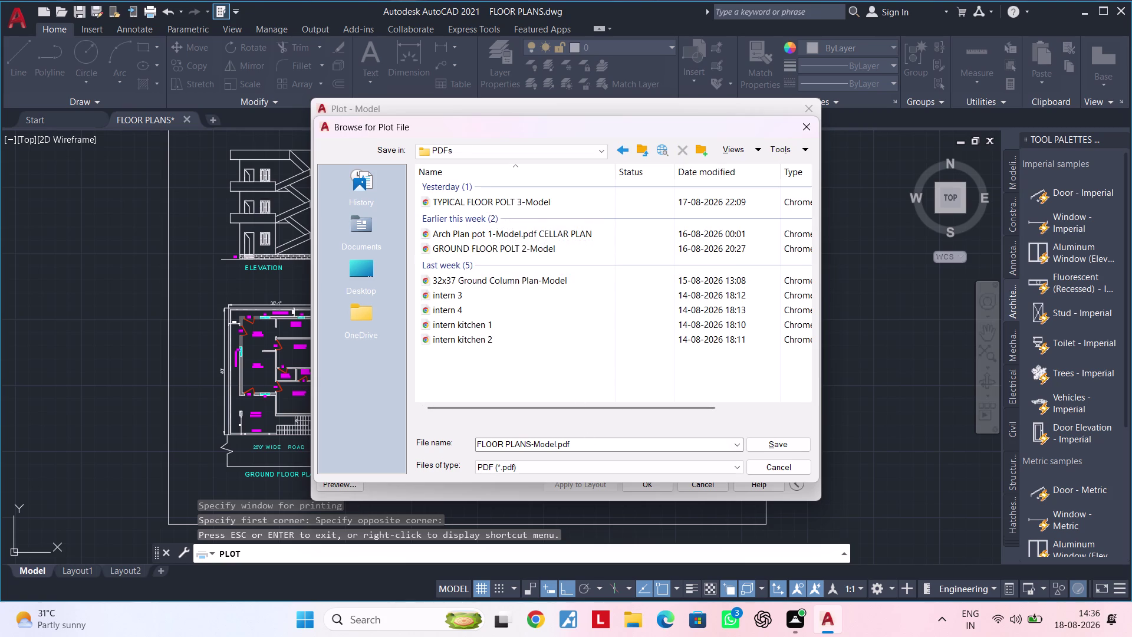
key(ctrl+s)
click(802, 447)
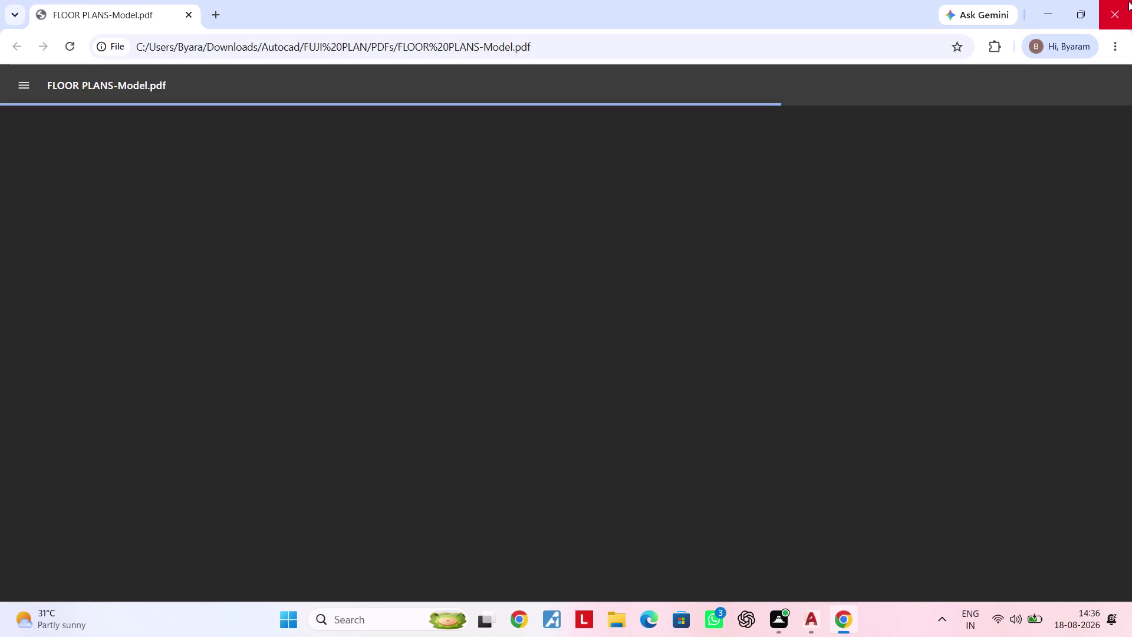
Close the plotted PDF, recentre the drawing and save it with Ctrl+S.
click(1106, 14)
scroll(down, 3)
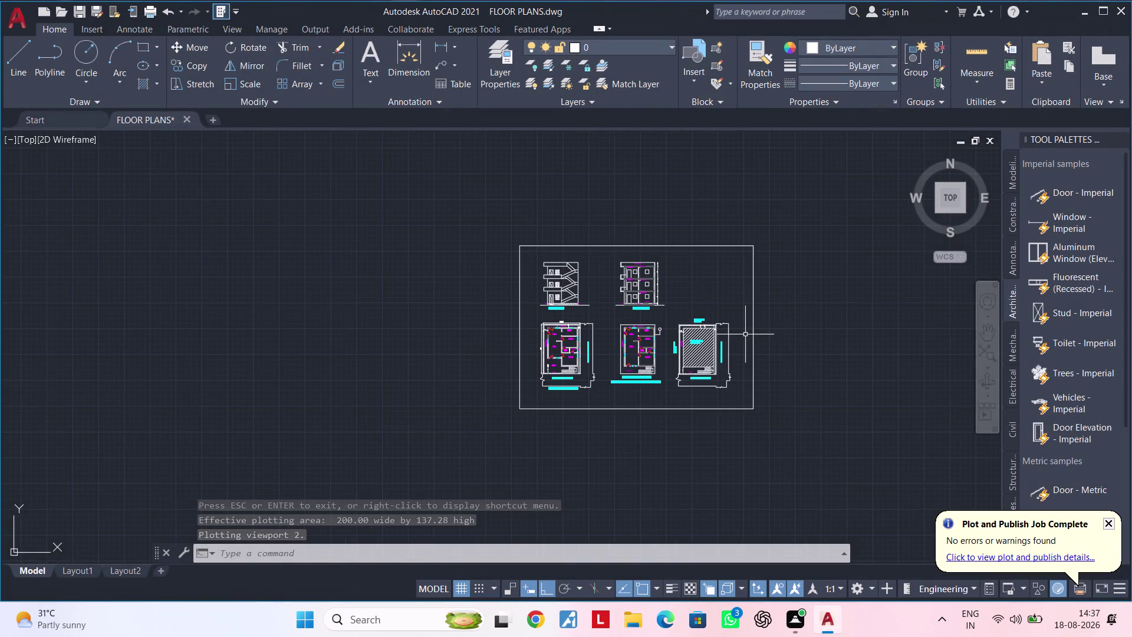
middle_drag(735, 332, 620, 331)
key(ctrl+s)
key(ctrl+s)
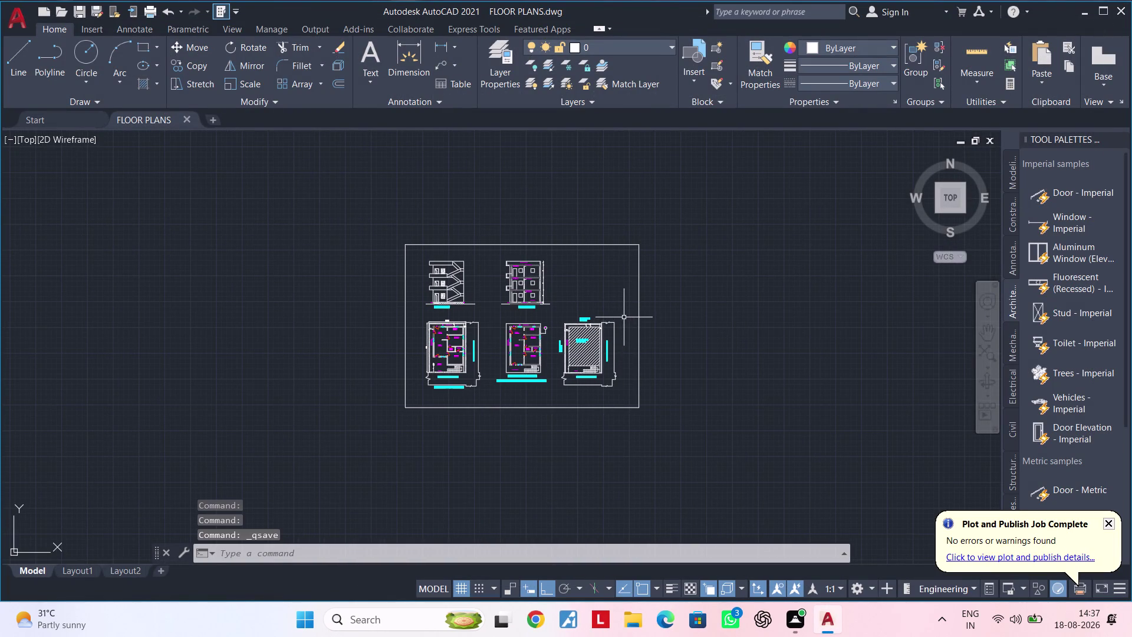
key(ctrl+s)
key(ctrl+s)
key(ctrl+s)
key(ctrl+s)
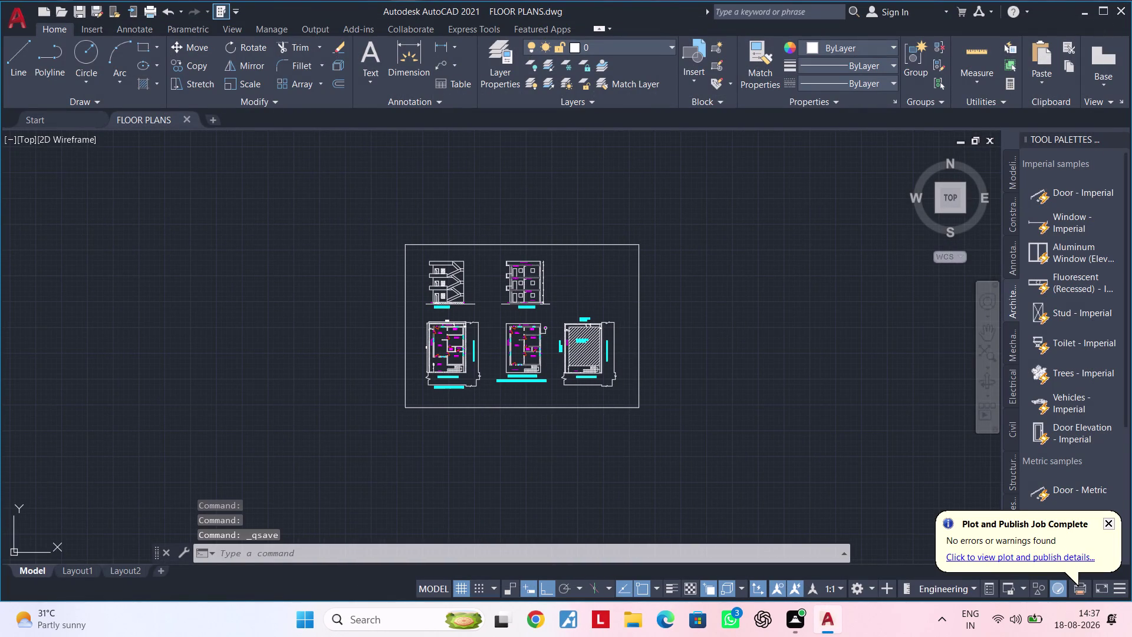